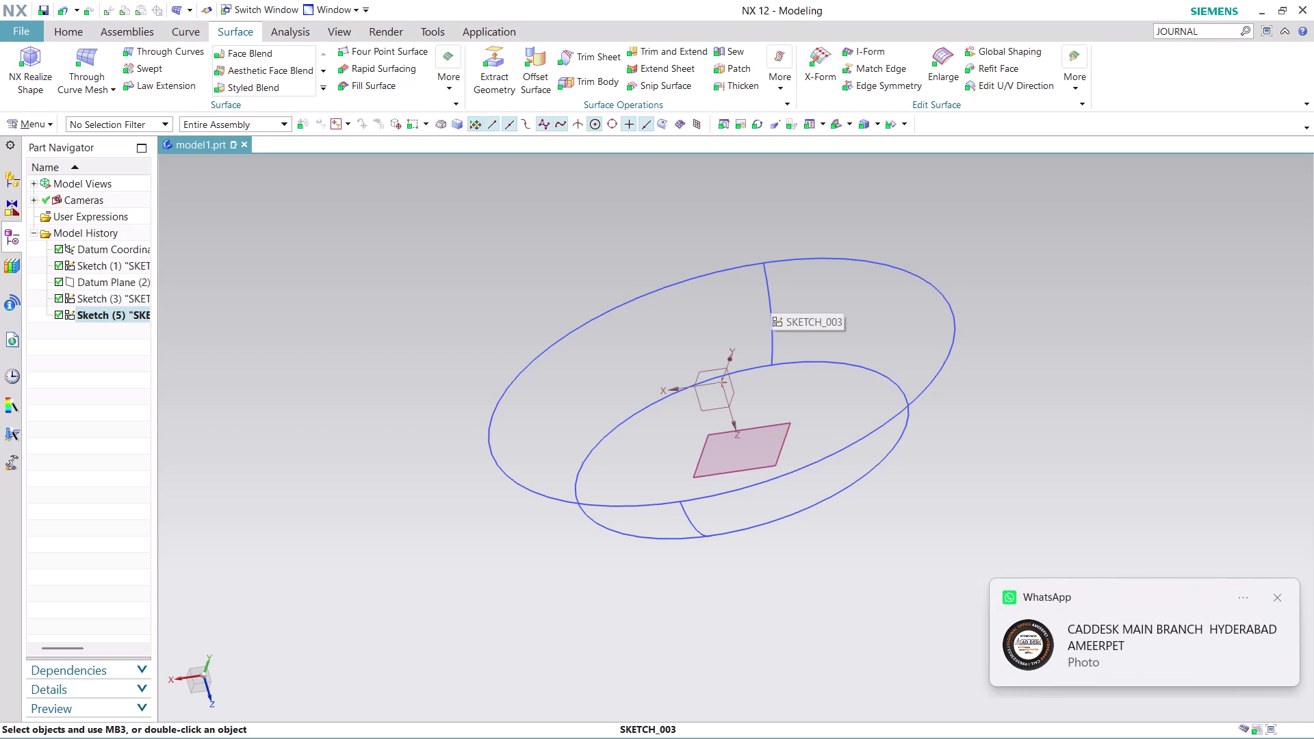
Undo model1's sketches and datum plane back to the datum coordinate system, then show the File menu.
click(990, 241)
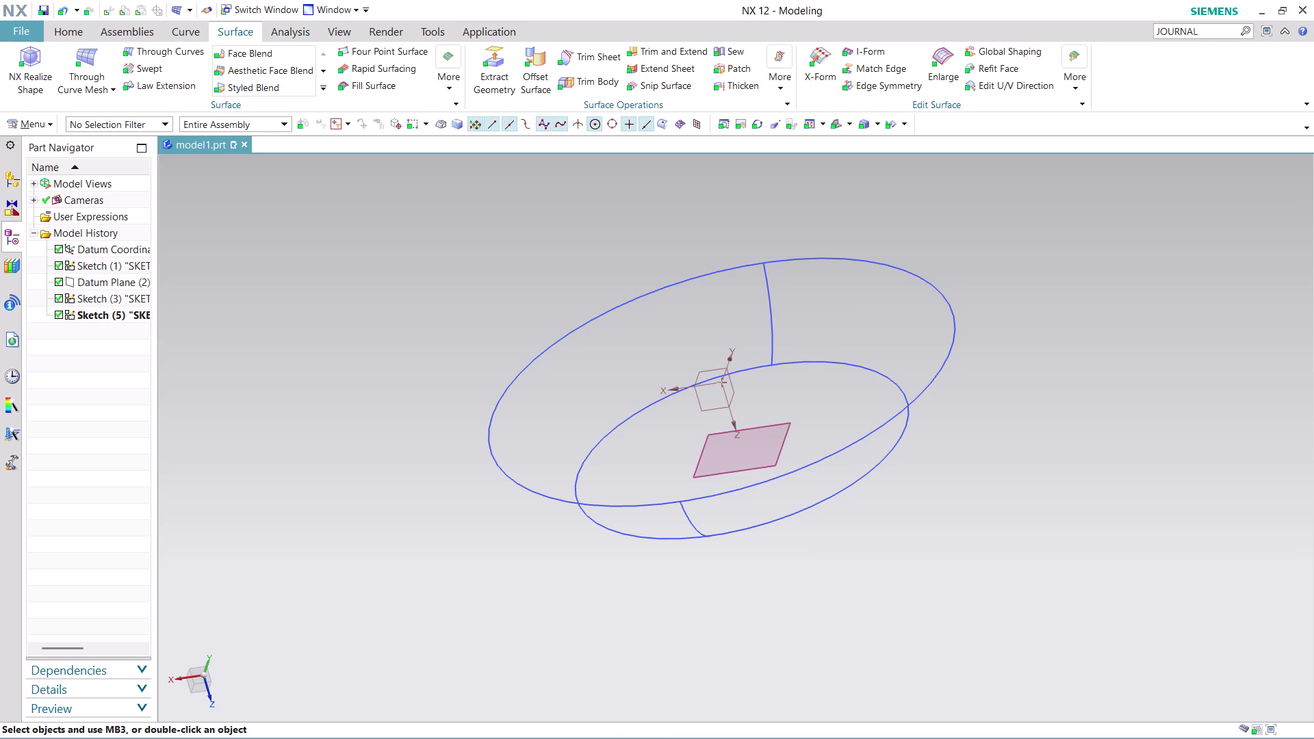
key(ctrl+z)
key(ctrl+z)
key(ctrl+z)
key(ctrl+z)
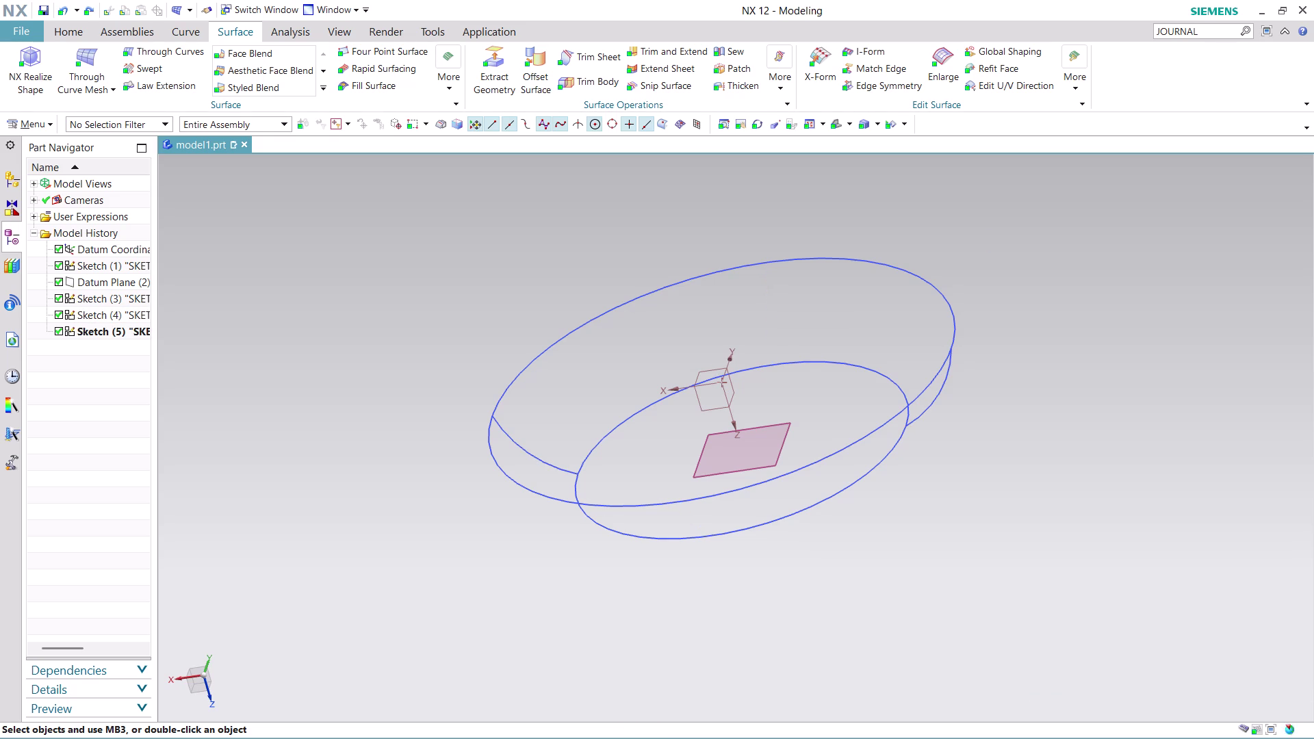
key(ctrl+z)
key(ctrl+z)
key(ctrl+z)
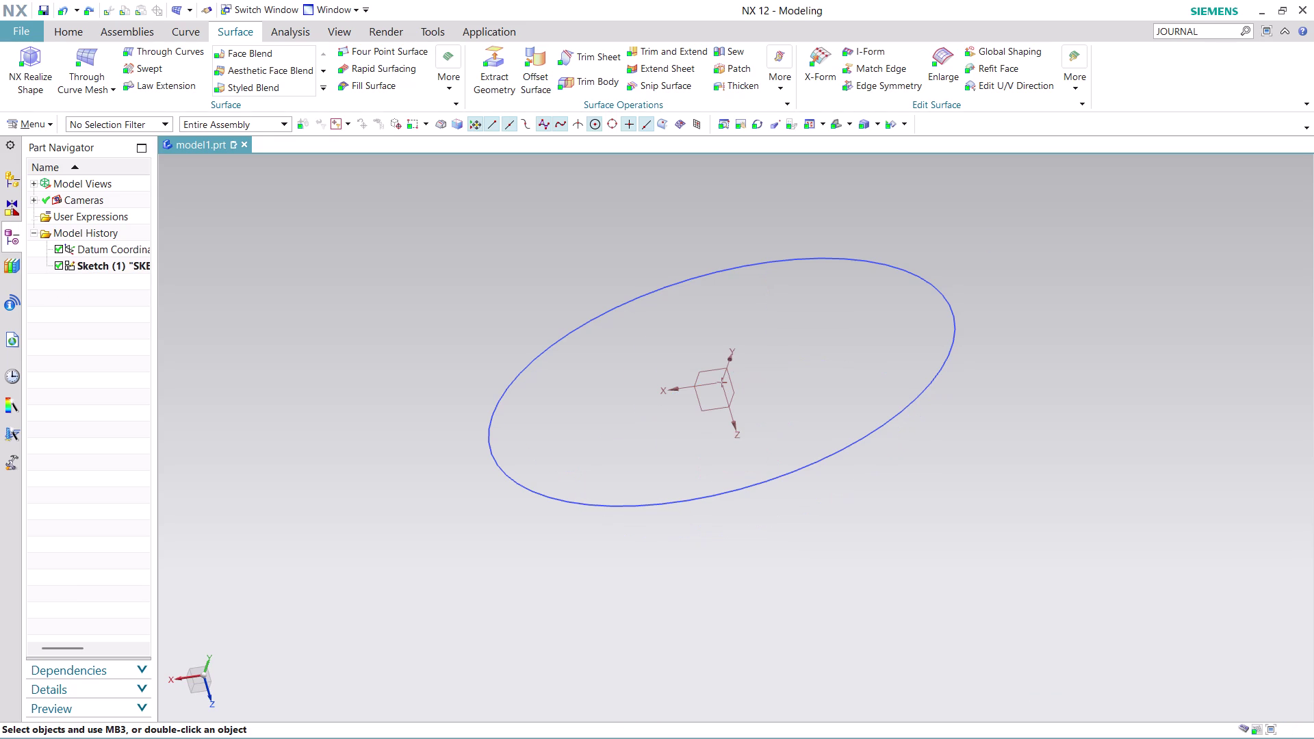
key(ctrl+z)
key(ctrl+z)
key(ctrl+z)
key(ctrl+z)
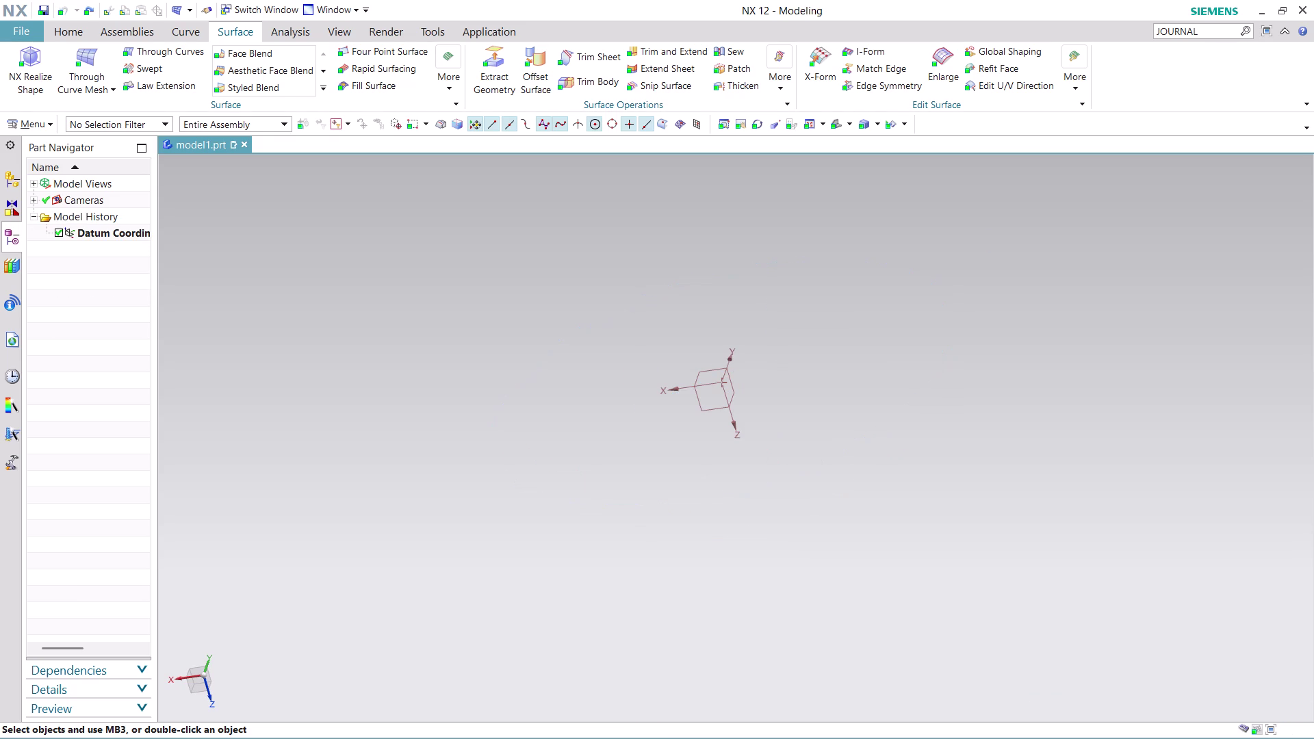
key(ctrl+z)
key(ctrl+z)
click(18, 29)
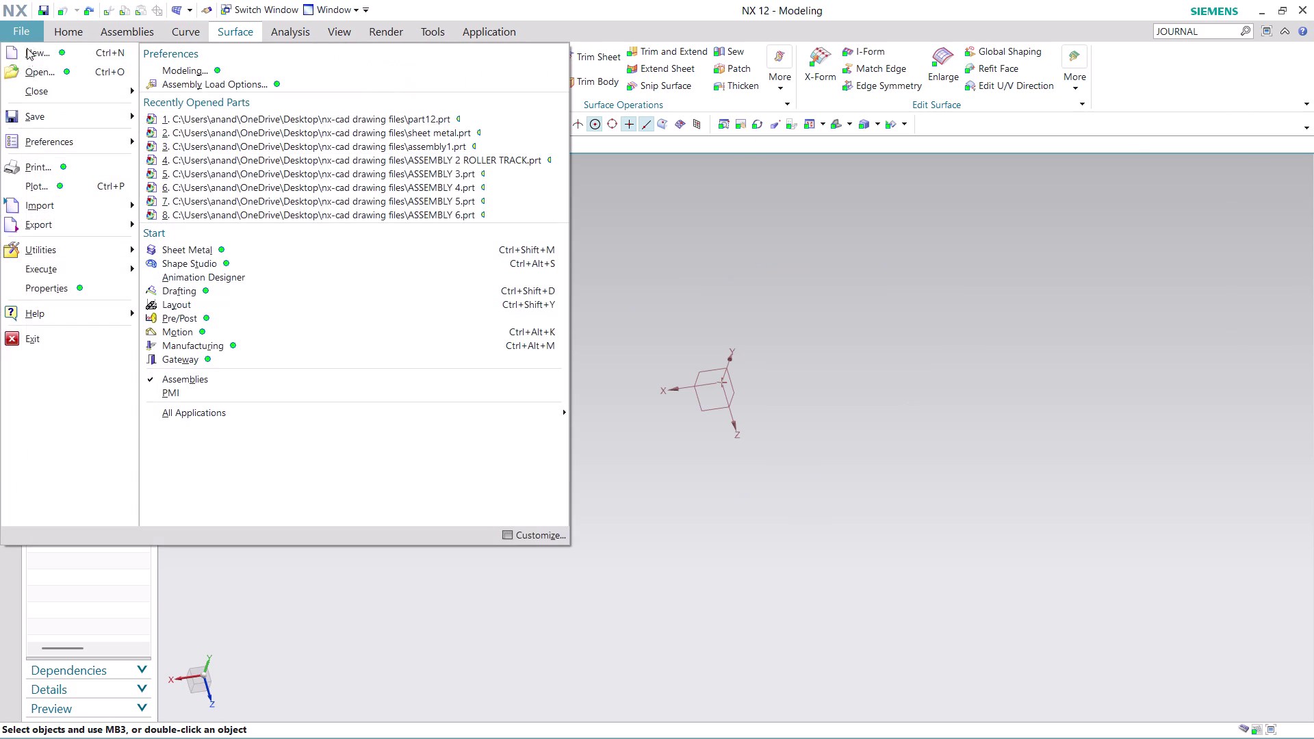
Create model2.prt from the Model template and start a sketch in task environment.
click(52, 50)
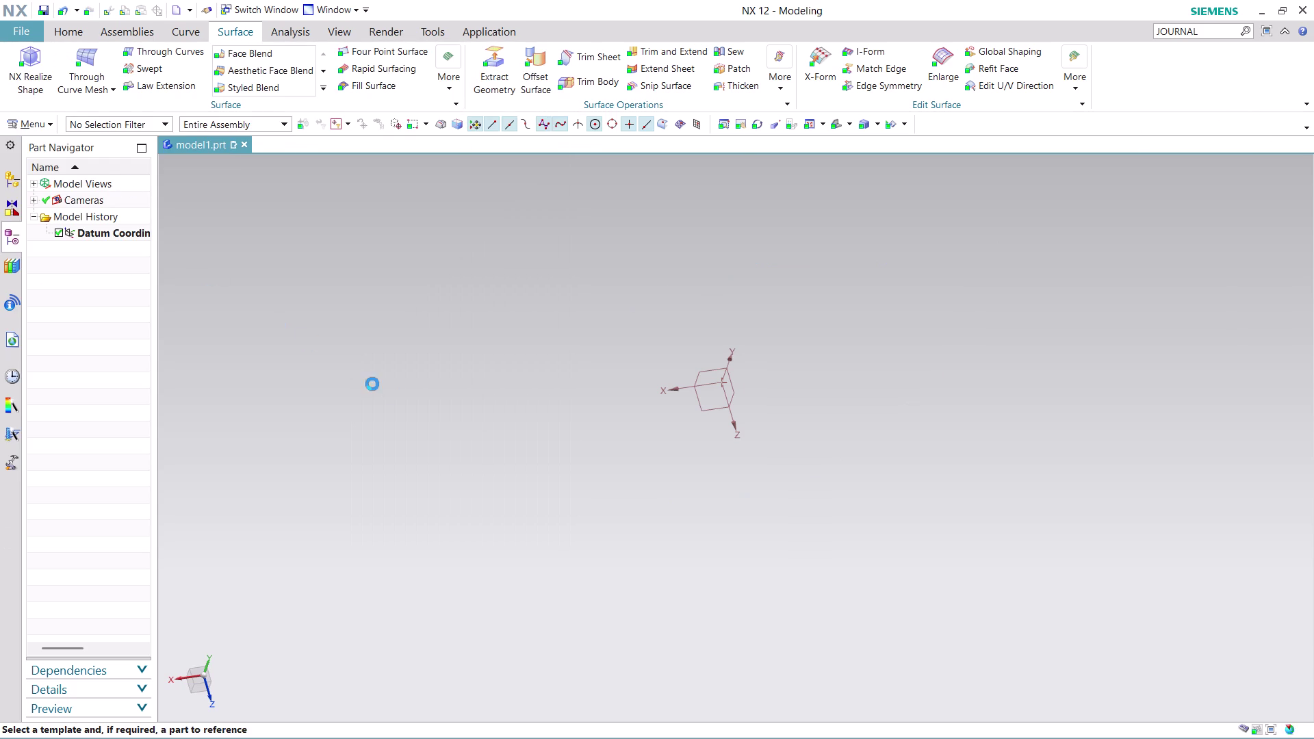
click(698, 717)
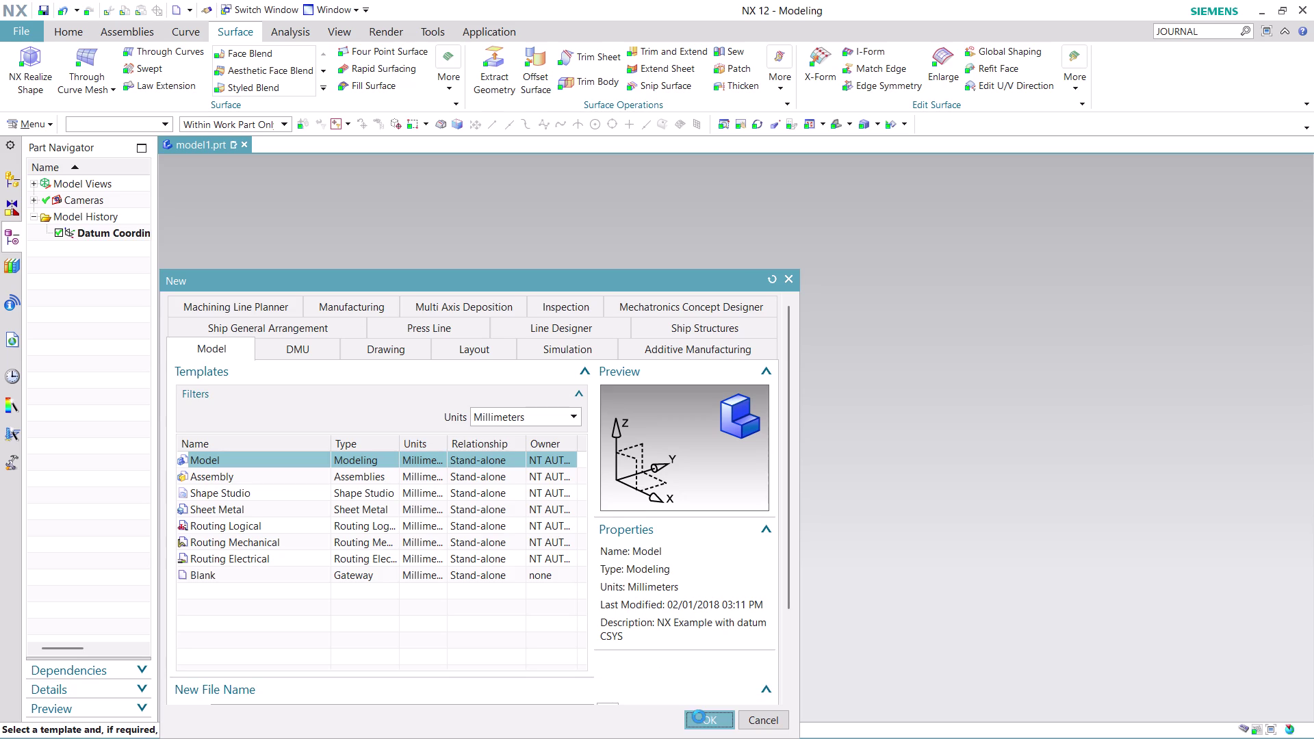
click(43, 121)
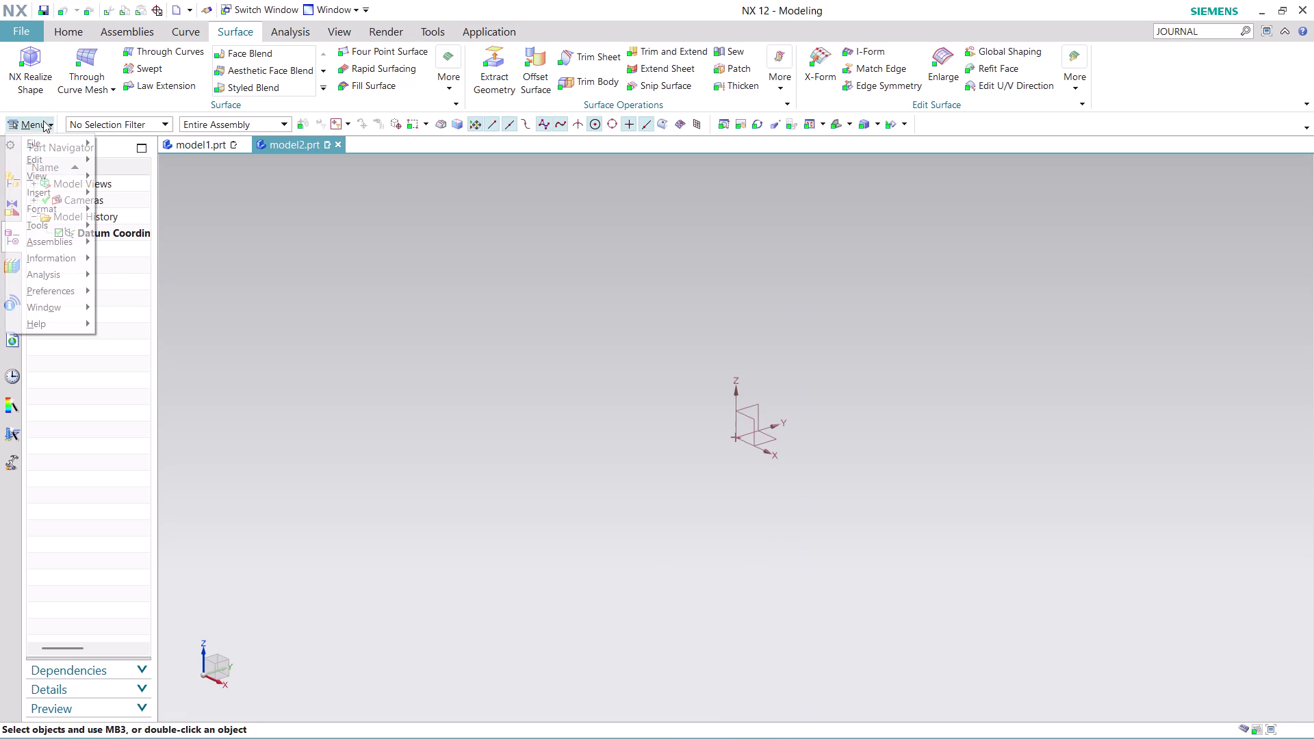
click(172, 209)
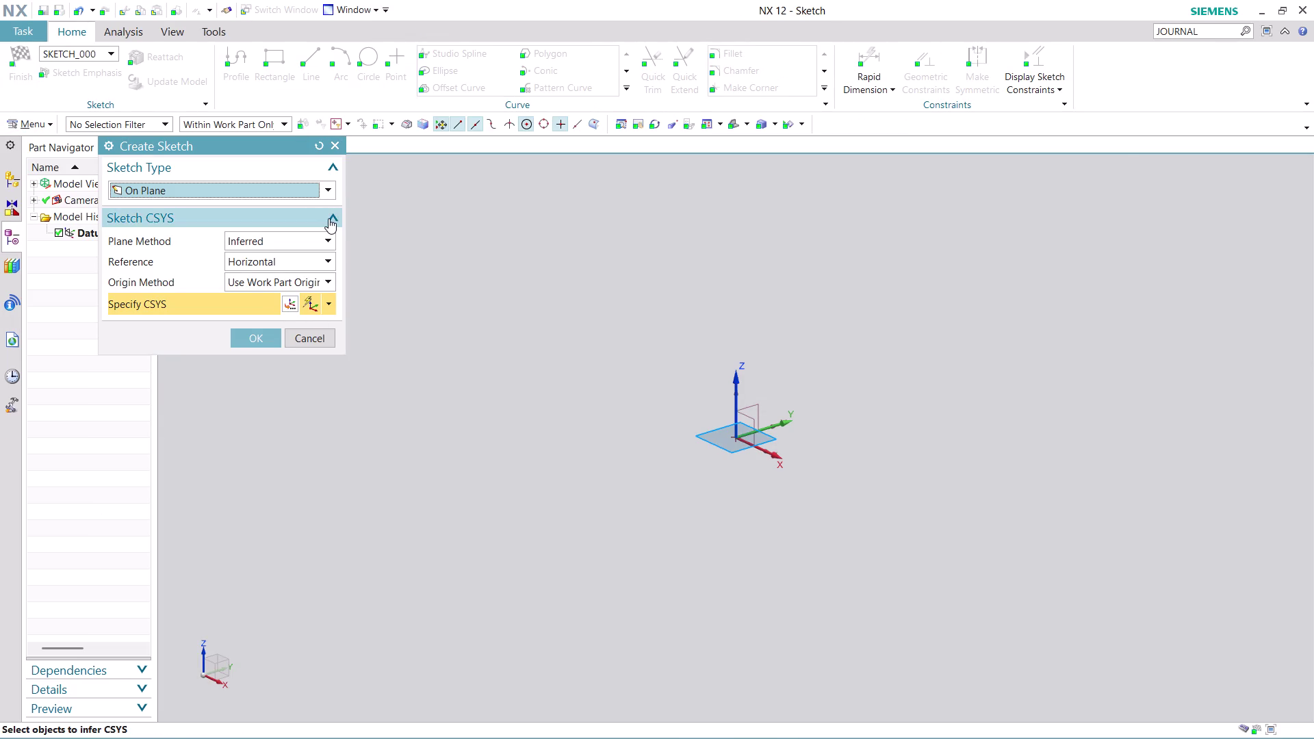
Create an On Plane sketch on a new plane from datum XY with orientation vector and origin.
click(327, 184)
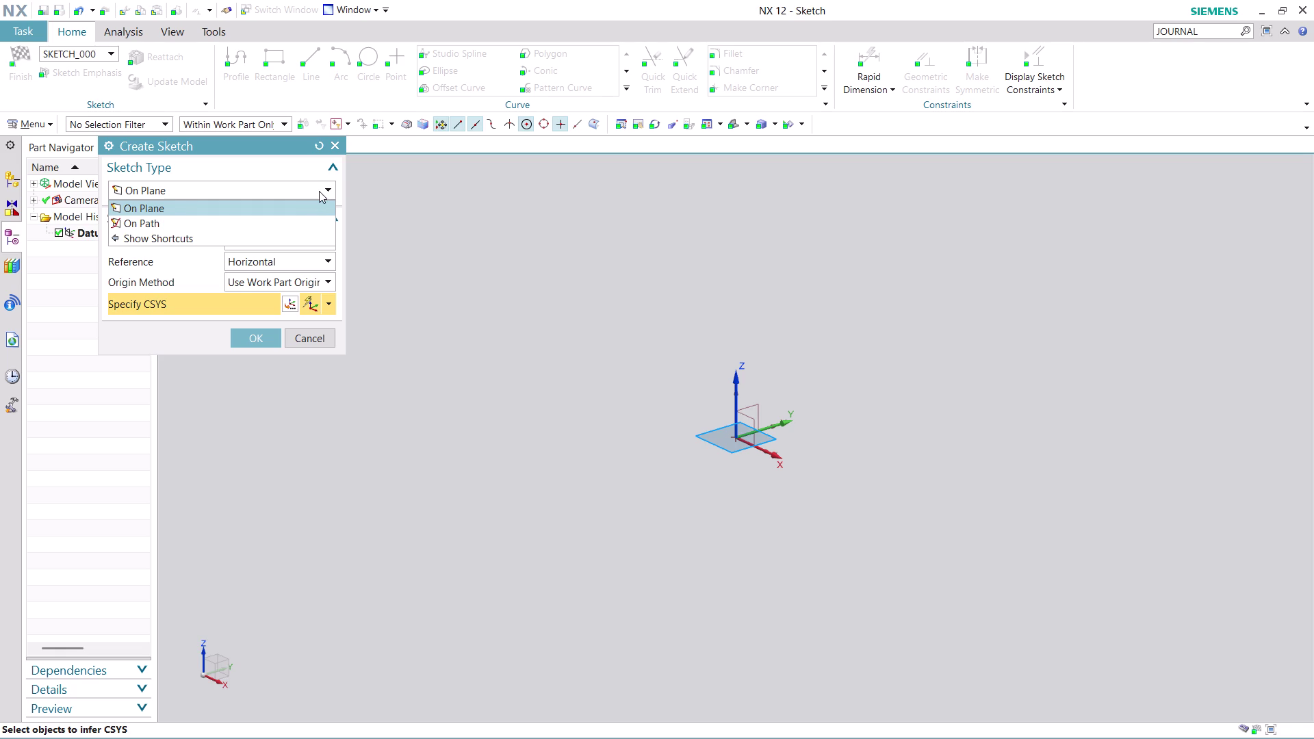
click(319, 191)
click(314, 239)
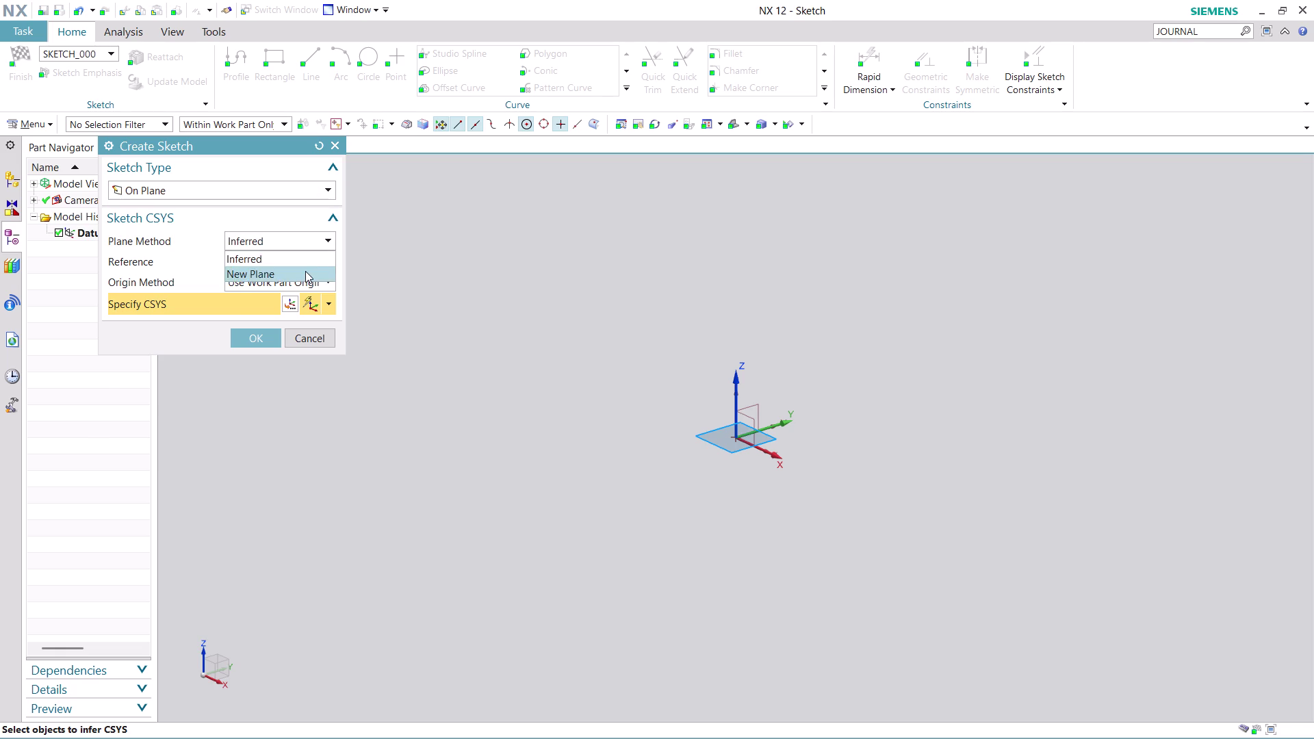
click(305, 271)
click(776, 438)
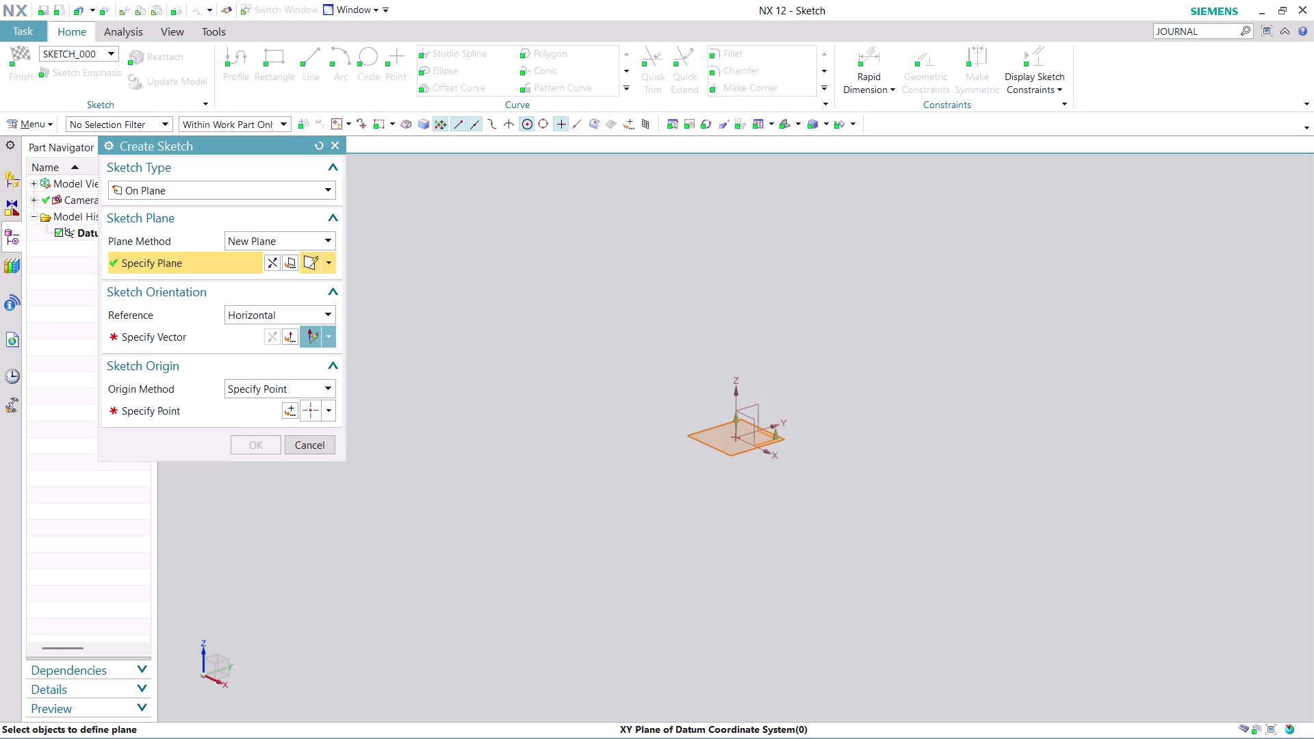
click(177, 344)
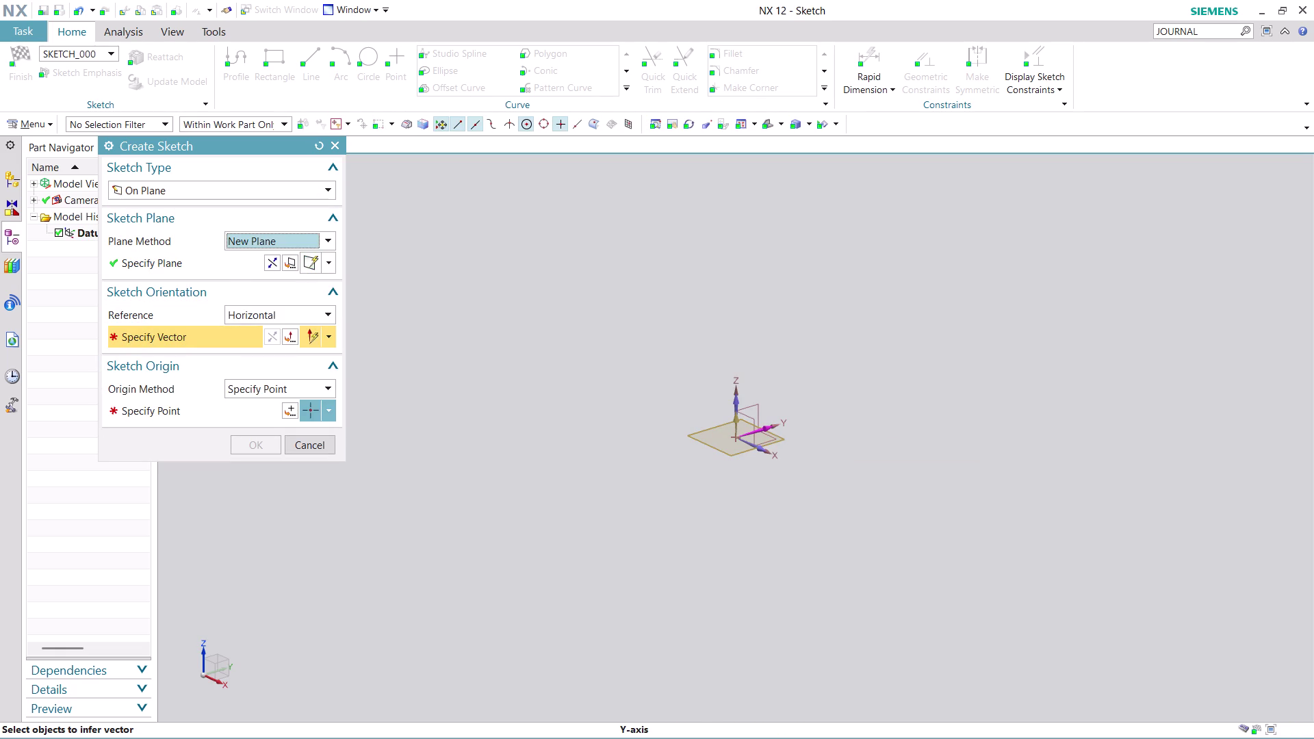
click(763, 433)
click(298, 404)
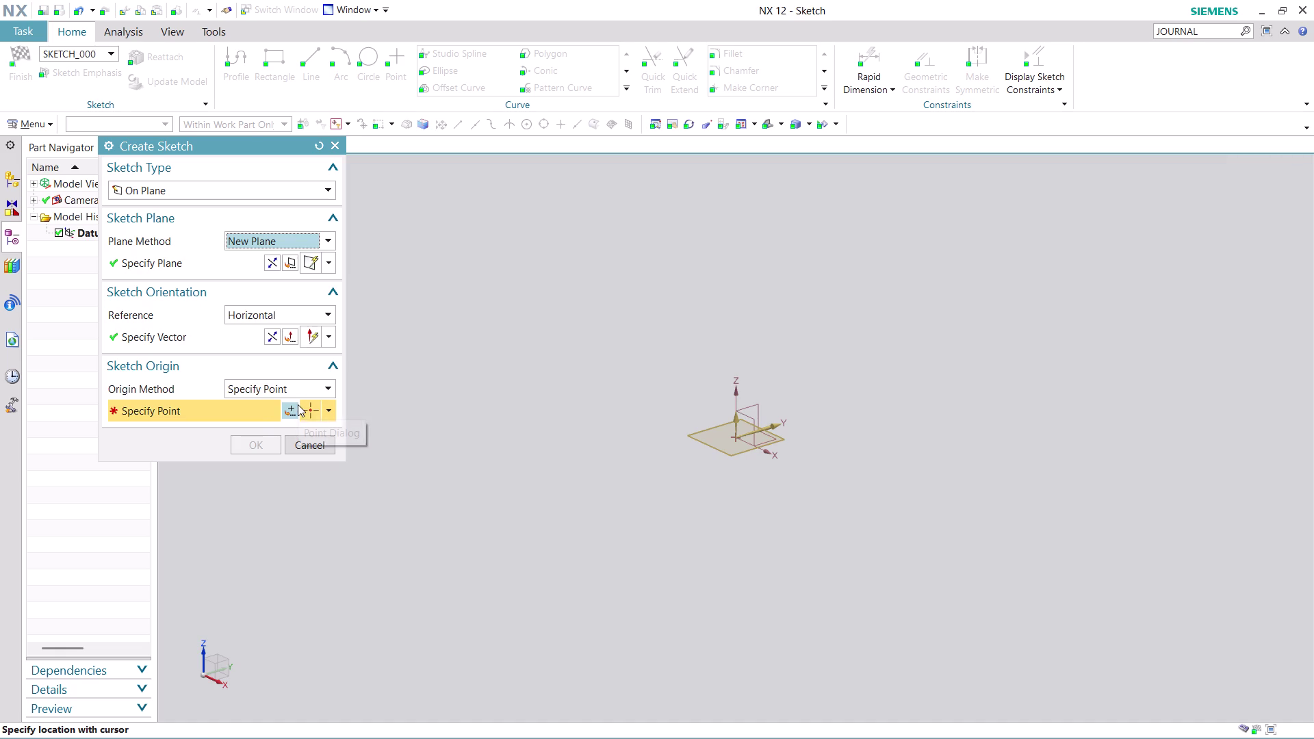
click(266, 429)
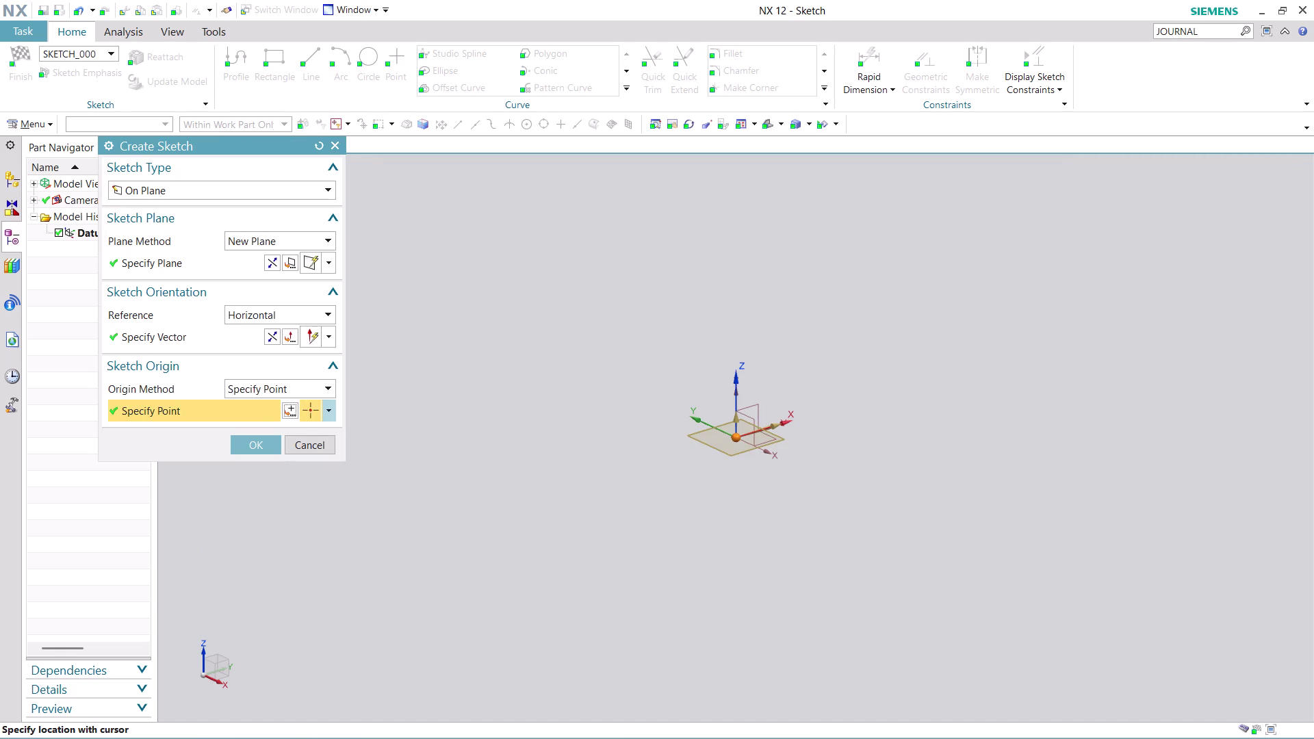
click(268, 445)
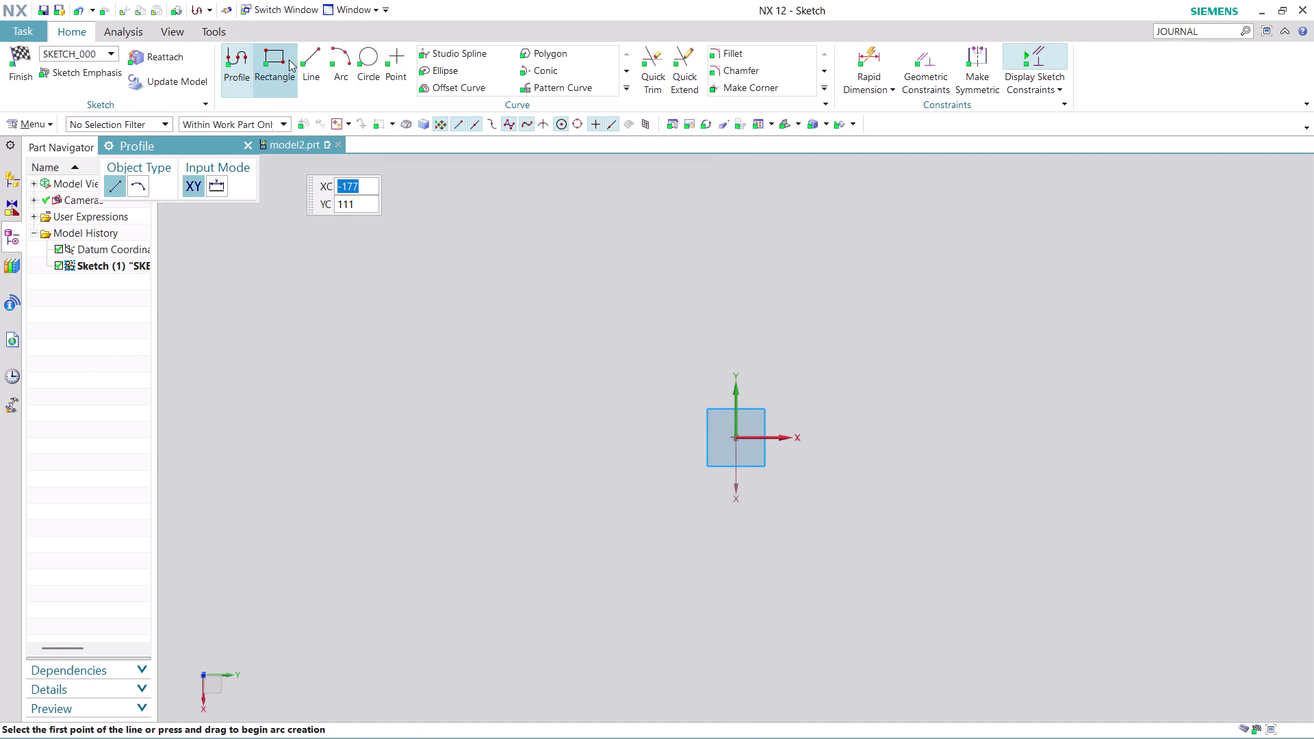
Draw a 146-by-87 rectangle centred on the sketch origin.
click(270, 60)
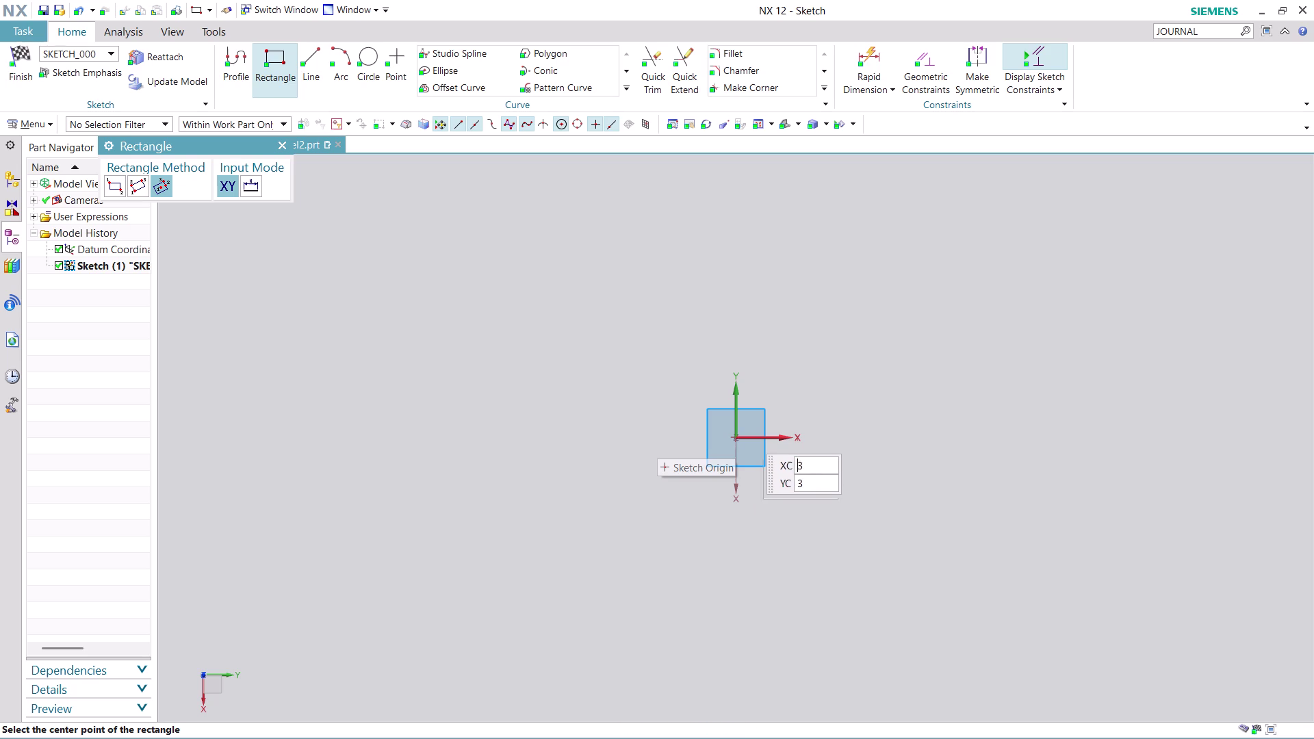
click(737, 437)
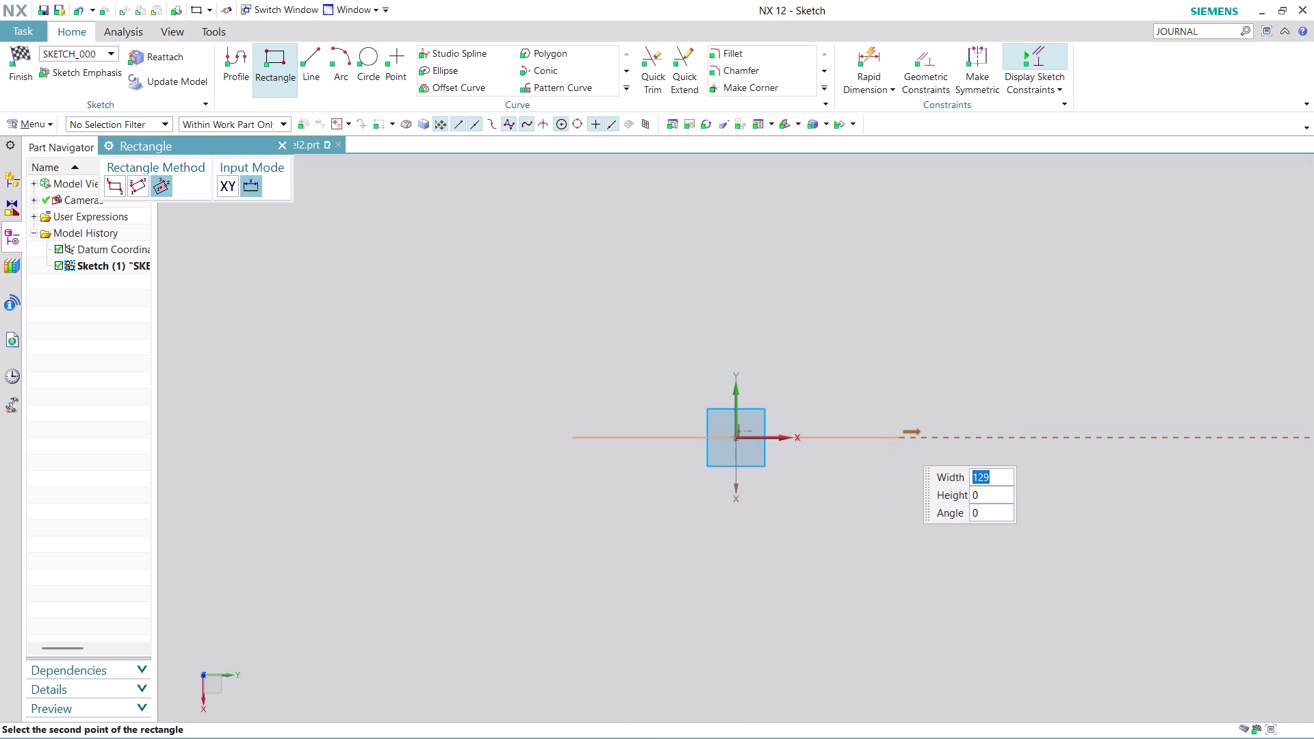
click(922, 438)
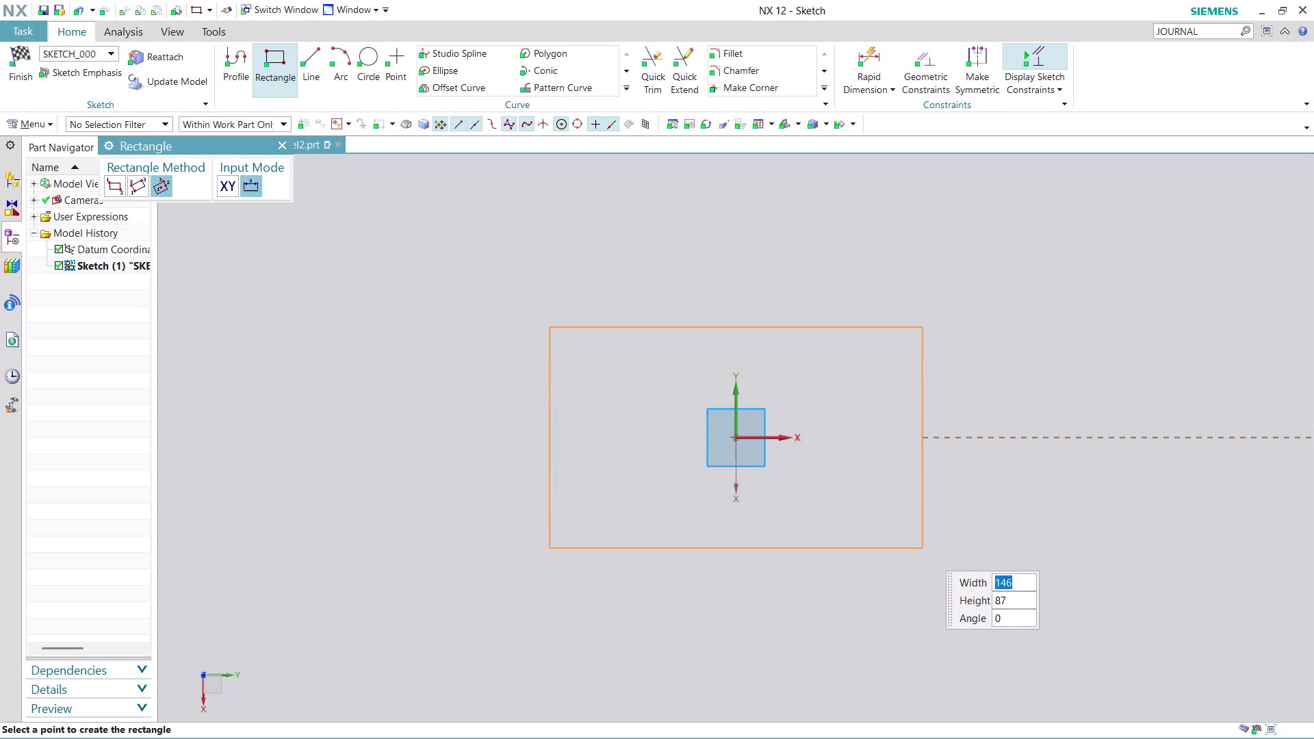
click(923, 548)
key(Escape)
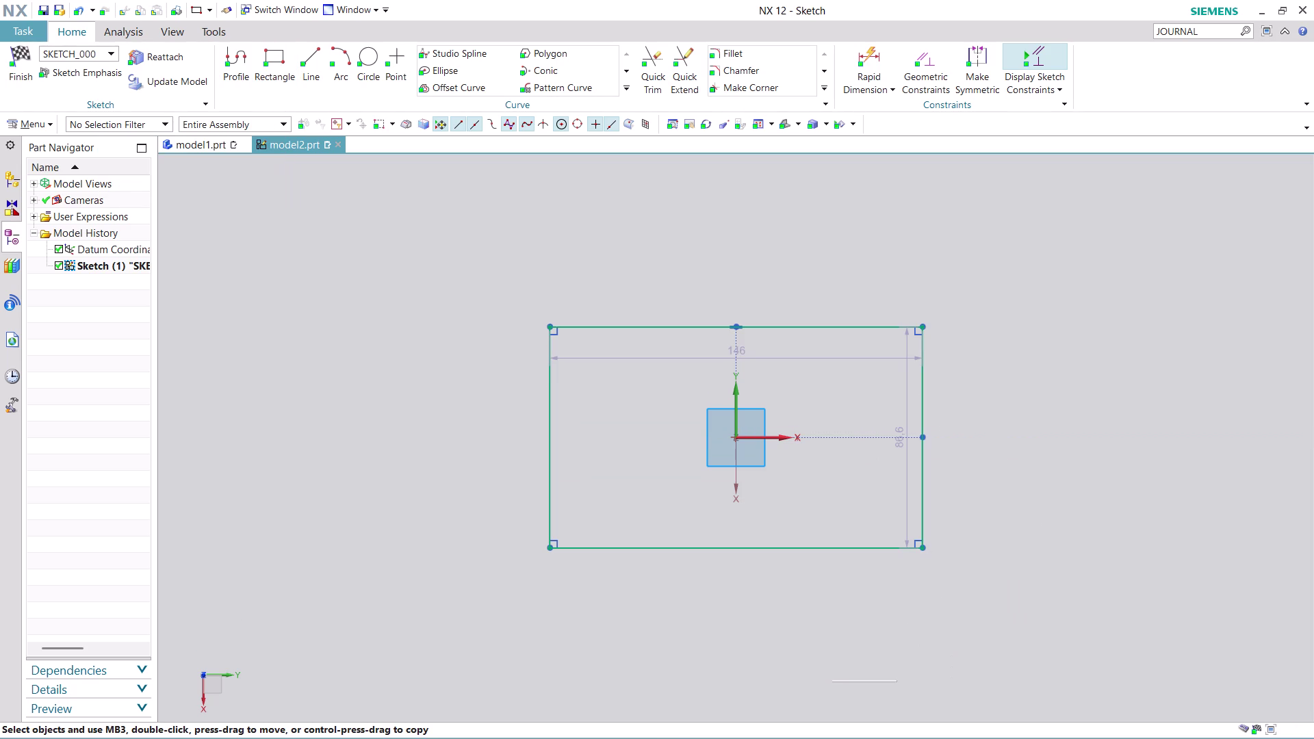
Remove the centred rectangle and reselect the Rectangle tool.
scroll(up, 3)
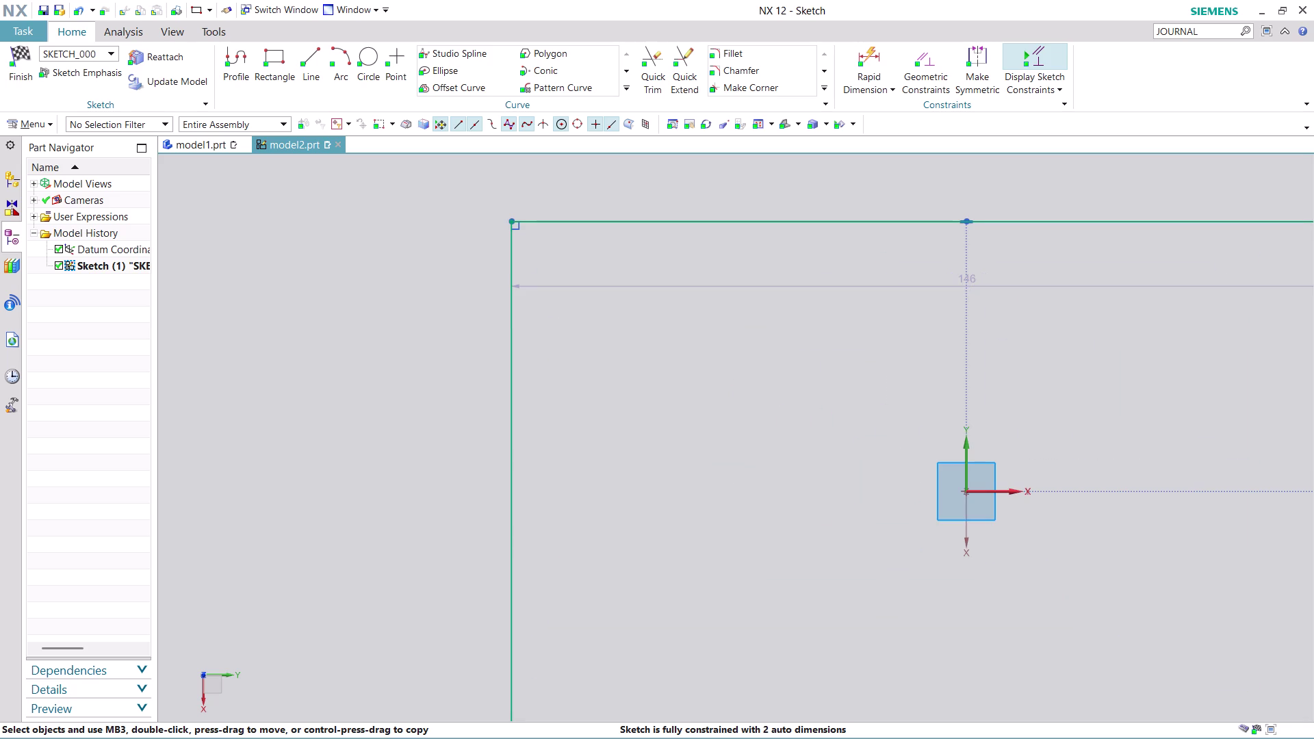
scroll(down, 3)
scroll(up, 3)
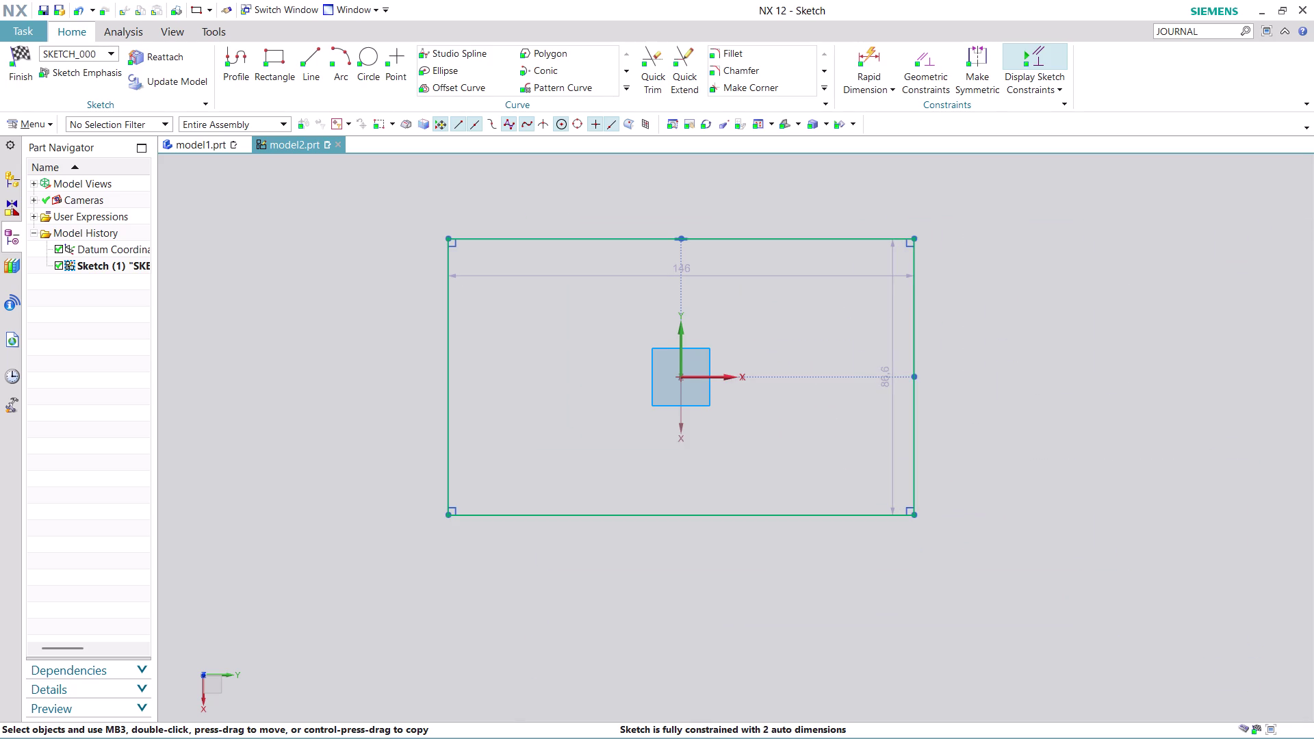
middle_drag(985, 296, 1008, 336)
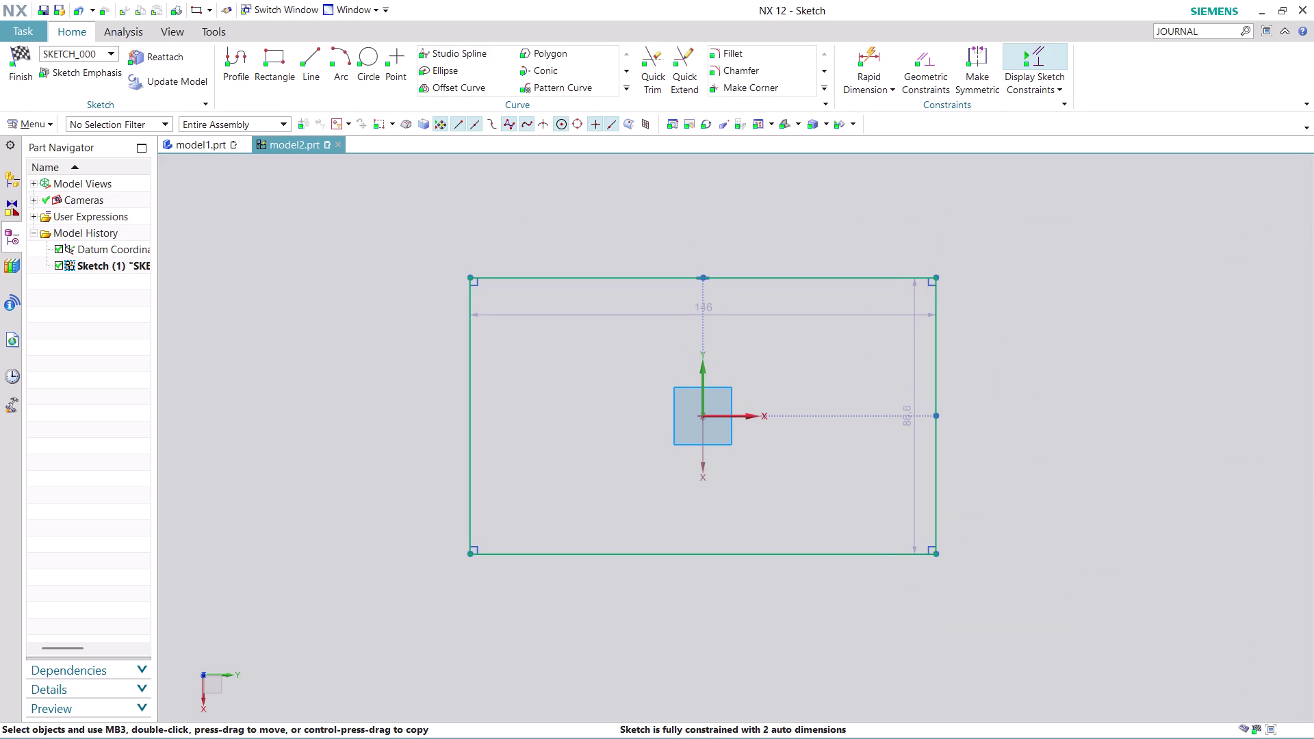
key(ctrl+z)
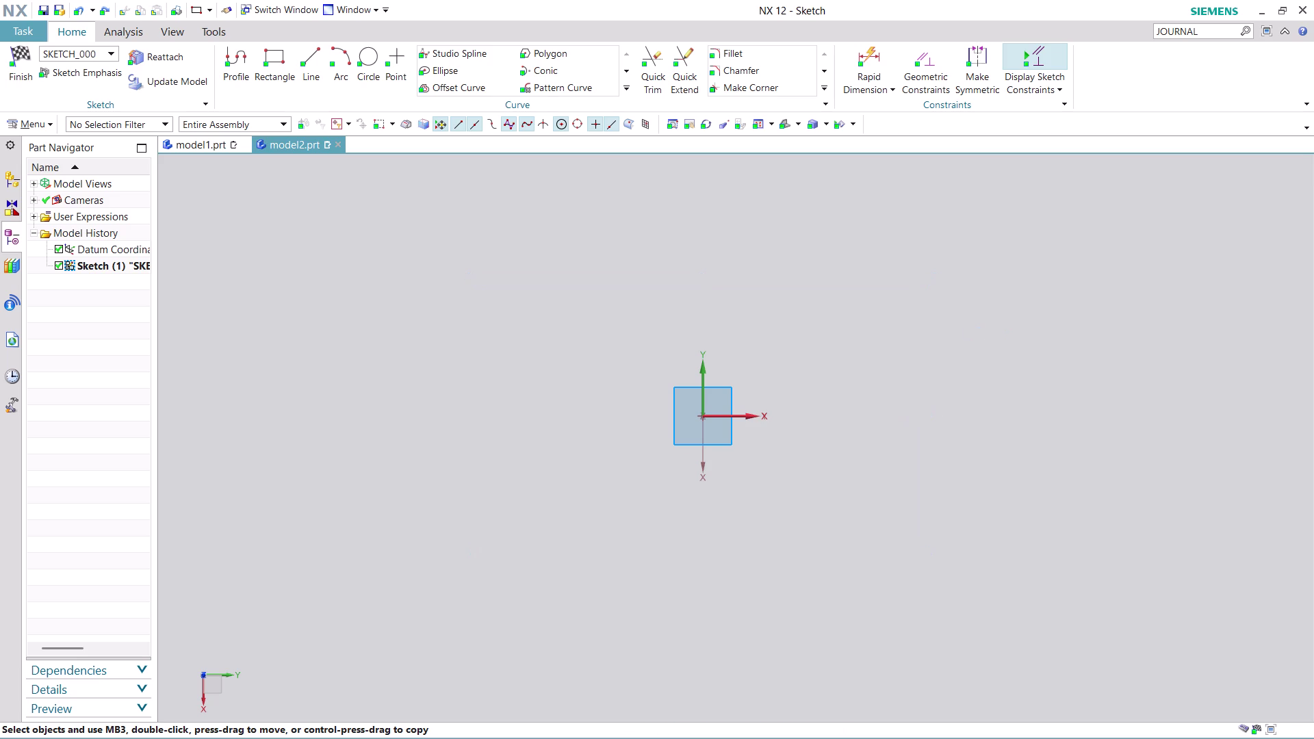
click(276, 54)
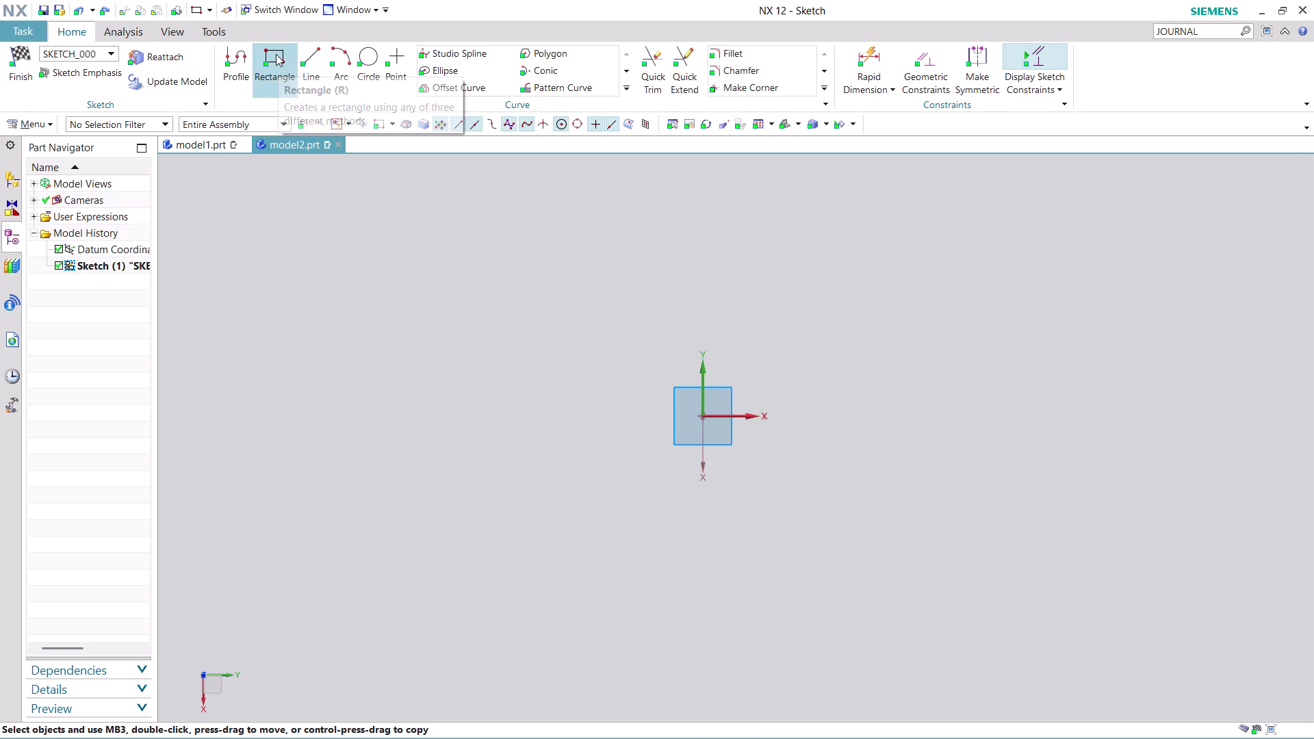
click(113, 182)
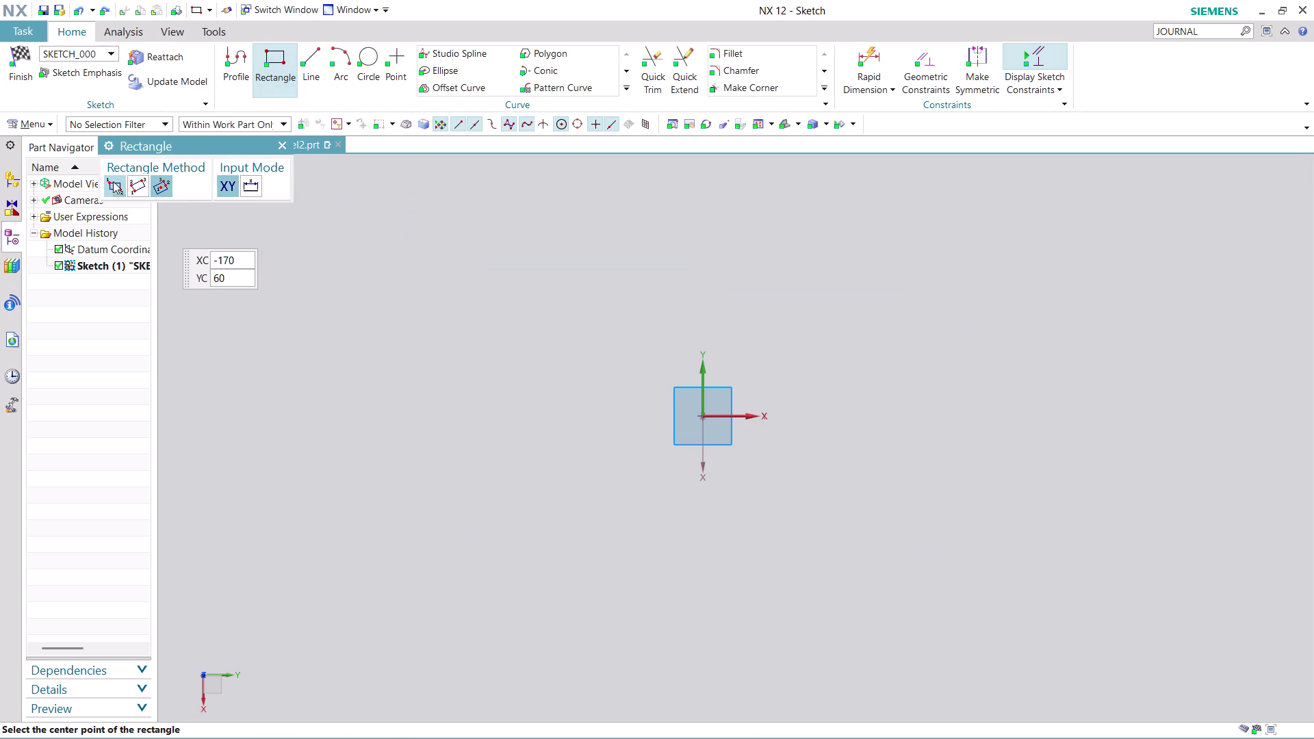
Draw a trial two-corner rectangle, then undo it.
click(496, 249)
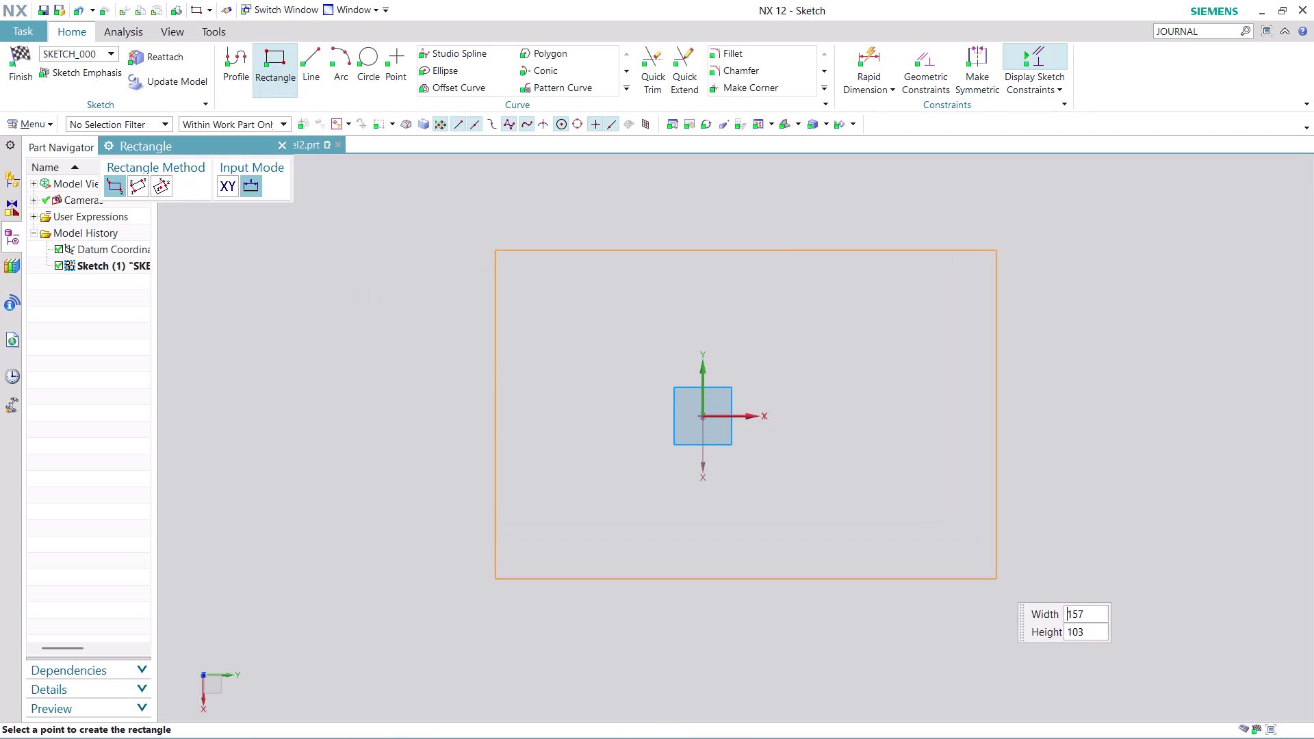
click(966, 571)
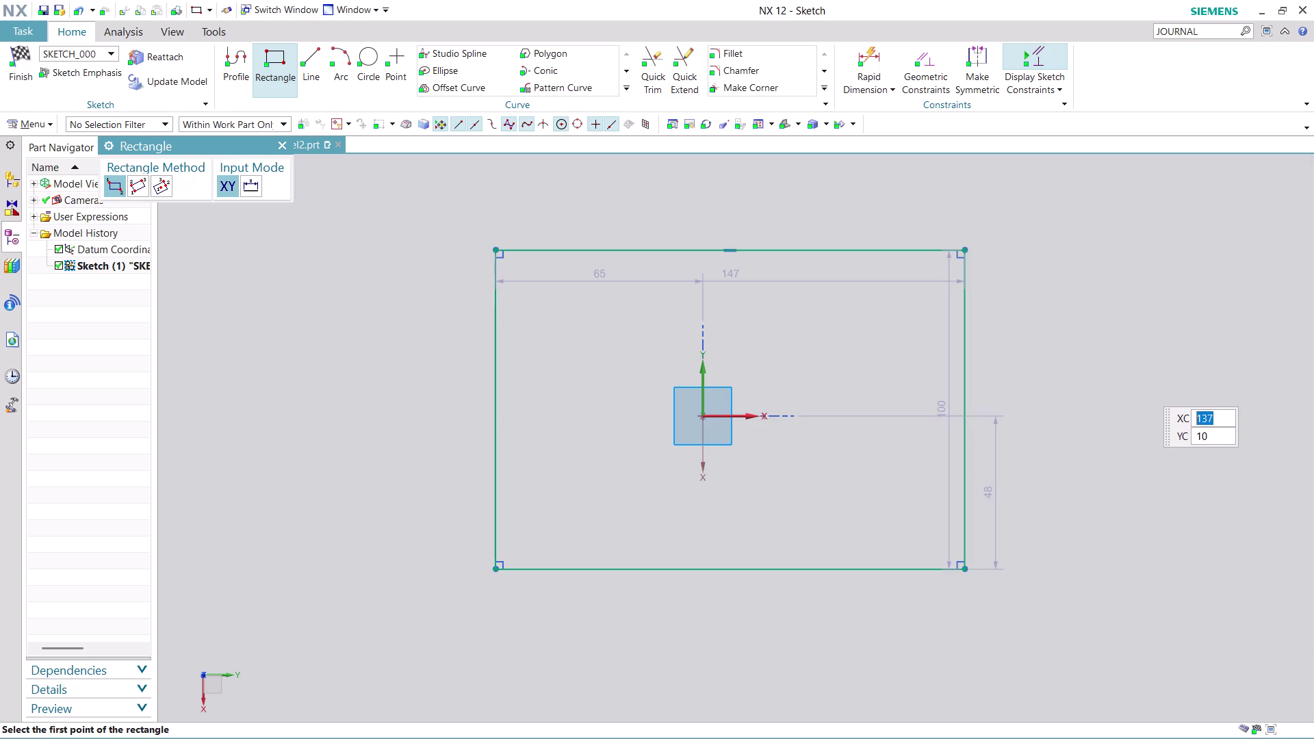
key(ctrl+z)
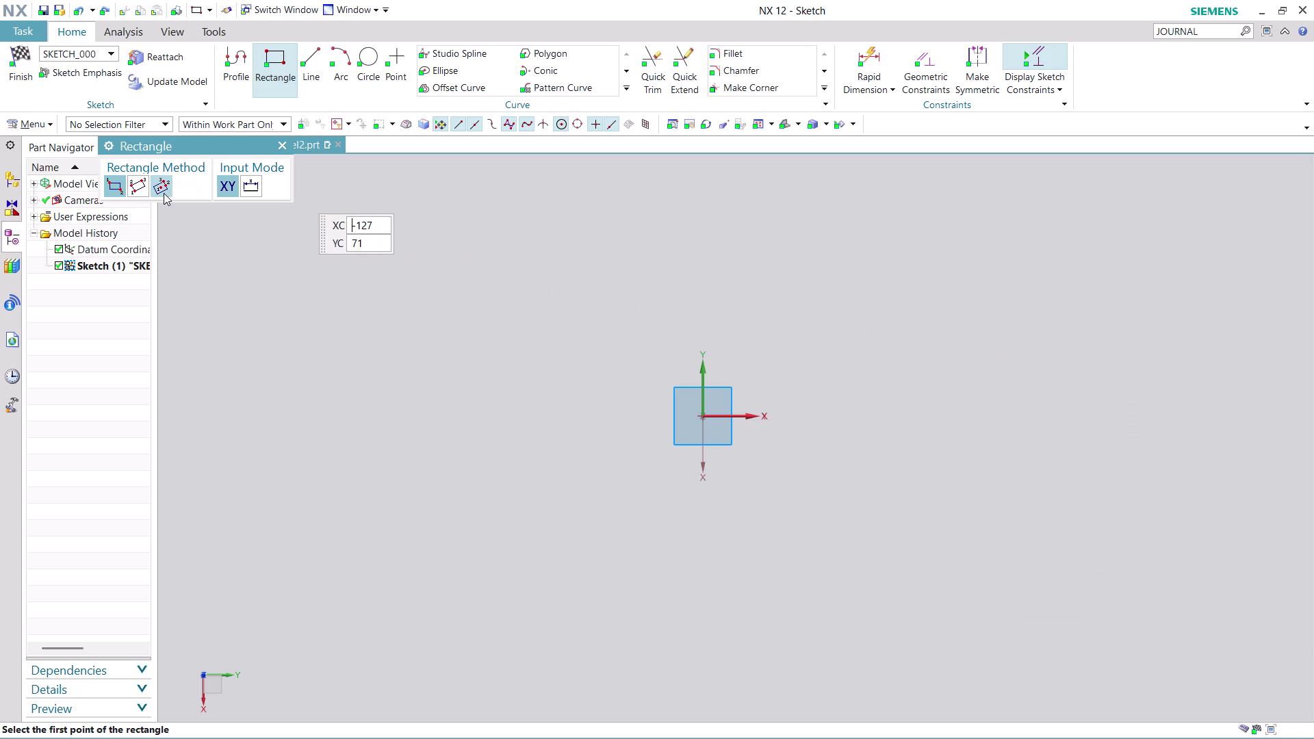
Draw a 182-by-113 rectangle around the origin and open its 182 width dimension.
click(163, 193)
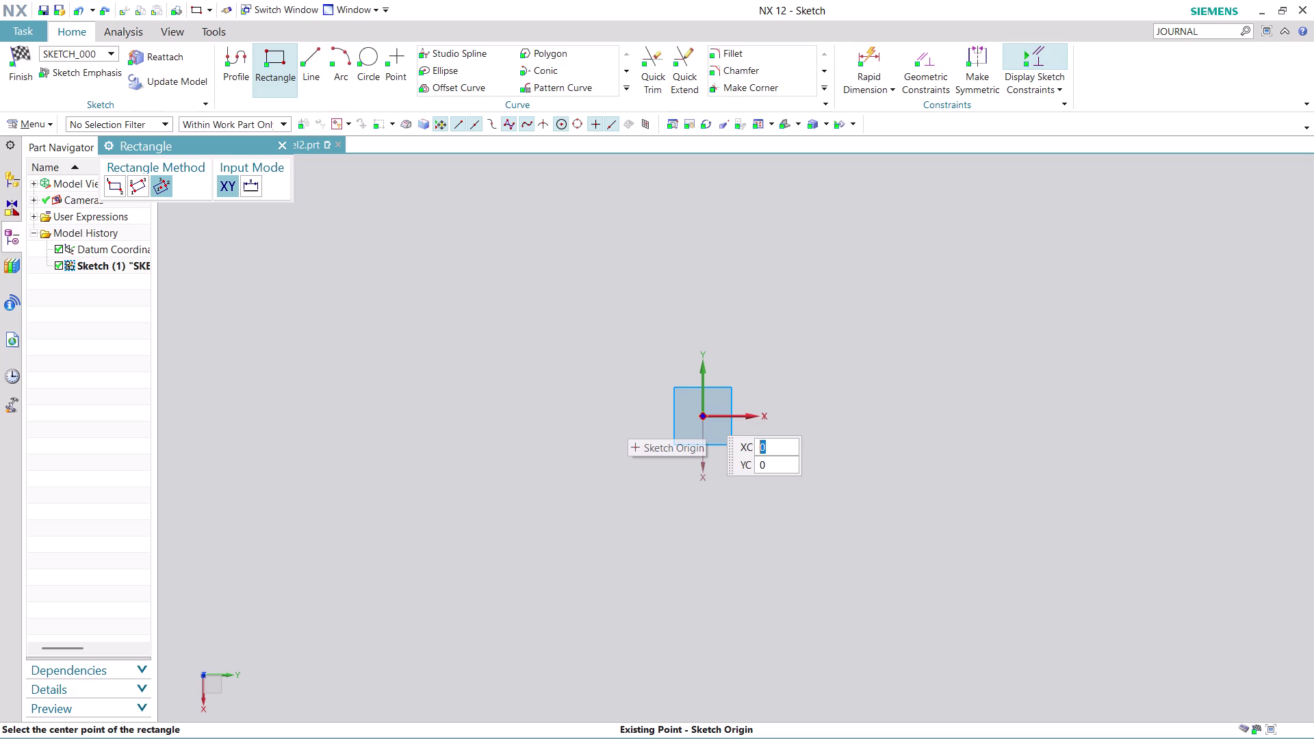
click(115, 189)
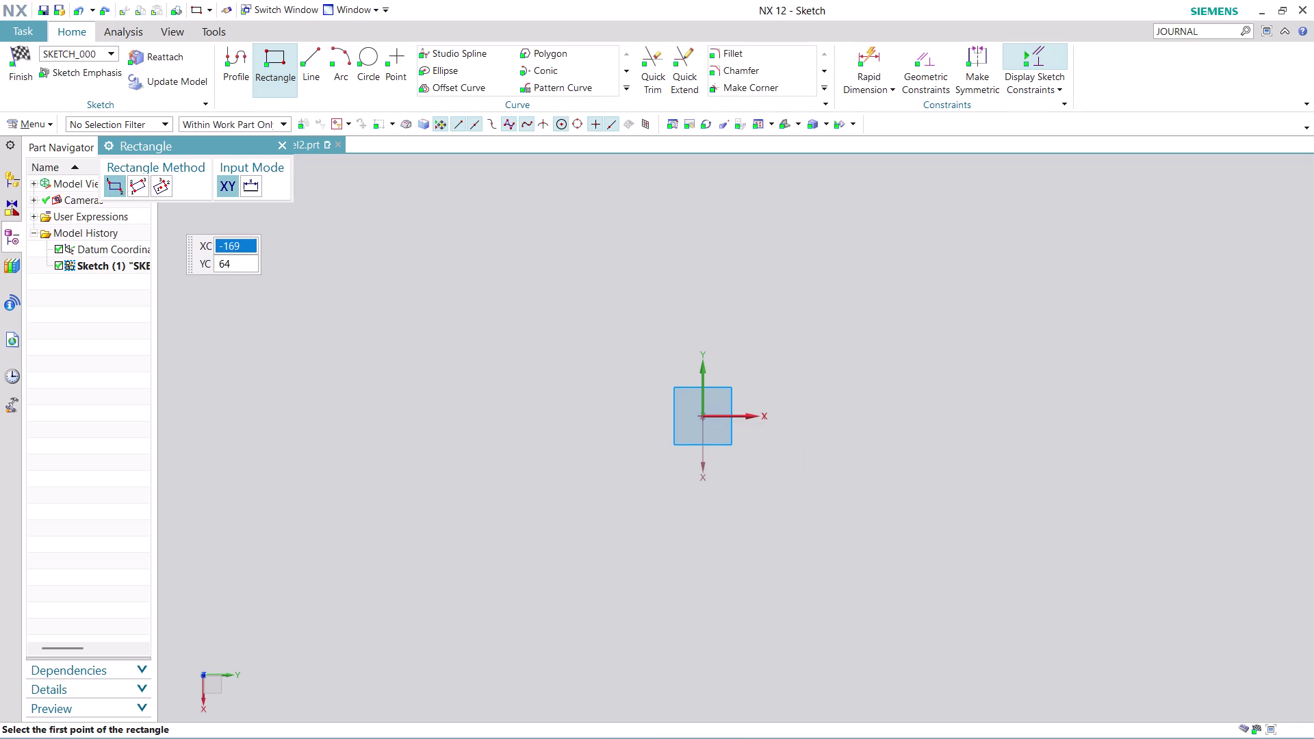
click(482, 240)
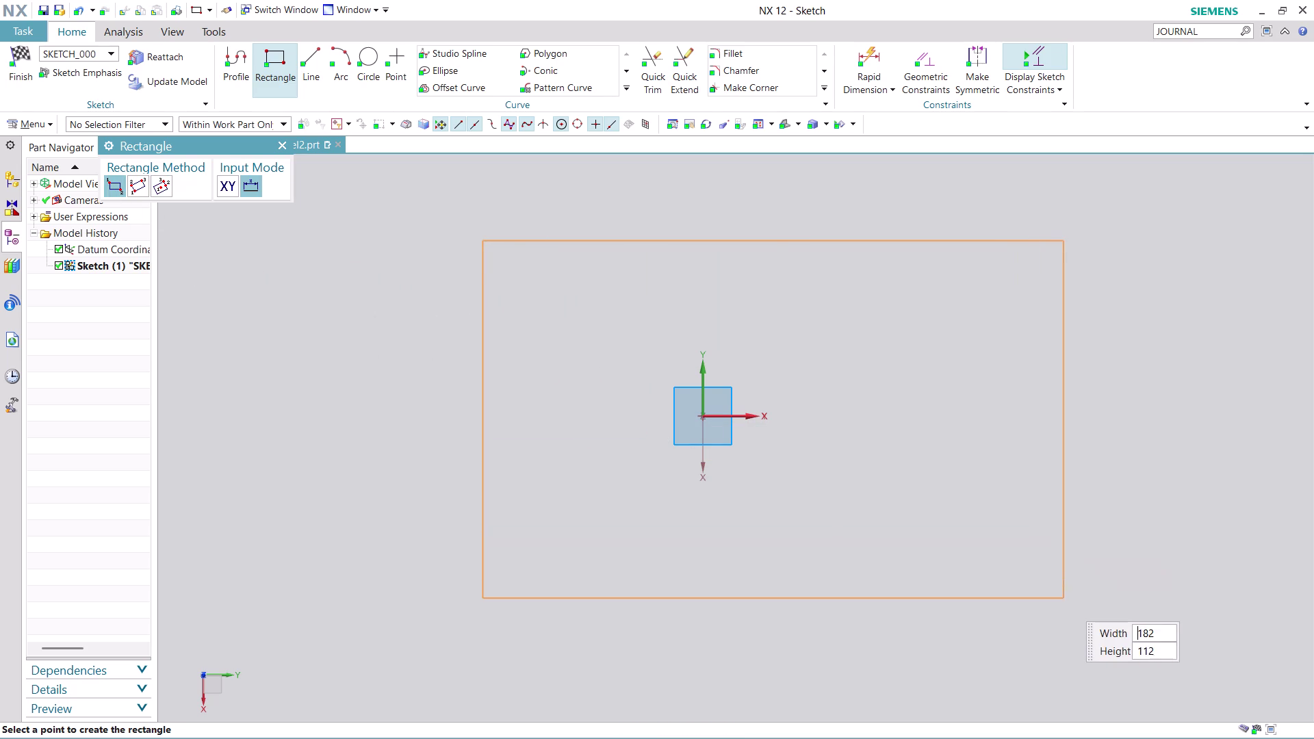
click(1064, 602)
key(Escape)
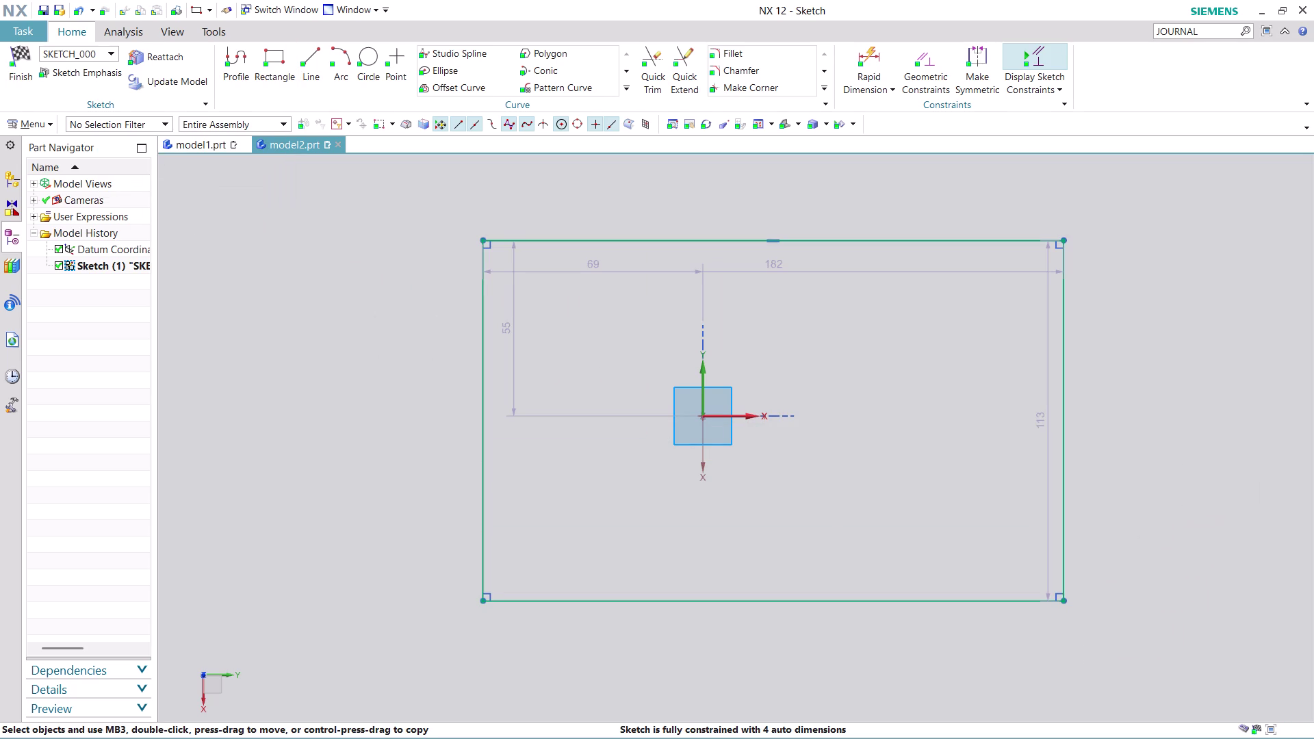
drag(779, 270, 762, 193)
double_click(776, 191)
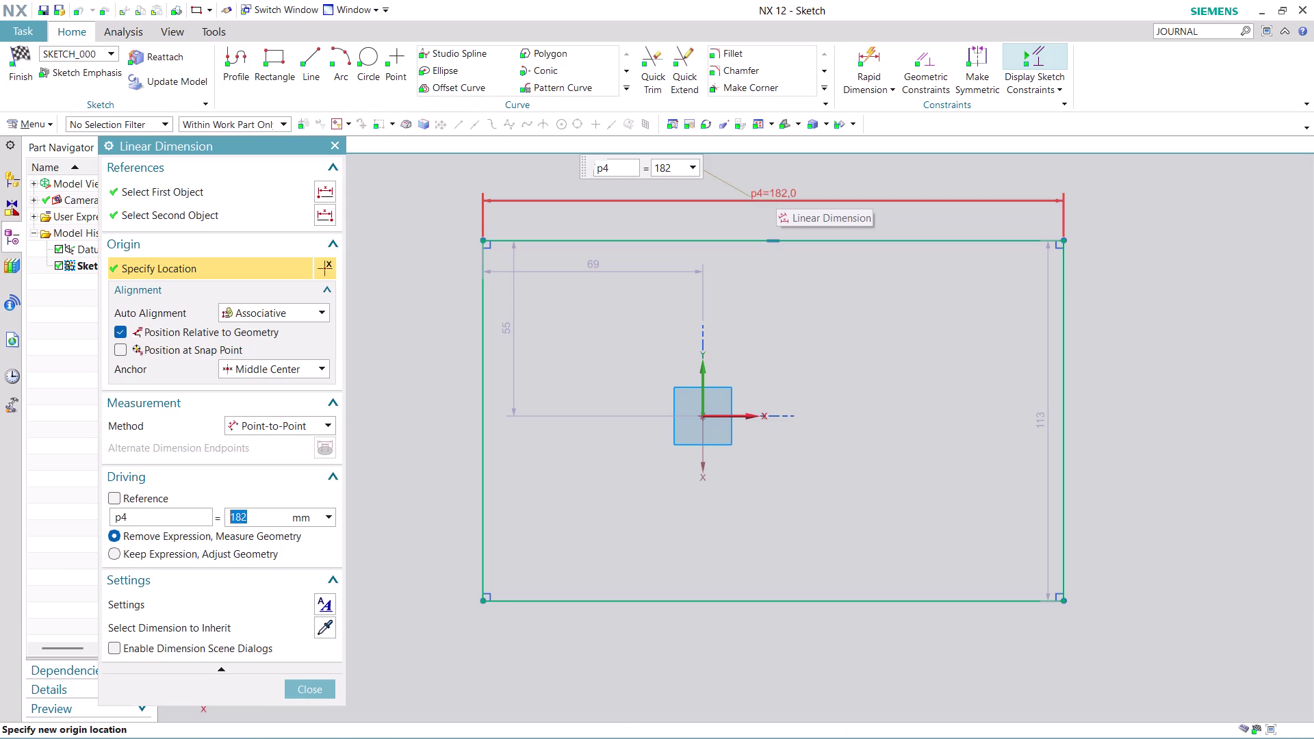
Set the rectangle's width dimension to 80.
text(80)
key(Return)
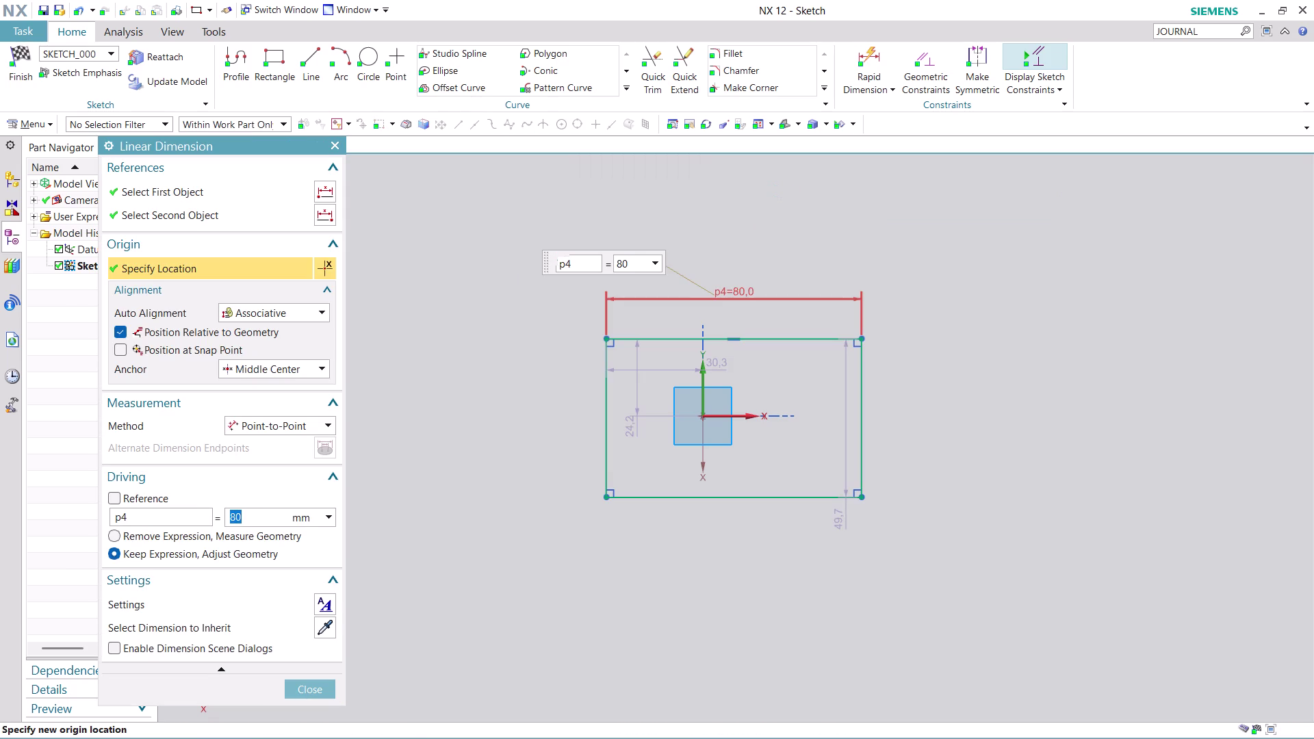
scroll(up, 3)
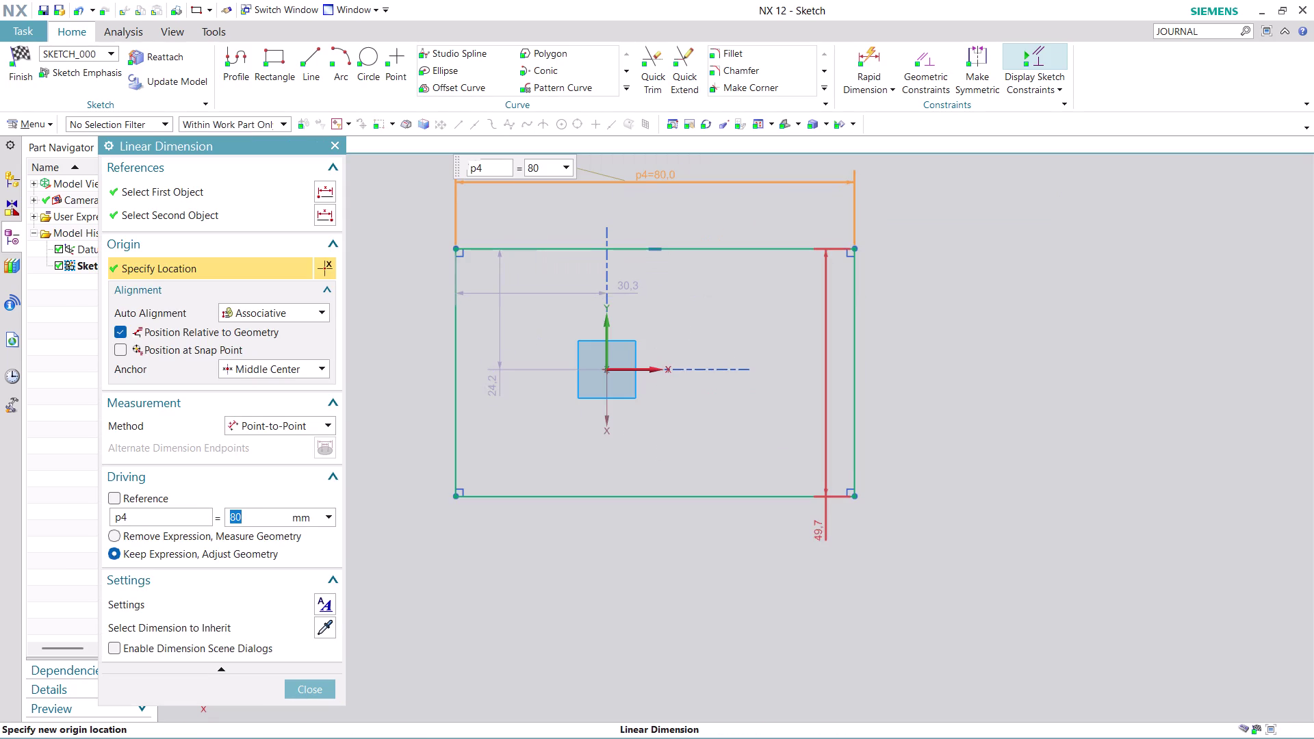
drag(823, 423, 967, 408)
drag(824, 532, 966, 509)
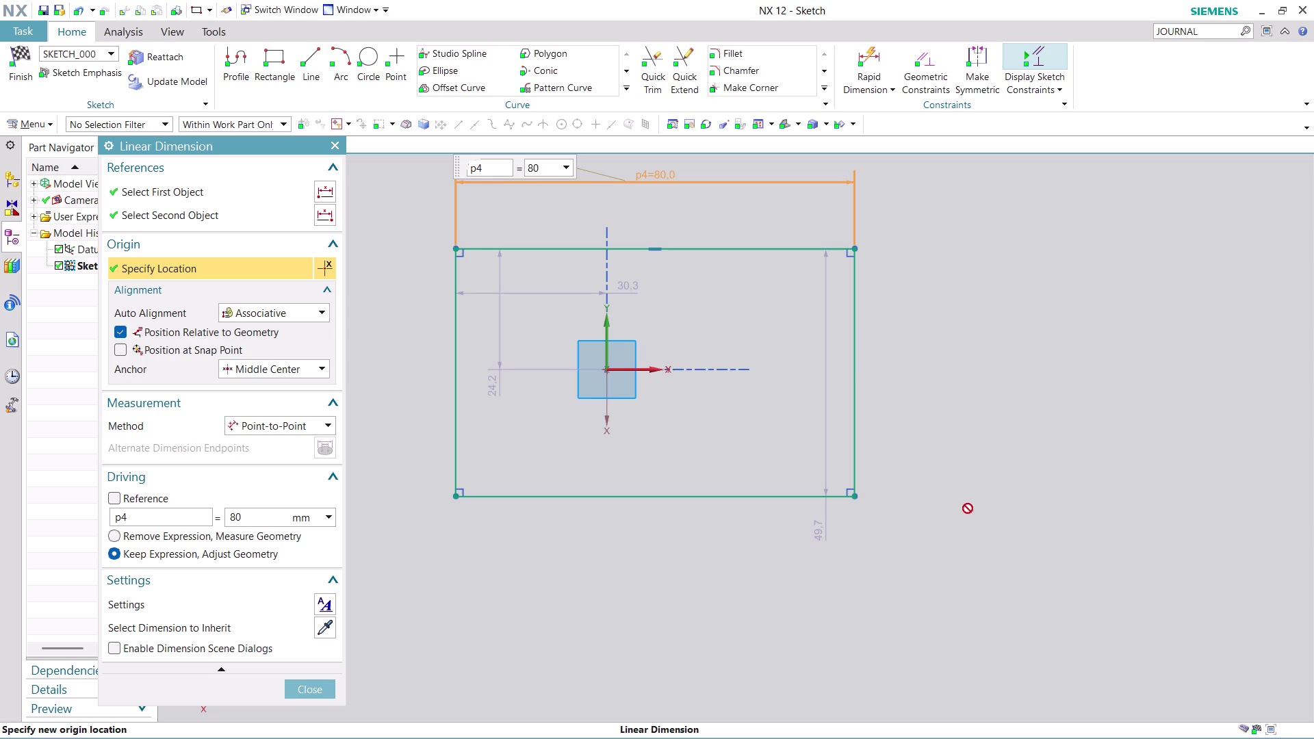
drag(965, 510, 1008, 508)
click(290, 696)
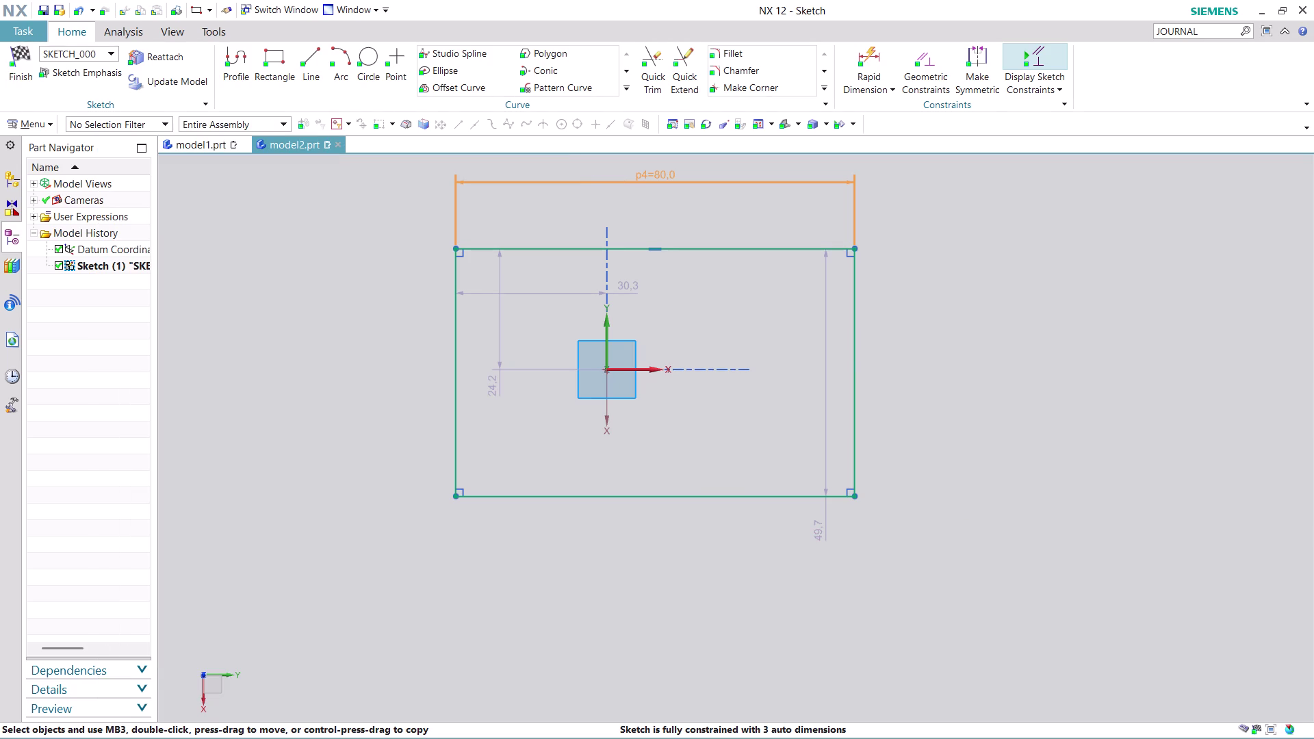
Set the rectangle's height dimension to 60.
drag(822, 521, 995, 474)
double_click(996, 474)
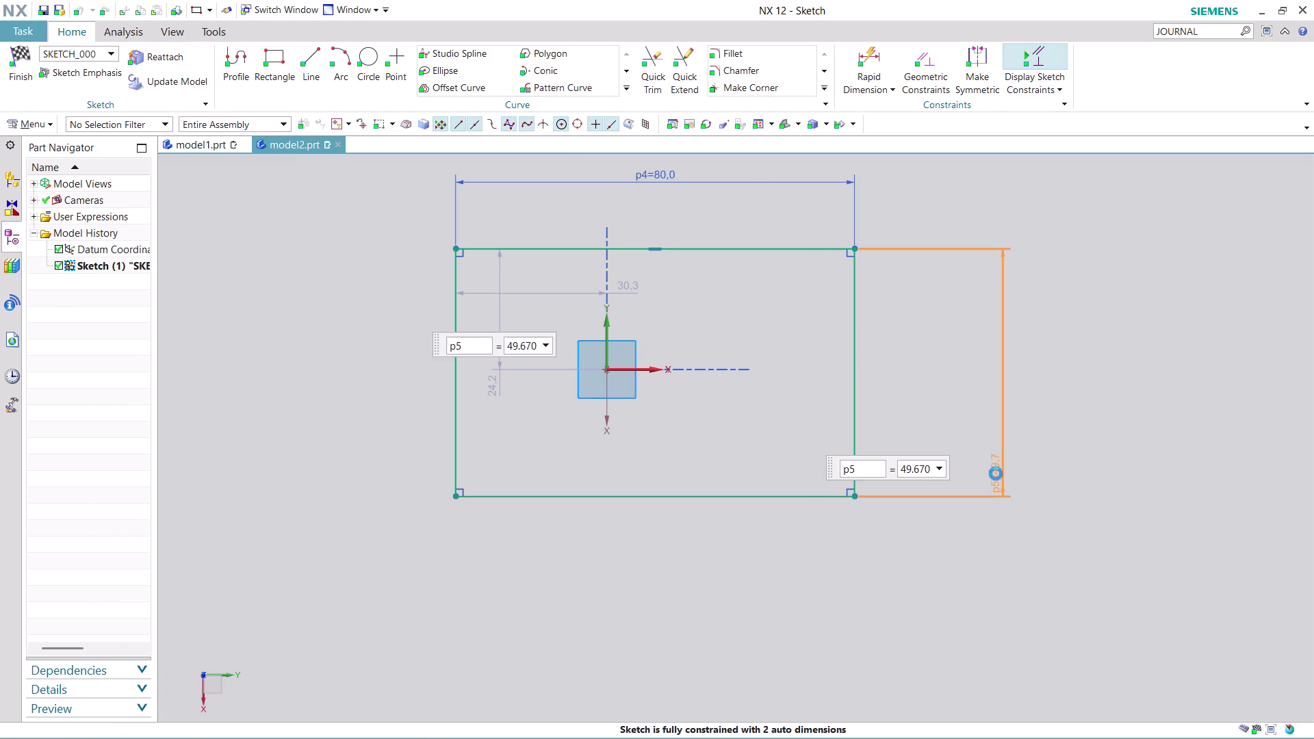
text(60)
key(Return)
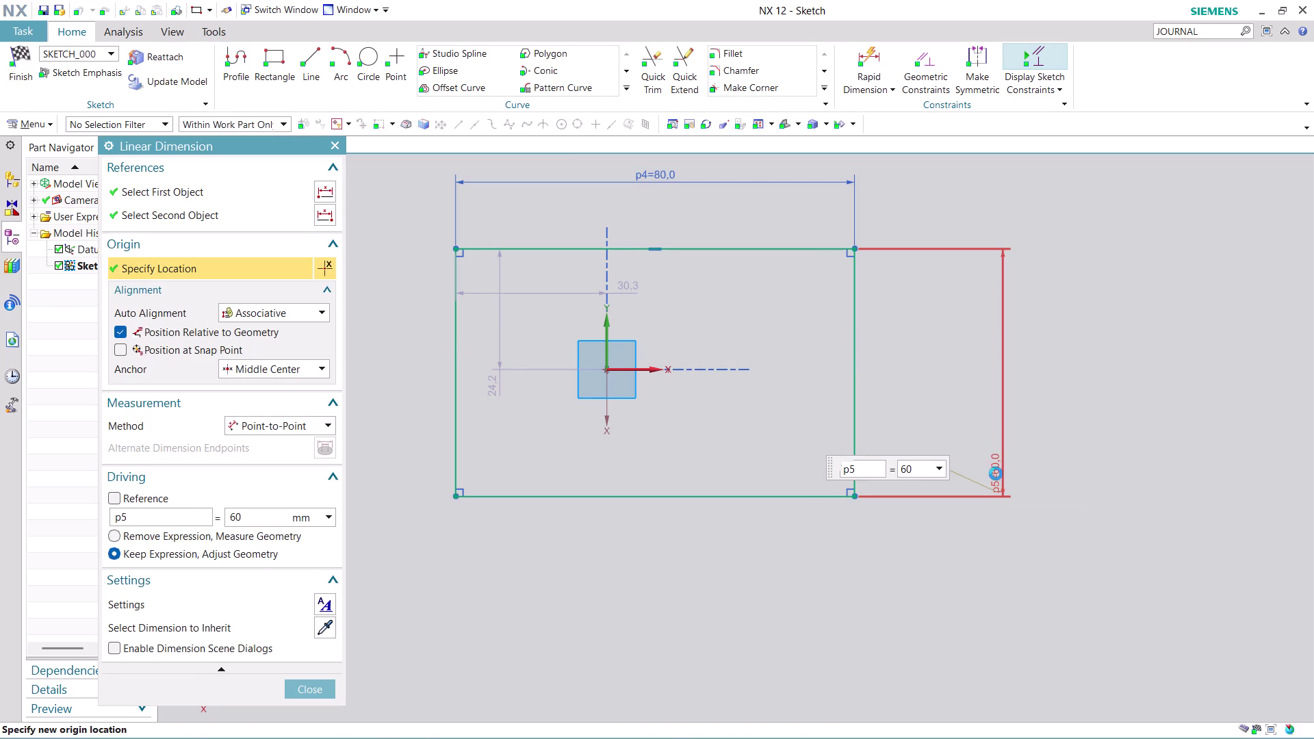
click(323, 690)
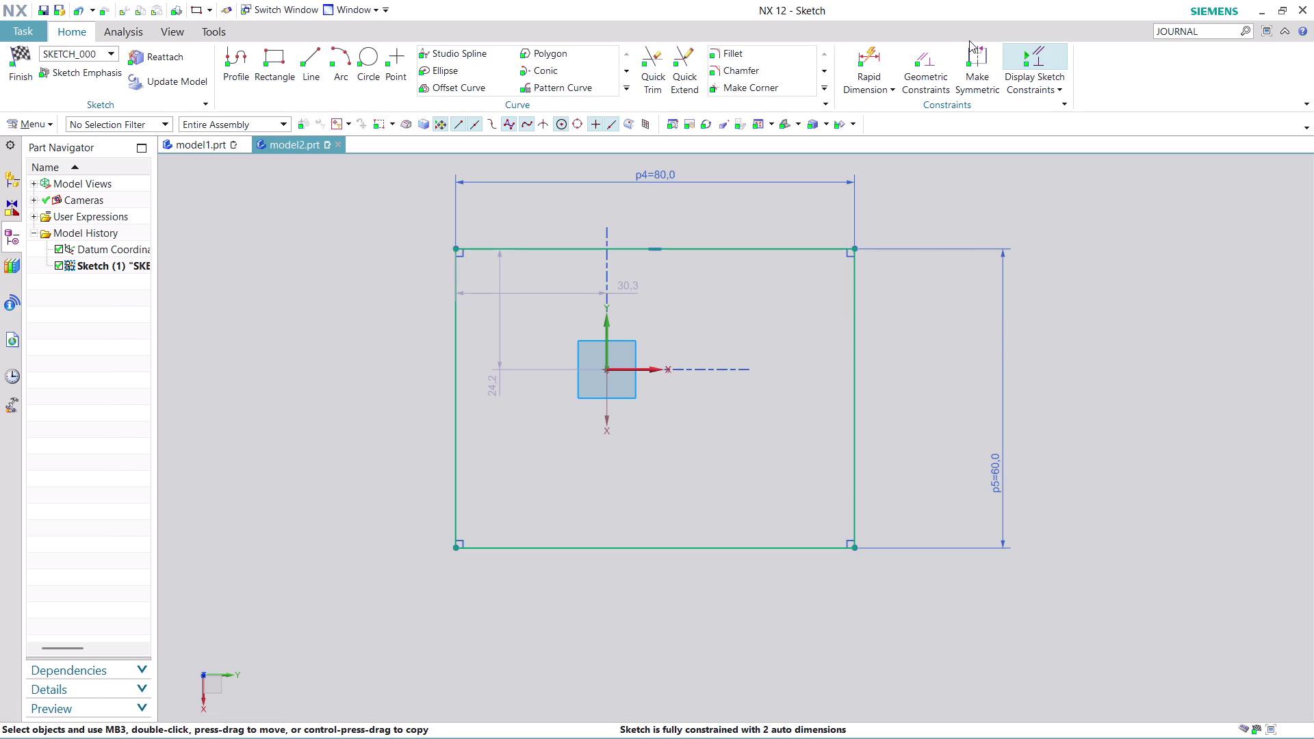
click(969, 40)
Make the top and bottom edges symmetric about the horizontal axis.
click(981, 61)
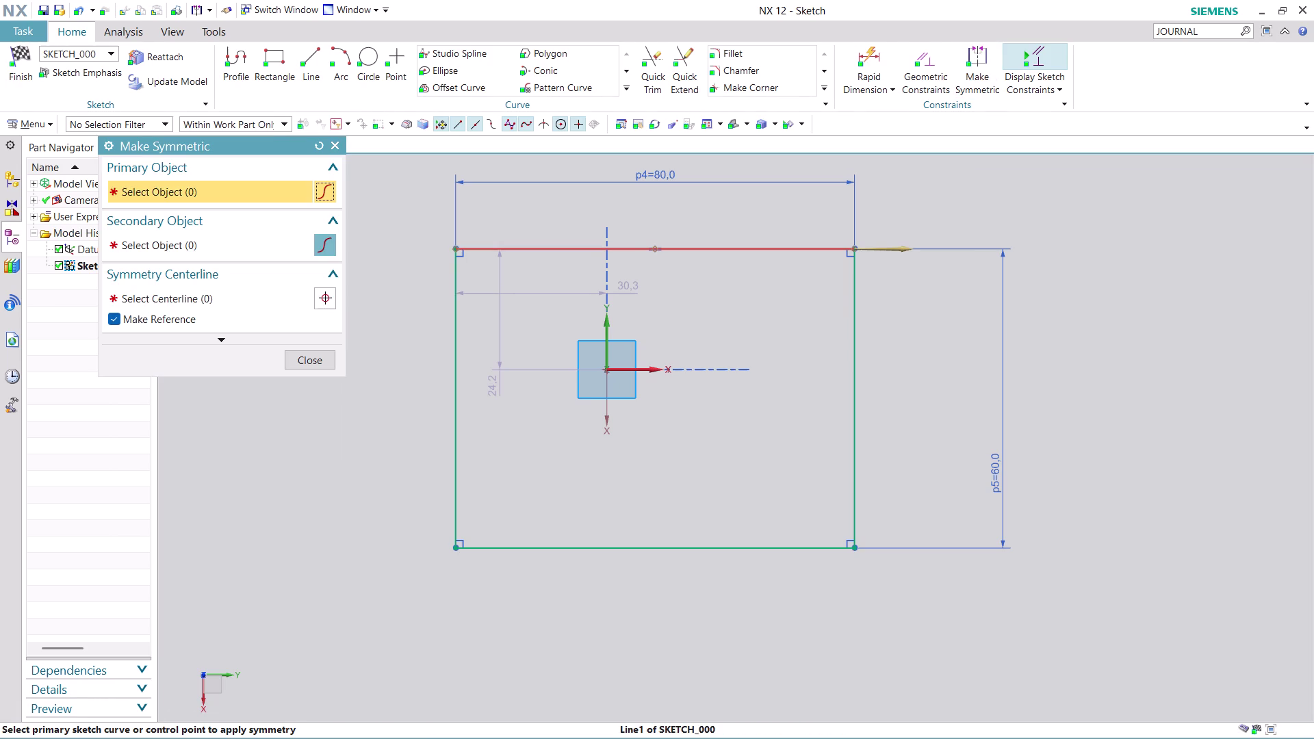
click(809, 254)
click(814, 546)
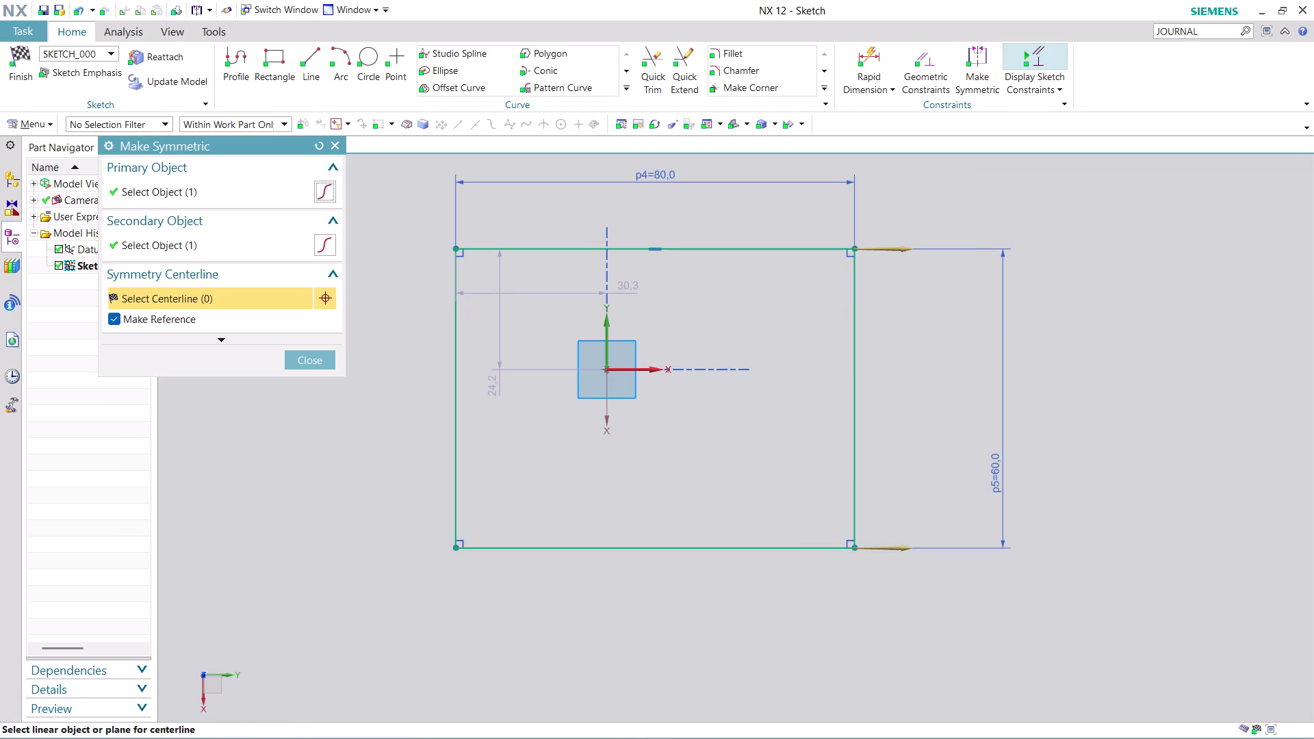
click(633, 363)
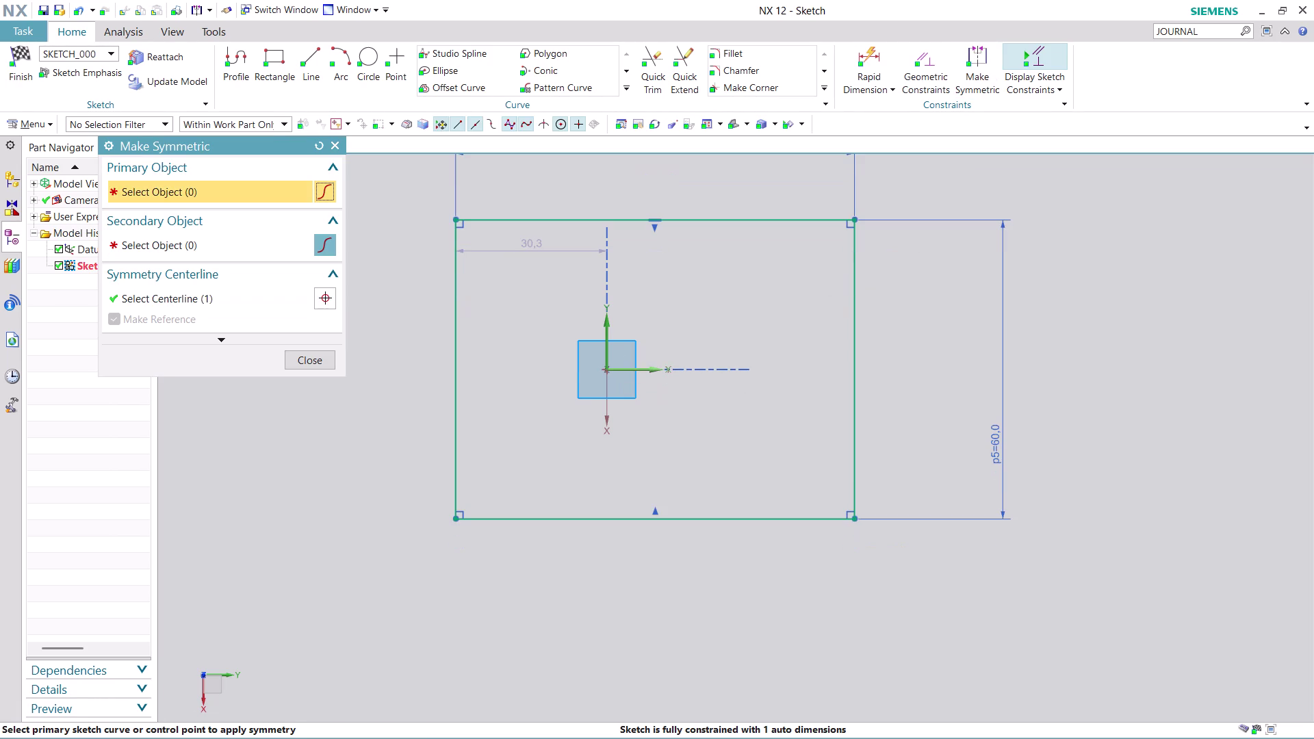
Make the left and right edges symmetric too, which creates conflicting constraints.
click(455, 355)
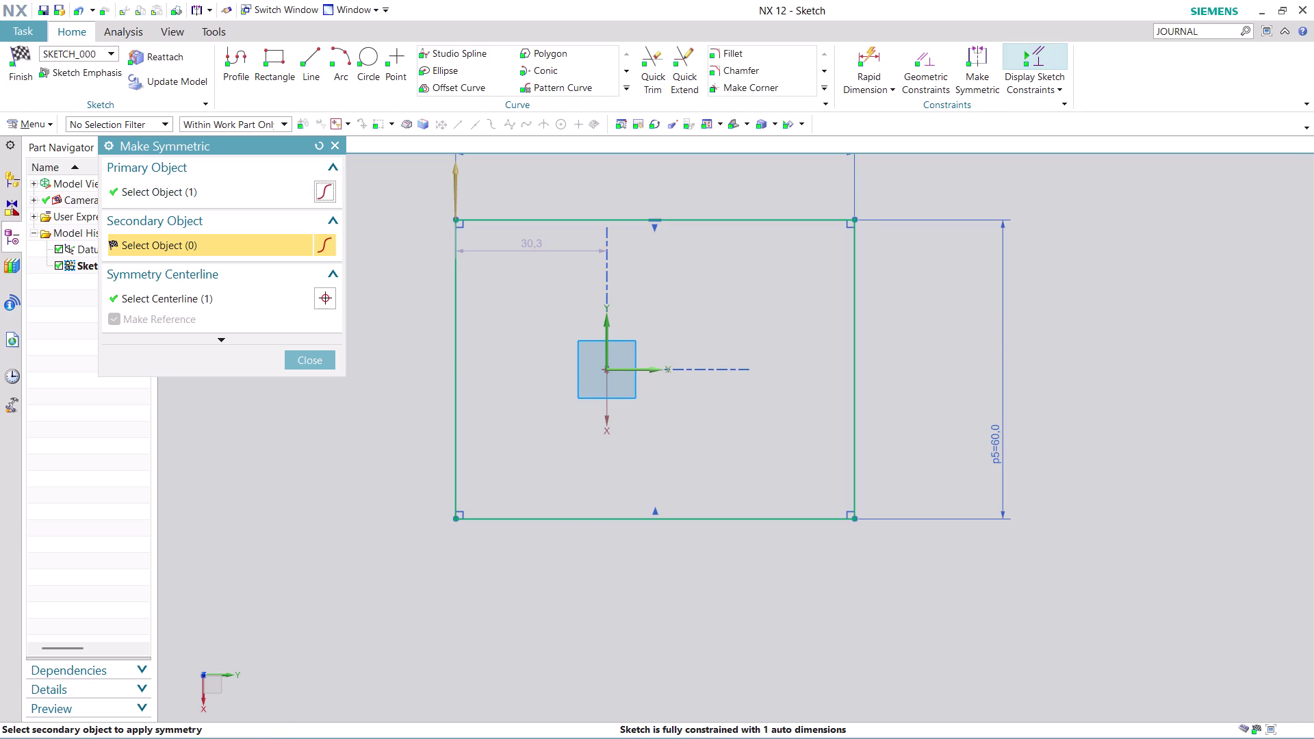
click(859, 366)
click(674, 411)
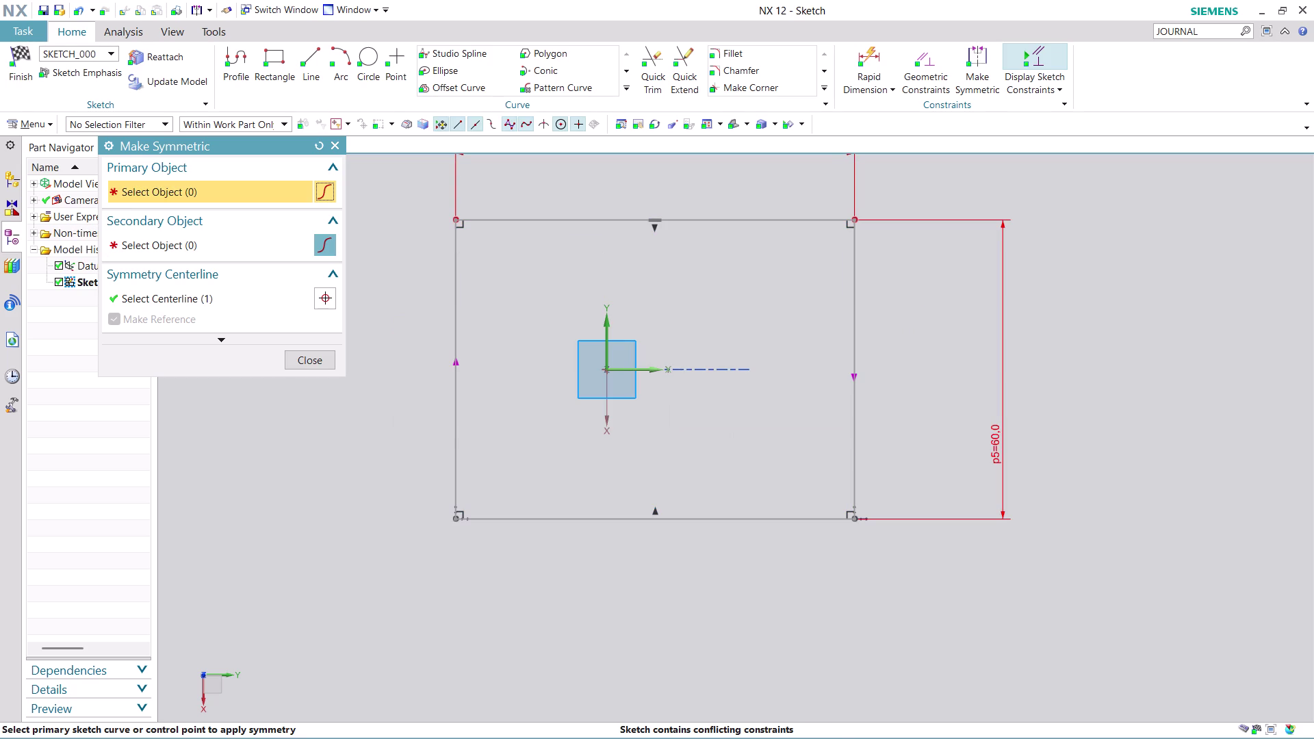
scroll(down, 3)
scroll(up, 3)
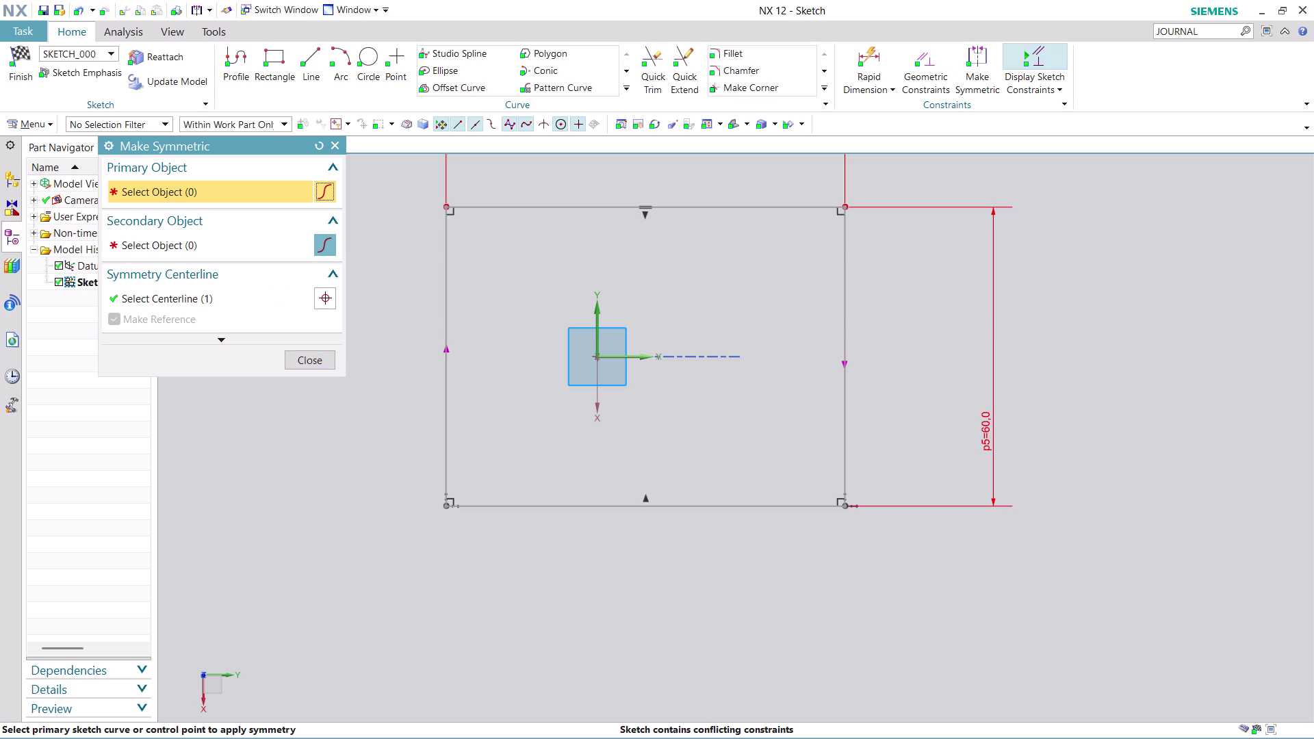
key(Escape)
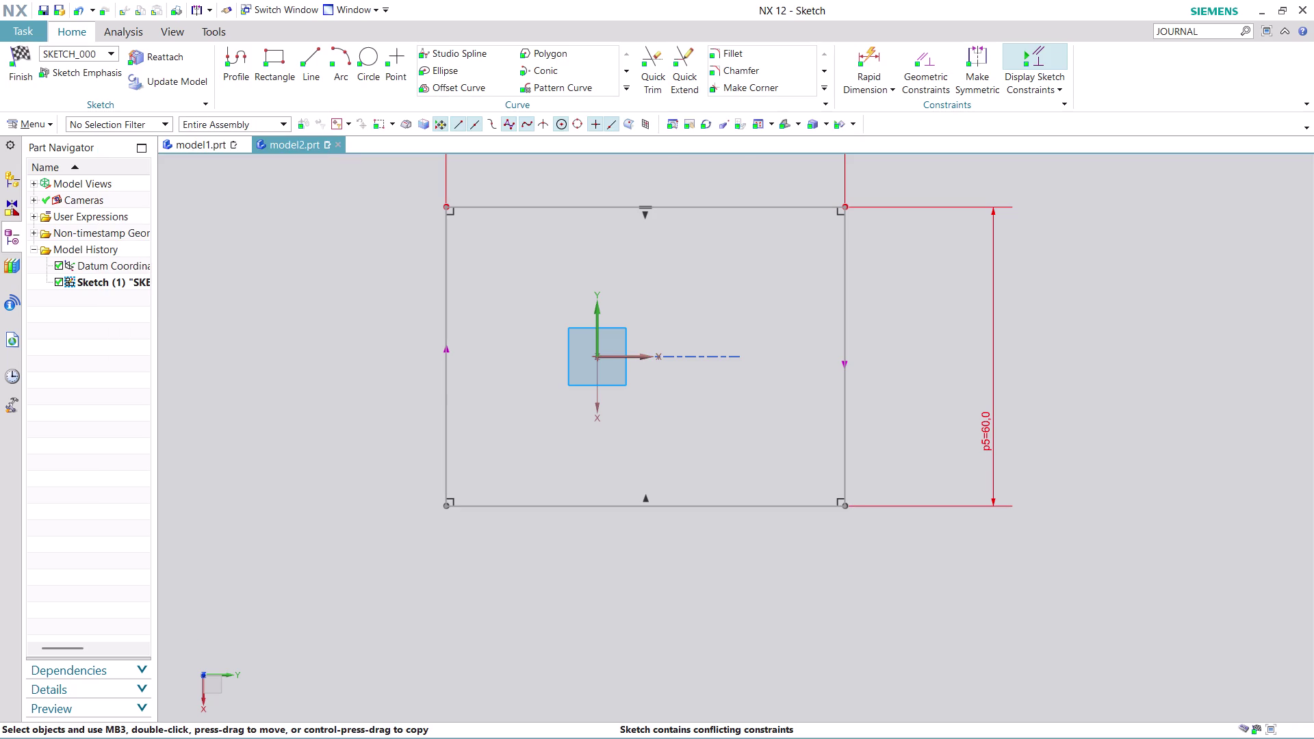
Undo the side symmetry and set the left edge's offset dimension to 30.
key(ctrl+z)
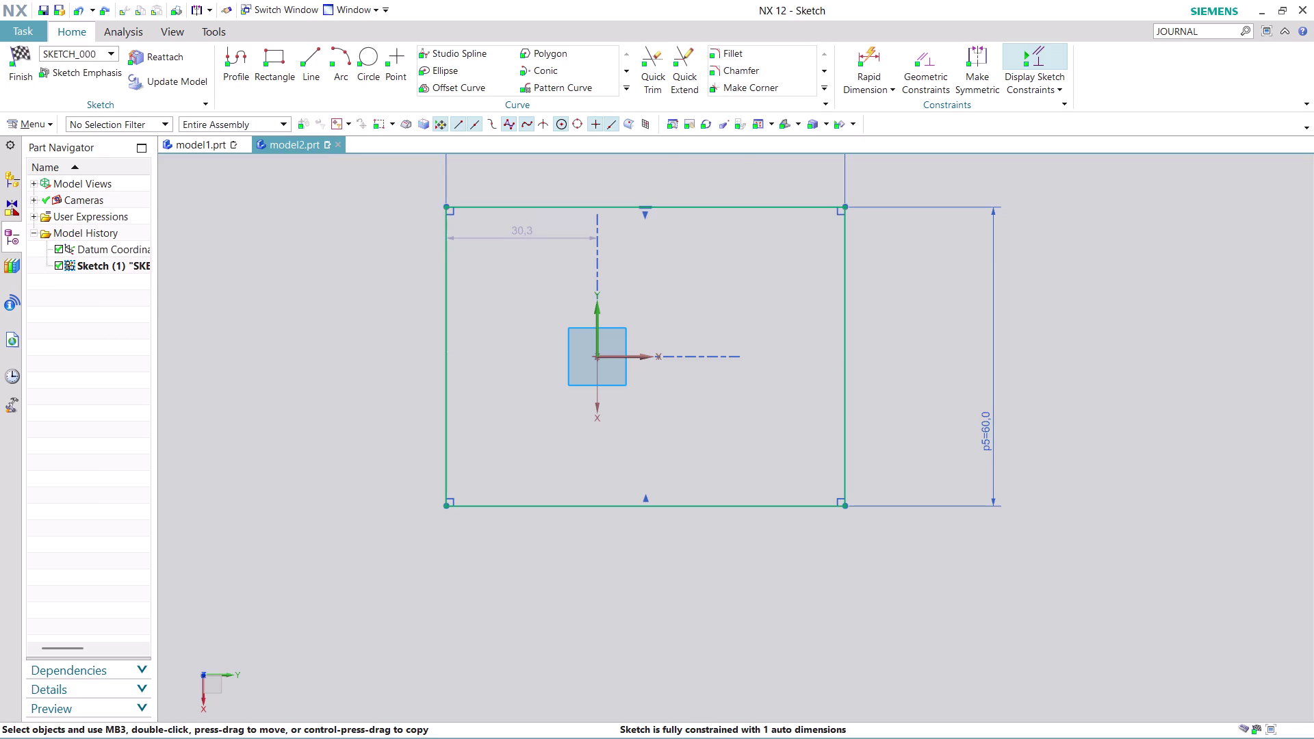
double_click(521, 234)
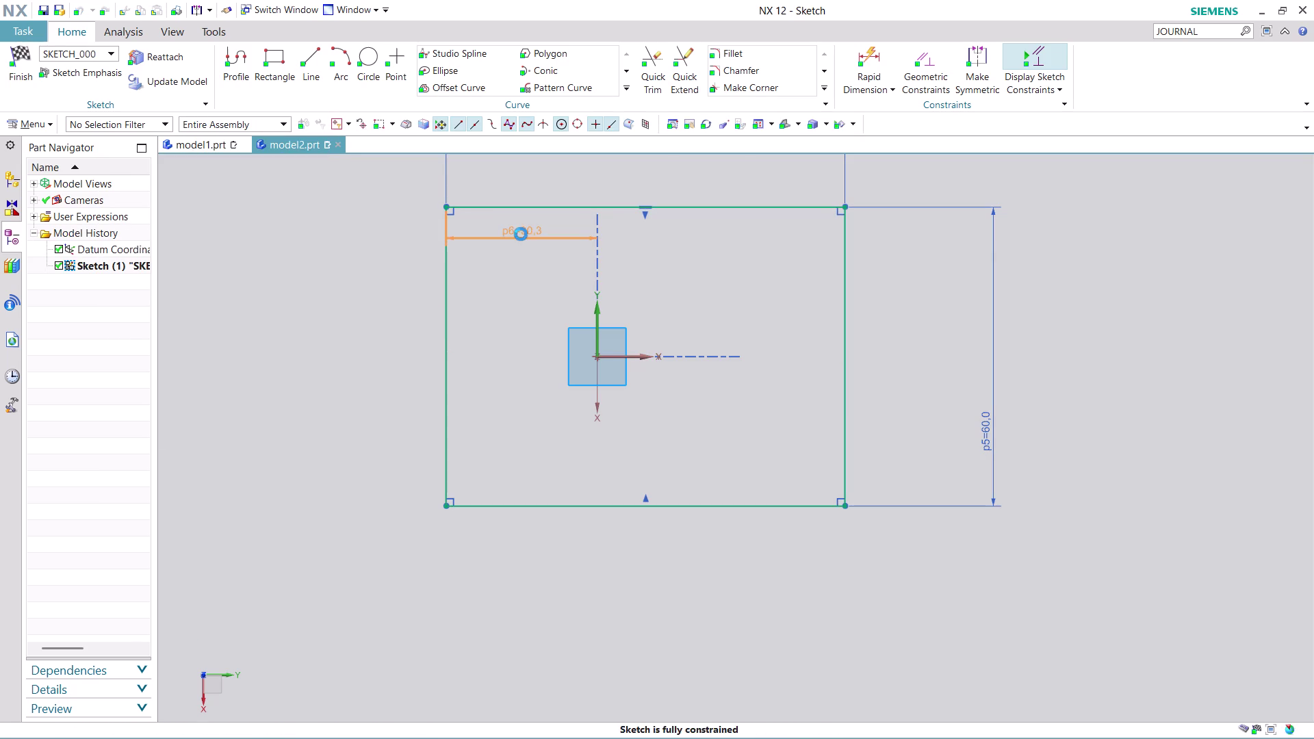
text(3)
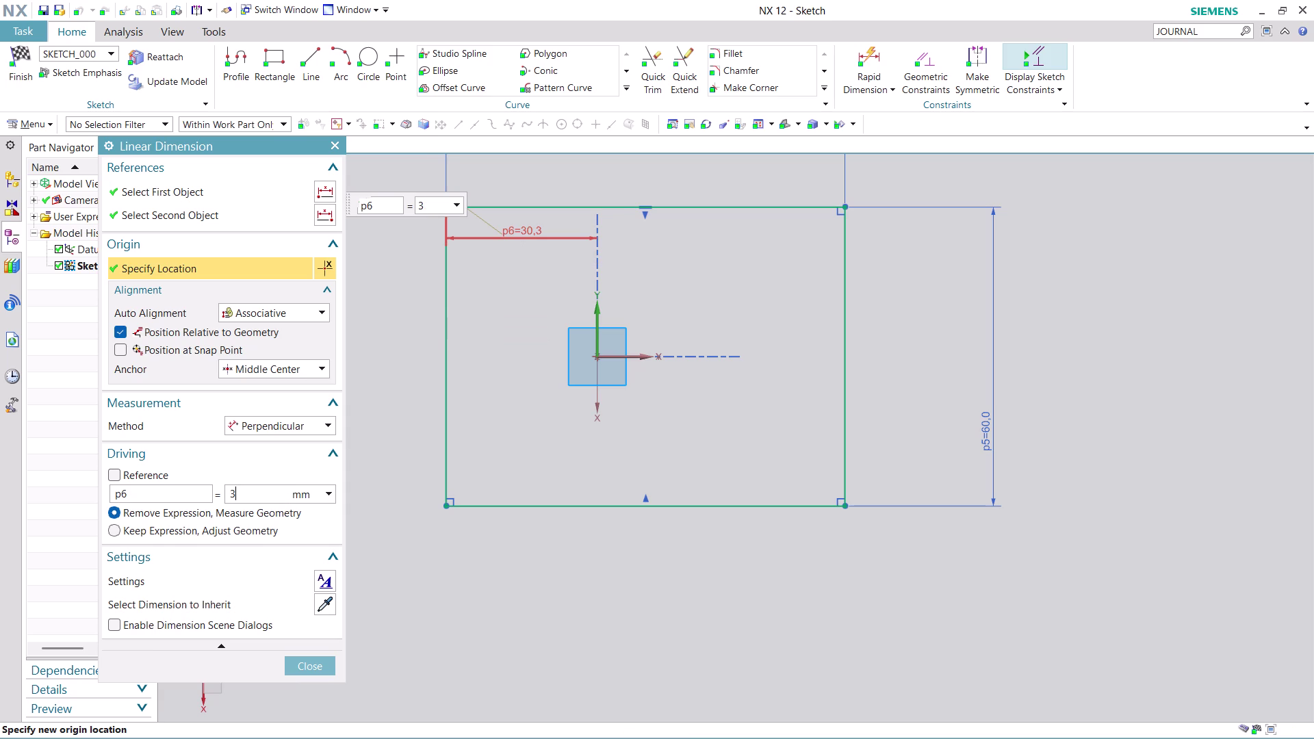
text(0)
key(Return)
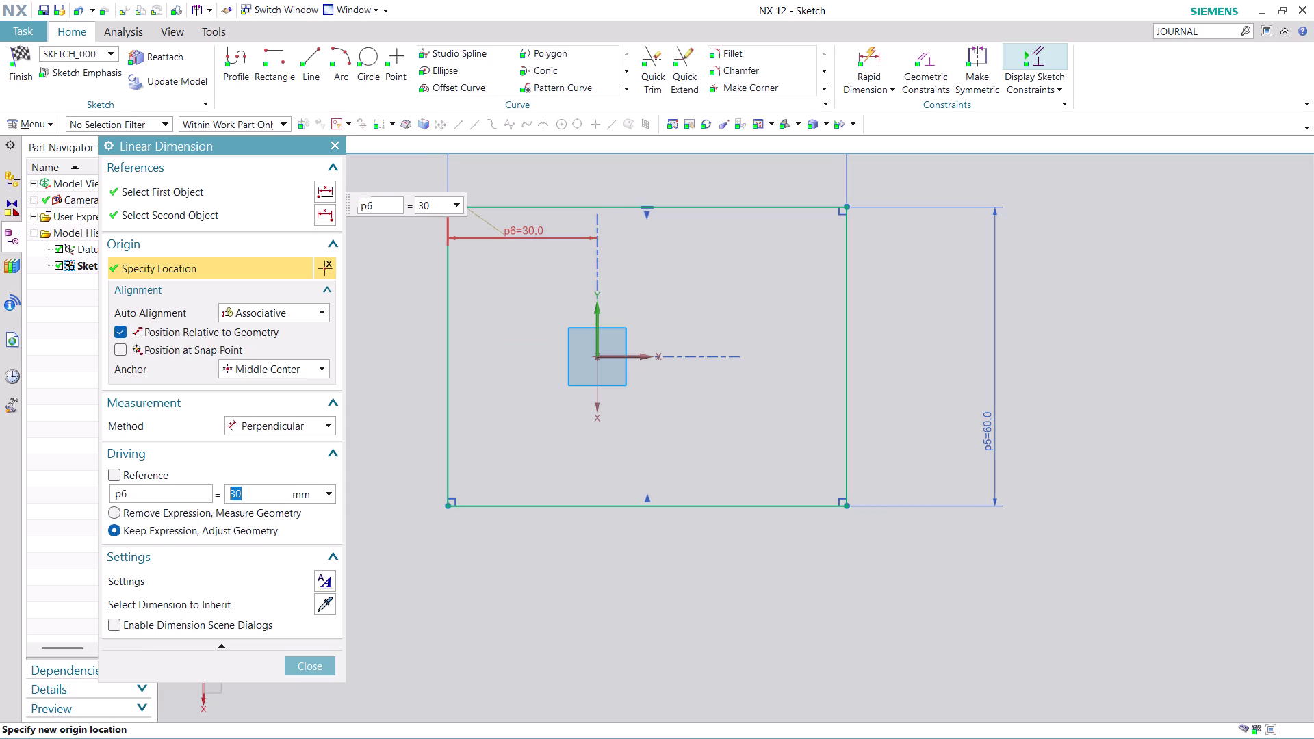
scroll(down, 3)
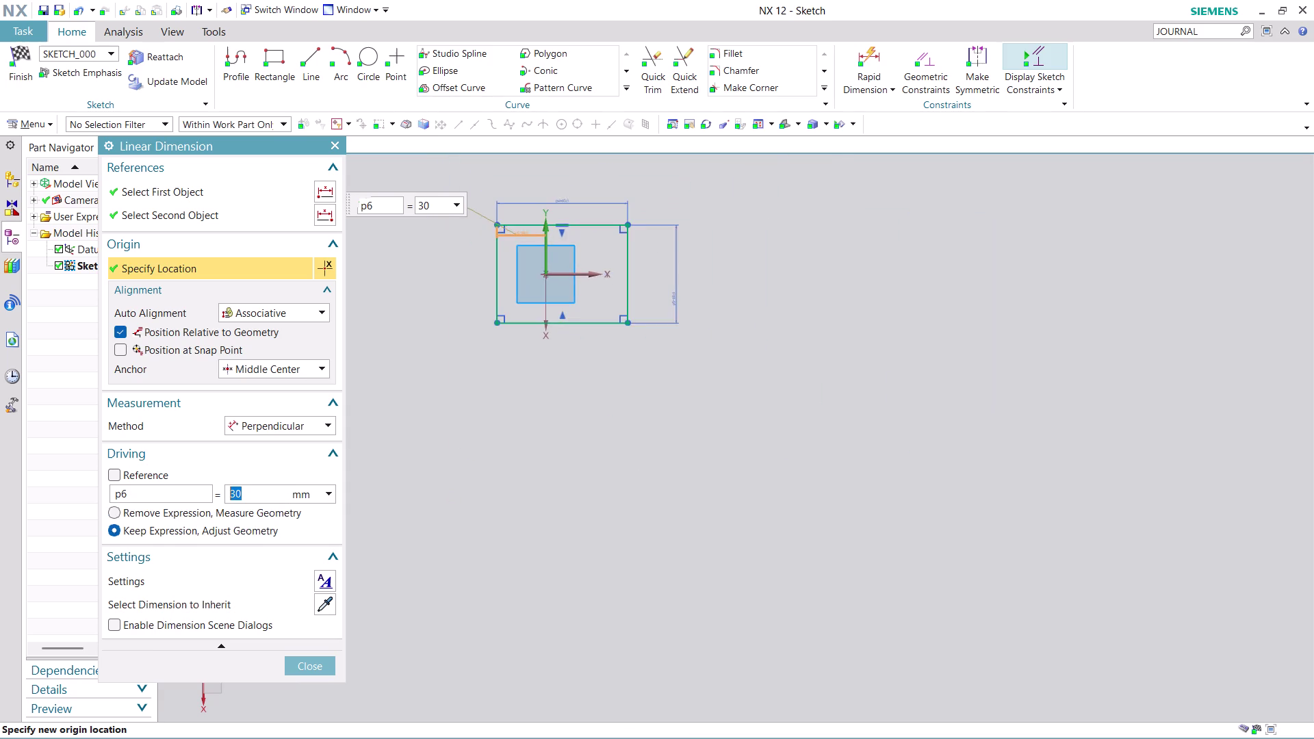
scroll(up, 3)
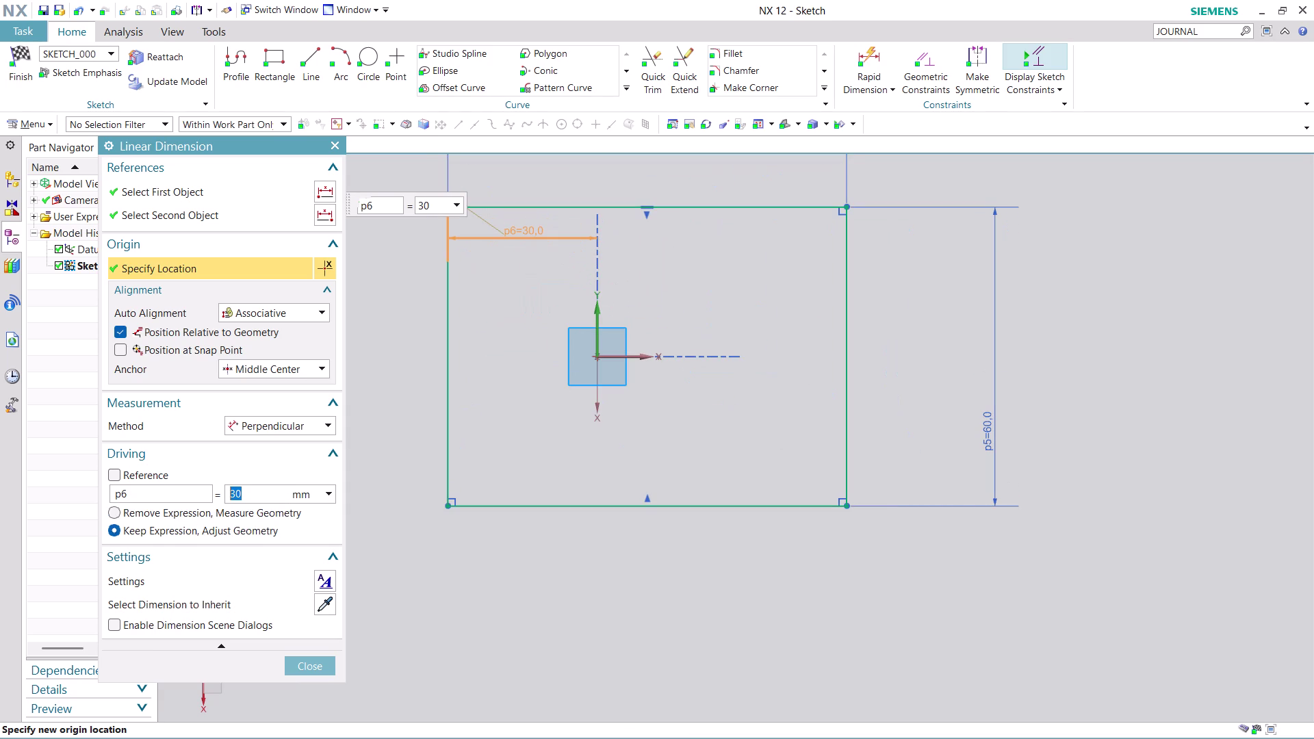
Change the left edge's offset from the vertical axis to 40, fully constraining the sketch.
double_click(523, 228)
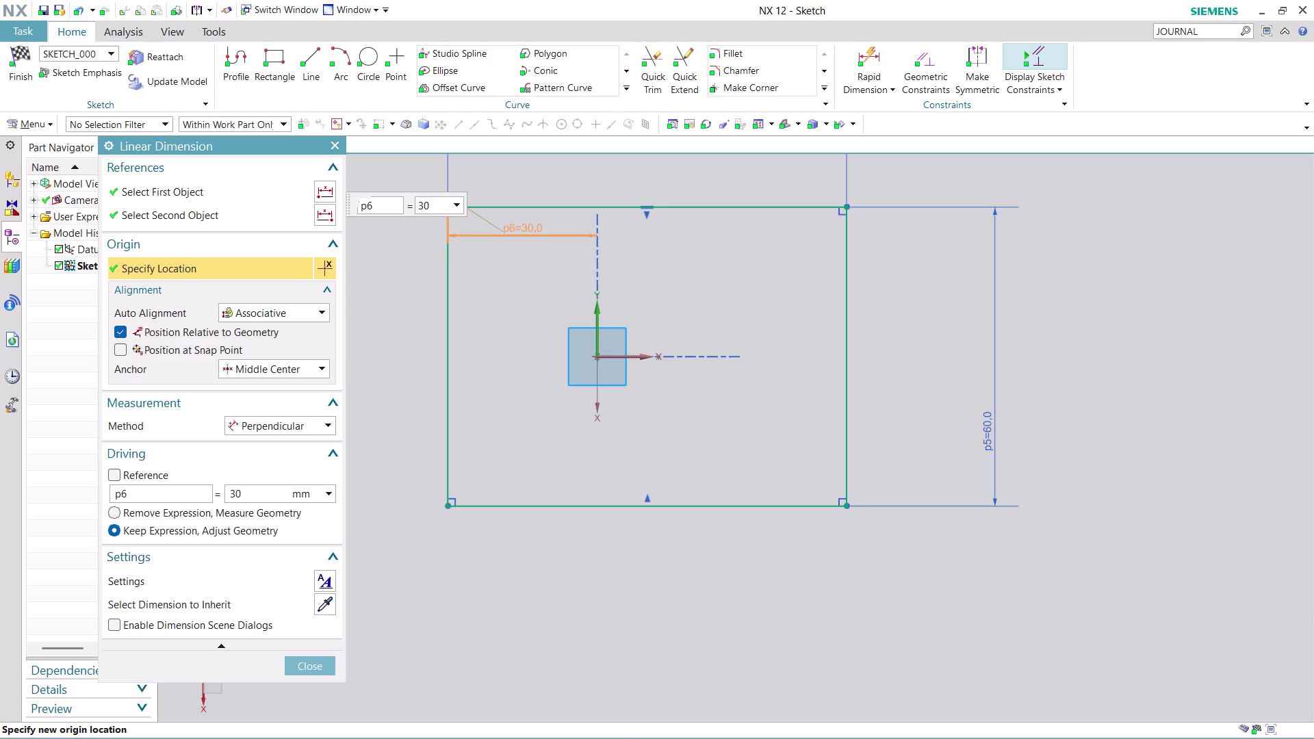
click(523, 228)
click(523, 228)
text(40)
key(Return)
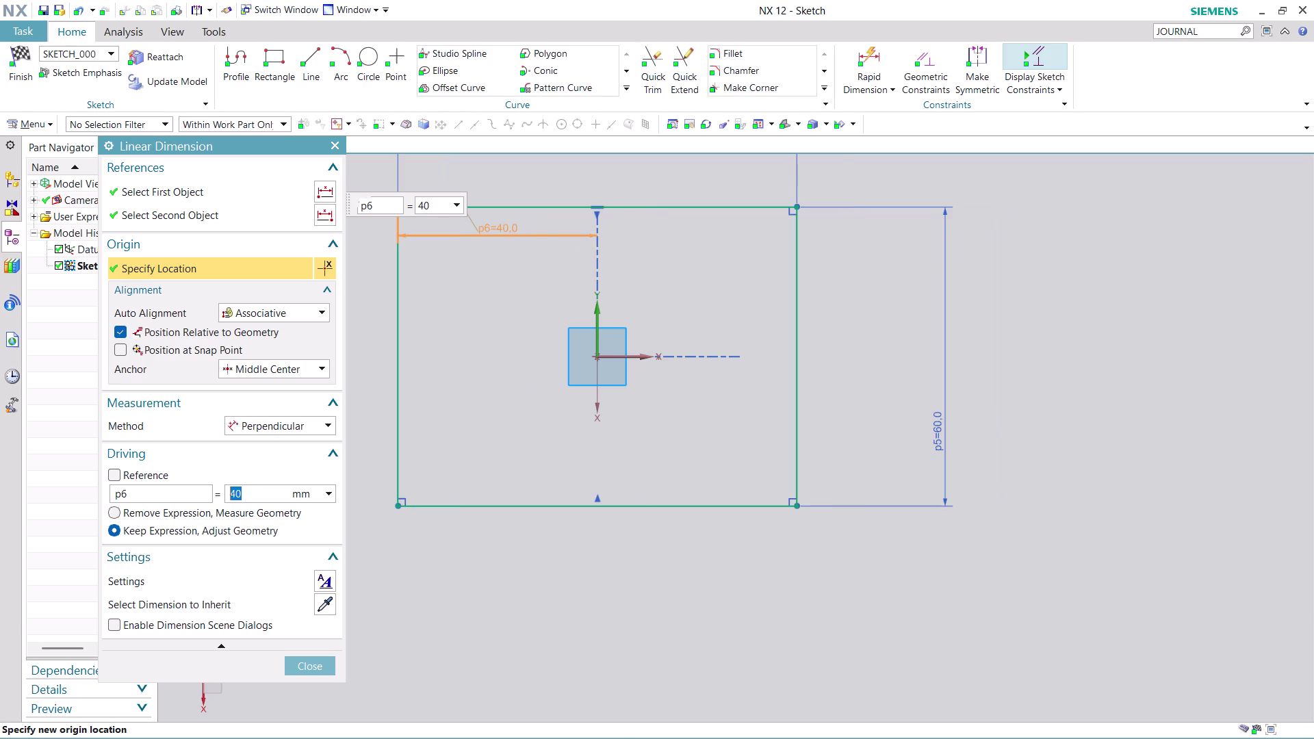
click(310, 661)
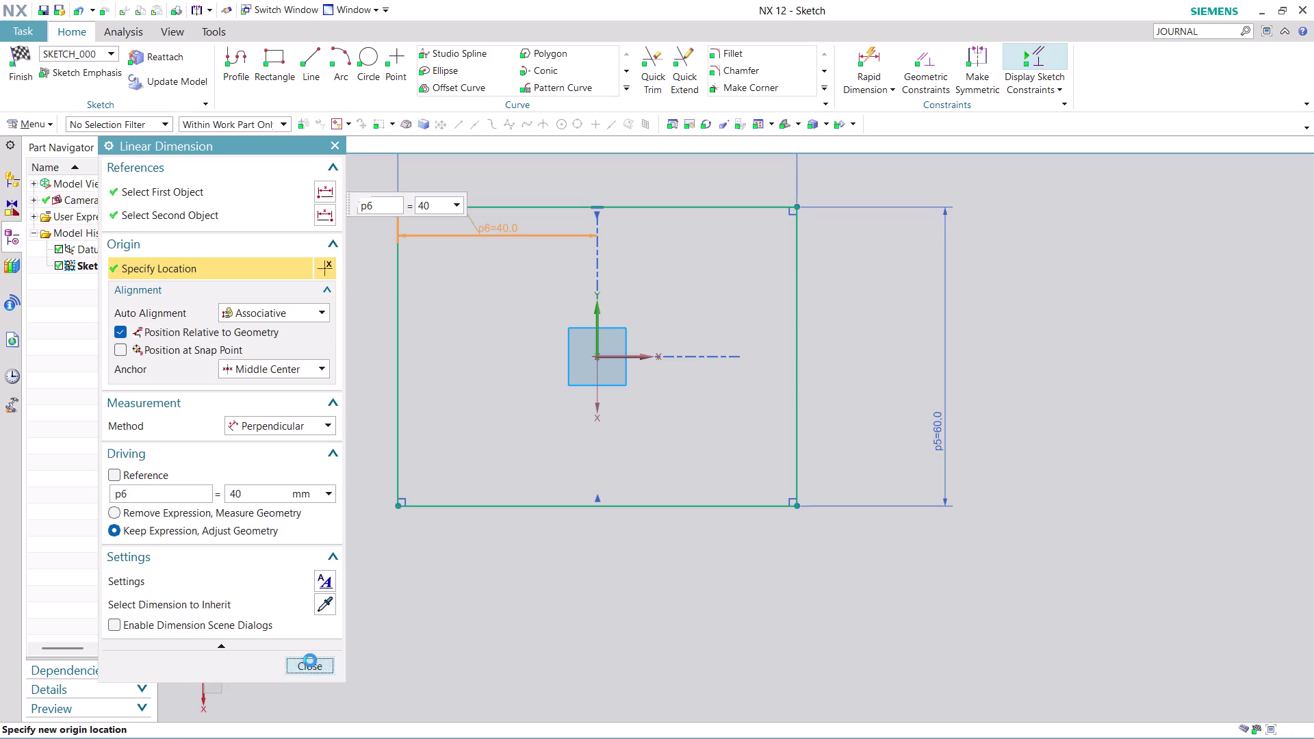
scroll(down, 3)
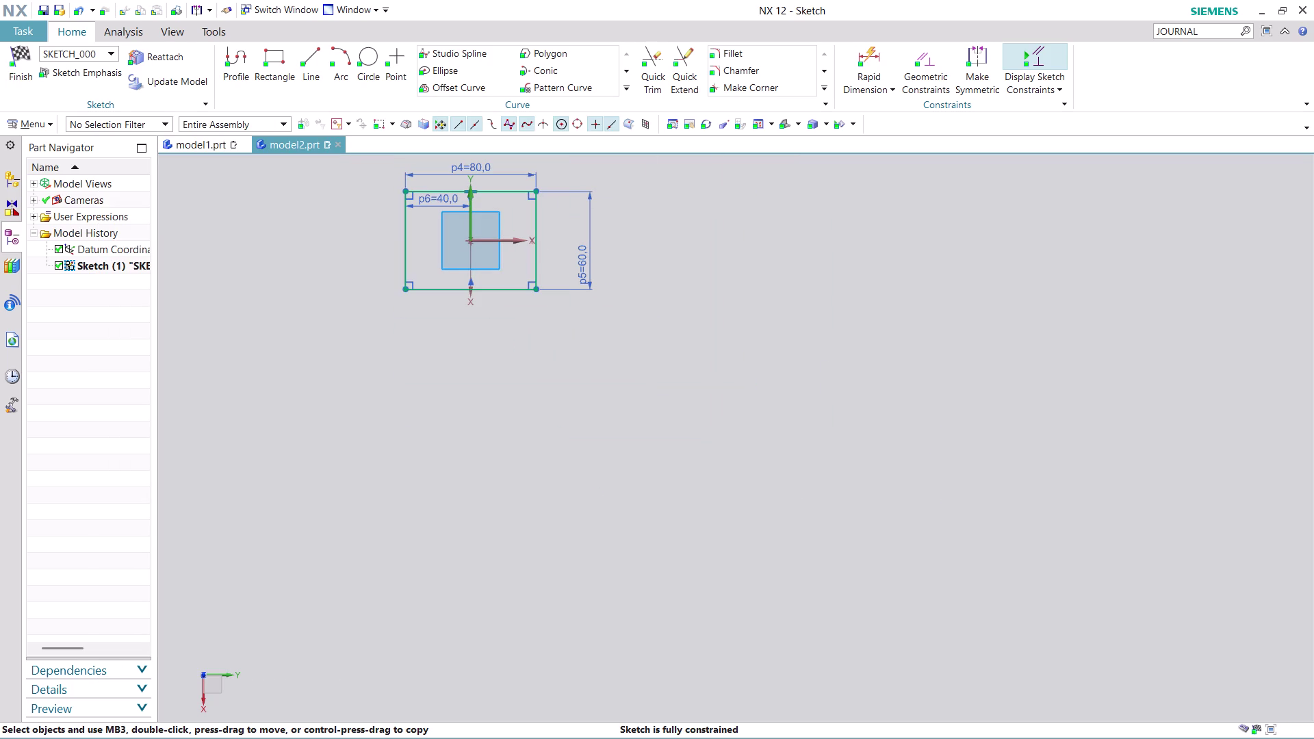
middle_drag(729, 271, 906, 483)
scroll(up, 3)
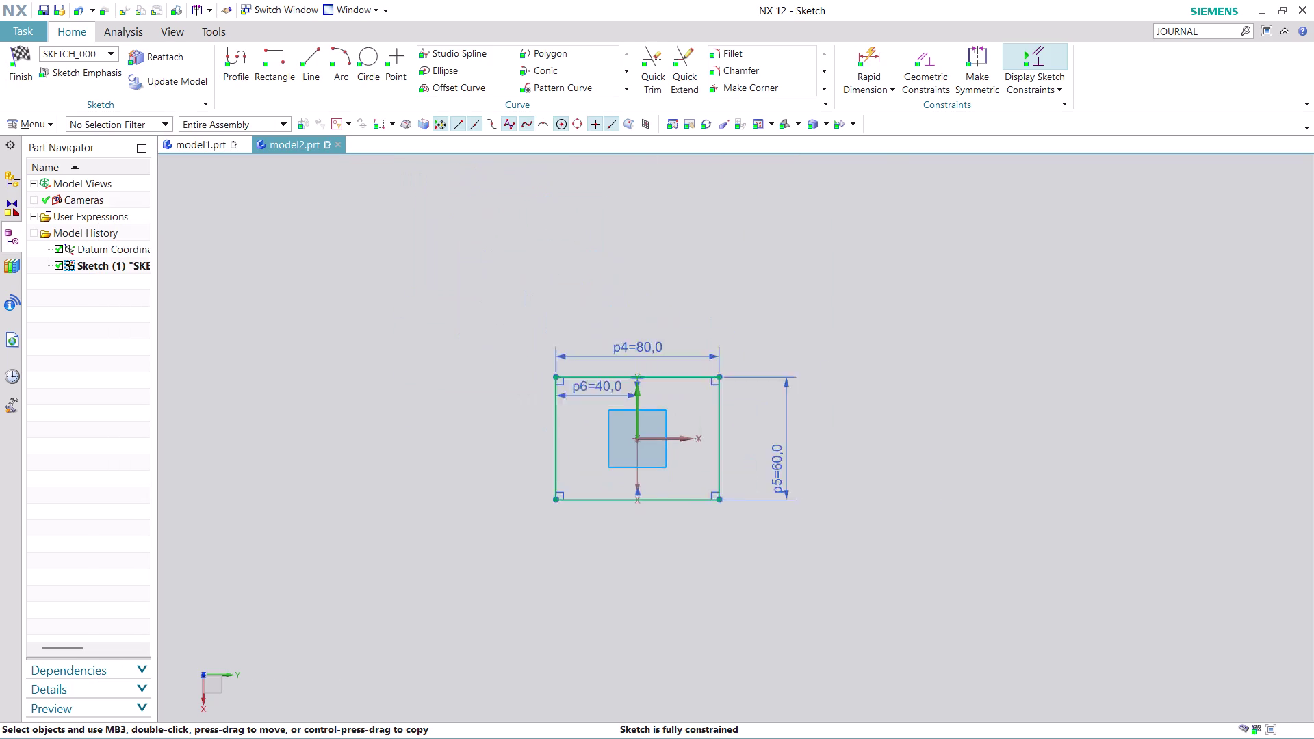
scroll(up, 3)
scroll(up, 3)
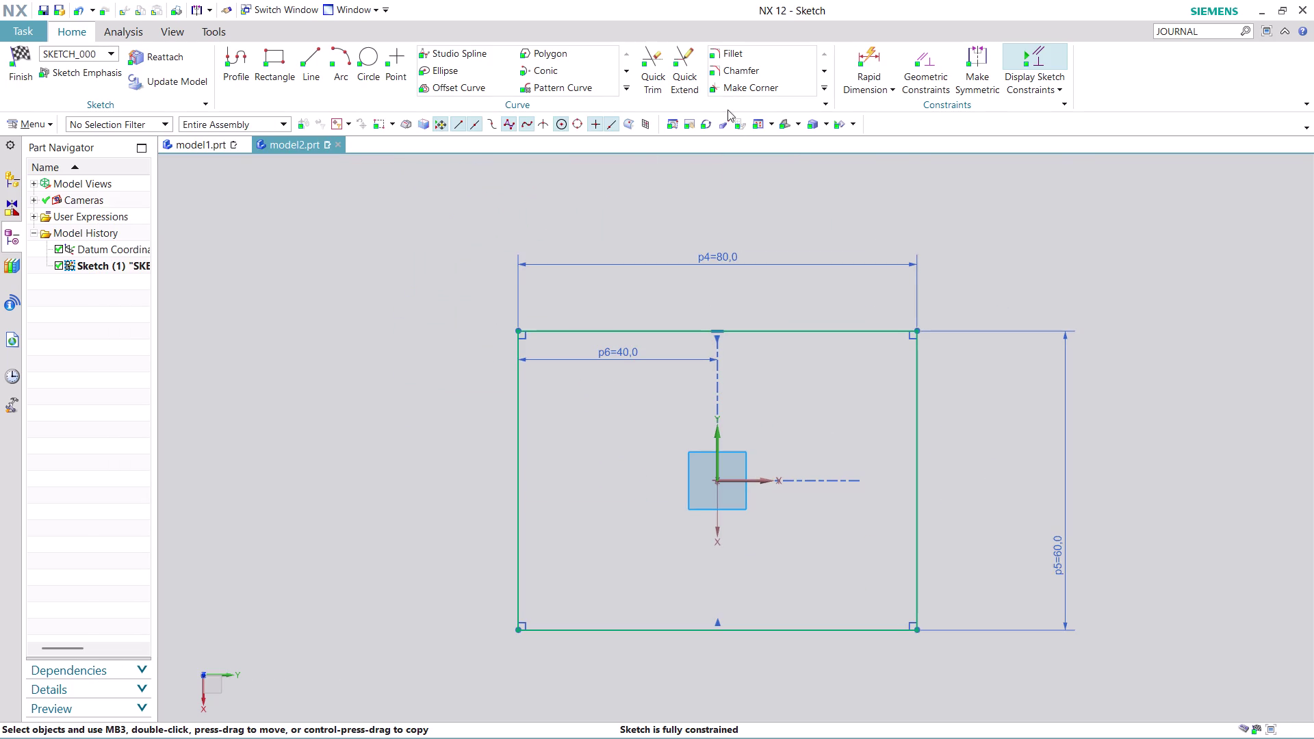
Start the Fillet tool to round the rectangle's corners.
click(761, 47)
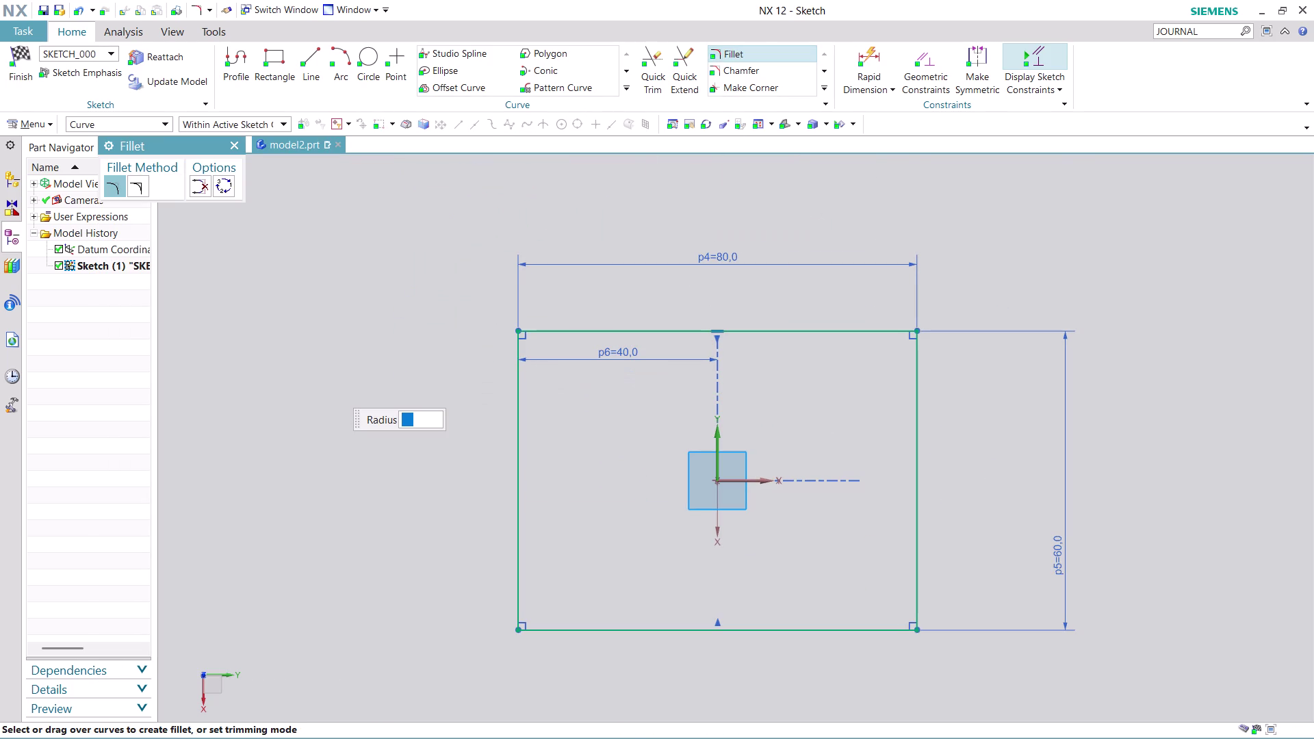
Fillet the top-left and bottom-left corners with radius 29.
text(29)
key(Return)
scroll(up, 3)
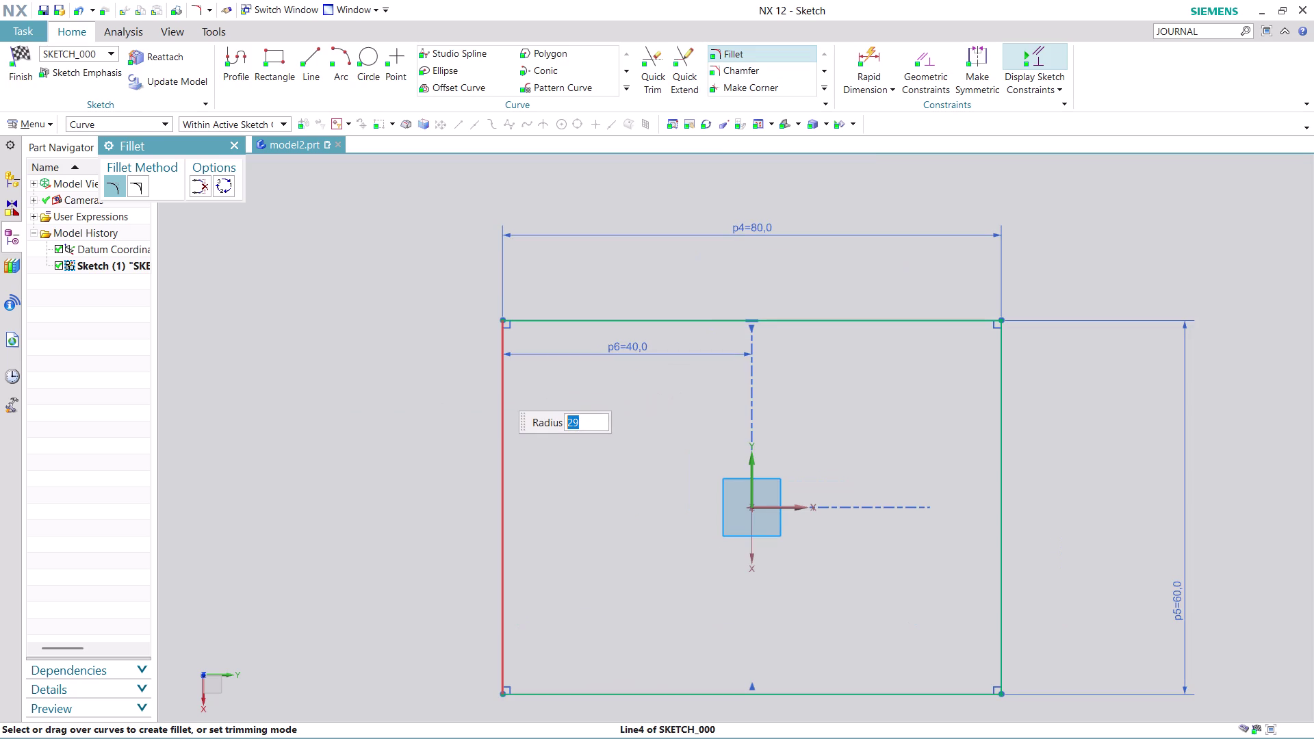
click(501, 382)
click(549, 323)
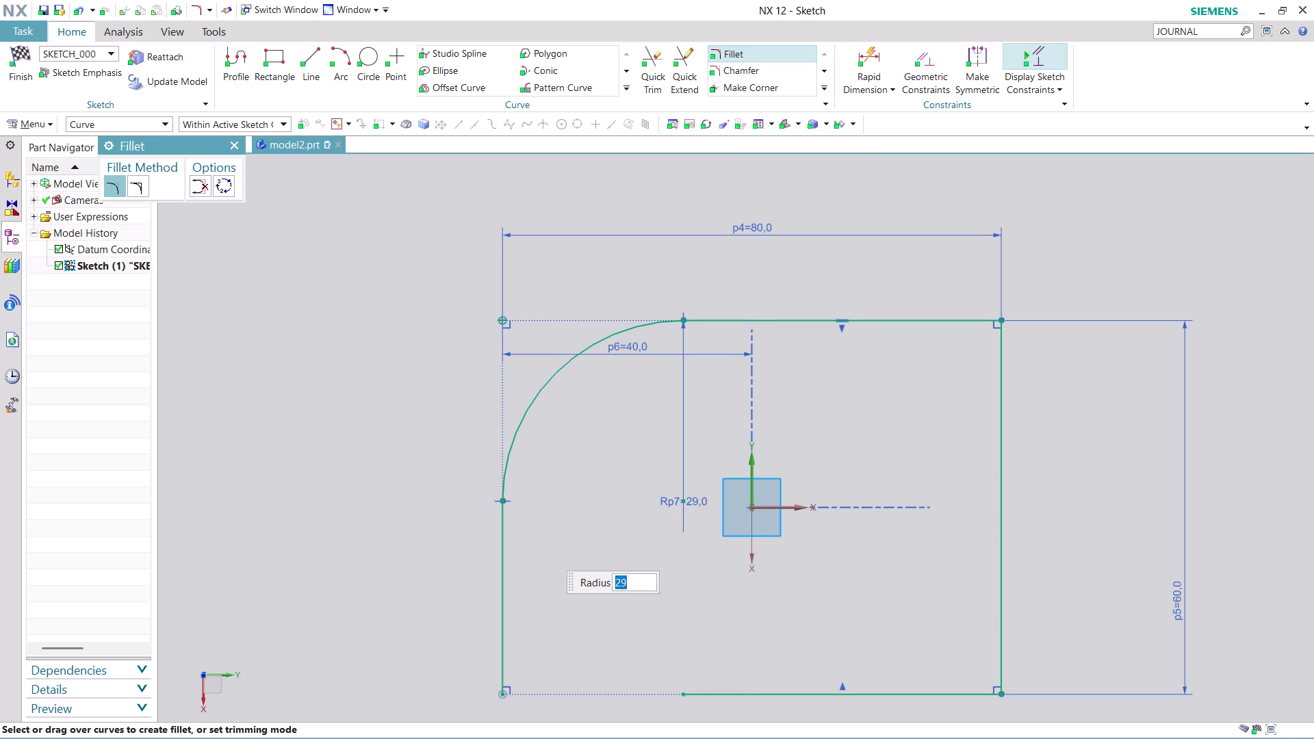
scroll(down, 3)
scroll(up, 3)
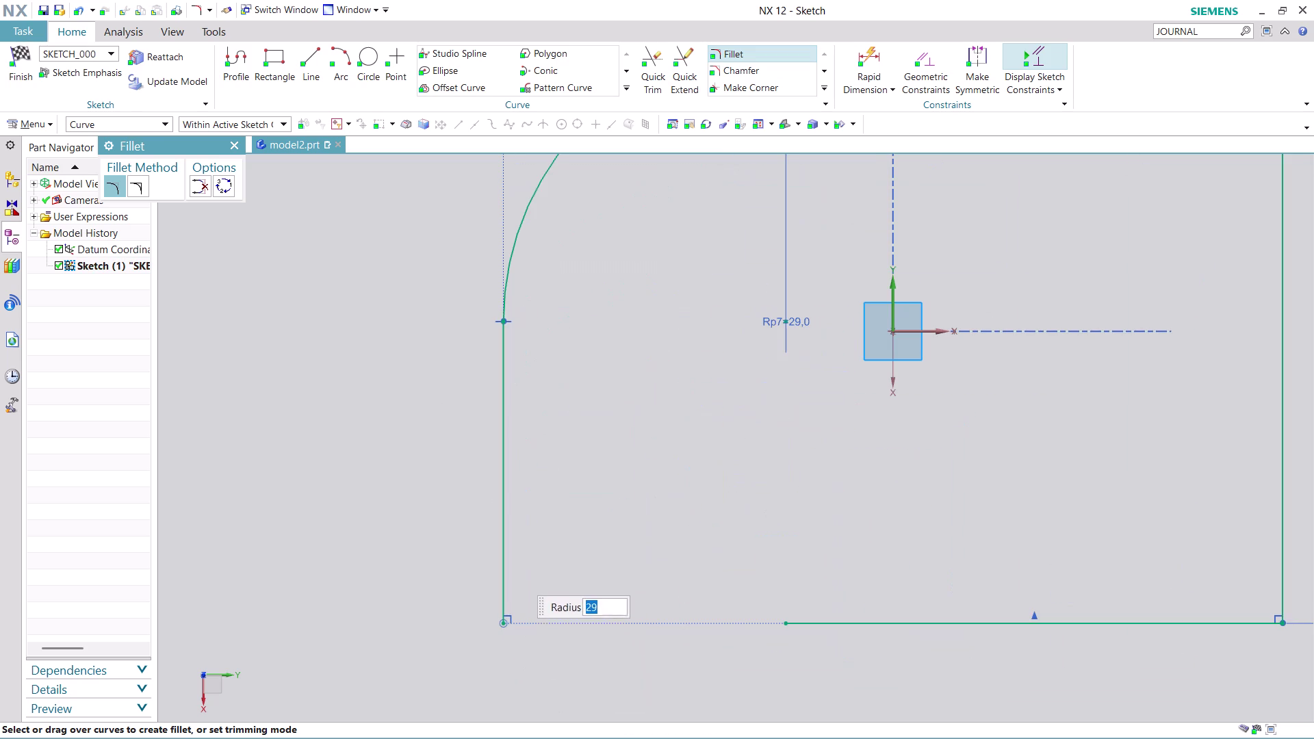
click(507, 561)
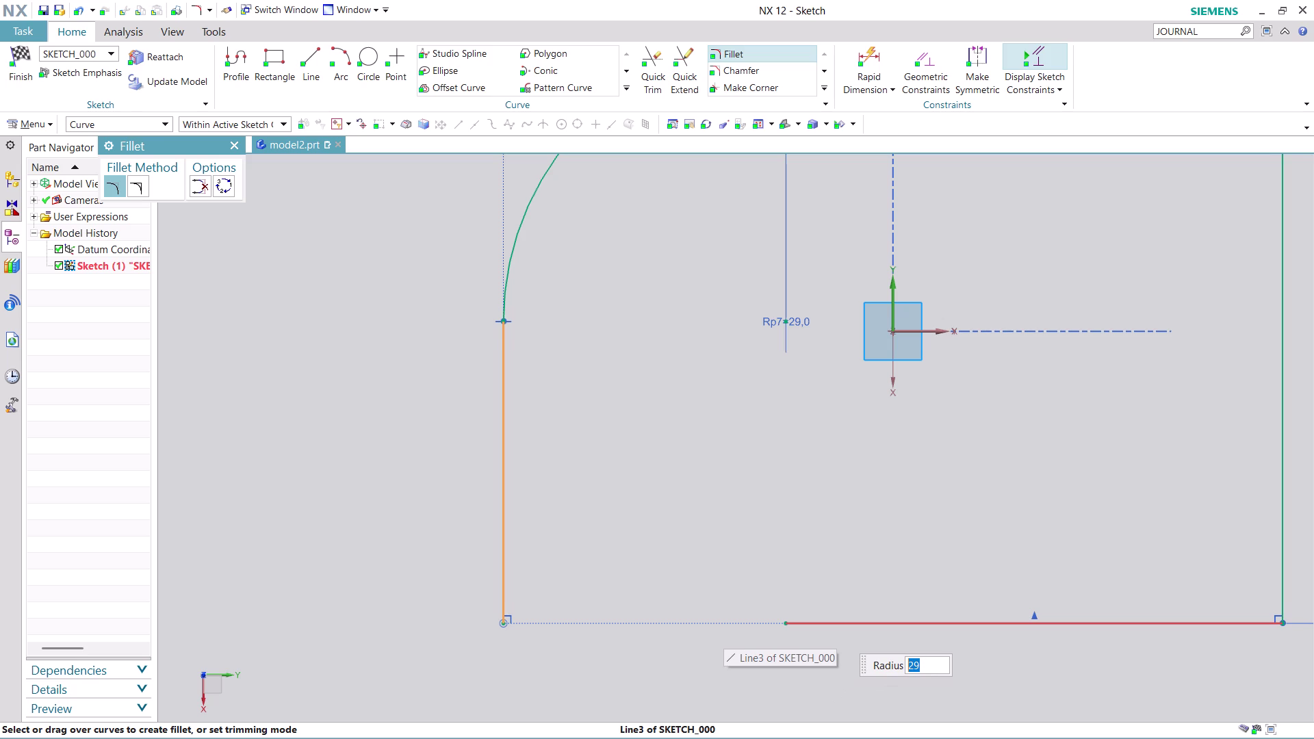
click(837, 631)
Fillet the bottom-right corner with radius 29.
scroll(down, 3)
scroll(up, 3)
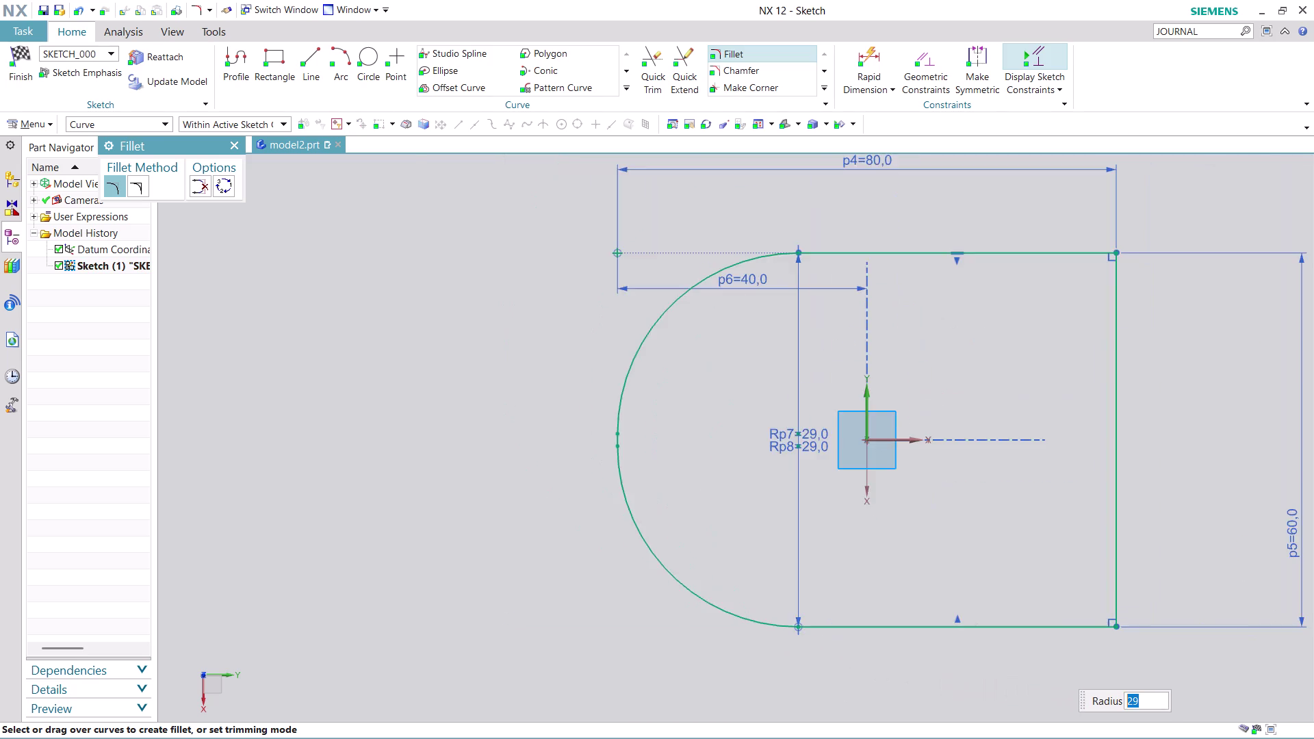
scroll(up, 3)
click(1018, 608)
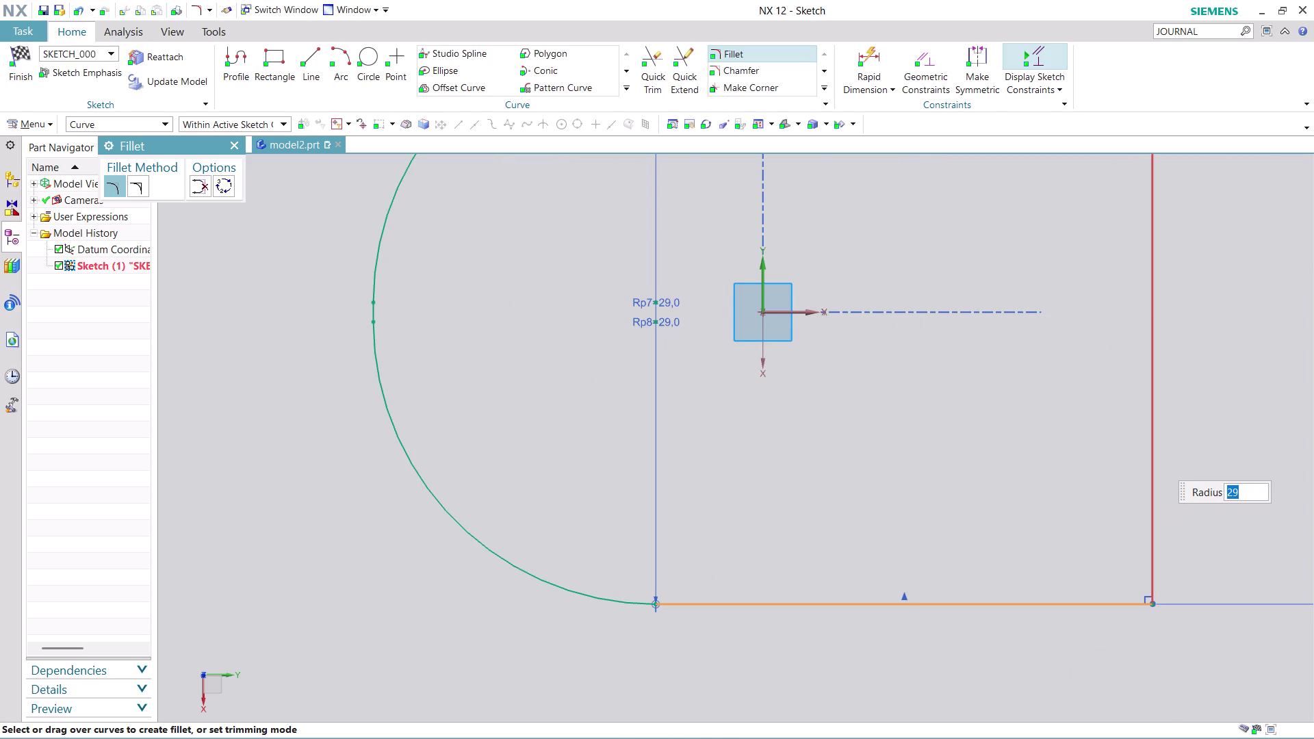
click(1156, 458)
scroll(down, 3)
scroll(down, 3)
scroll(up, 3)
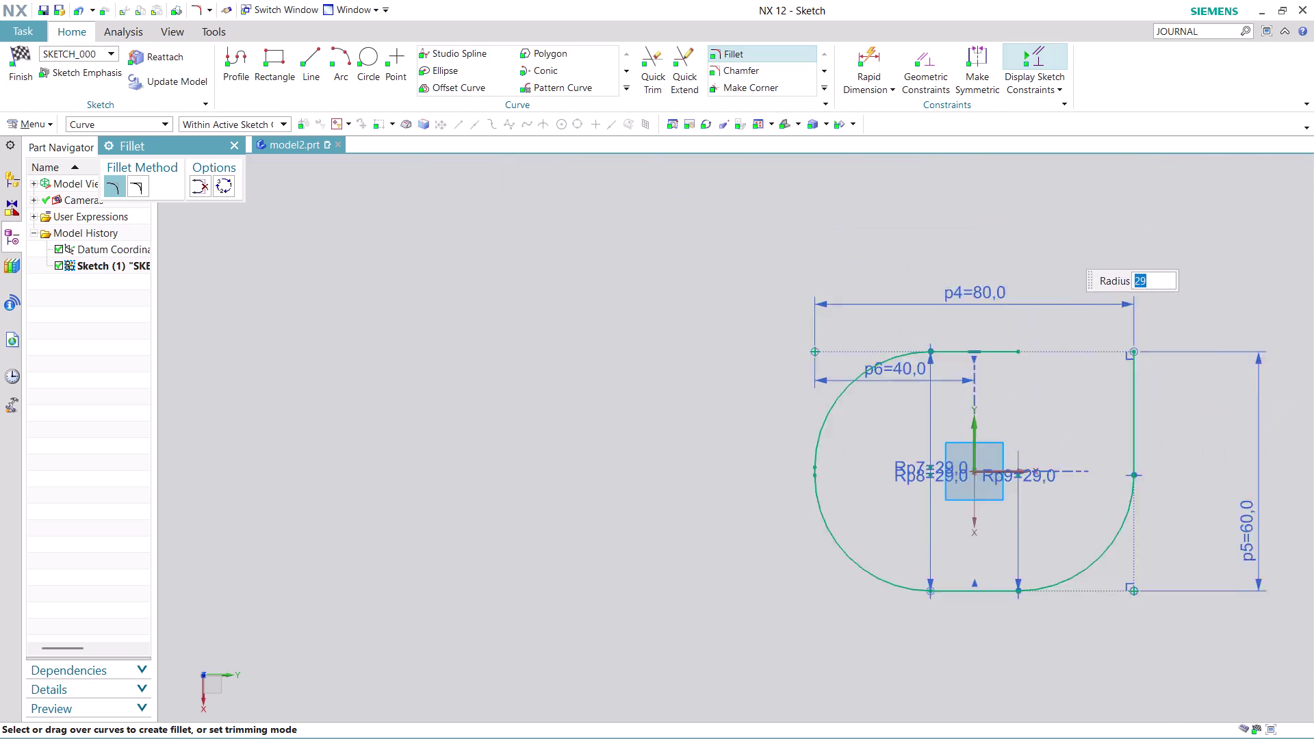
scroll(up, 3)
scroll(up, 3)
Fillet the top-right corner with radius 29 and finish the sketch.
click(881, 260)
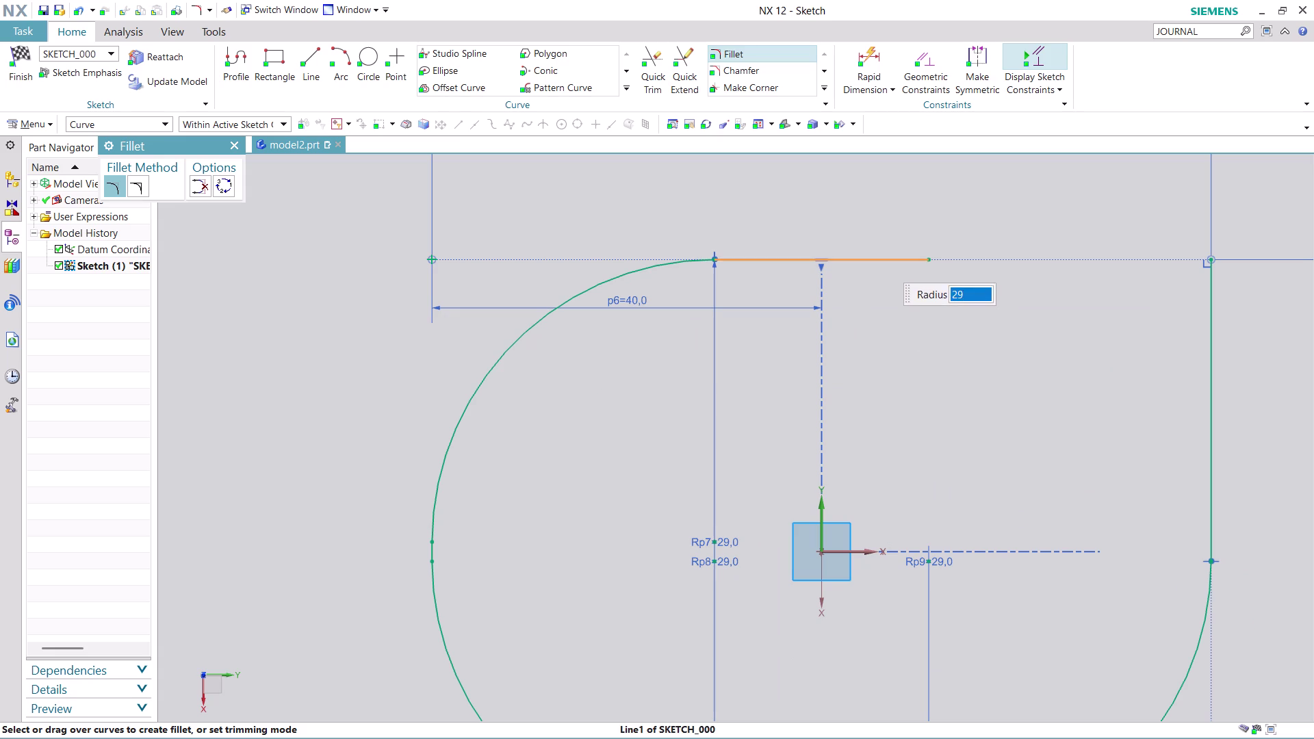
click(1215, 351)
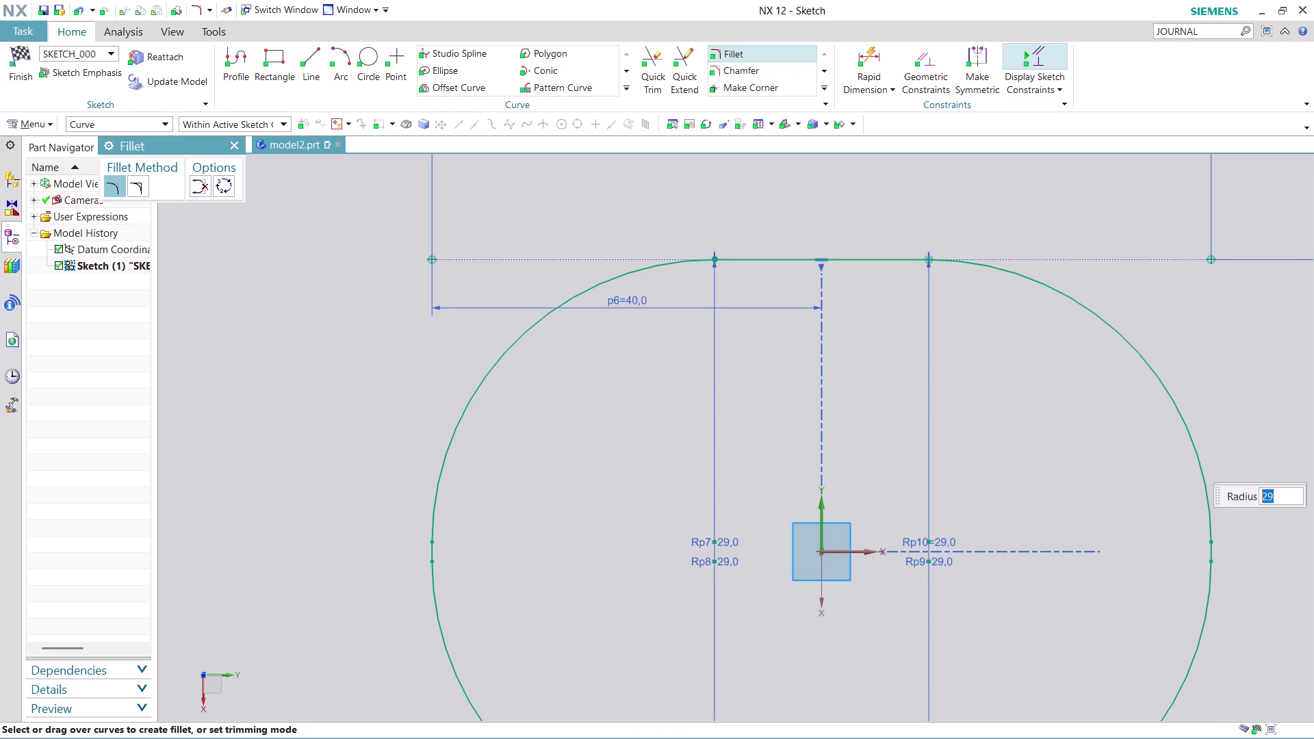
scroll(down, 3)
scroll(up, 3)
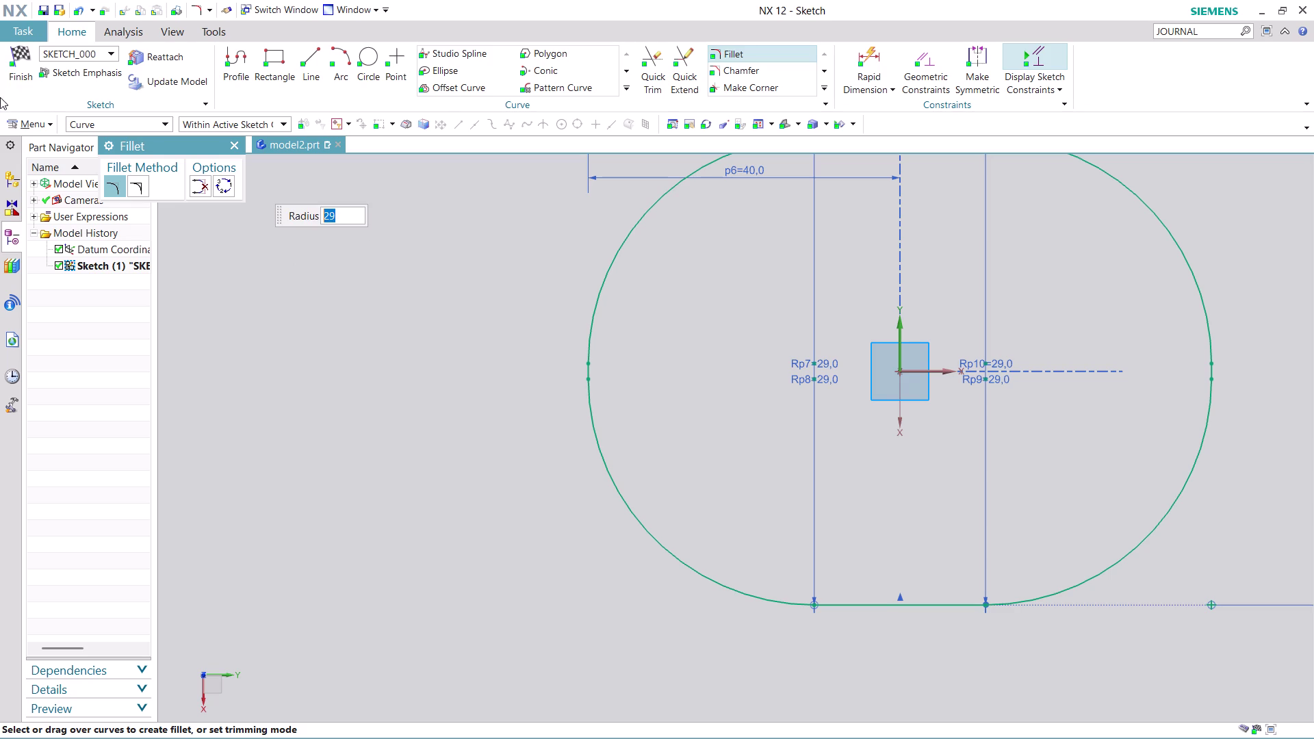
click(20, 70)
Open the Home tab's Datum Plane dropdown with its plane, axis, CSYS and point options.
scroll(up, 3)
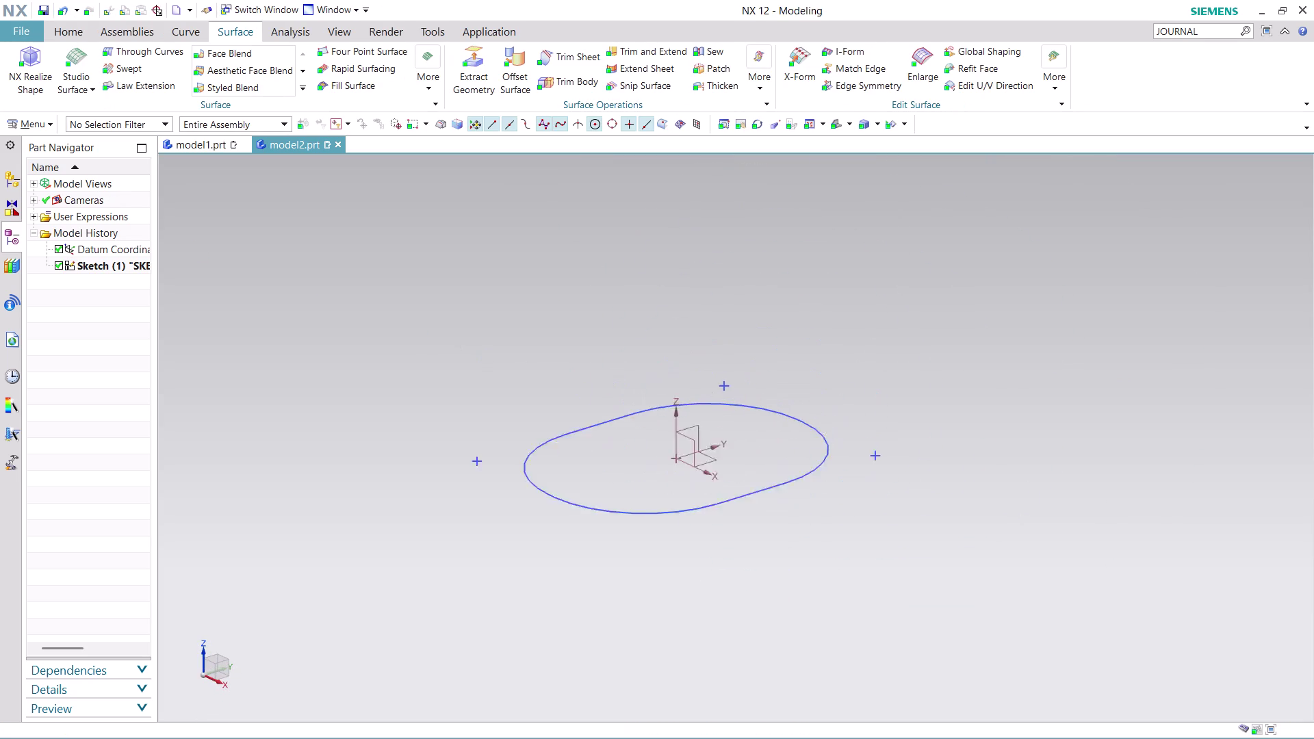
scroll(up, 3)
scroll(up, 3)
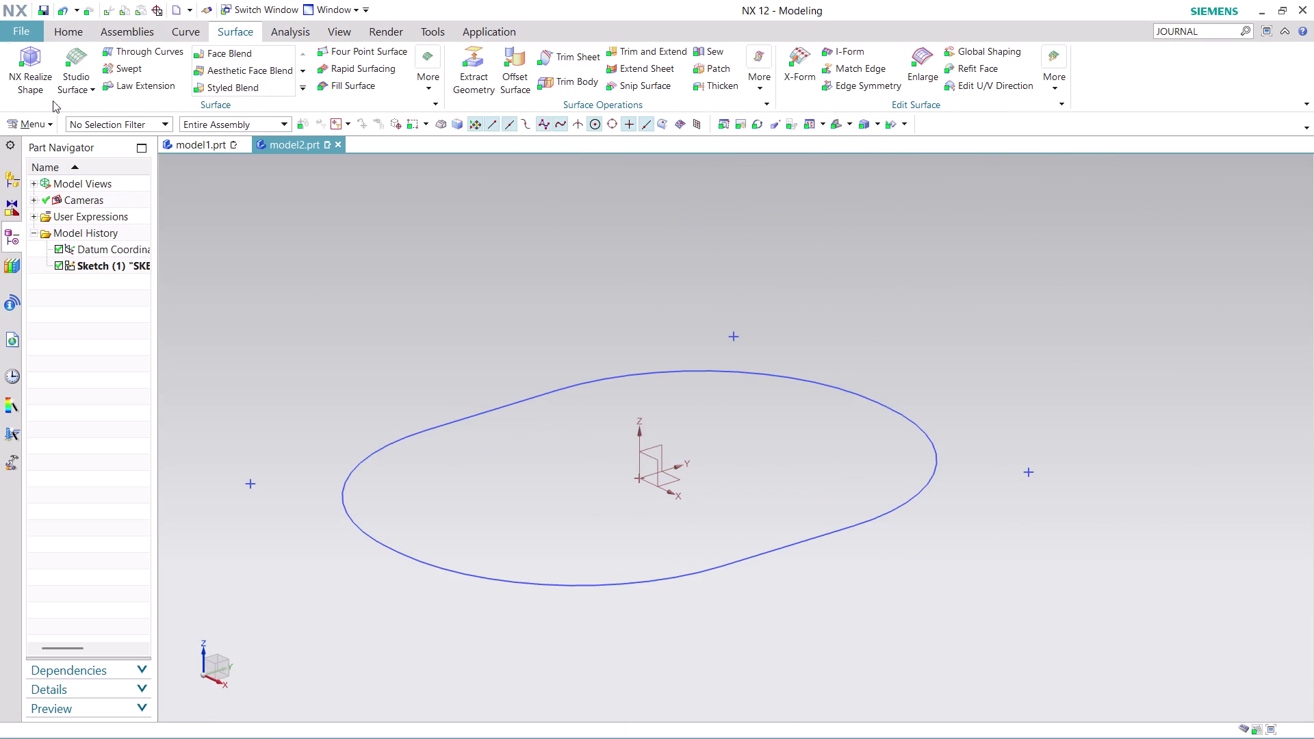
click(62, 28)
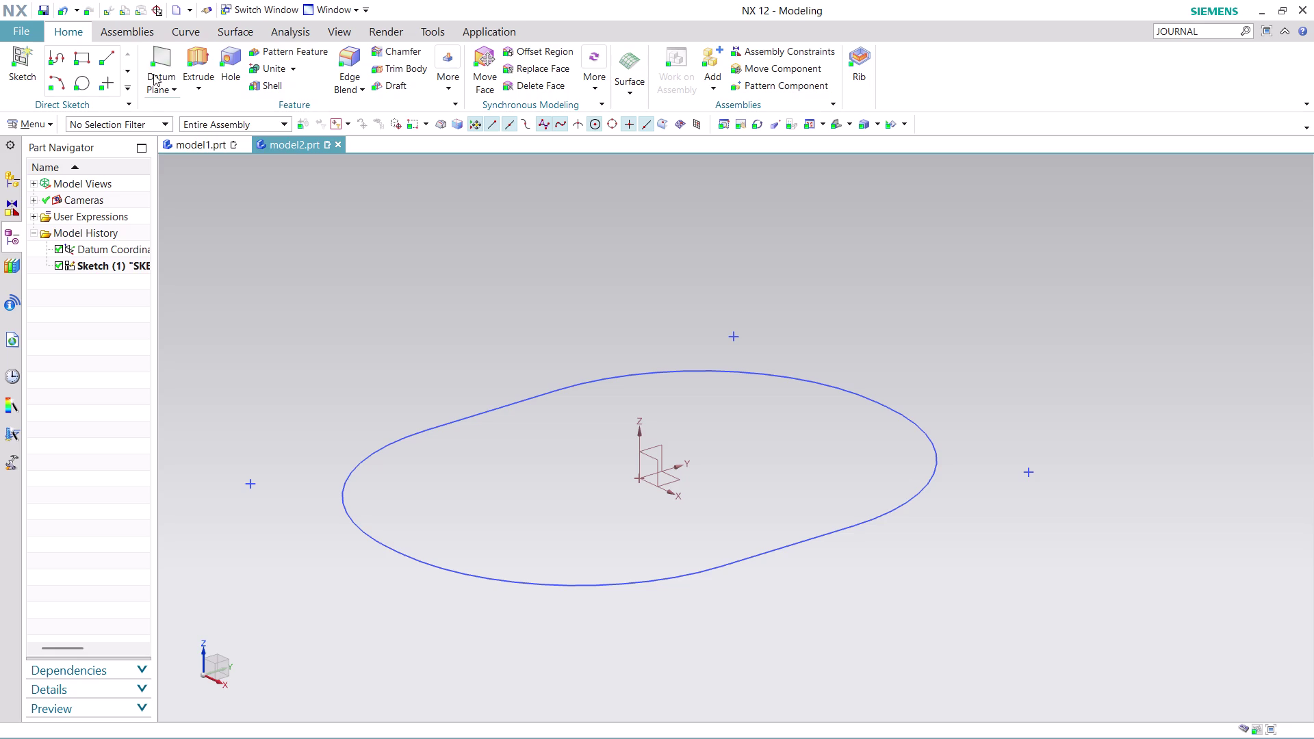
click(154, 74)
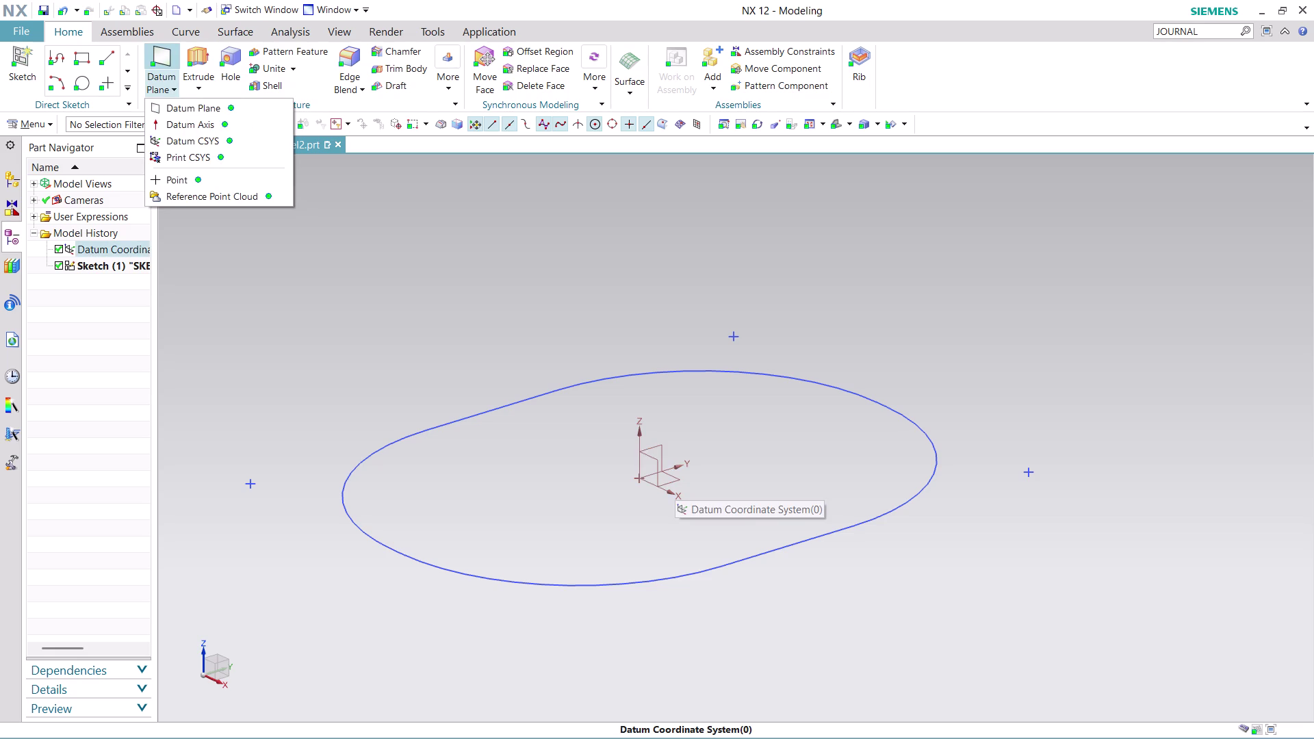
Create a datum plane offset 20 mm from the XY plane and orbit to inspect it.
click(192, 103)
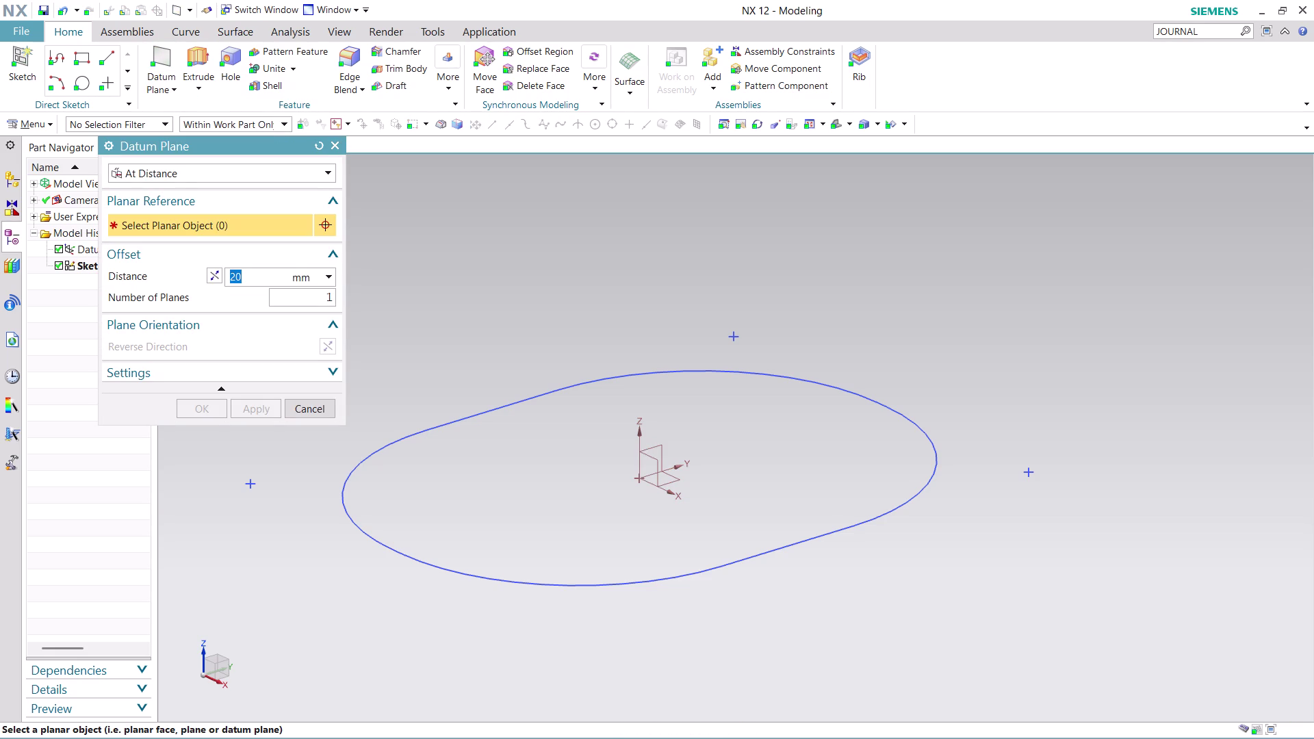
click(669, 479)
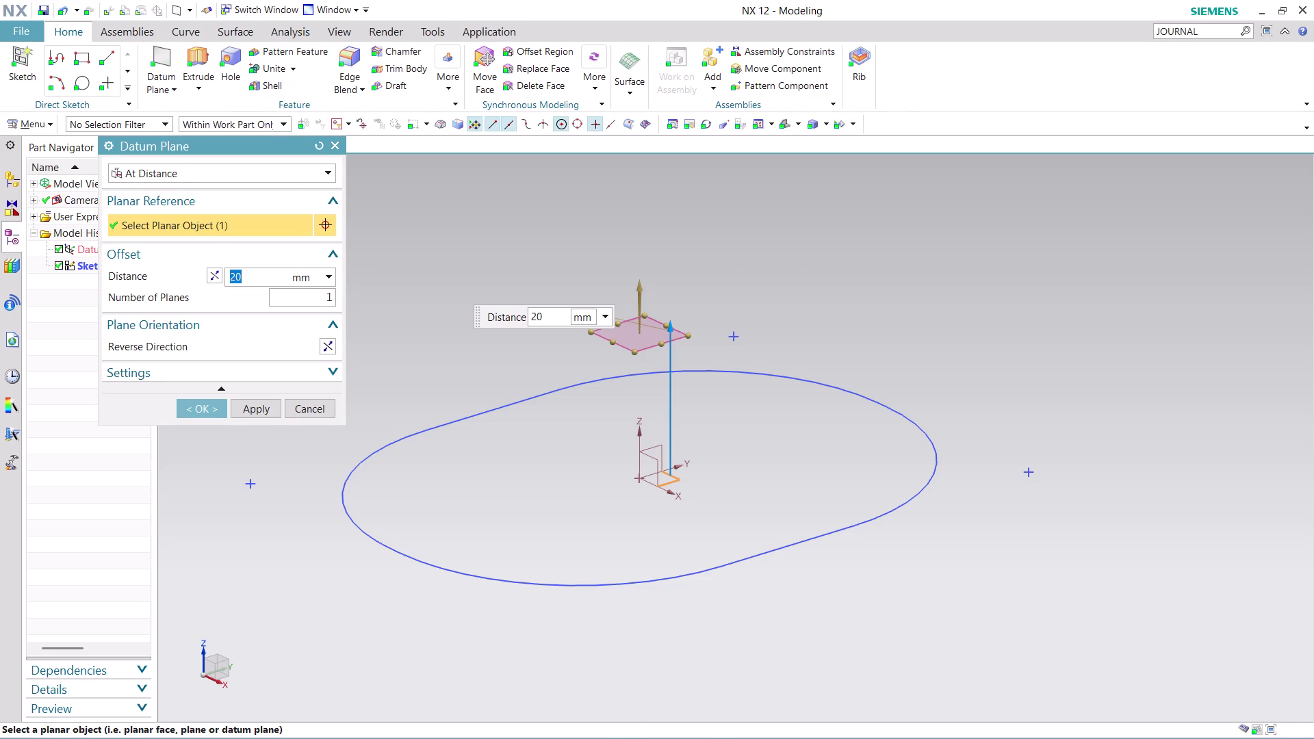
click(208, 406)
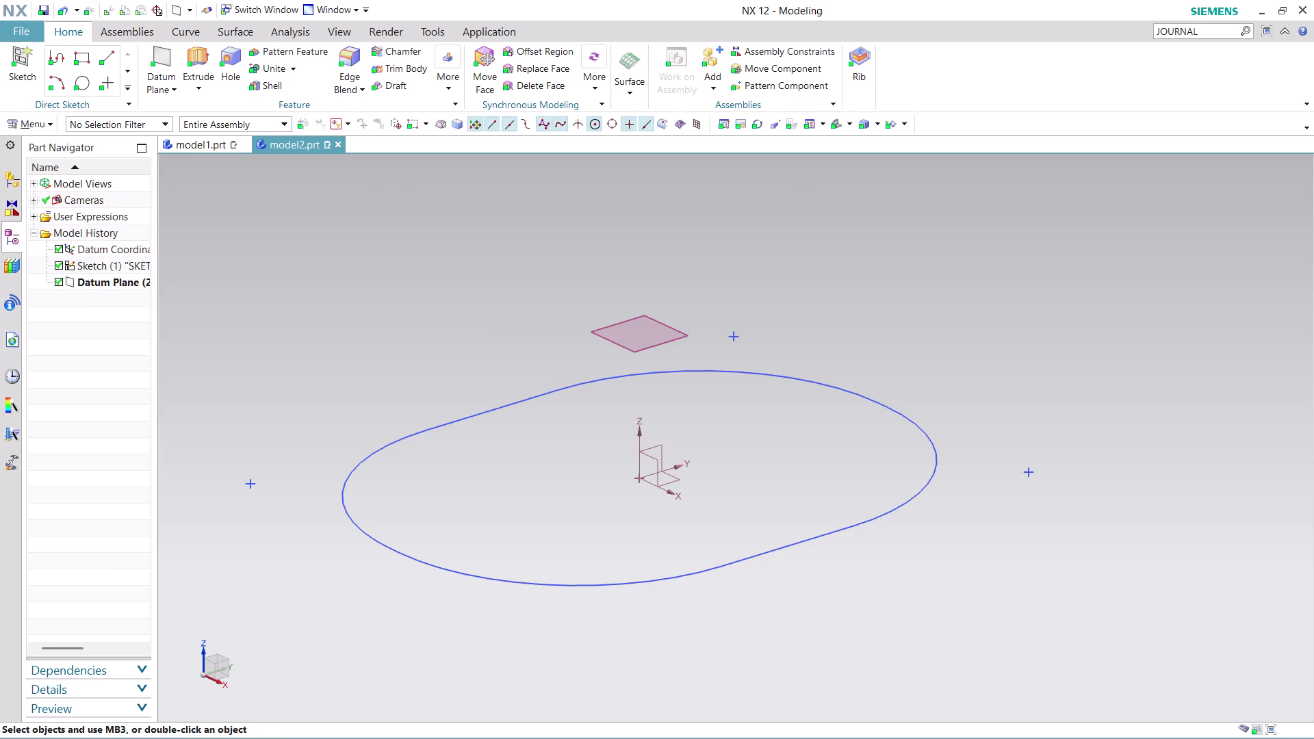
middle_drag(821, 301, 883, 347)
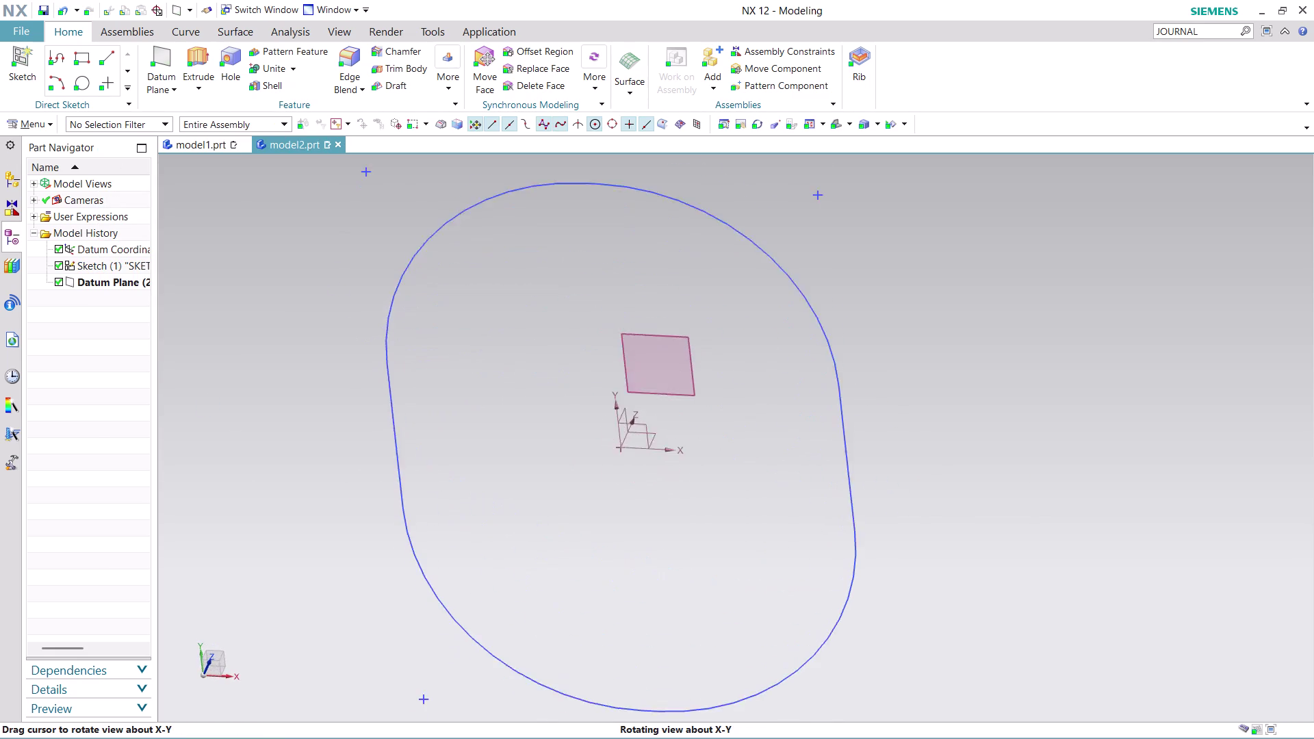
middle_drag(883, 347, 876, 373)
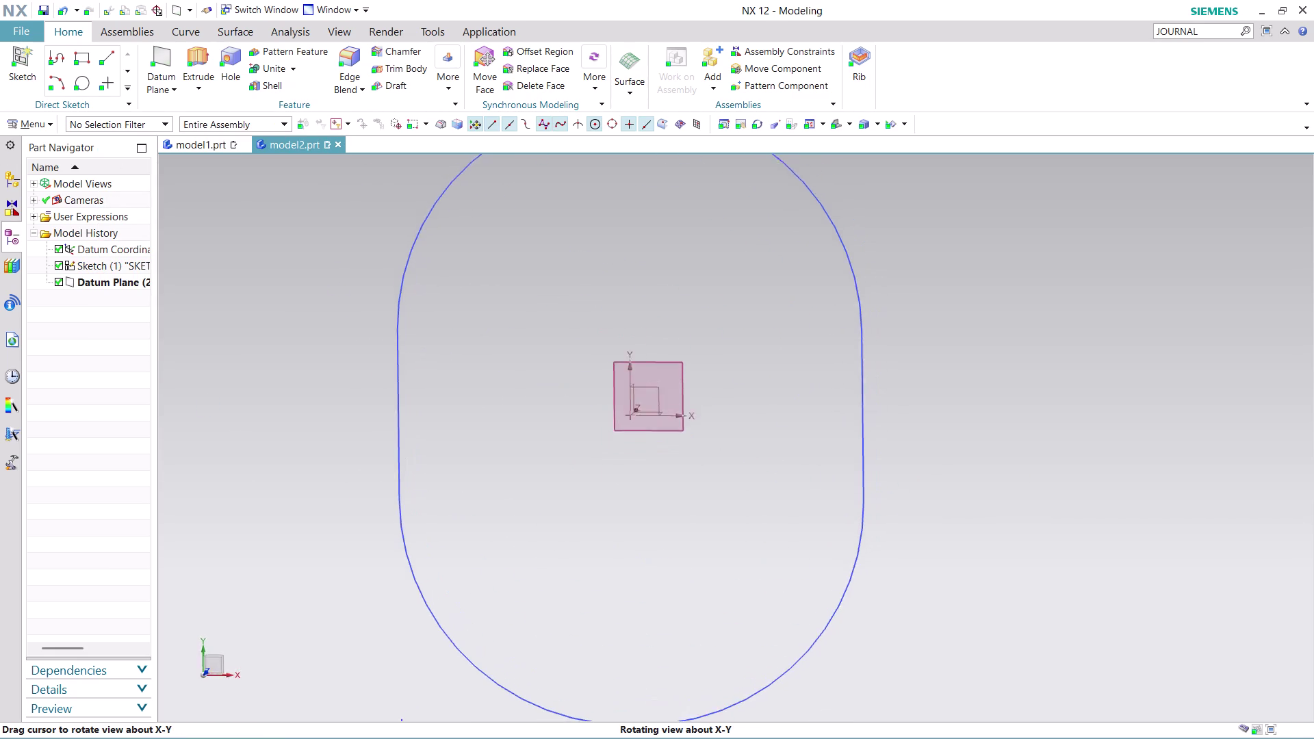
middle_drag(876, 373, 771, 338)
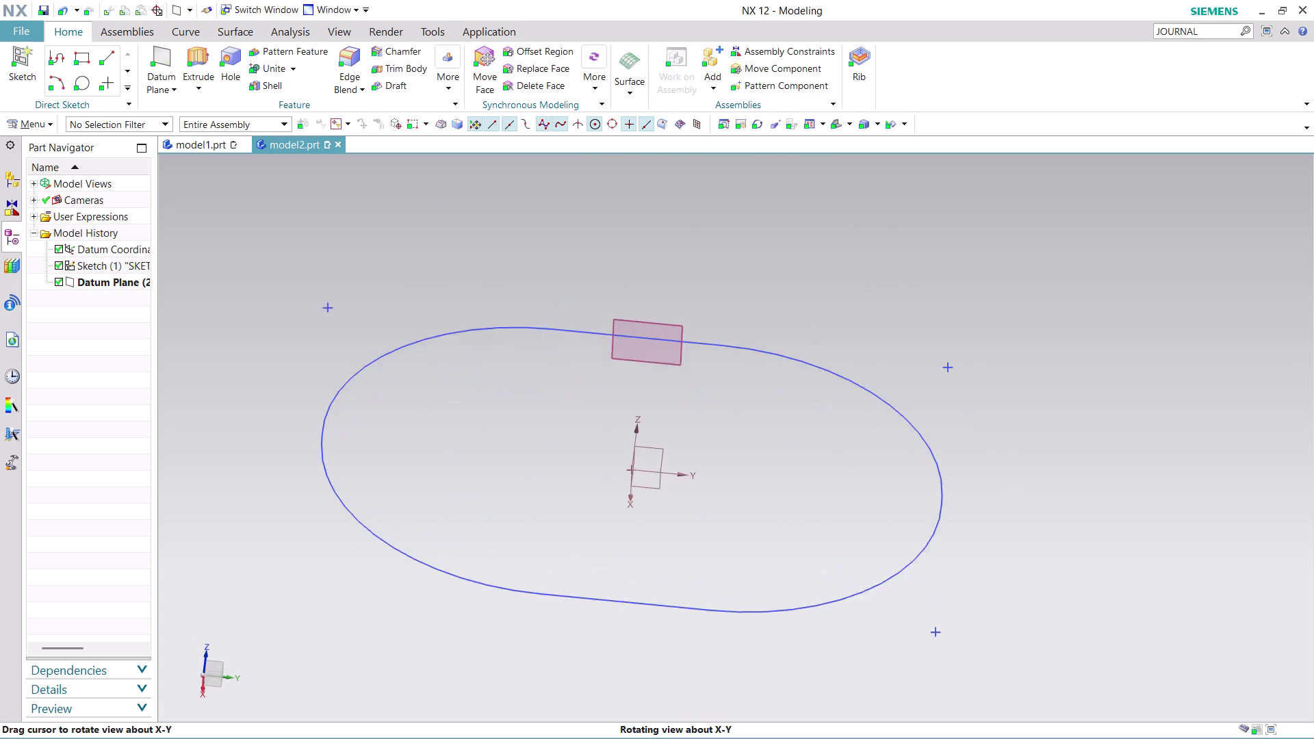
middle_drag(772, 339, 768, 371)
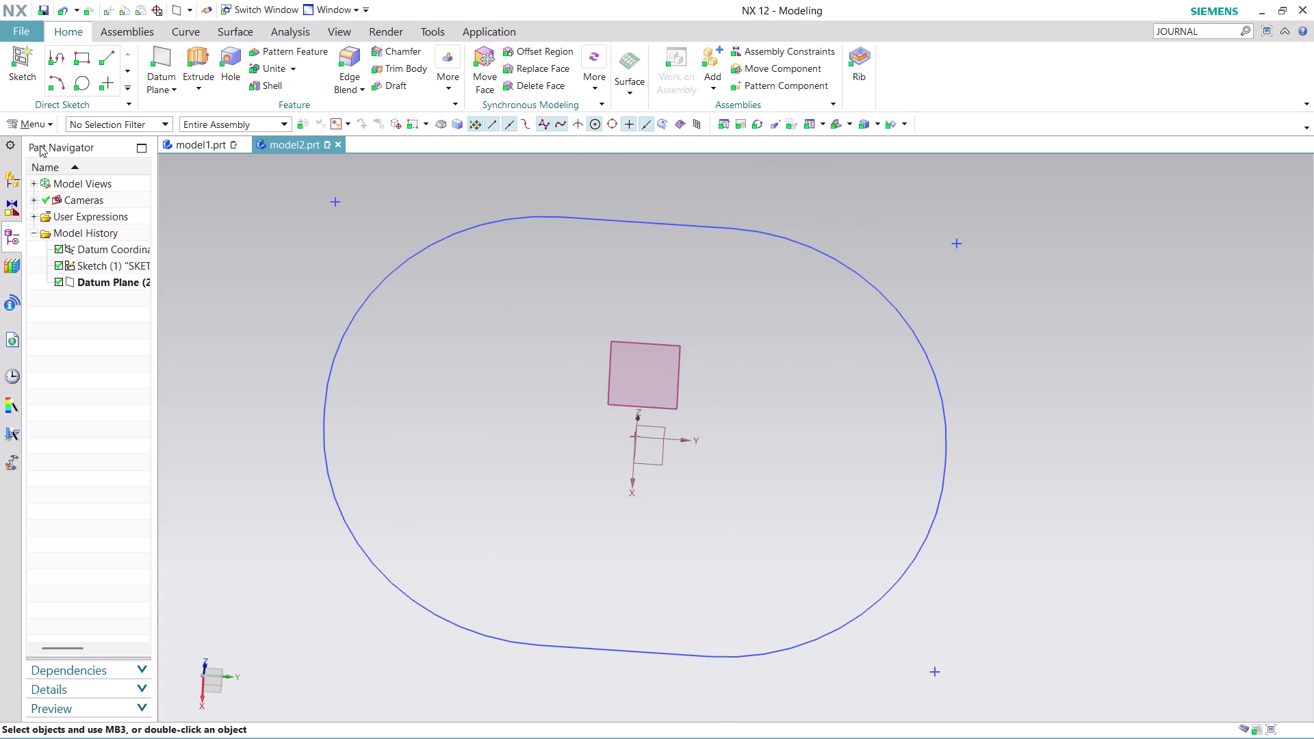
click(44, 127)
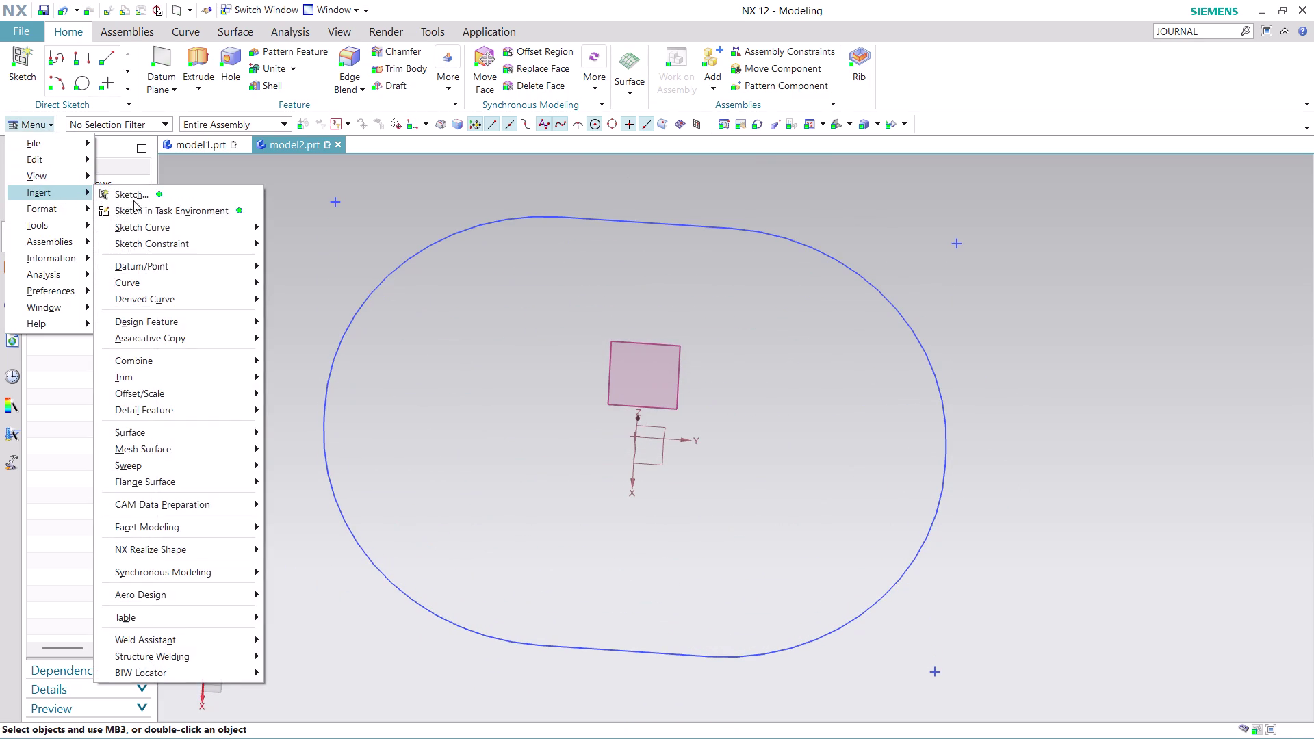
Create a sketch on the 20 mm offset datum plane using the Inferred plane method.
click(152, 209)
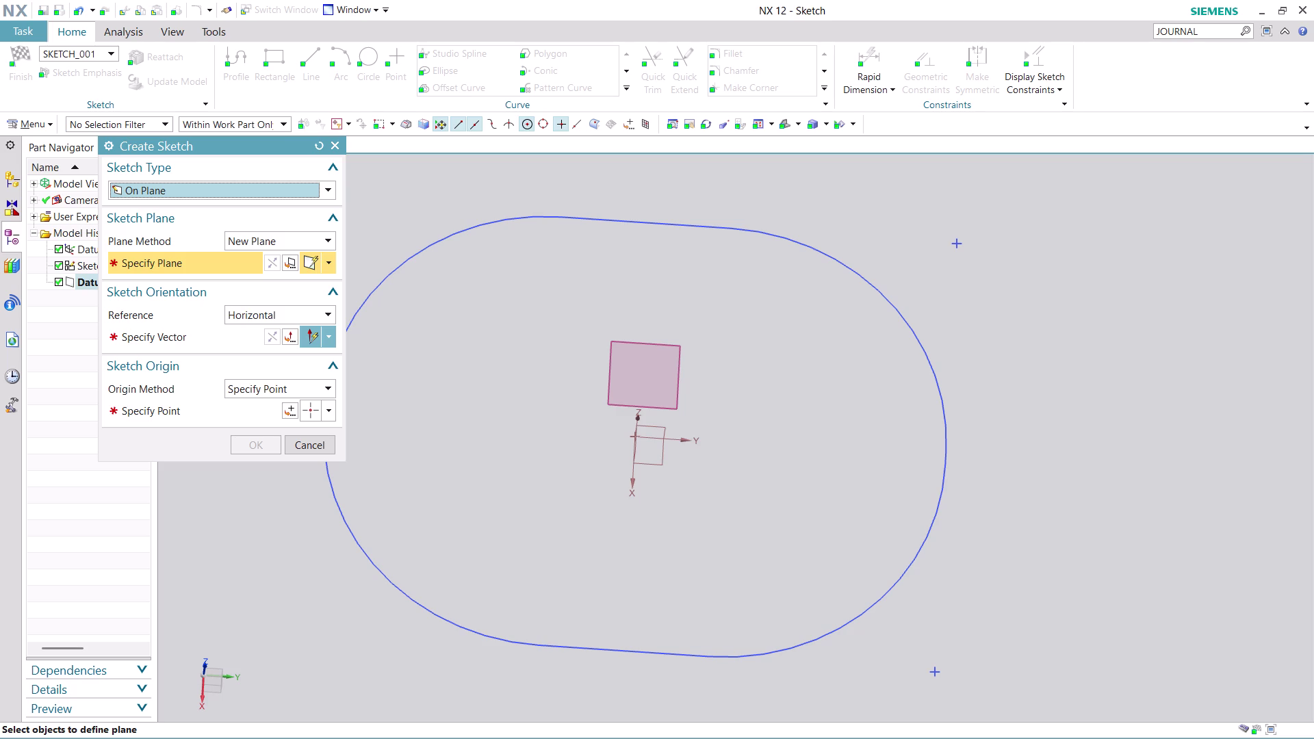
click(315, 237)
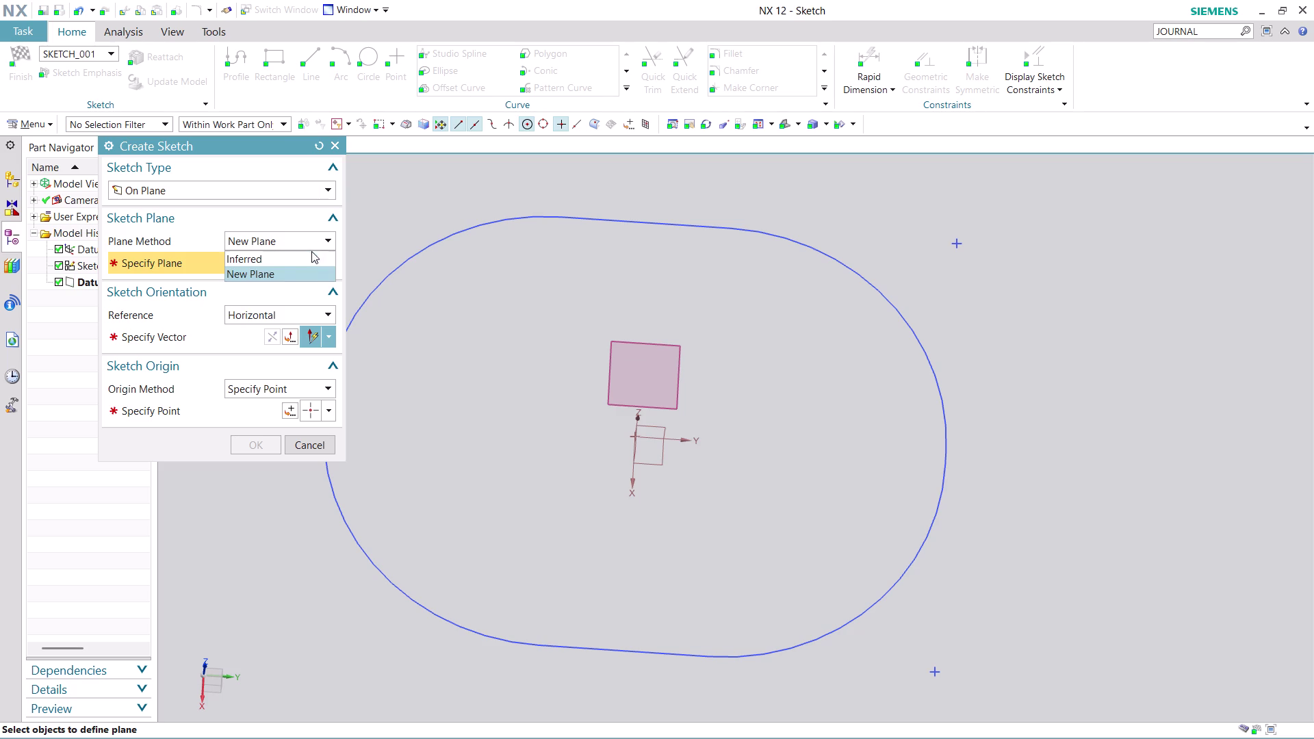
click(312, 251)
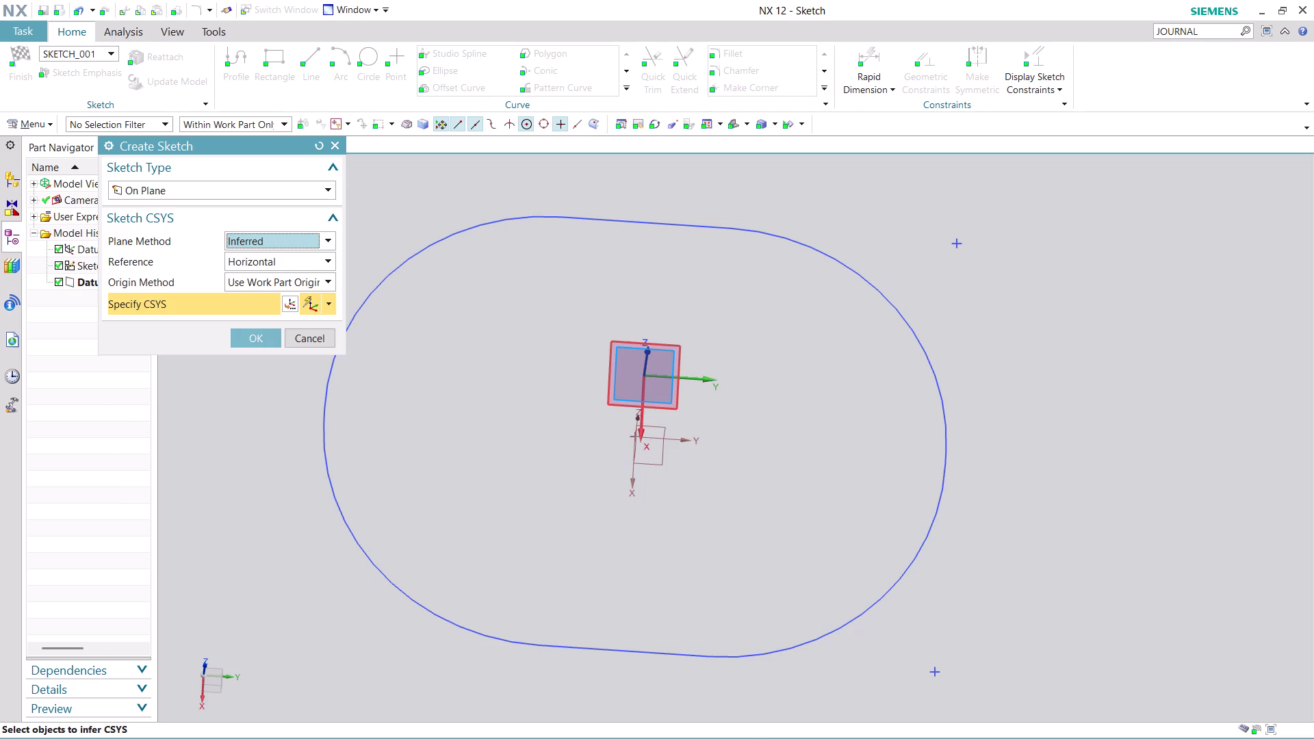
middle_drag(757, 412, 757, 403)
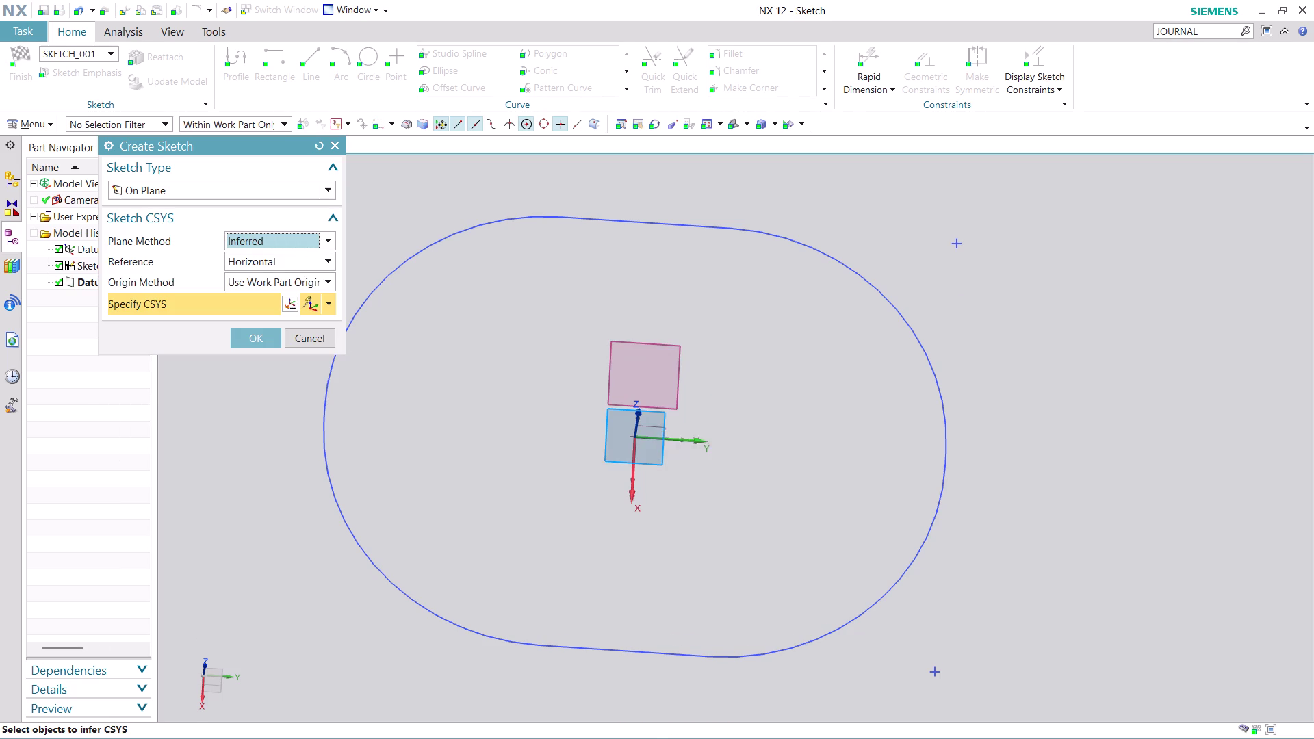
middle_drag(757, 403, 753, 366)
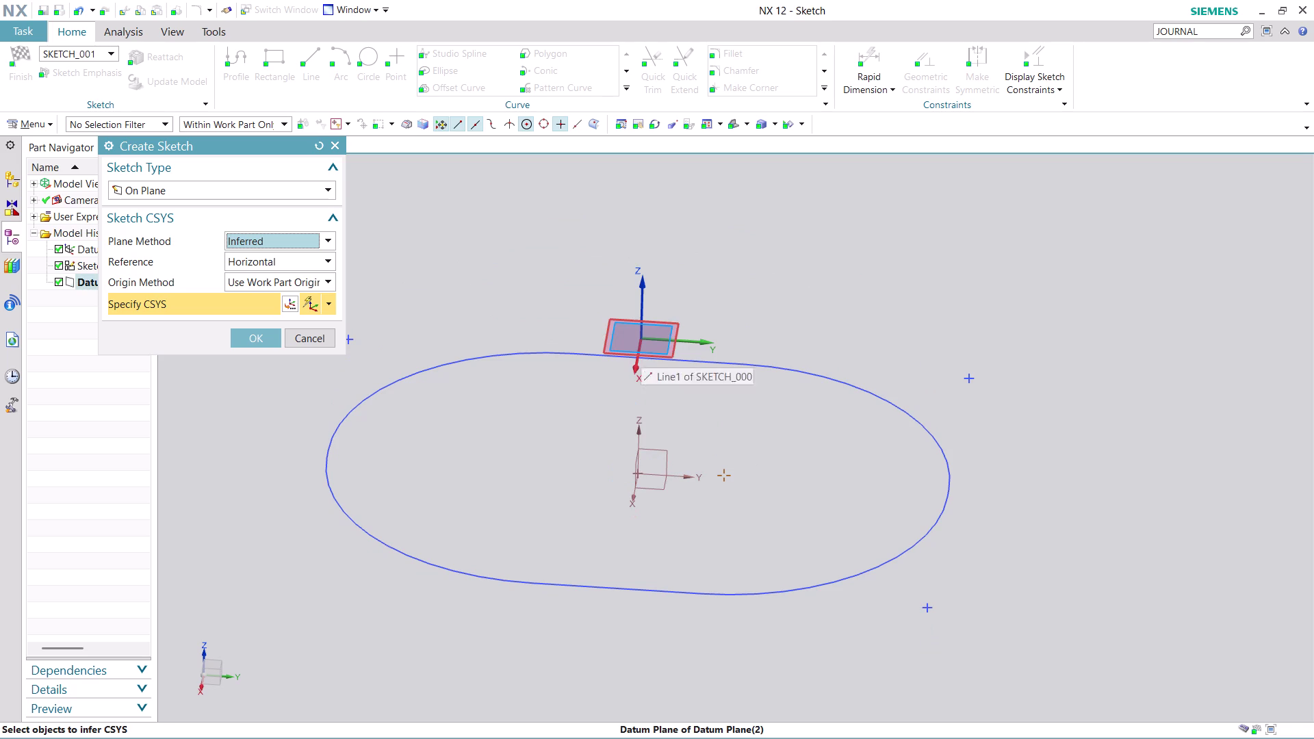
click(640, 350)
click(247, 340)
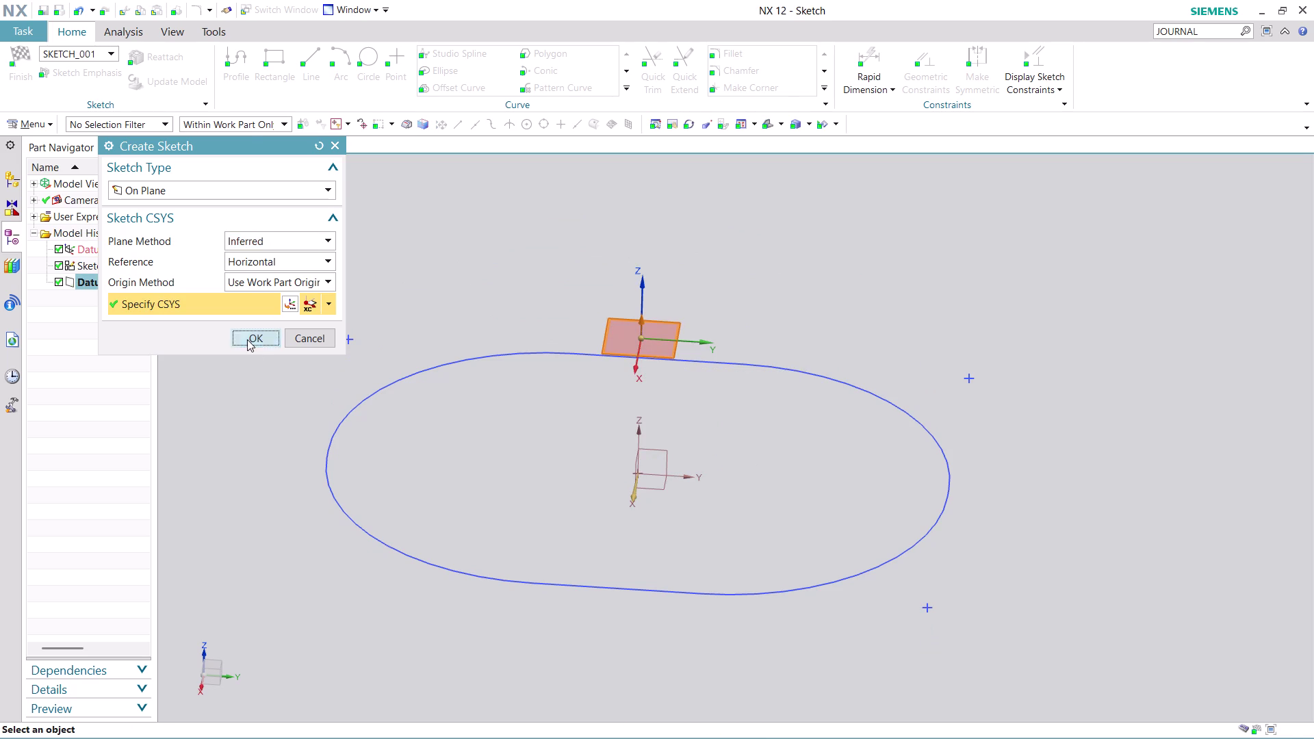
scroll(down, 3)
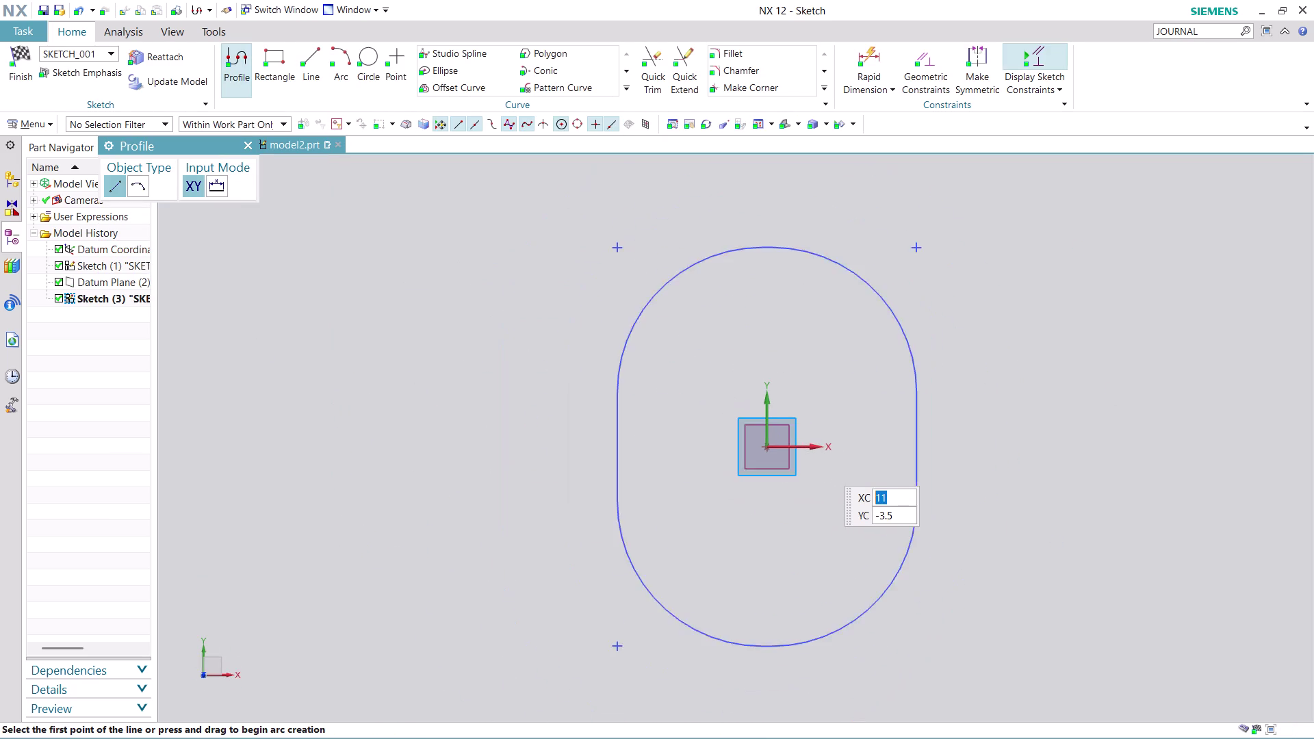
Zoom the sketch view and activate the Rectangle tool.
scroll(down, 3)
scroll(up, 3)
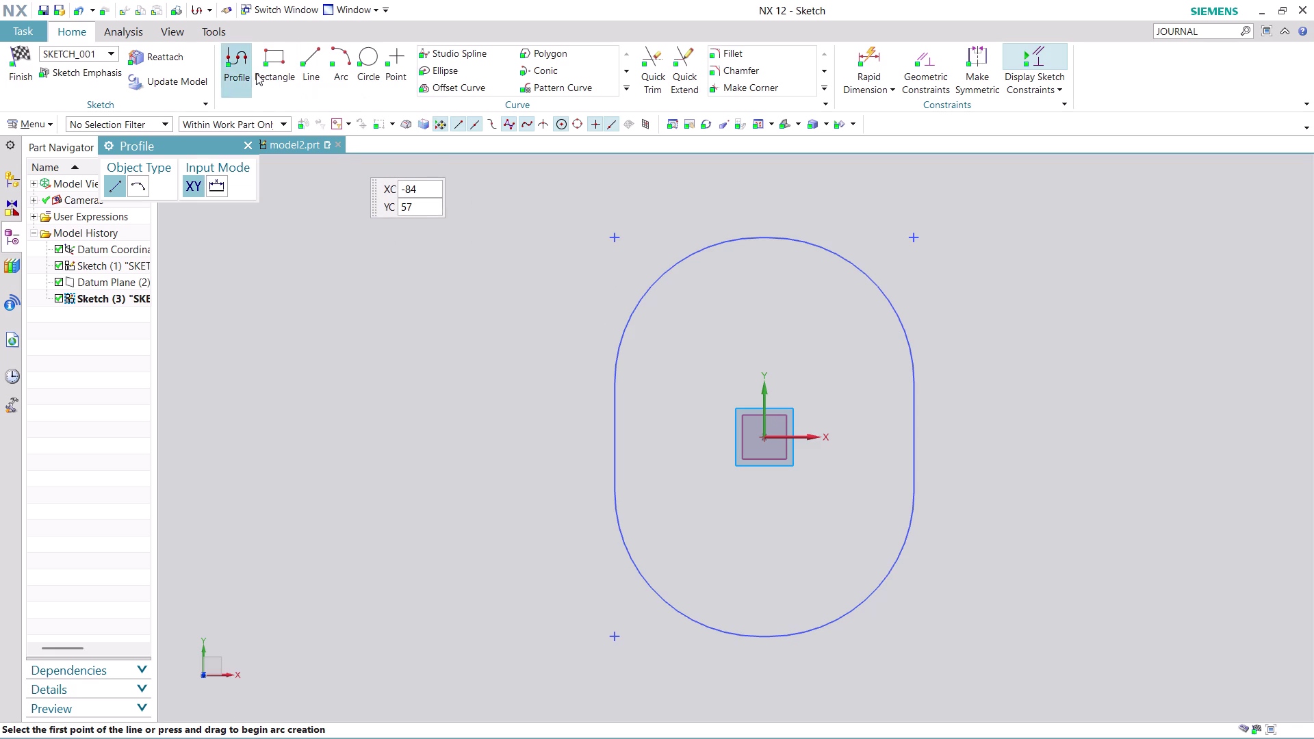
click(270, 57)
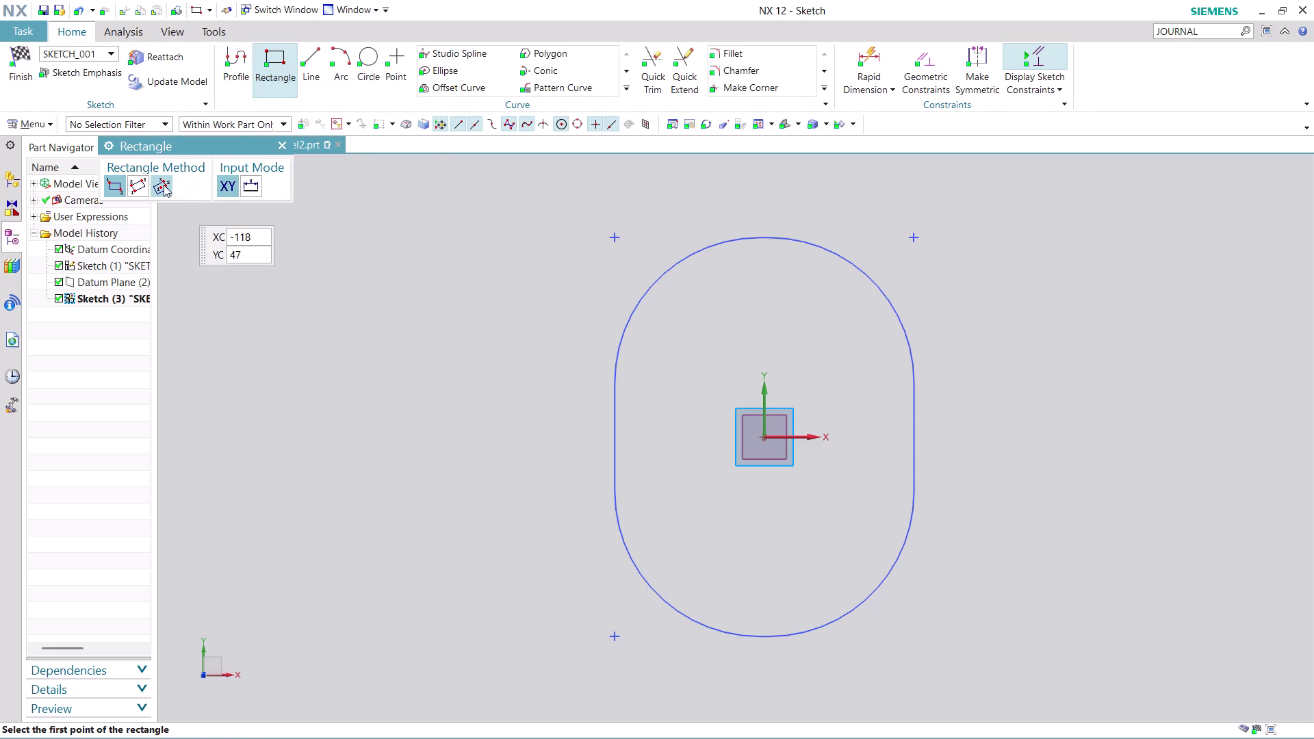
Draw a rectangle enclosing the slot outline and edit its 86 height dimension.
click(937, 238)
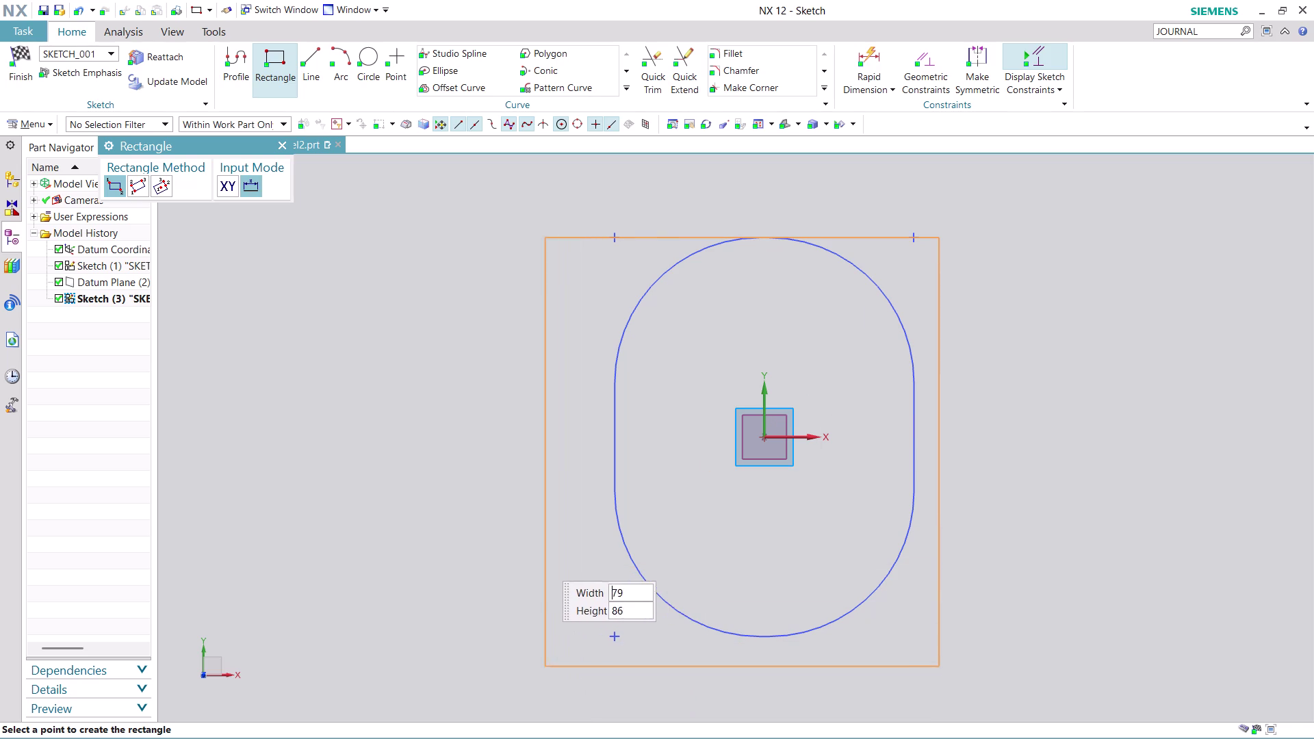
click(574, 666)
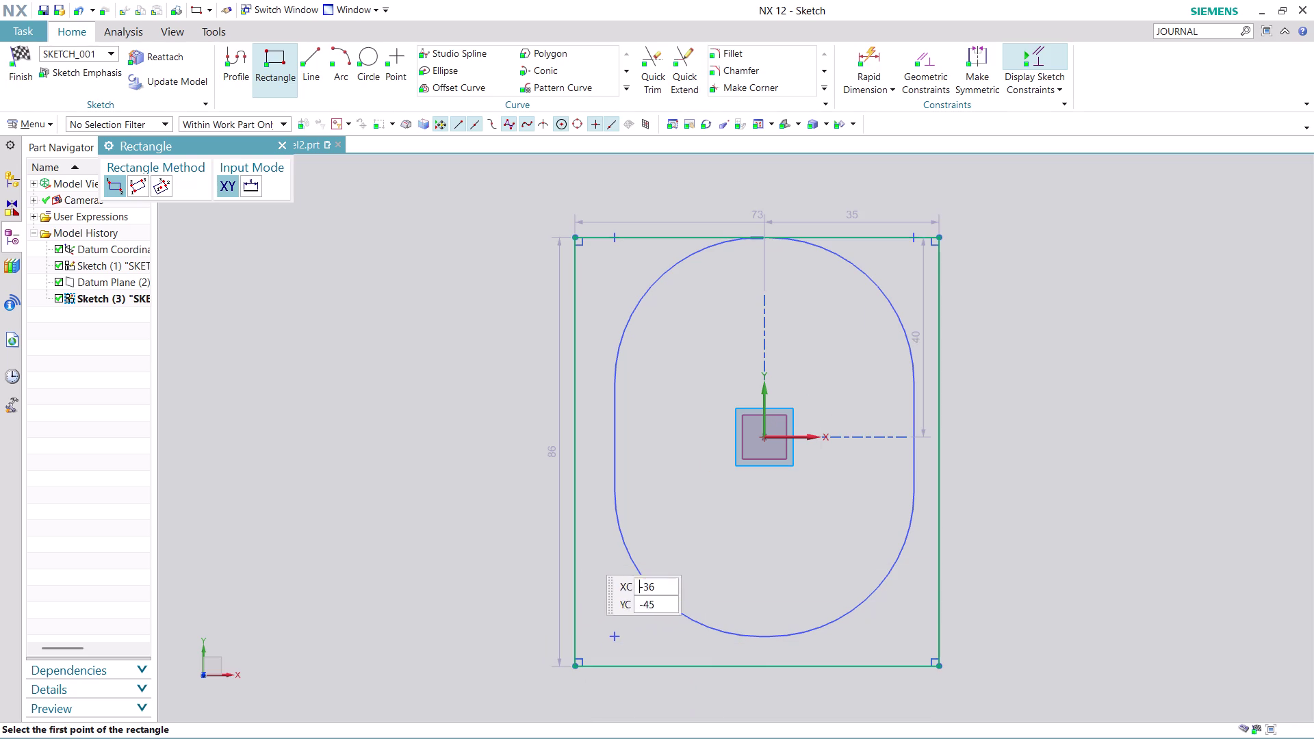
key(Escape)
key(Escape)
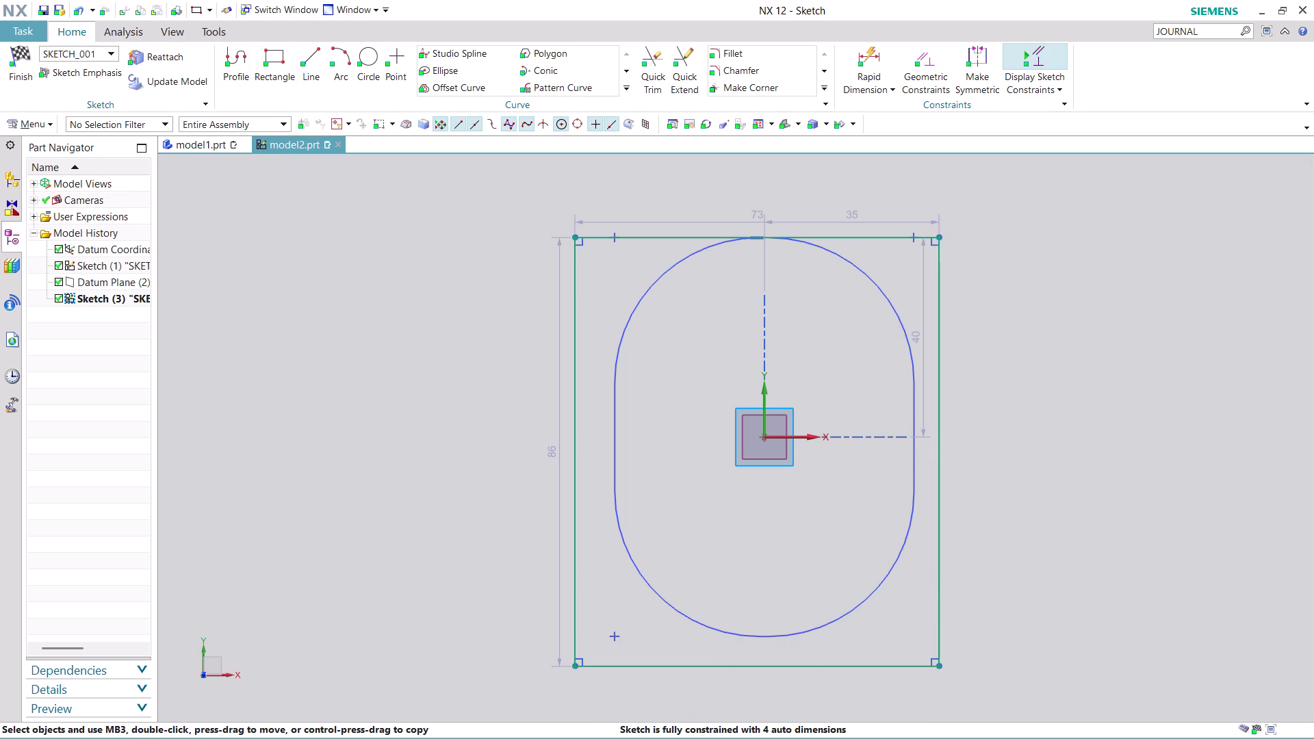
drag(550, 463, 435, 470)
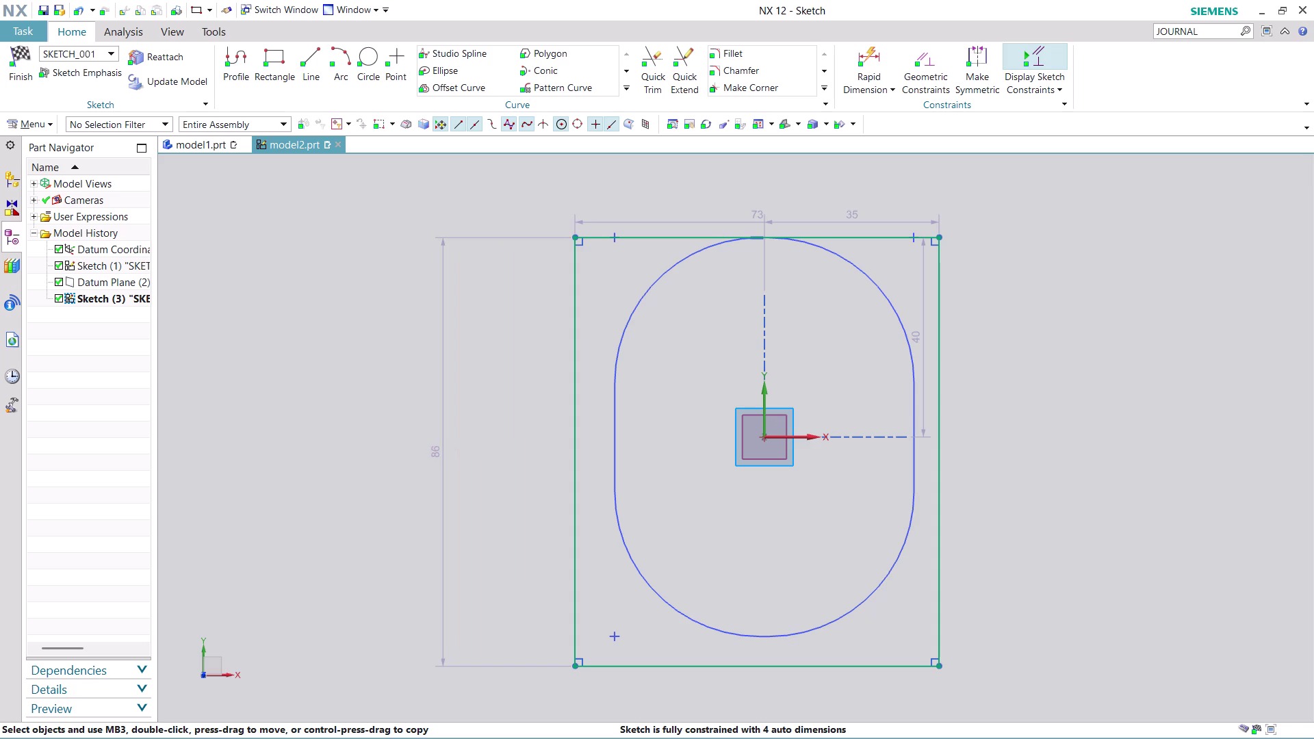
double_click(435, 459)
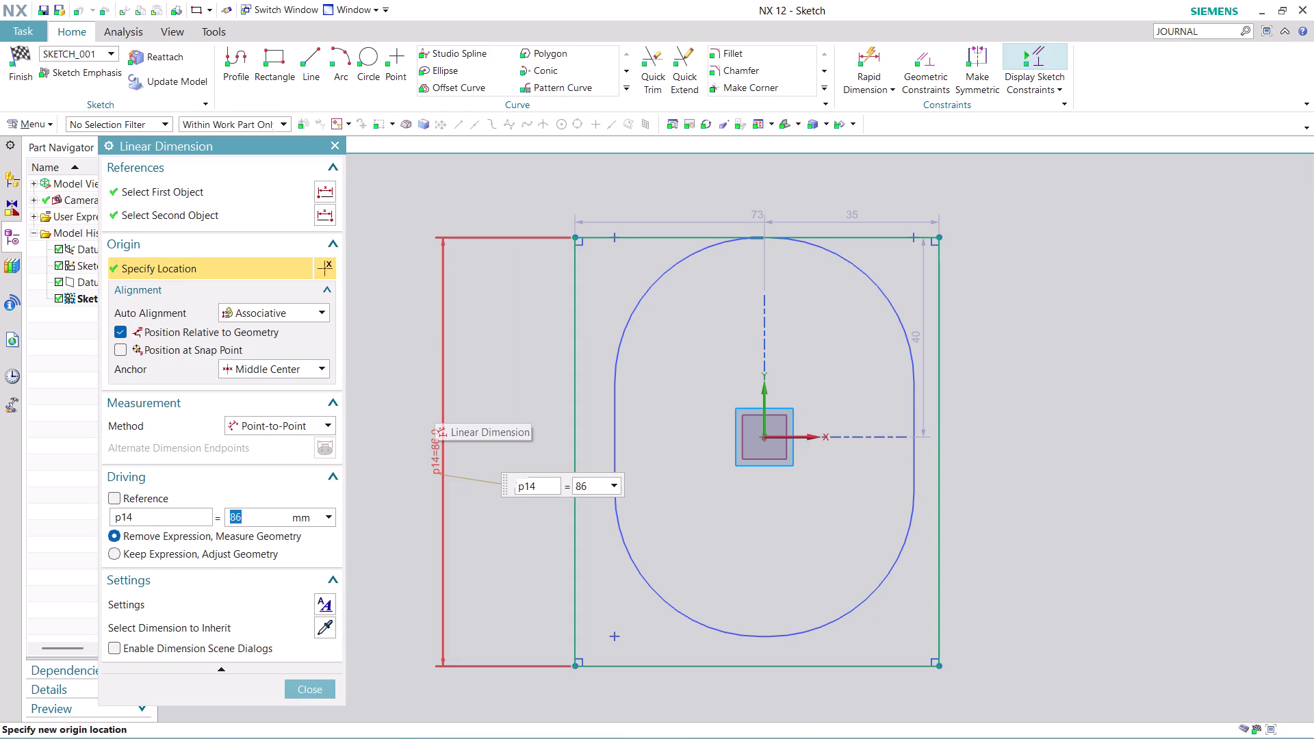
Change the rectangle's height dimension from 86 to 140.
text(140)
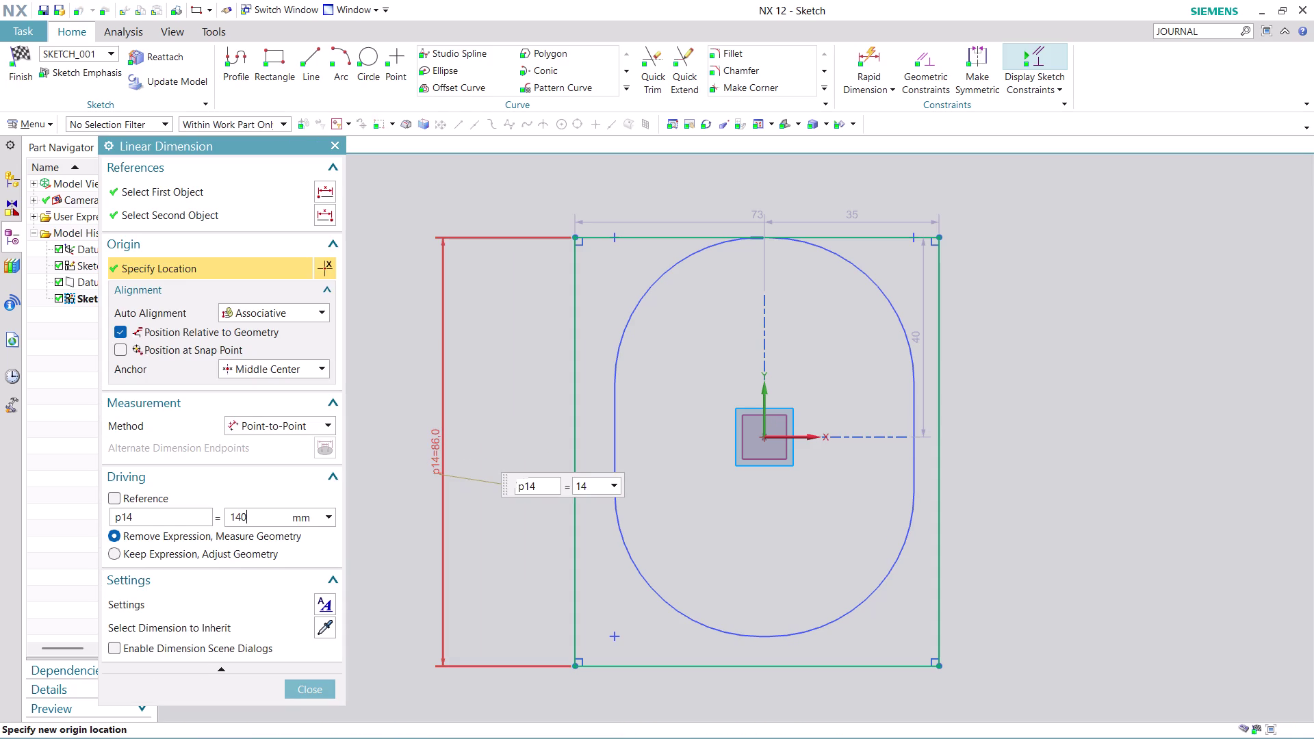
key(Return)
scroll(down, 3)
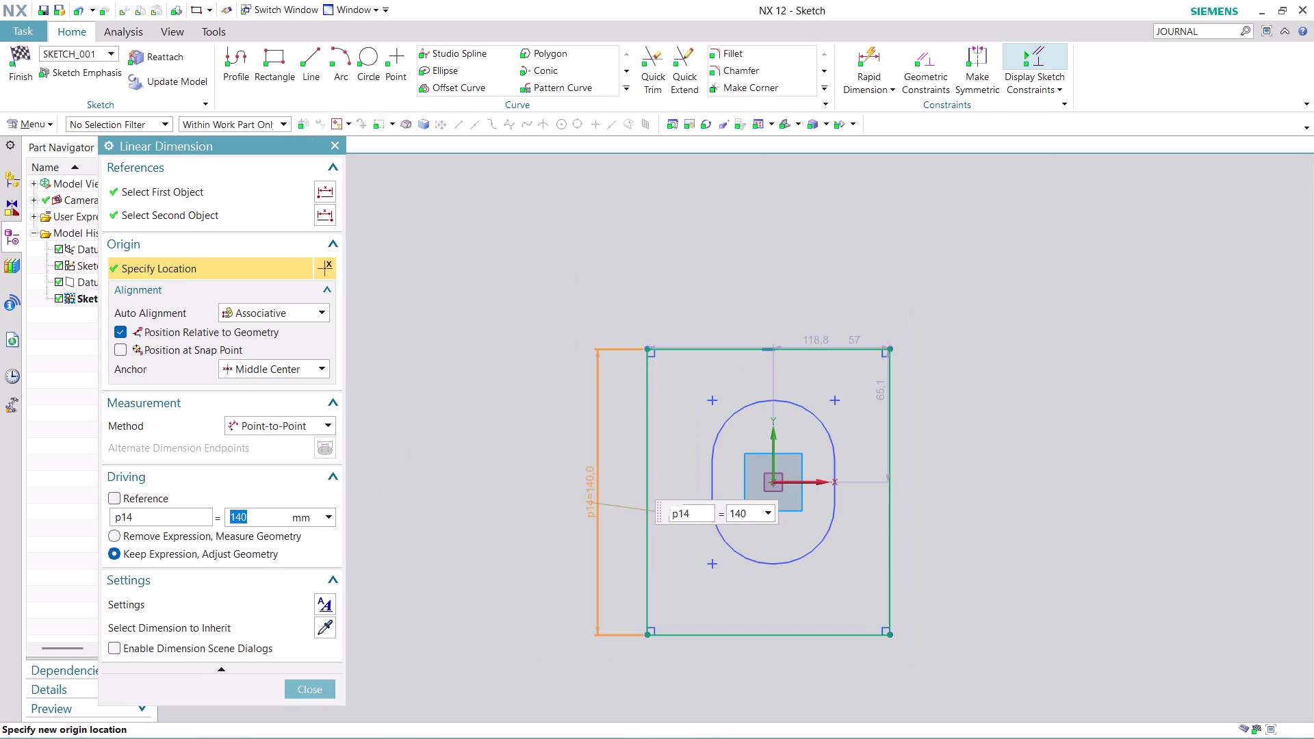
scroll(up, 3)
scroll(up, 3)
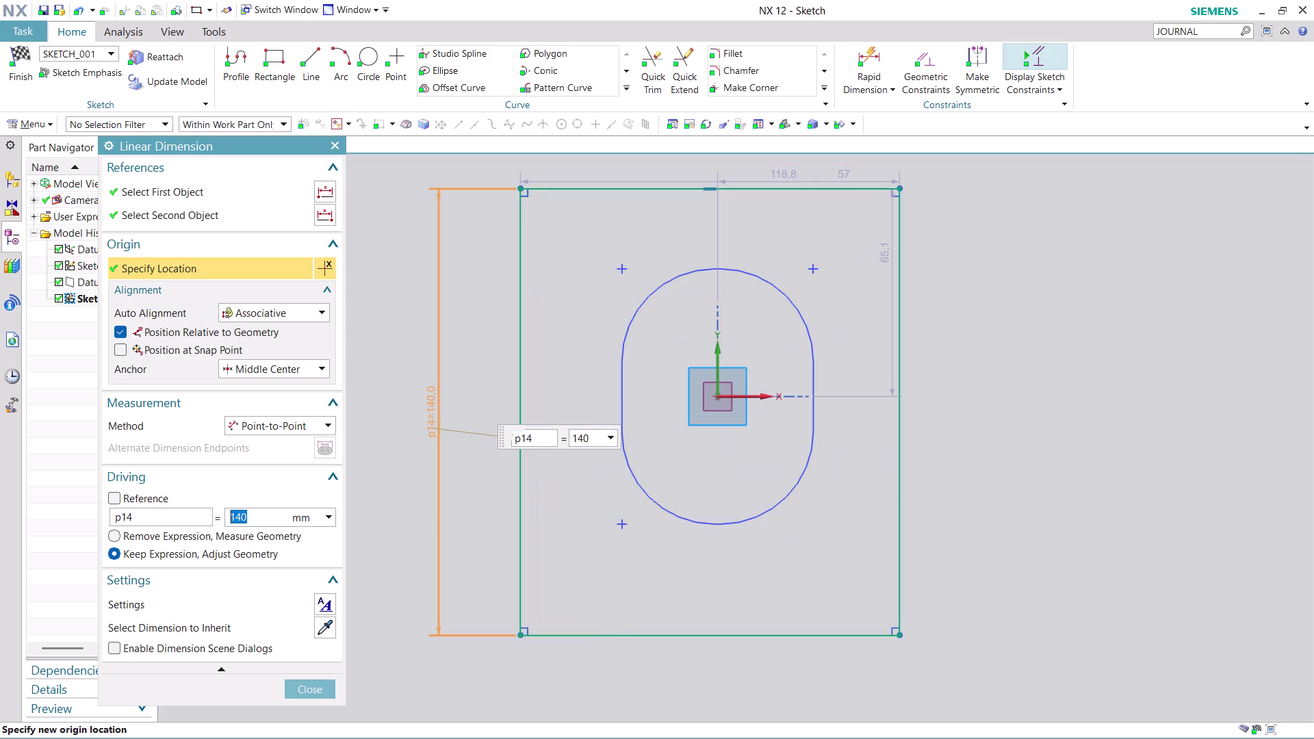
scroll(down, 3)
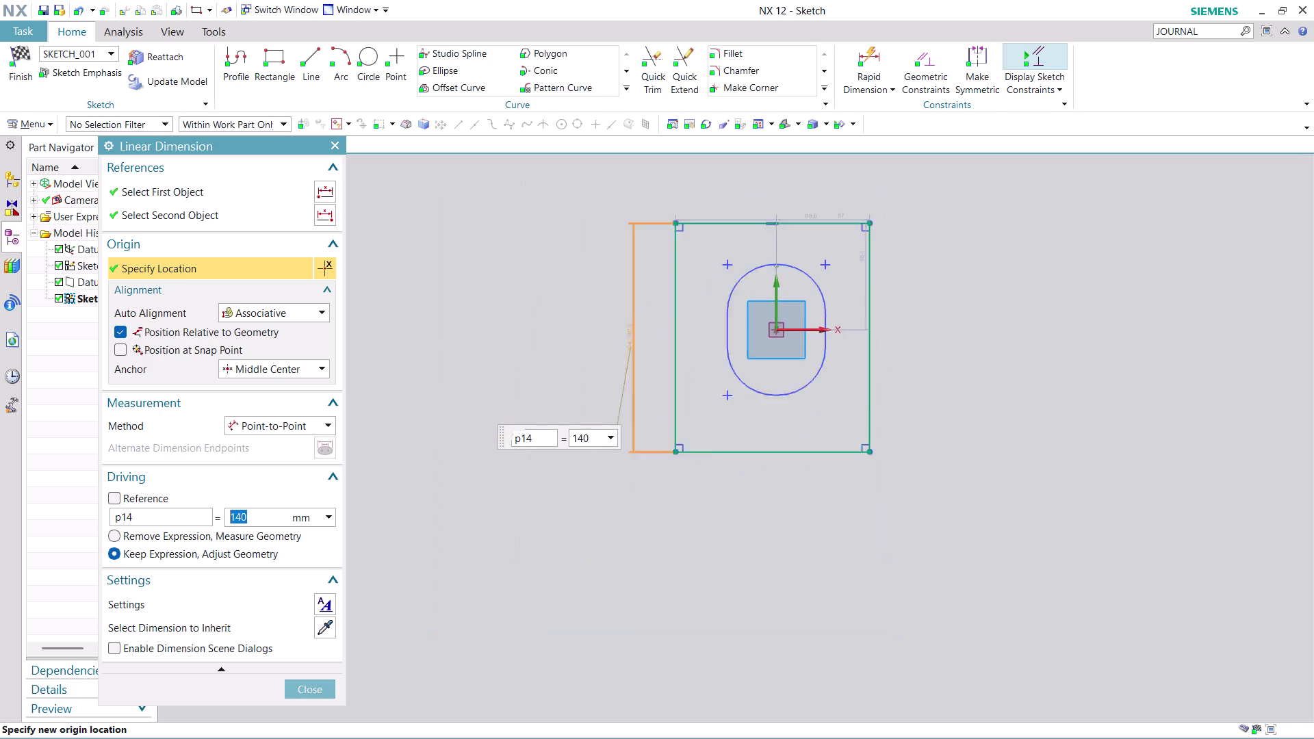
scroll(down, 3)
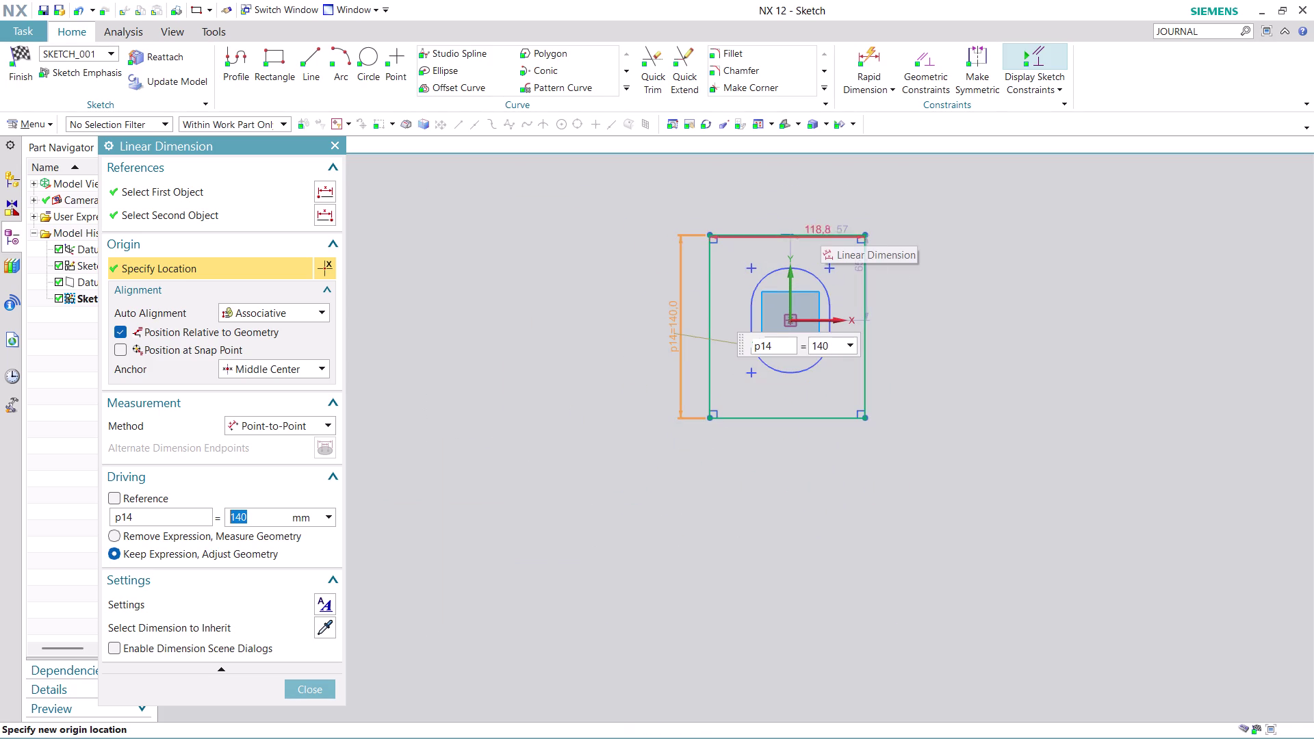
scroll(up, 3)
click(311, 689)
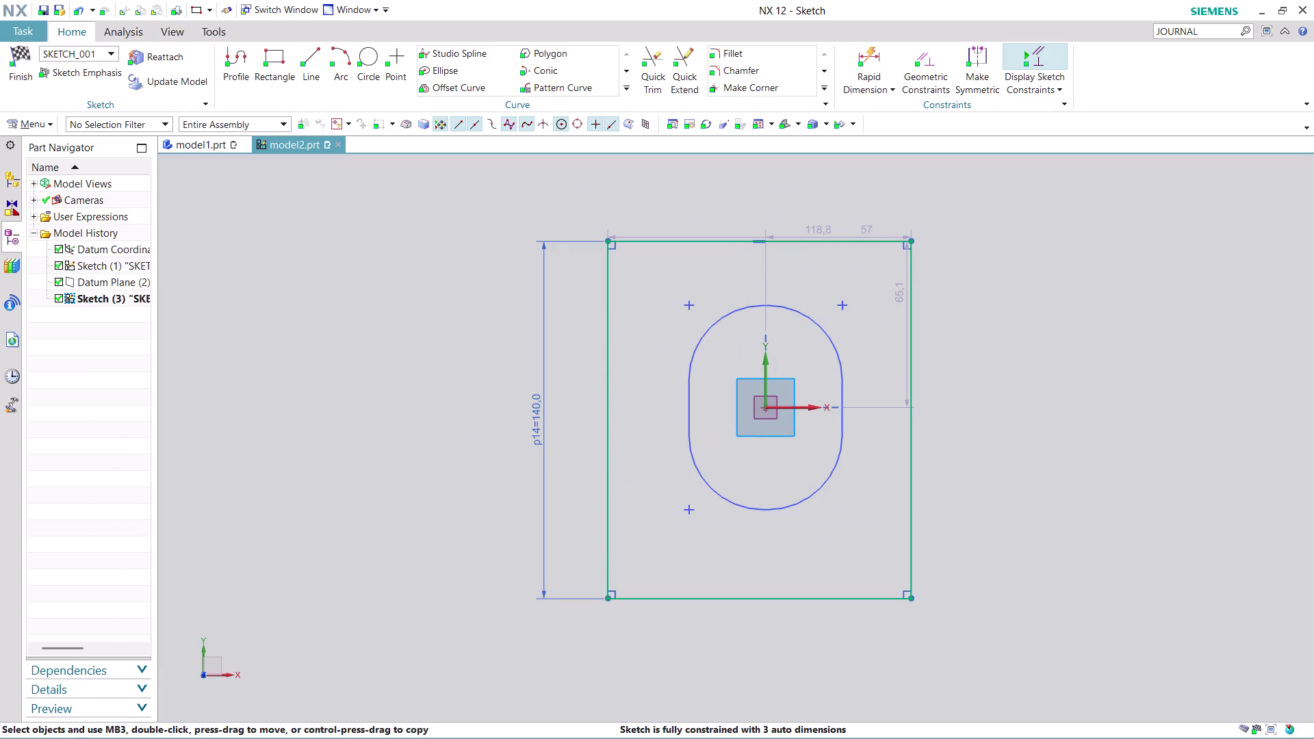
Change the rectangle's width dimension from 118.8 to 80.
scroll(up, 3)
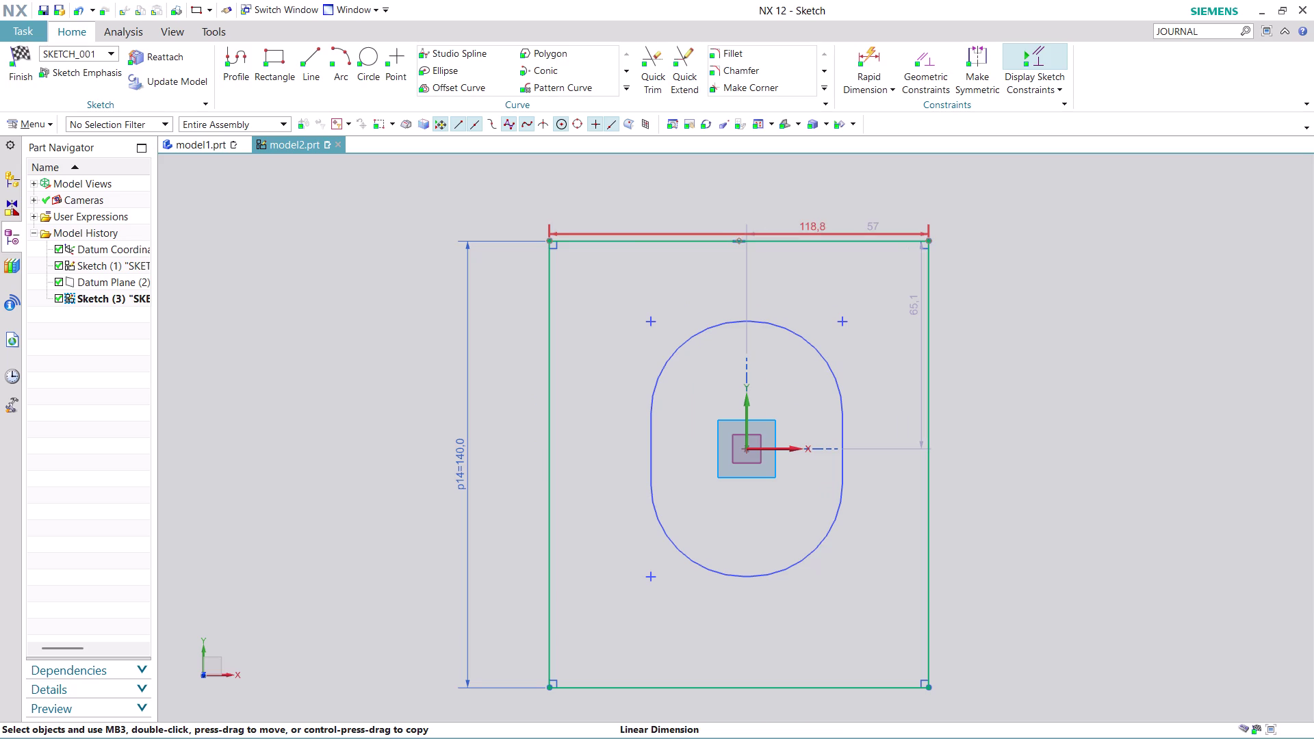
drag(712, 234, 723, 172)
double_click(723, 171)
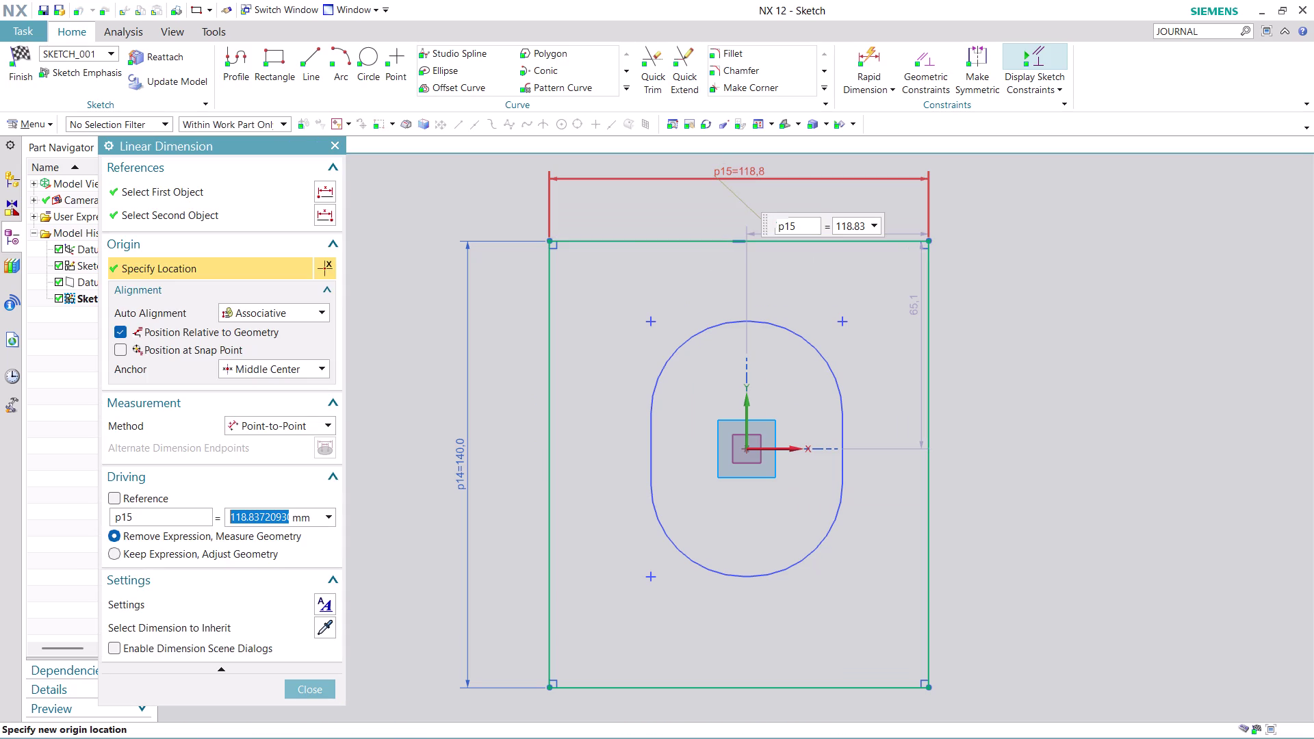
text(80)
key(Return)
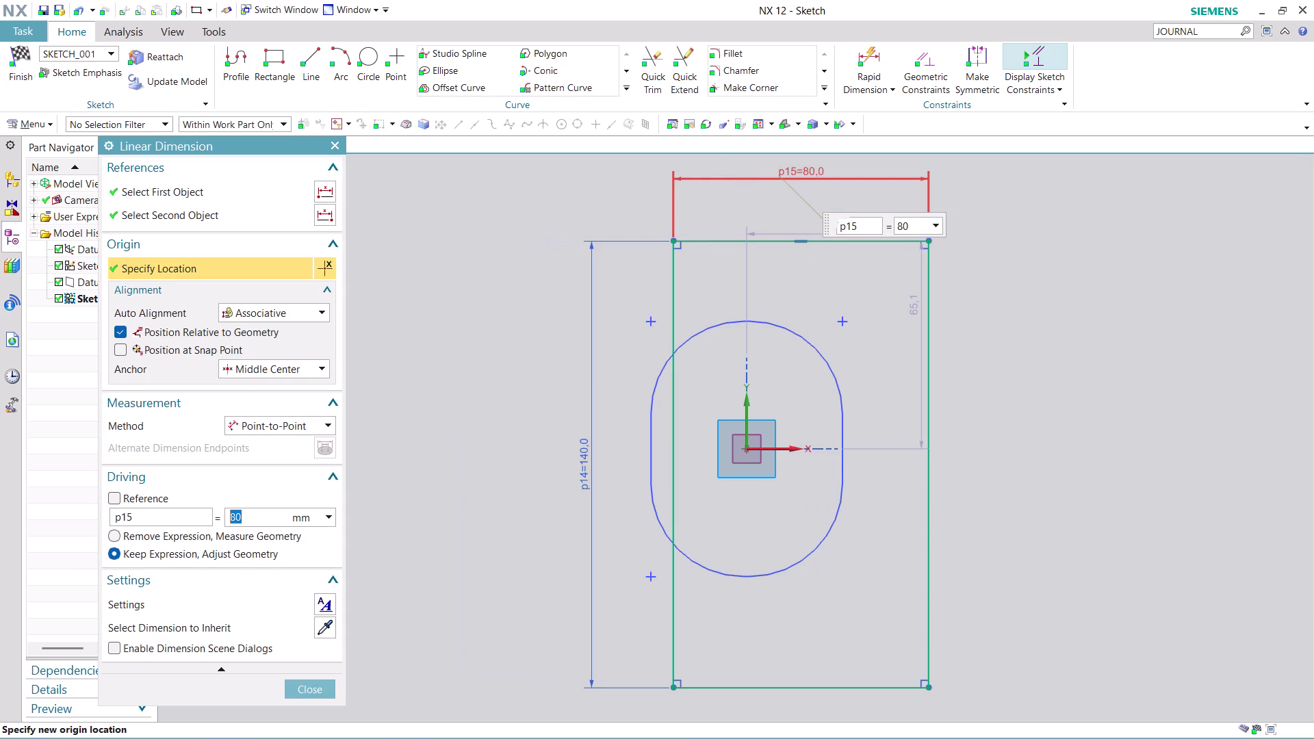
scroll(down, 3)
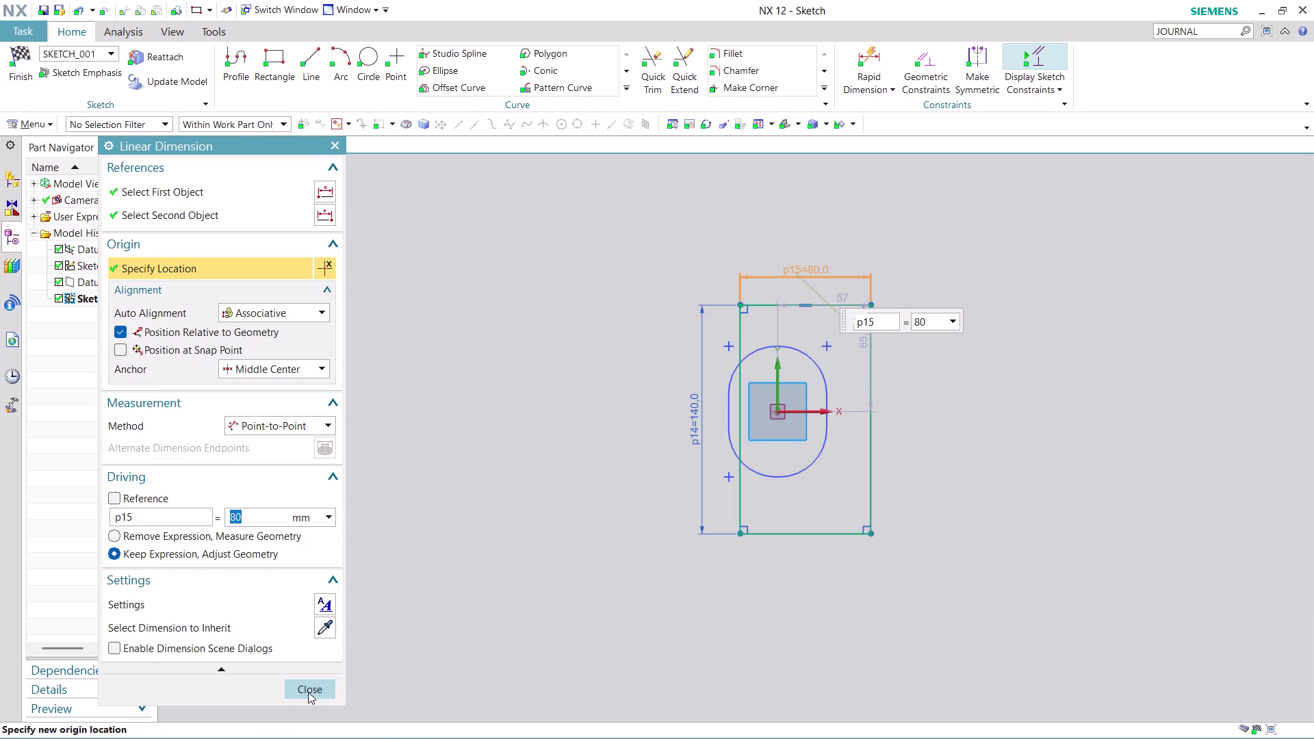
click(308, 692)
scroll(up, 3)
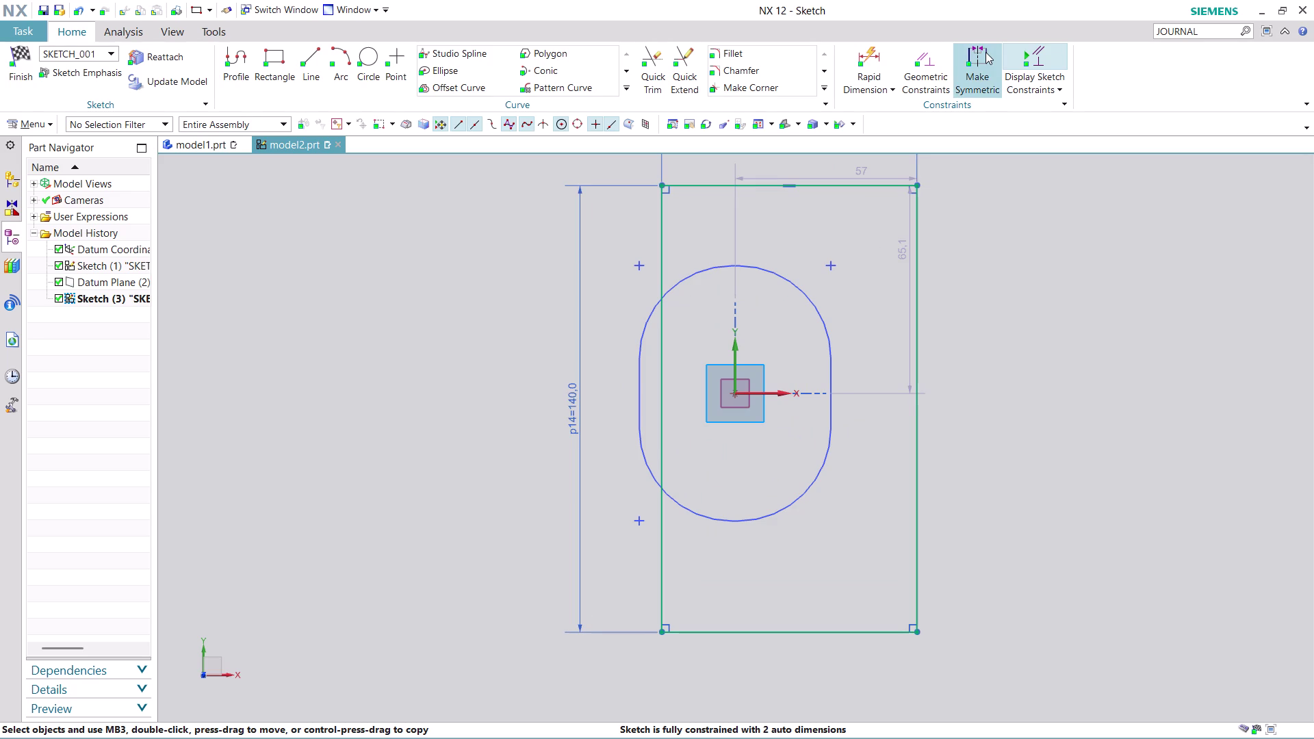
Make the left and right edges symmetric about the vertical axis, then undo the over-constraint.
click(986, 52)
scroll(up, 3)
click(921, 383)
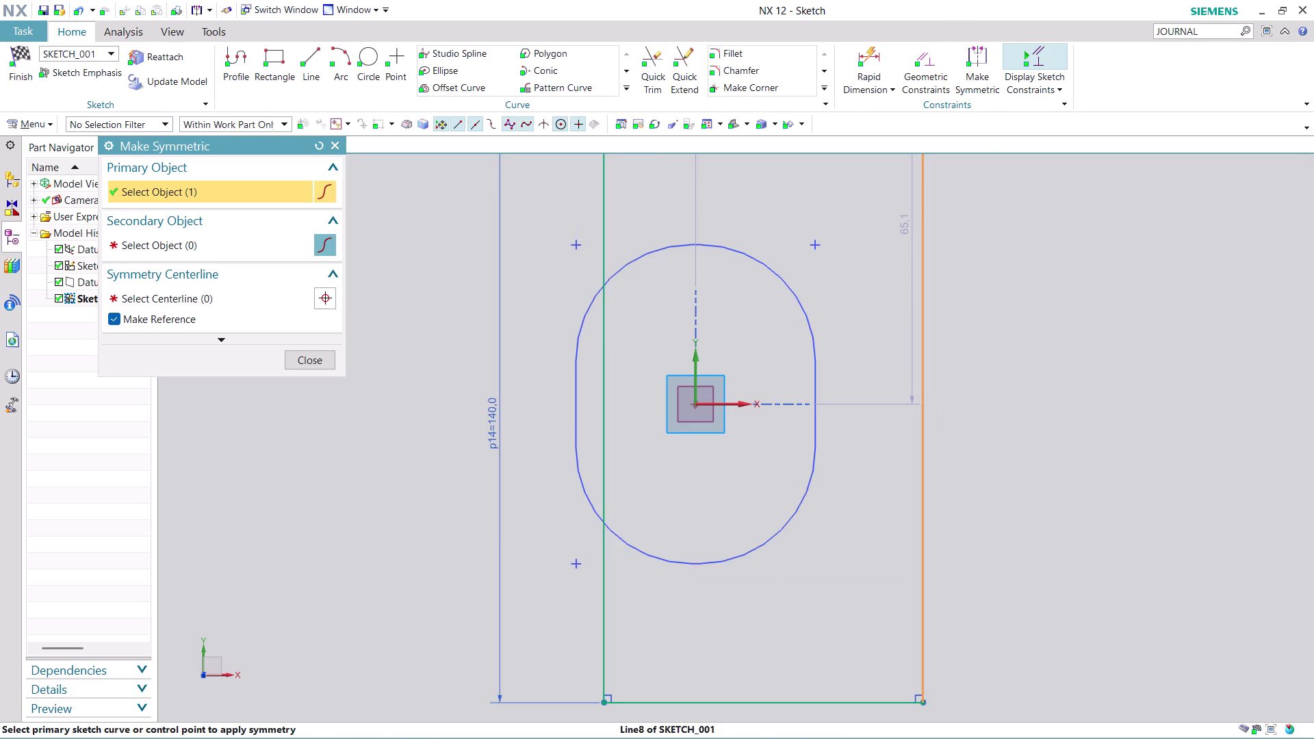
click(605, 450)
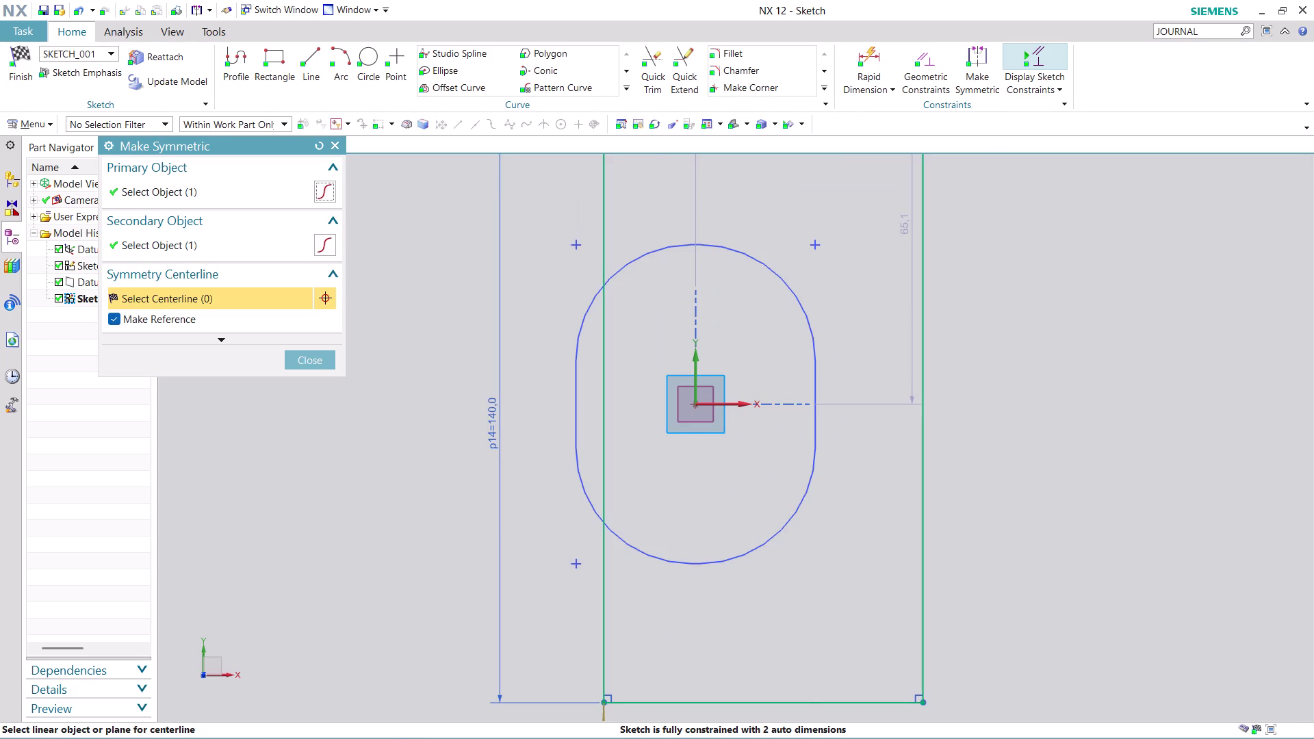
click(697, 361)
click(673, 418)
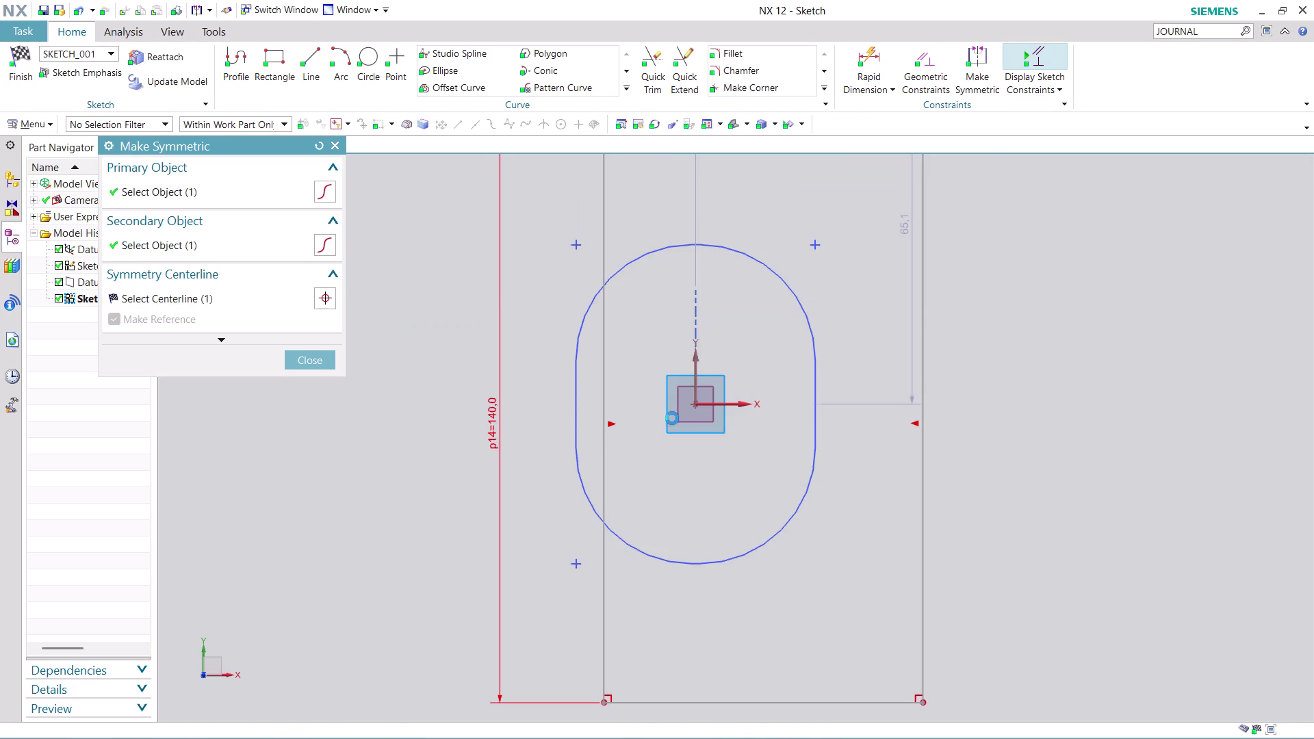
scroll(down, 3)
scroll(up, 3)
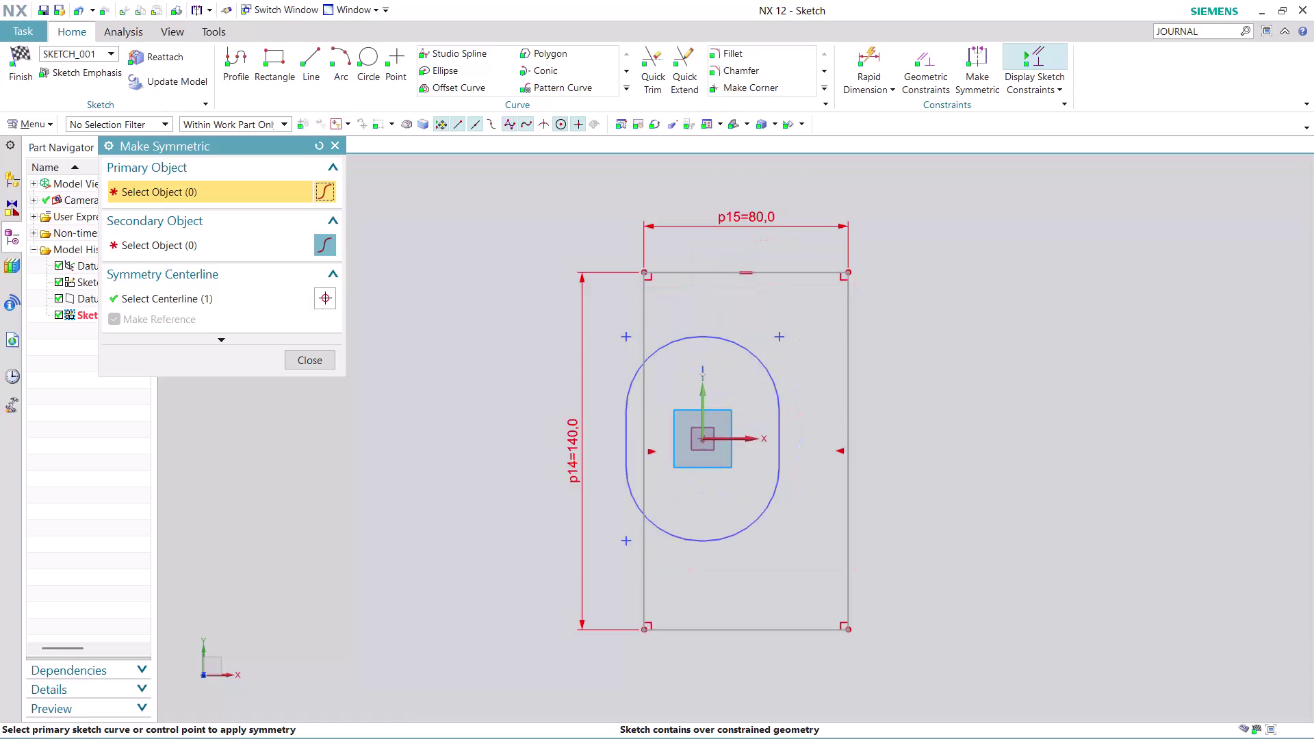
scroll(up, 3)
click(320, 366)
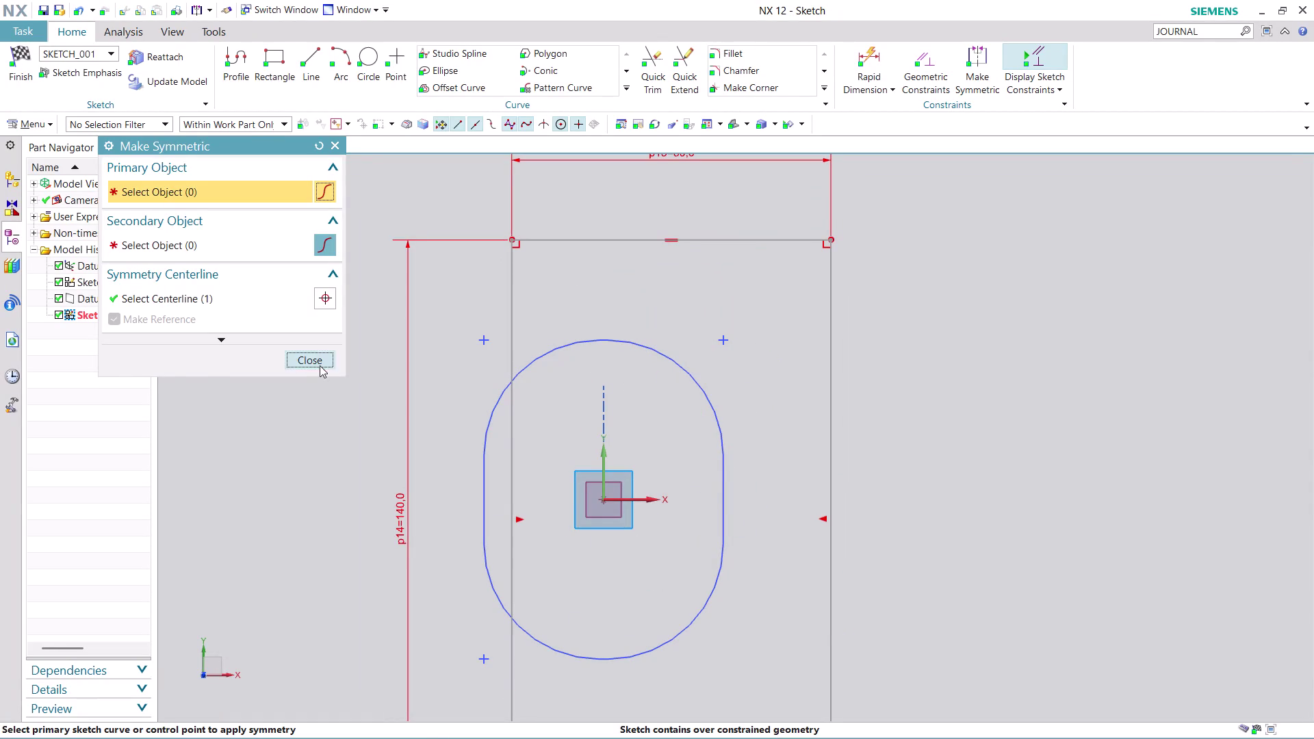
key(ctrl+z)
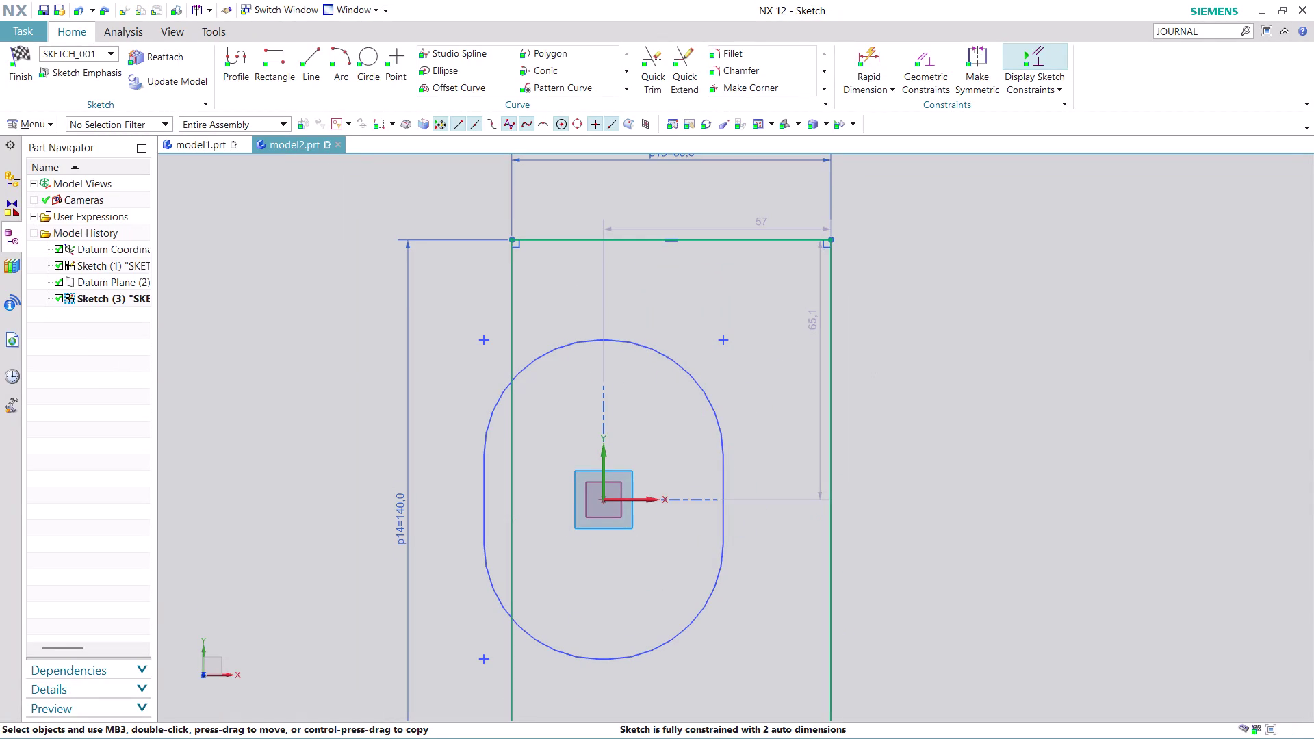
Delete the 57 auto dimension and reapply left-right symmetry about the vertical axis.
right_click(750, 226)
click(824, 415)
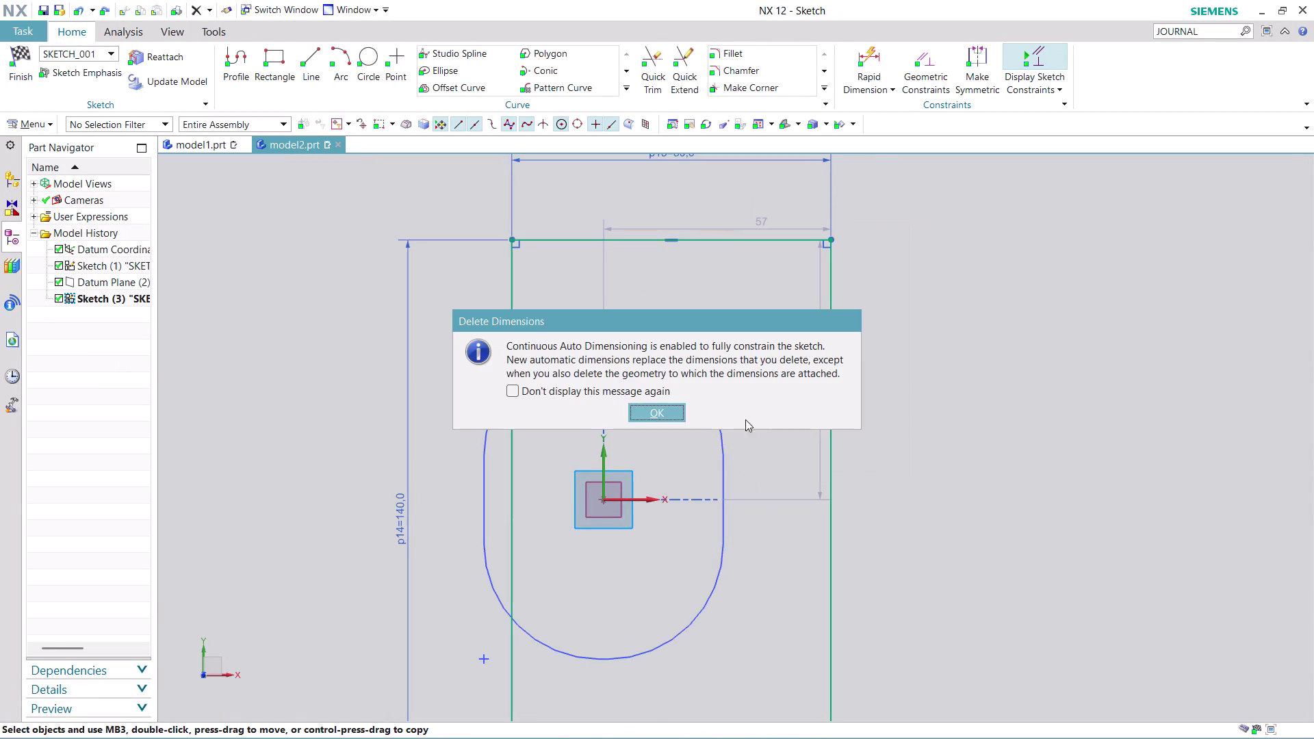
click(643, 414)
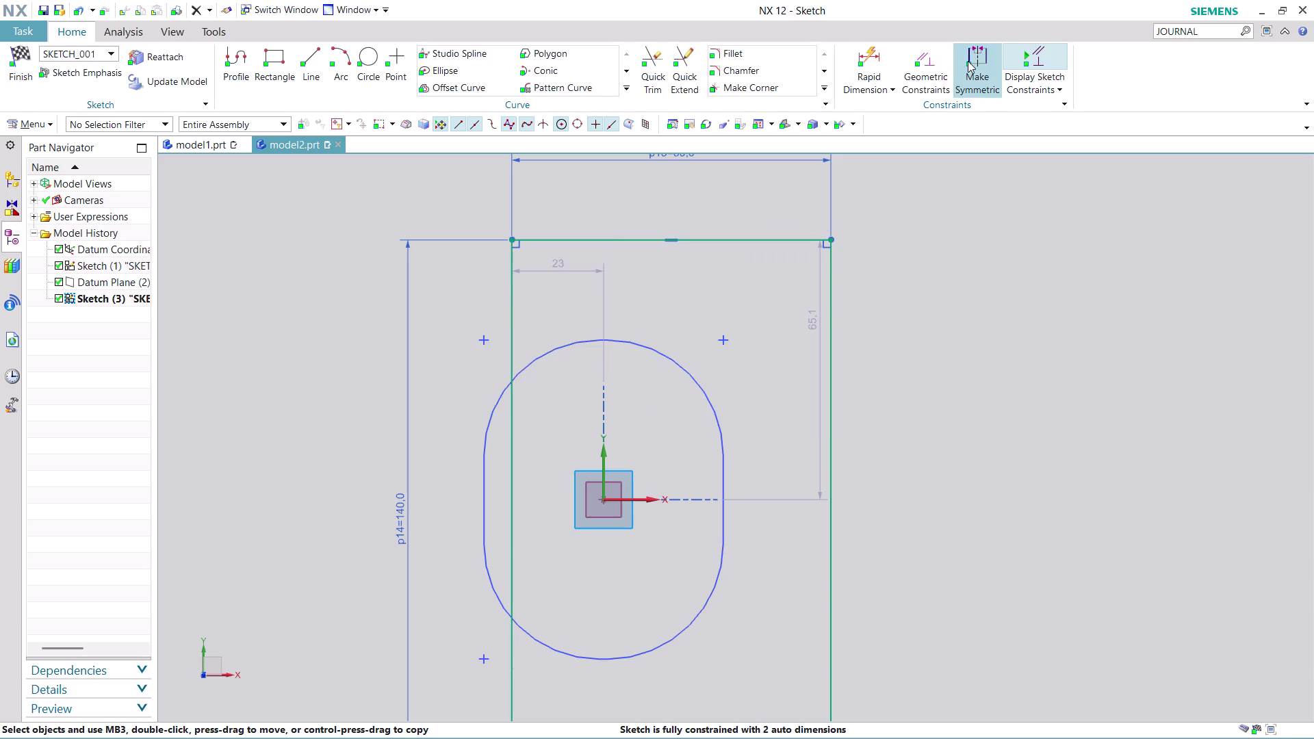
click(970, 59)
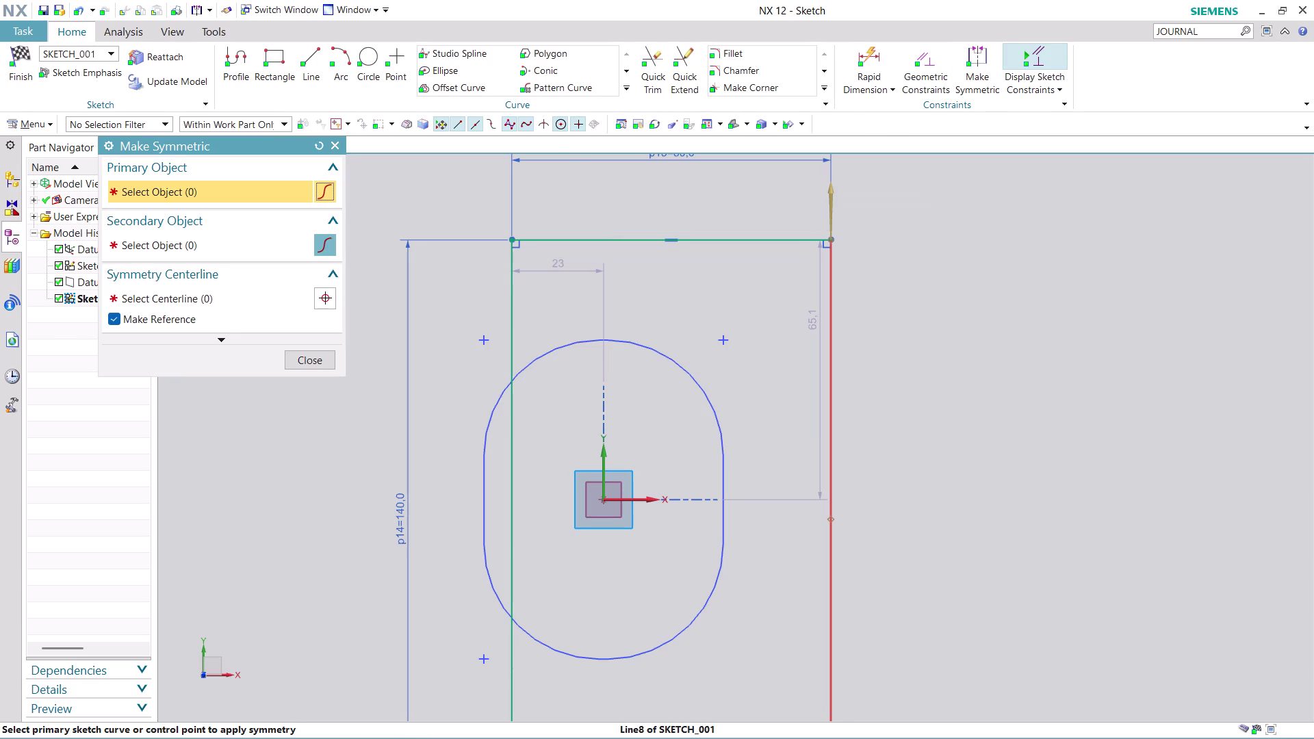
click(836, 338)
click(510, 418)
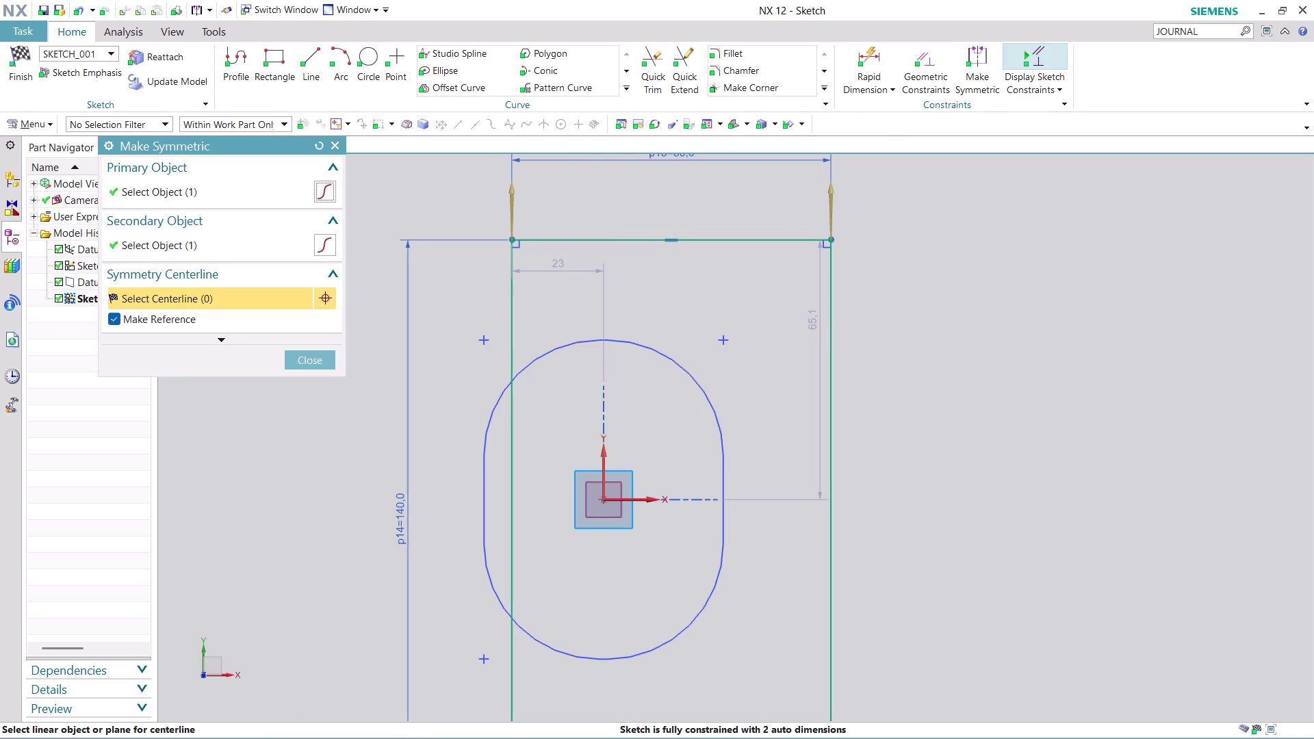
click(605, 459)
scroll(down, 3)
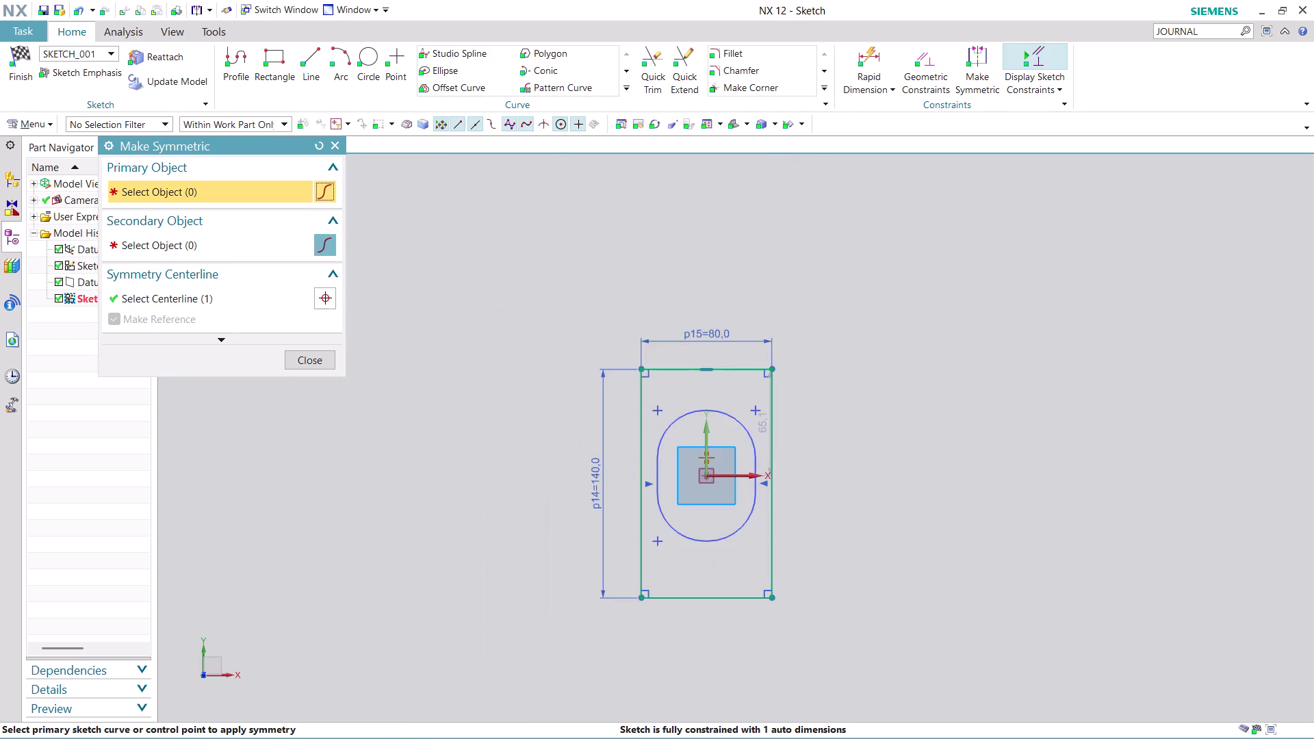
scroll(up, 3)
click(736, 208)
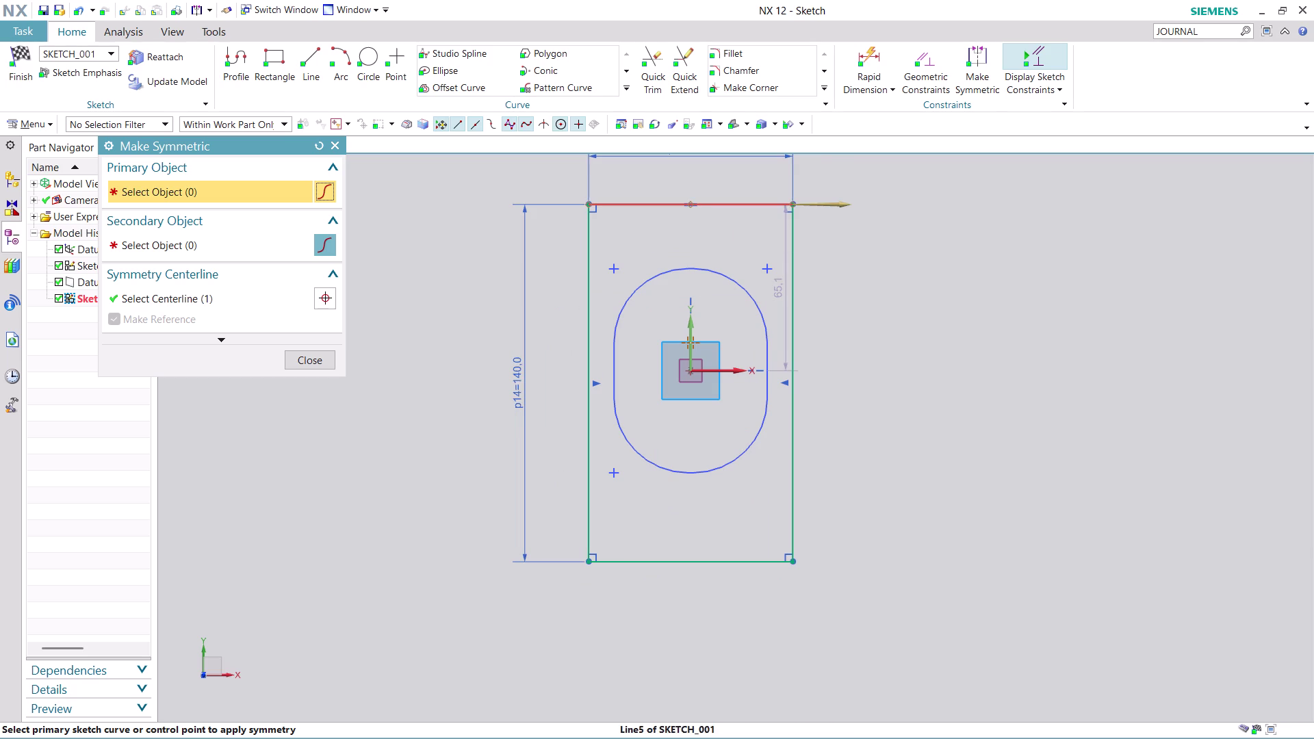
Try top-bottom edge symmetry, undo the conflict, and delete the remaining auto dimension.
click(760, 560)
click(675, 419)
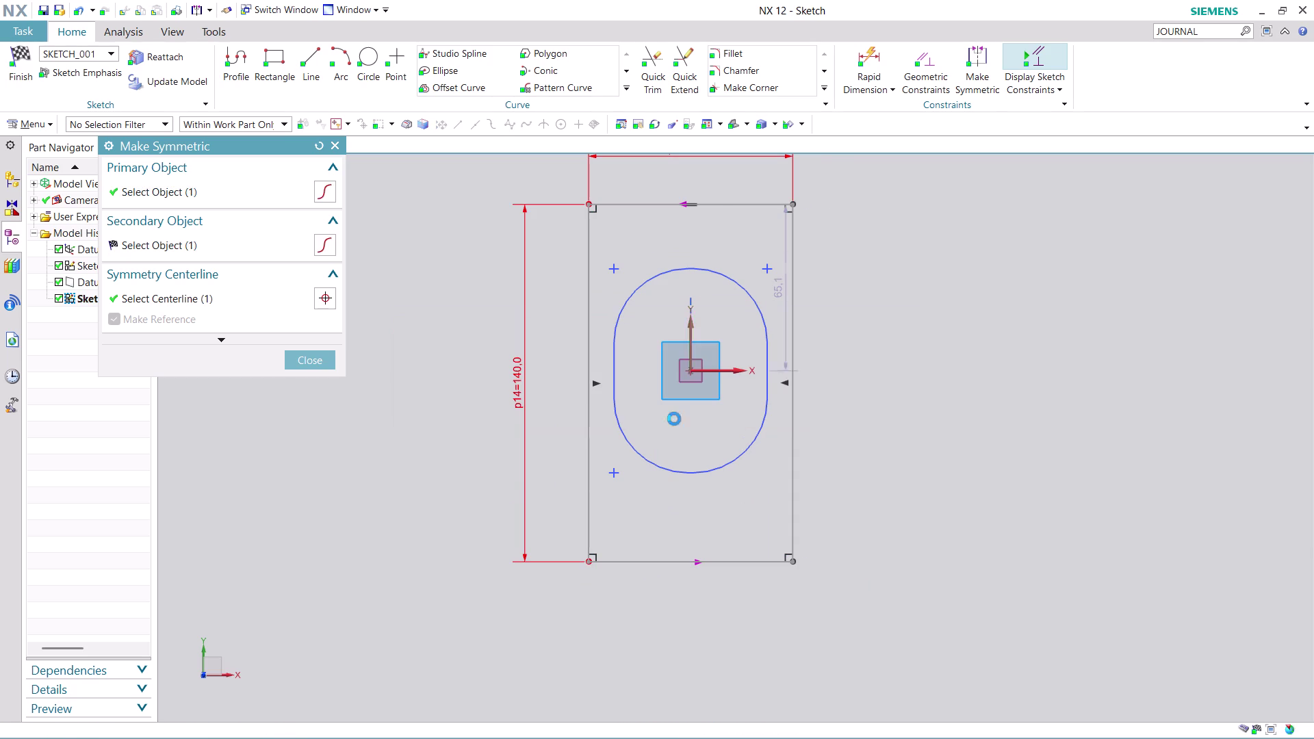
click(321, 364)
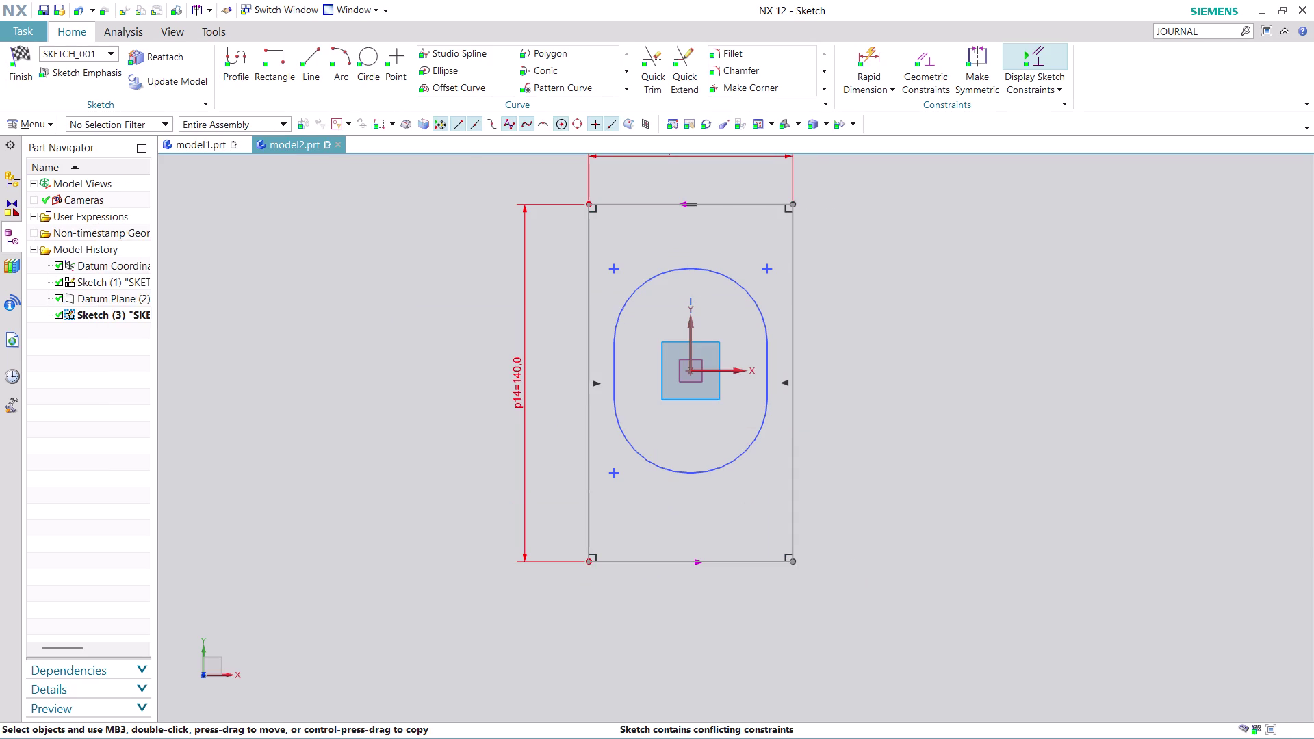
key(ctrl+z)
scroll(up, 3)
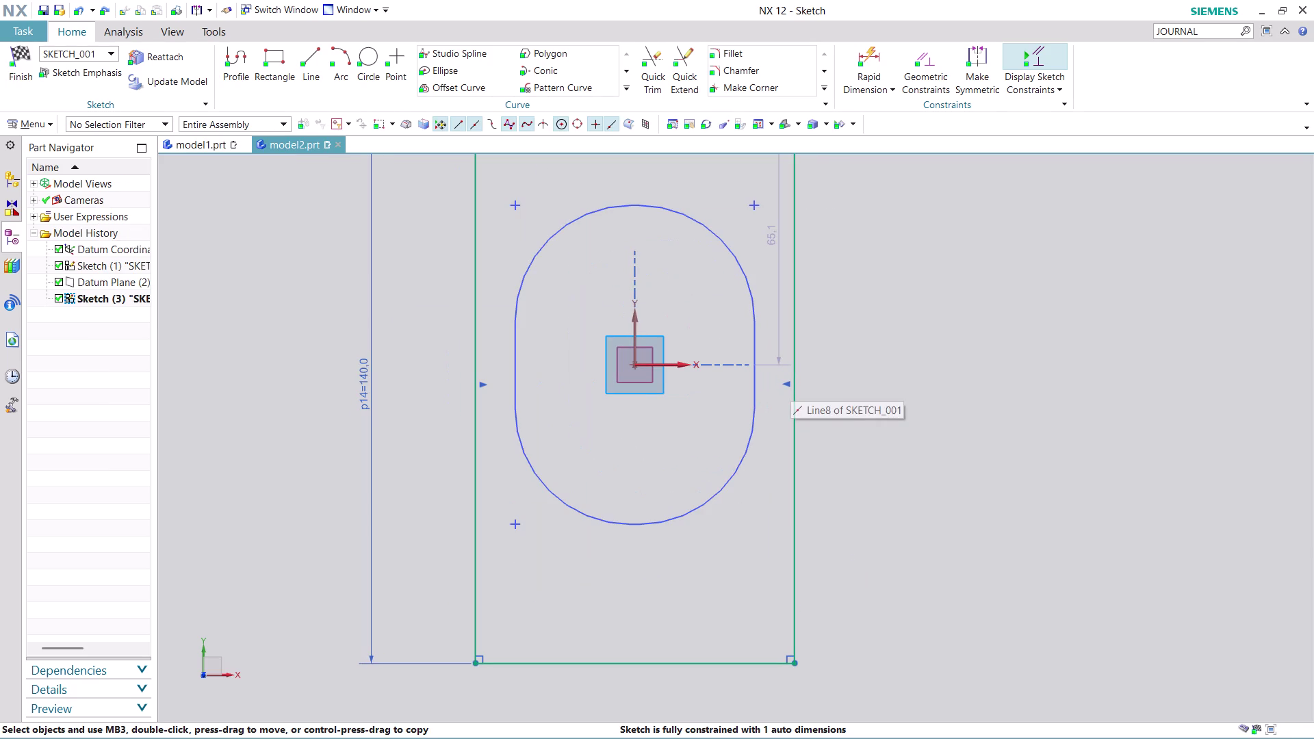
right_click(773, 250)
click(851, 435)
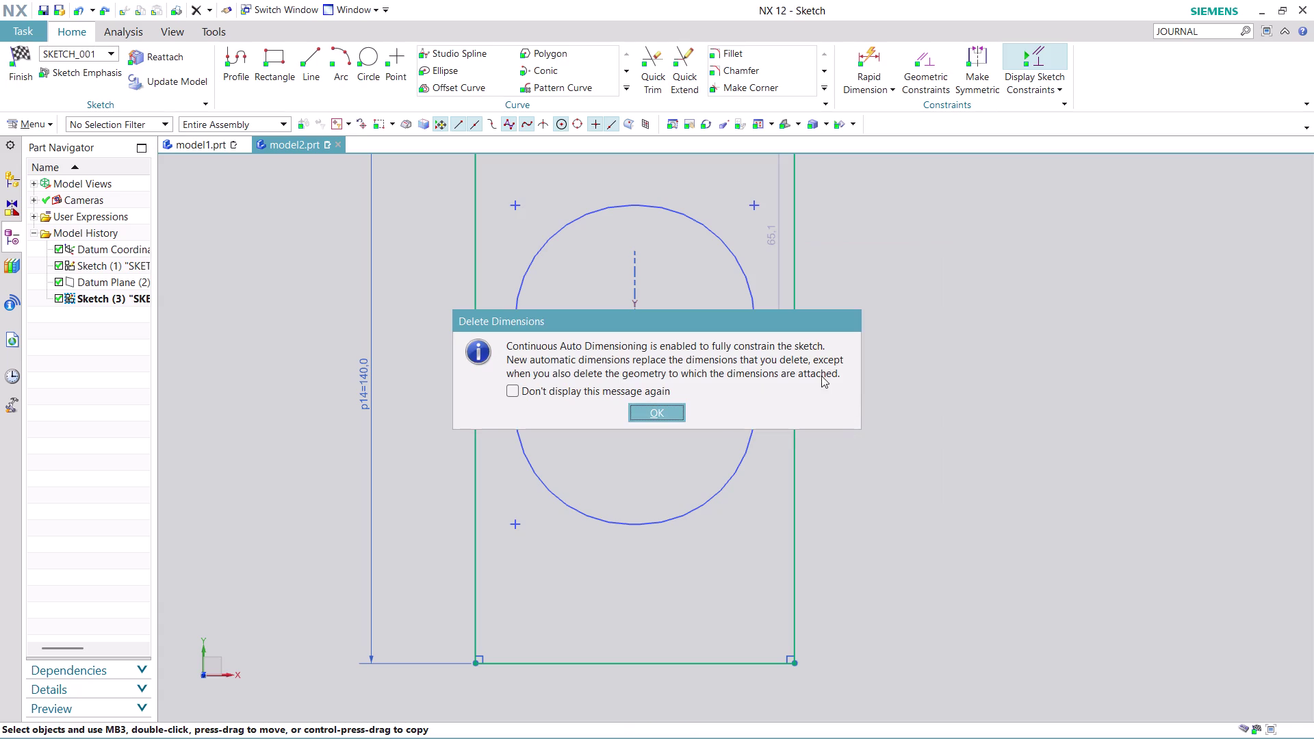
click(659, 417)
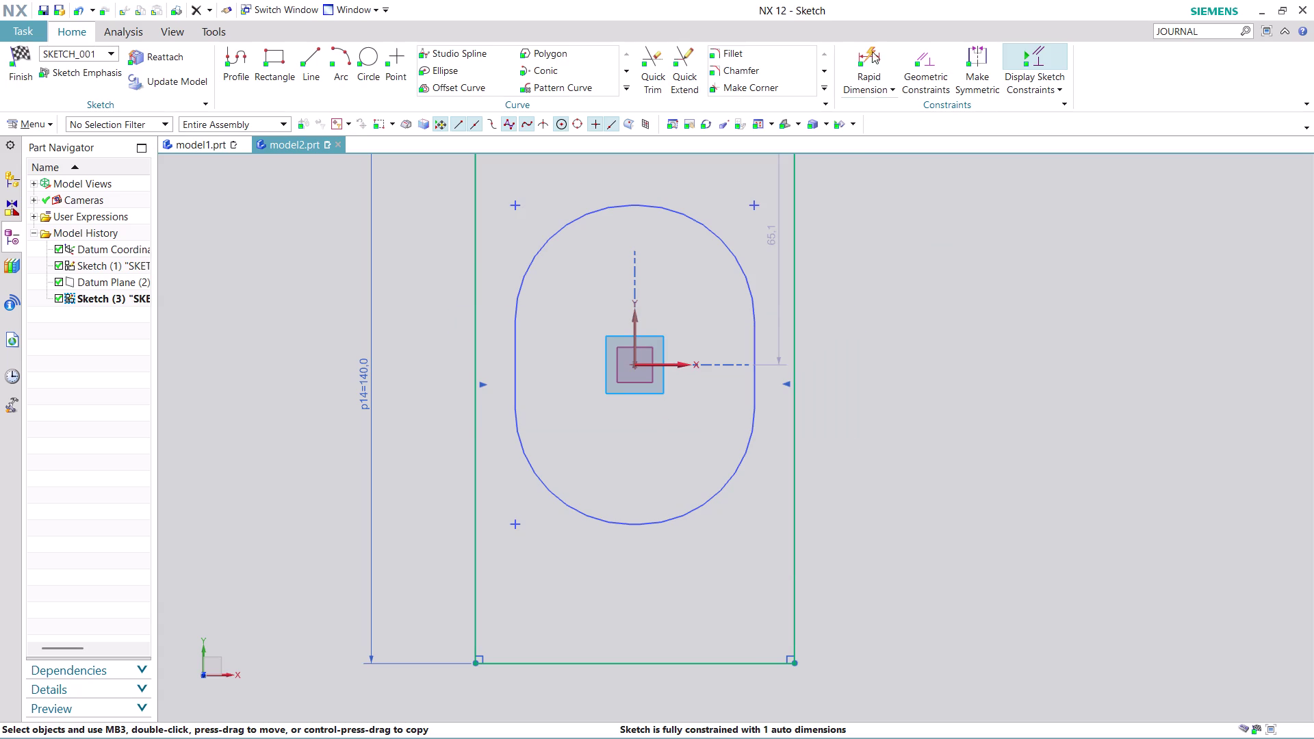
Make the top and bottom edges symmetric and fit the fully constrained sketch in view.
click(973, 49)
scroll(down, 3)
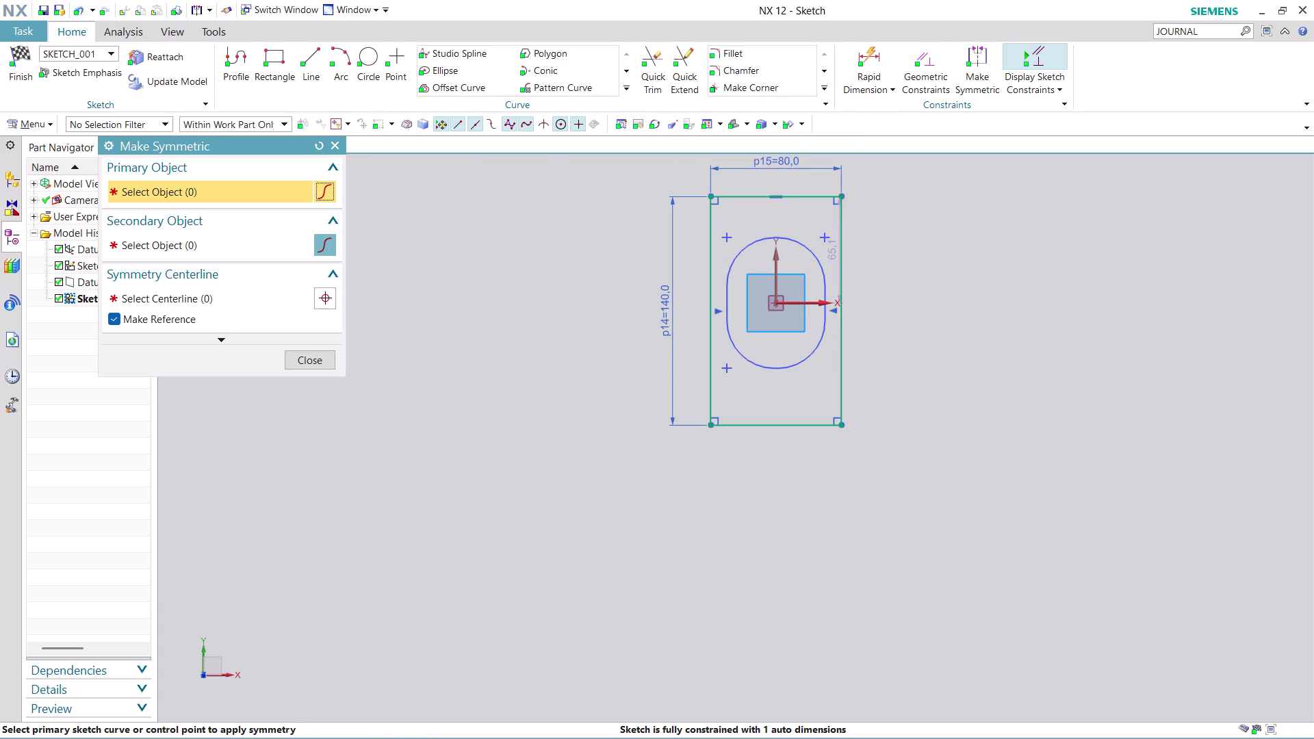
click(807, 196)
click(814, 426)
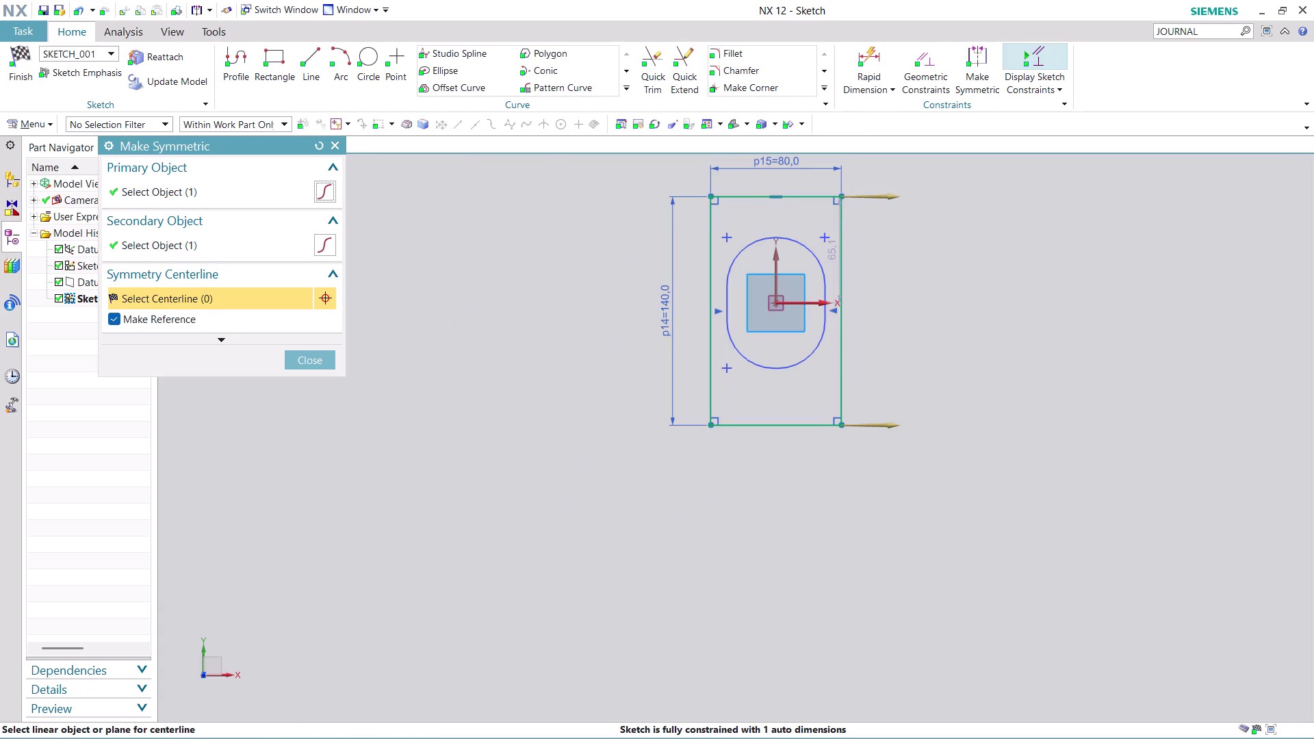
click(816, 304)
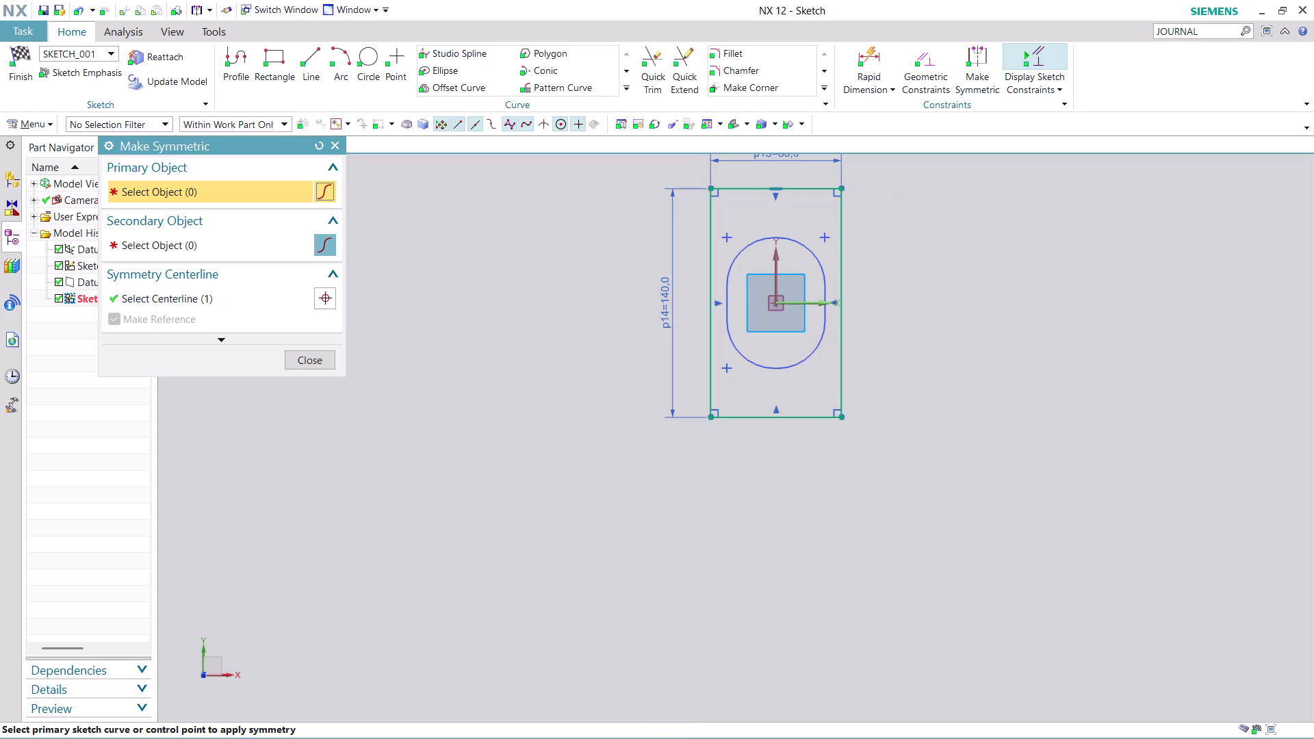
click(317, 365)
scroll(up, 3)
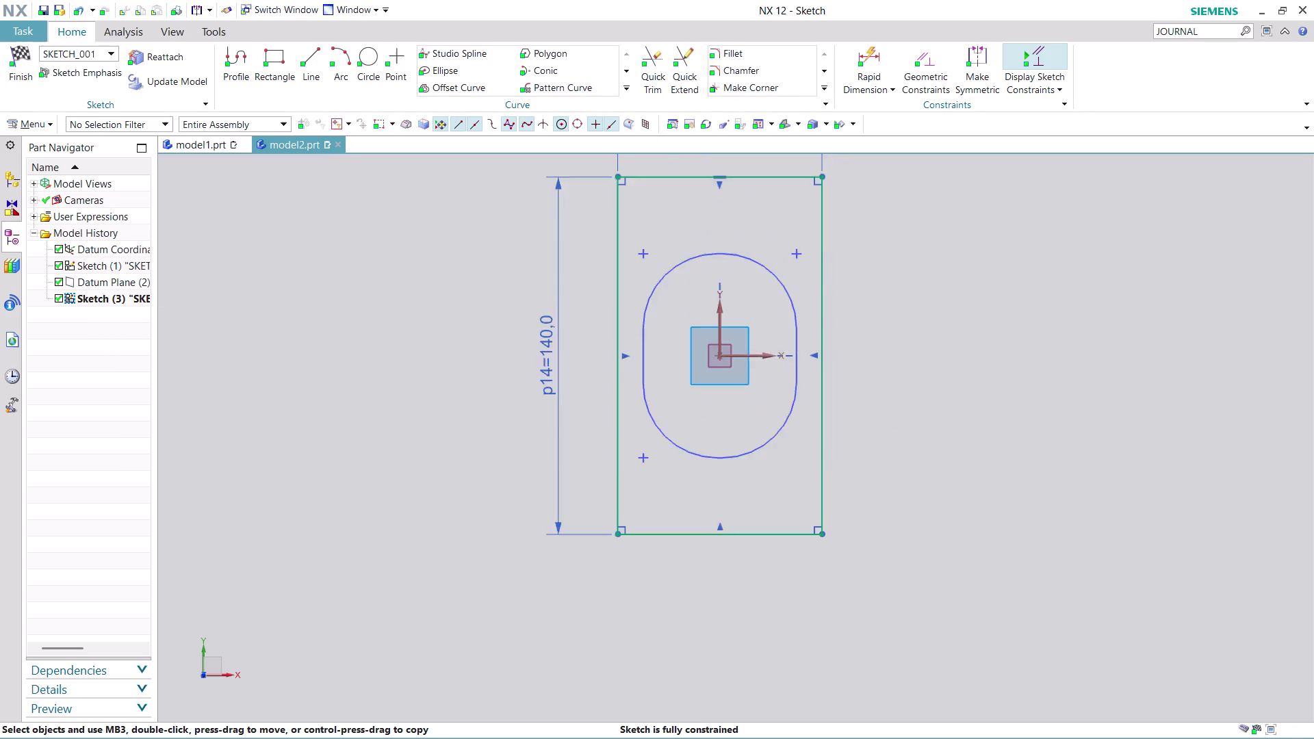
scroll(down, 3)
scroll(up, 3)
middle_drag(995, 235, 918, 368)
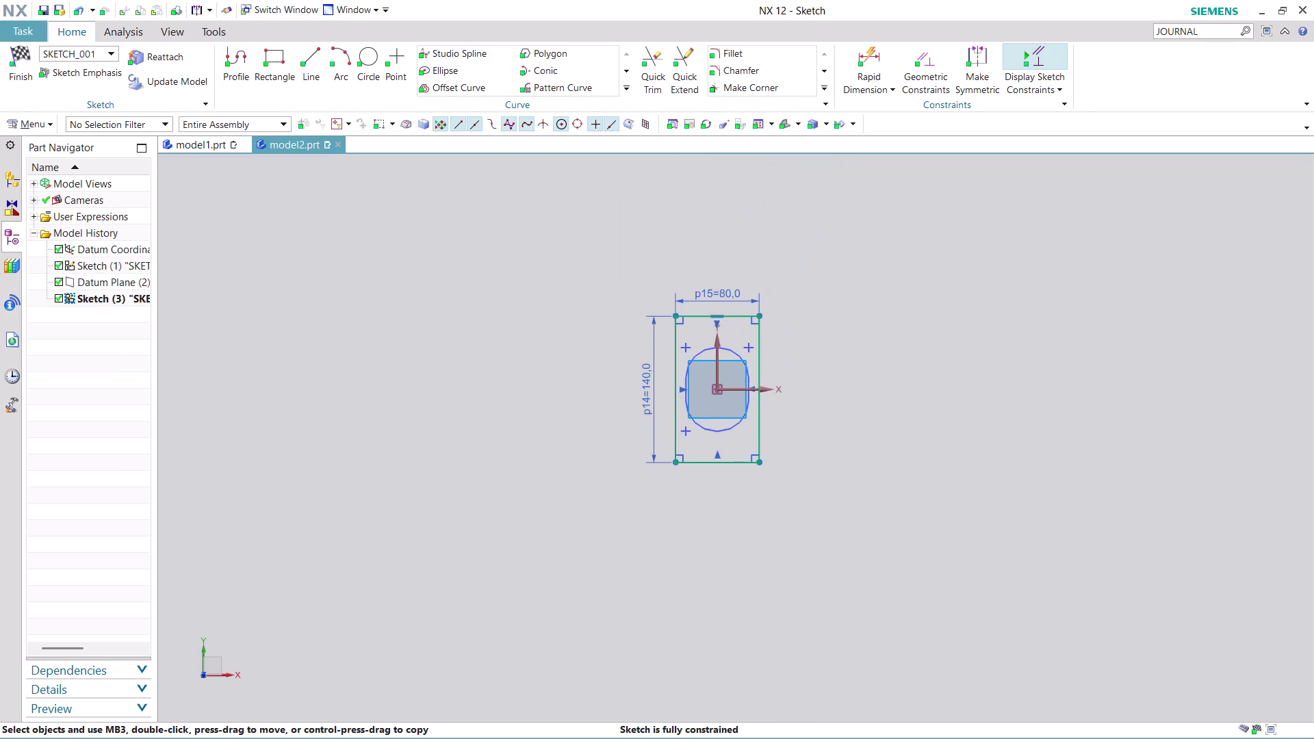
scroll(up, 3)
click(759, 44)
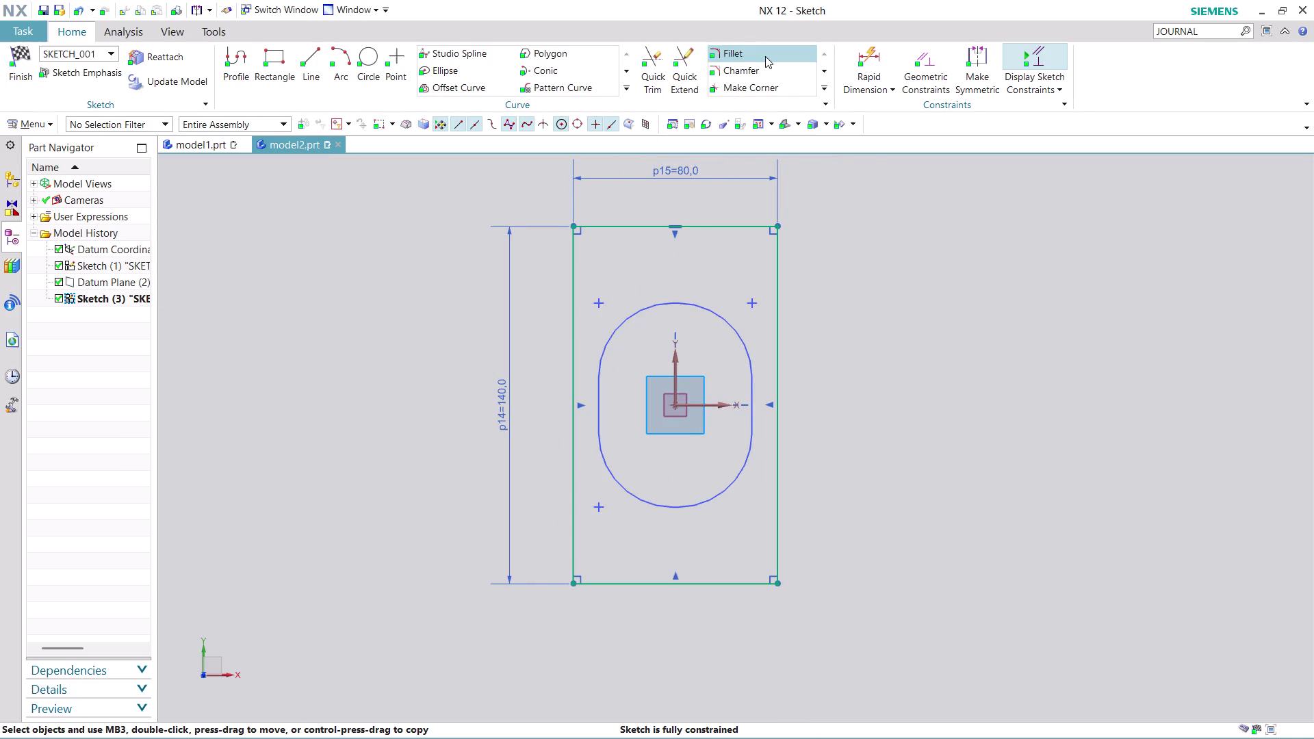
Fillet the top-left and top-right rectangle corners with radius 30.
click(766, 56)
text(30)
key(Return)
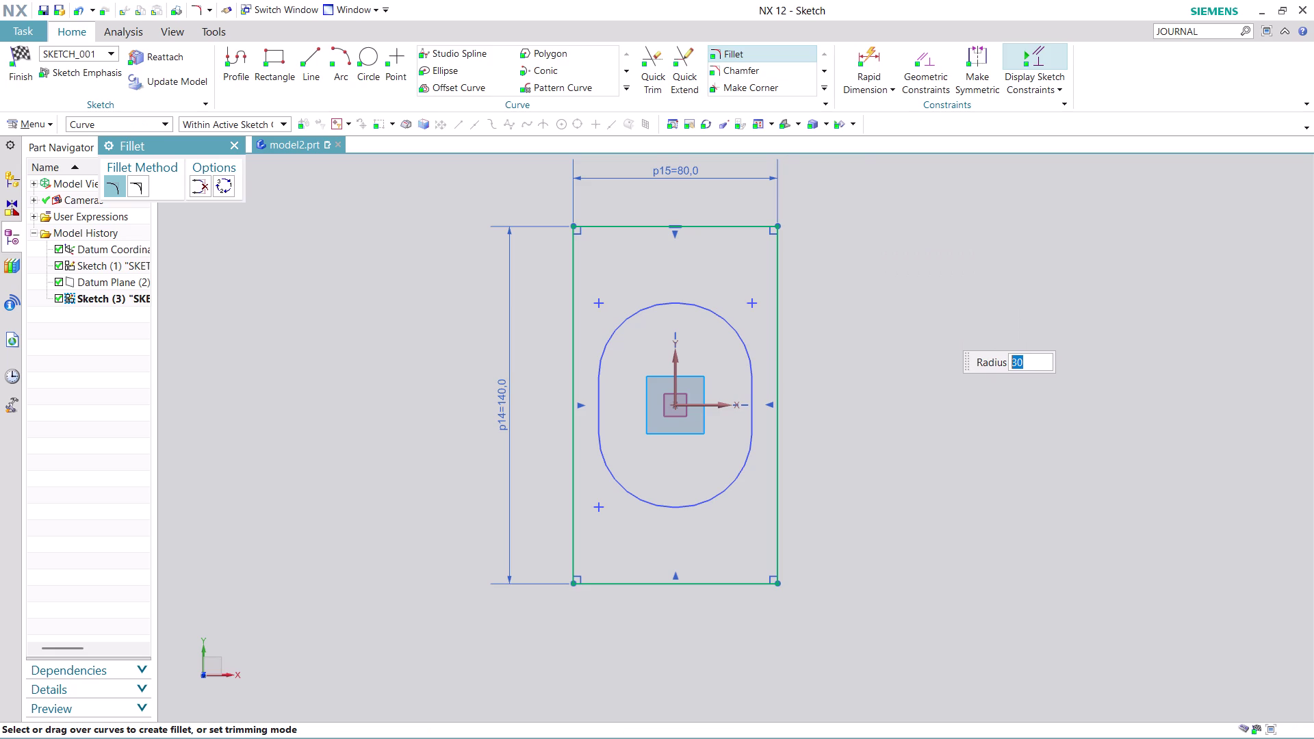
scroll(up, 3)
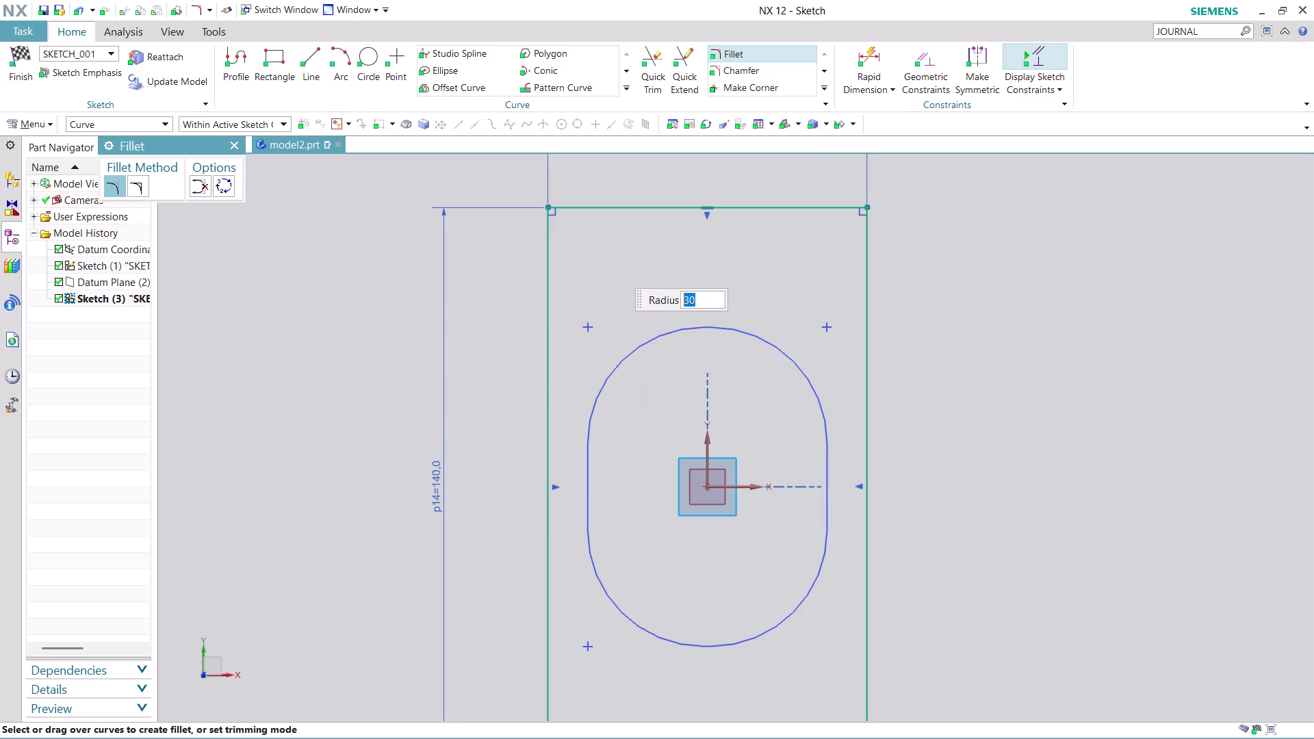
click(547, 267)
click(605, 210)
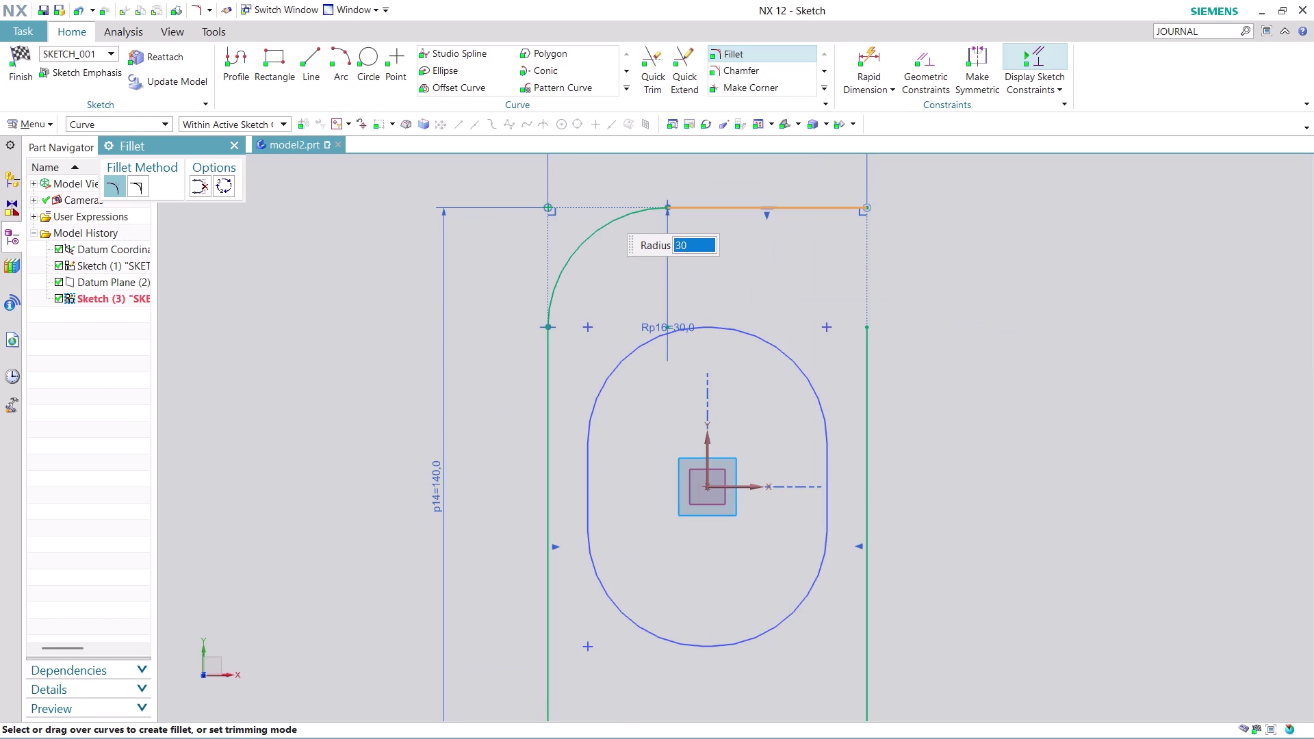
click(816, 204)
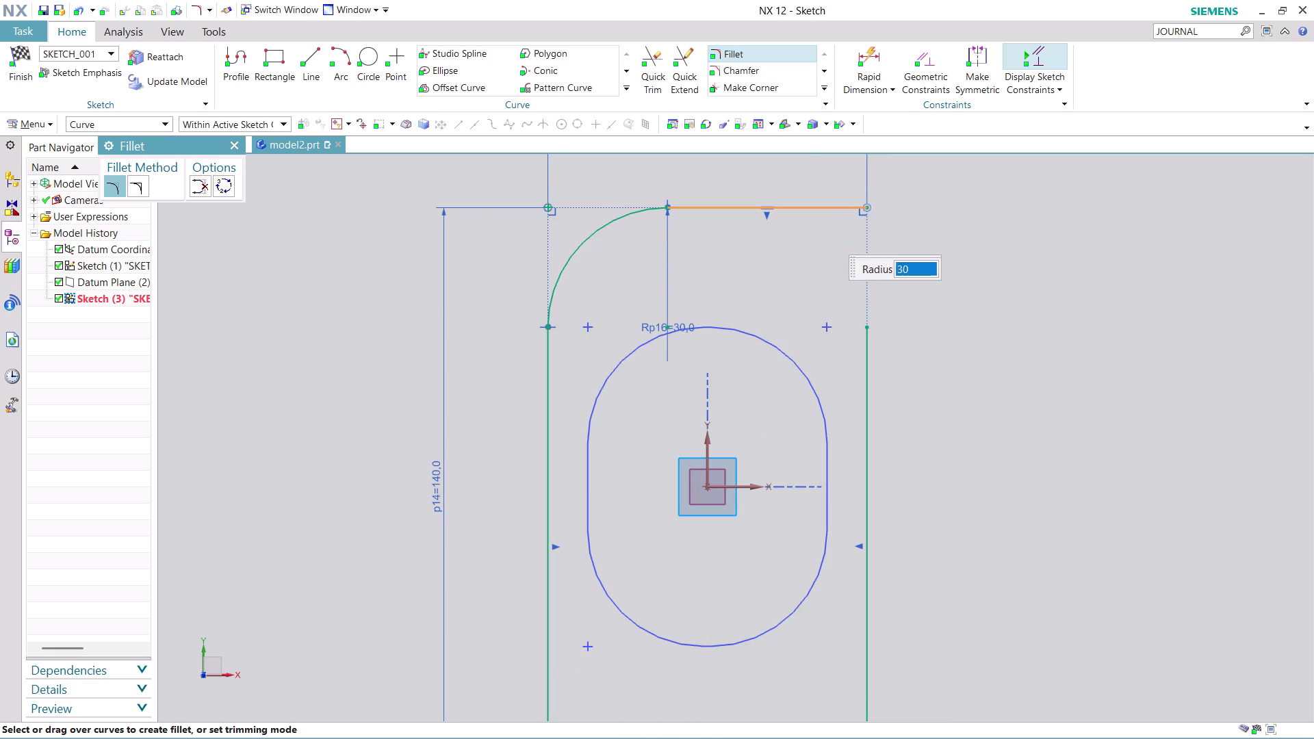
click(863, 369)
Fillet the bottom-left and bottom-right corners with radius 30 and finish the sketch.
scroll(down, 3)
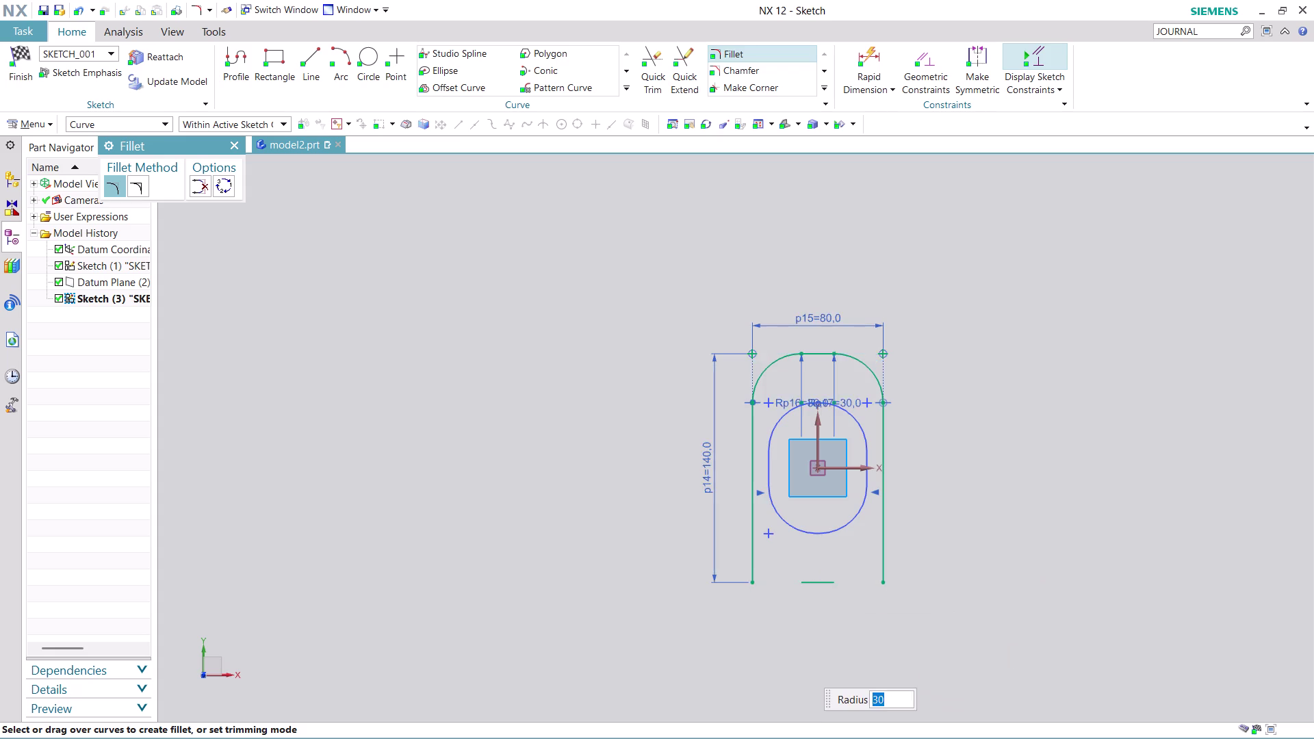
scroll(up, 3)
click(725, 495)
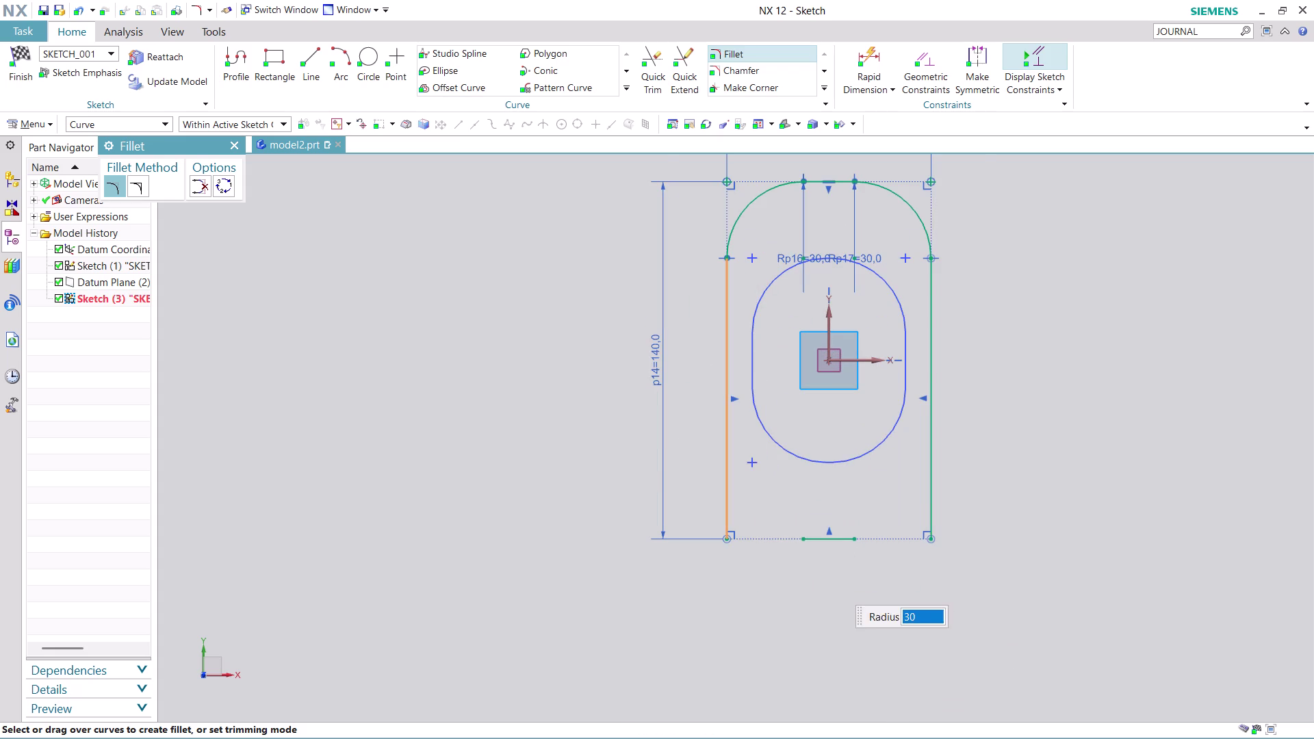
scroll(up, 3)
click(810, 516)
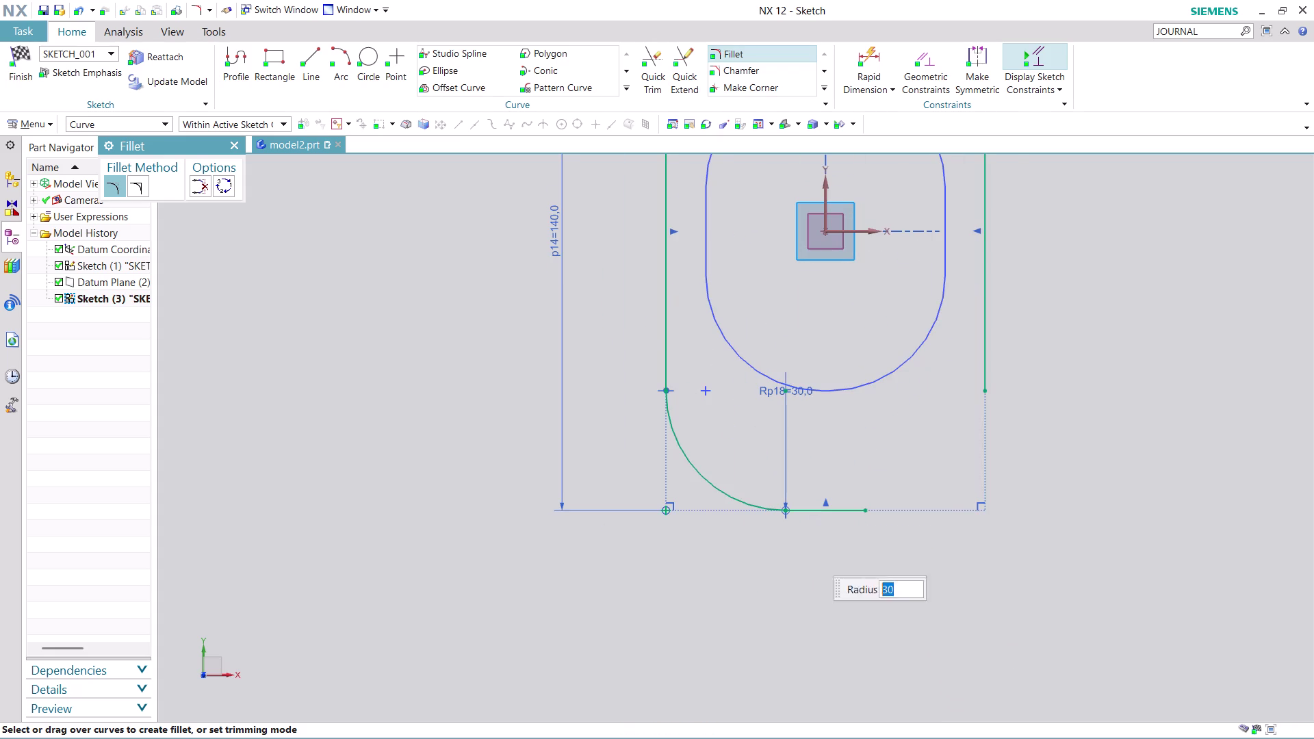
scroll(up, 3)
click(836, 503)
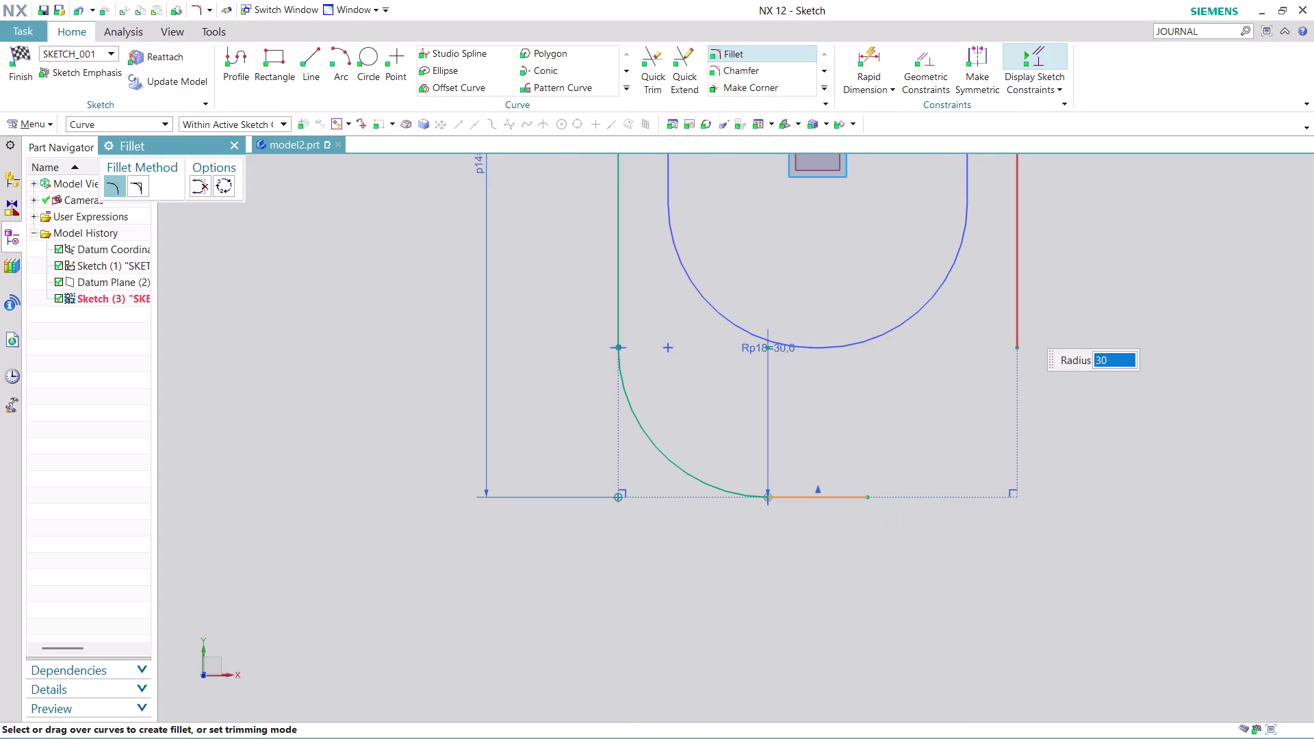
click(1016, 315)
scroll(down, 3)
scroll(down, 3)
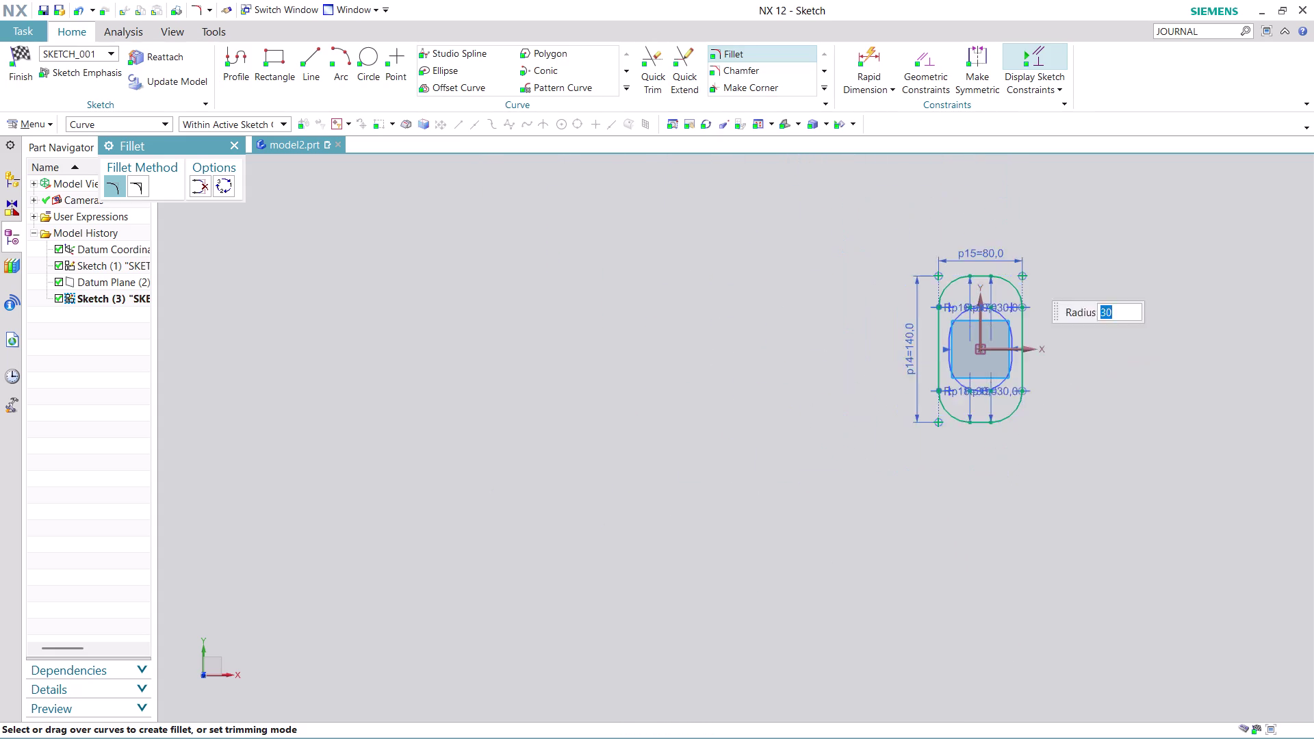
scroll(up, 3)
scroll(up, 3)
scroll(down, 3)
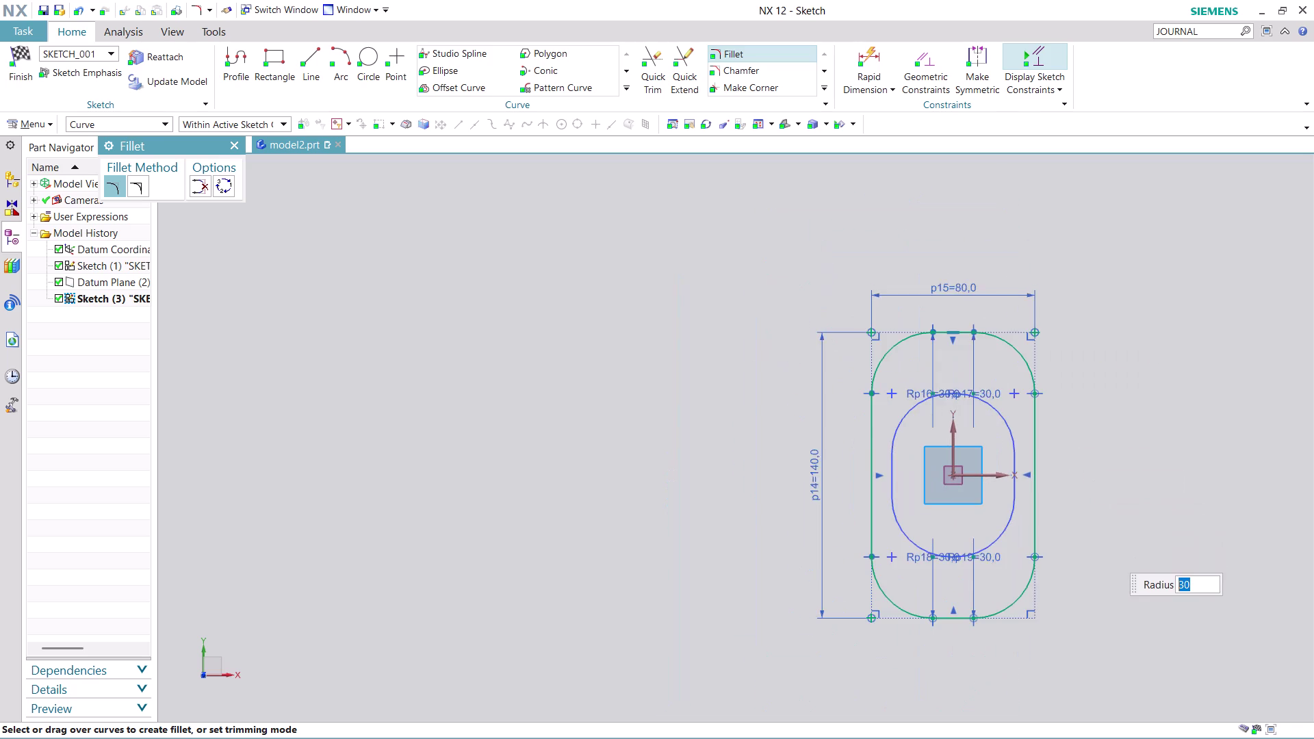
scroll(up, 3)
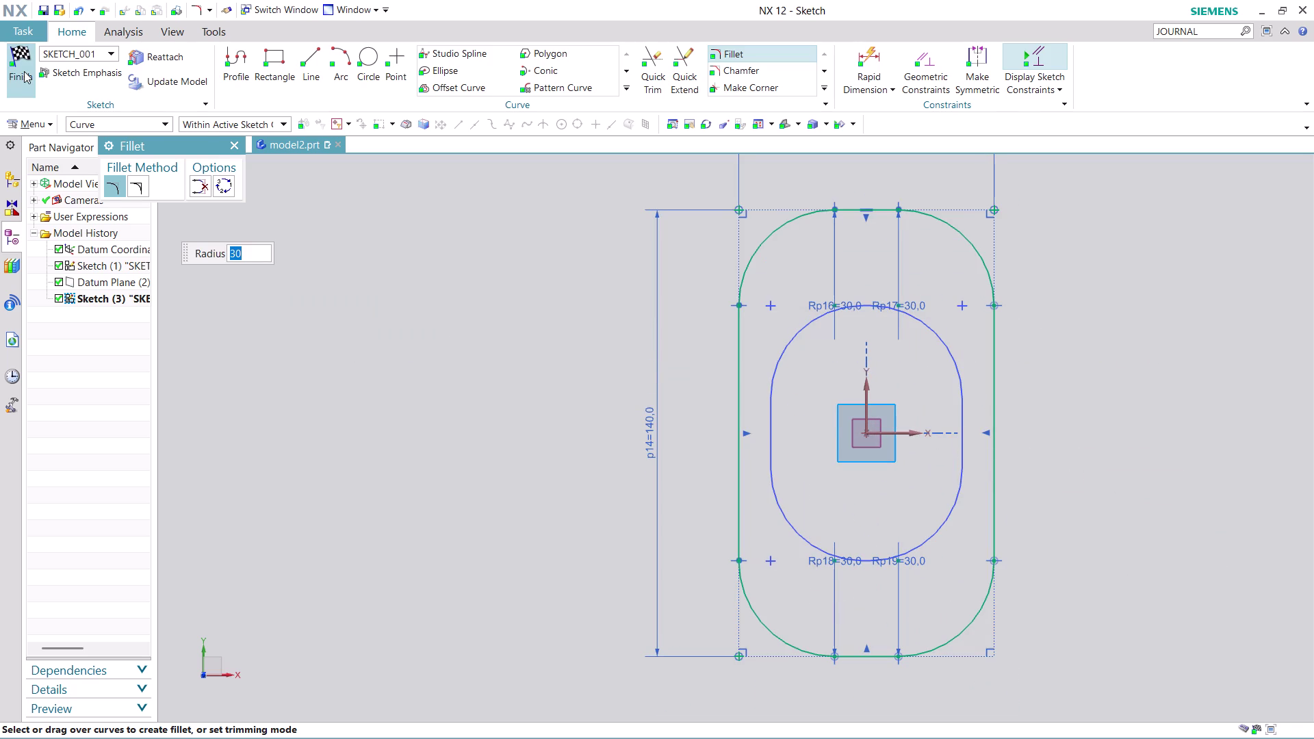
click(23, 71)
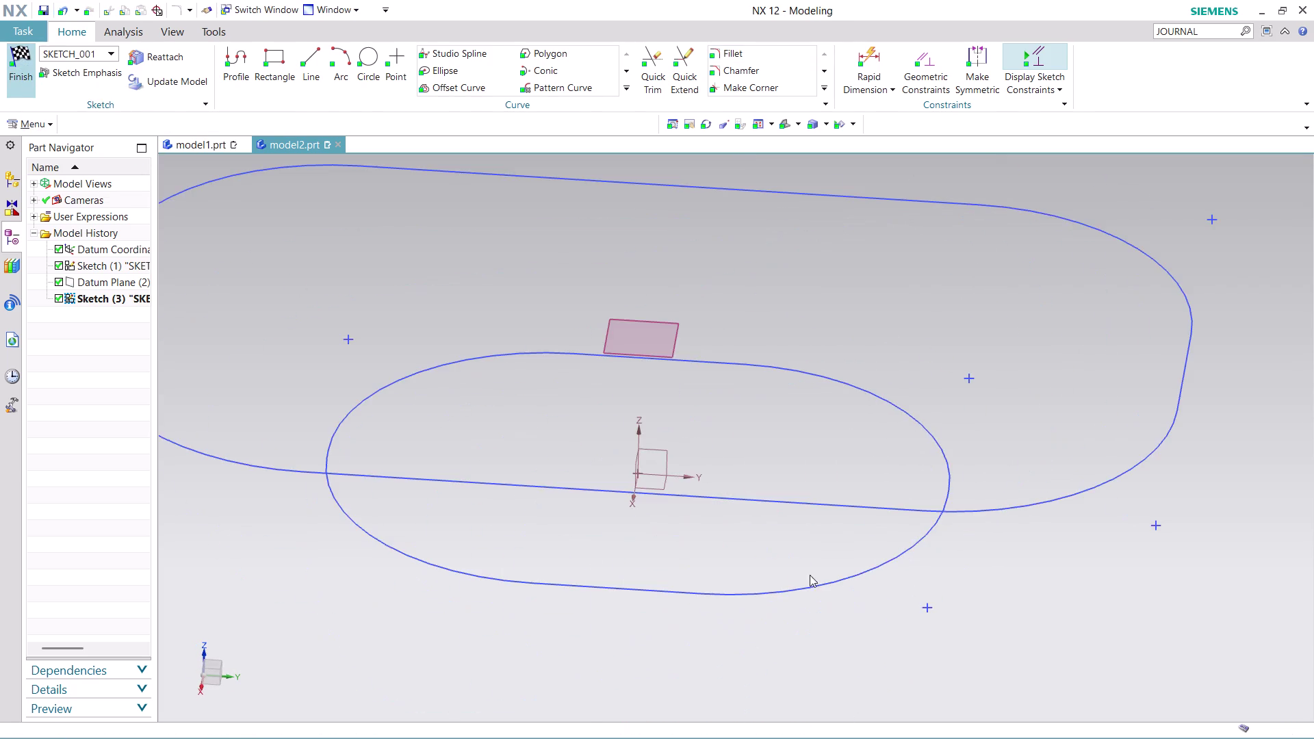
Orbit to view the two stacked rounded profiles edge-on, then begin a new sketch.
scroll(down, 3)
scroll(up, 3)
scroll(down, 3)
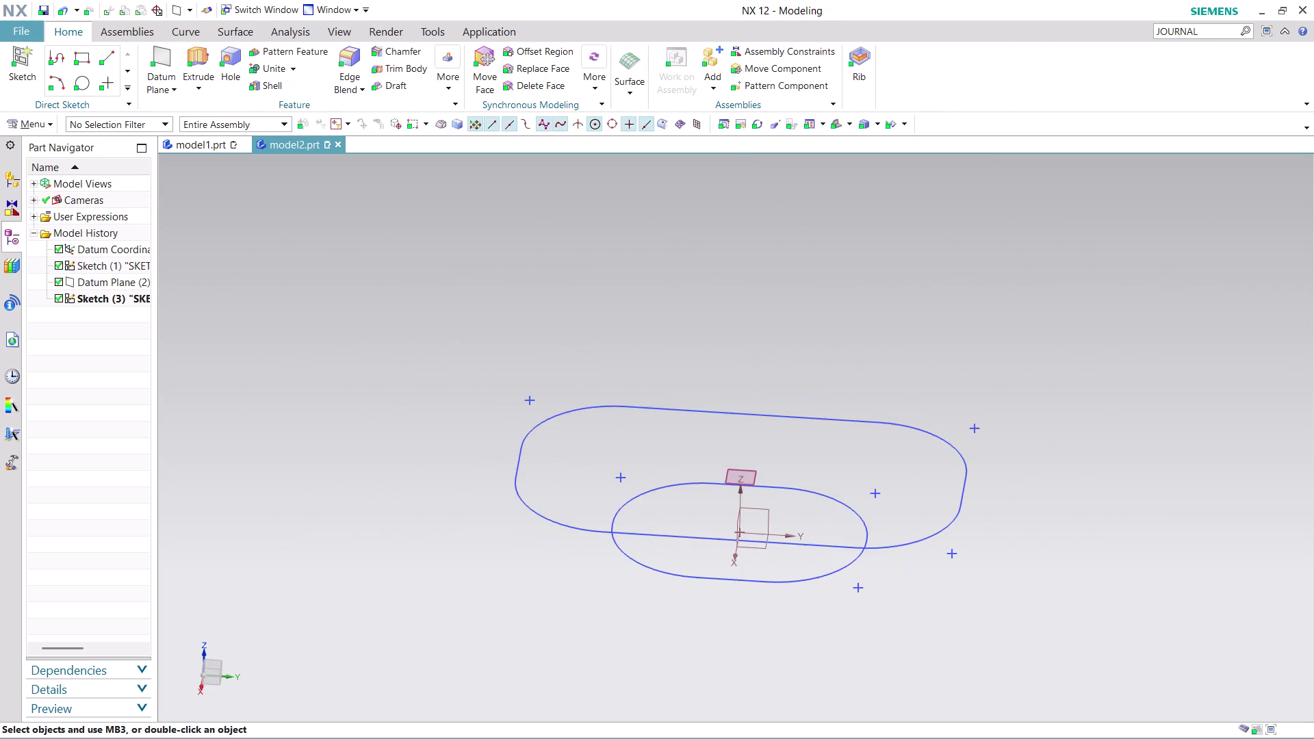
middle_drag(1027, 529, 1042, 499)
middle_click(1043, 498)
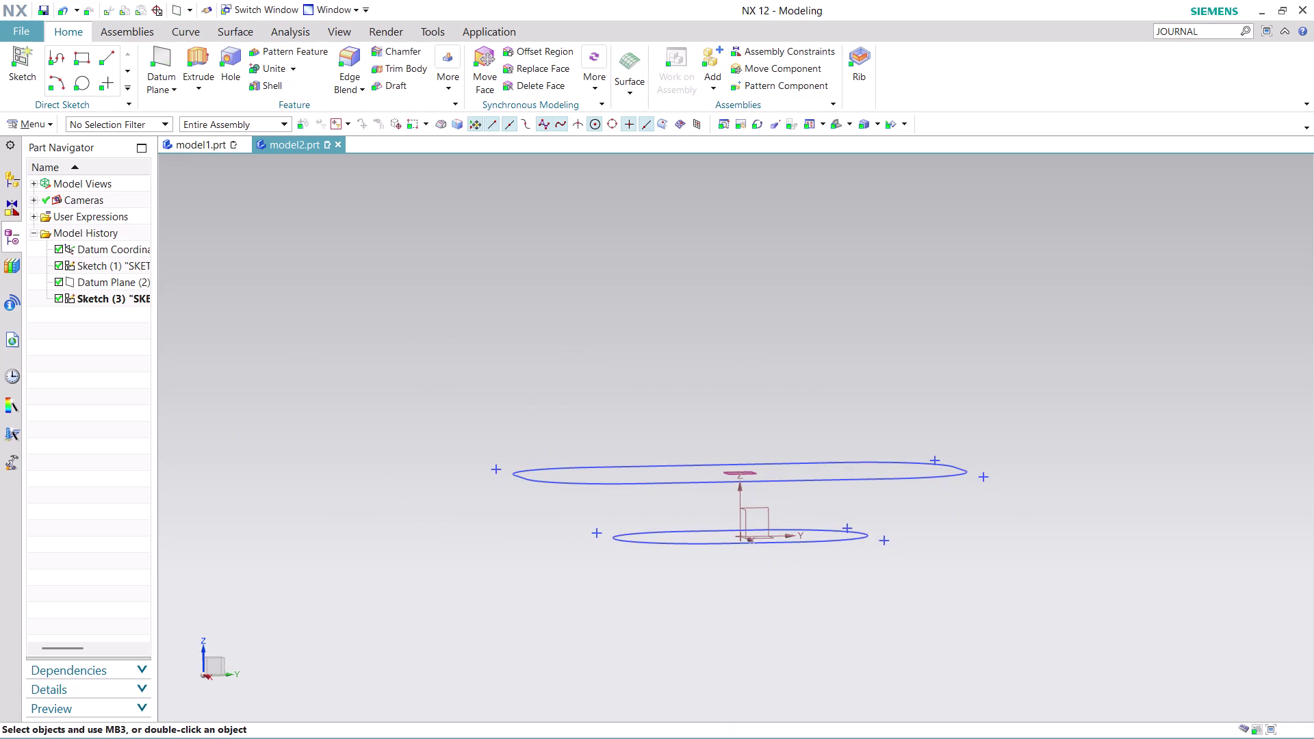
middle_click(1043, 498)
click(31, 126)
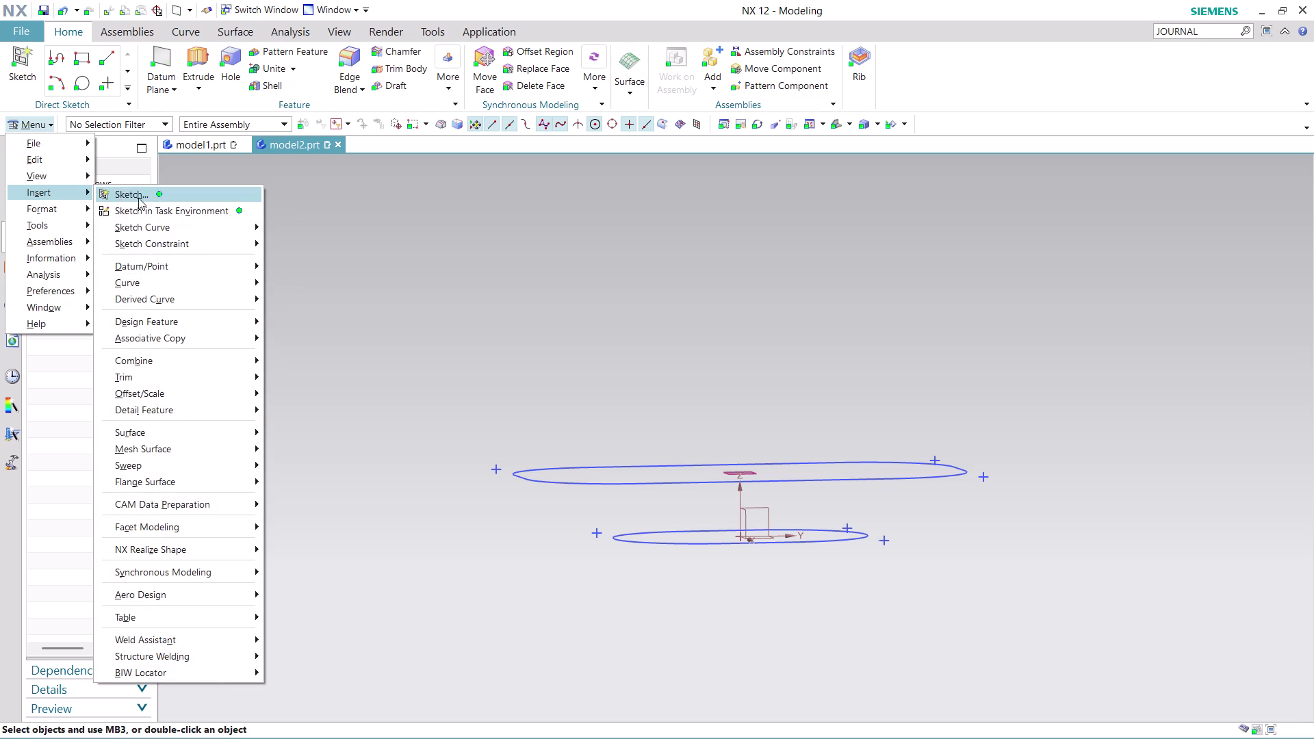
click(153, 206)
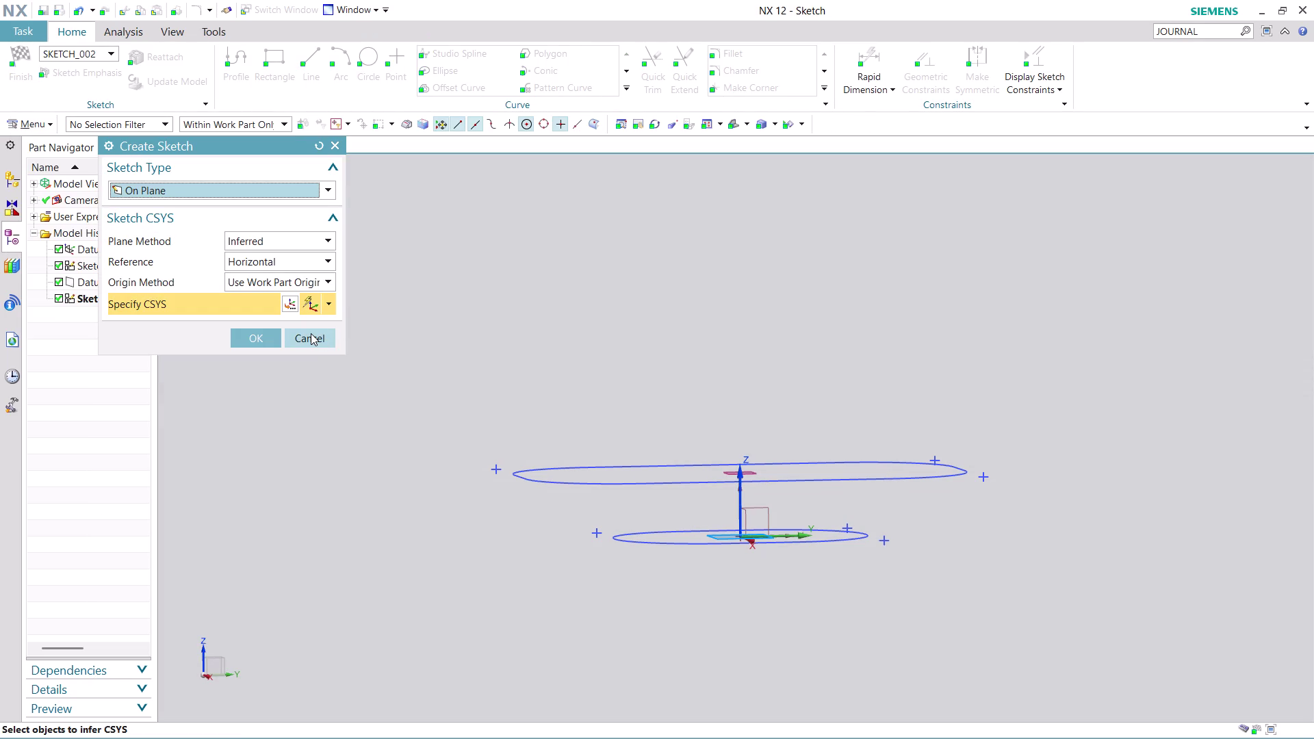
Place the new sketch on the vertical datum plane using the Inferred plane method.
click(329, 237)
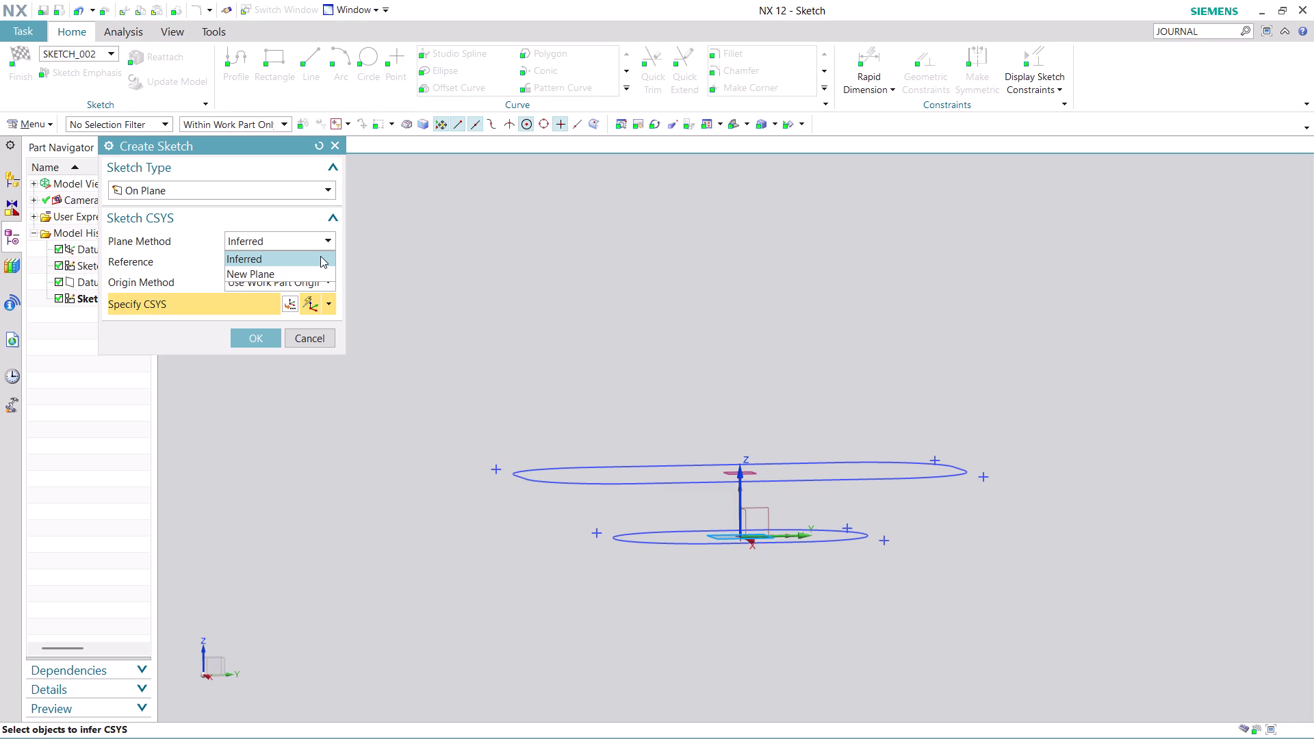
click(311, 239)
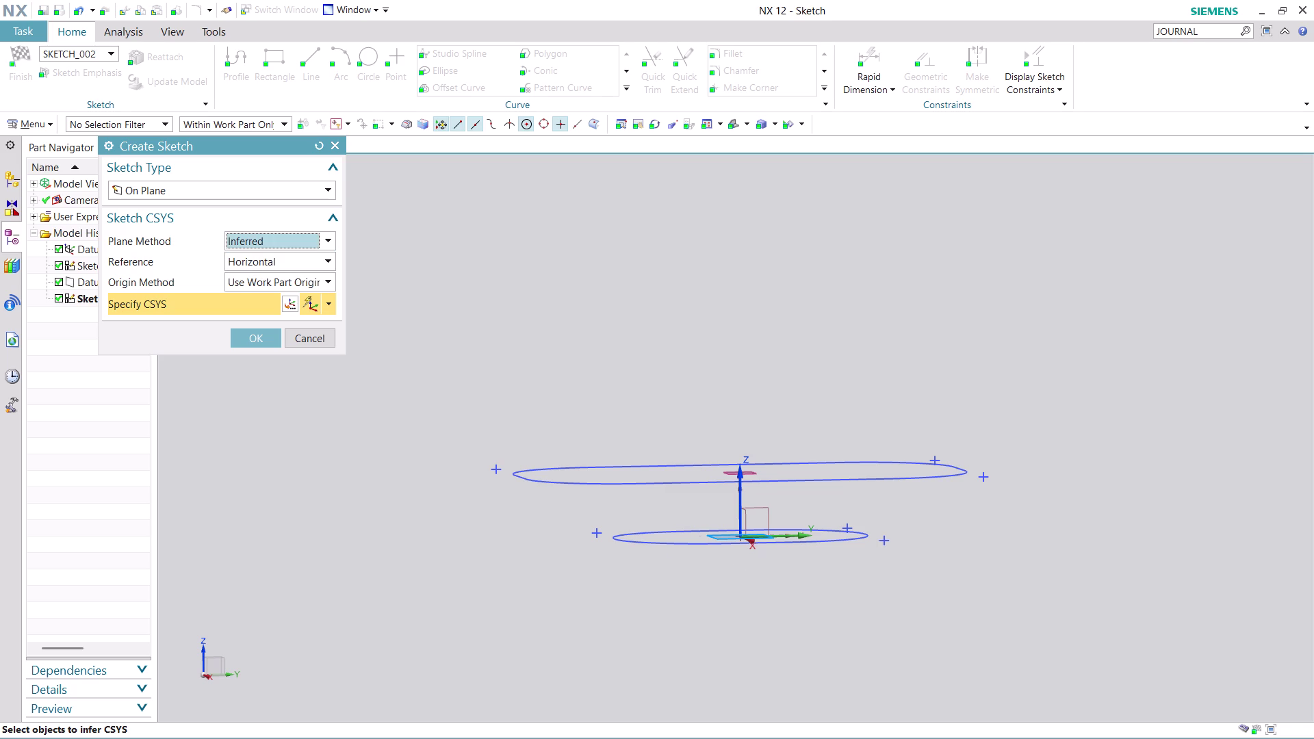
click(760, 510)
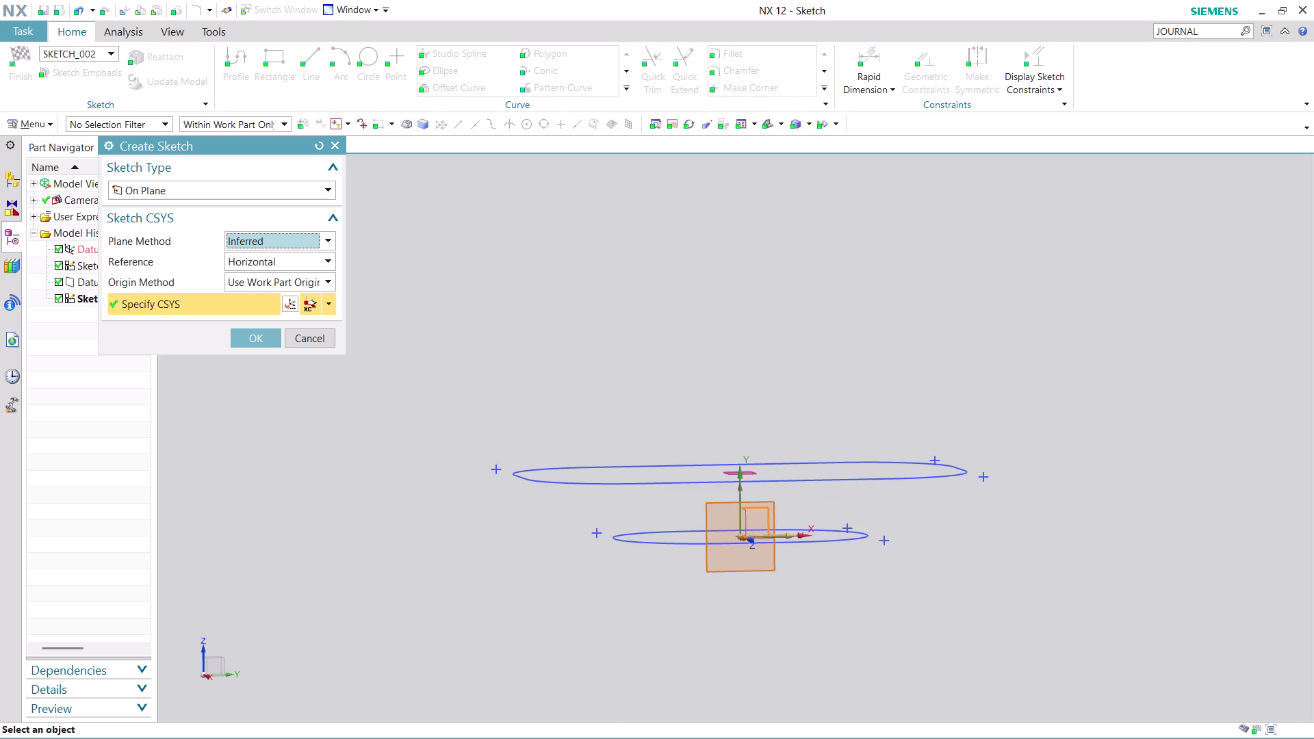
click(258, 336)
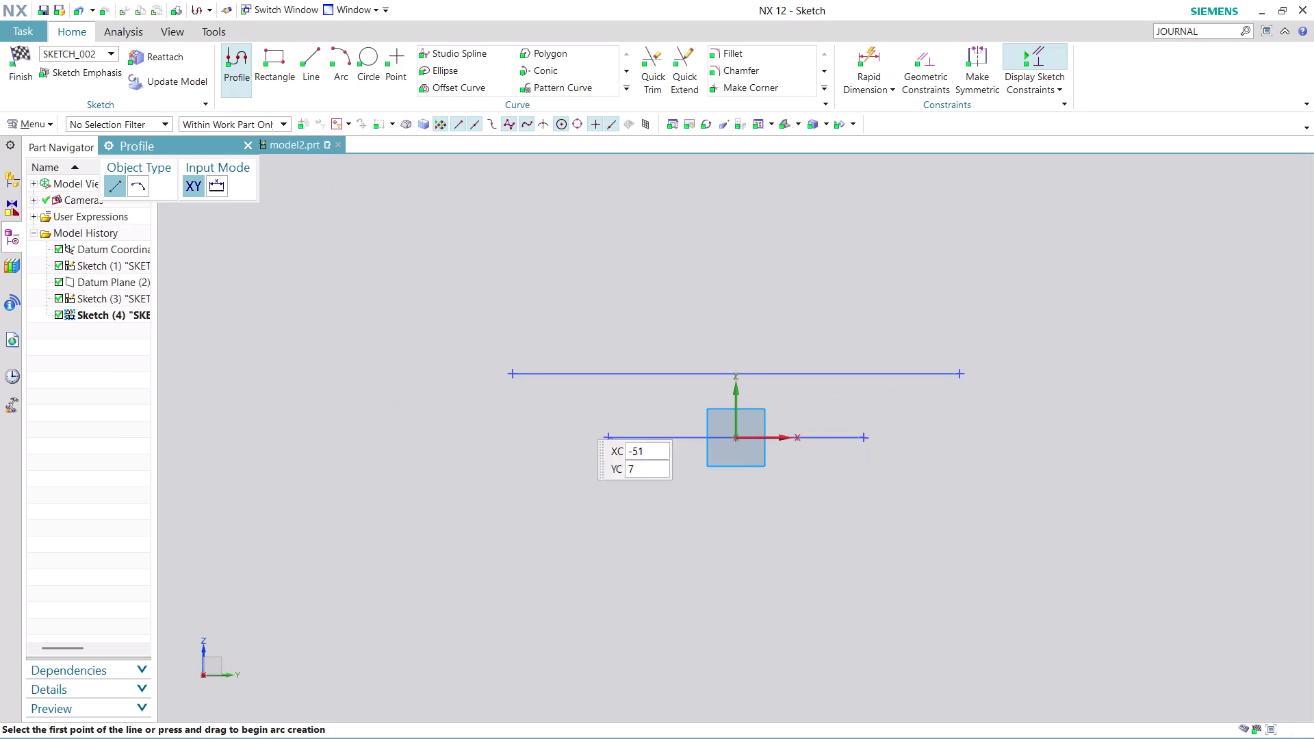
Start an arc at the upper line's endpoint and end it at the lower line's endpoint.
click(343, 53)
scroll(up, 3)
scroll(up, 3)
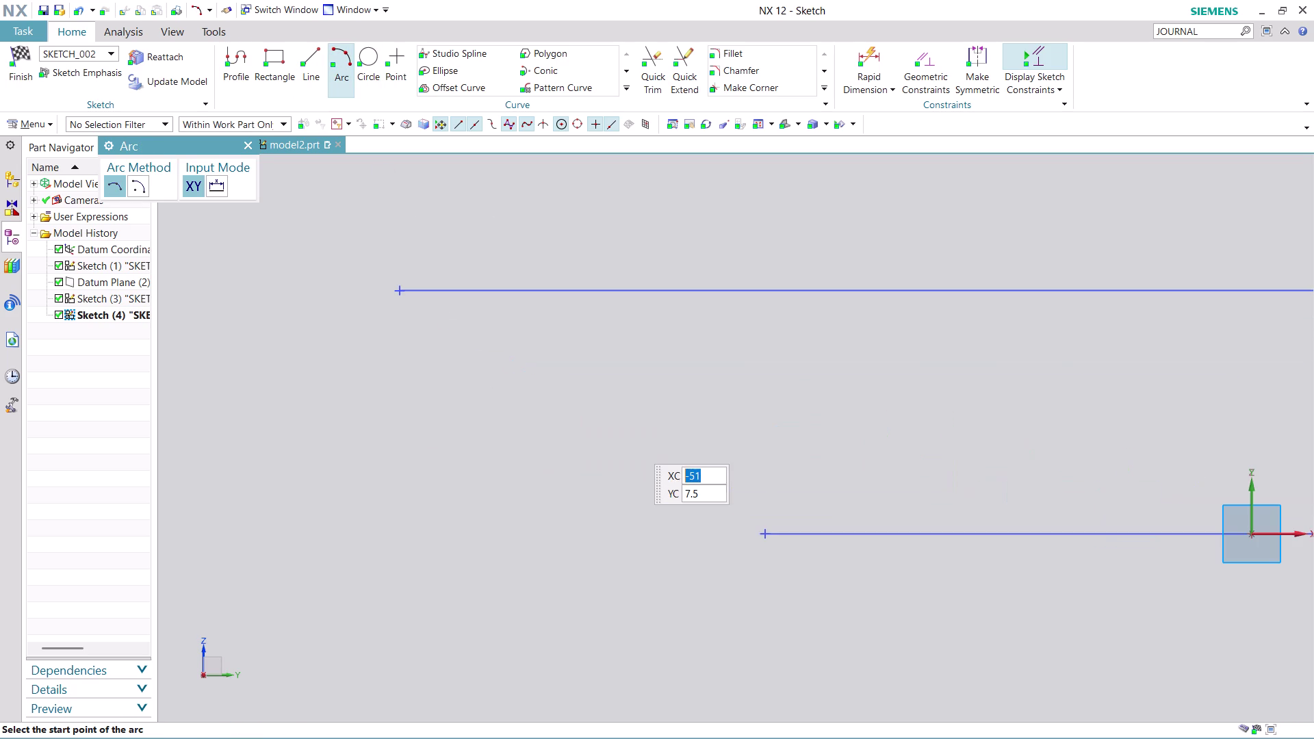
scroll(up, 3)
scroll(up, 3)
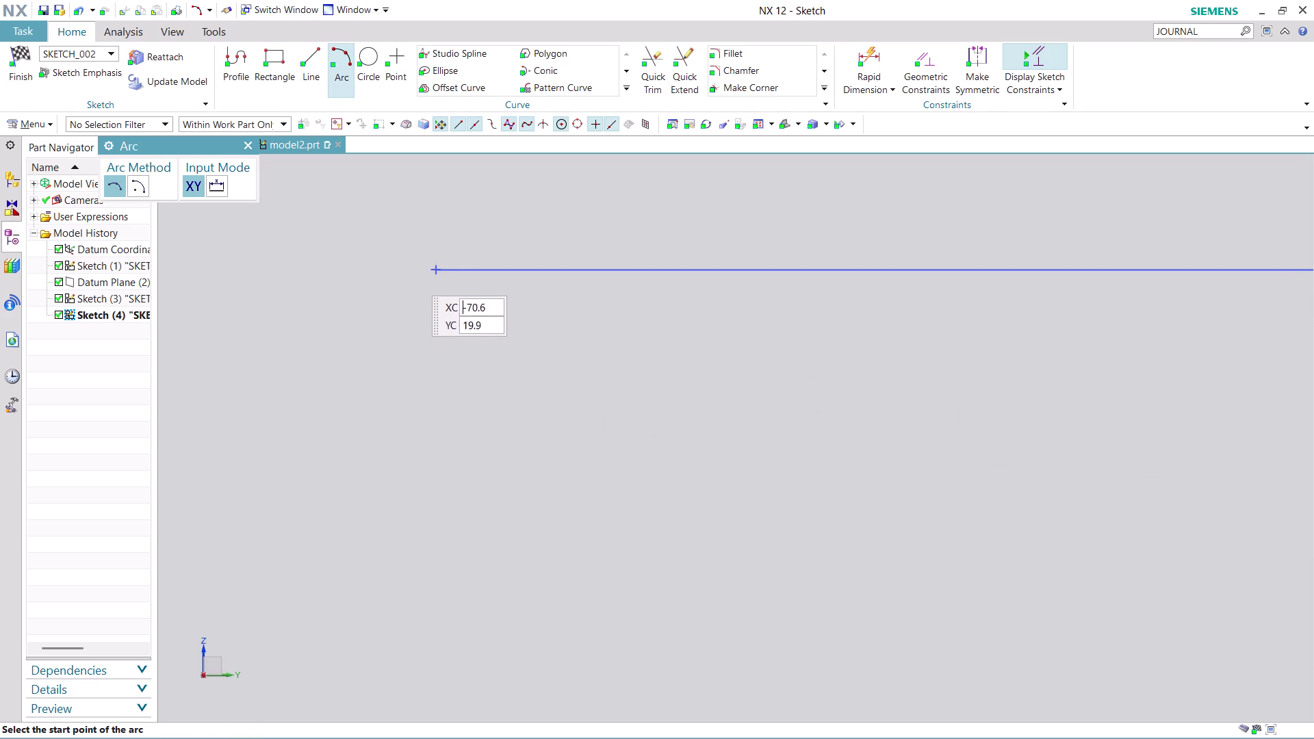
scroll(up, 3)
scroll(up, 3)
scroll(up, 3)
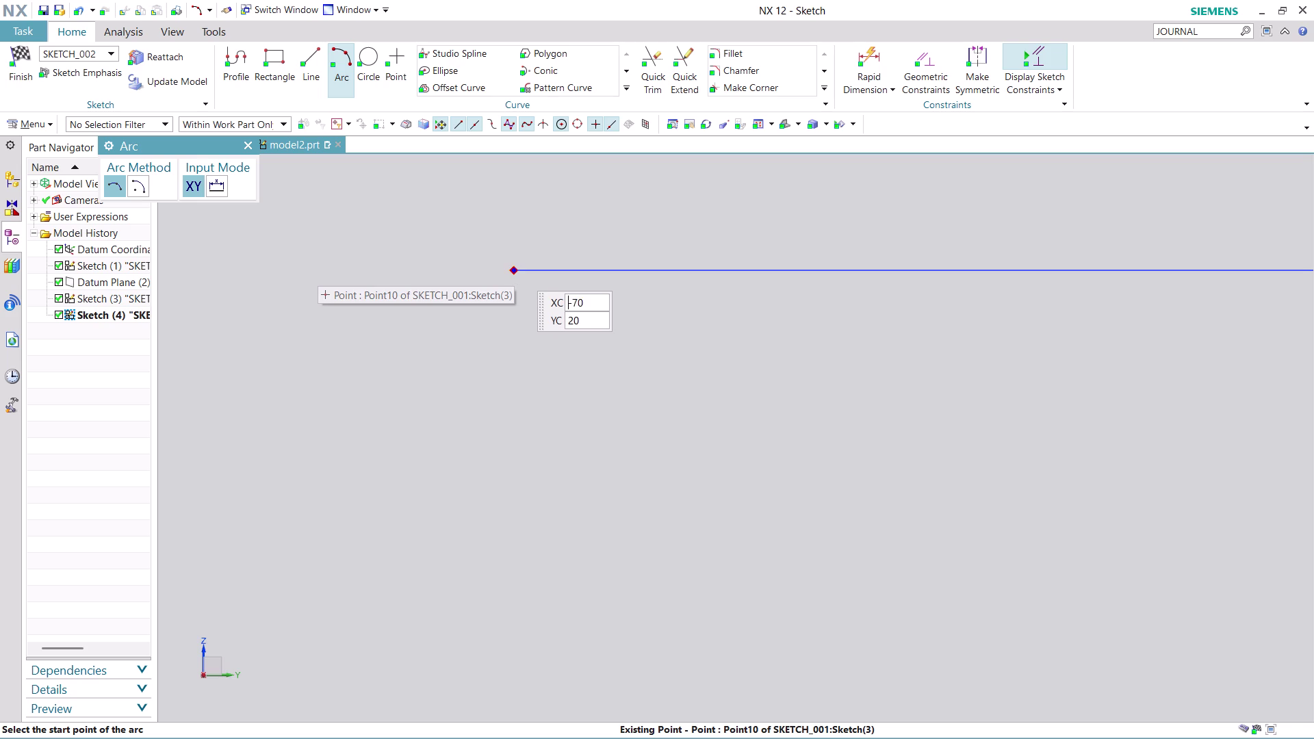
click(514, 269)
scroll(down, 3)
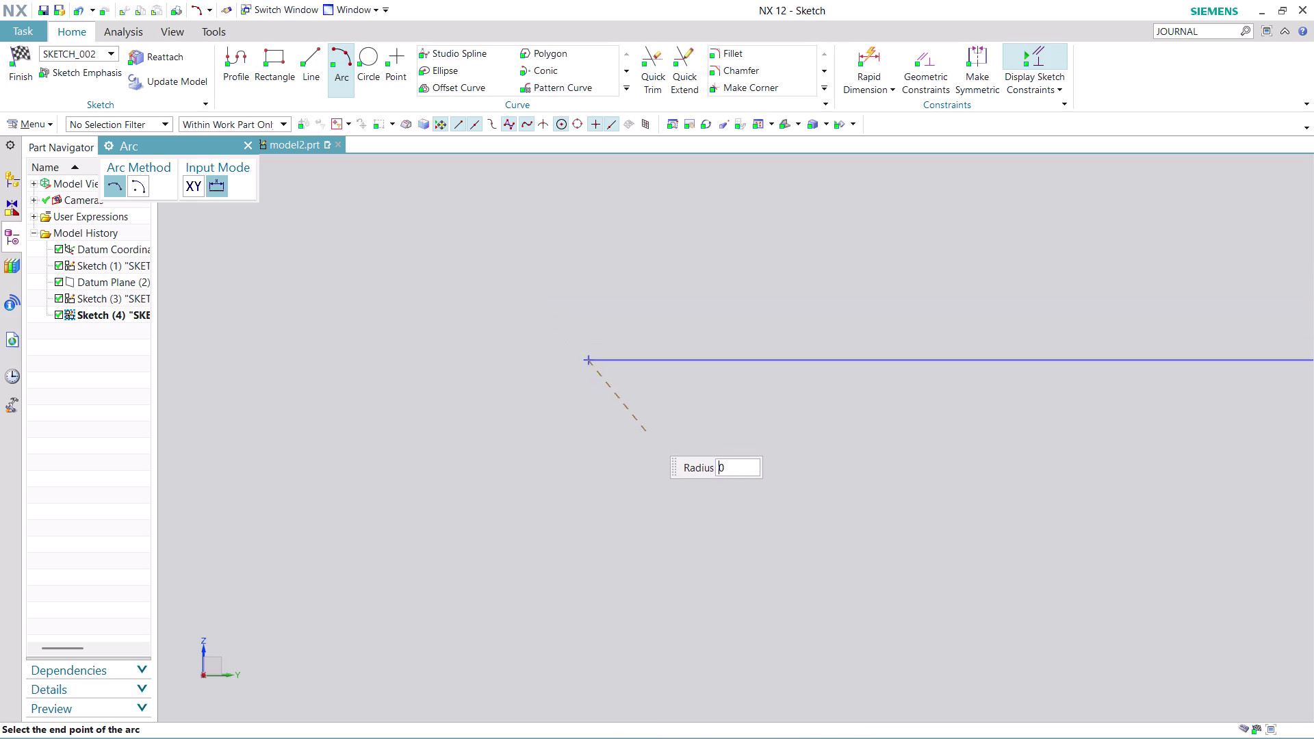
scroll(down, 3)
scroll(down, 3)
scroll(up, 3)
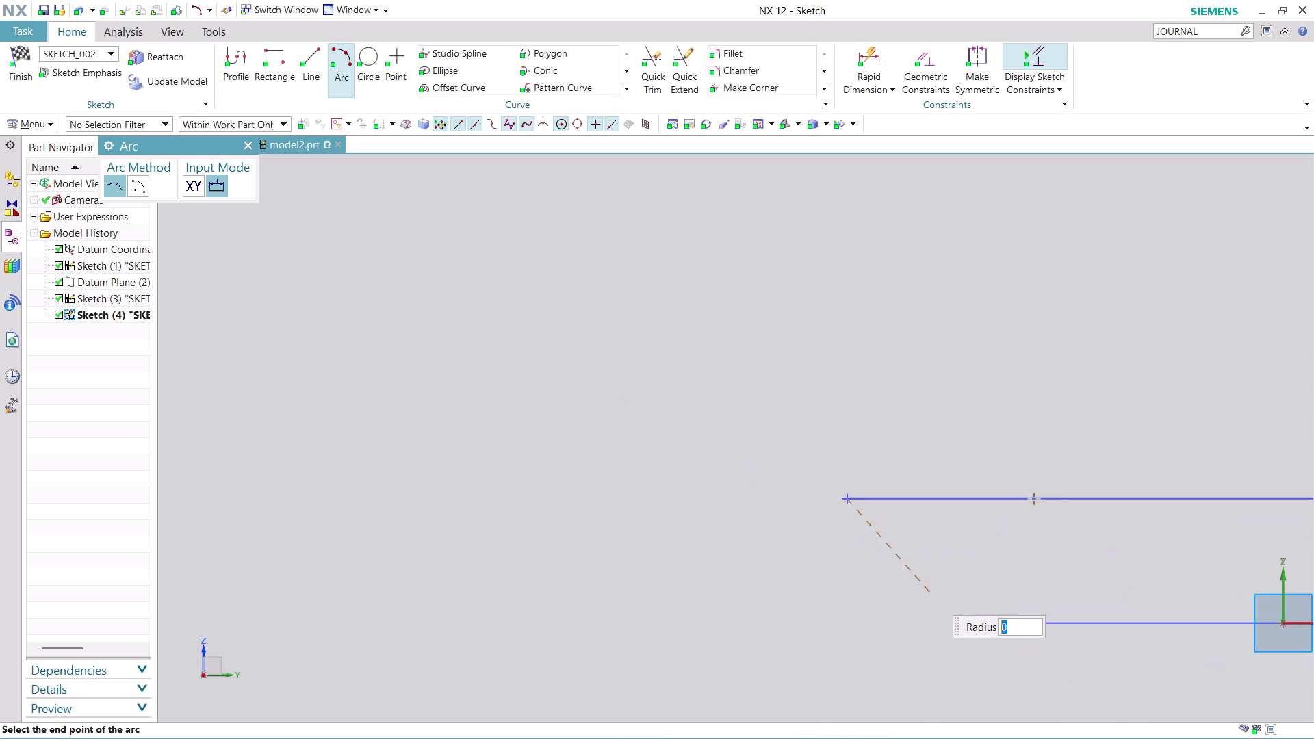
scroll(up, 3)
scroll(up, 3)
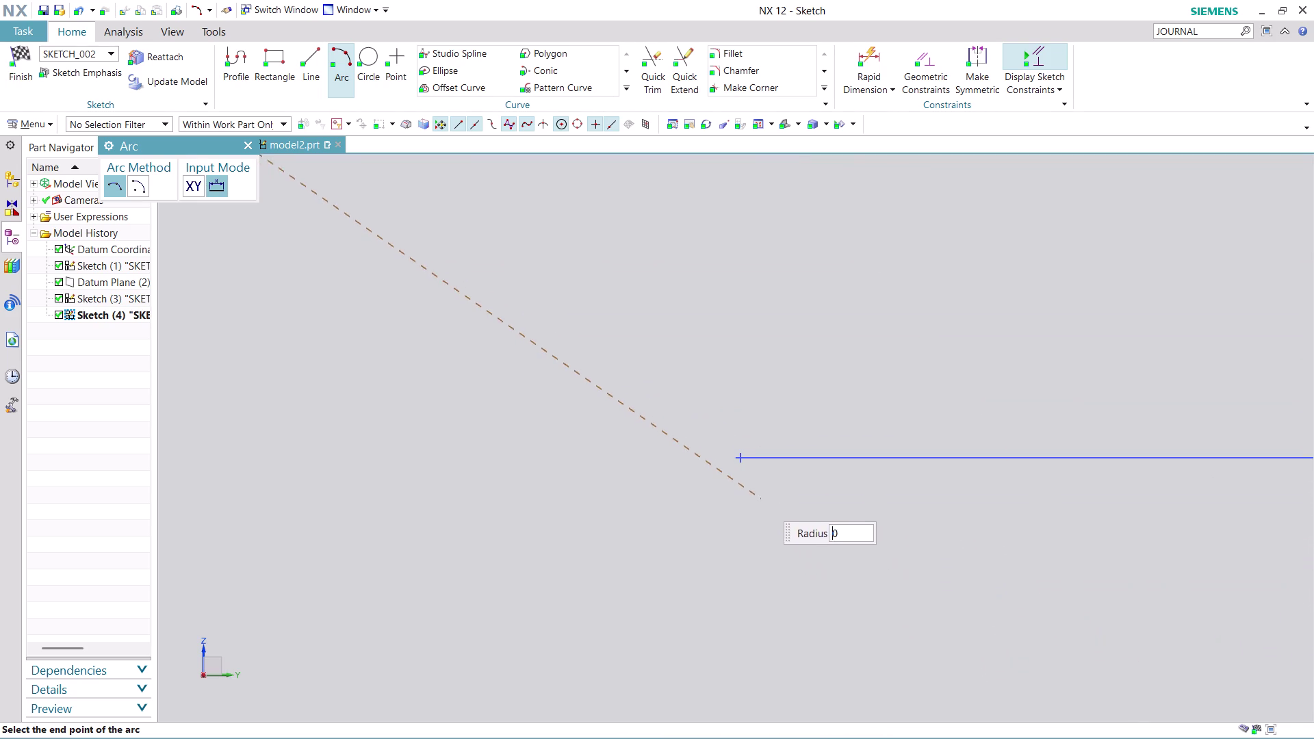
scroll(up, 3)
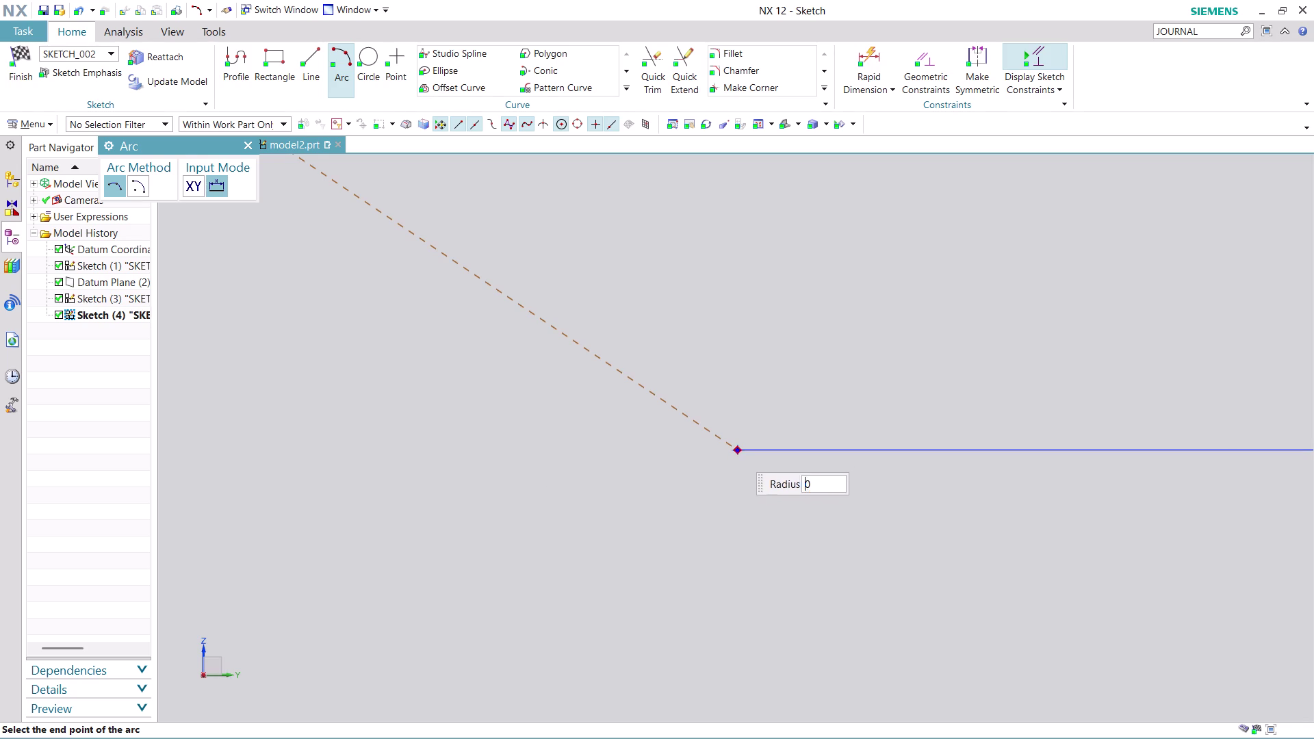
click(737, 450)
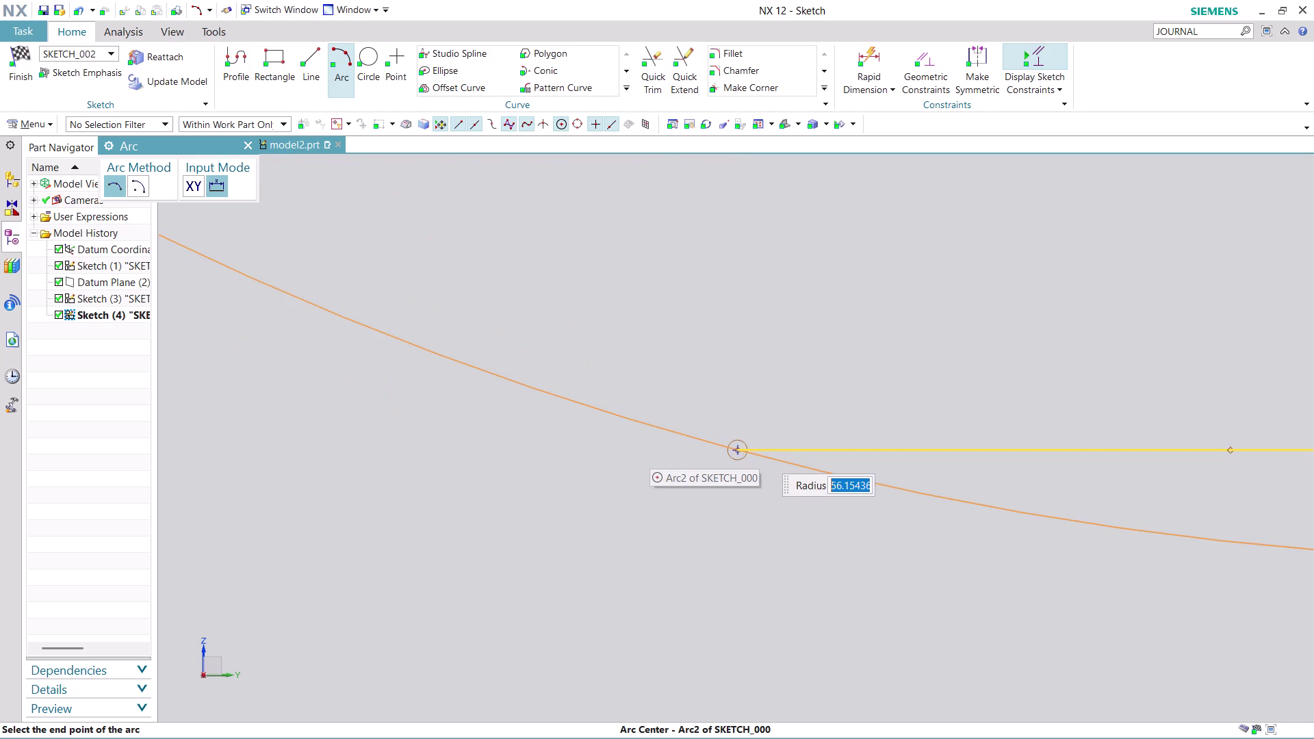
Set the arc radius to 30 and place it to complete the joining arc.
scroll(down, 3)
scroll(up, 3)
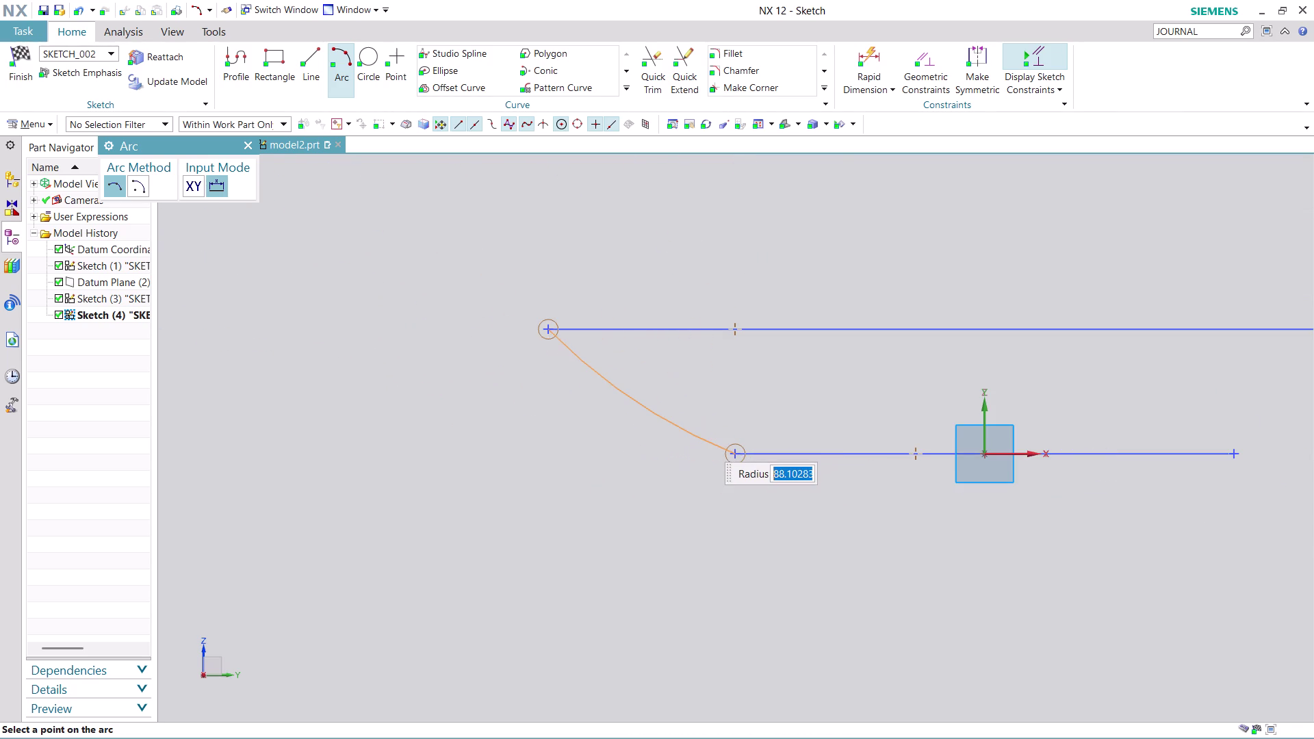
text(30)
key(Return)
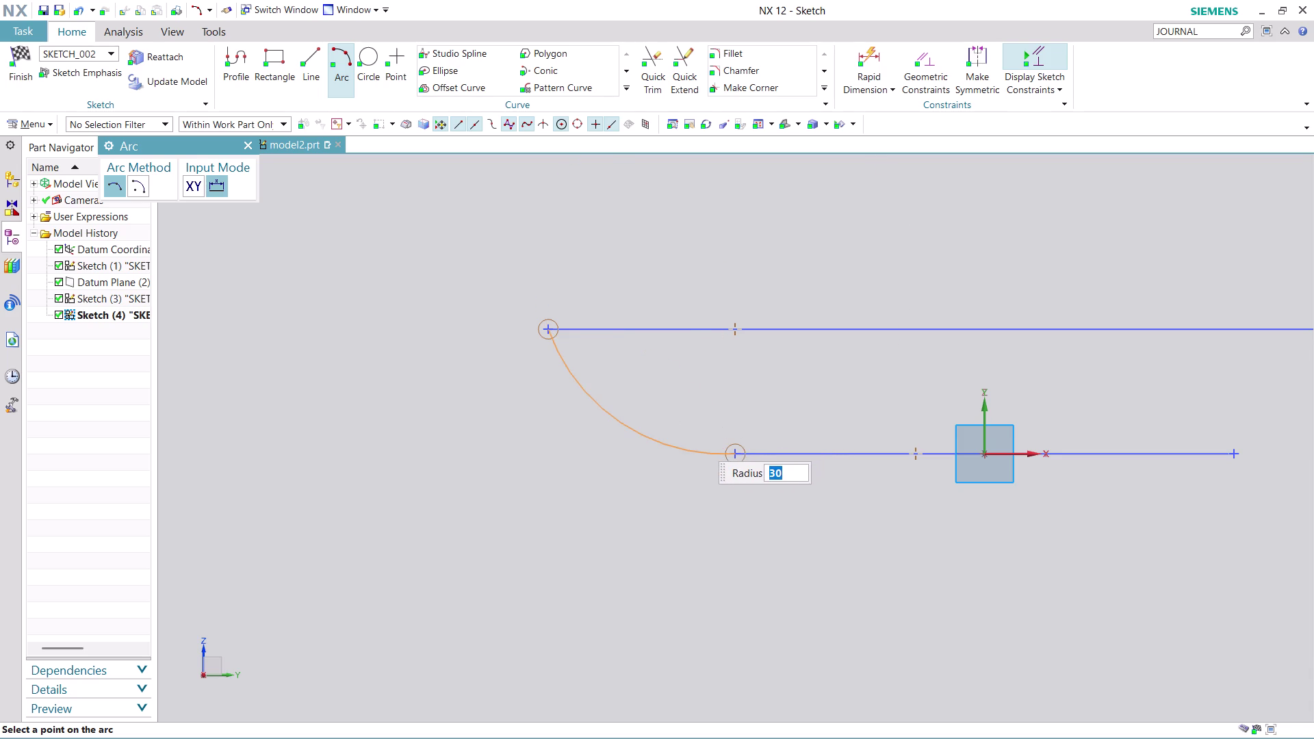
click(696, 438)
Zoom in to confirm the arc meets the upper line's end near (-70, 20), then exit Arc.
scroll(down, 3)
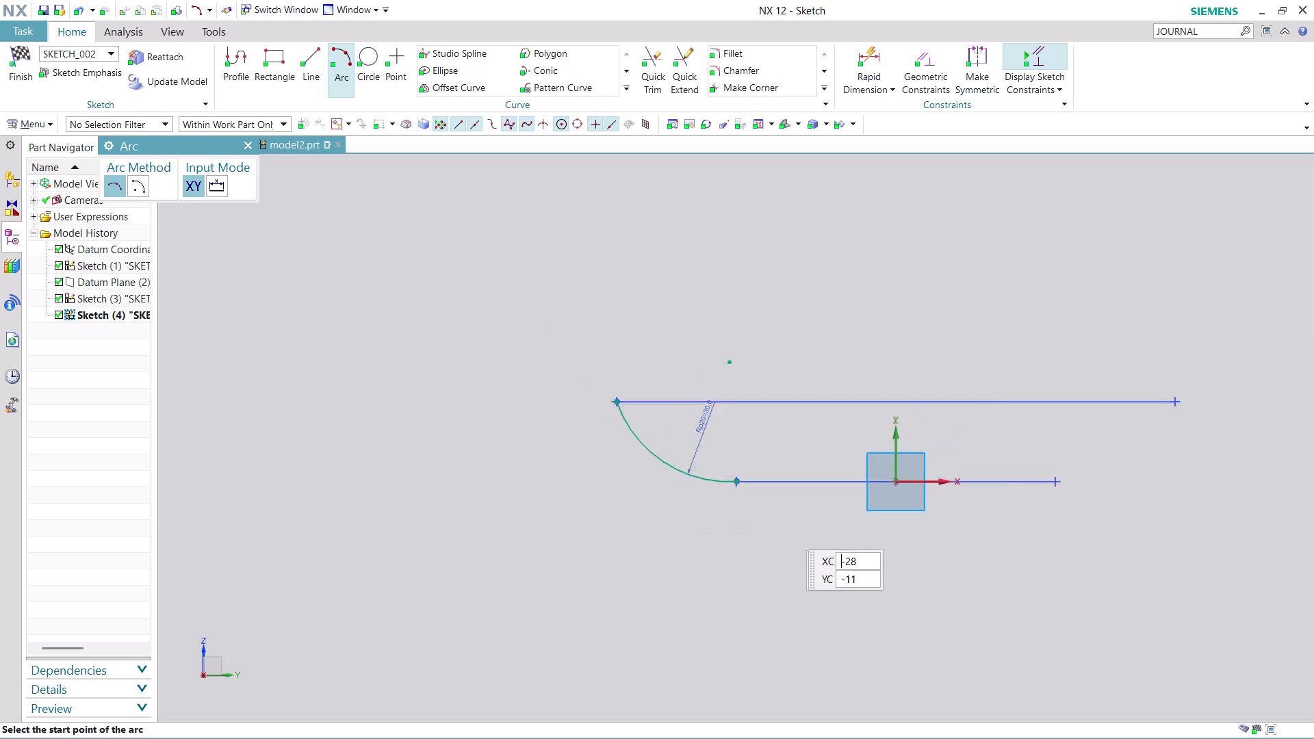
scroll(down, 3)
scroll(up, 3)
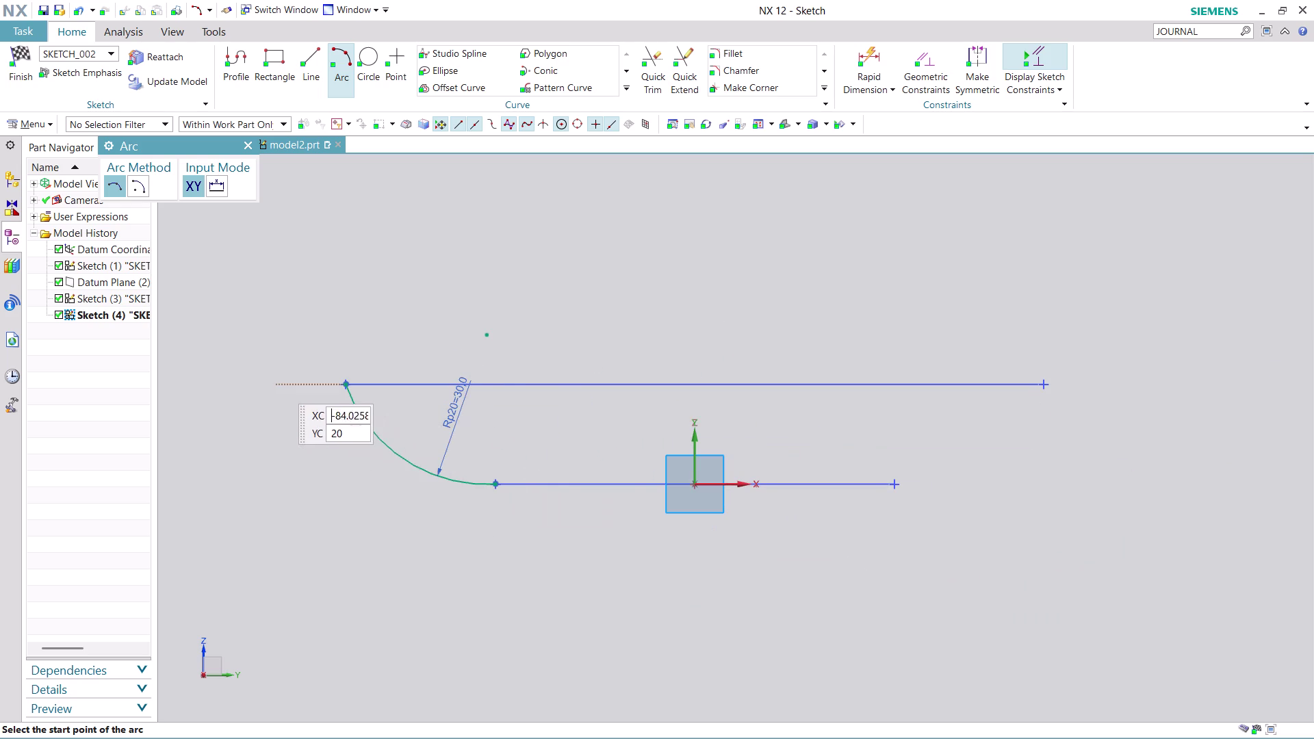
scroll(up, 3)
scroll(up, 3)
scroll(down, 3)
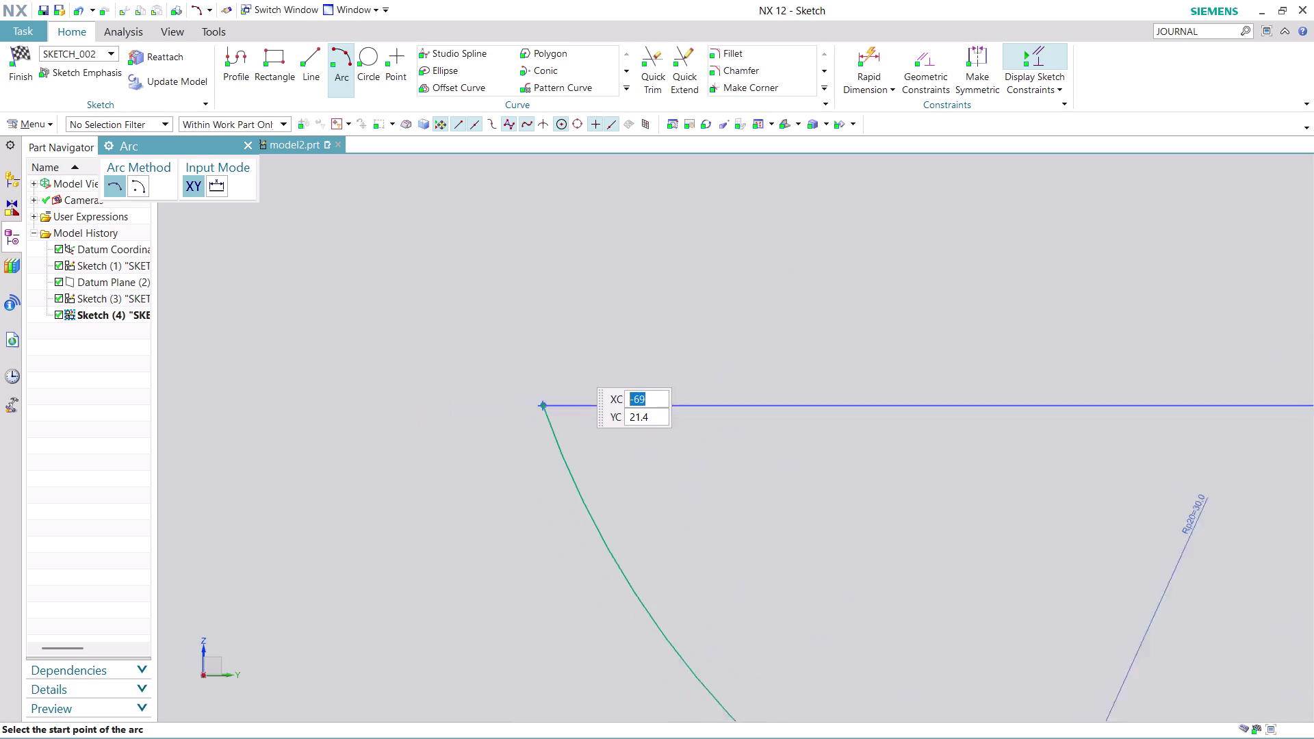
scroll(down, 3)
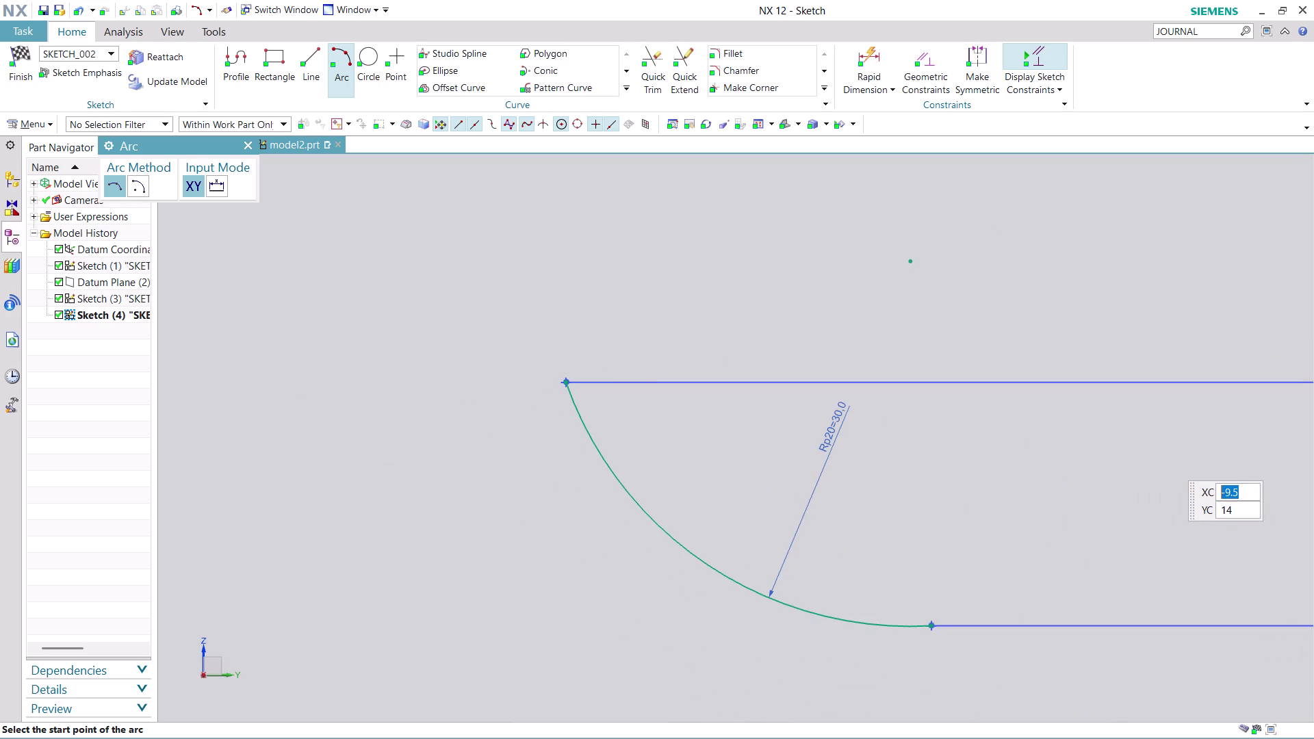
scroll(down, 3)
scroll(up, 3)
scroll(up, 3)
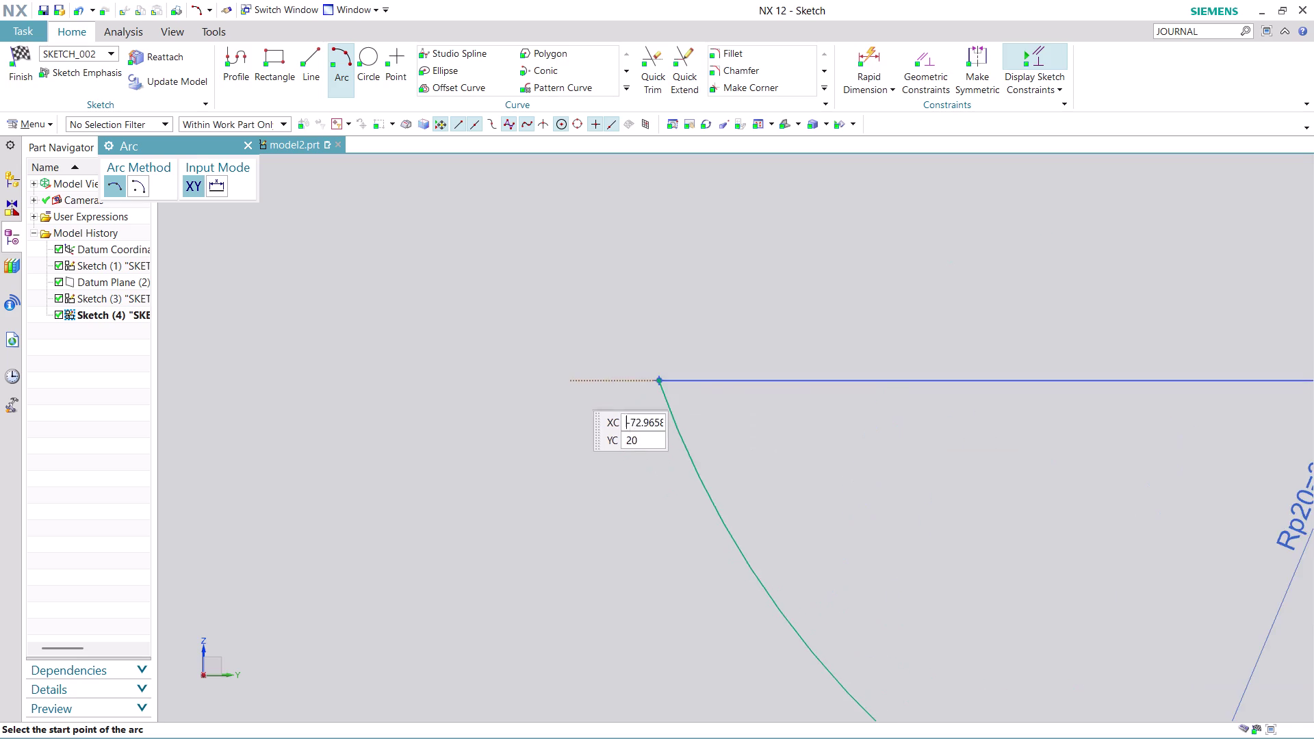
scroll(up, 3)
scroll(up, 3)
scroll(up, 3)
scroll(up, 3)
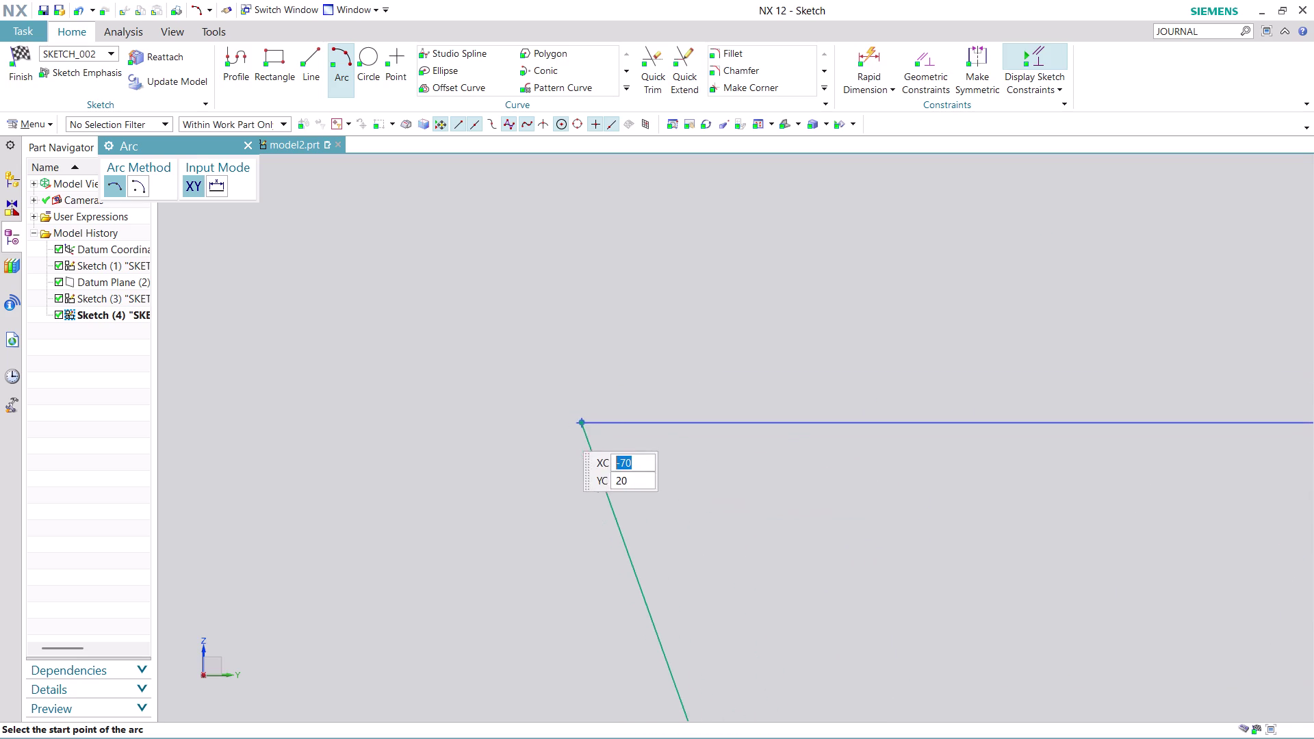
scroll(up, 3)
scroll(up, 3)
scroll(up, 3)
scroll(up, 3)
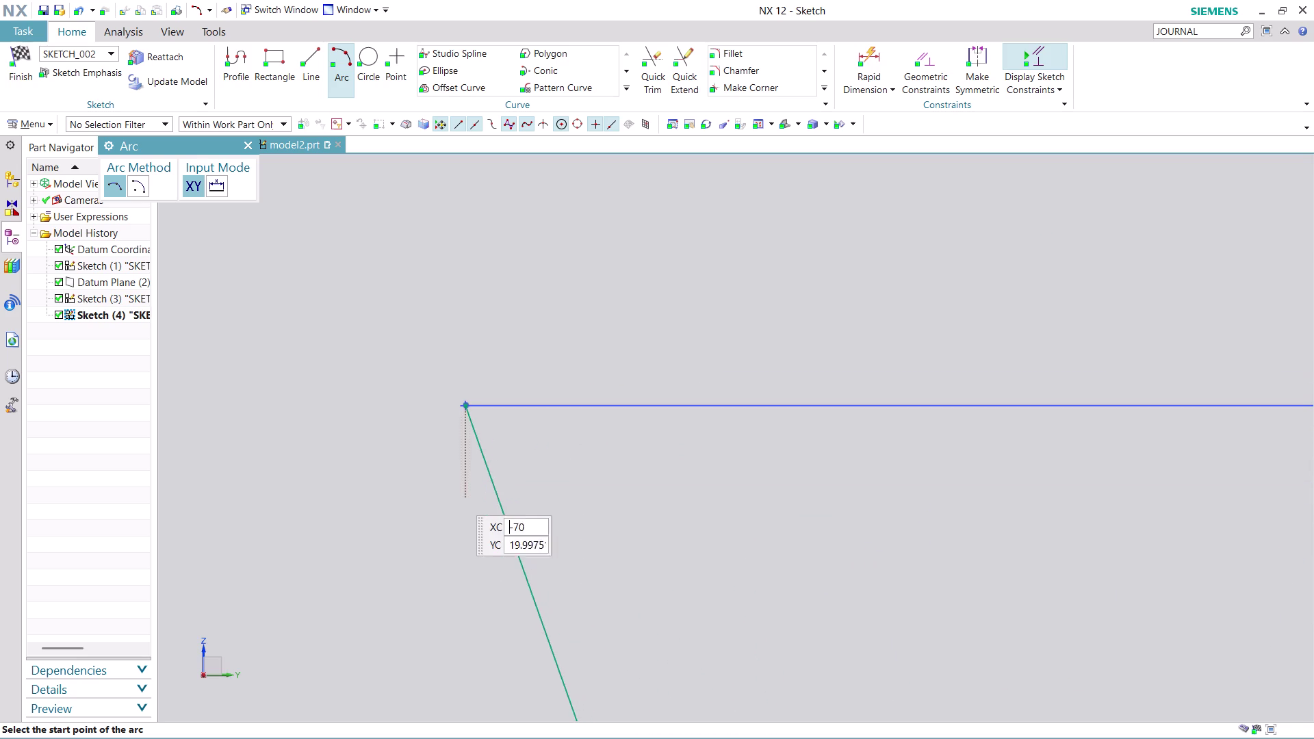
scroll(up, 3)
scroll(up, 3)
scroll(up, 3)
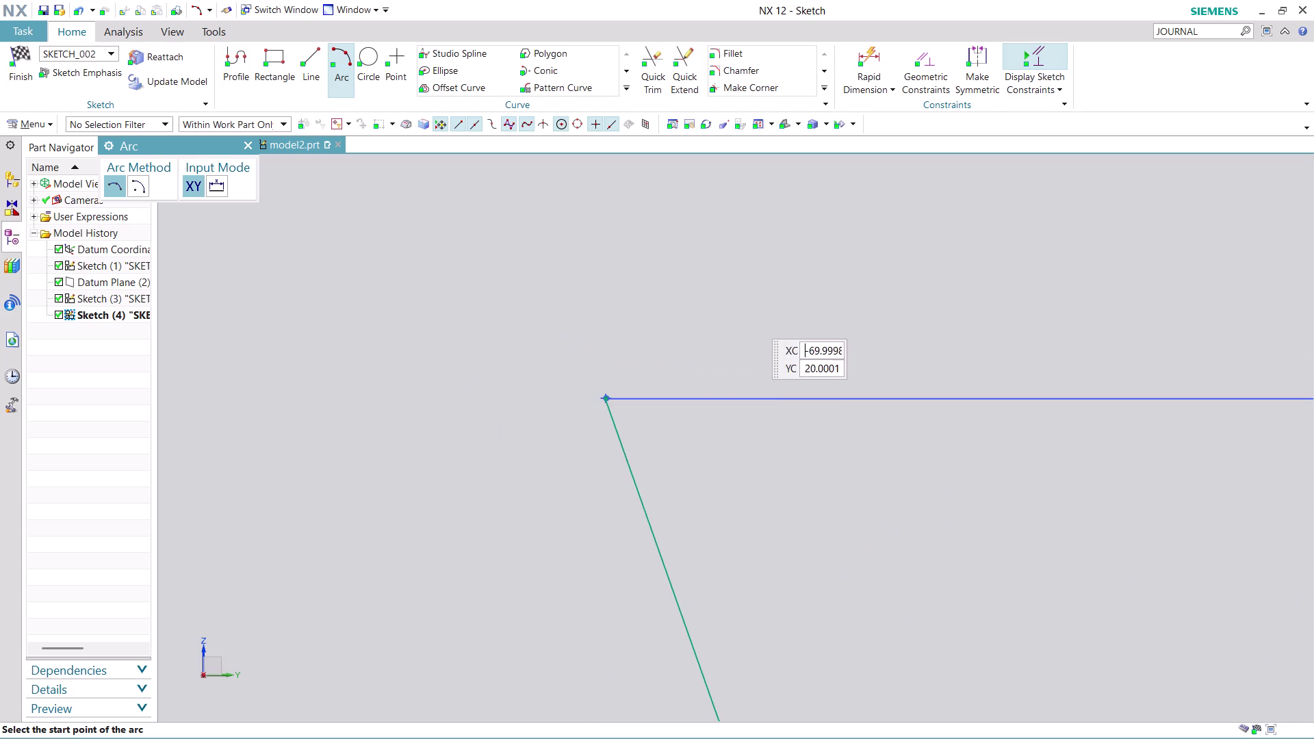
scroll(up, 3)
scroll(up, 3)
scroll(up, 3)
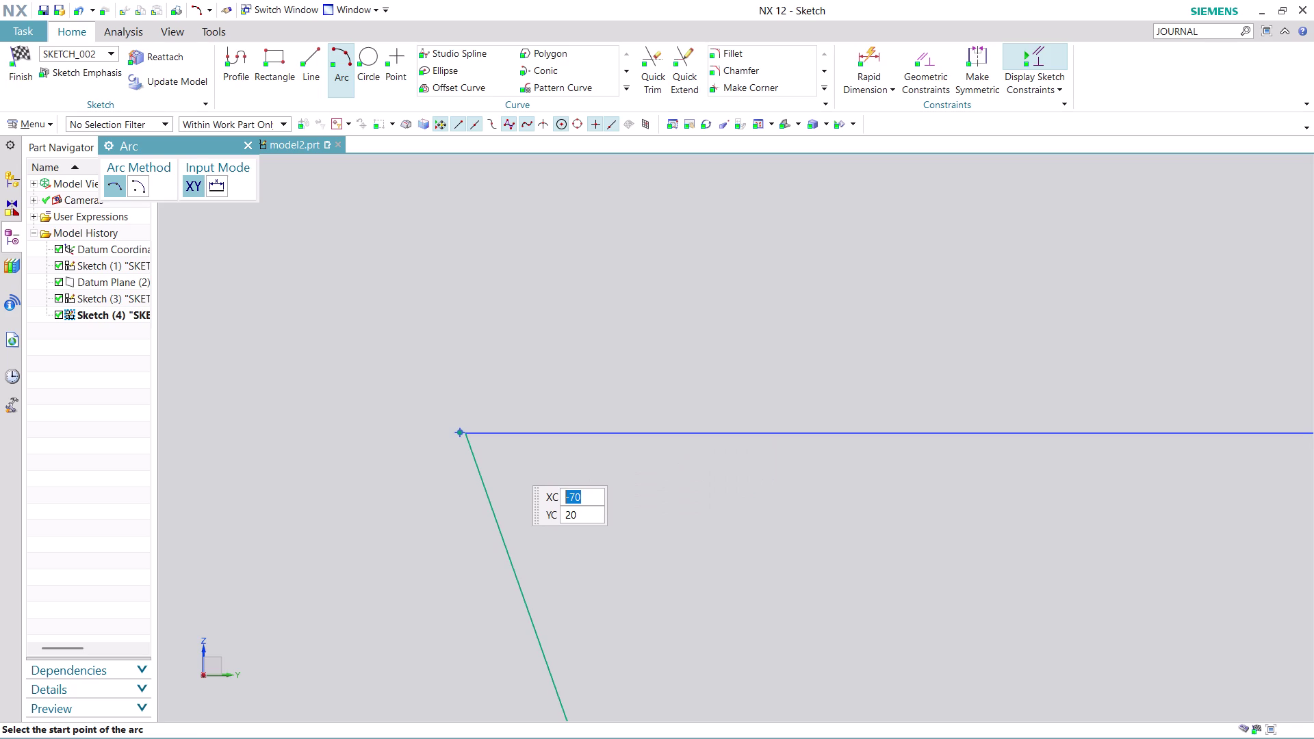
key(Escape)
key(Escape)
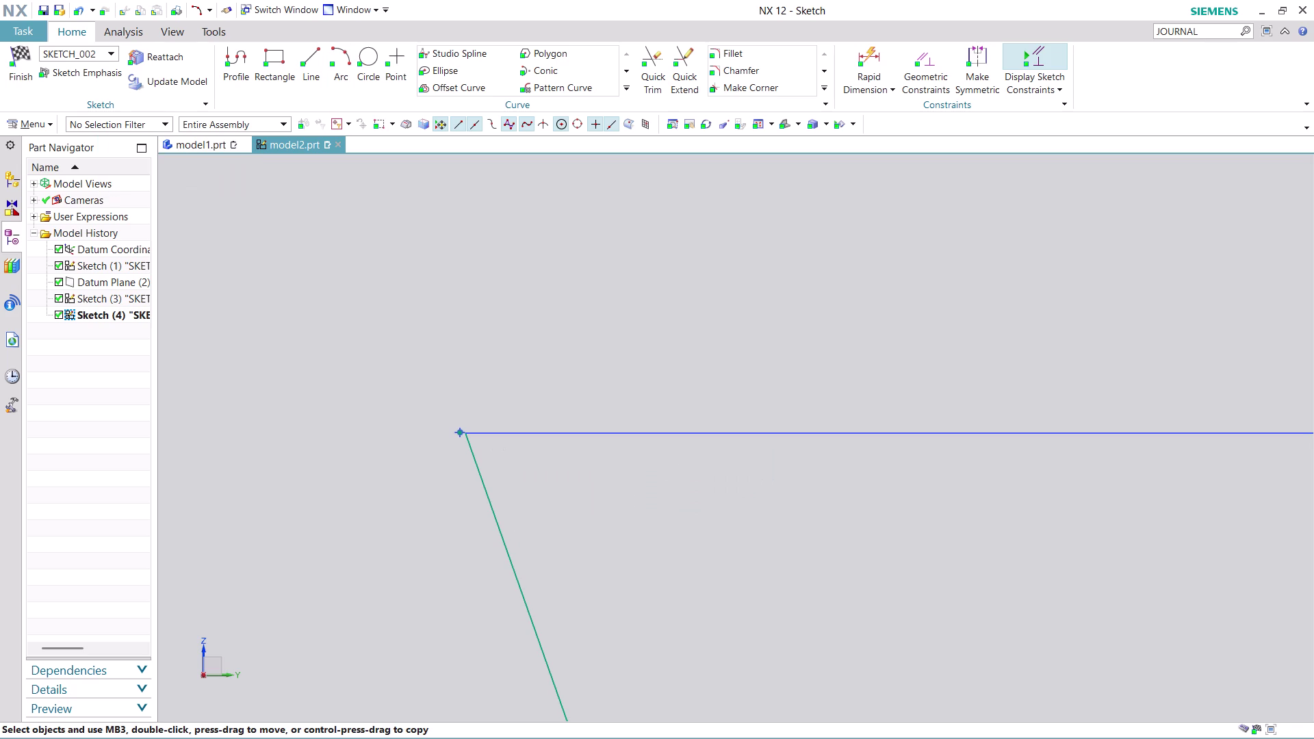
scroll(up, 3)
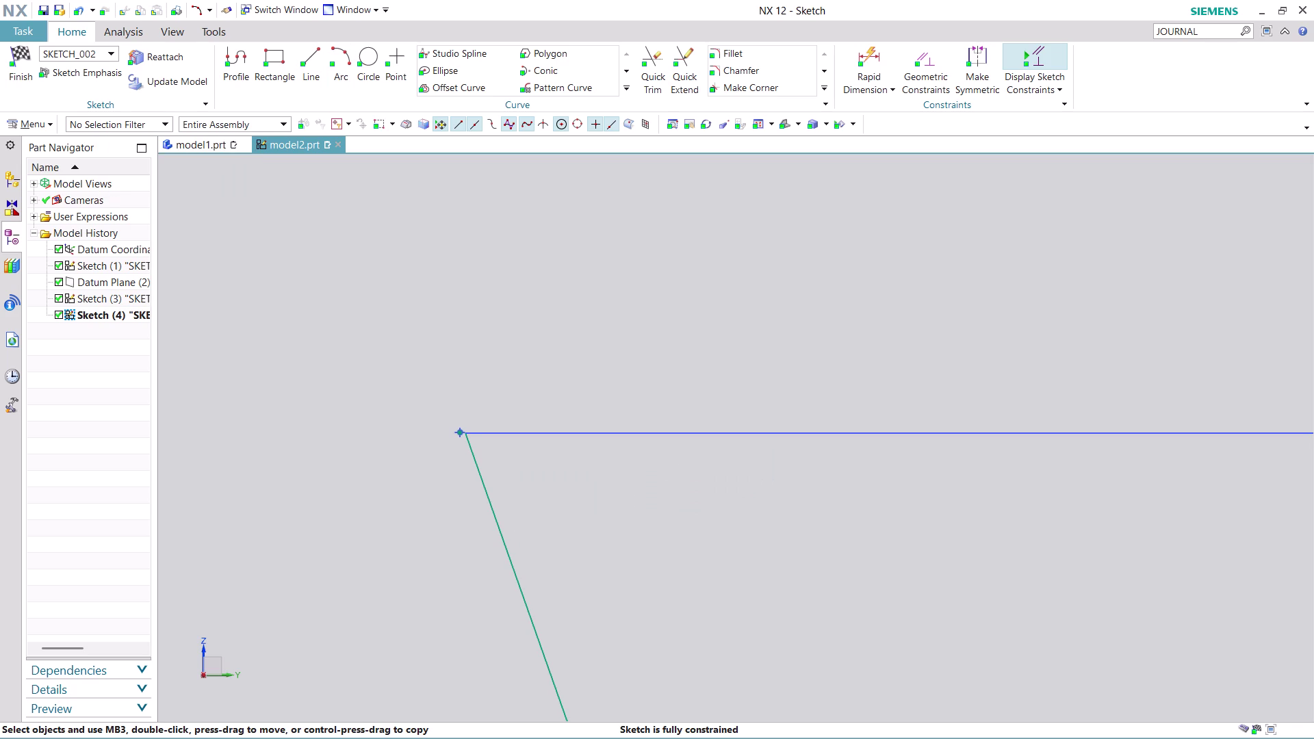
scroll(down, 3)
scroll(up, 3)
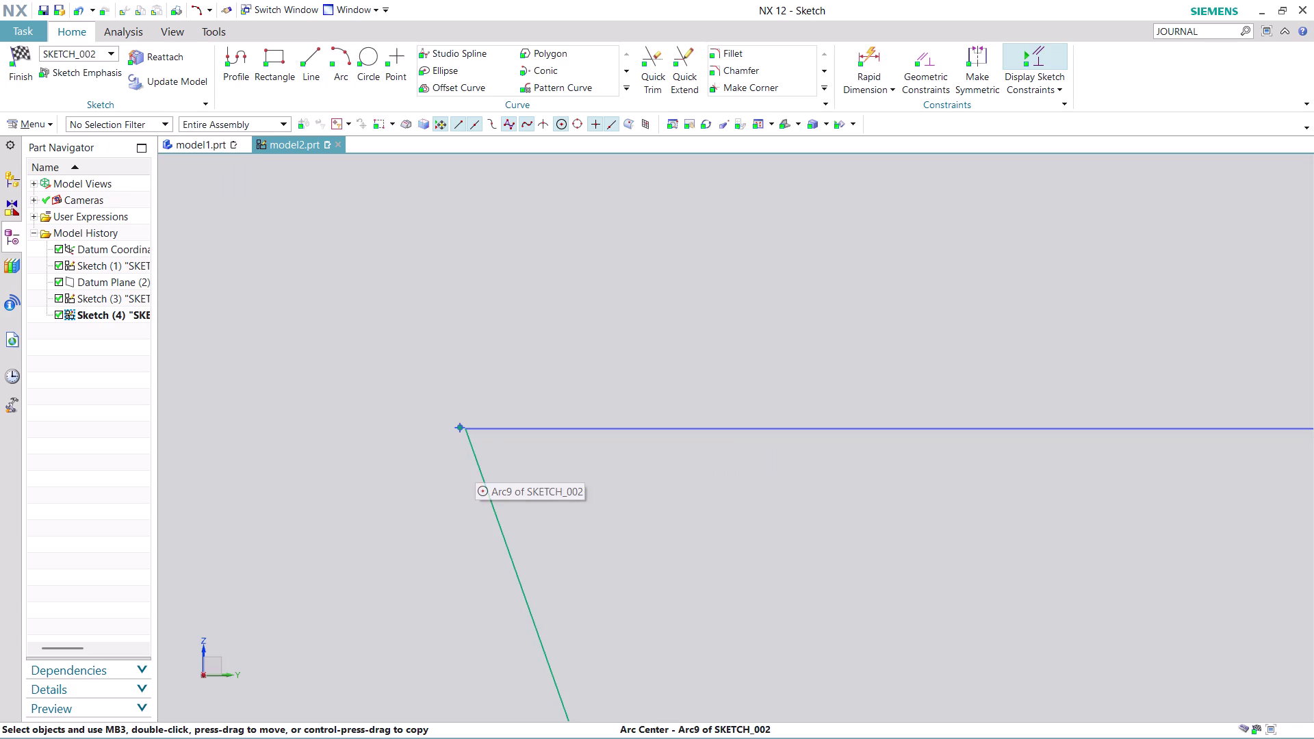
scroll(up, 3)
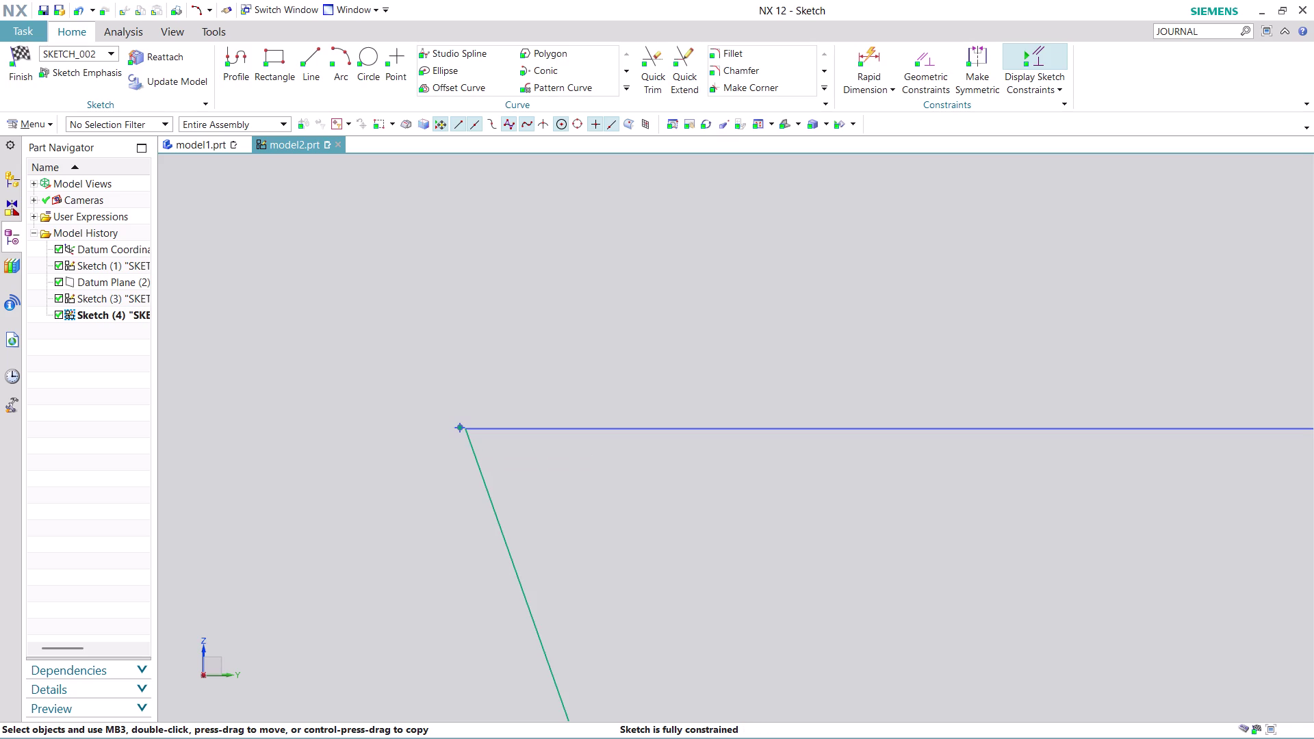
scroll(down, 3)
scroll(down, 3)
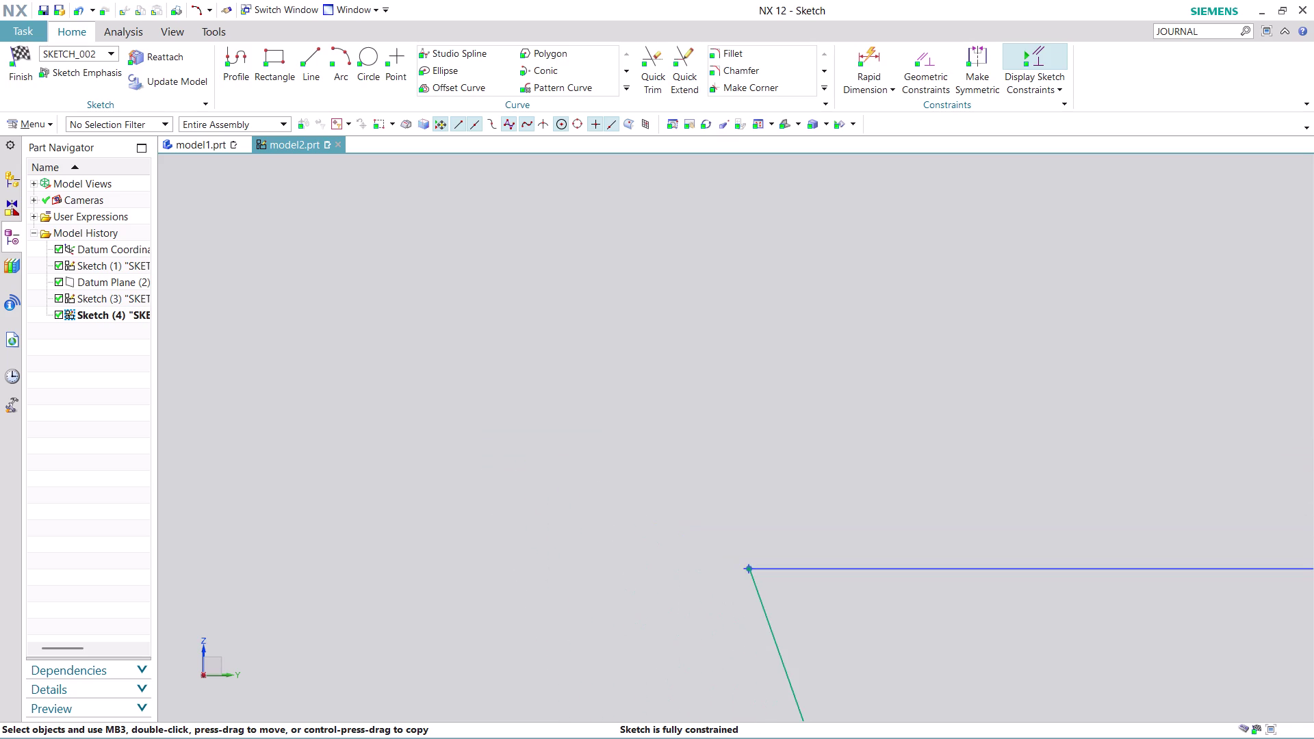
scroll(down, 3)
middle_drag(1088, 670, 562, 334)
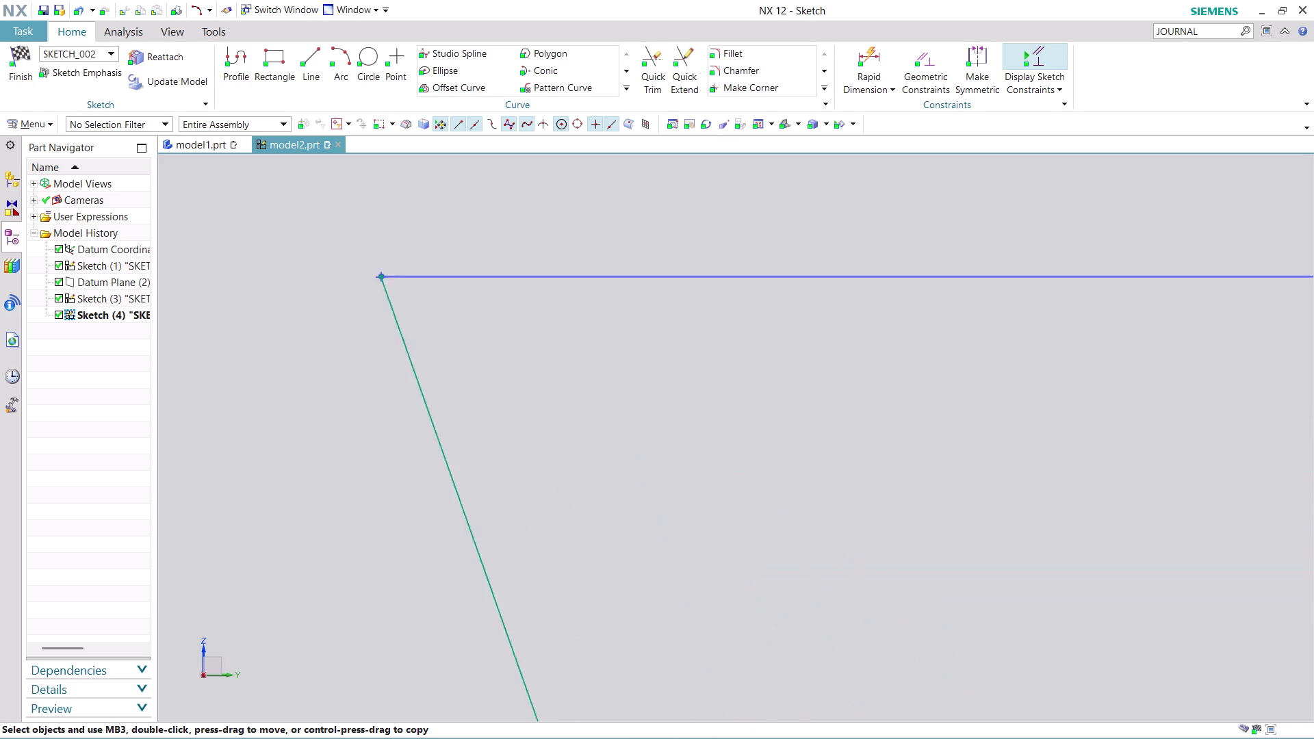
middle_drag(562, 334, 467, 258)
scroll(down, 3)
scroll(down, 3)
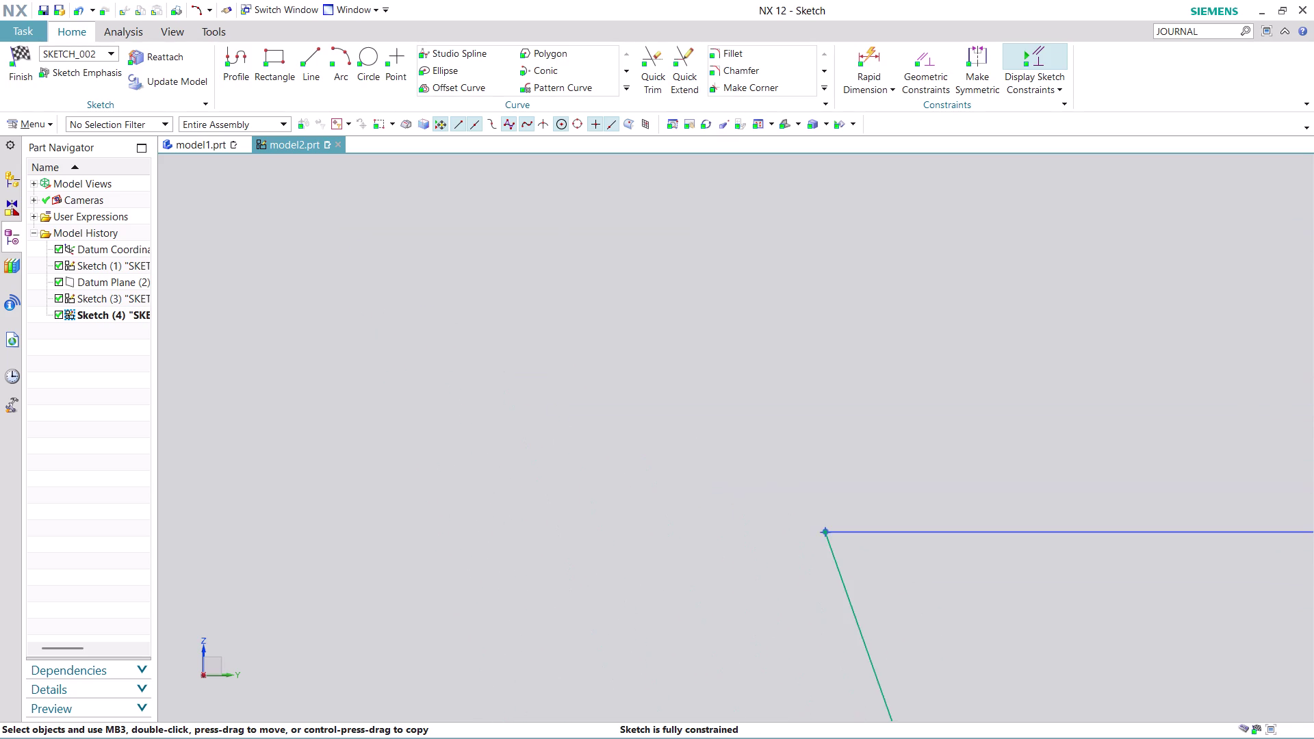
middle_drag(1038, 586, 553, 169)
scroll(down, 3)
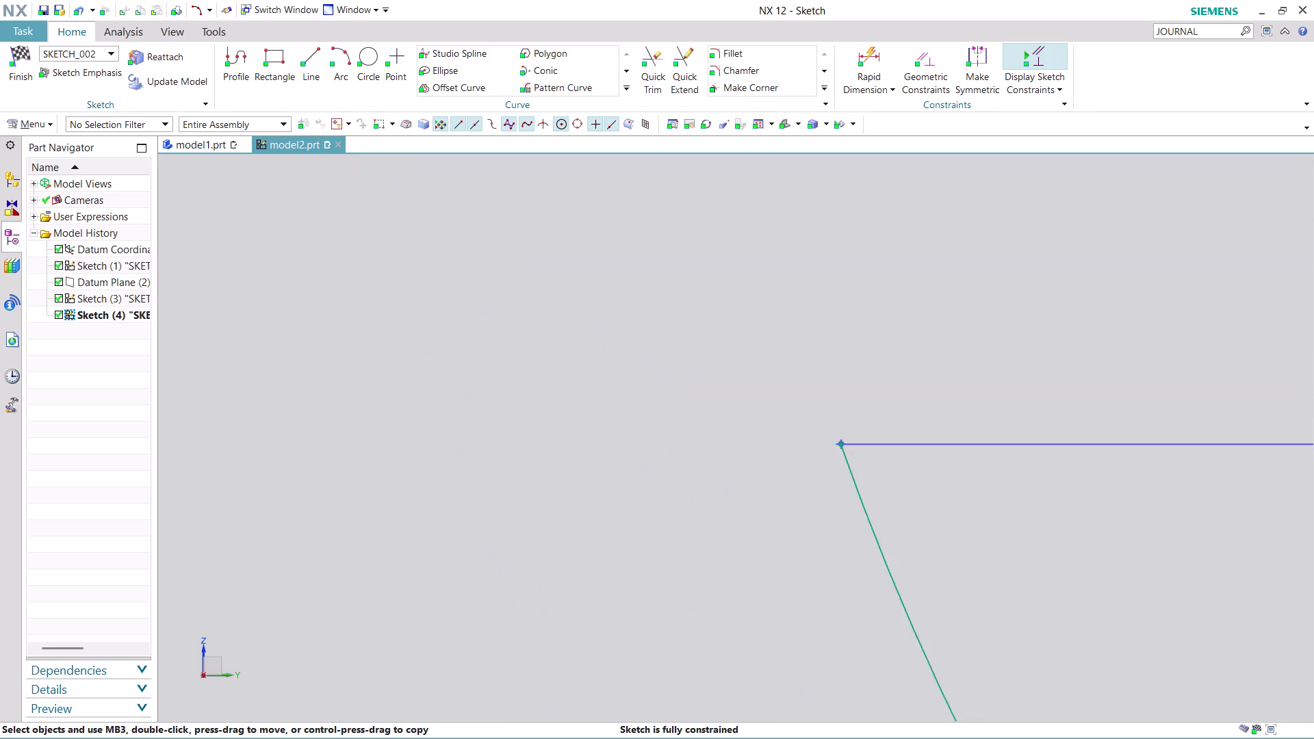
scroll(down, 3)
middle_drag(1175, 573, 528, 324)
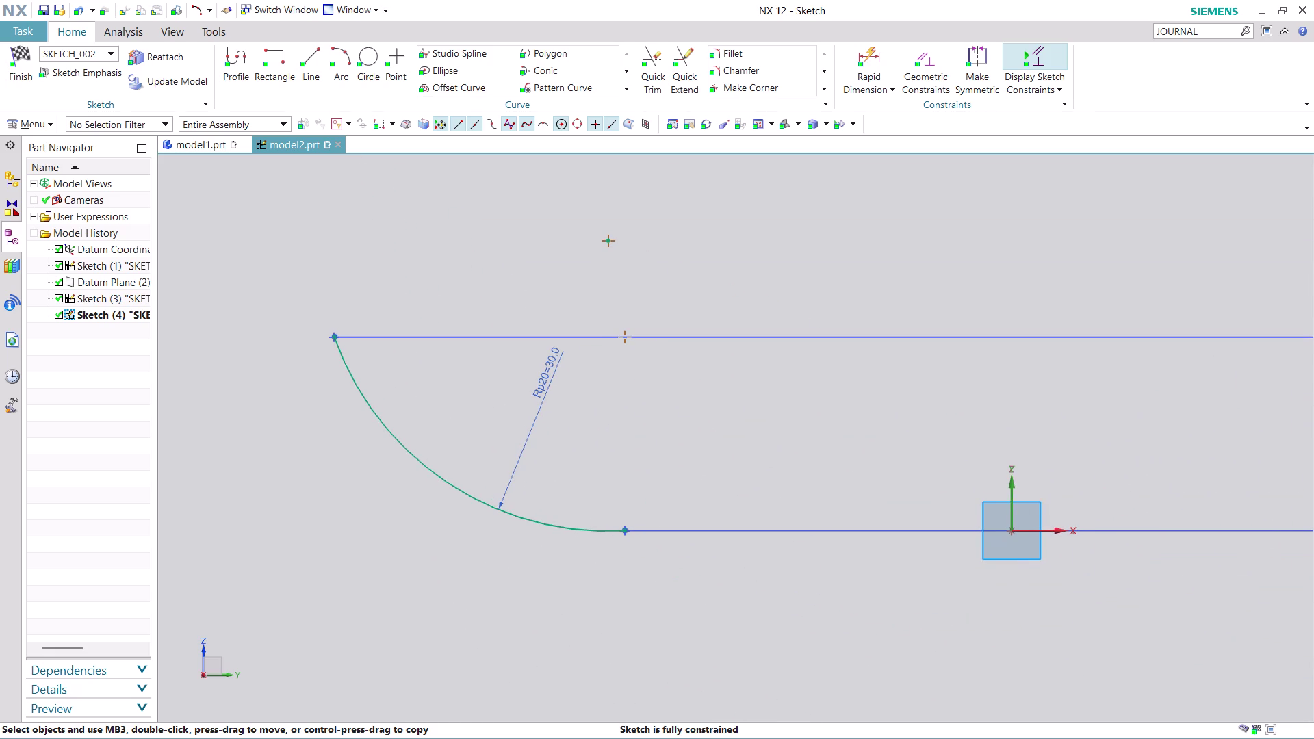
scroll(up, 3)
scroll(up, 3)
scroll(up, 3)
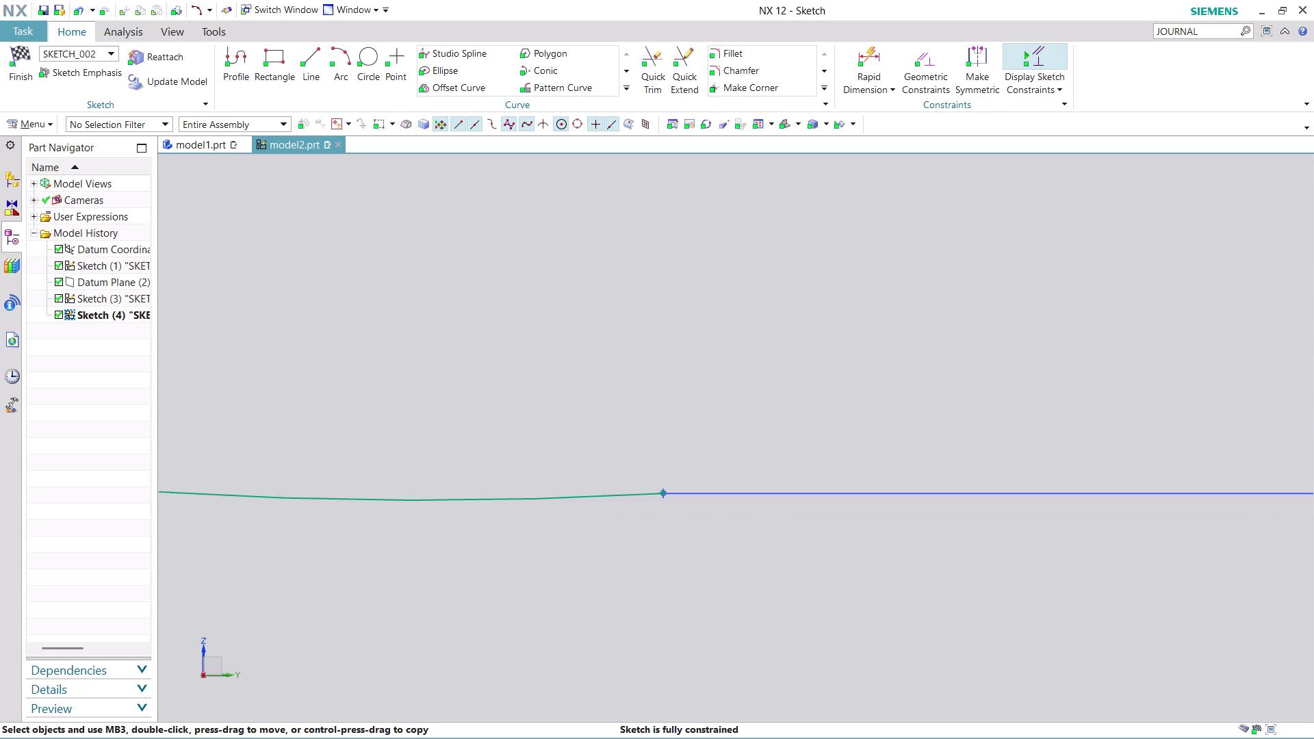
scroll(up, 3)
scroll(up, 3)
scroll(up, 3)
scroll(up, 3)
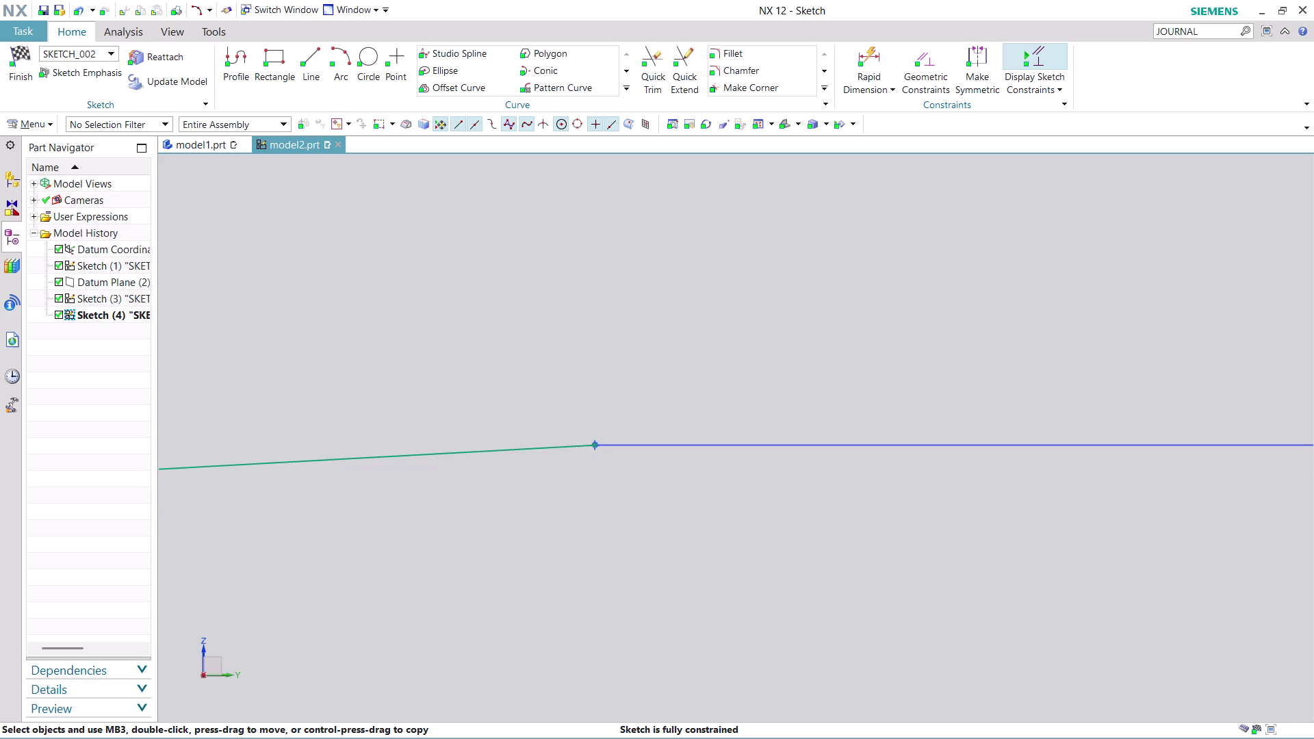
scroll(up, 3)
scroll(up, 3)
scroll(up, 3)
scroll(up, 3)
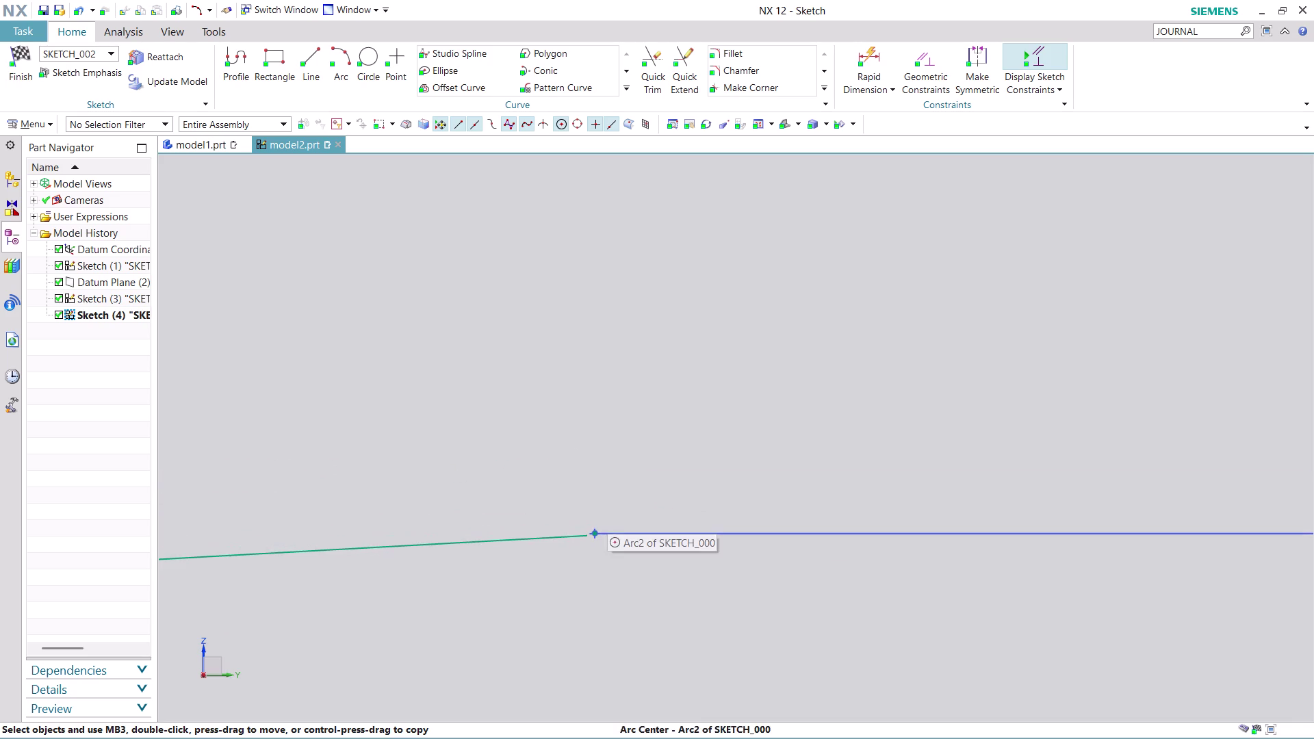
scroll(up, 3)
scroll(up, 3)
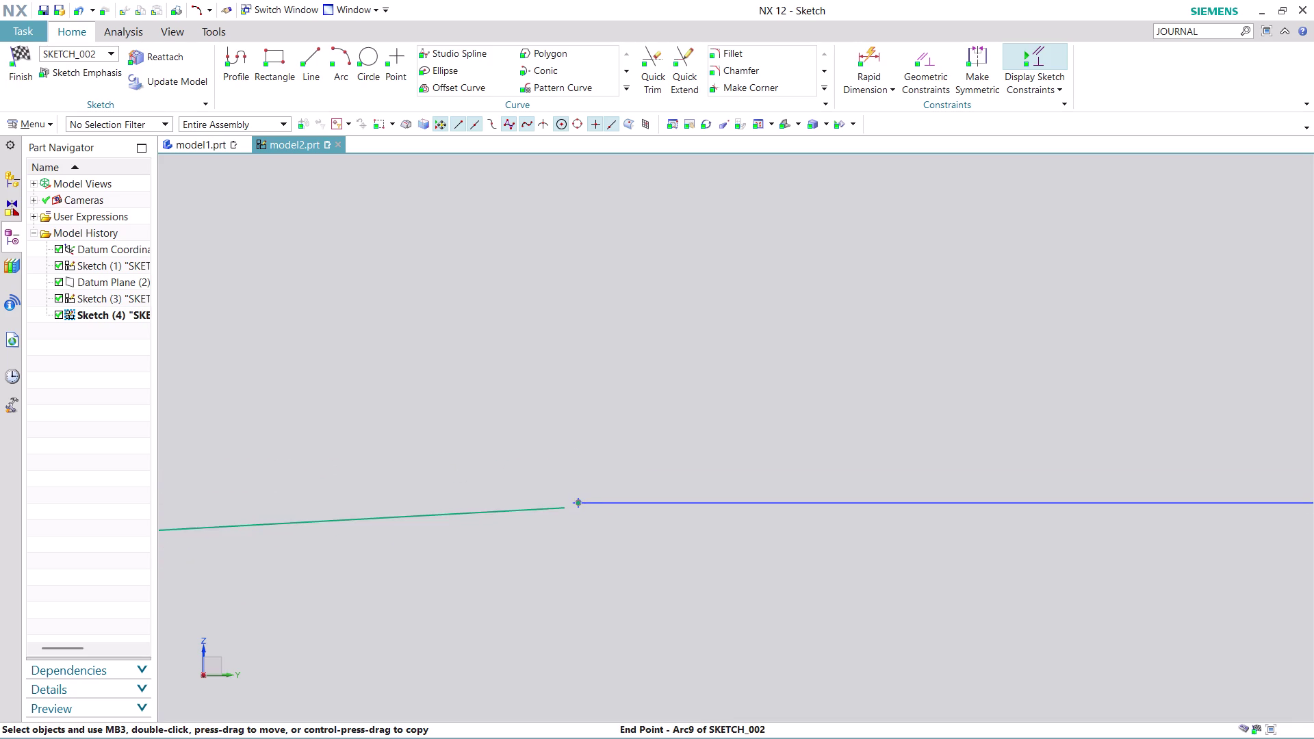
drag(563, 508, 576, 499)
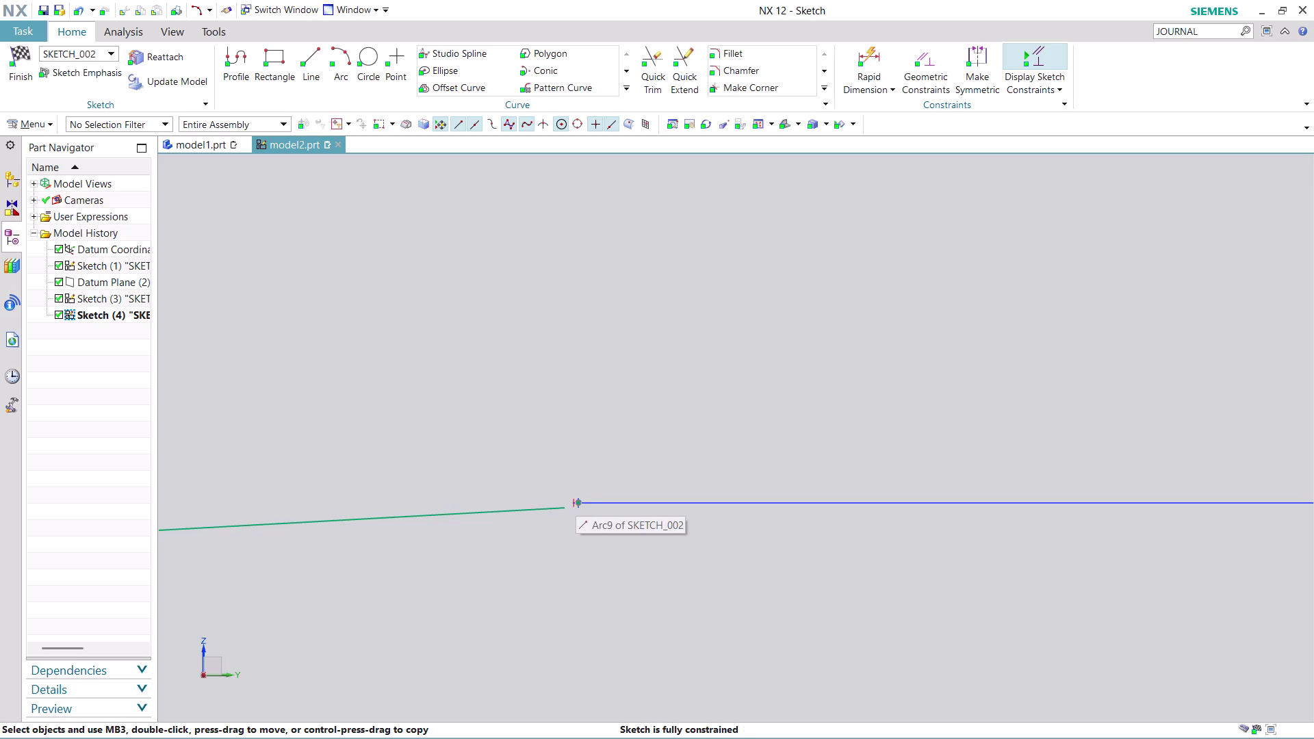
drag(552, 509, 581, 496)
scroll(down, 3)
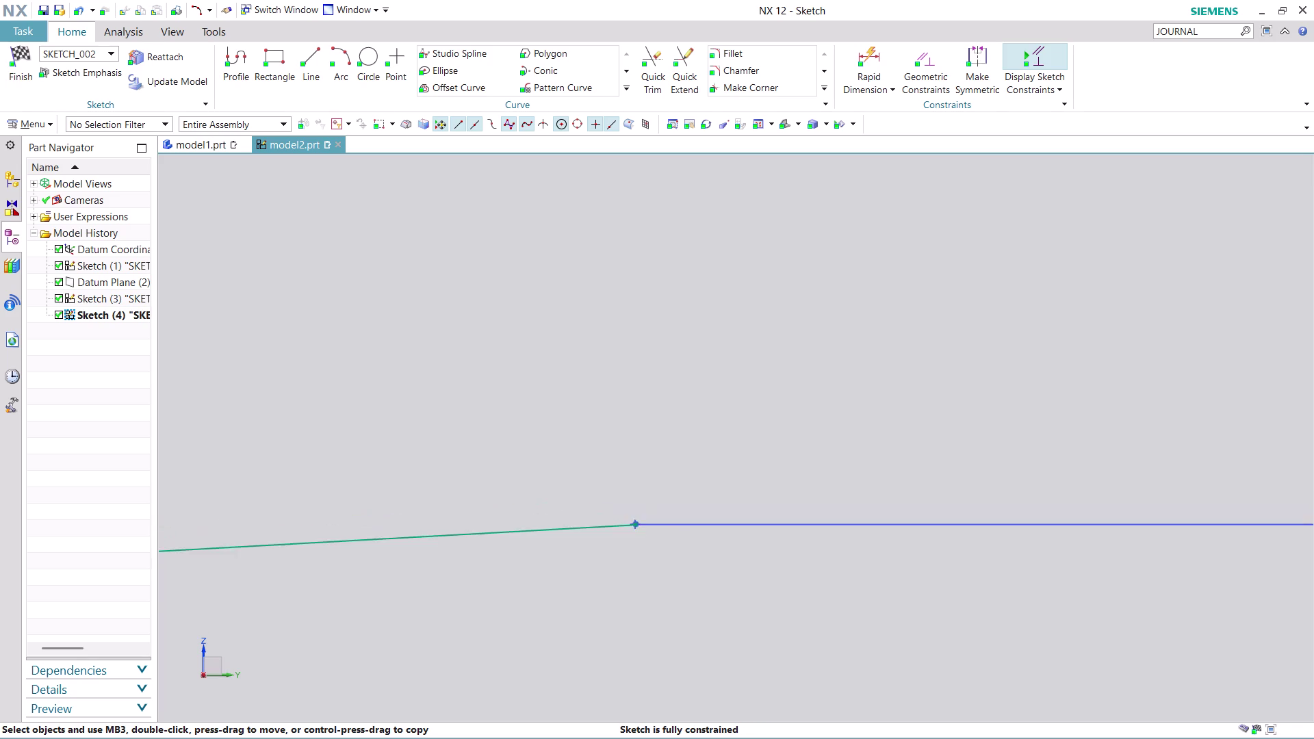
scroll(down, 3)
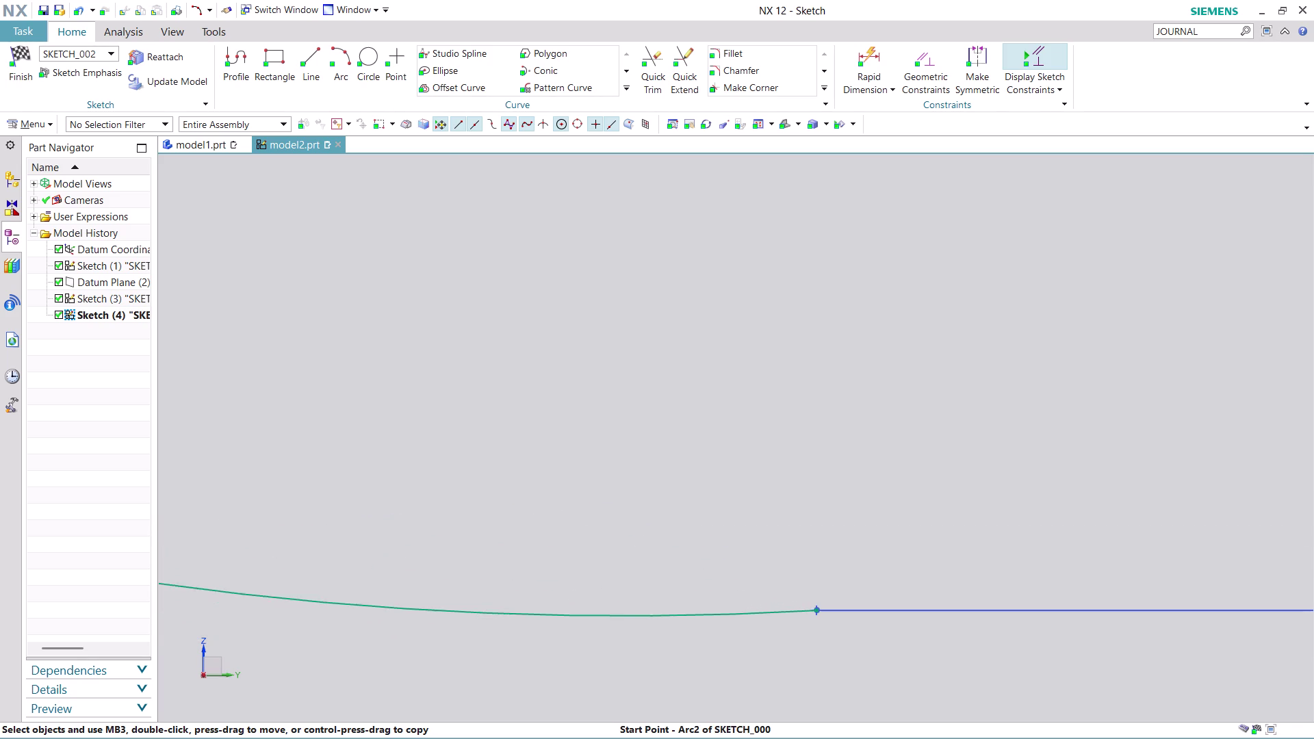
scroll(down, 3)
scroll(down, 3)
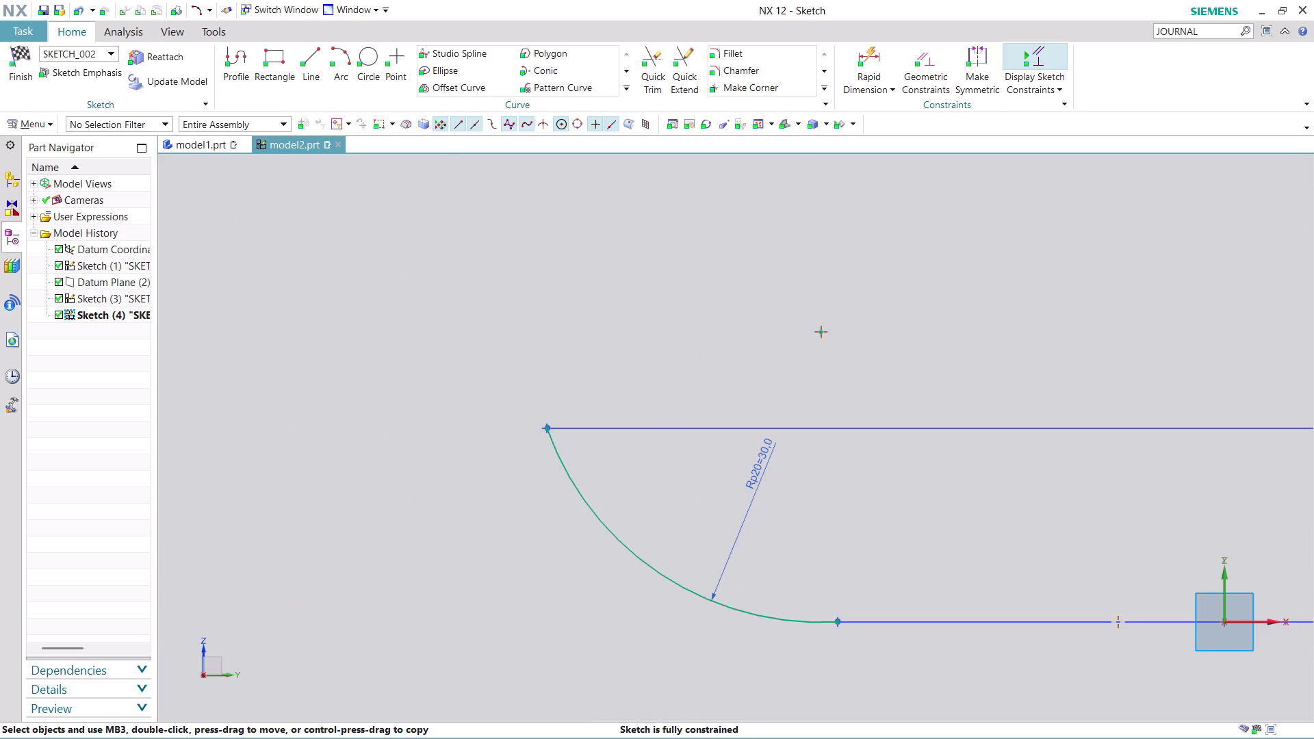
scroll(up, 3)
scroll(up, 3)
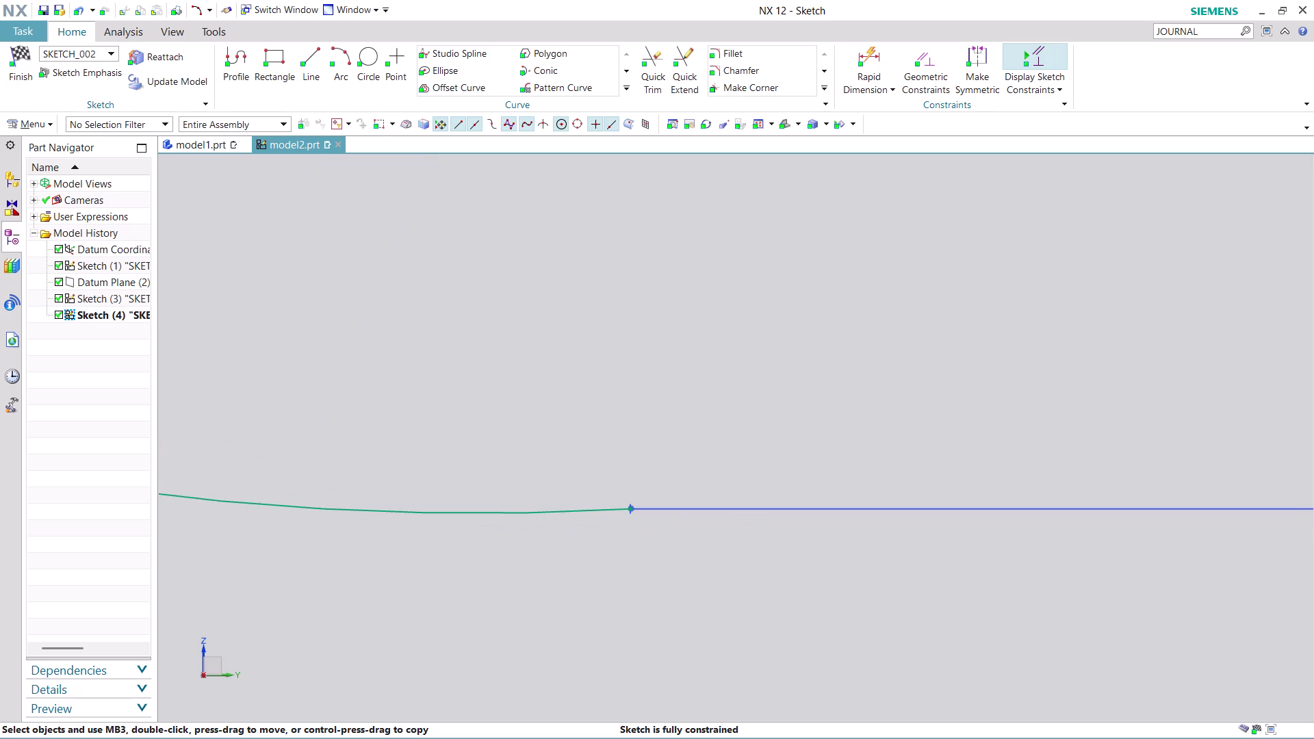
scroll(up, 3)
scroll(up, 3)
scroll(up, 3)
scroll(up, 3)
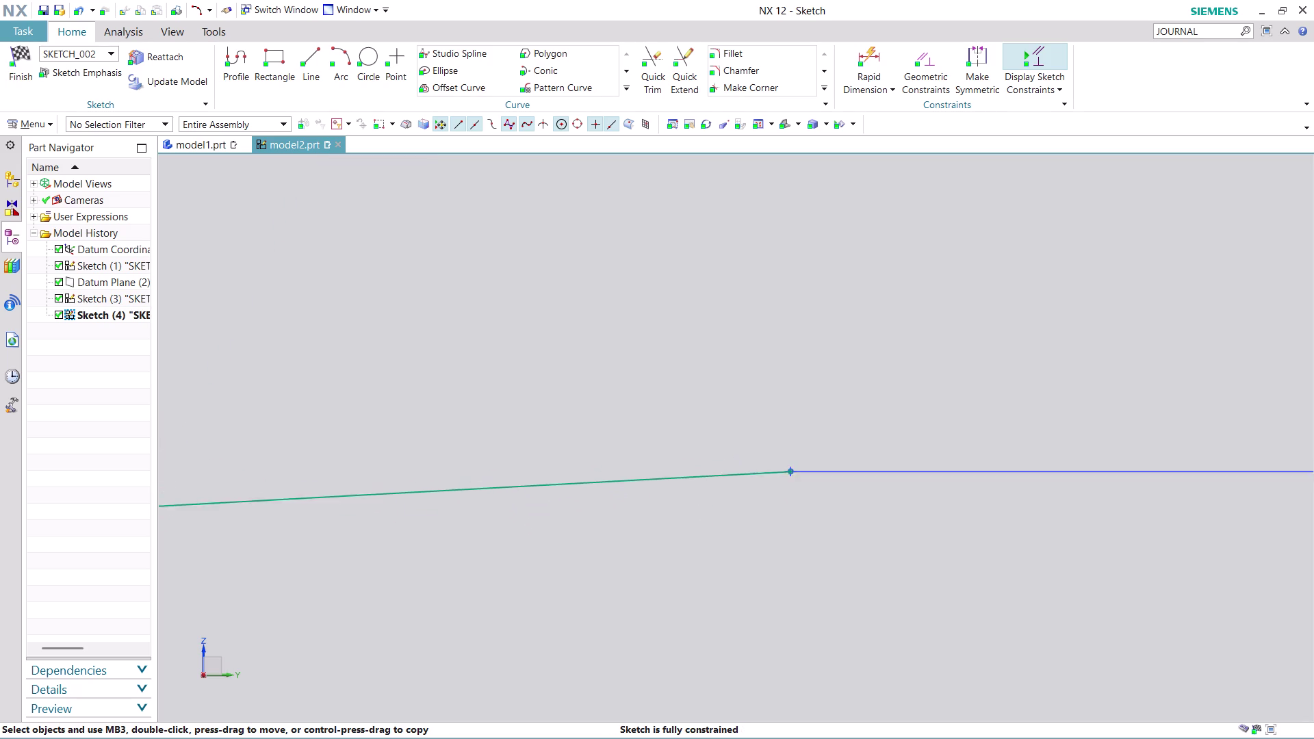
scroll(up, 3)
scroll(down, 3)
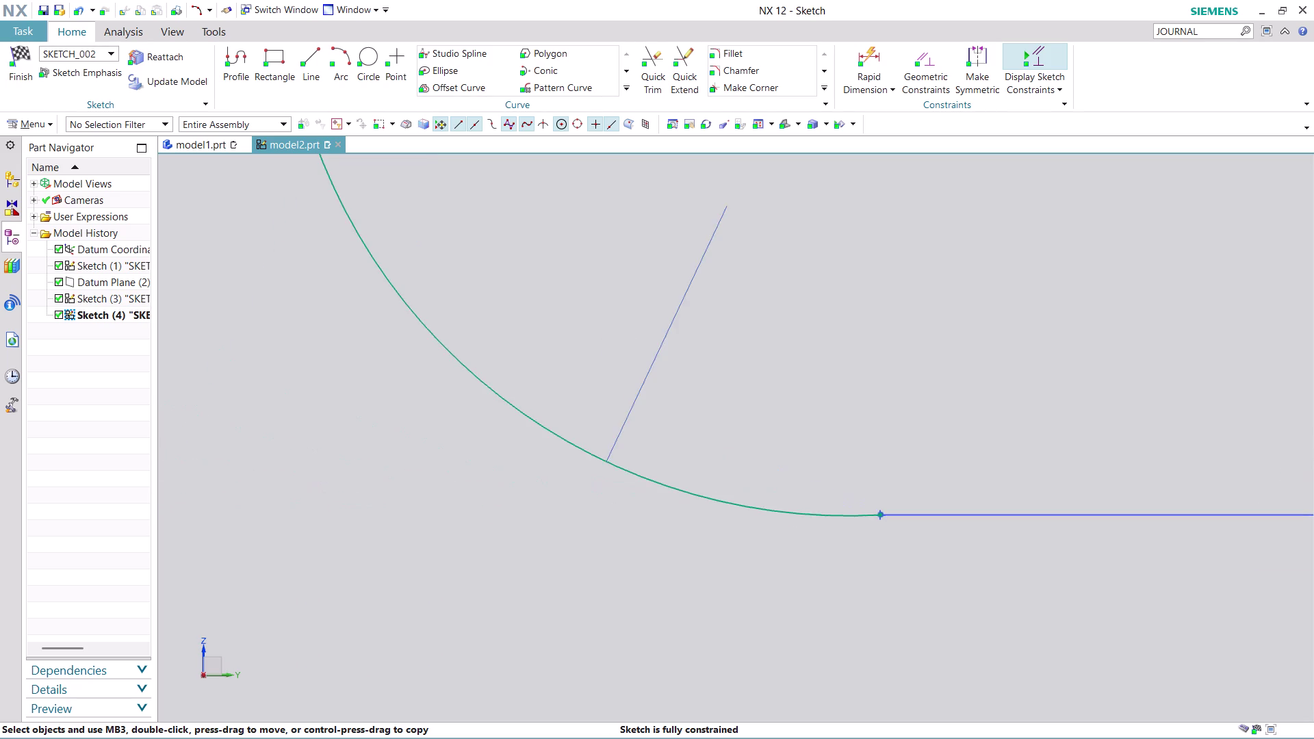
scroll(down, 3)
scroll(up, 3)
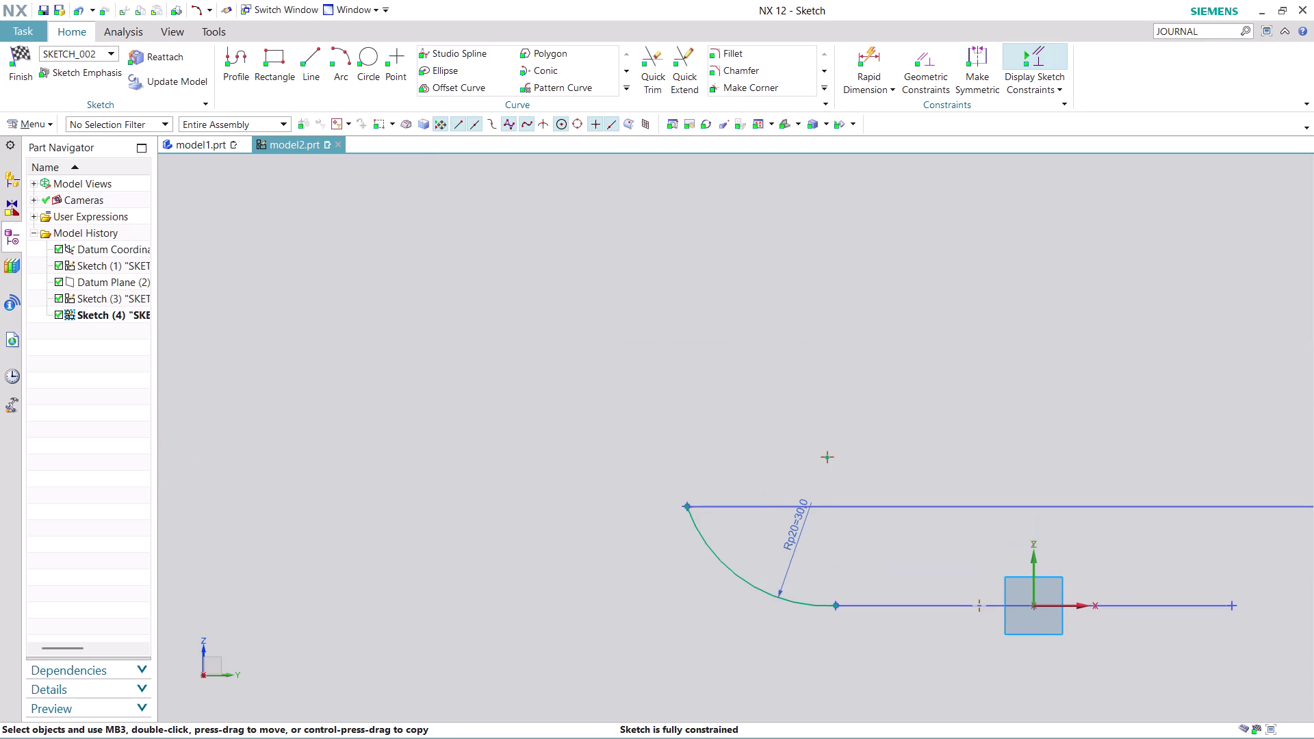
key(ctrl+z)
key(ctrl+z)
key(ctrl+z)
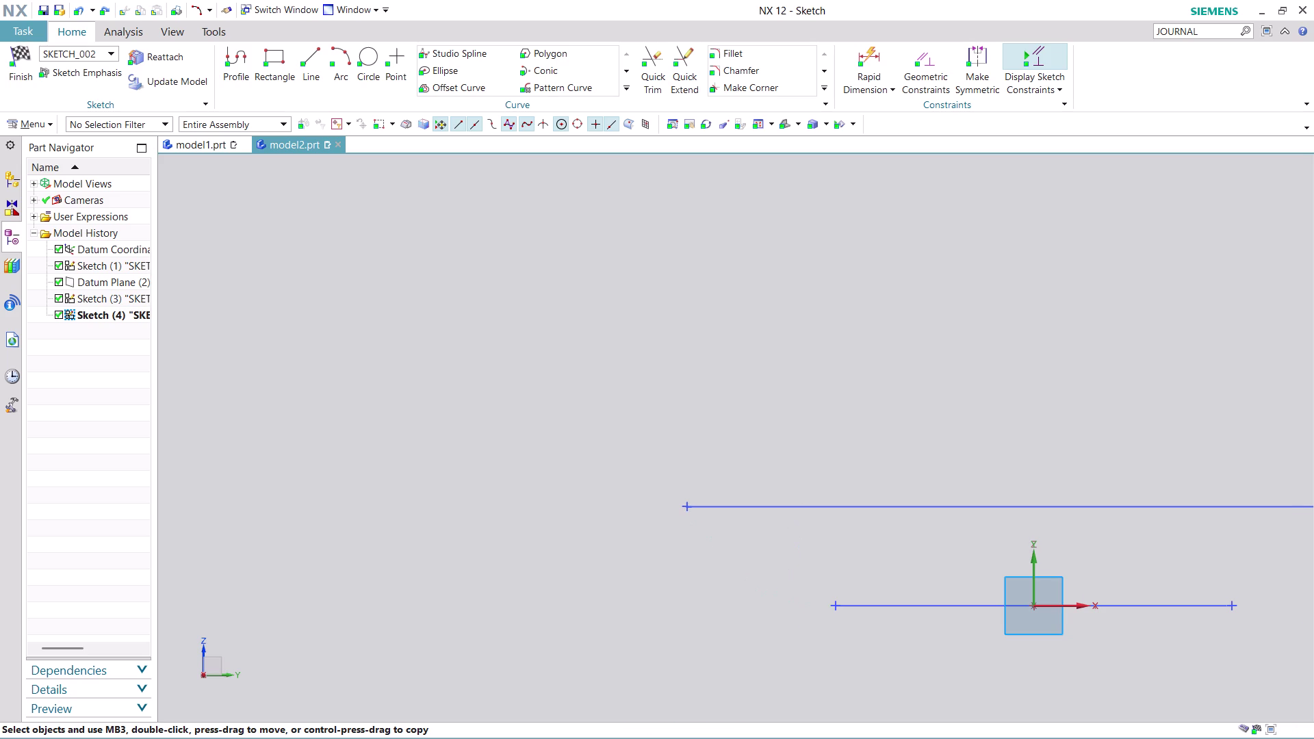
scroll(up, 3)
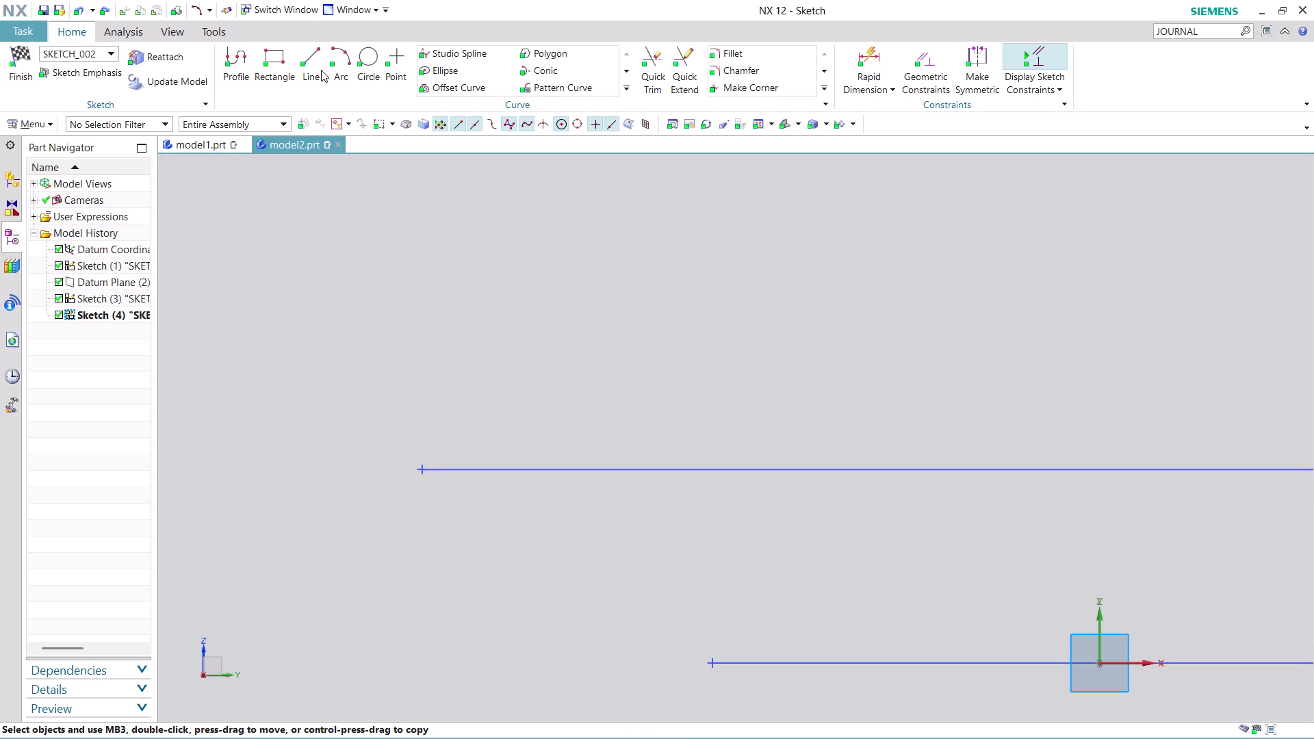
Start a radius-mode arc at the upper line's left end, ending at the lower line's left end.
click(337, 57)
scroll(up, 3)
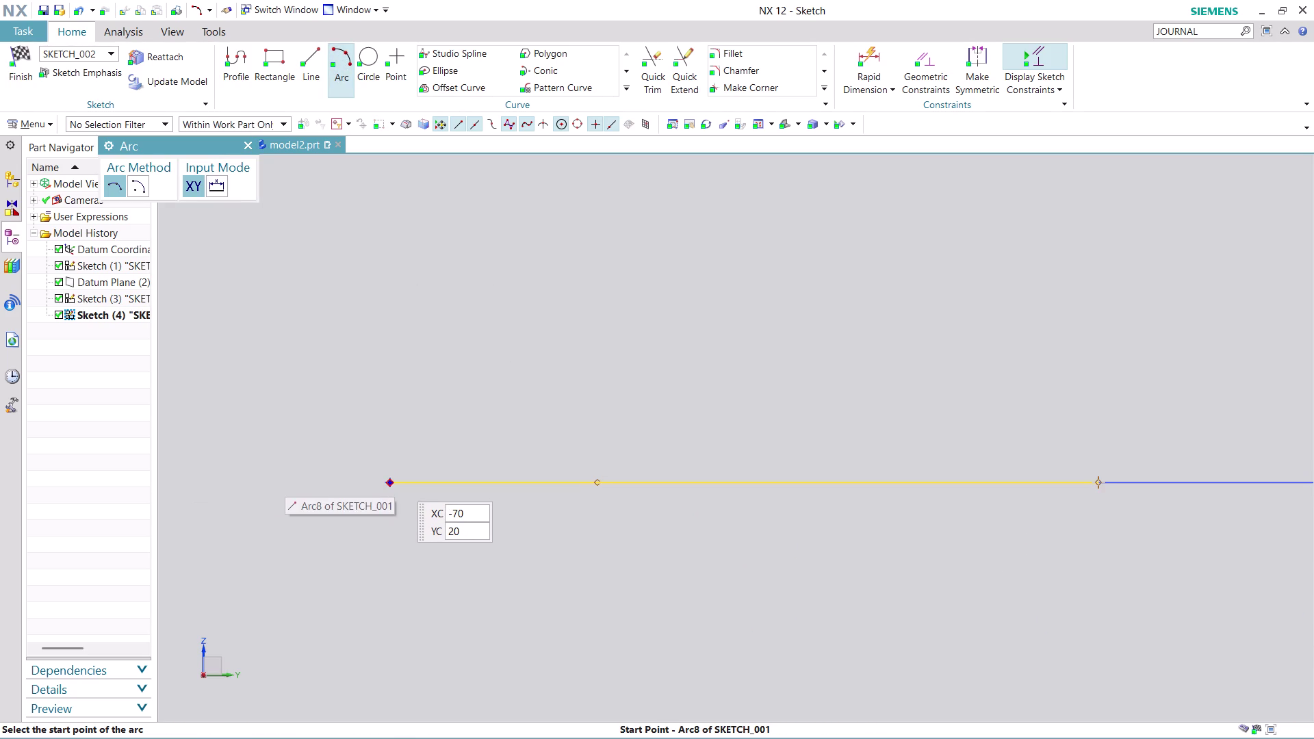
click(394, 481)
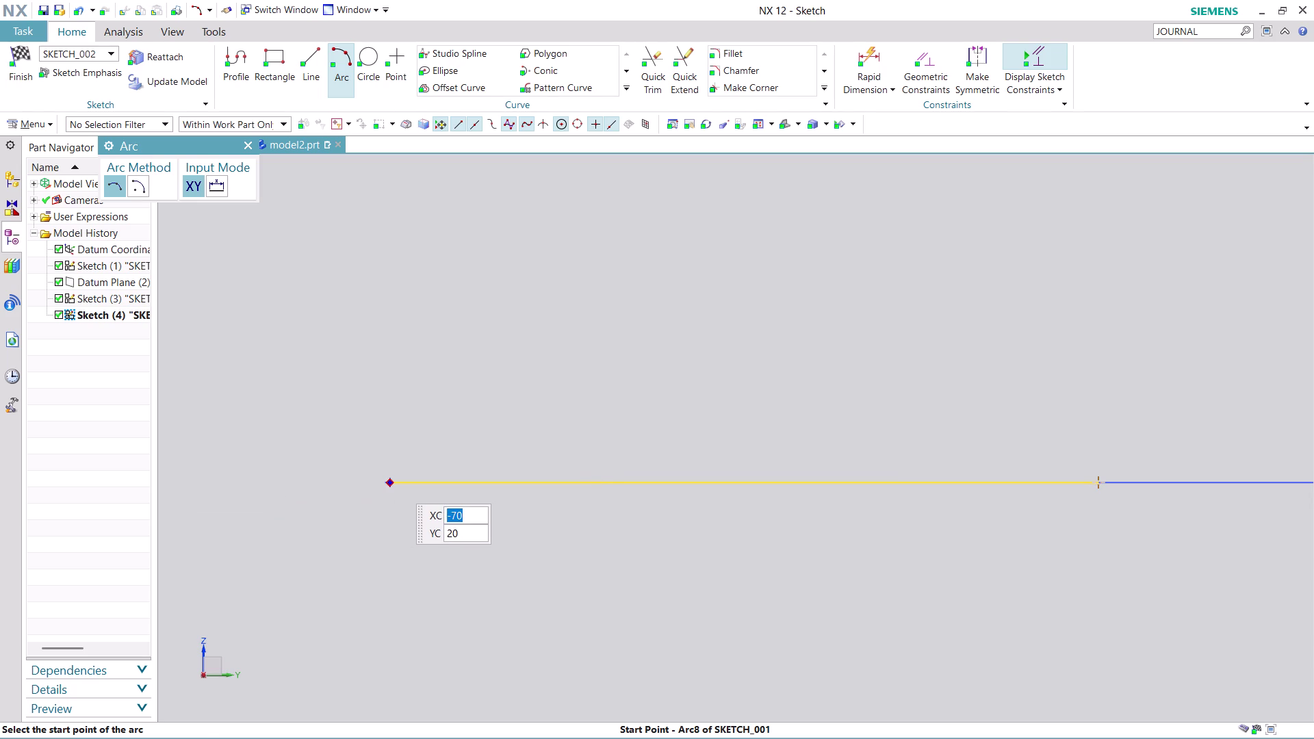
click(482, 497)
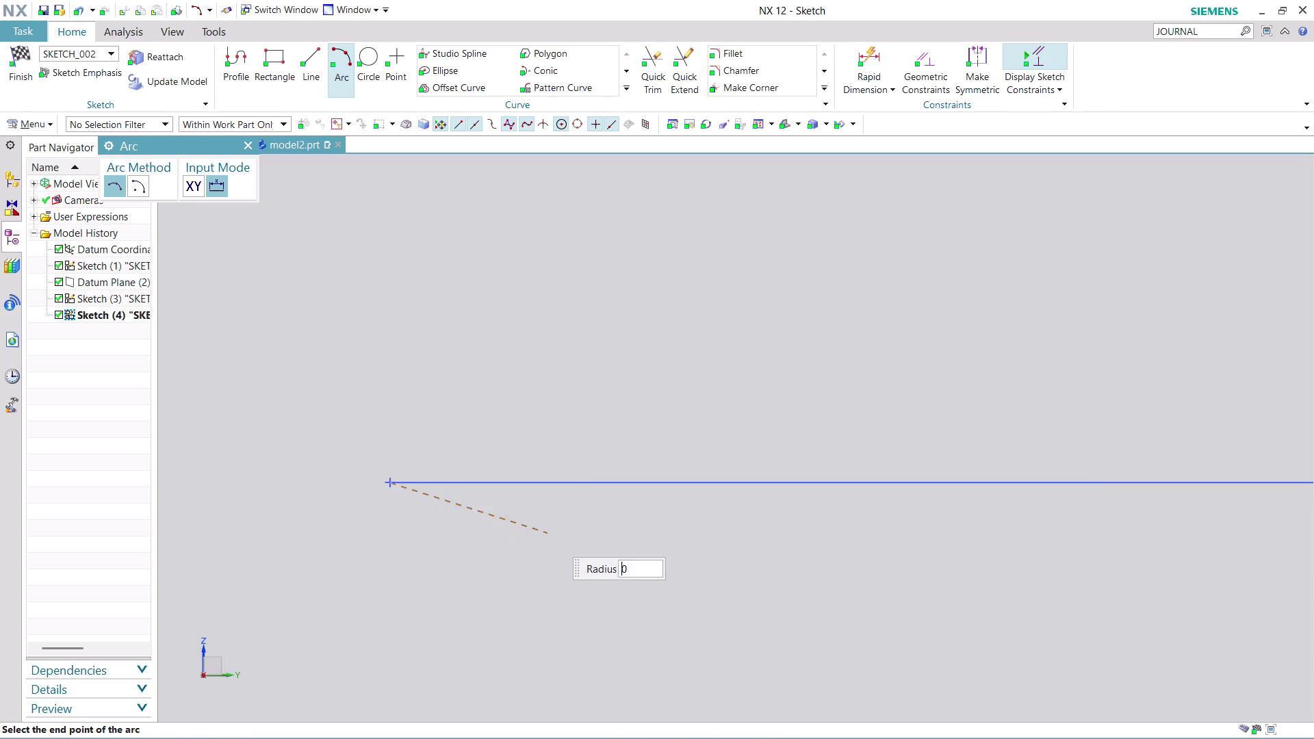
scroll(down, 3)
scroll(up, 3)
scroll(up, 3)
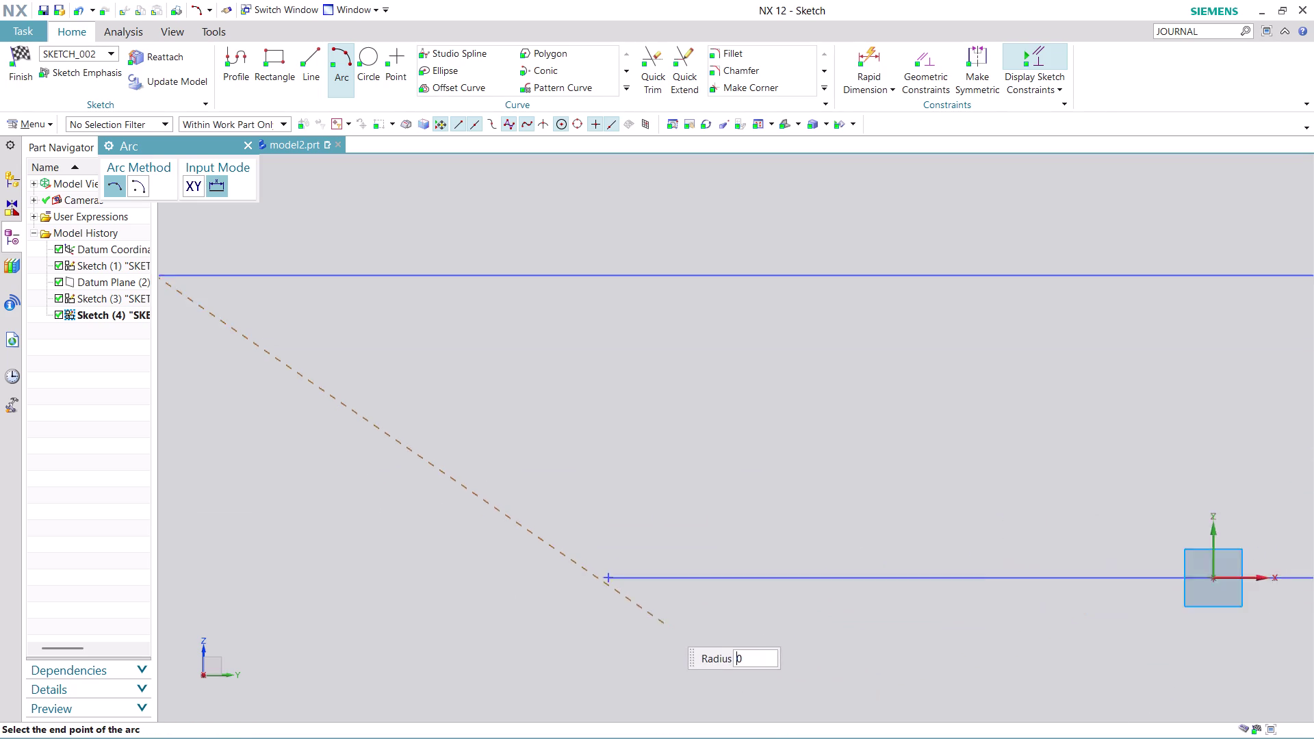
scroll(up, 3)
click(581, 556)
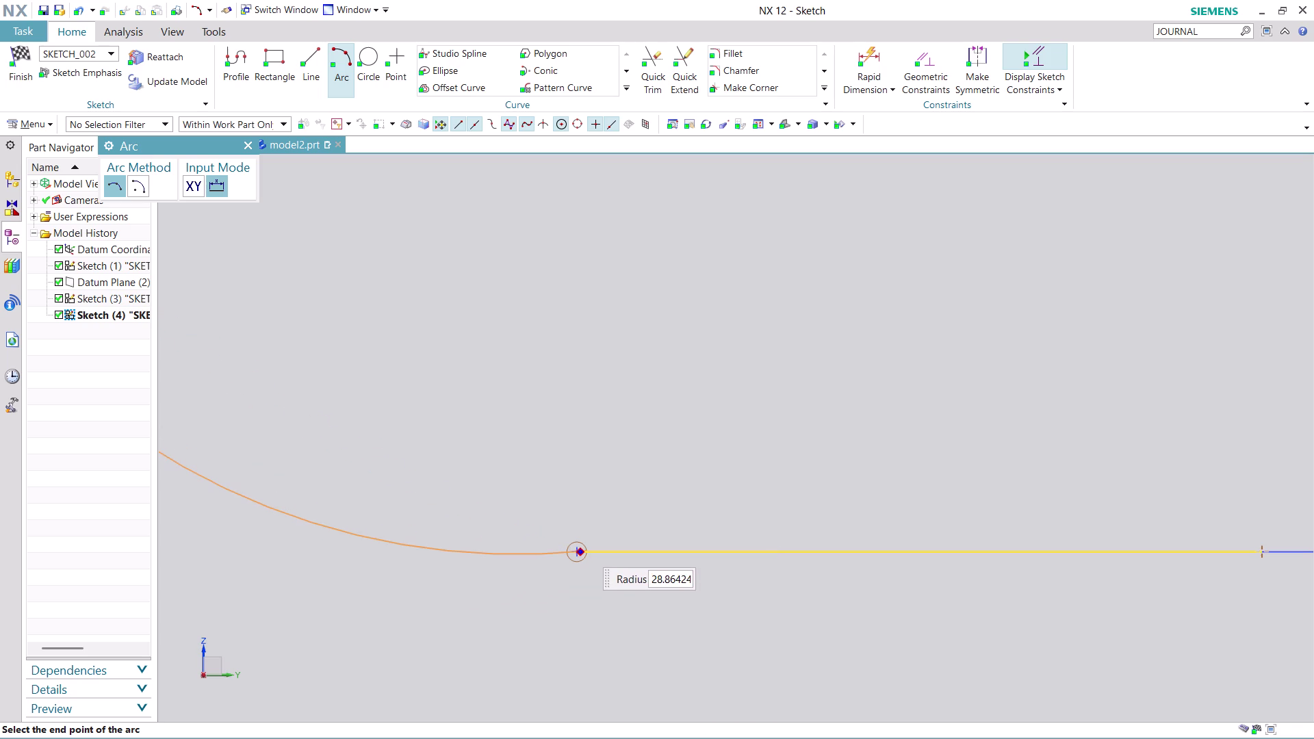
Give the arc radius 30, choose its bulge side, and finish arc drawing.
scroll(down, 3)
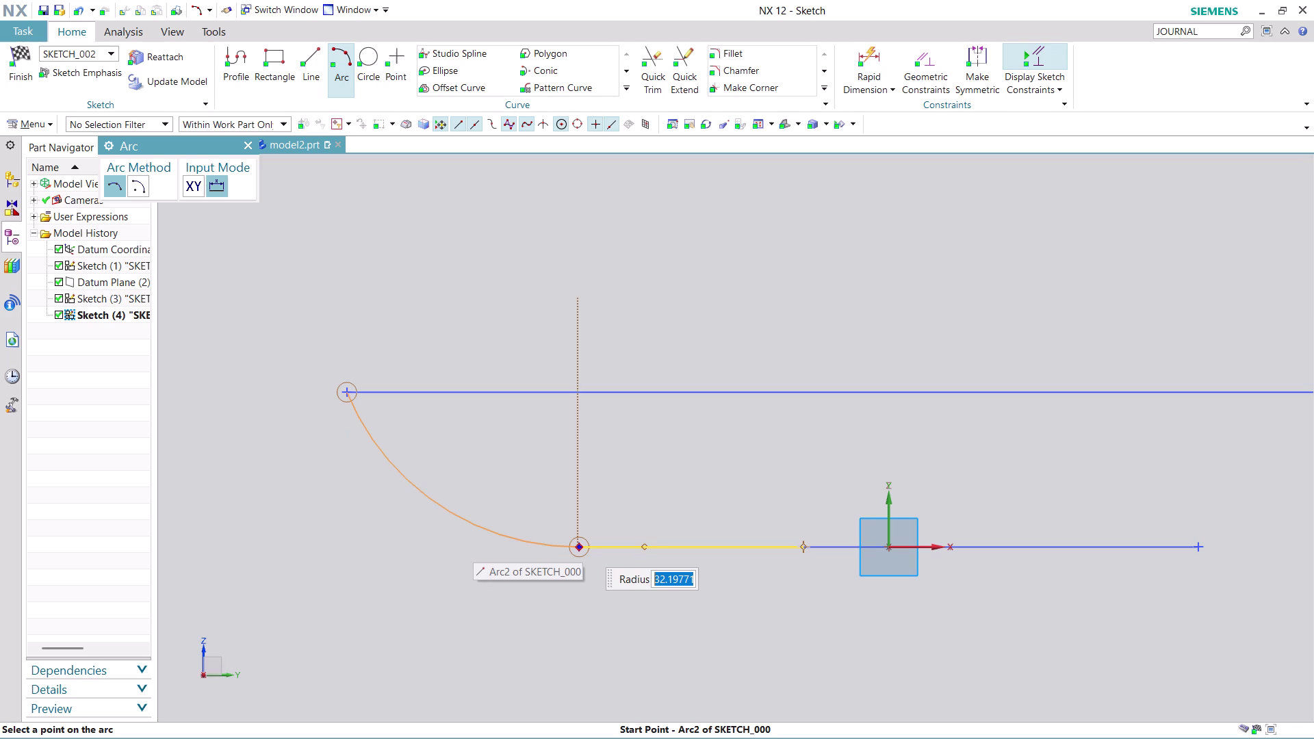
text(30)
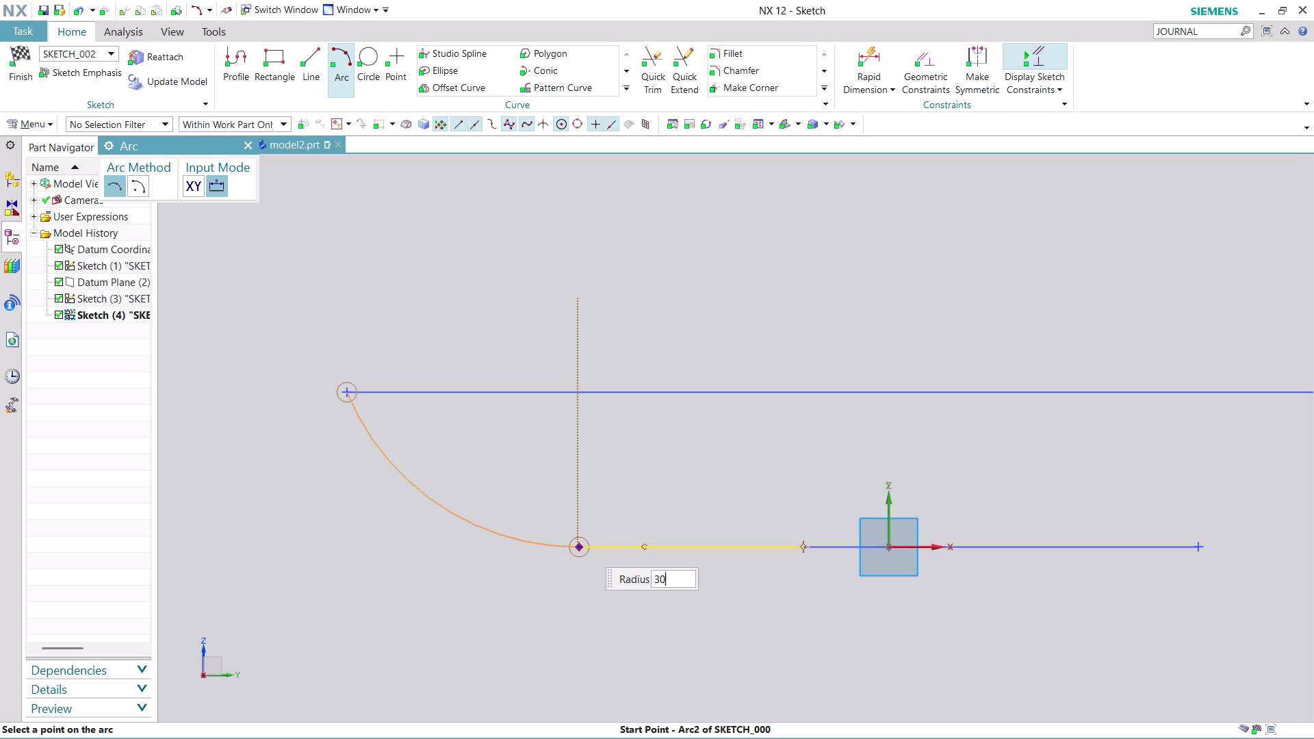
key(Return)
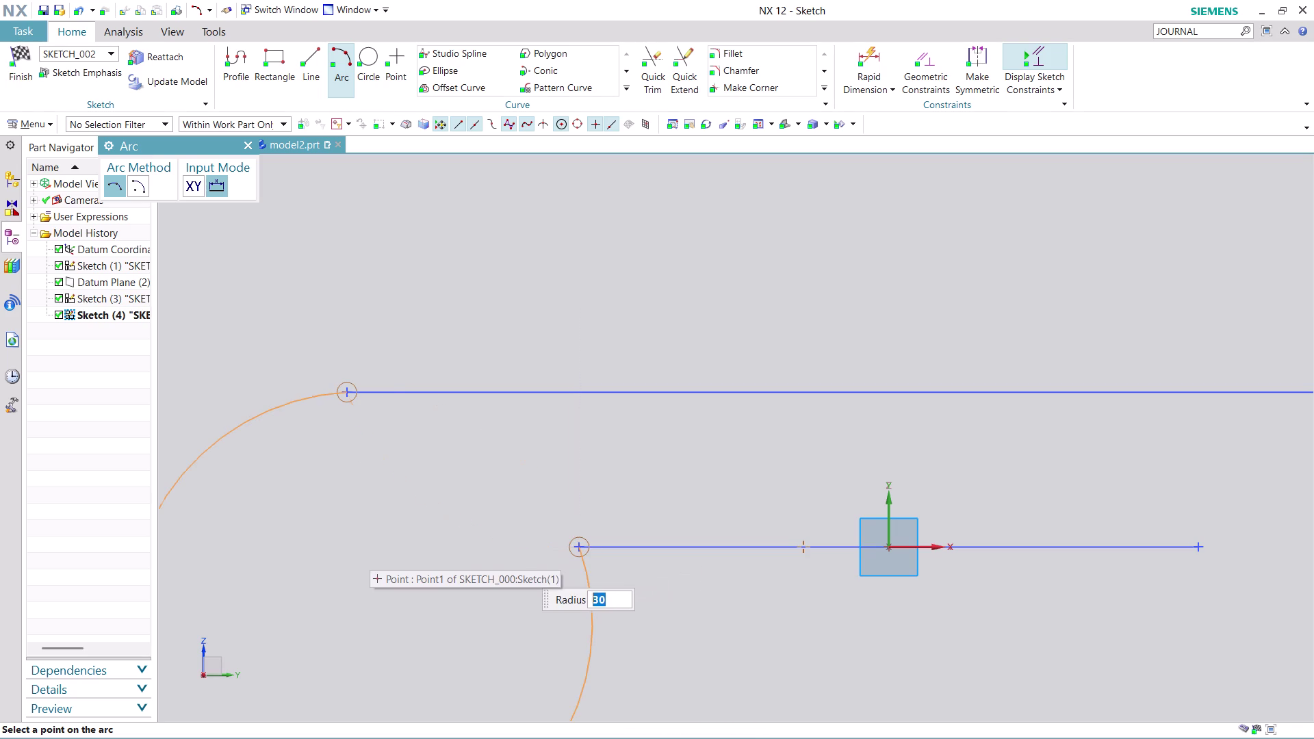
click(529, 530)
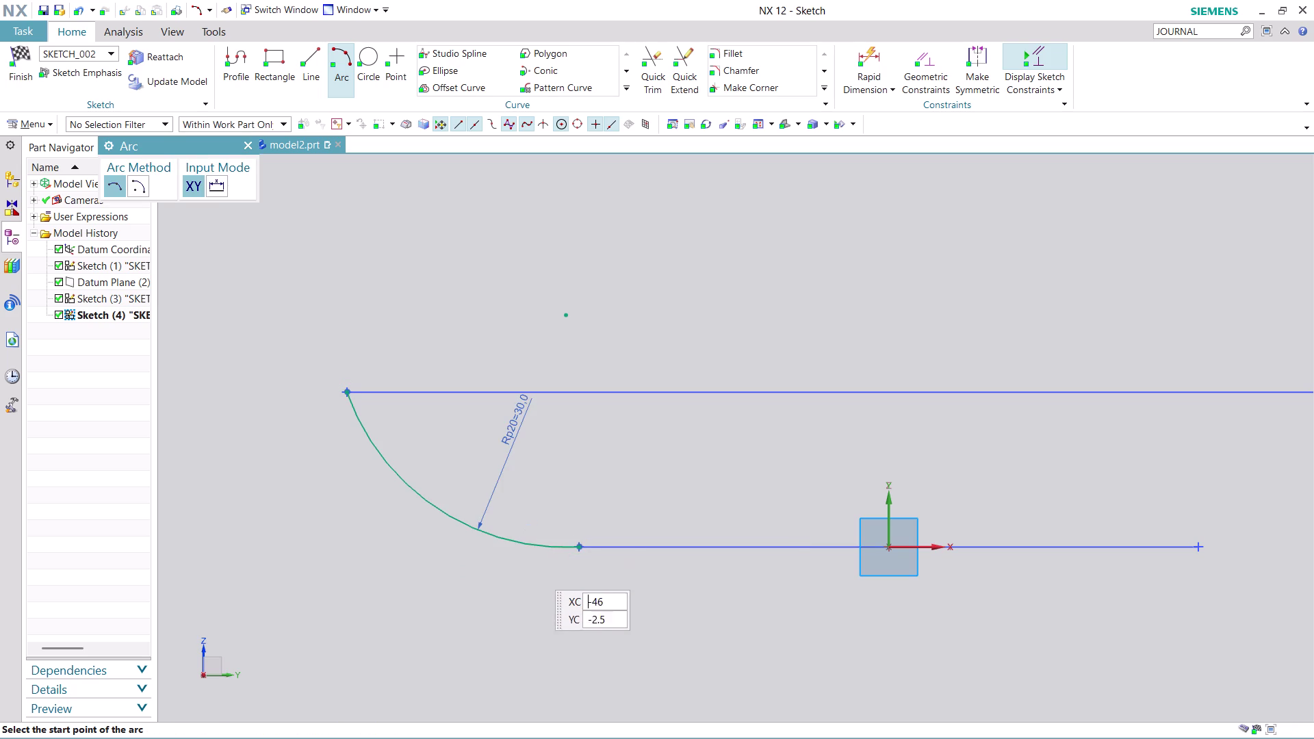
key(Escape)
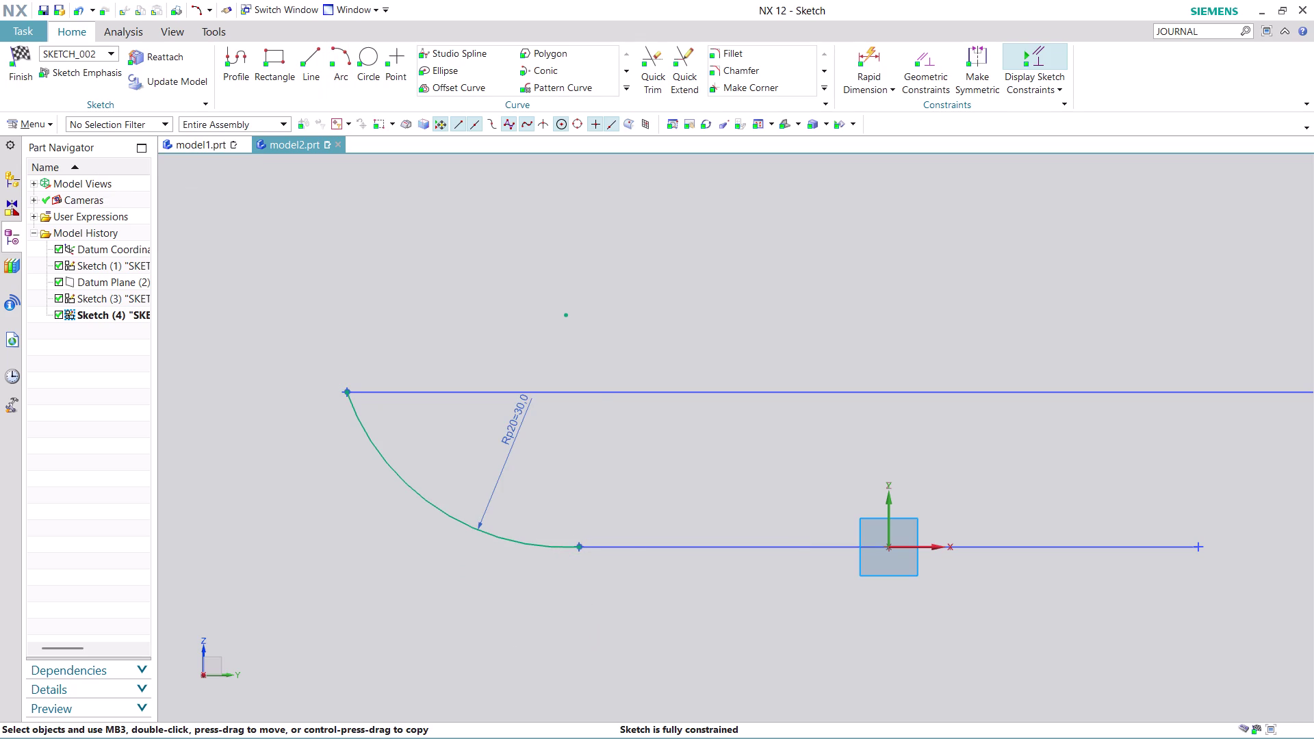
Zoom and pan until the radius-30 arc's junction with the horizontal line fills the view.
scroll(up, 3)
scroll(up, 3)
scroll(up, 3)
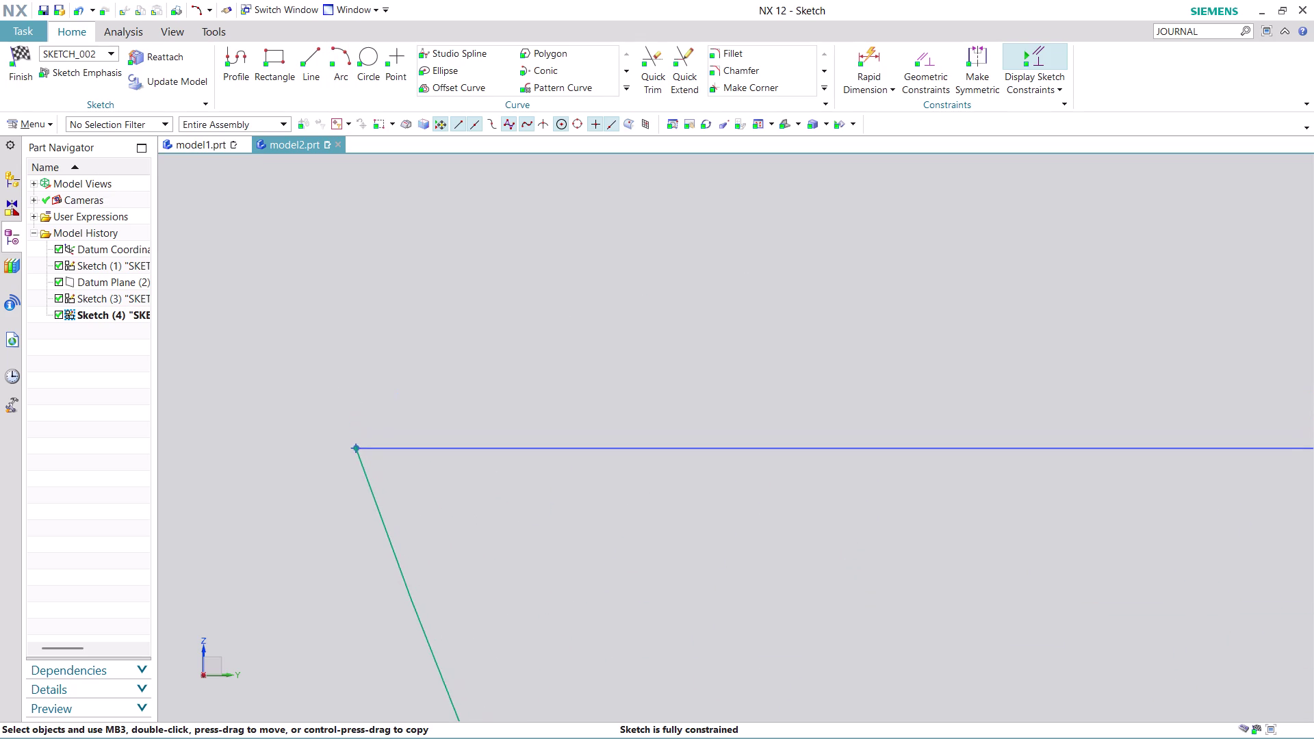
scroll(up, 3)
scroll(up, 3)
scroll(up, 3)
scroll(up, 3)
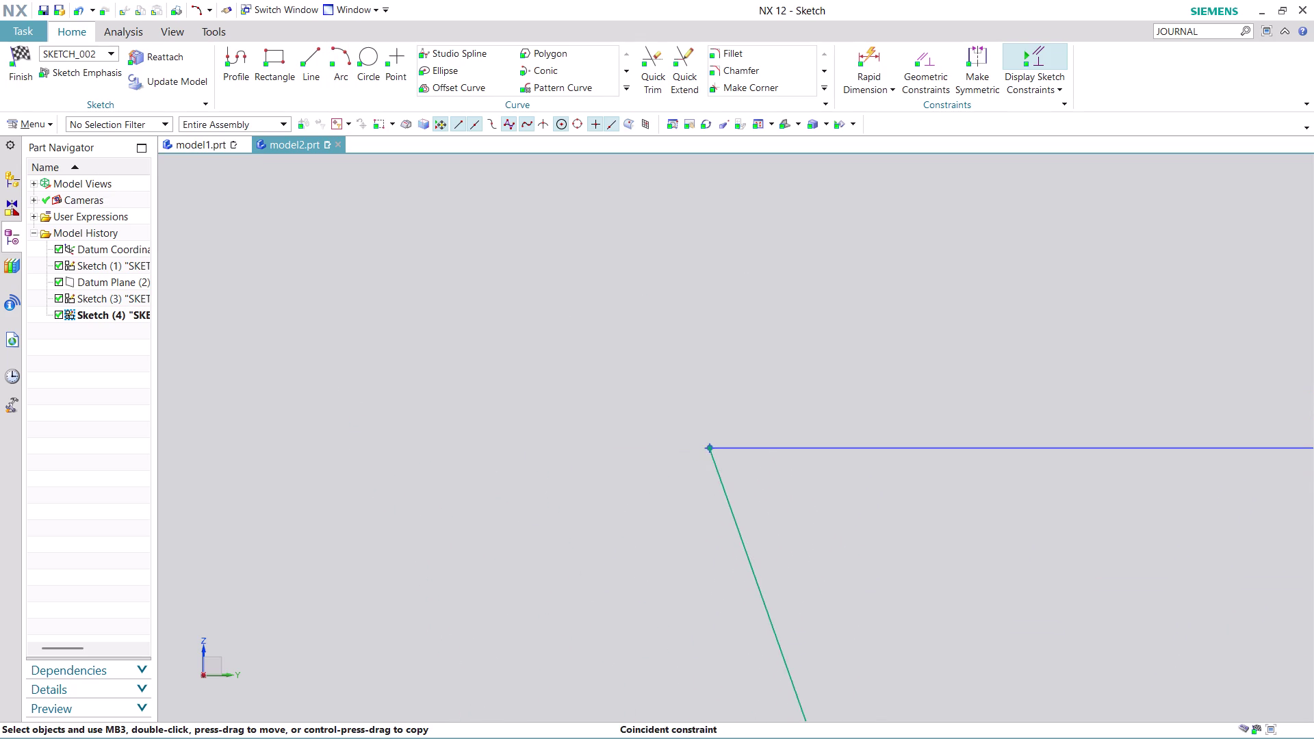
scroll(up, 3)
scroll(up, 3)
scroll(up, 3)
scroll(up, 3)
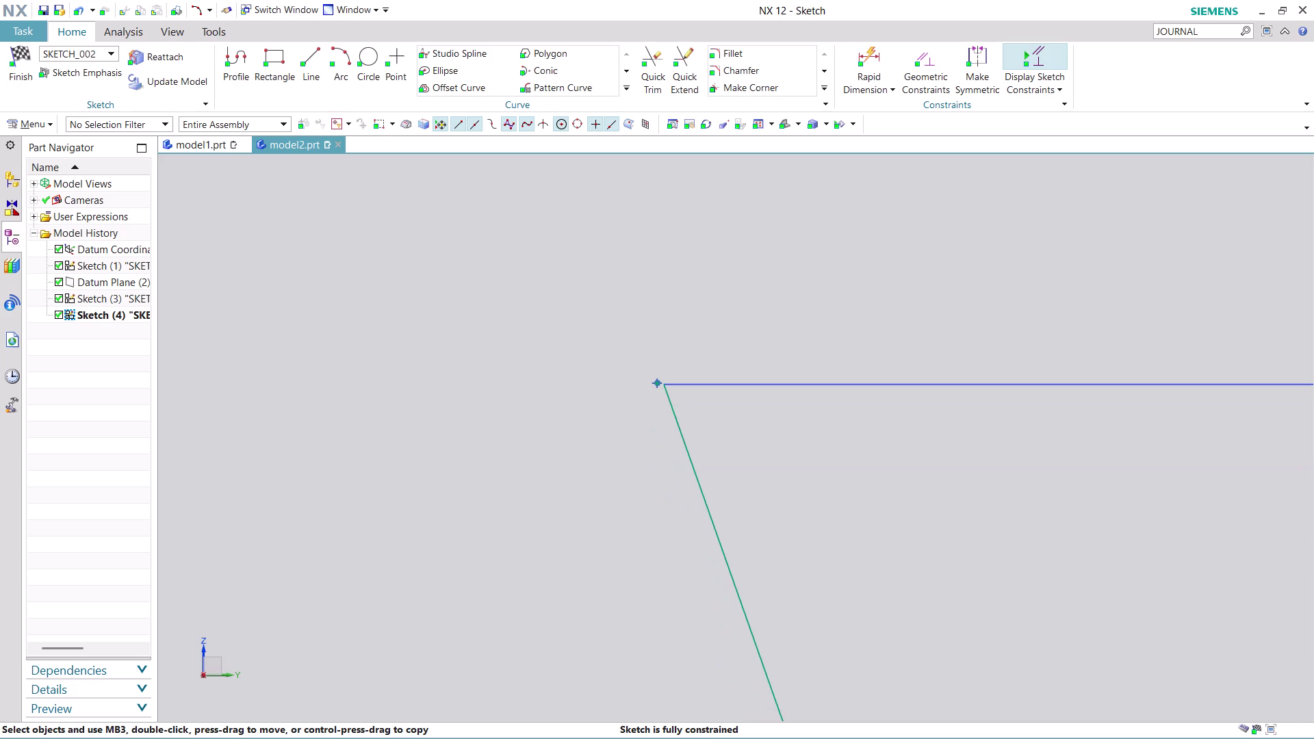
scroll(up, 3)
scroll(down, 3)
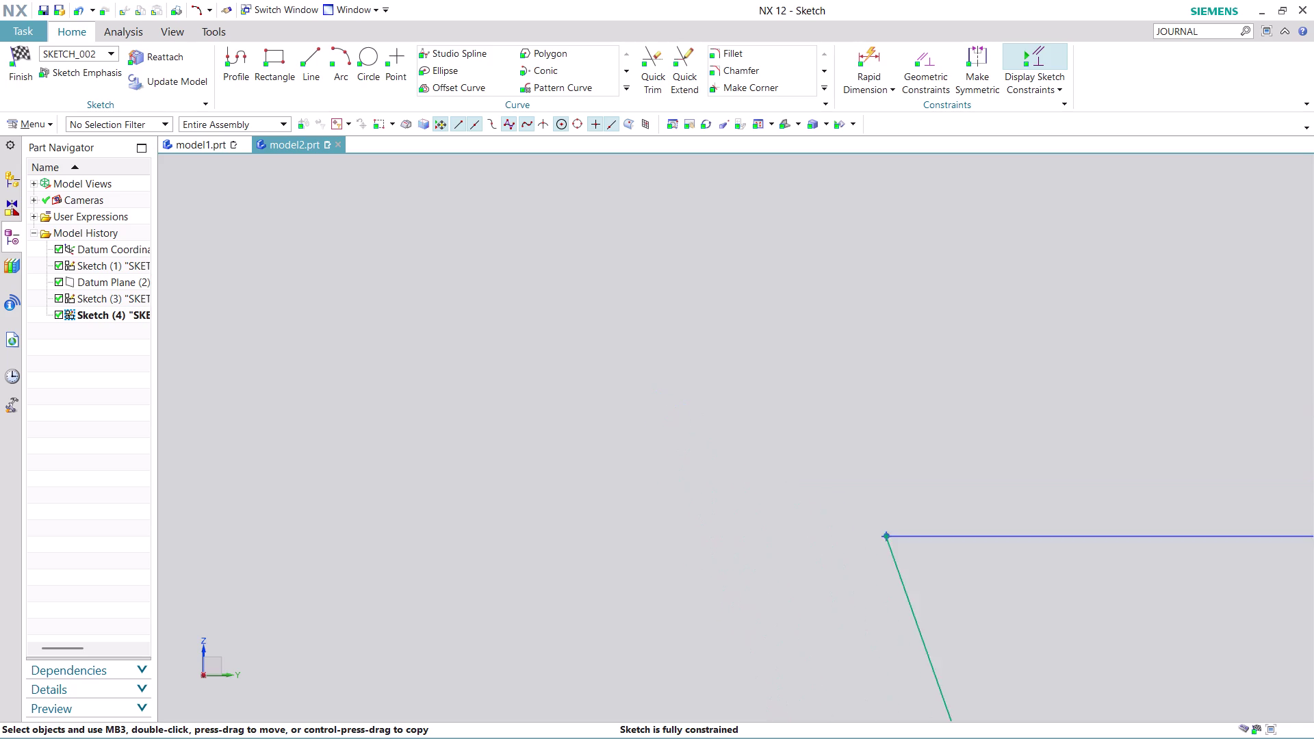
scroll(down, 3)
middle_drag(1112, 648, 466, 234)
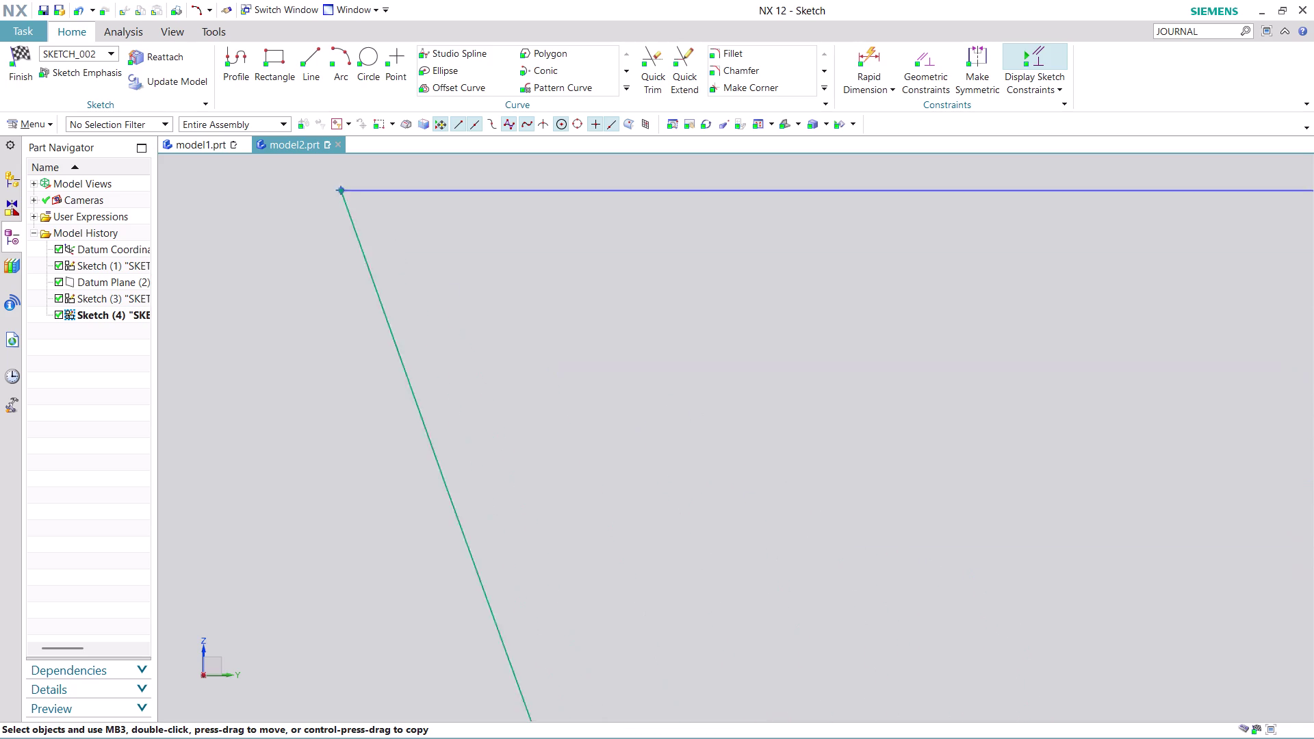
middle_drag(466, 234, 398, 169)
scroll(down, 3)
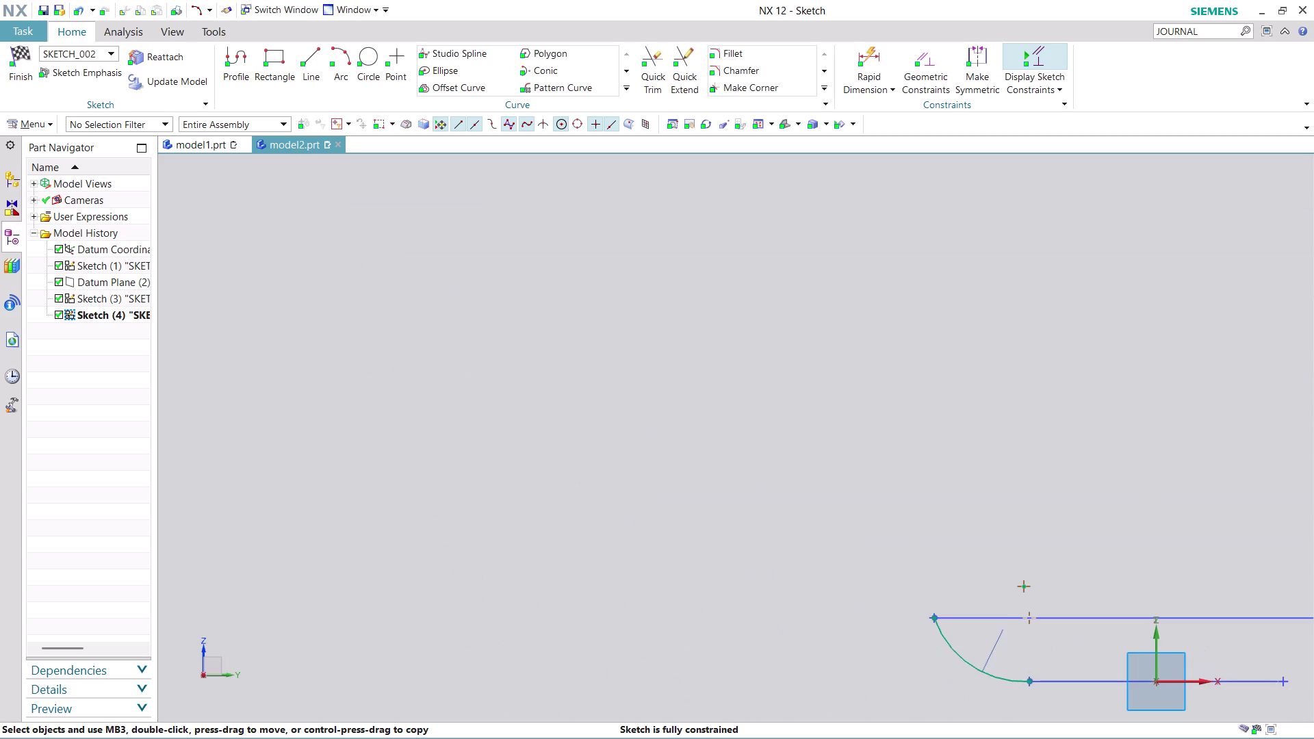
scroll(up, 3)
scroll(up, 3)
scroll(up, 3)
scroll(up, 3)
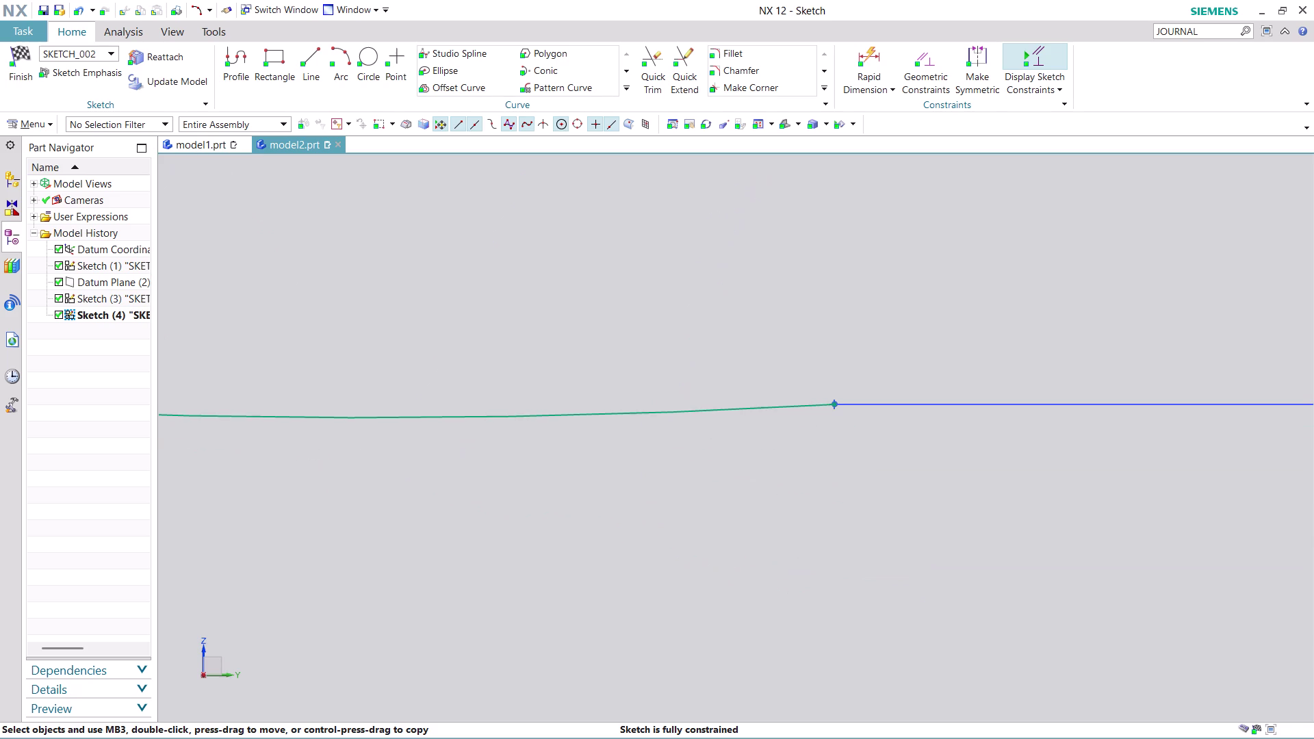
scroll(up, 3)
scroll(up, 3)
scroll(up, 3)
scroll(up, 3)
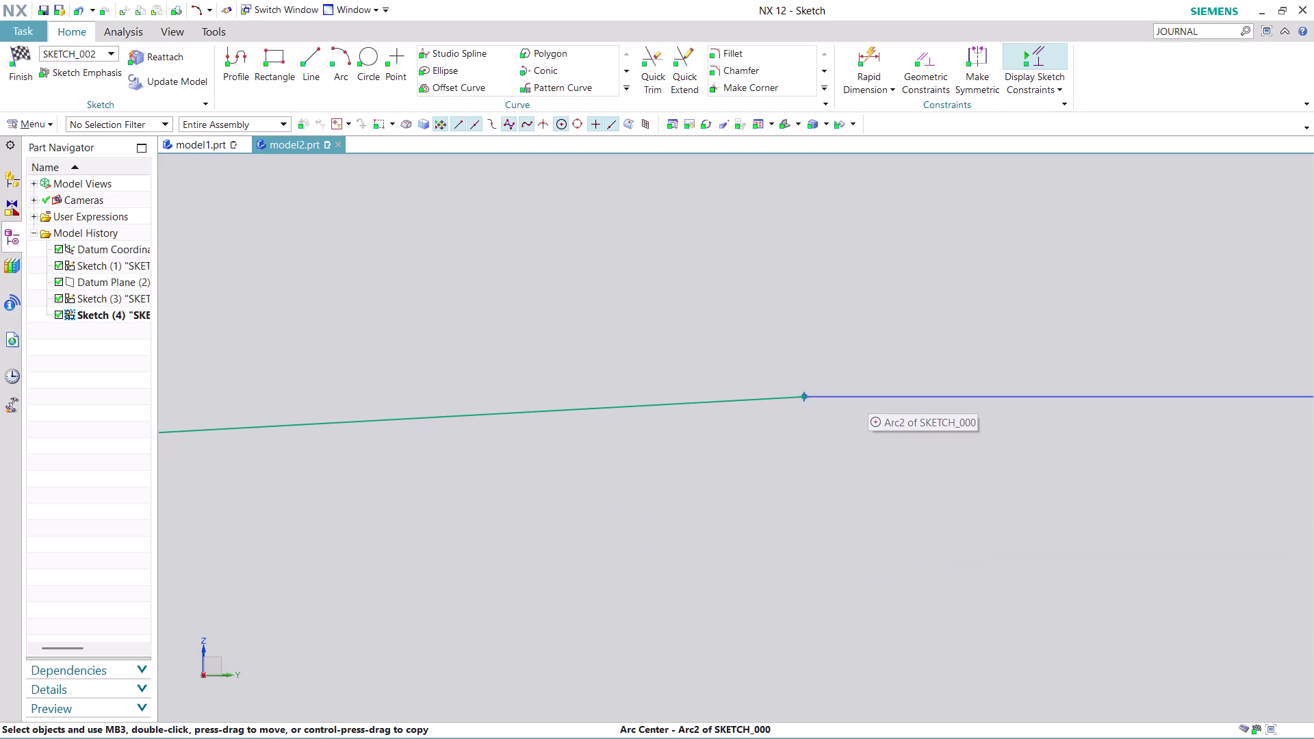
scroll(up, 3)
scroll(up, 3)
scroll(up, 3)
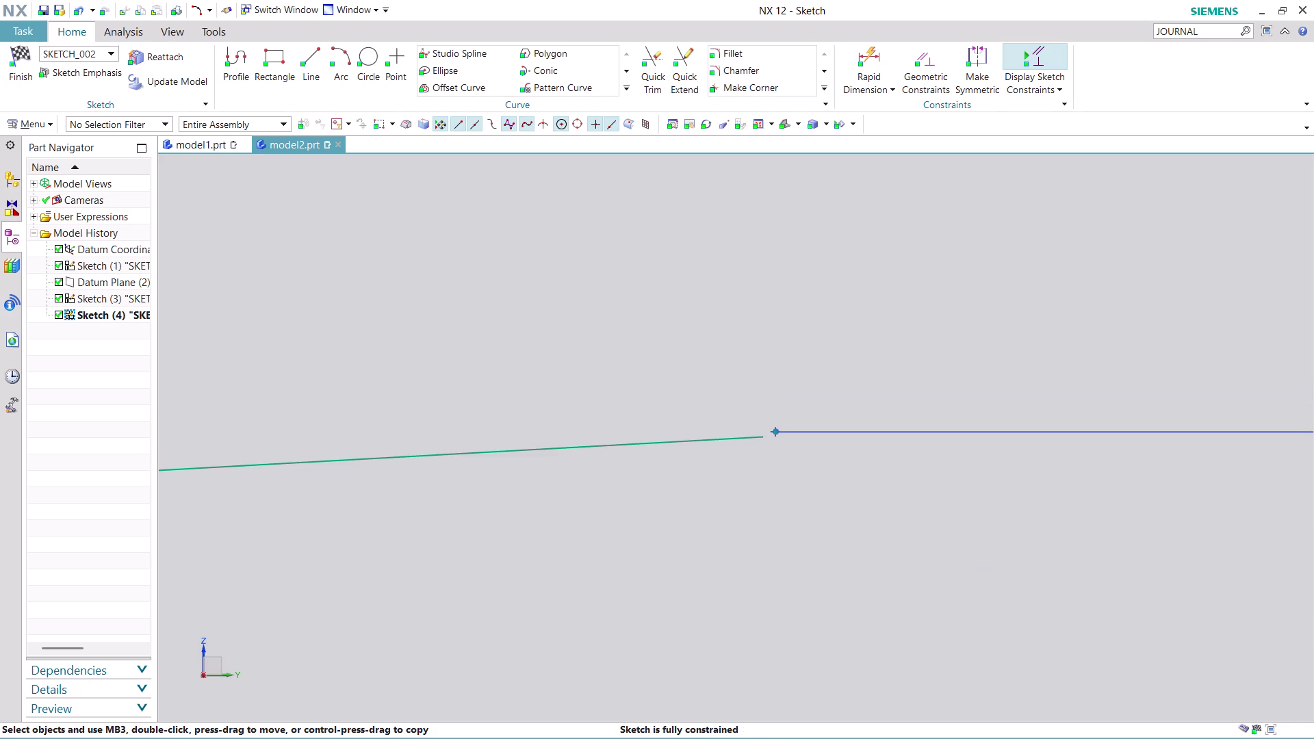
scroll(up, 3)
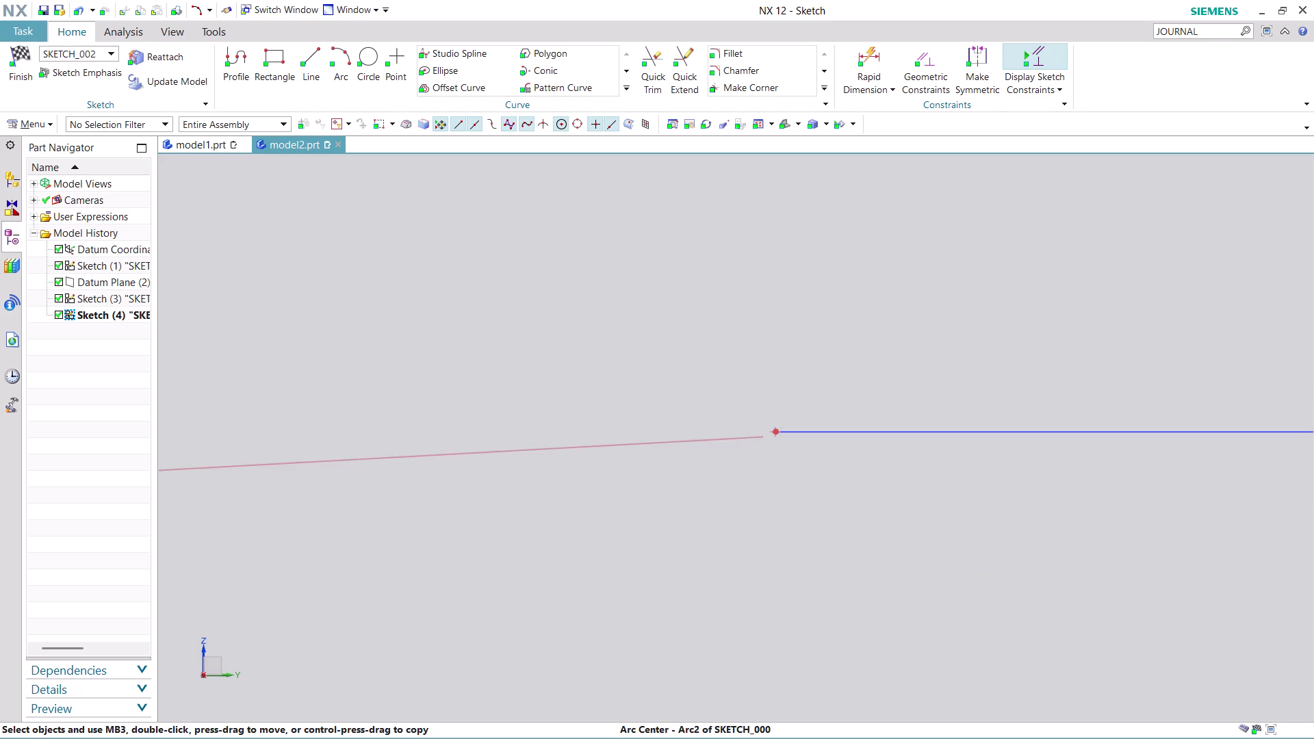
drag(756, 436, 799, 421)
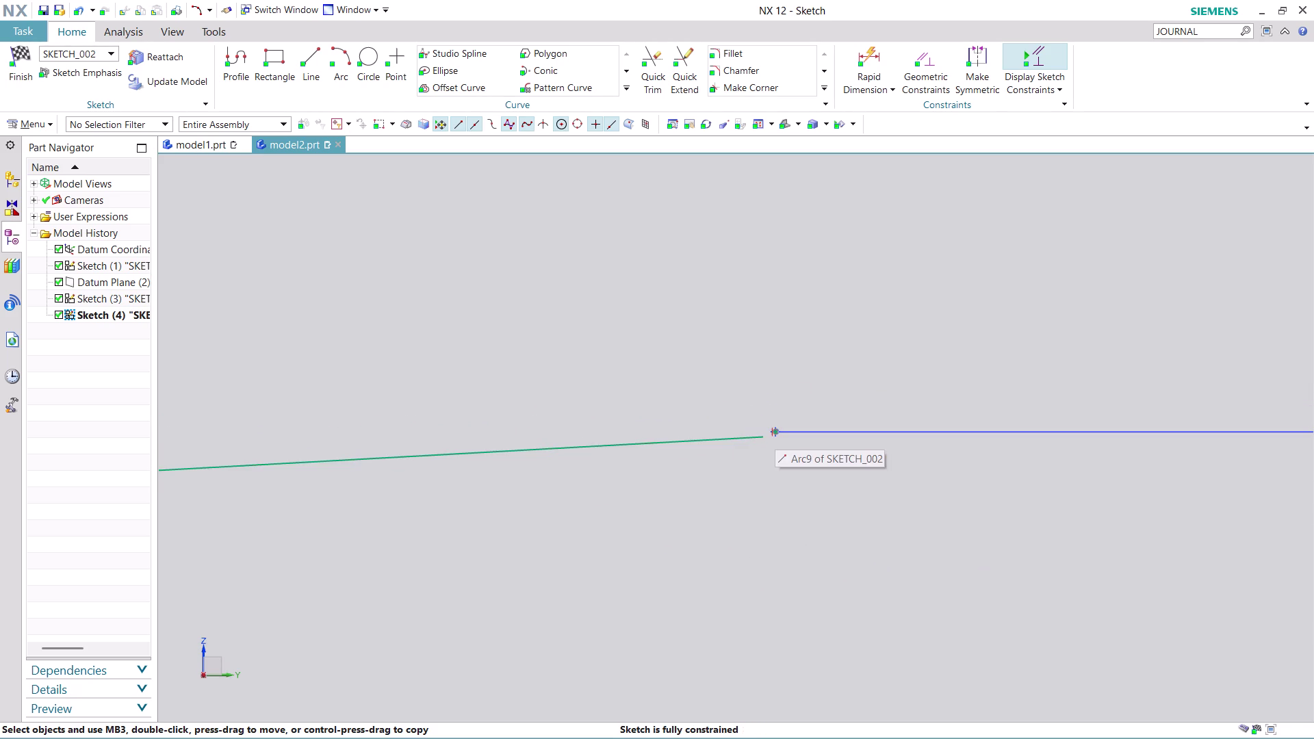
click(762, 438)
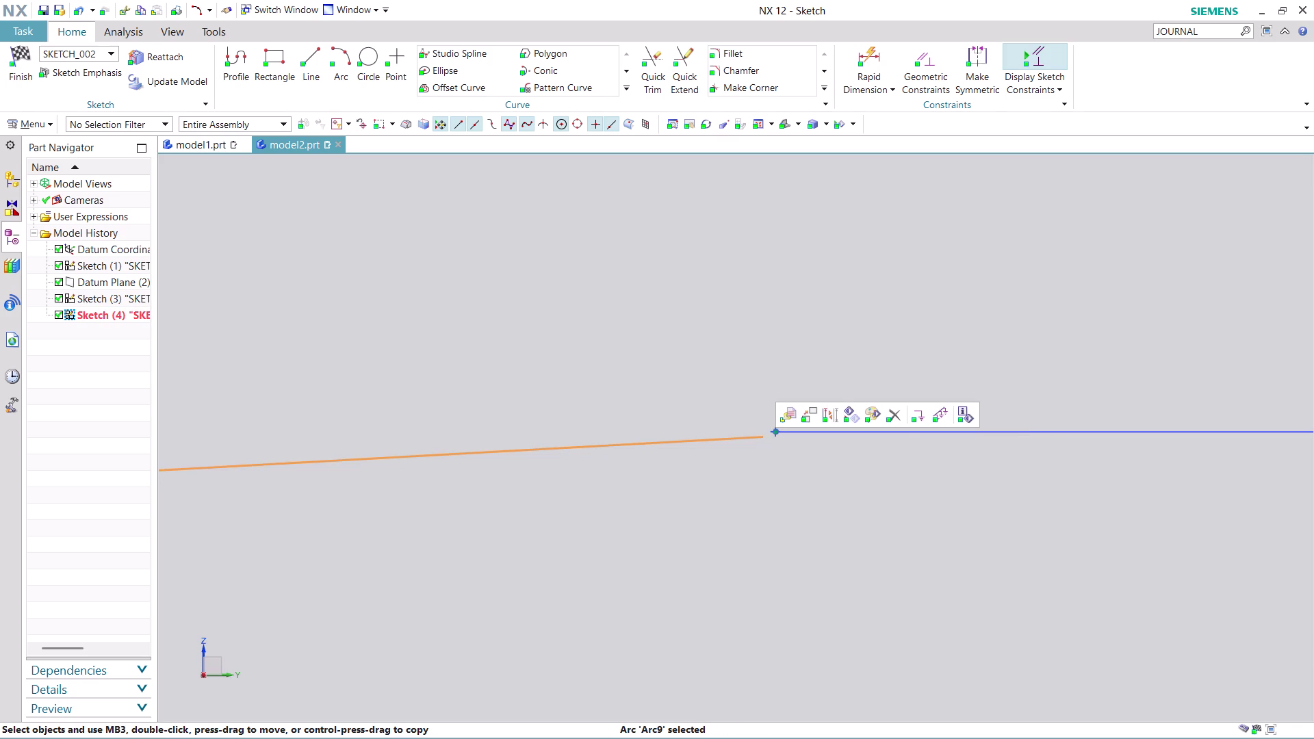
key(Escape)
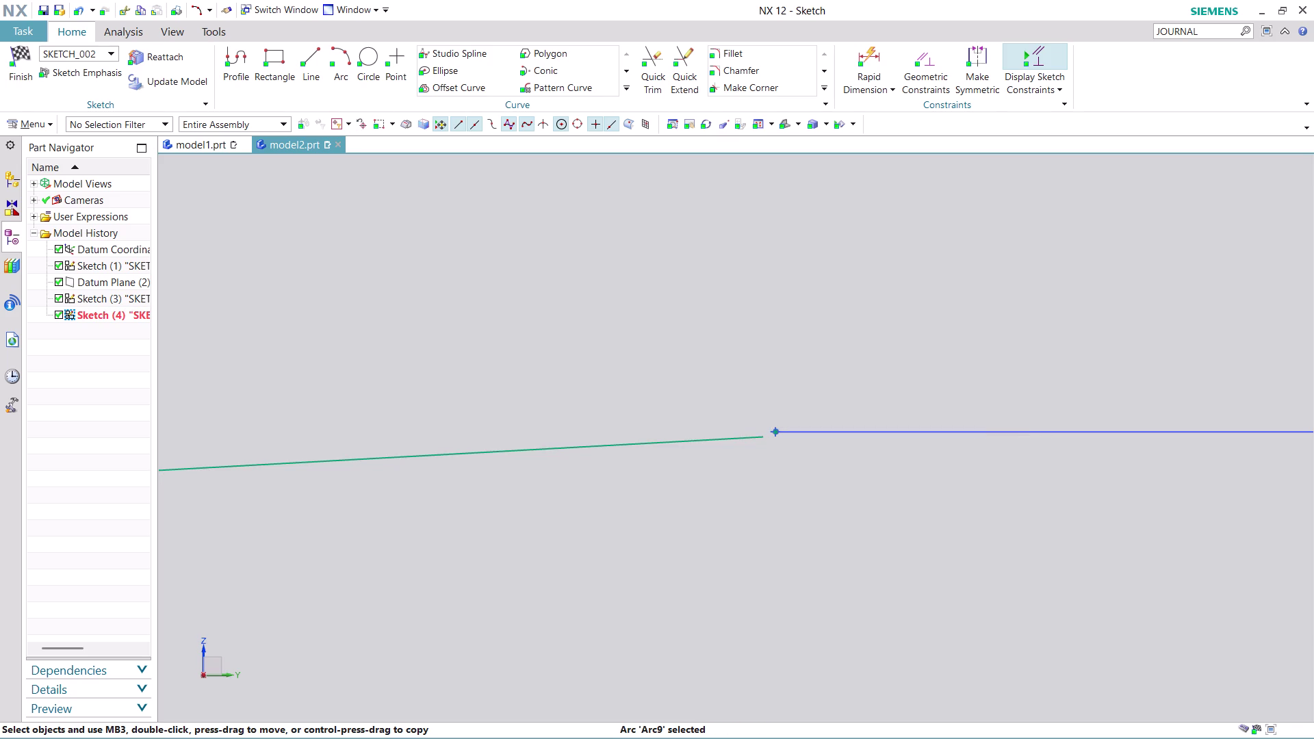
click(756, 438)
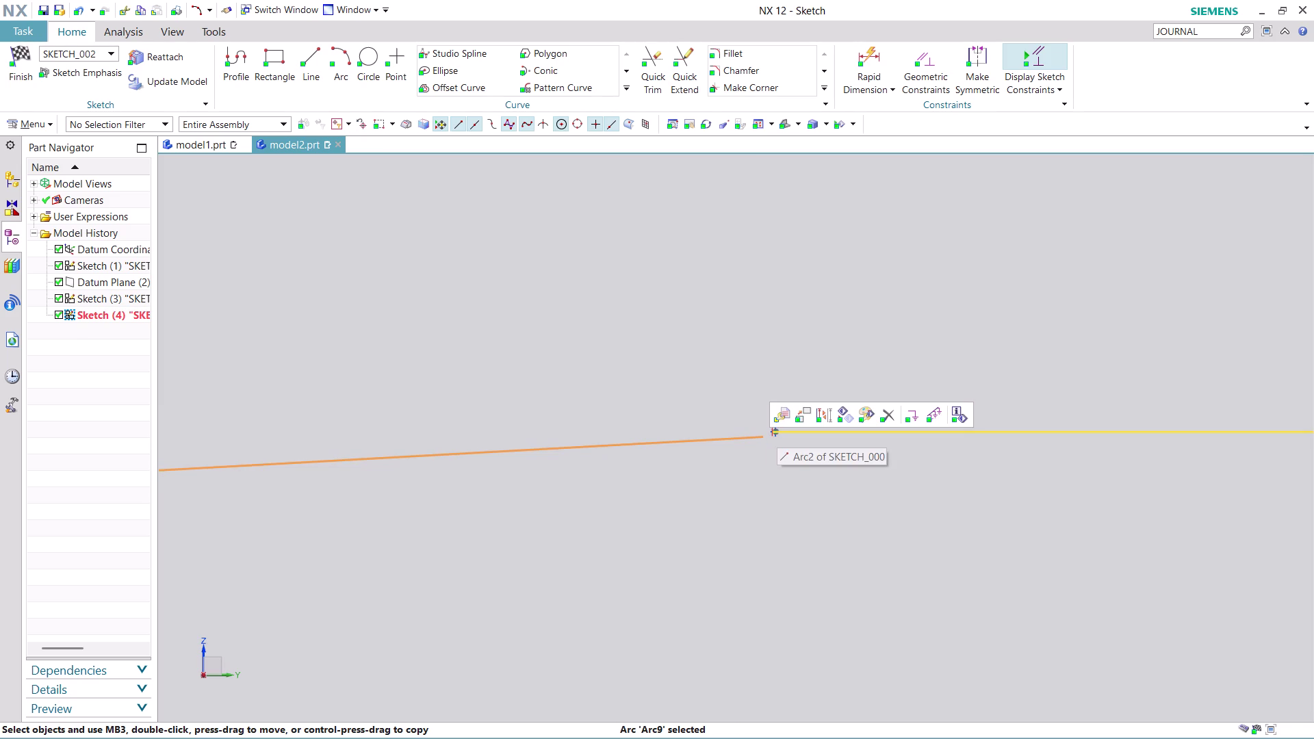
scroll(up, 3)
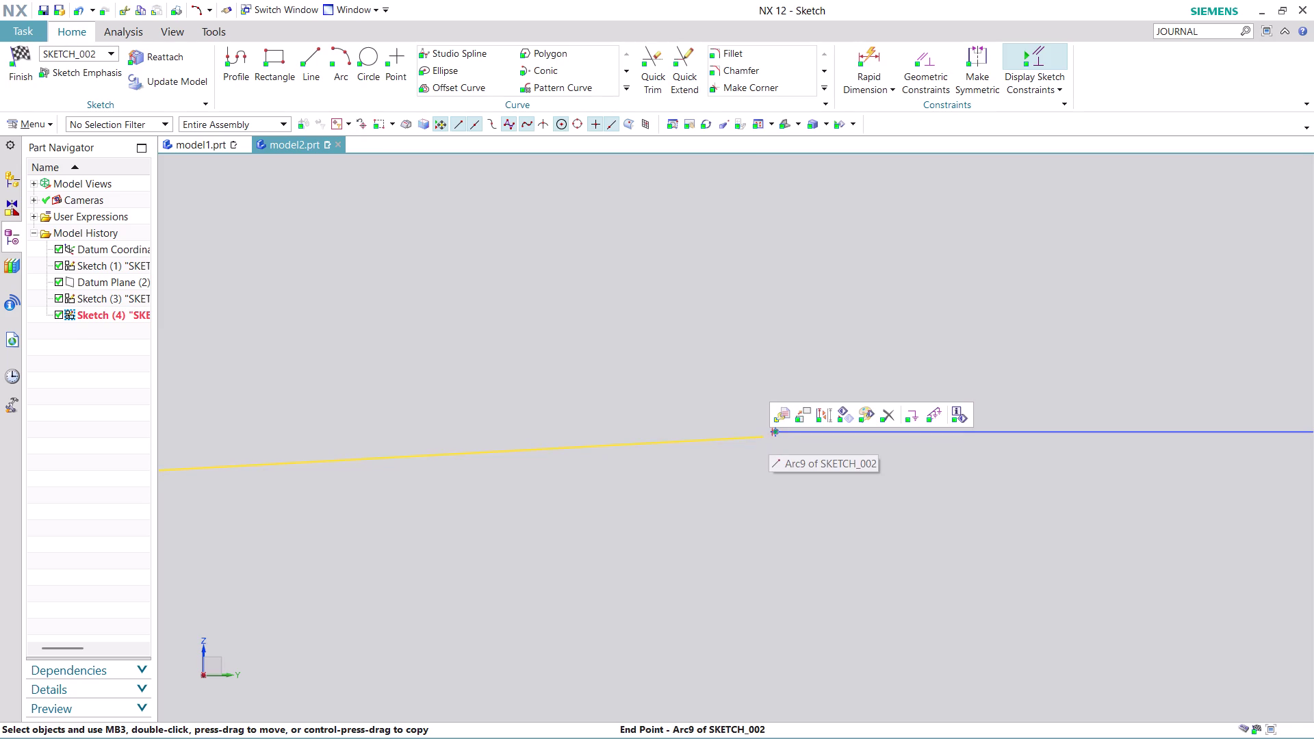
click(776, 431)
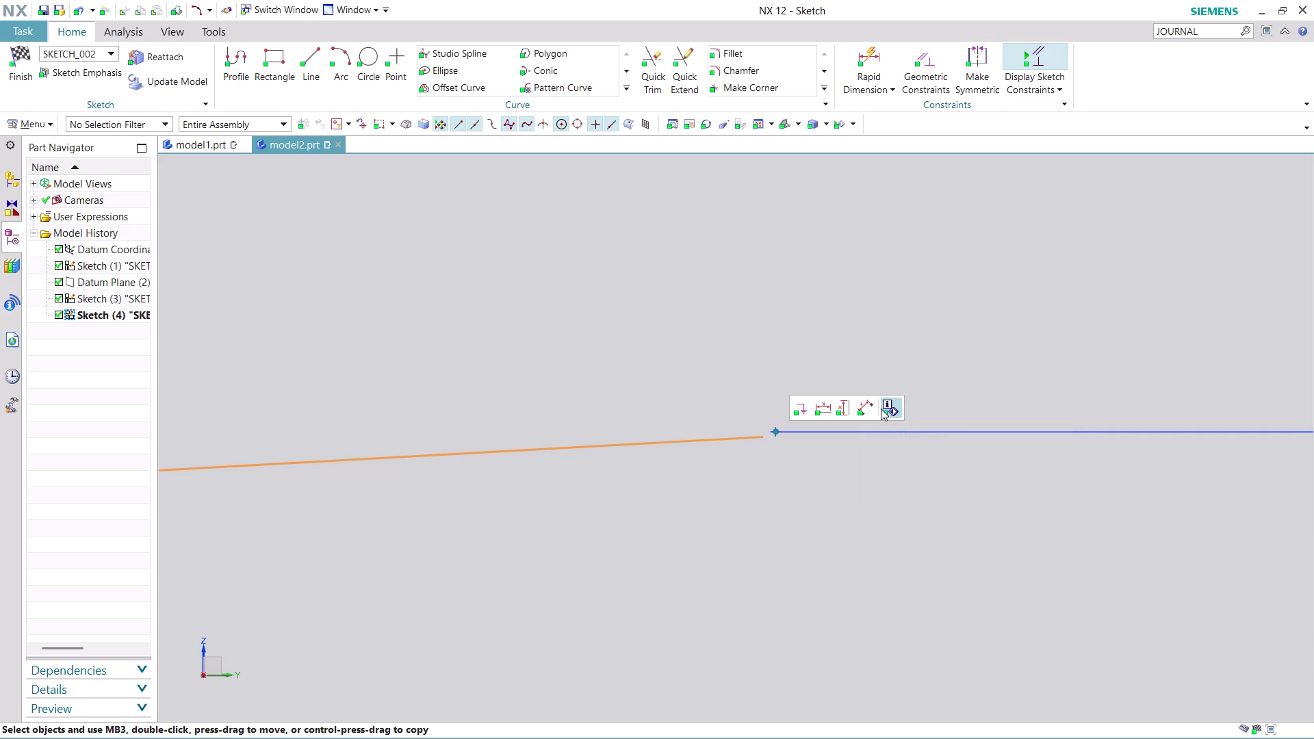
key(Escape)
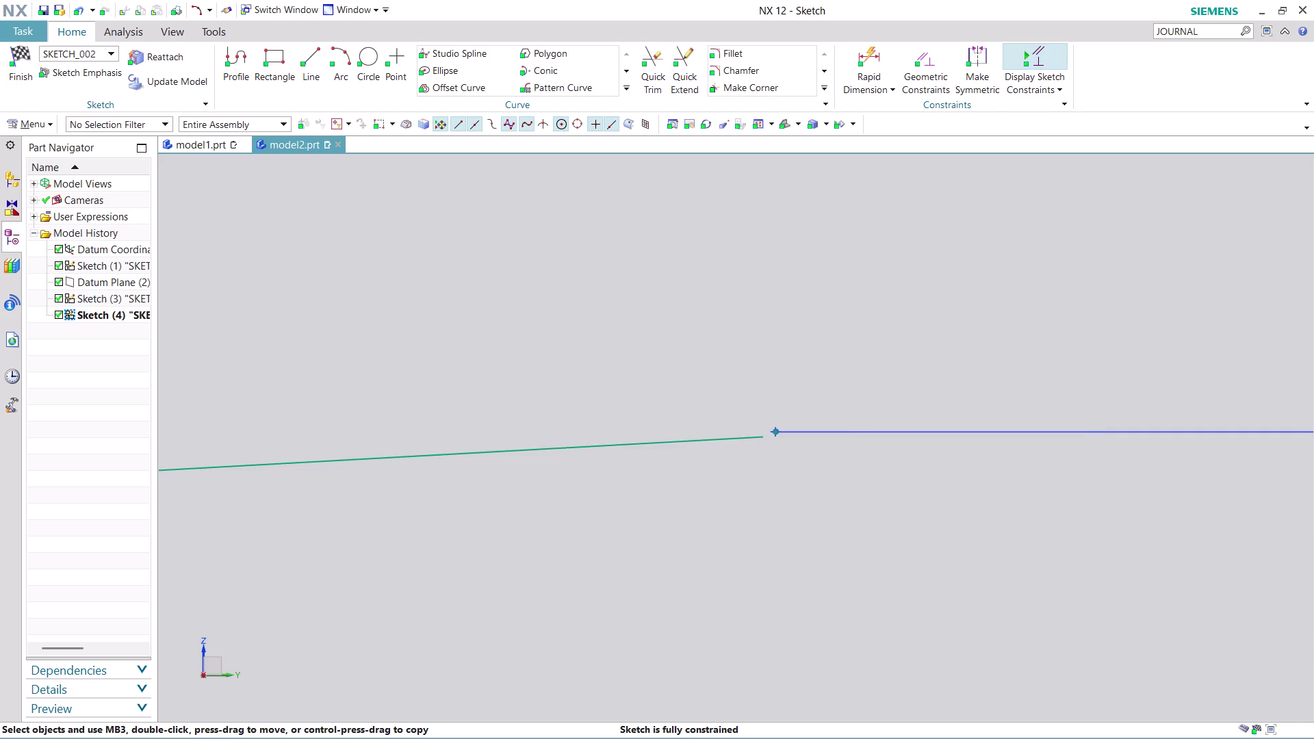
click(780, 431)
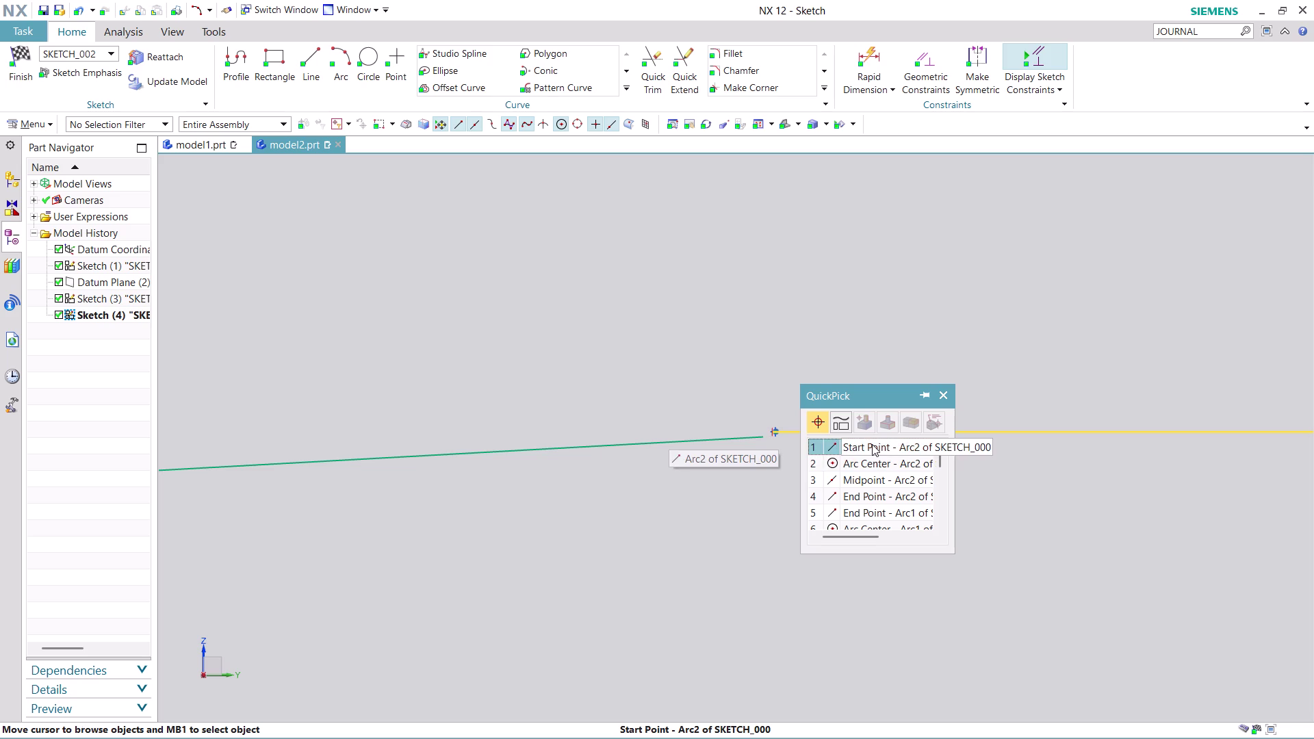
click(872, 444)
click(744, 438)
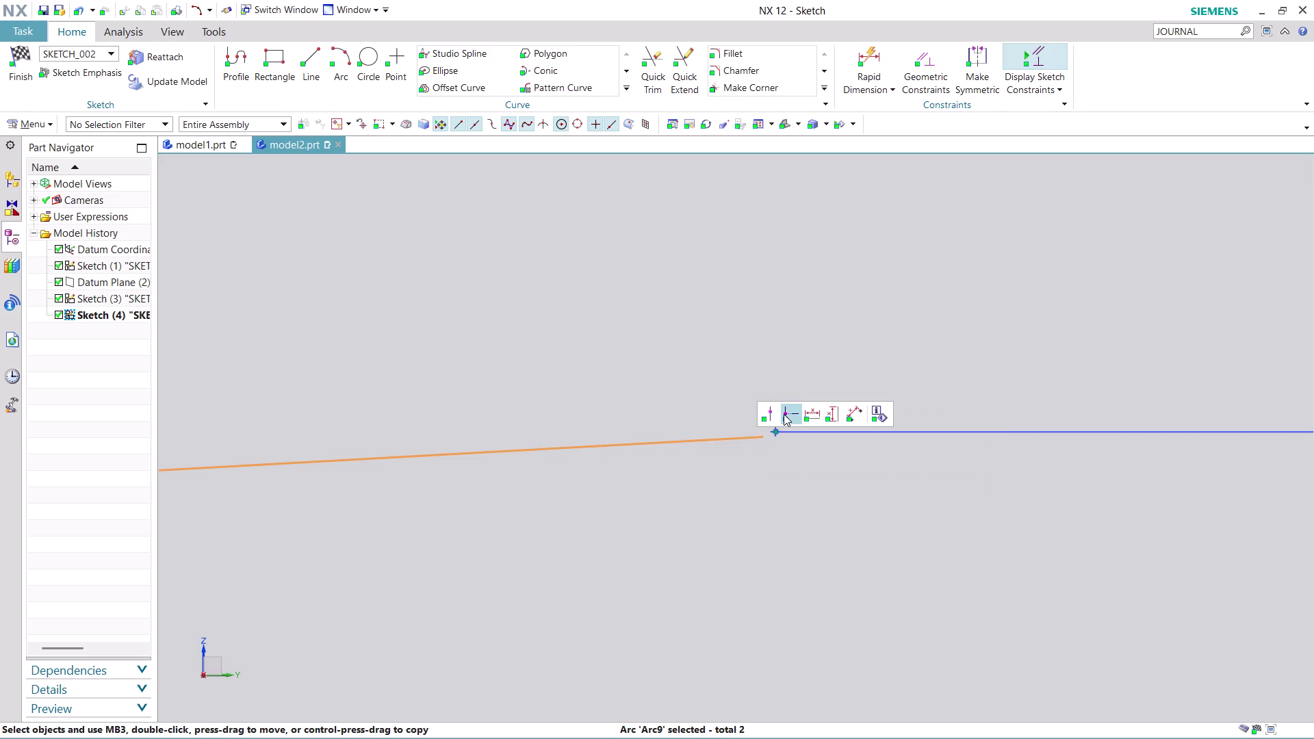
click(770, 419)
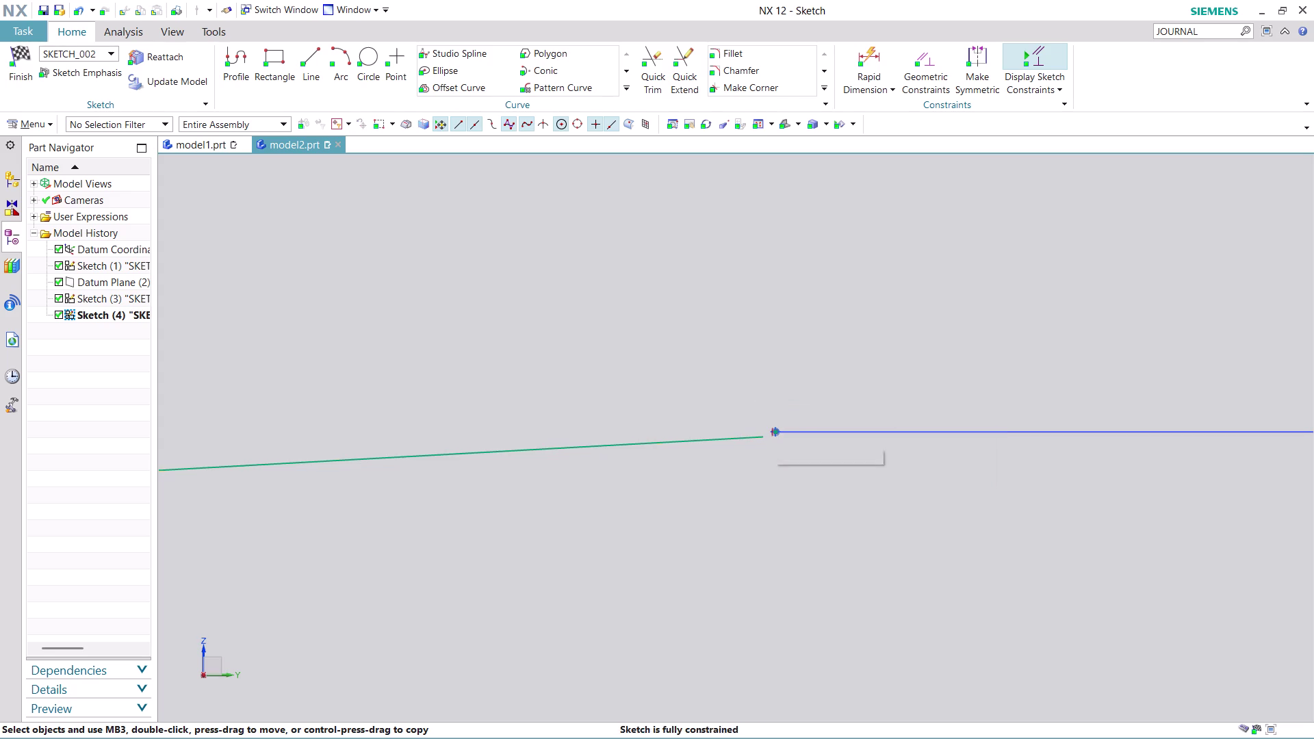
click(779, 433)
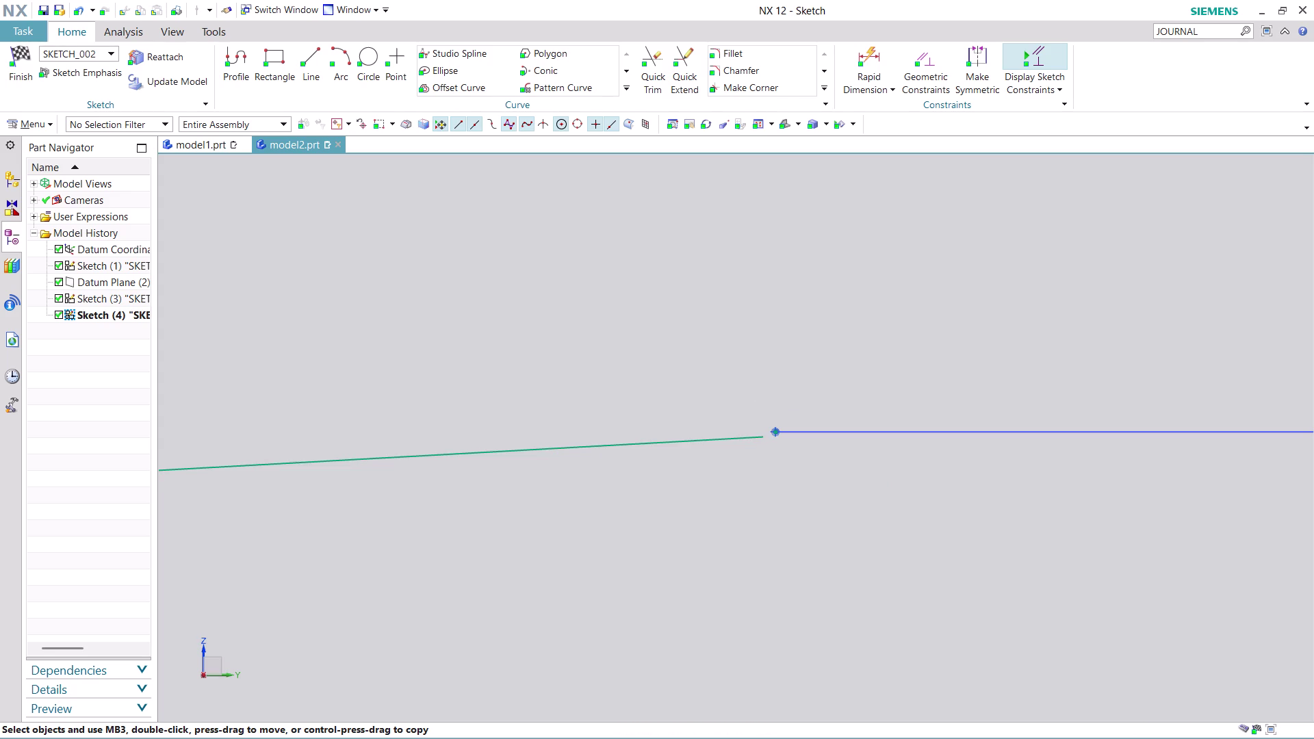
click(743, 440)
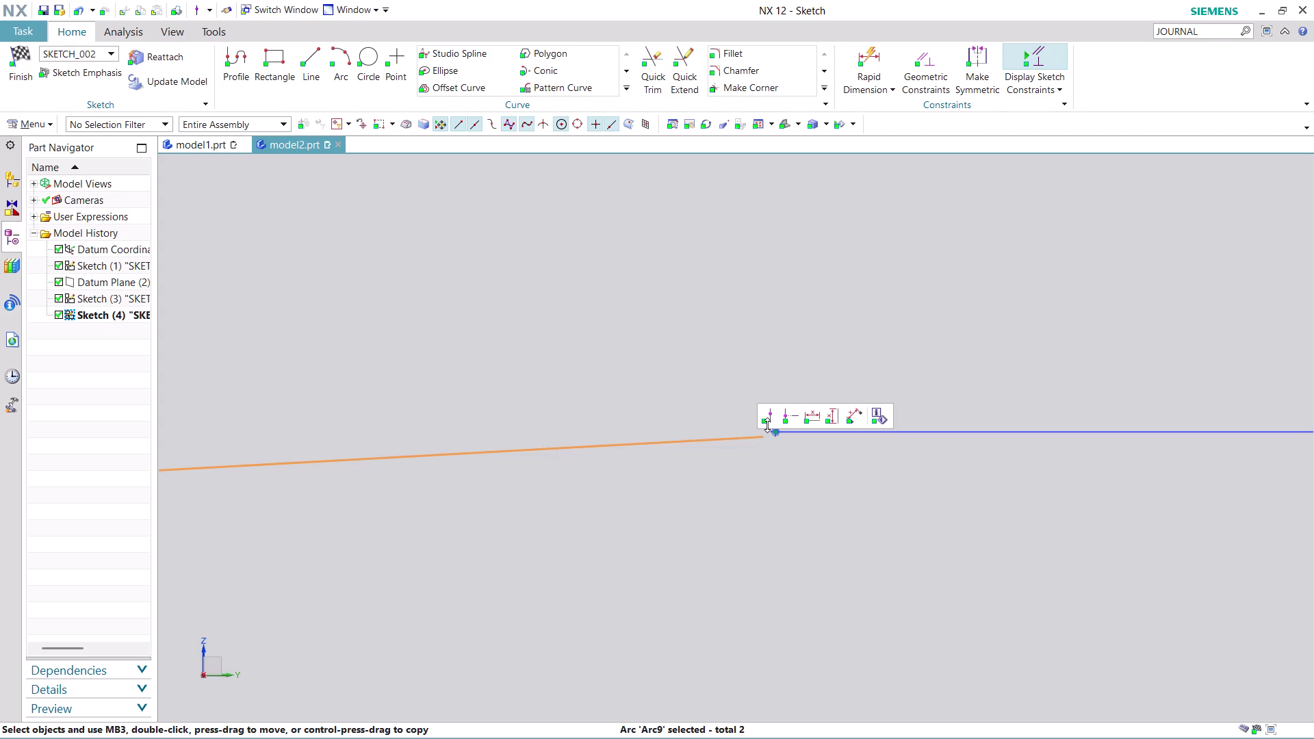
scroll(down, 3)
scroll(up, 3)
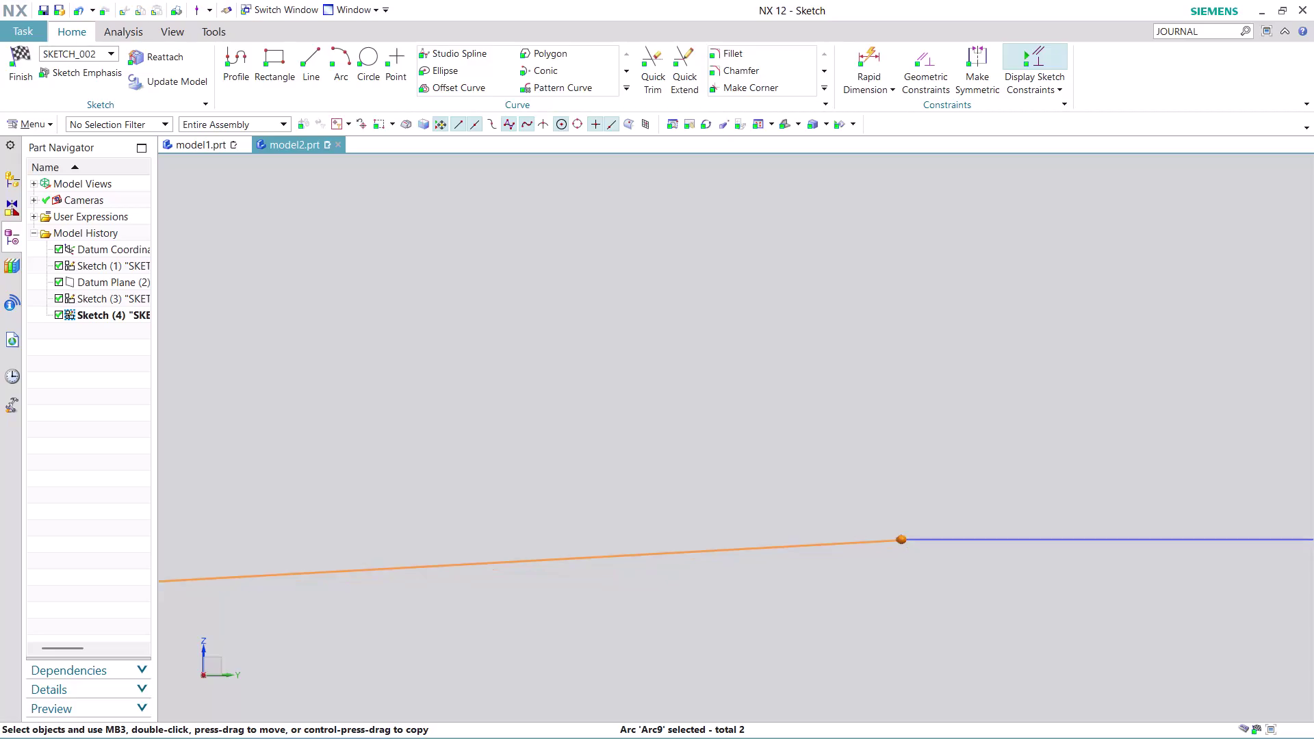
scroll(up, 3)
scroll(up, 3)
scroll(up, 3)
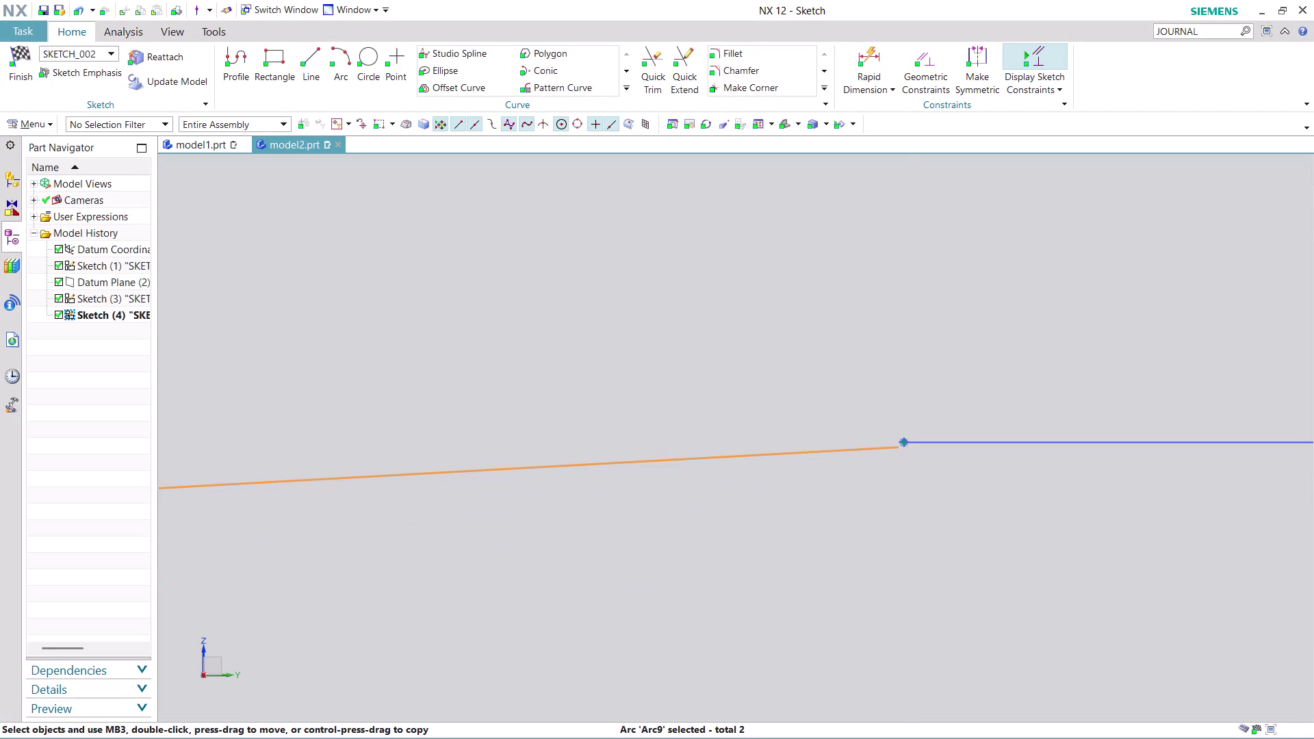
middle_drag(949, 362, 957, 390)
scroll(up, 3)
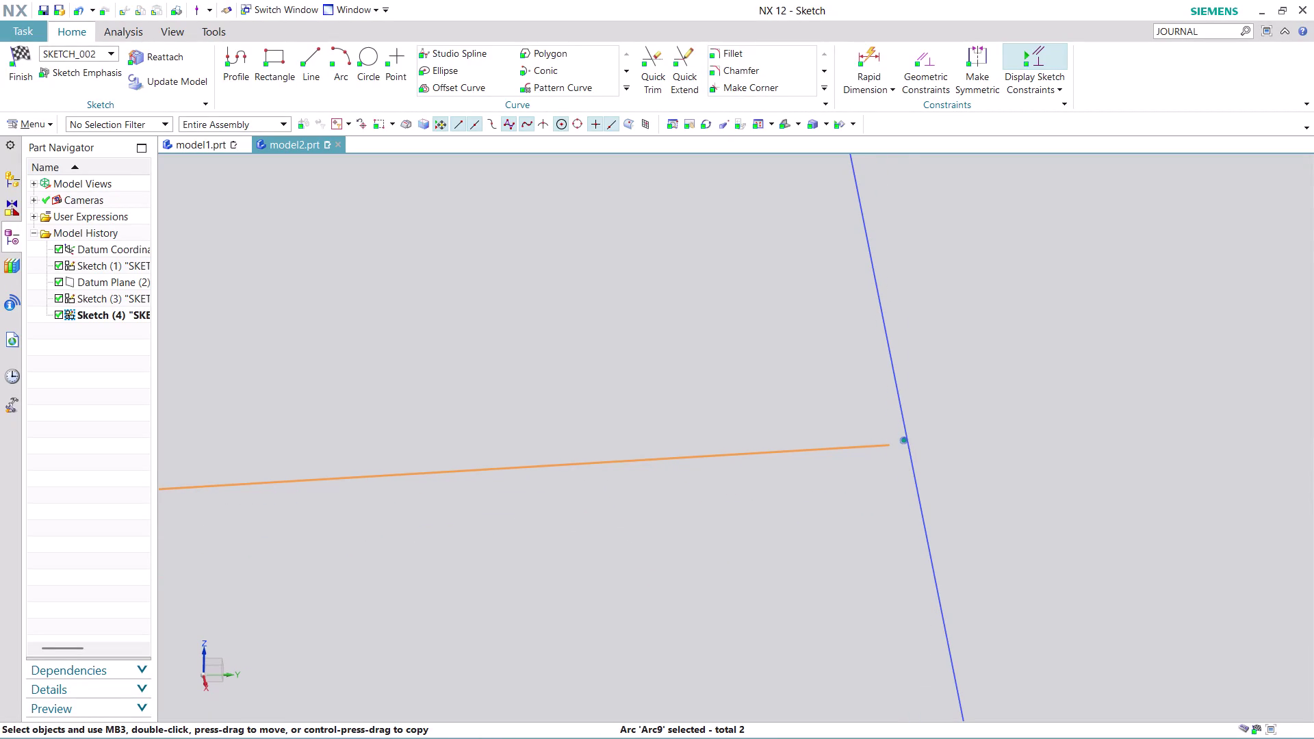
scroll(up, 3)
drag(906, 440, 932, 433)
drag(885, 447, 944, 440)
scroll(down, 3)
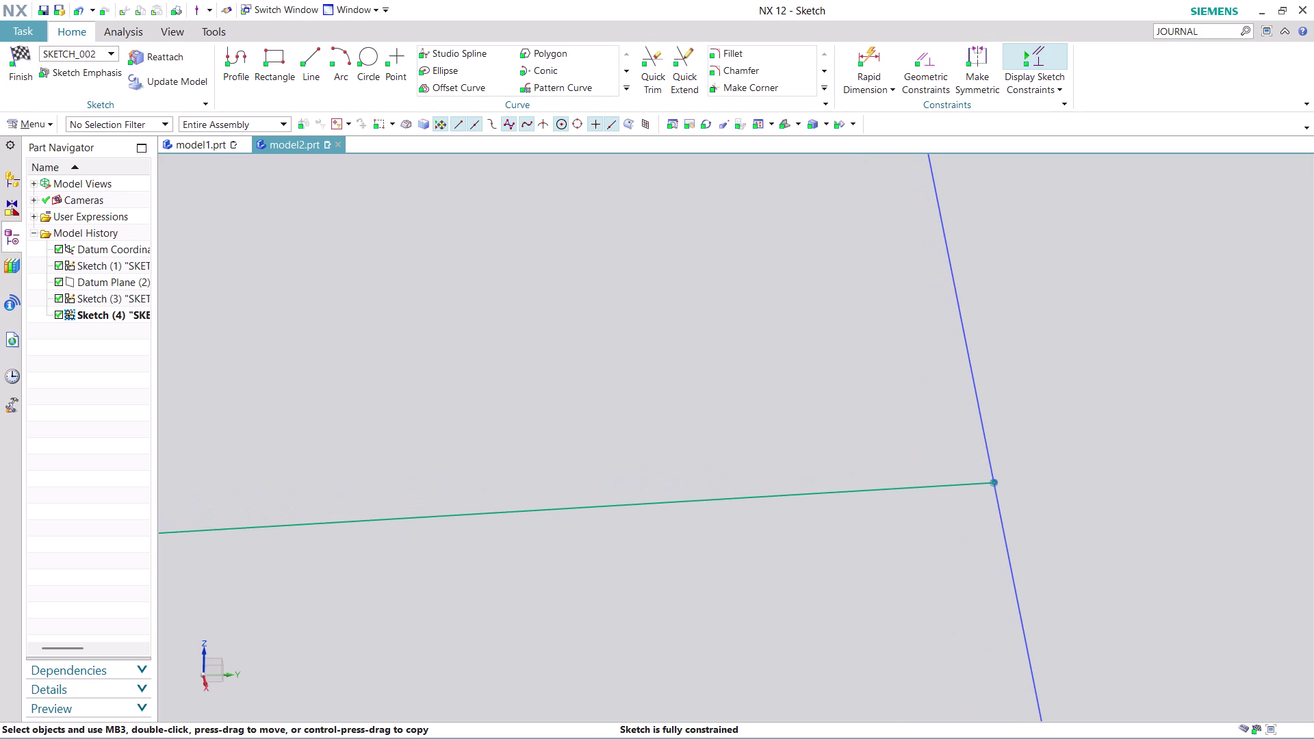
scroll(down, 3)
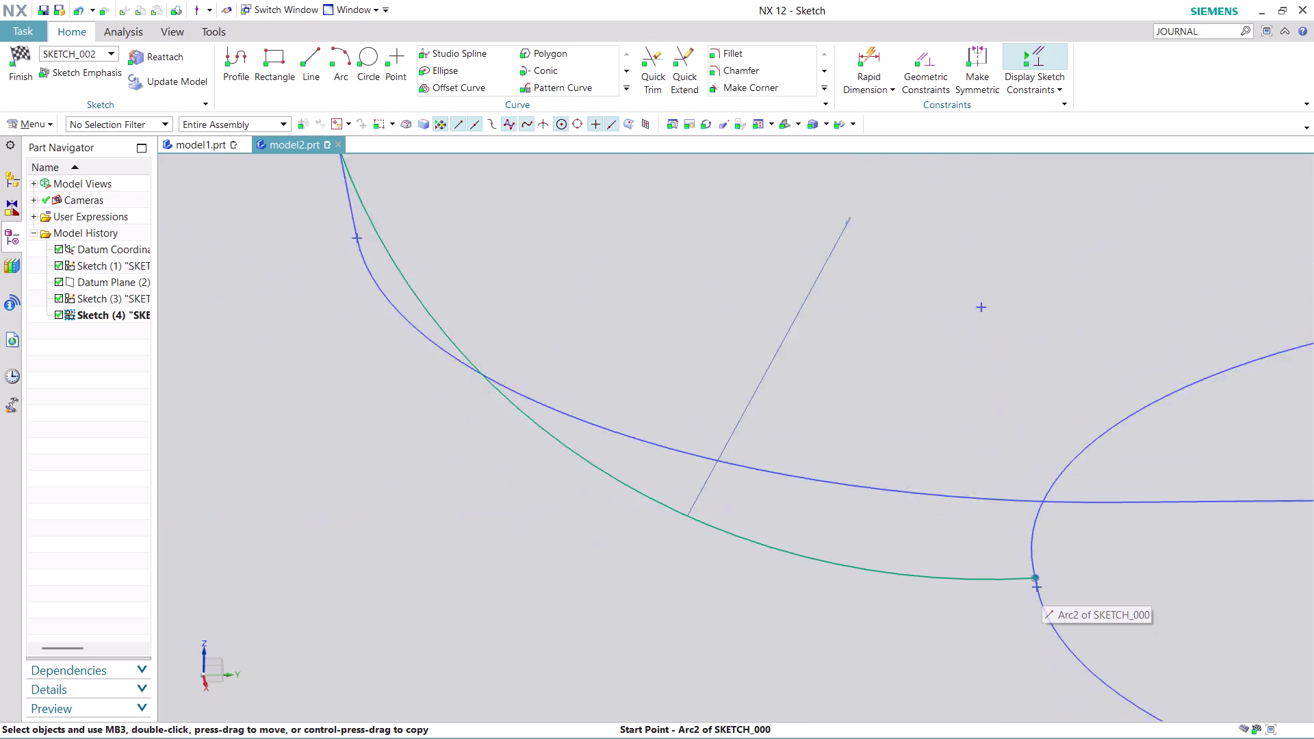
Zoom in on both ends of the connecting arc, then start the Geometric Constraints tool.
scroll(down, 3)
scroll(up, 3)
scroll(up, 3)
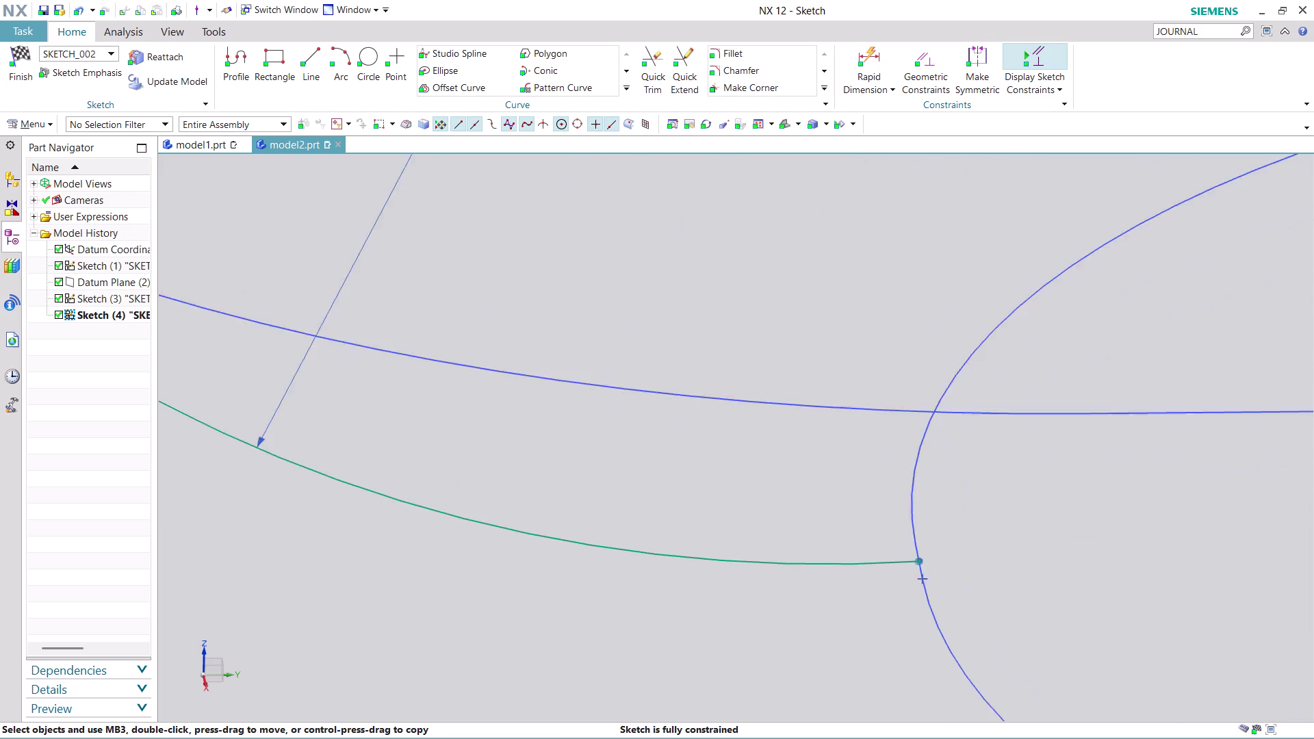
scroll(up, 3)
scroll(up, 3)
scroll(up, 3)
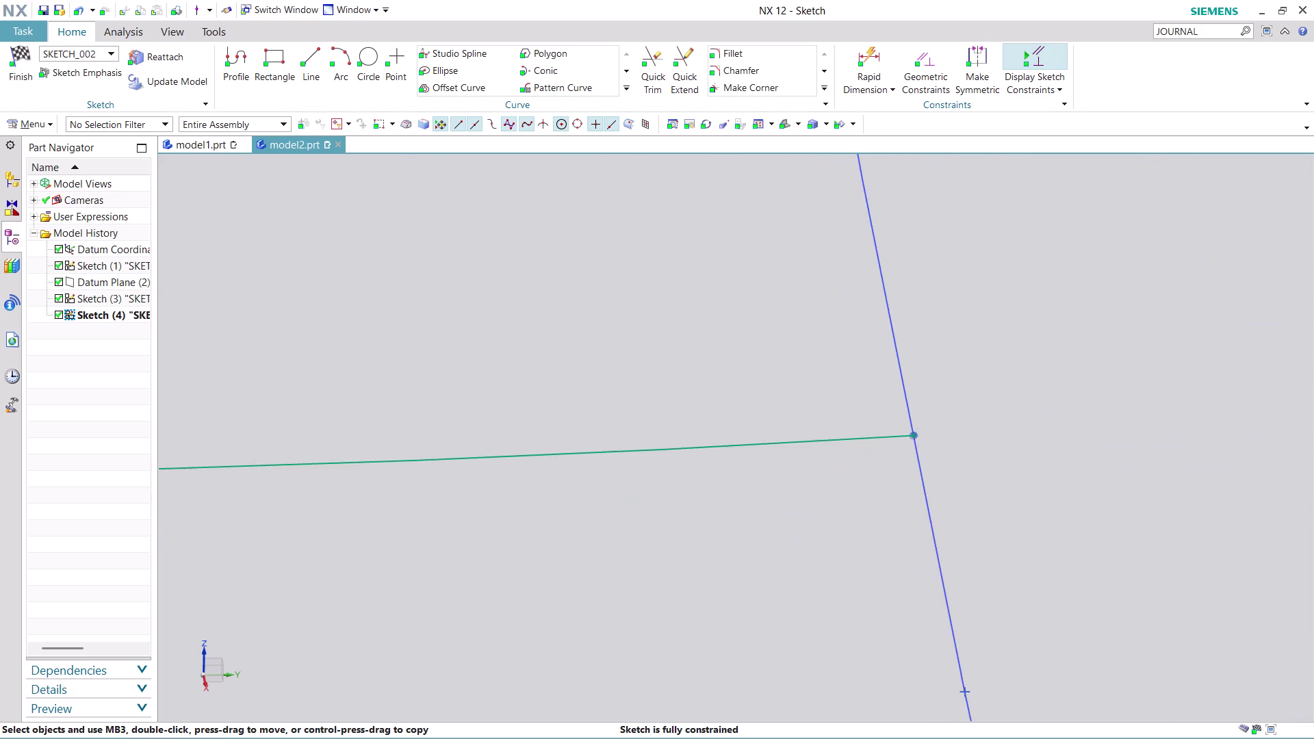
scroll(up, 3)
scroll(up, 3)
scroll(up, 3)
scroll(up, 3)
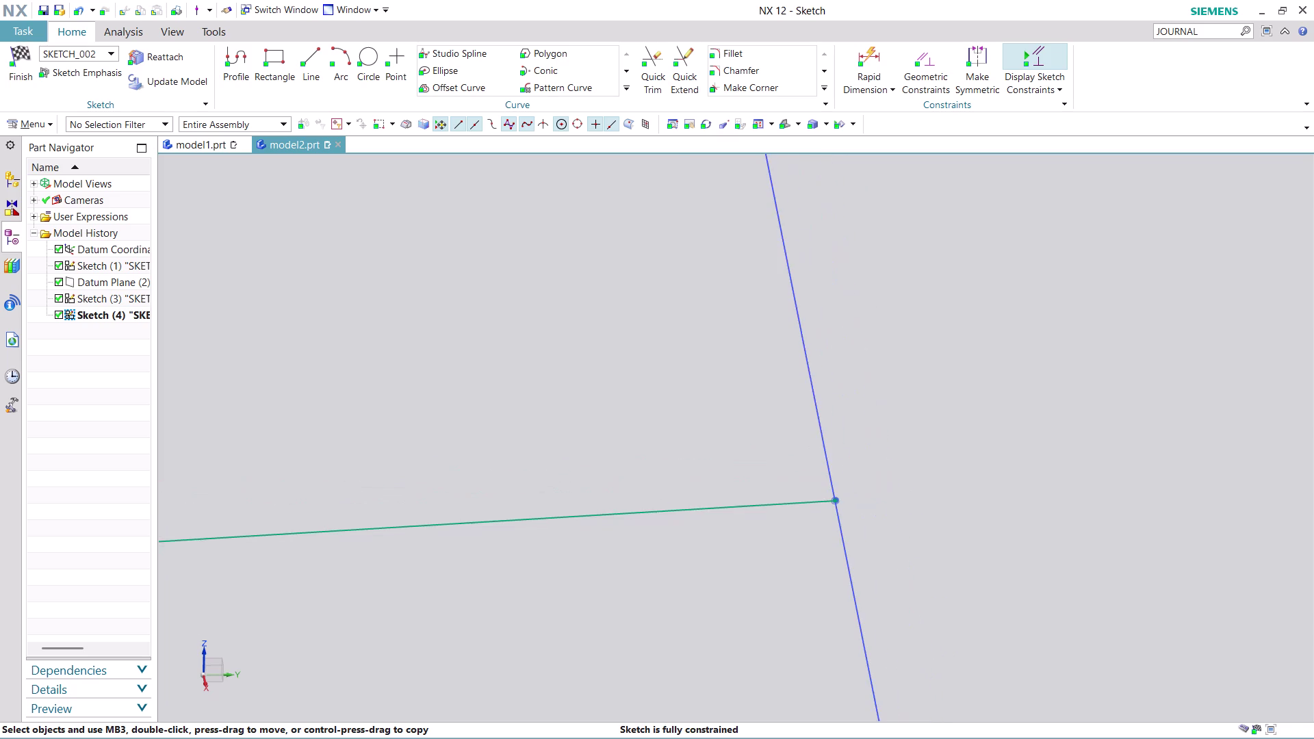
scroll(up, 3)
scroll(up, 3)
scroll(up, 3)
scroll(up, 3)
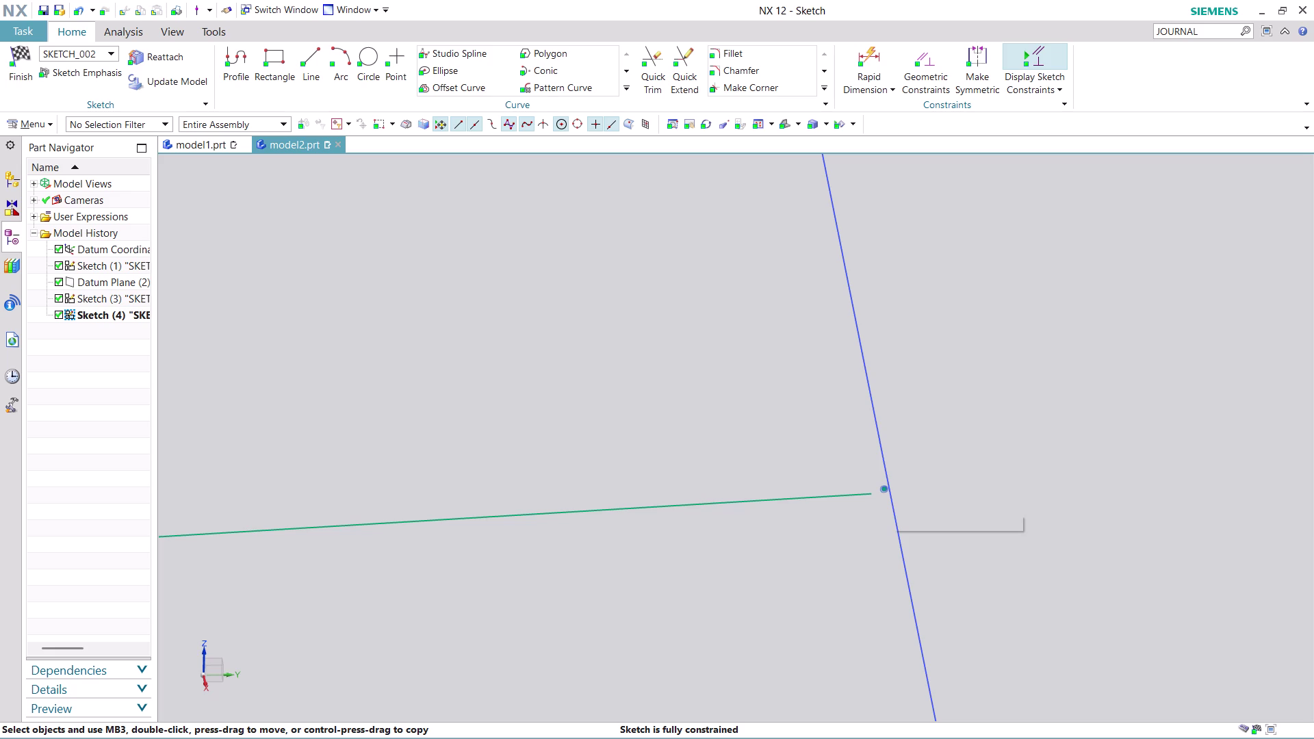
click(912, 71)
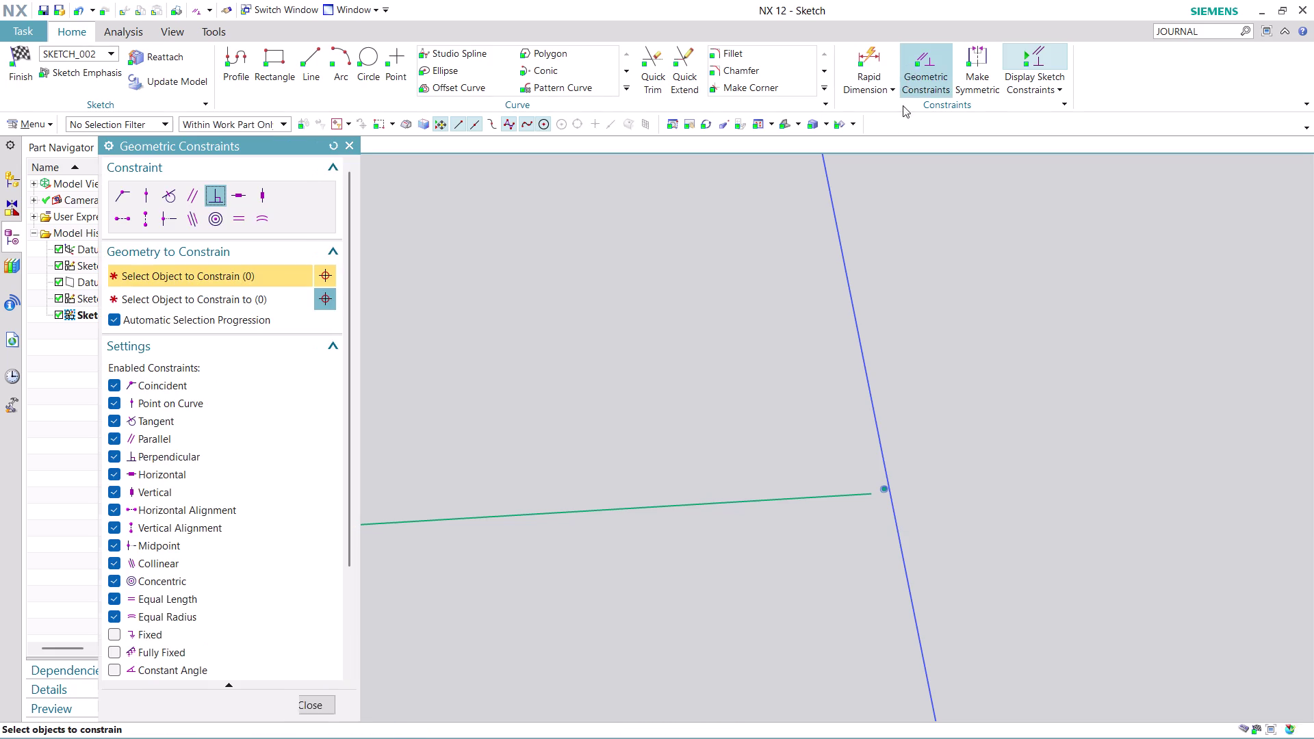
click(126, 194)
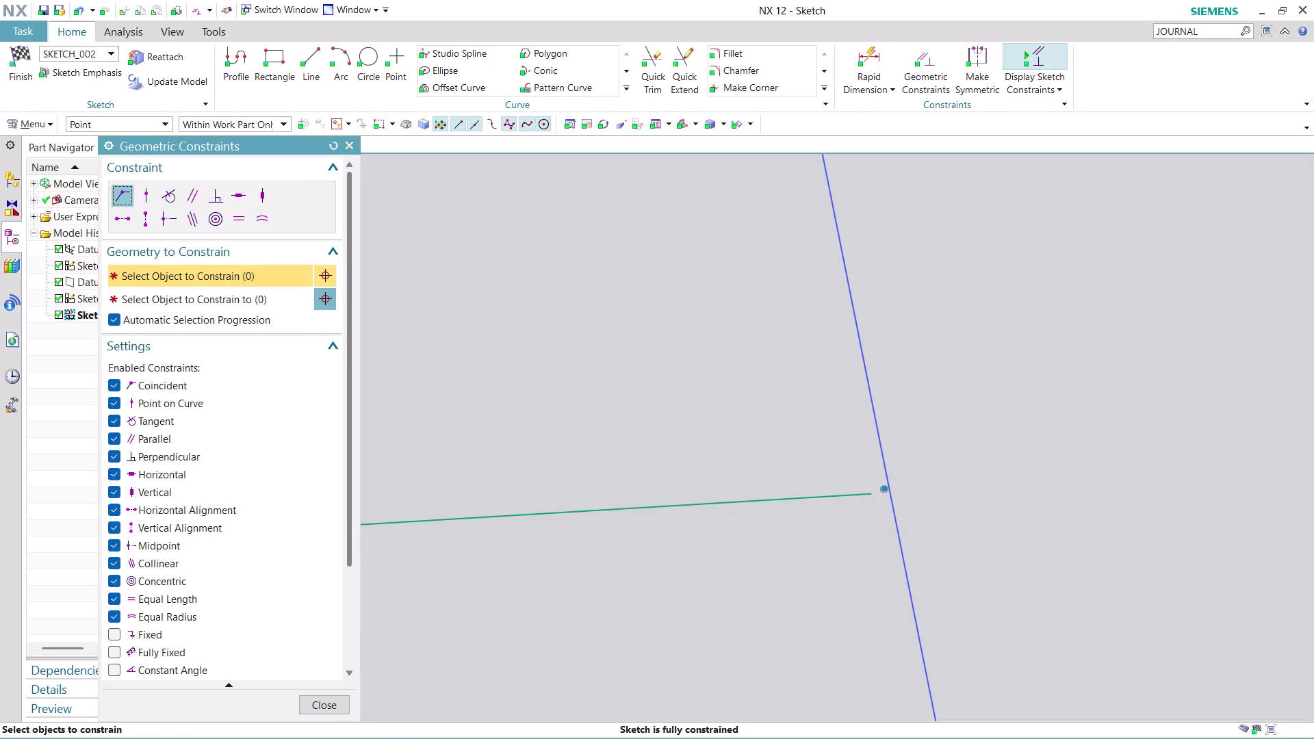
click(892, 490)
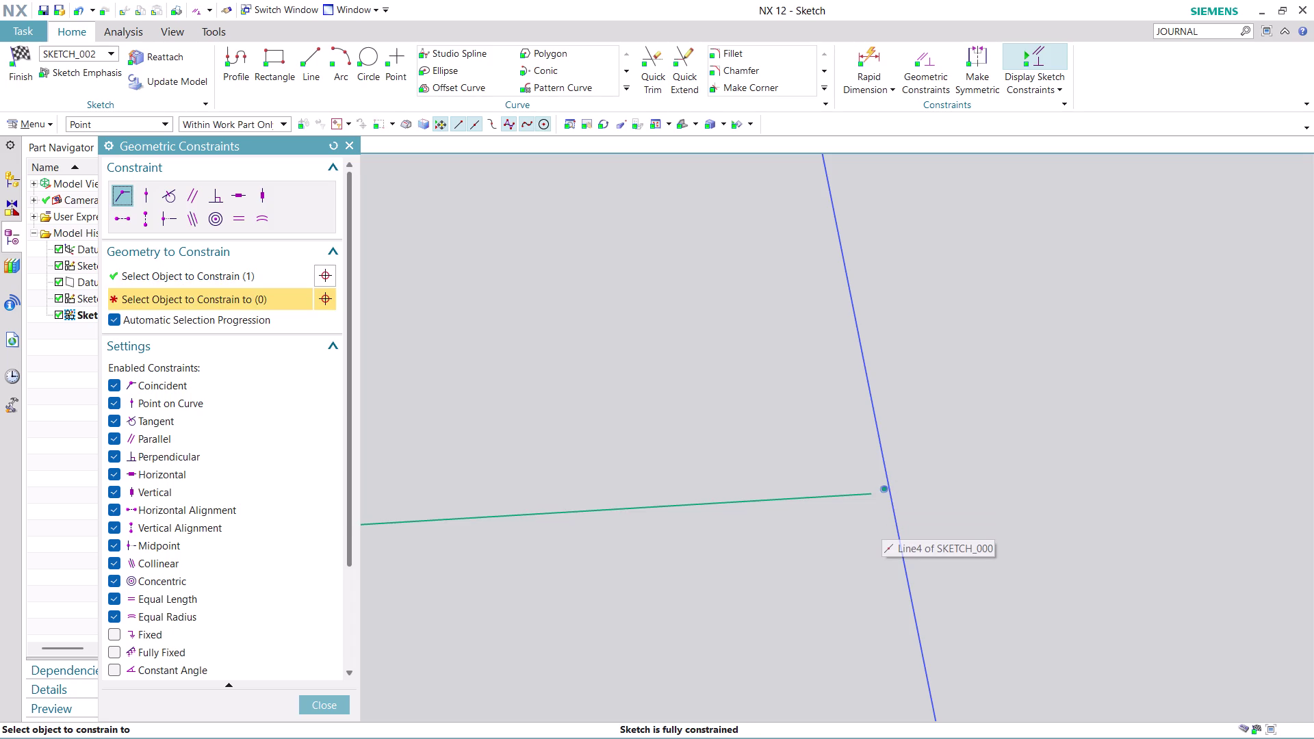
click(859, 496)
click(855, 491)
click(852, 493)
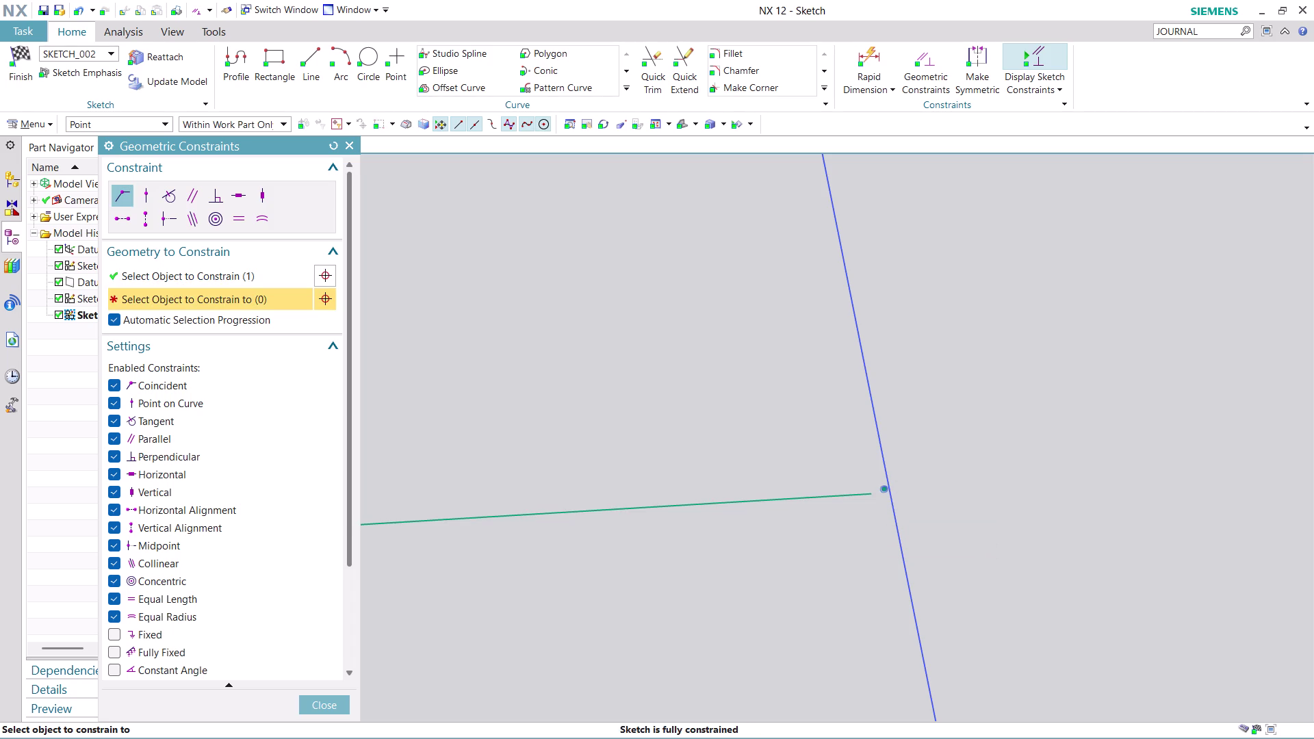
click(330, 696)
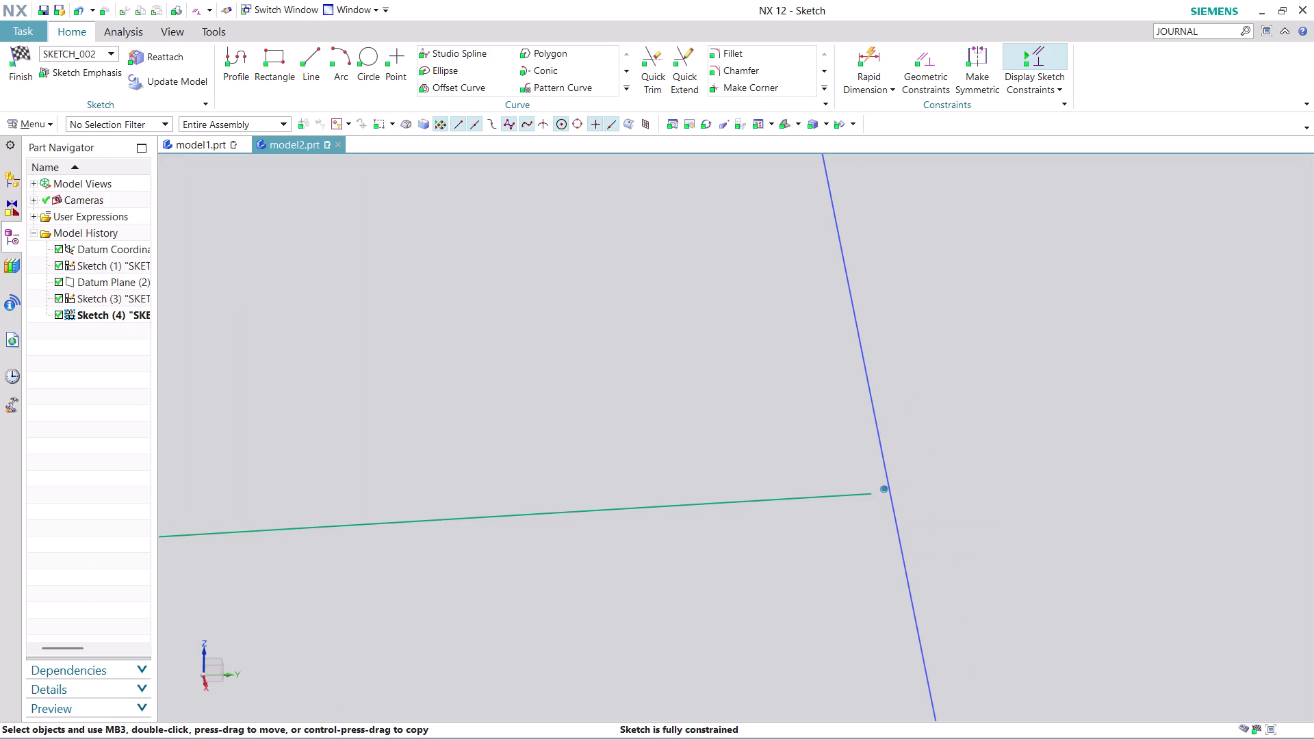
scroll(down, 3)
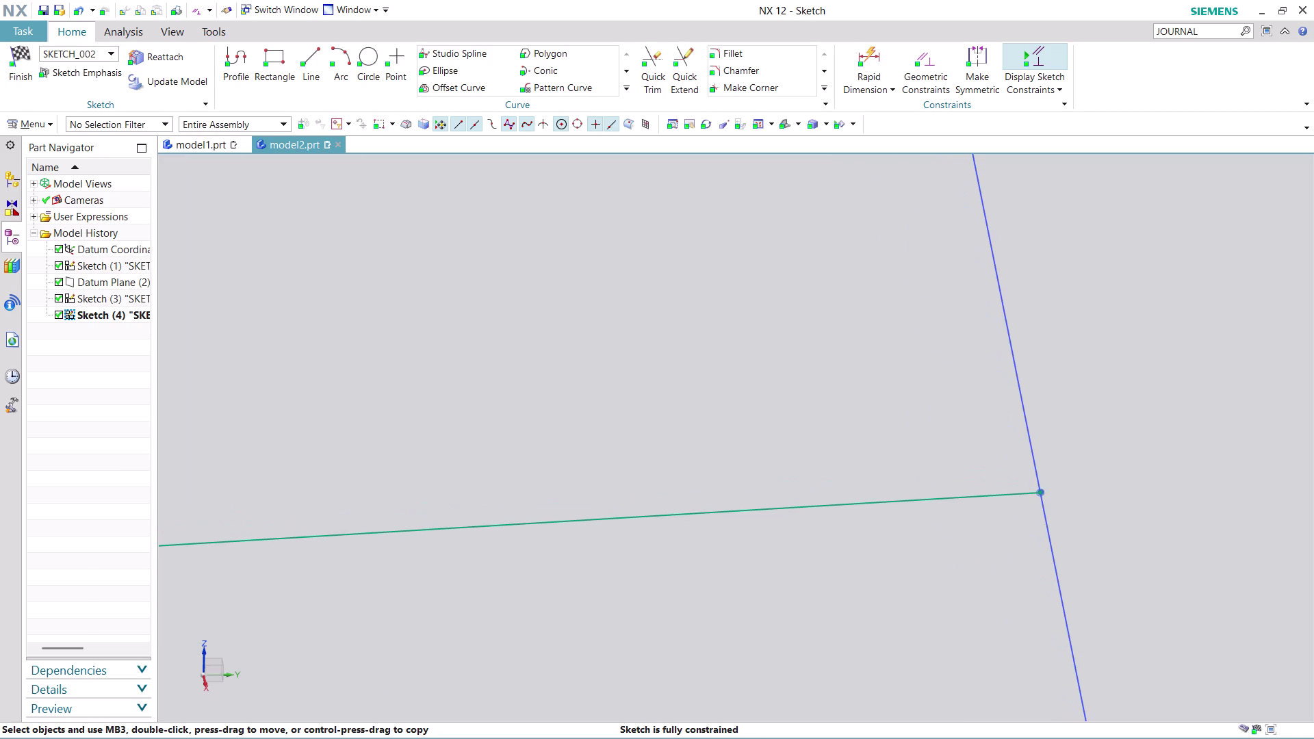
key(ctrl+f)
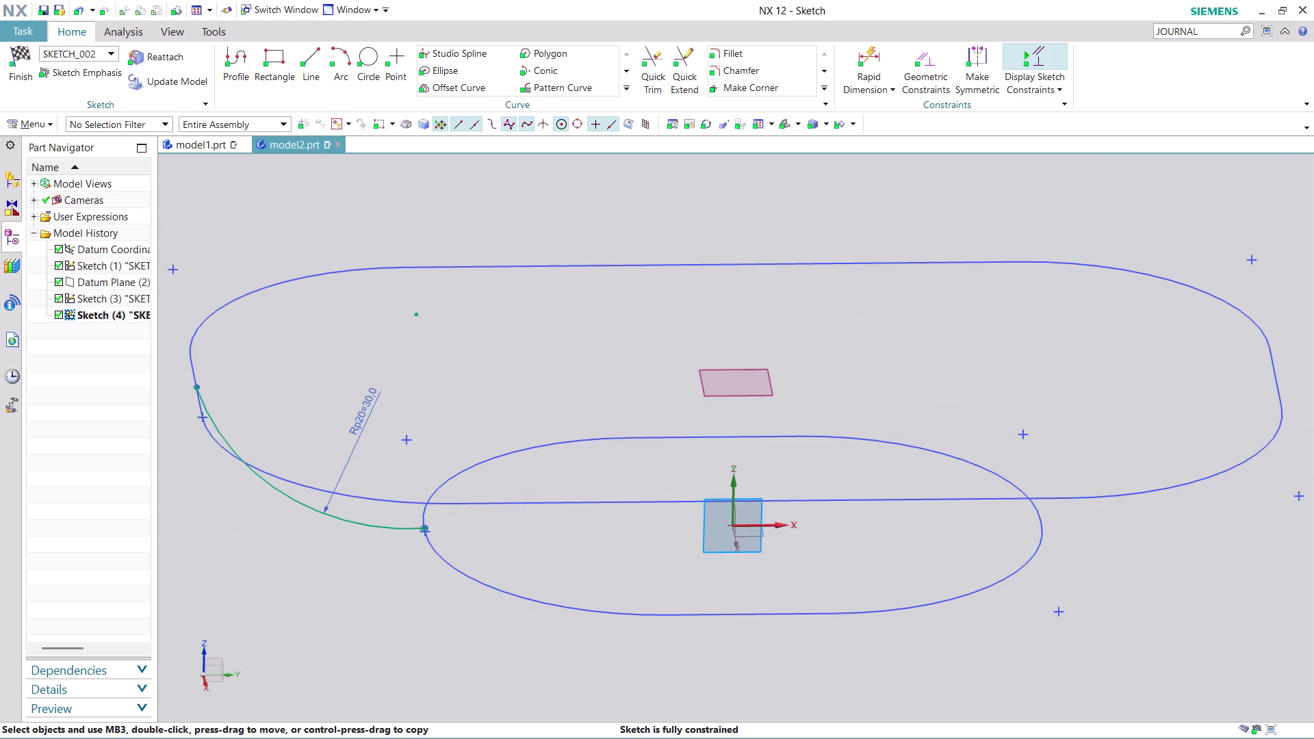
Undo the connecting arc and its radius dimension, then orient the view to the sketch.
scroll(up, 3)
scroll(down, 3)
middle_drag(527, 569, 542, 534)
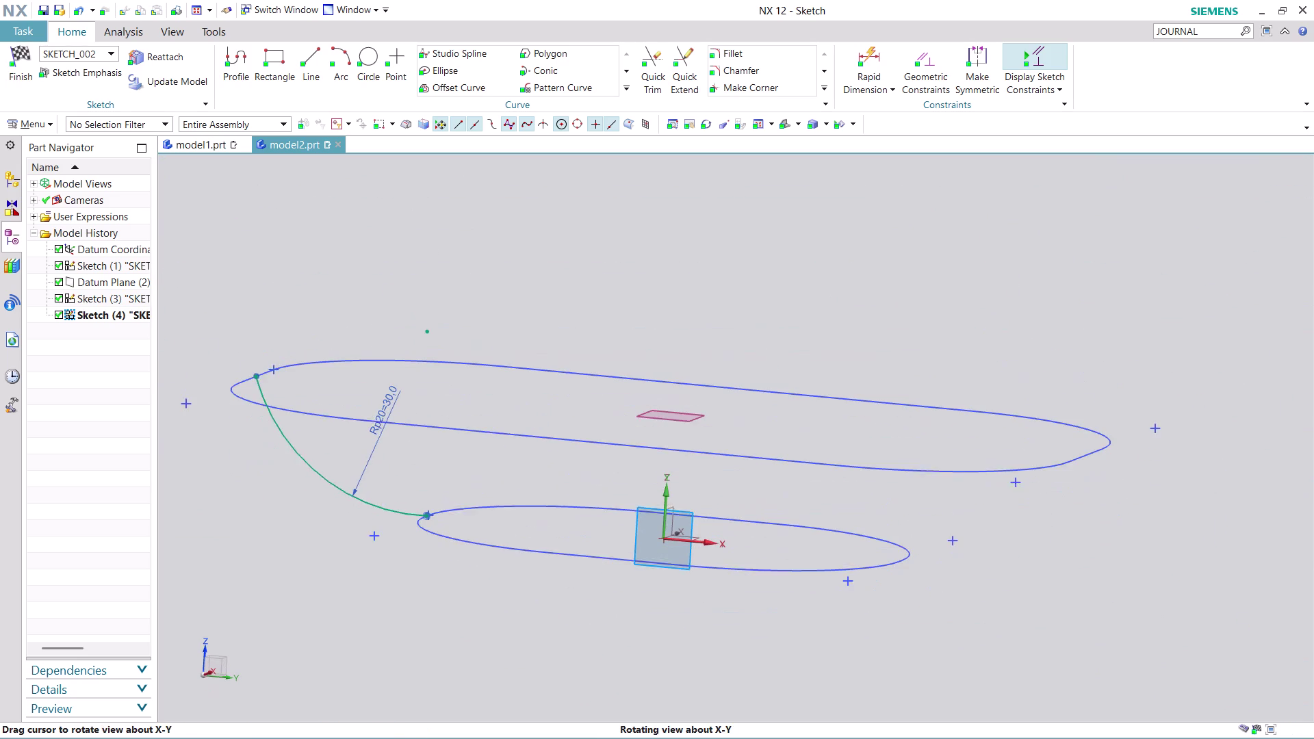
middle_drag(542, 534, 543, 534)
scroll(up, 3)
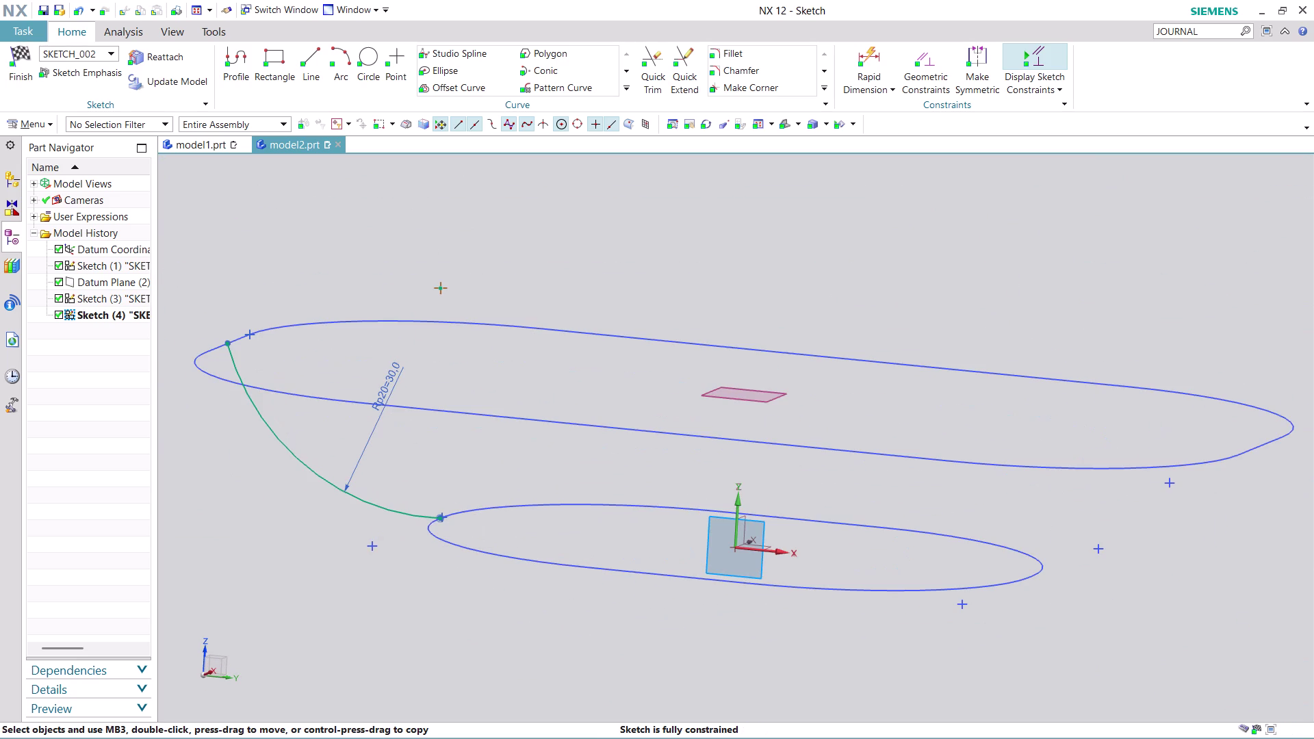
key(ctrl+z)
key(ctrl+z)
key(ctrl+z)
key(ctrl+z)
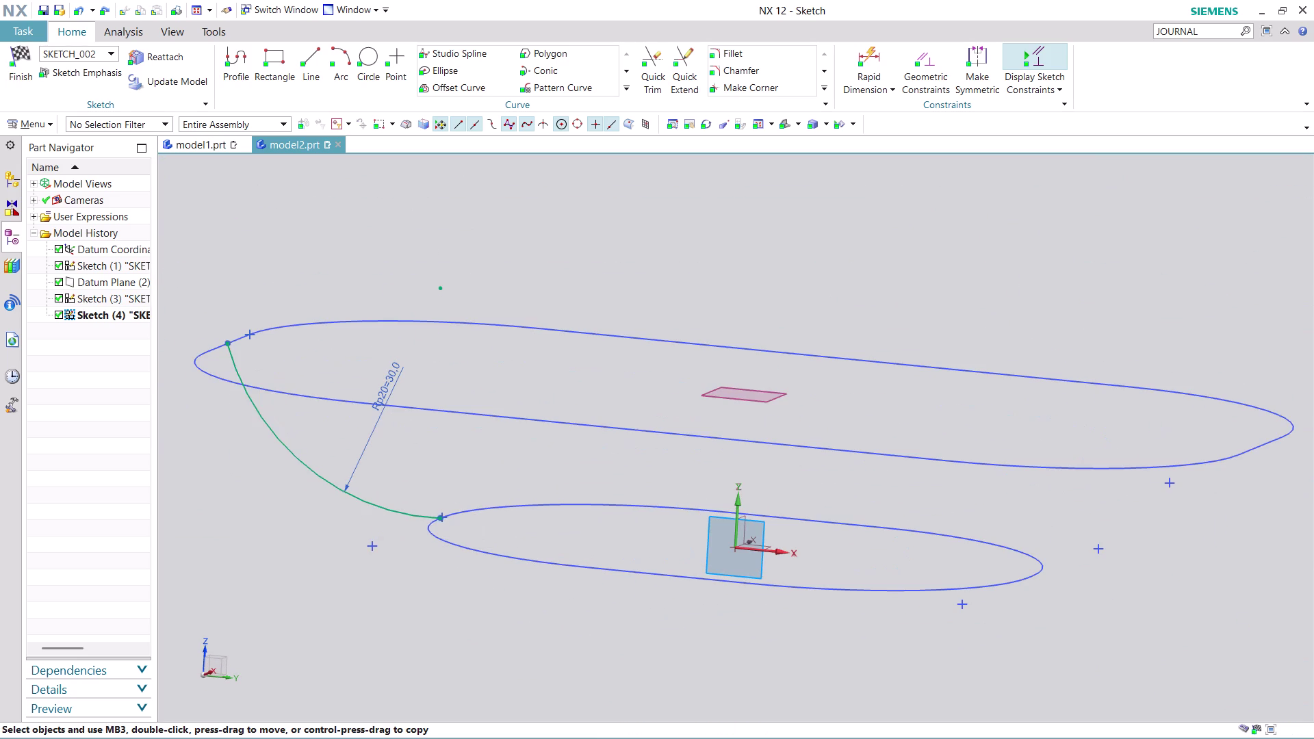
key(ctrl+z)
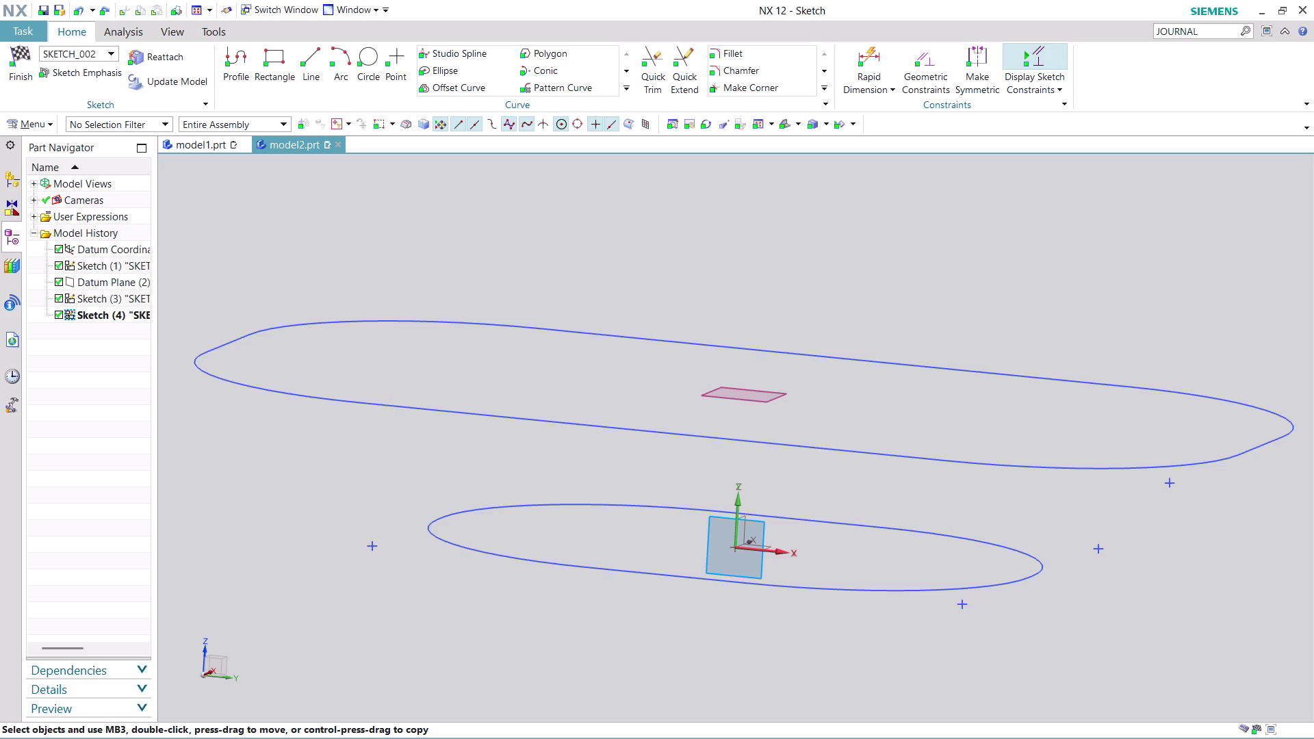
right_click(207, 653)
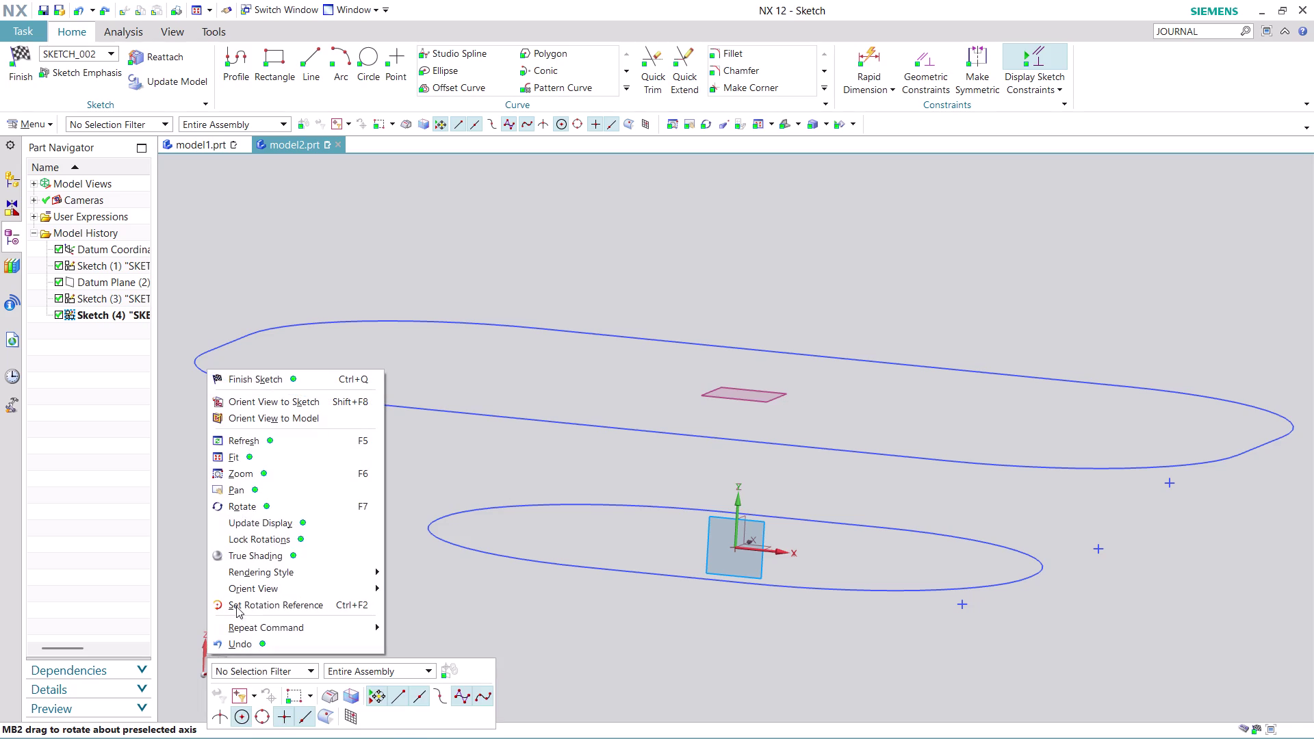
click(351, 403)
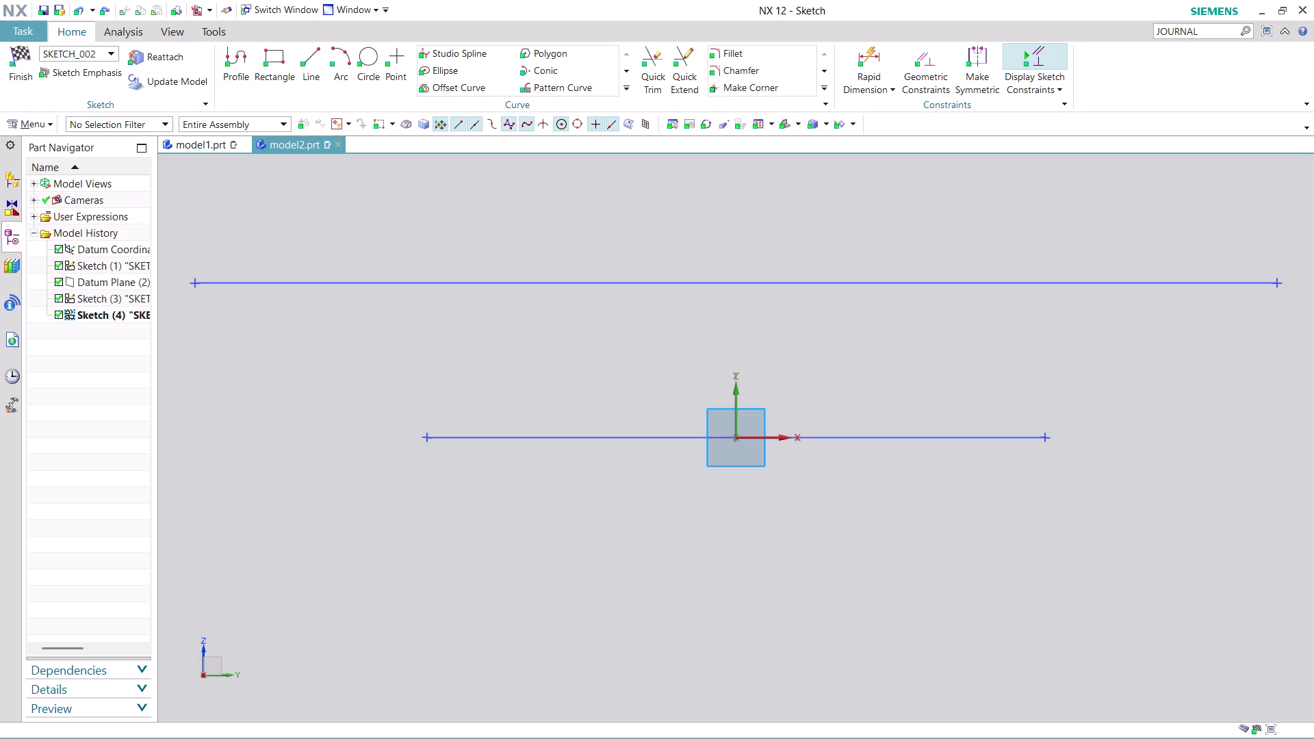
Zoom to the profile ends and start an arc at the upper profile's endpoint.
scroll(down, 3)
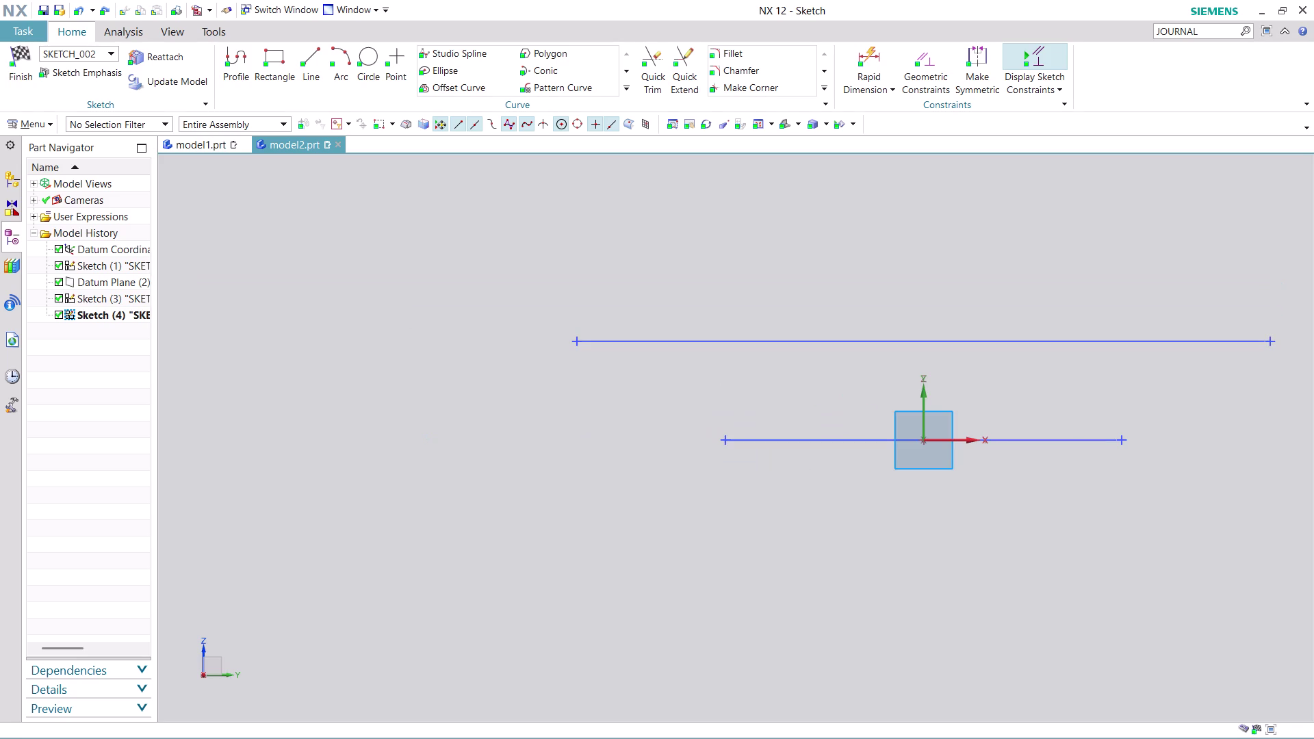
scroll(up, 3)
scroll(up, 3)
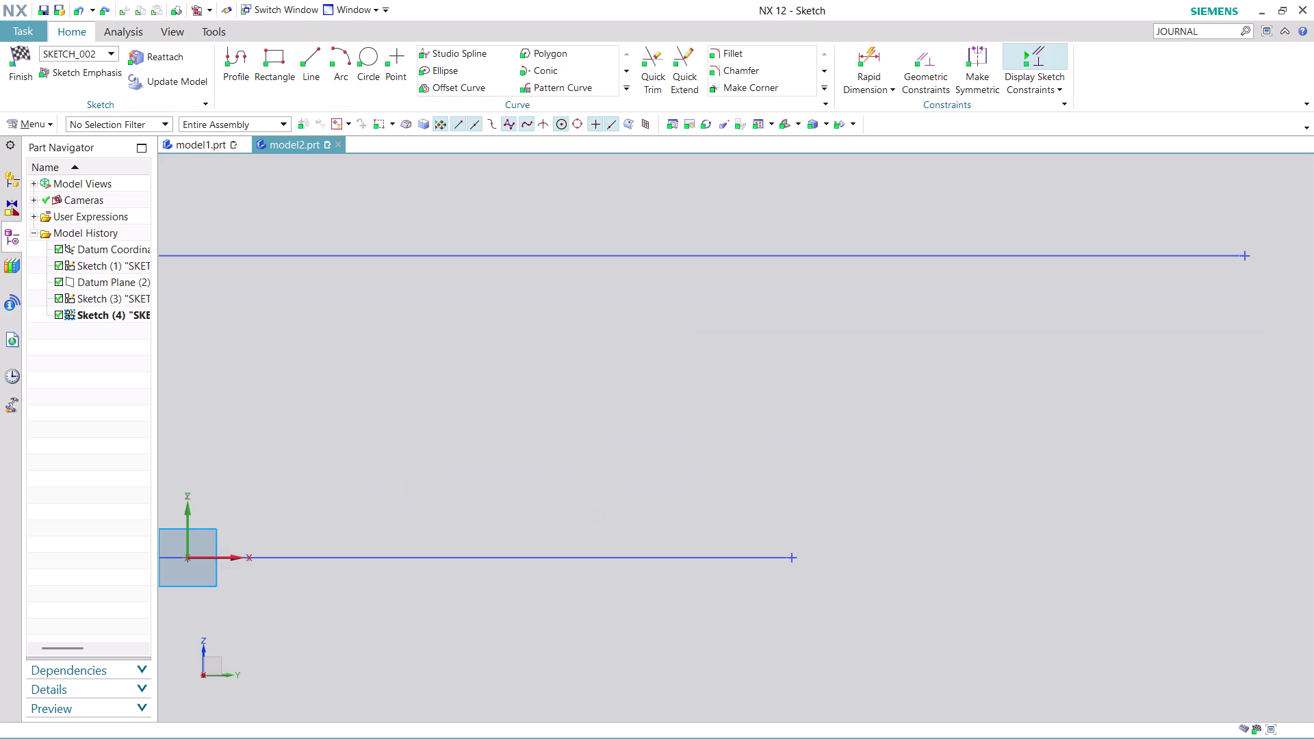
click(342, 54)
scroll(down, 3)
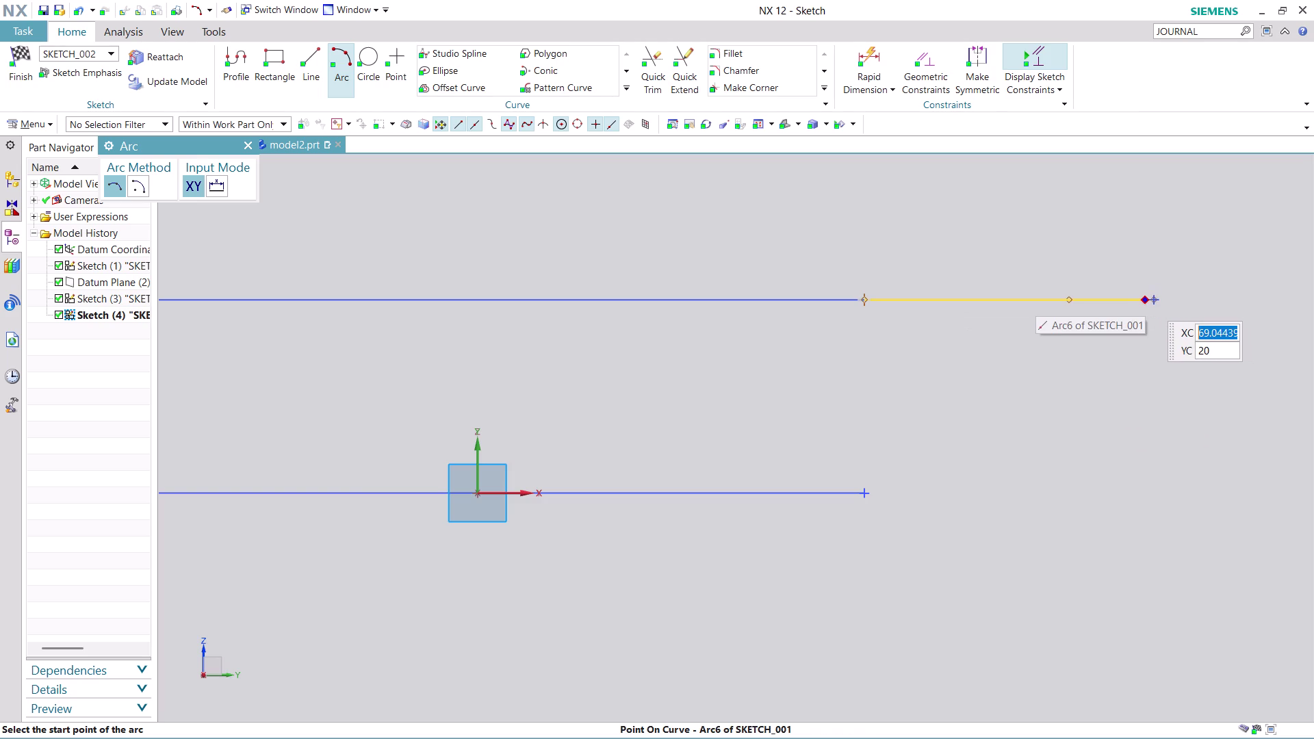
Draw a radius-30 arc from the upper profile's end to the lower profile, then open Geometric Constraints.
click(1149, 297)
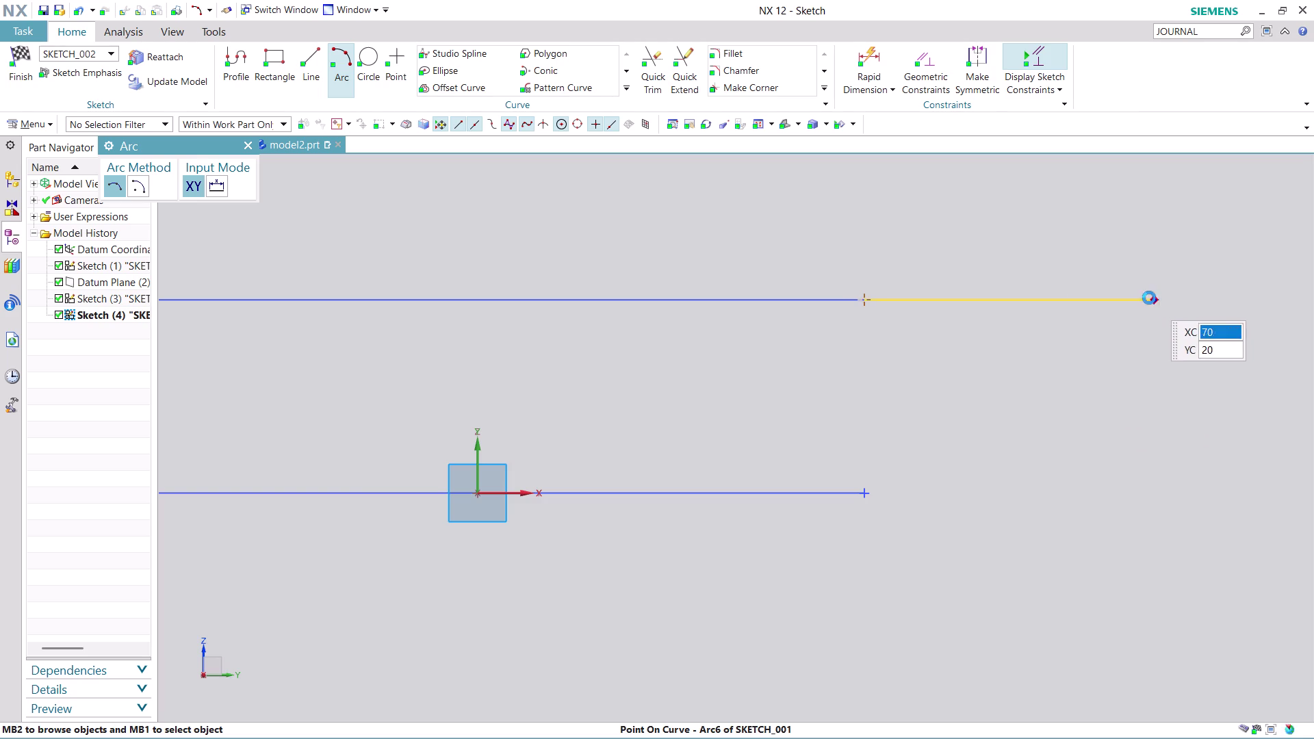
click(1220, 307)
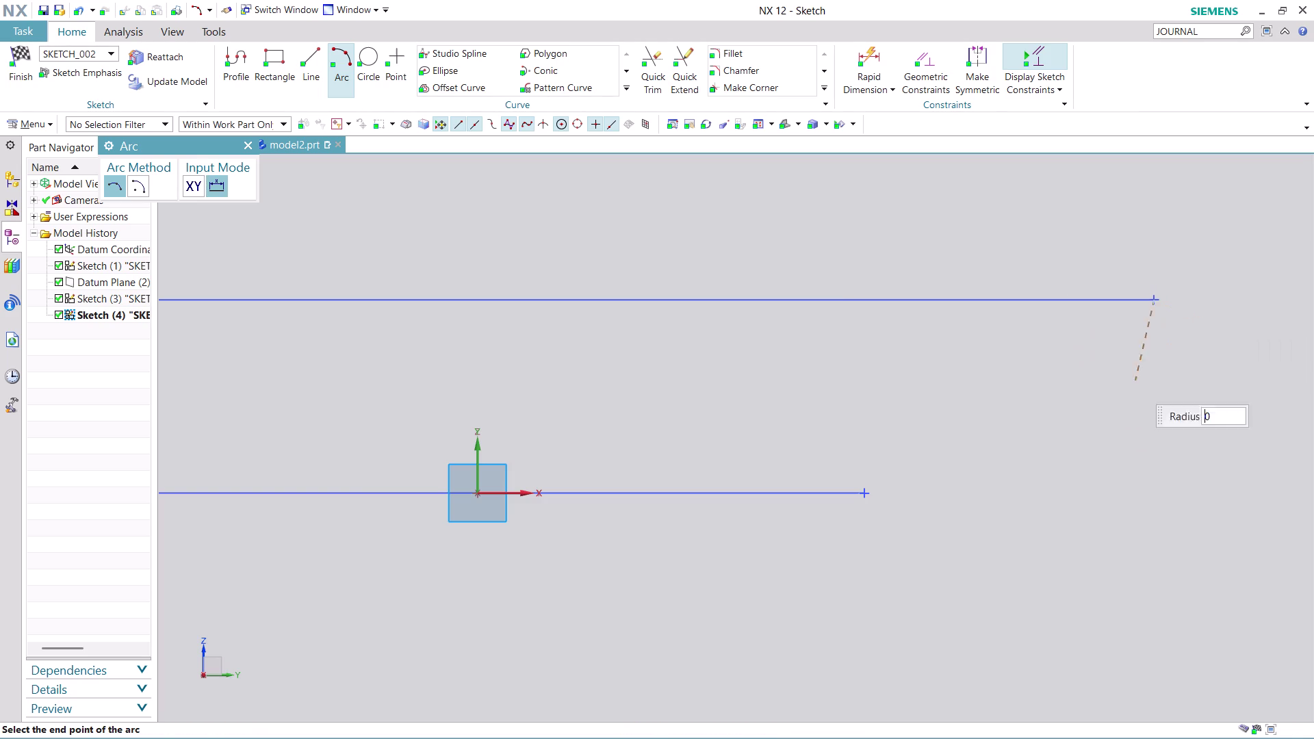
click(832, 491)
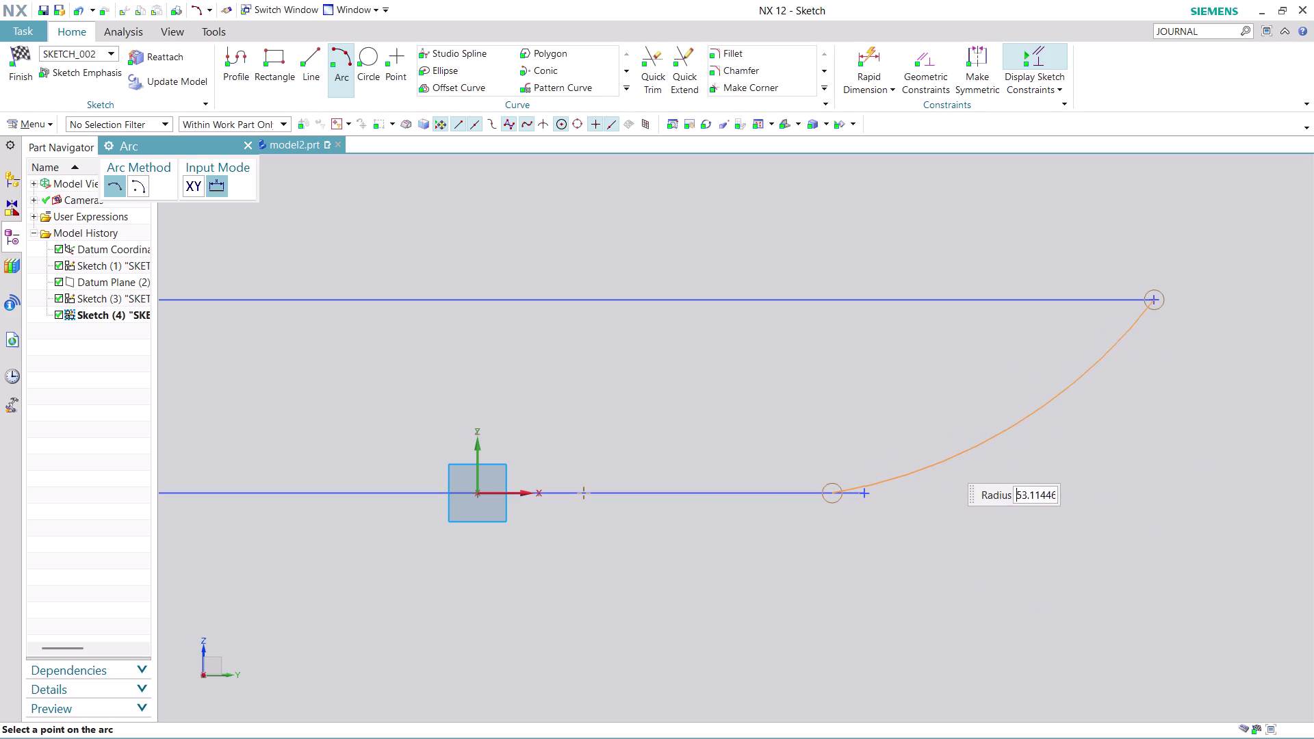
text(30)
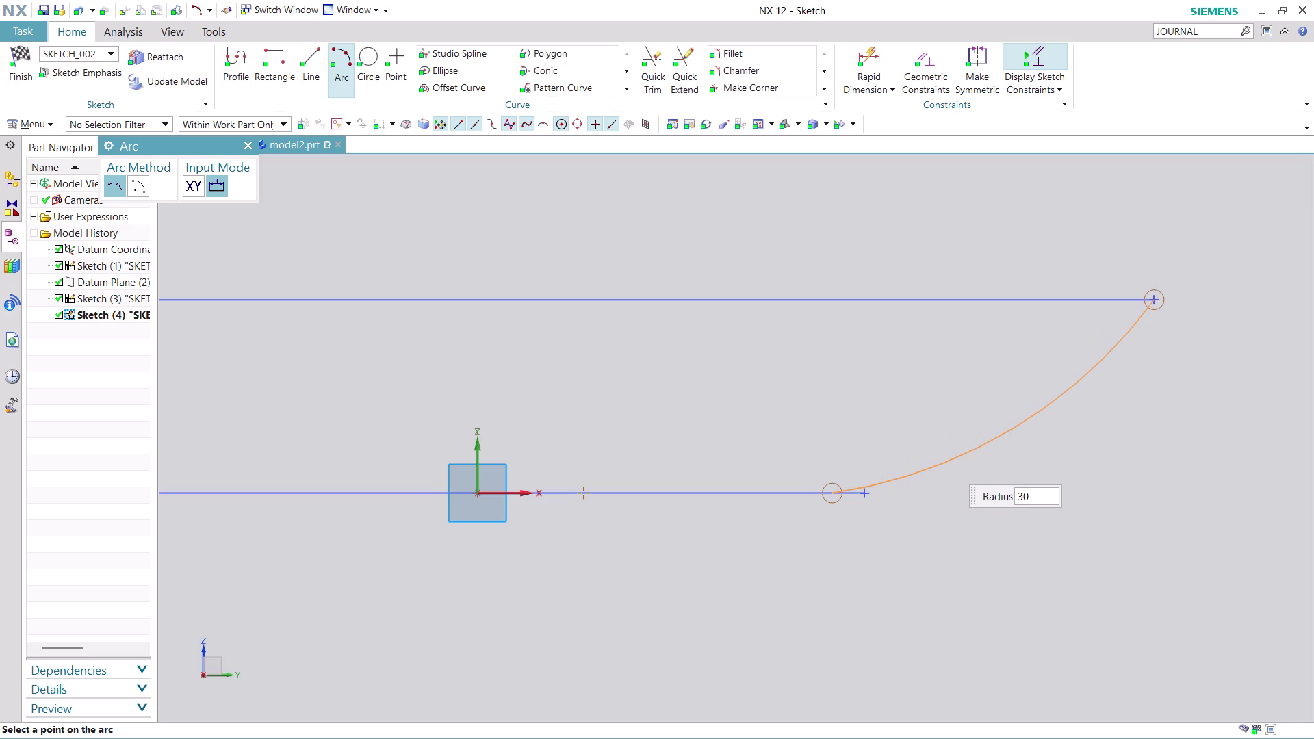
key(Return)
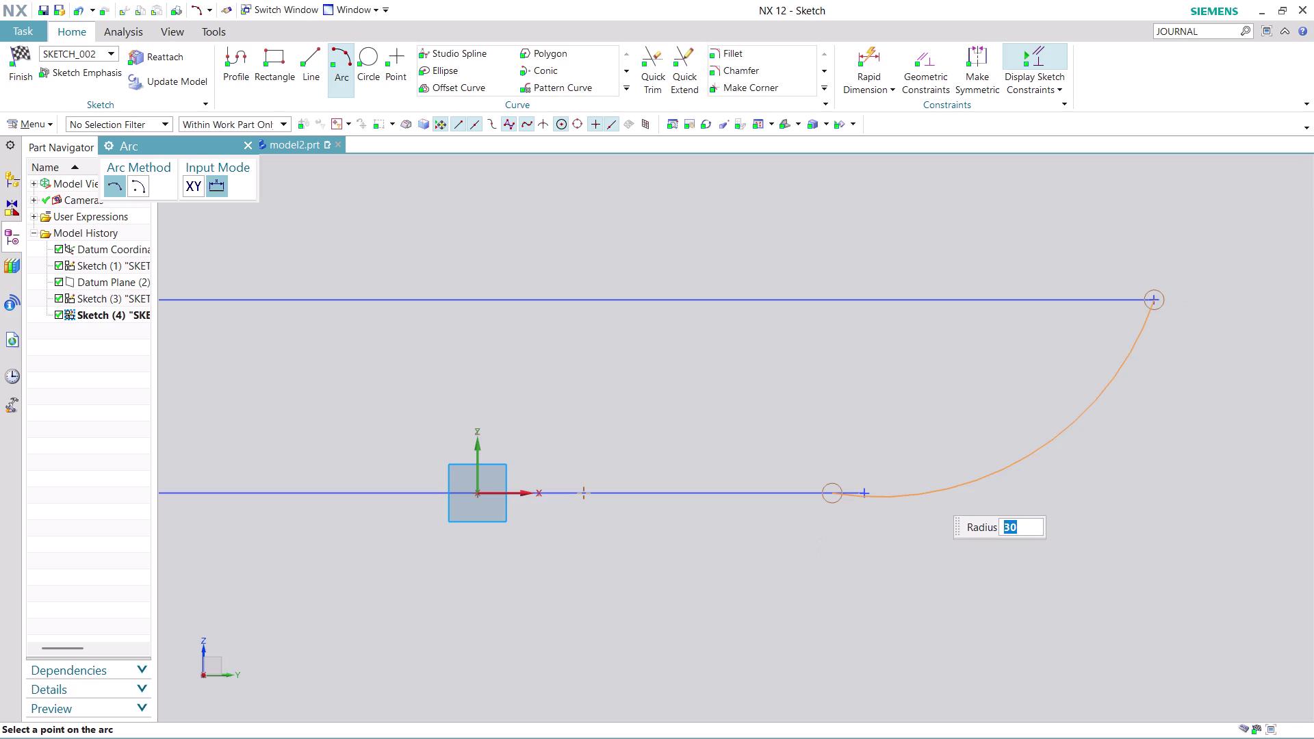
click(924, 471)
key(Escape)
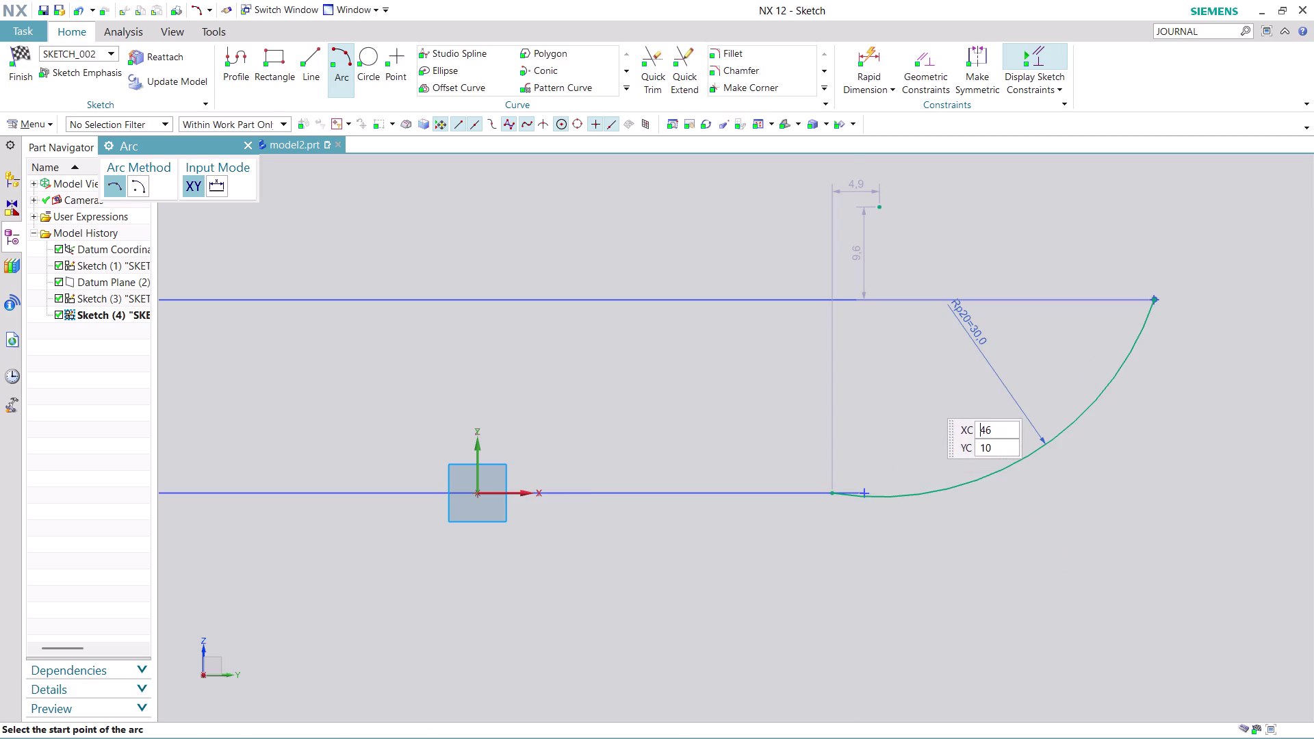
click(937, 54)
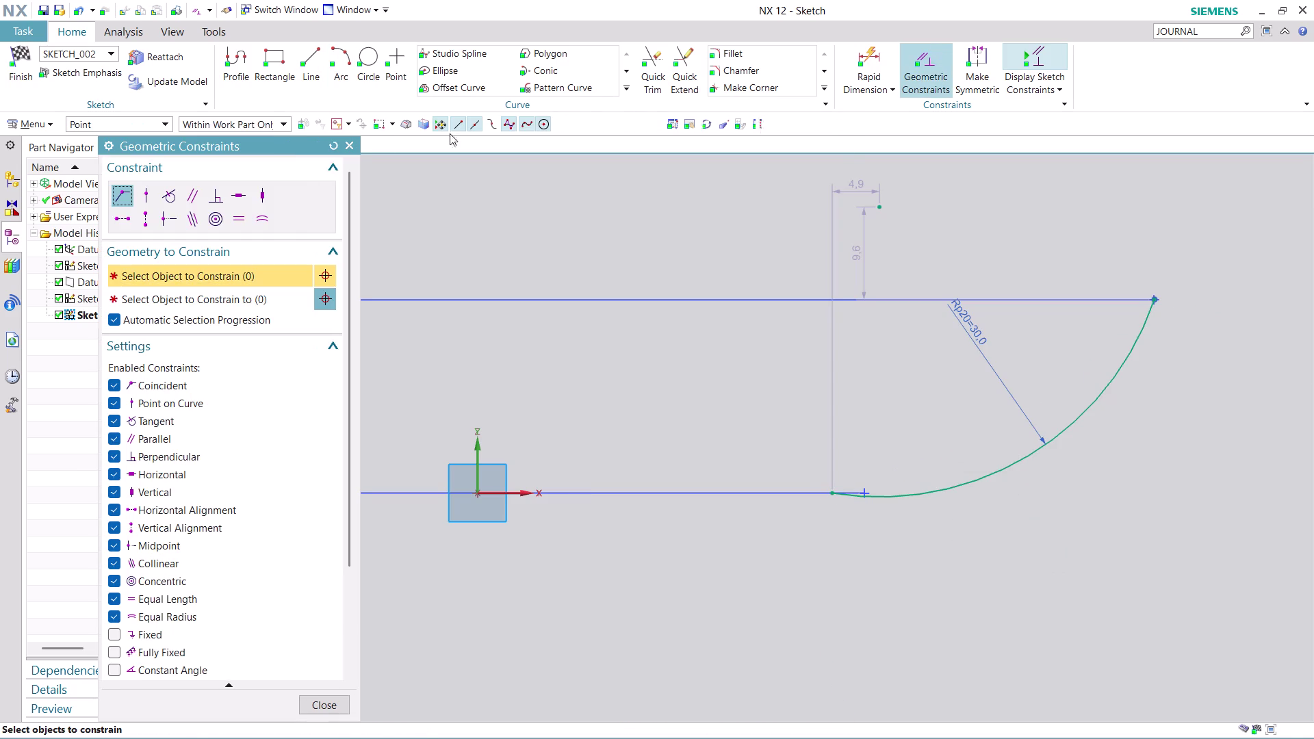
Make the radius-30 arc tangent to the lower curve, then close Geometric Constraints.
click(174, 195)
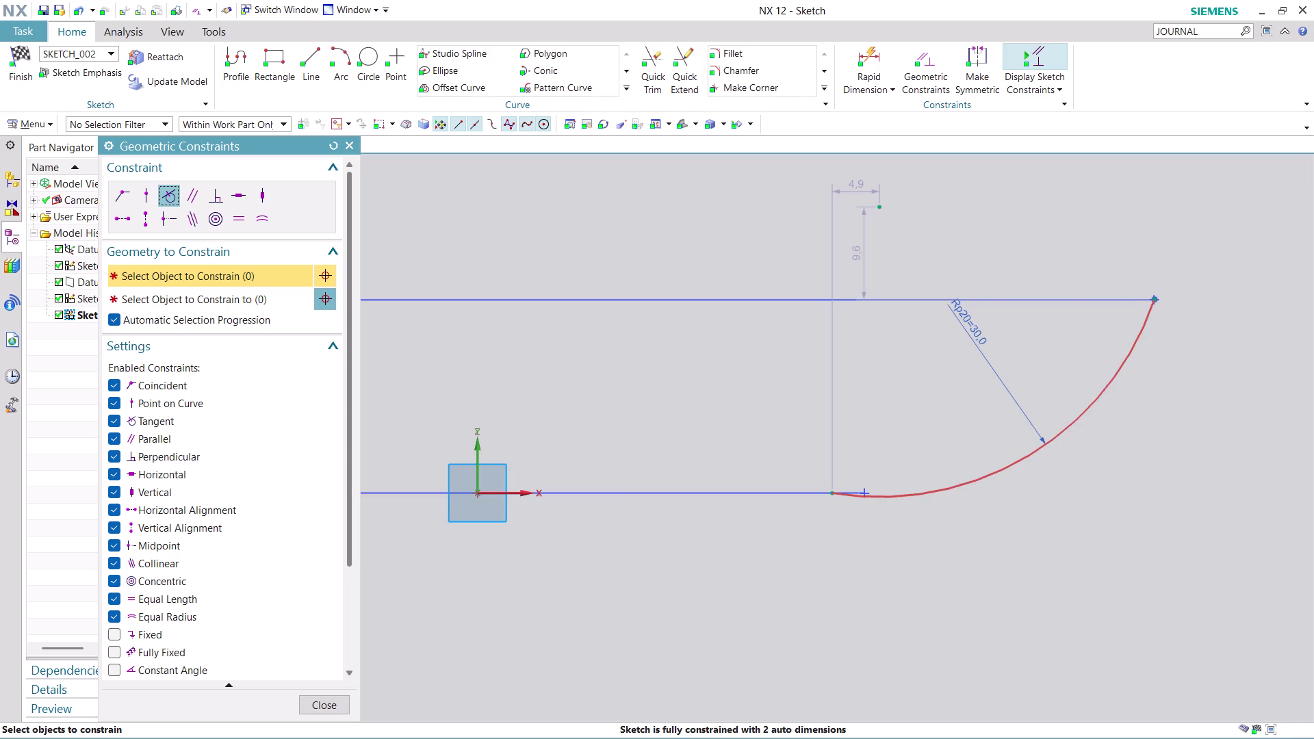
click(938, 484)
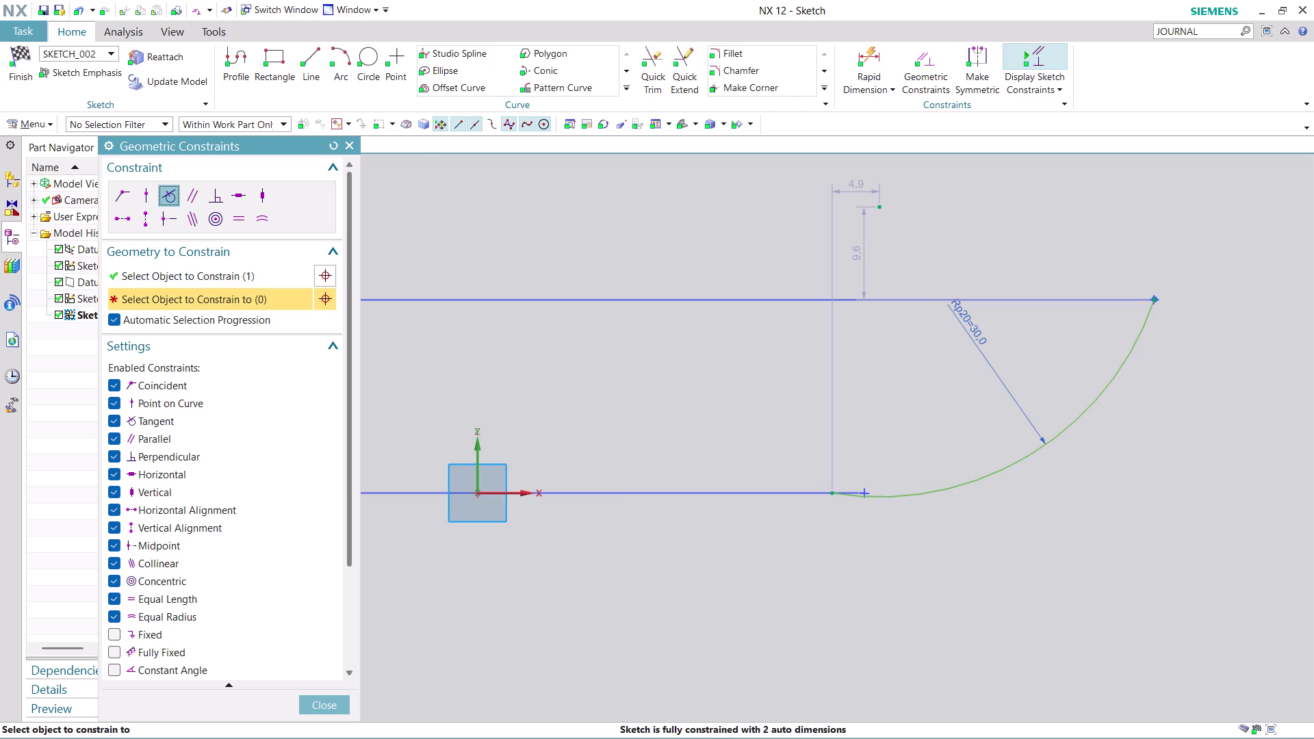
click(763, 493)
click(802, 492)
click(807, 492)
click(853, 491)
click(319, 702)
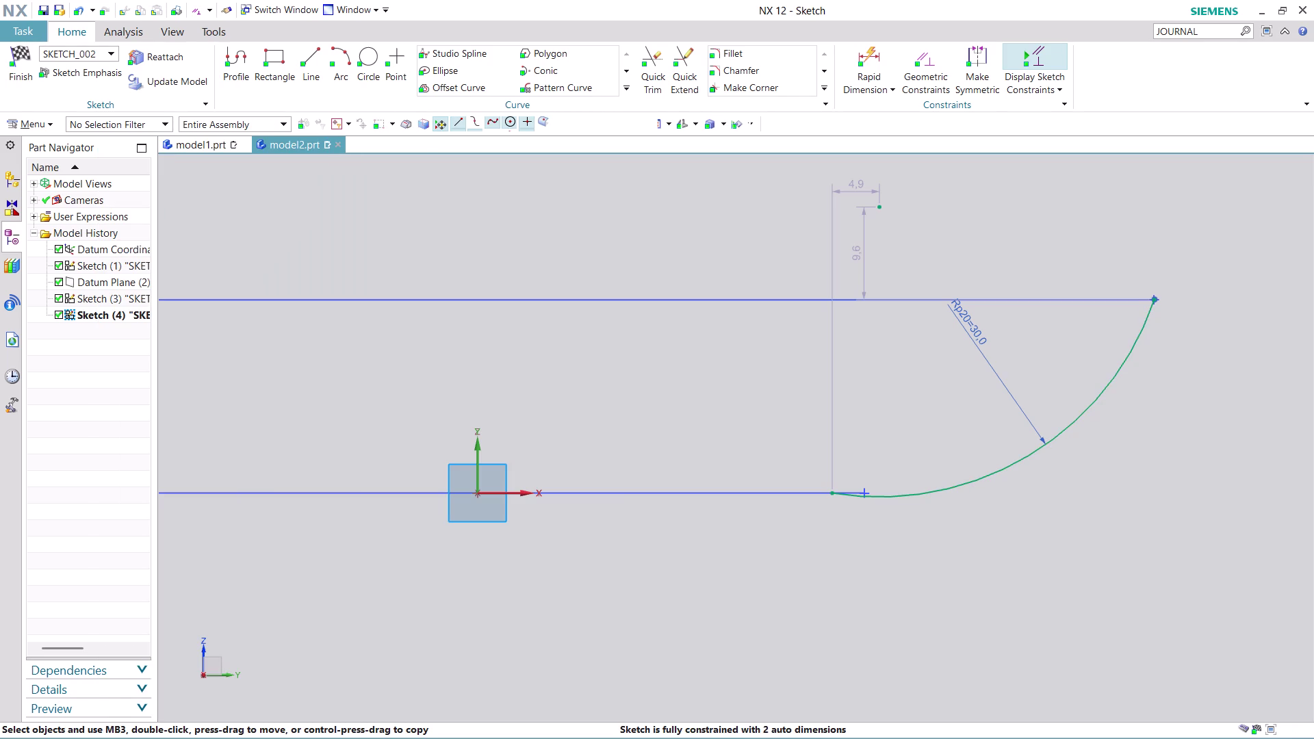
Zoom in and out around the junction of the arc and the horizontal line.
scroll(up, 3)
scroll(up, 3)
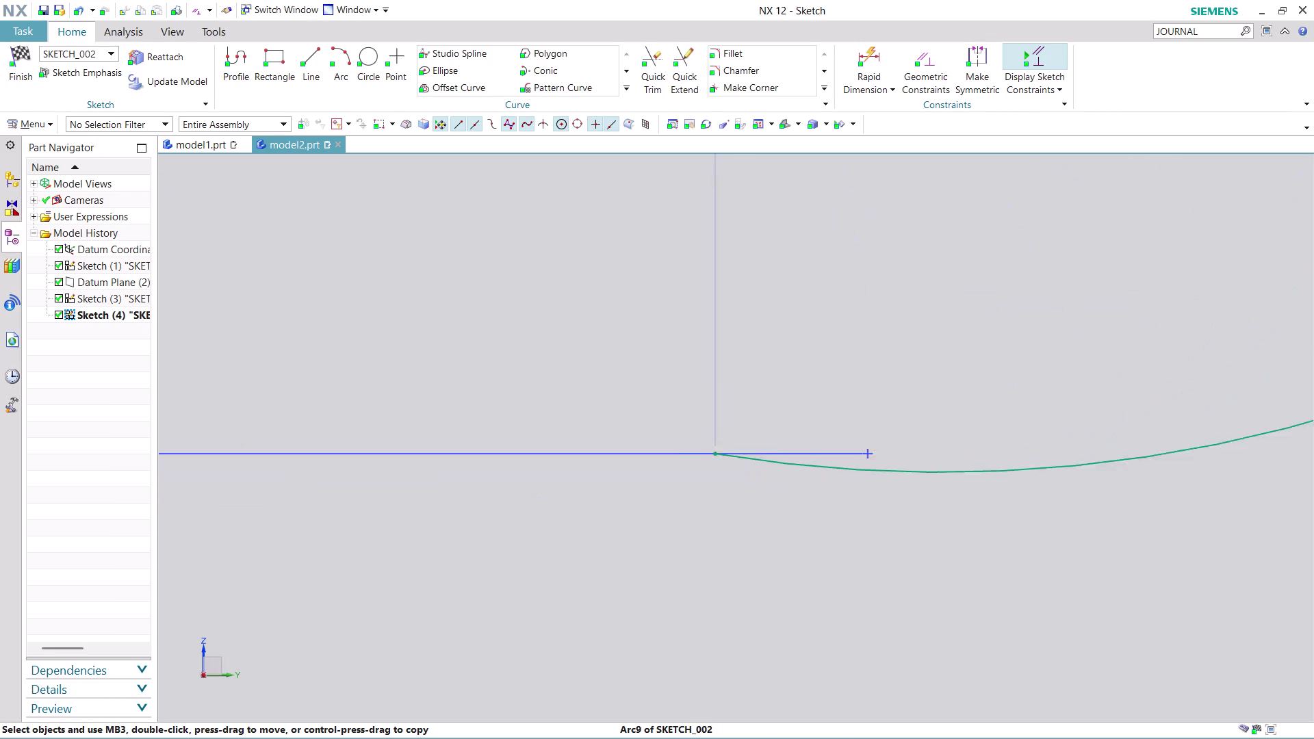
scroll(up, 3)
scroll(up, 3)
scroll(down, 3)
scroll(down, 3)
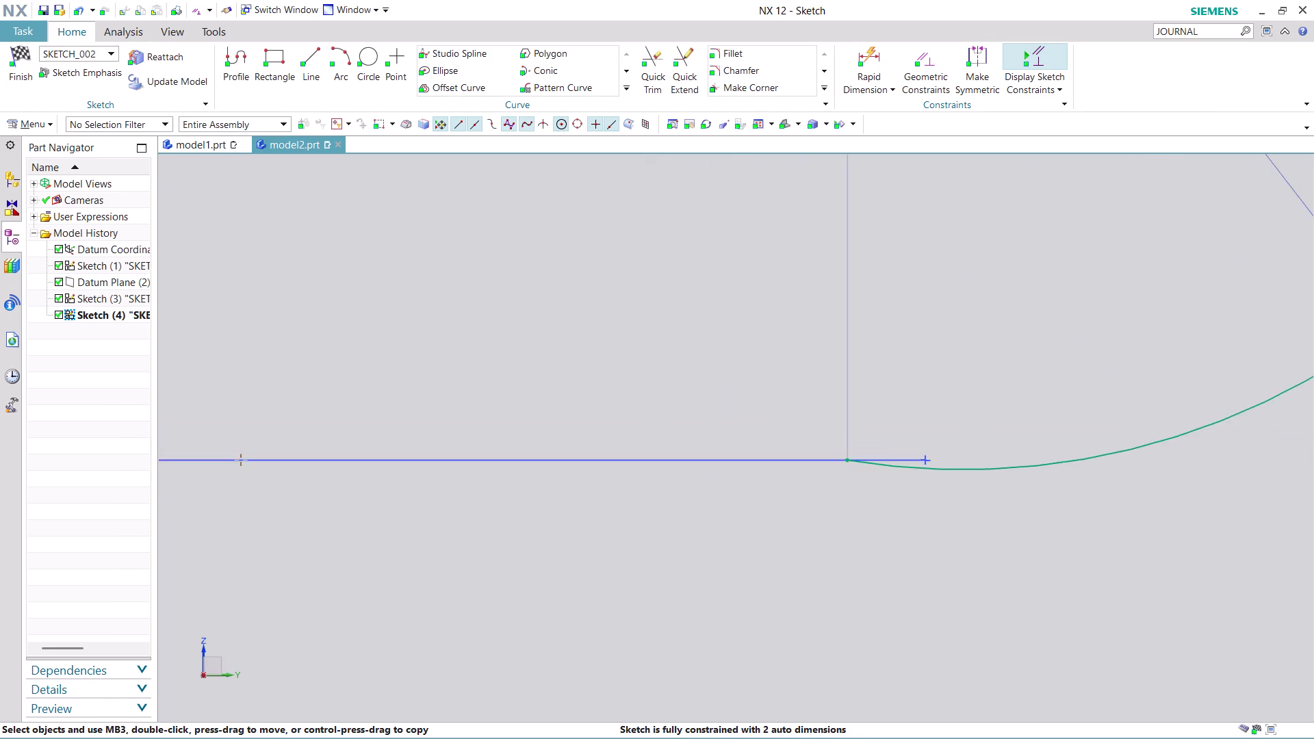
scroll(down, 3)
scroll(down, 3)
scroll(up, 3)
scroll(up, 3)
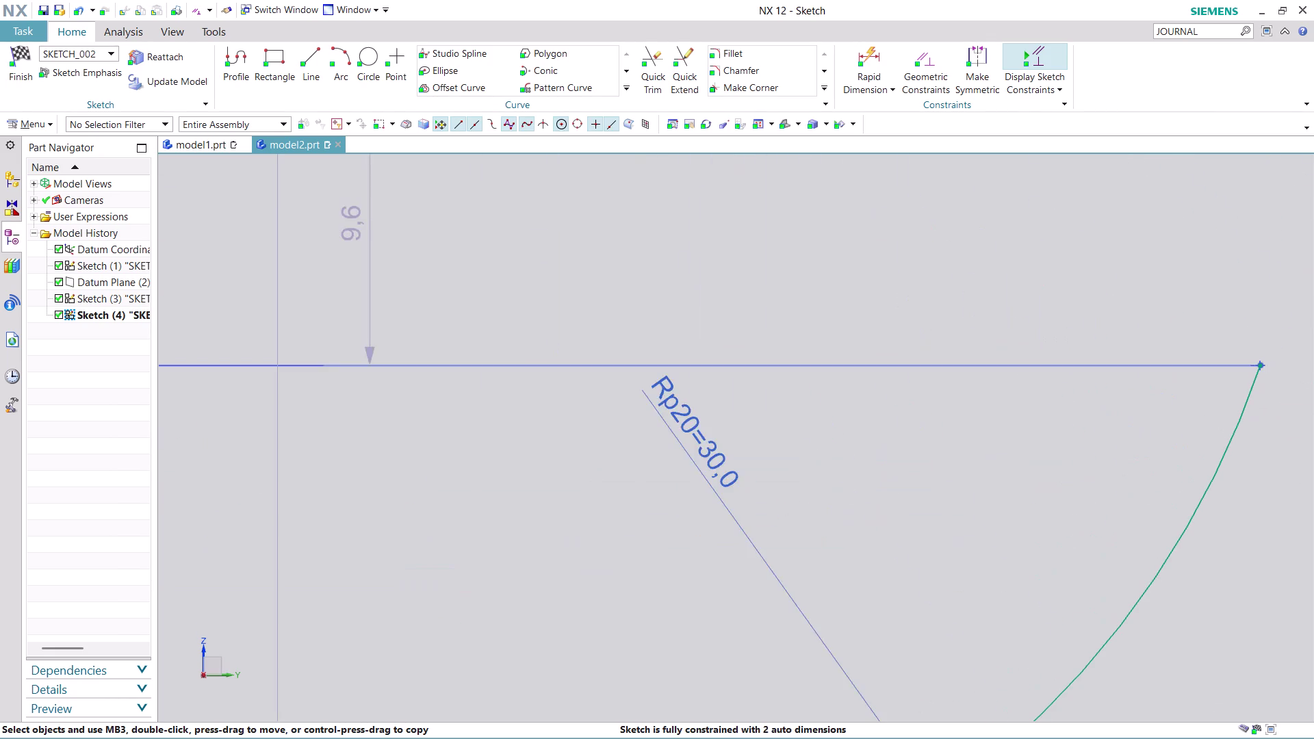
Undo the radius-30 arc and zoom out to view the whole sketch.
key(ctrl+z)
scroll(down, 3)
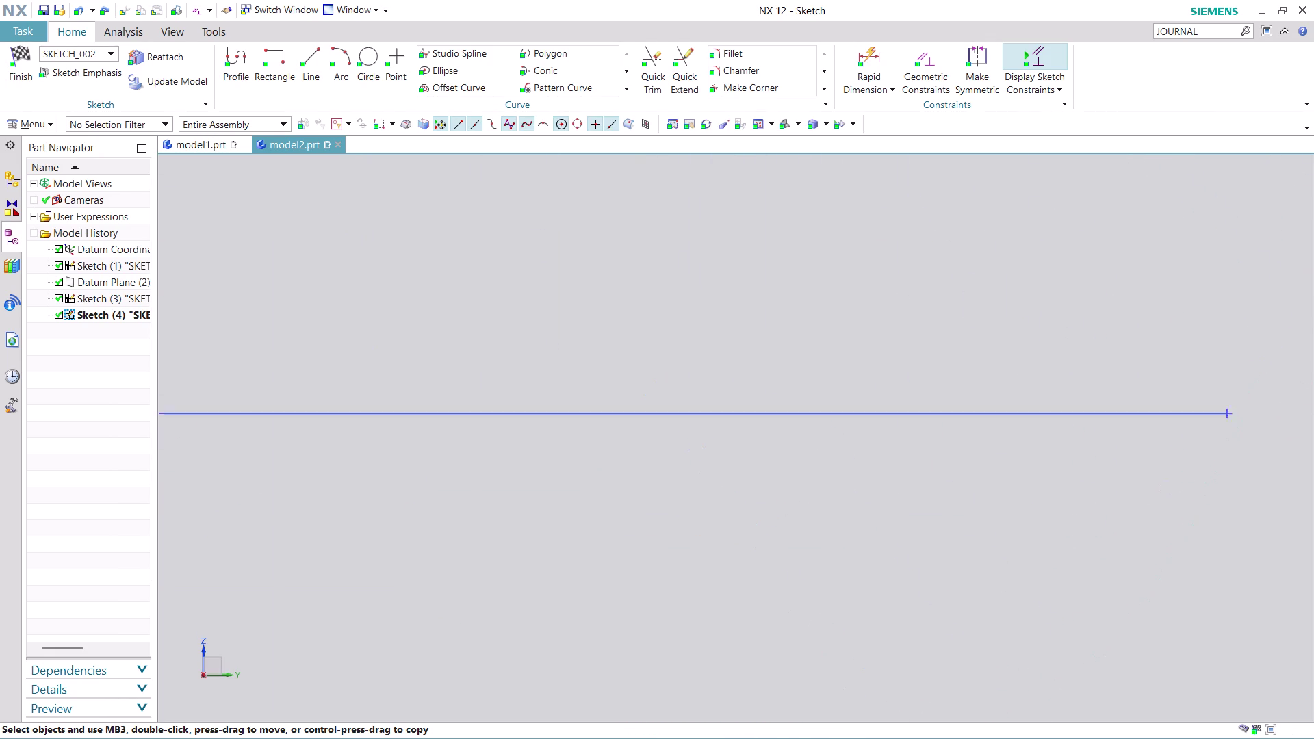
scroll(down, 3)
scroll(down, 3)
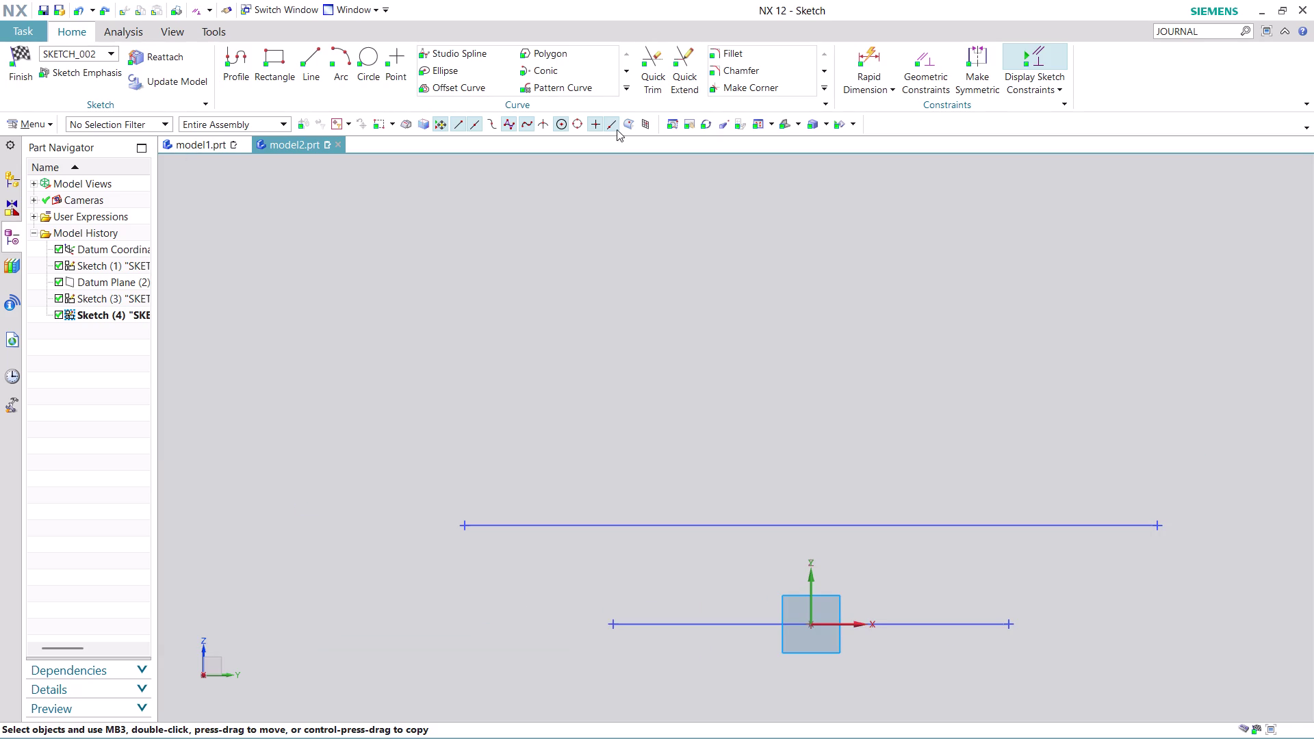
click(822, 87)
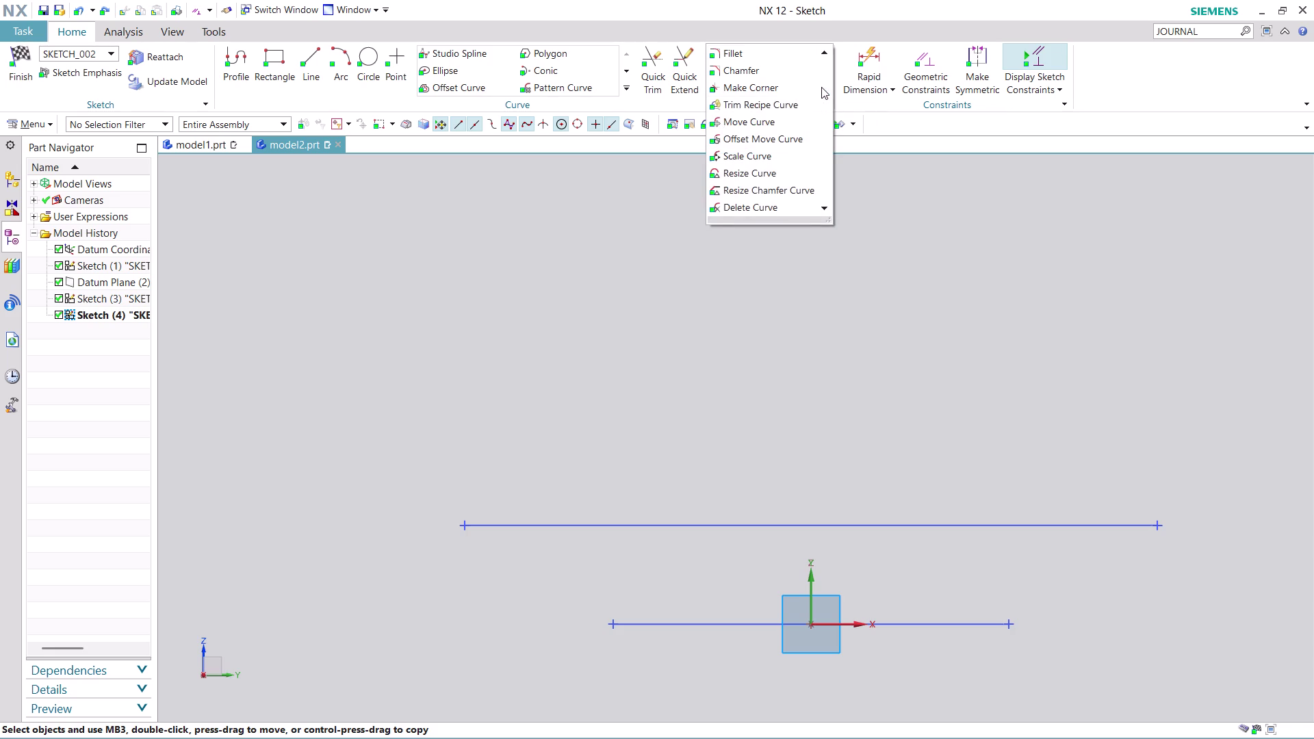
click(871, 216)
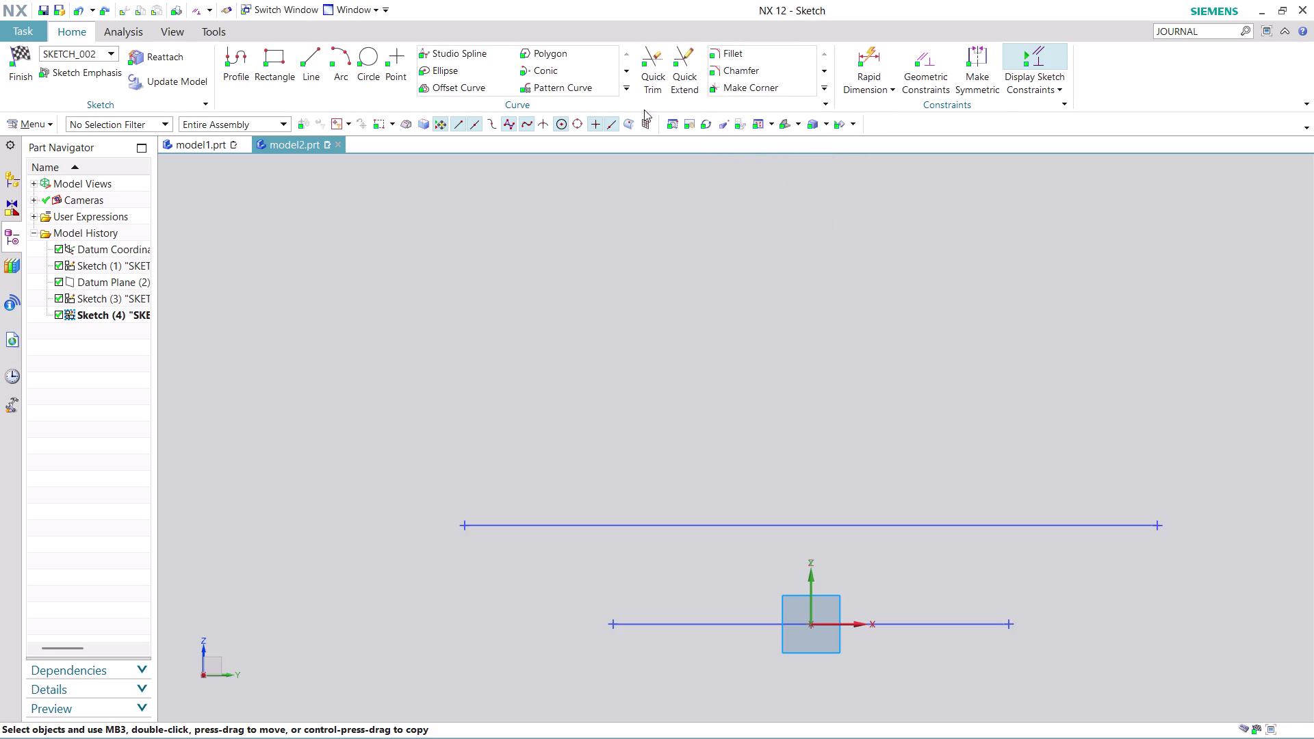
click(622, 88)
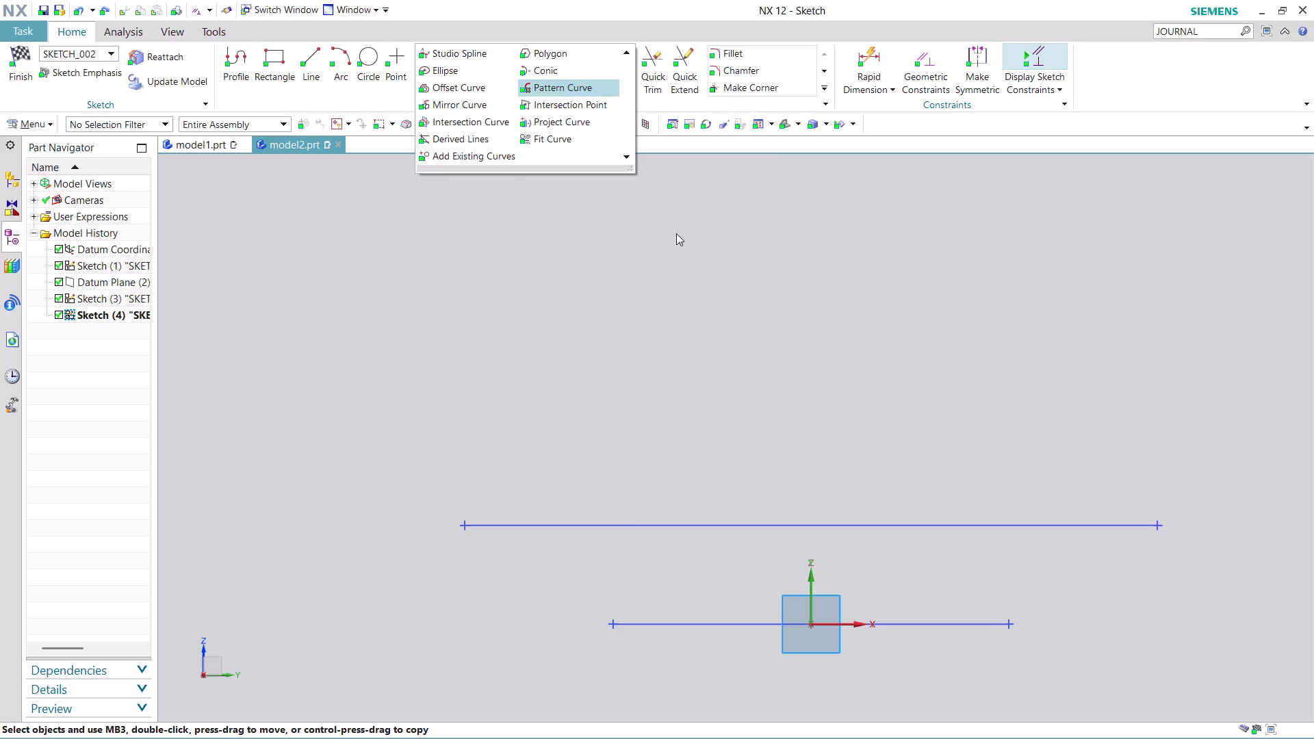
click(526, 242)
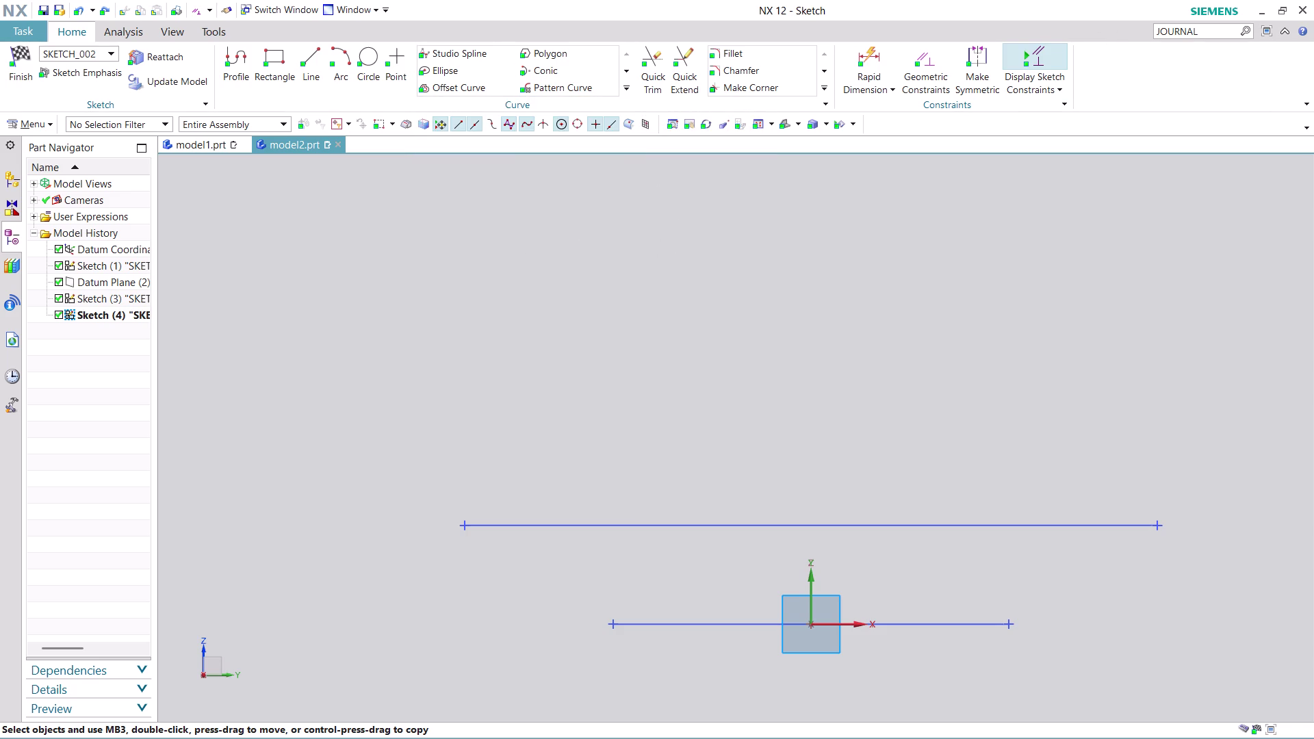
scroll(up, 3)
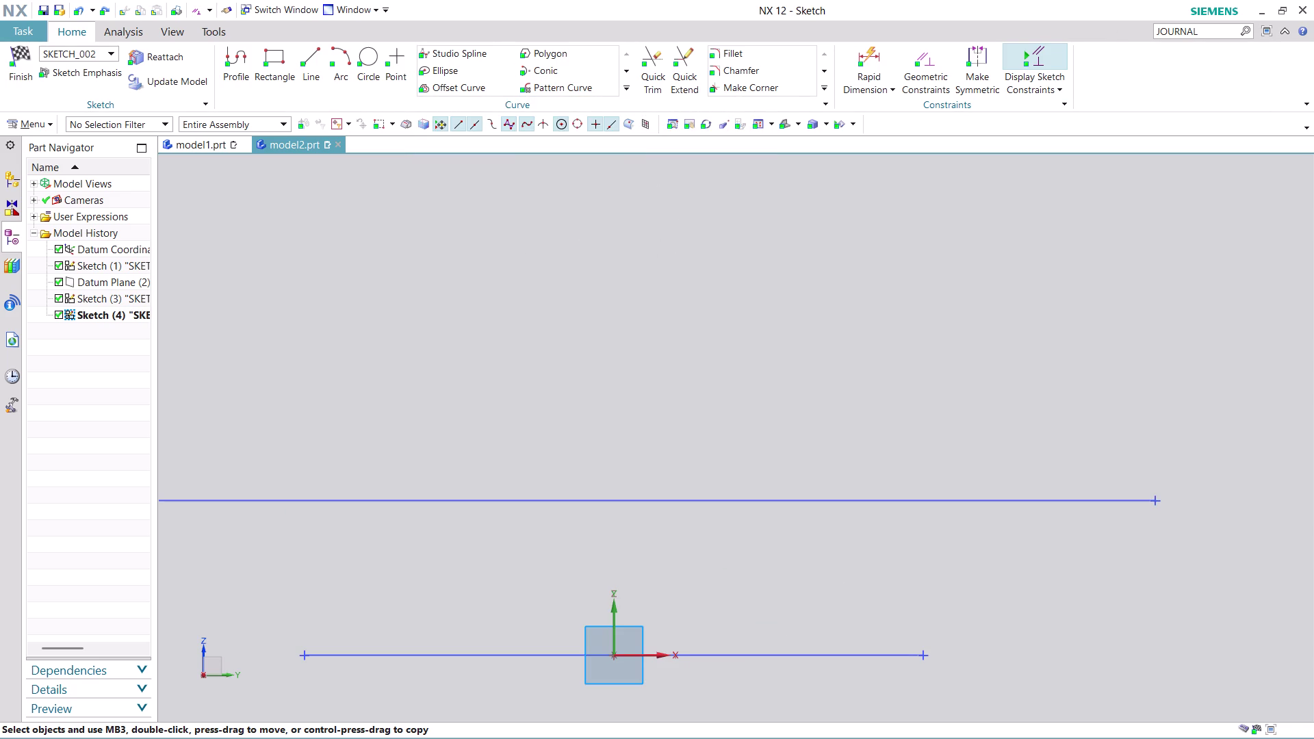
Search the Command Finder for 'PEA'.
click(1214, 30)
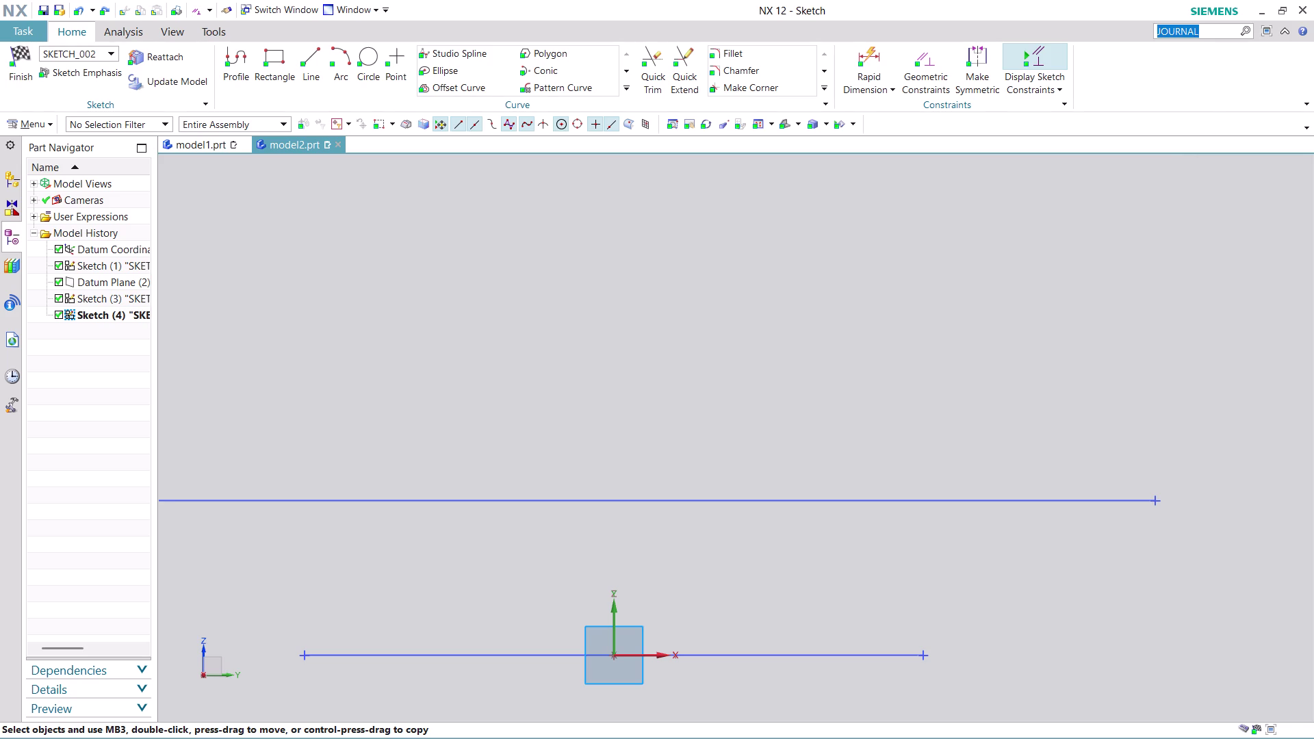
text(PE)
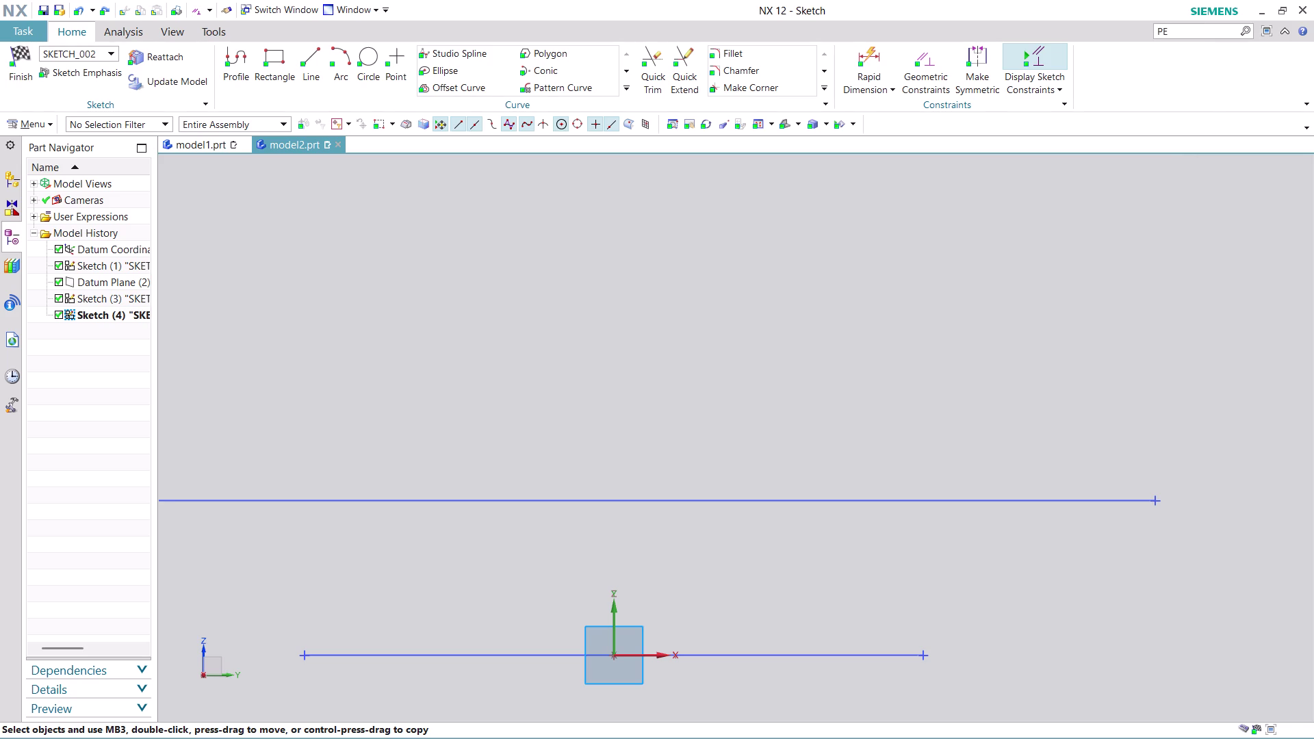
key(a)
key(Return)
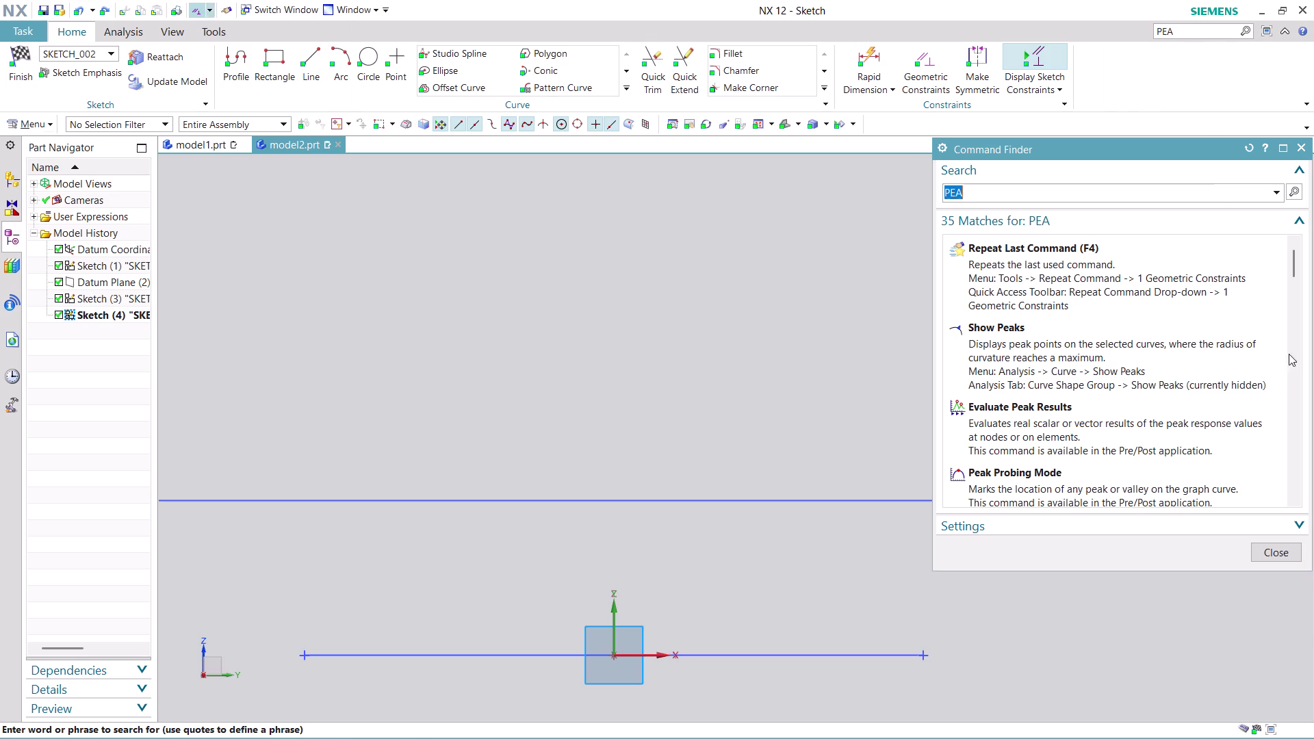
Scroll through the 'PEA' search results, then dismiss them.
scroll(down, 3)
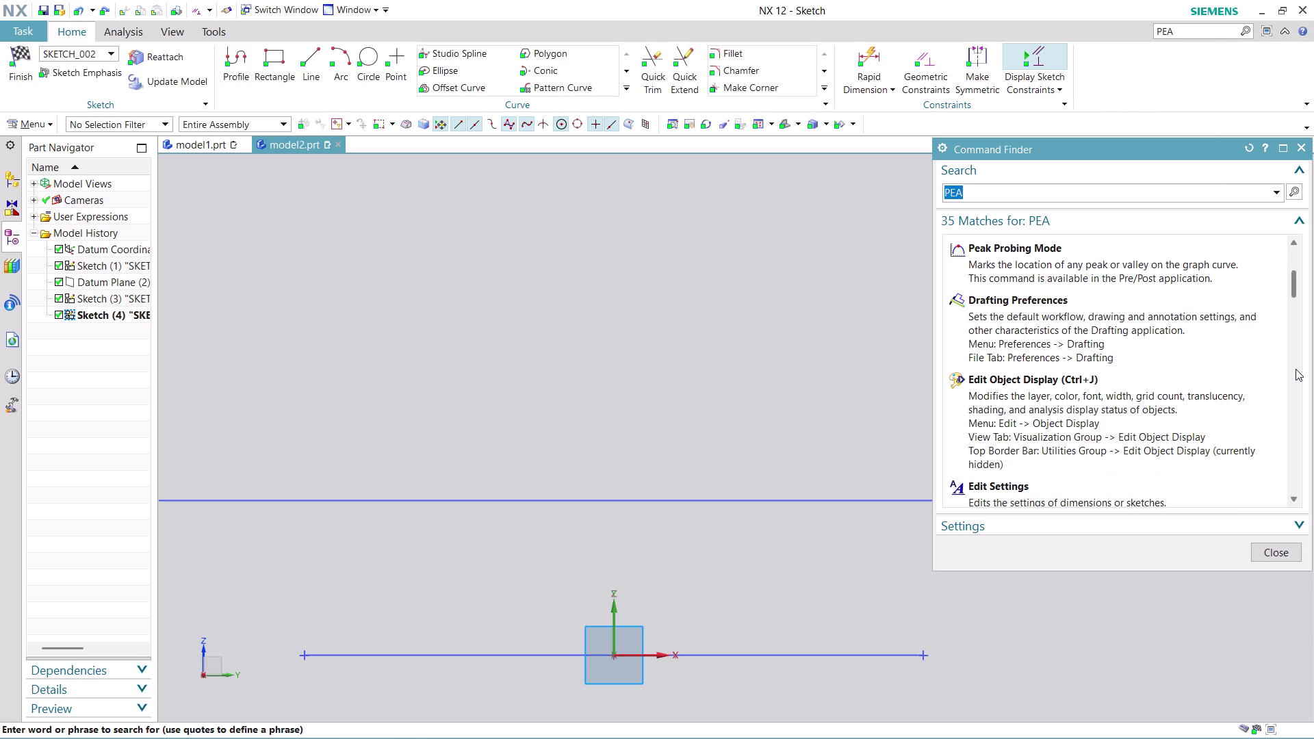
scroll(down, 3)
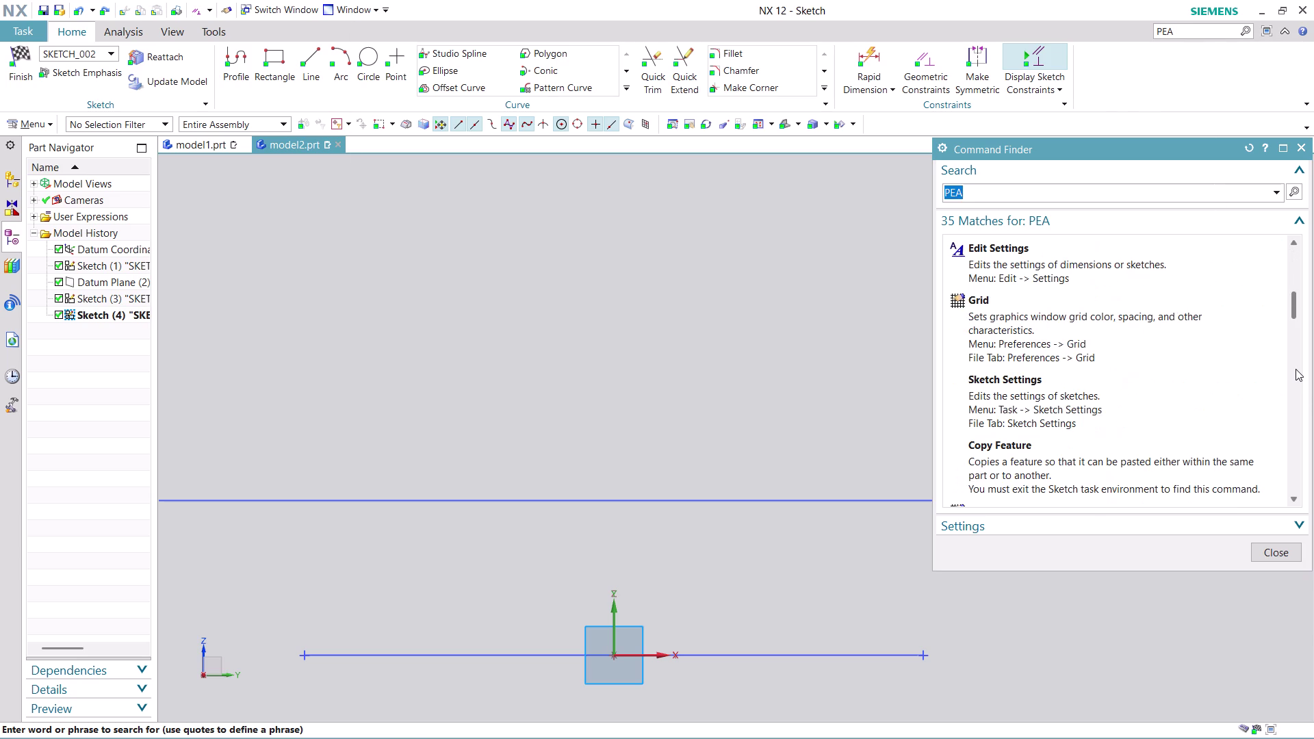
scroll(down, 3)
scroll(down, 3)
scroll(down, 3)
scroll(down, 3)
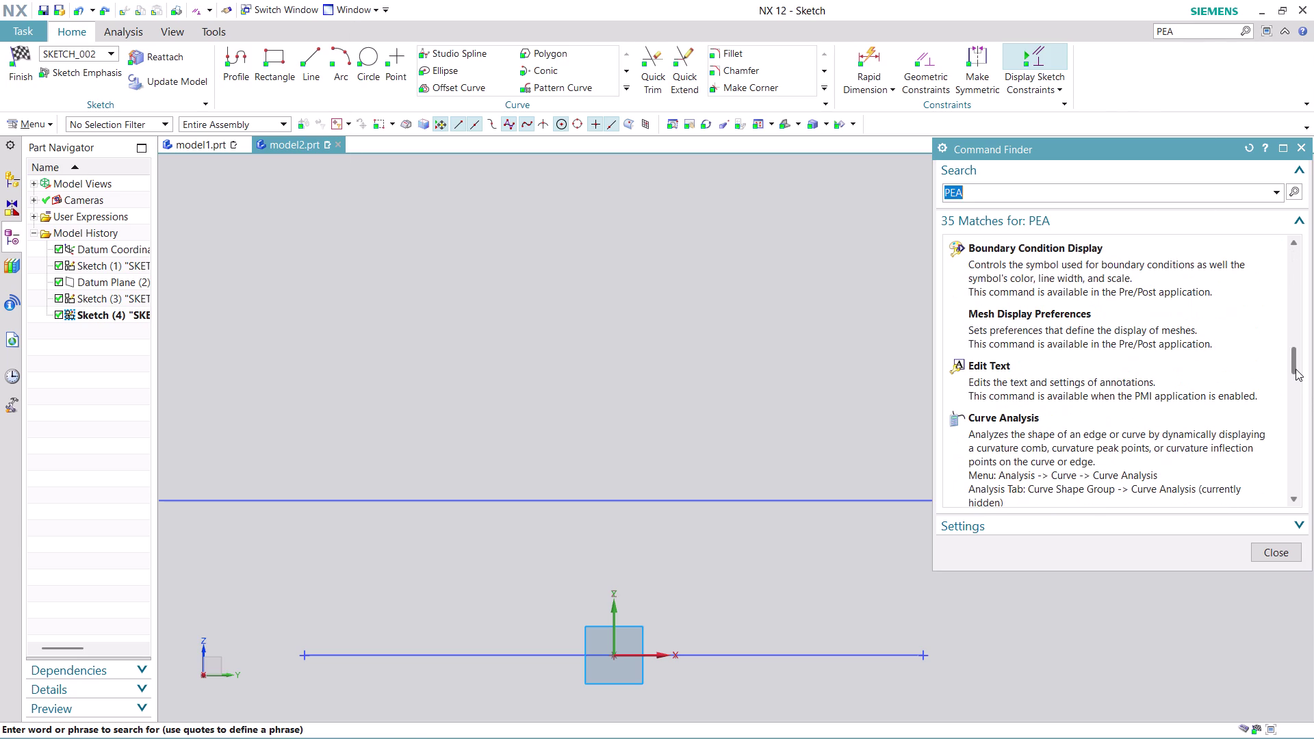
scroll(down, 3)
scroll(down, 3)
scroll(down, 3)
scroll(down, 3)
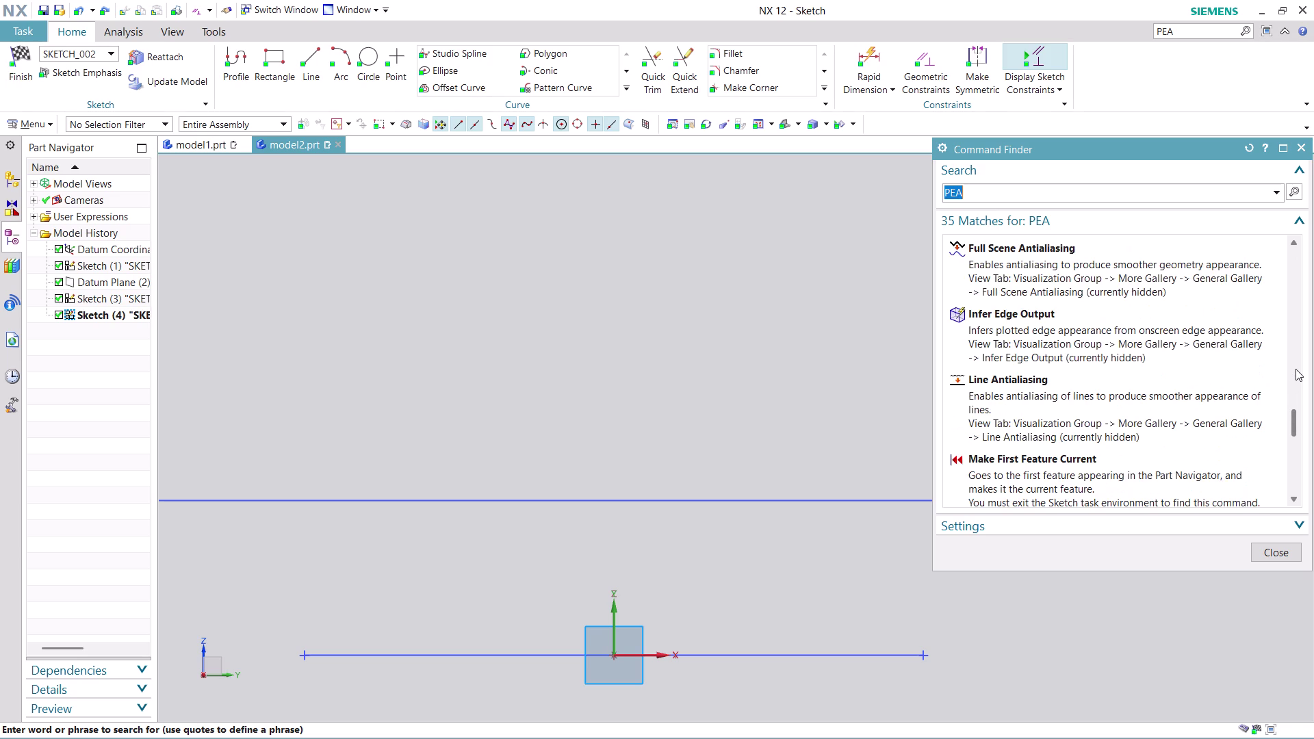
scroll(down, 3)
scroll(down, 3)
scroll(down, 3)
scroll(down, 3)
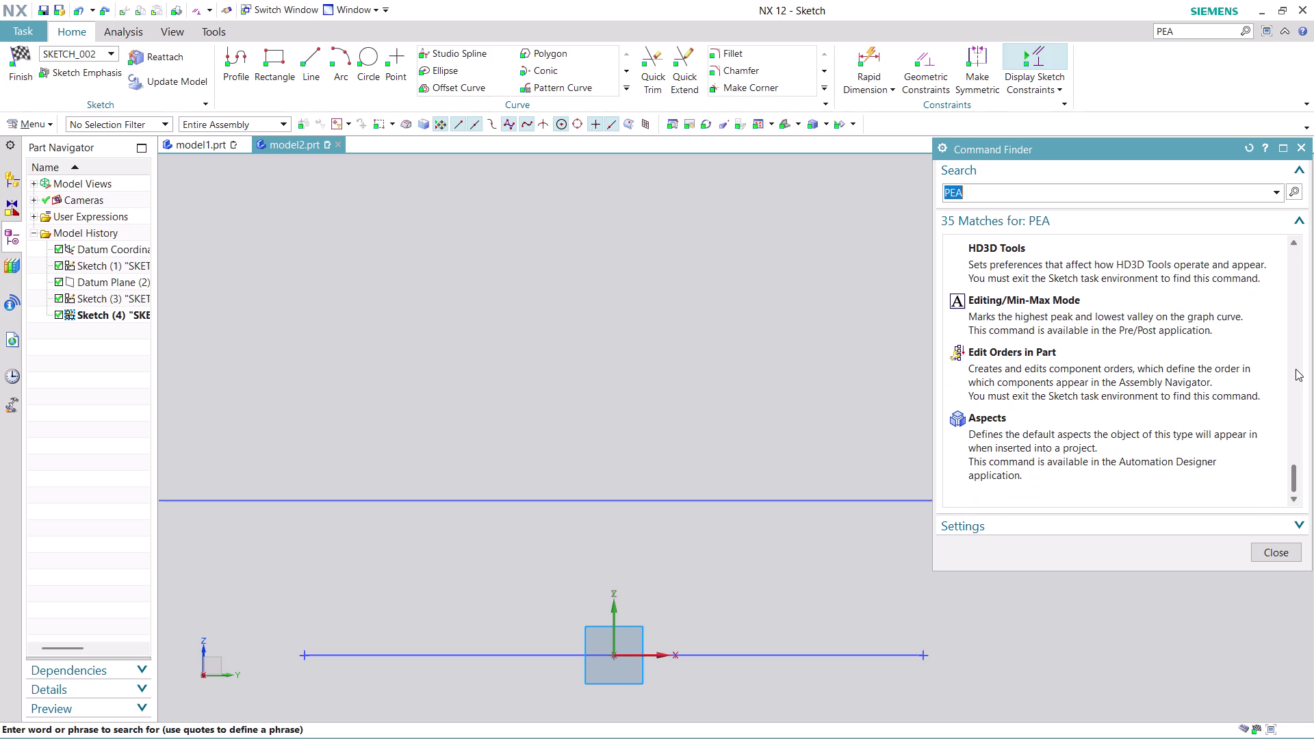
scroll(down, 3)
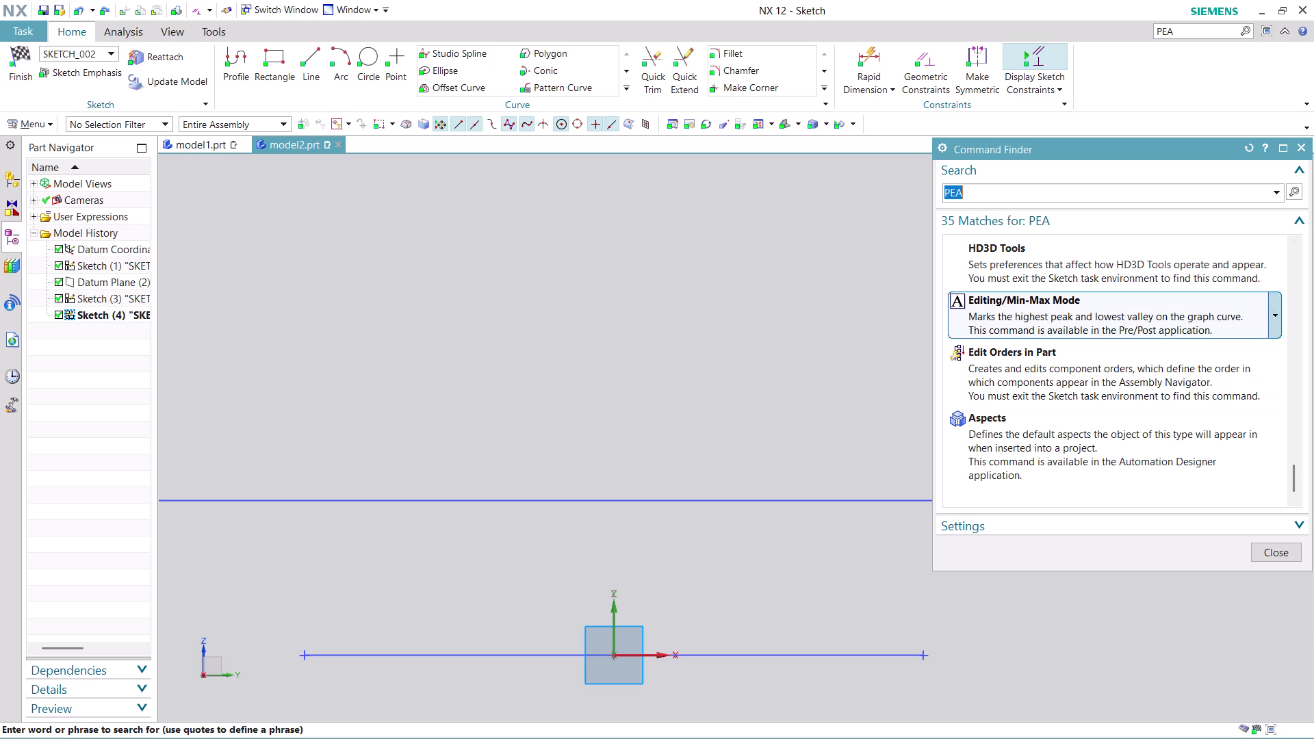
click(1283, 550)
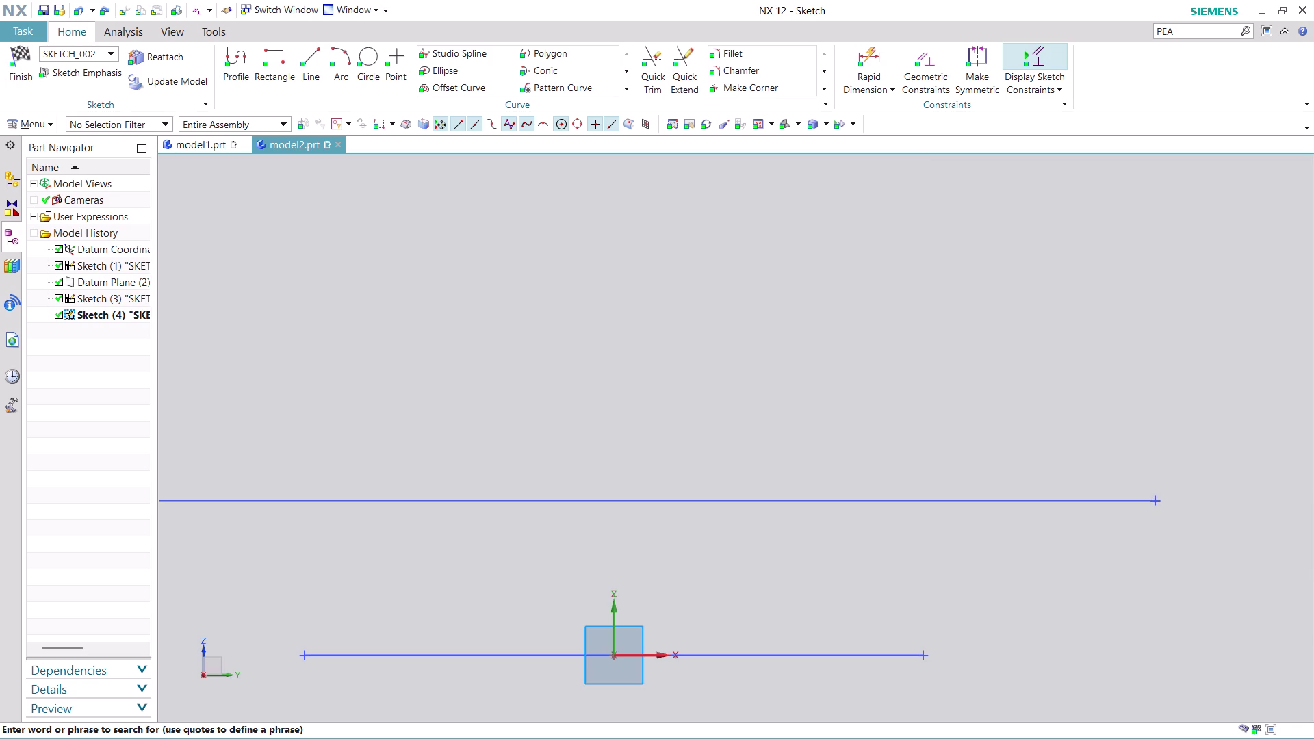
Zoom the sketch view and start the Arc command for another arc.
scroll(up, 3)
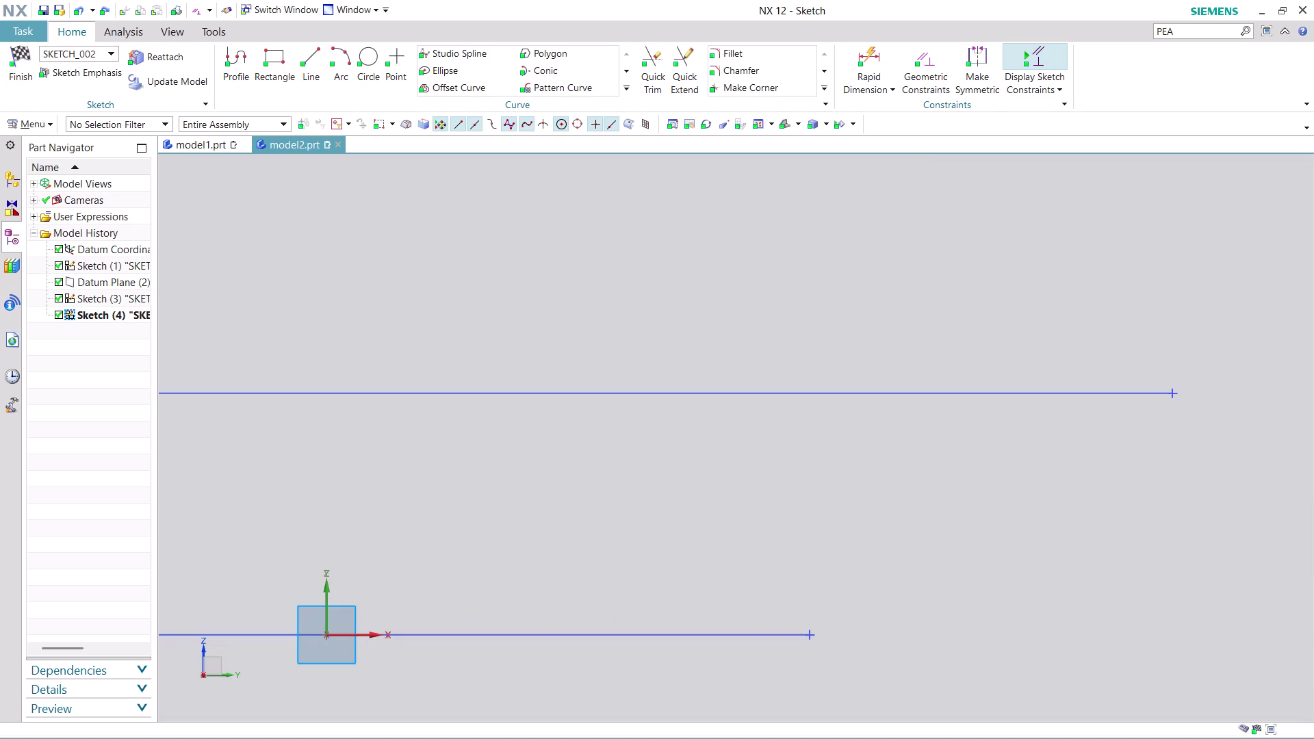
click(333, 50)
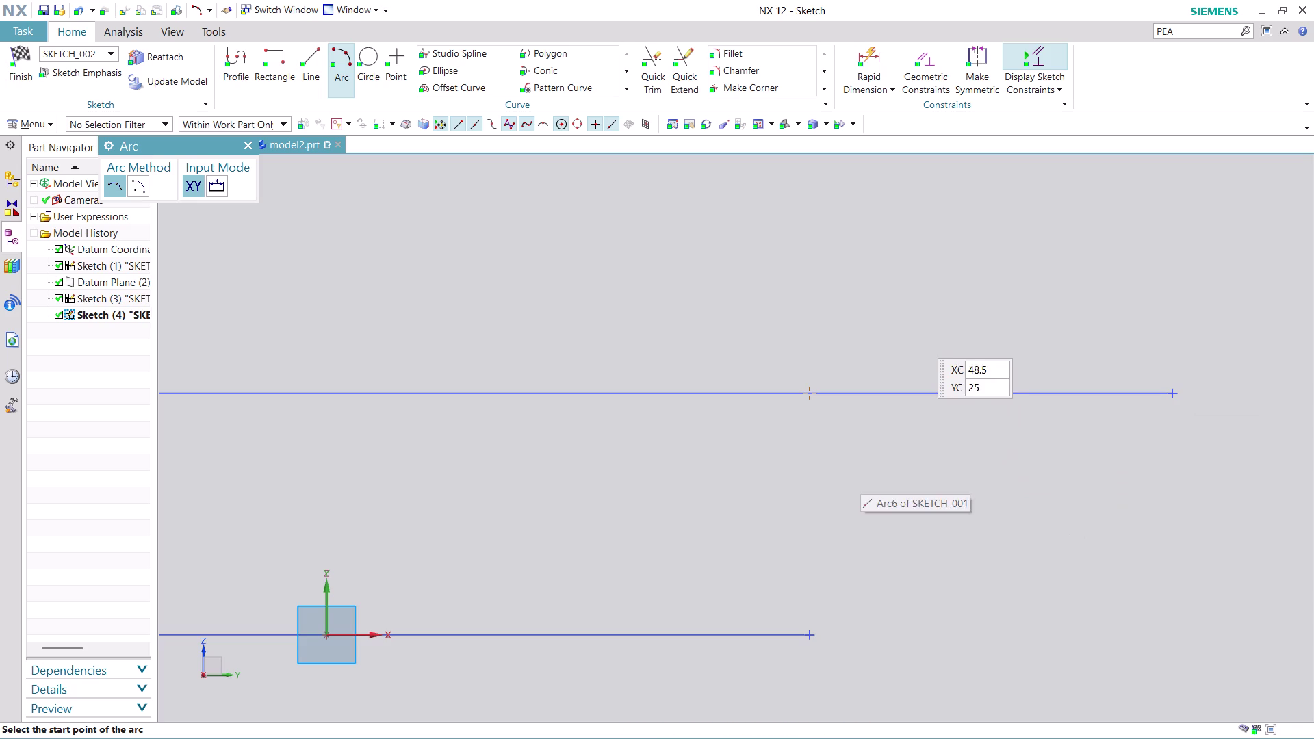
Start the arc at the midpoint of the slot's end line.
middle_drag(913, 325, 917, 342)
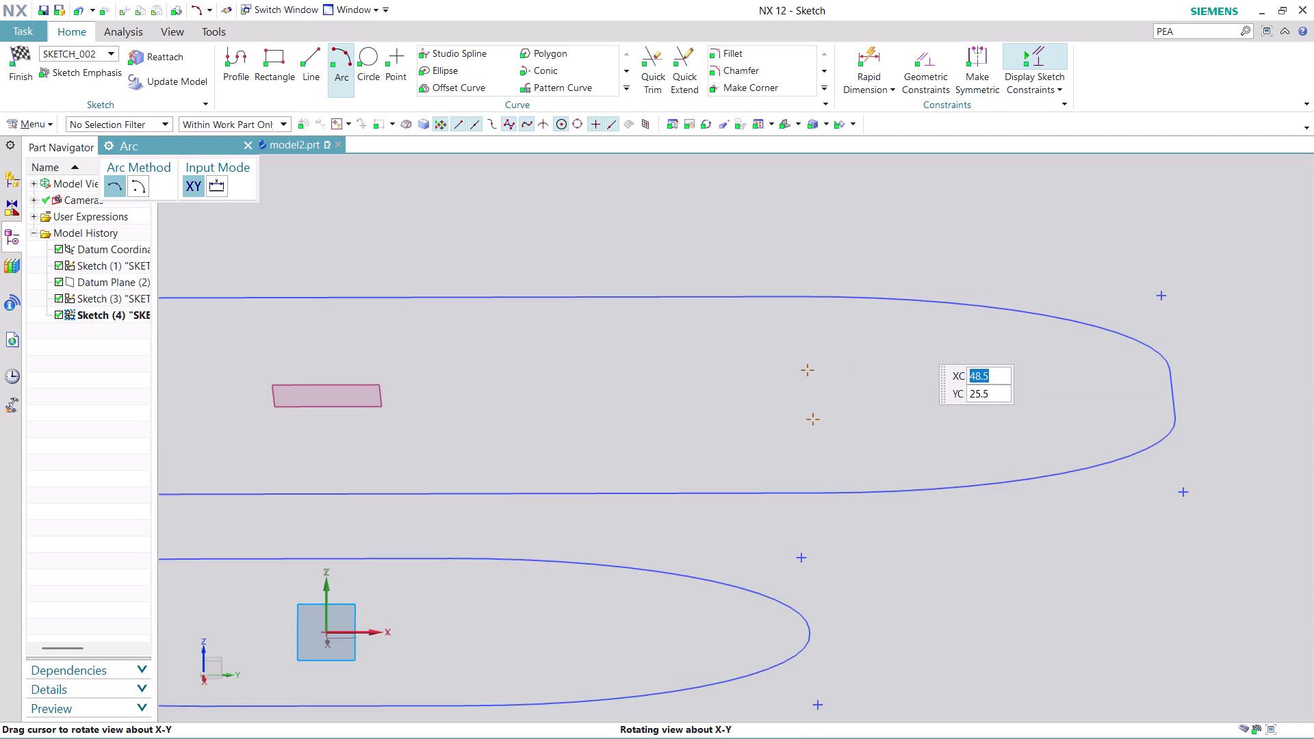
middle_drag(916, 341, 909, 335)
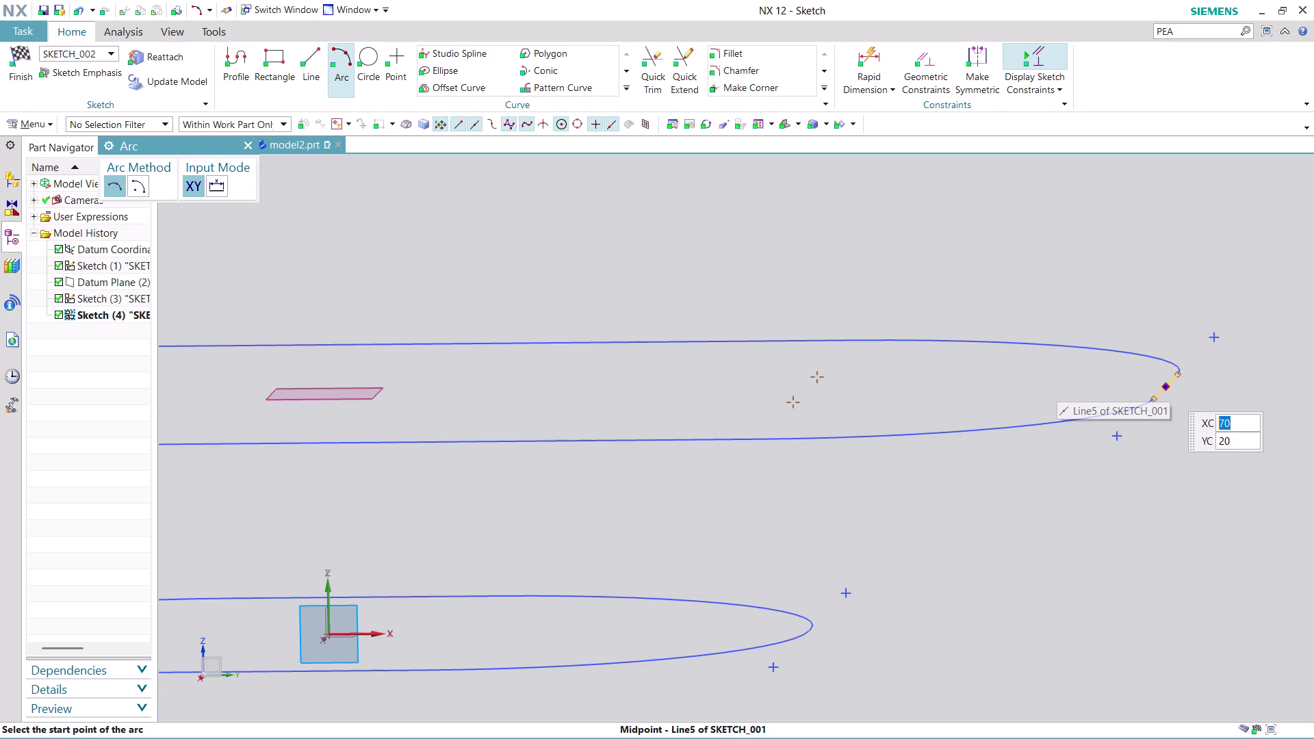
click(1166, 389)
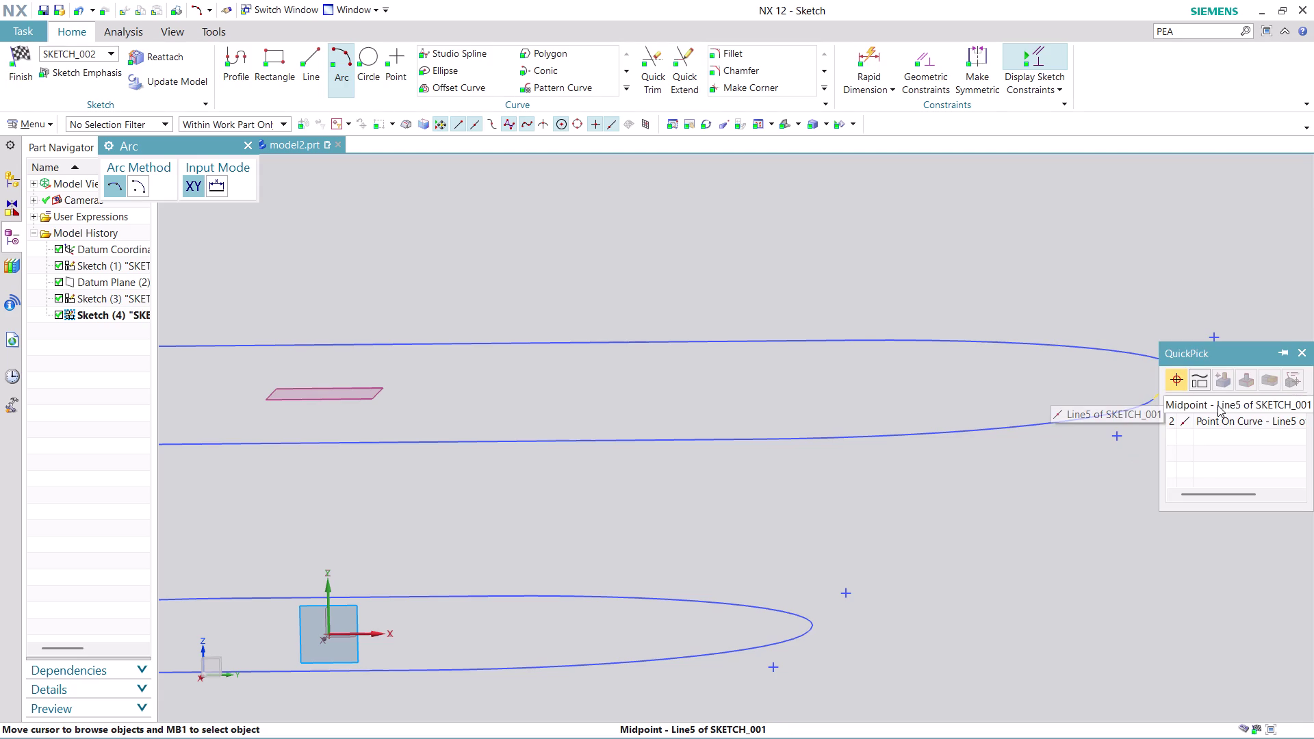
click(1218, 405)
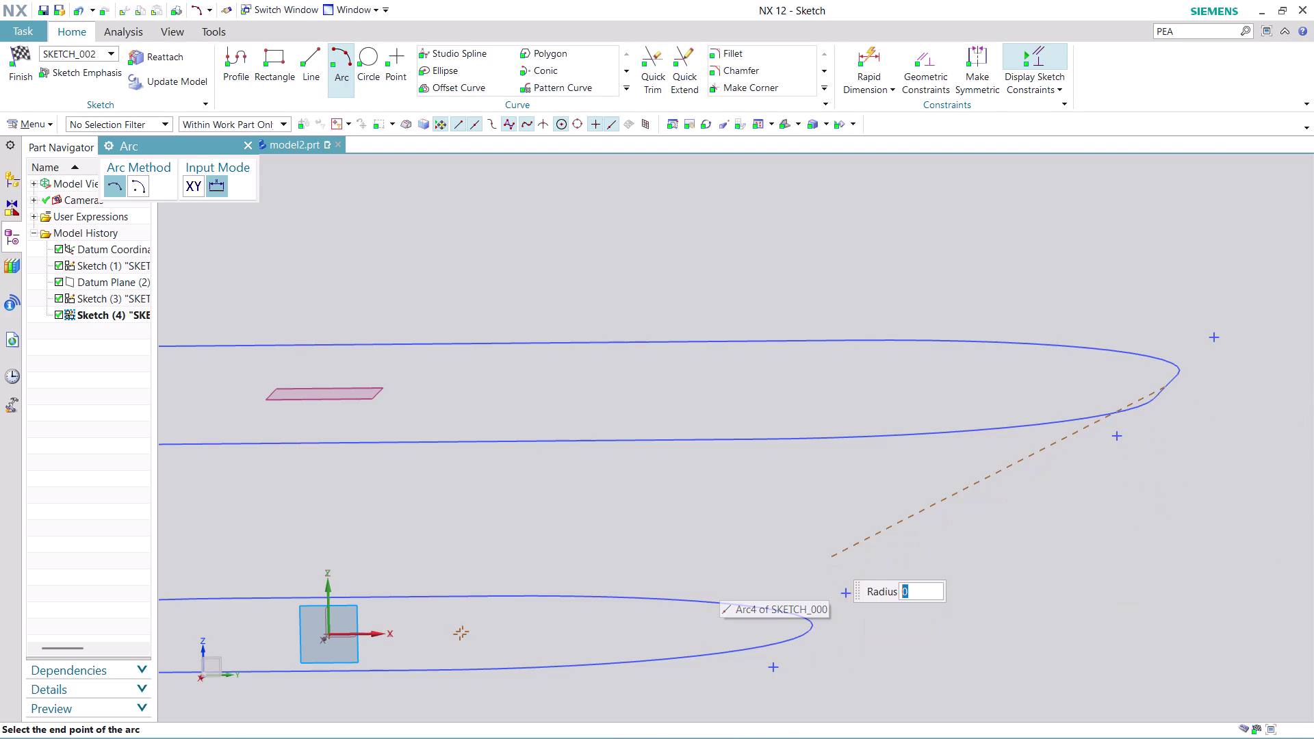
End the arc on the rounded rectangle with radius 30, creating Arc9.
middle_drag(831, 557, 825, 592)
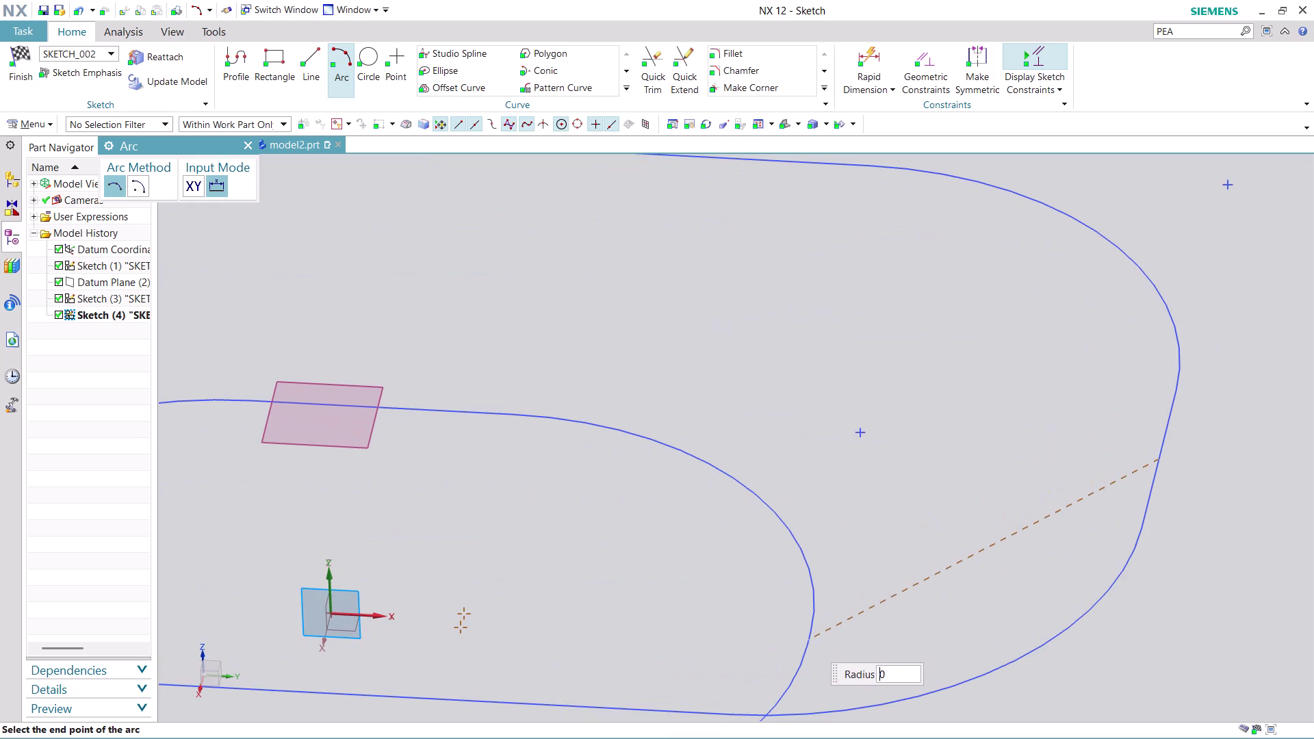
scroll(down, 3)
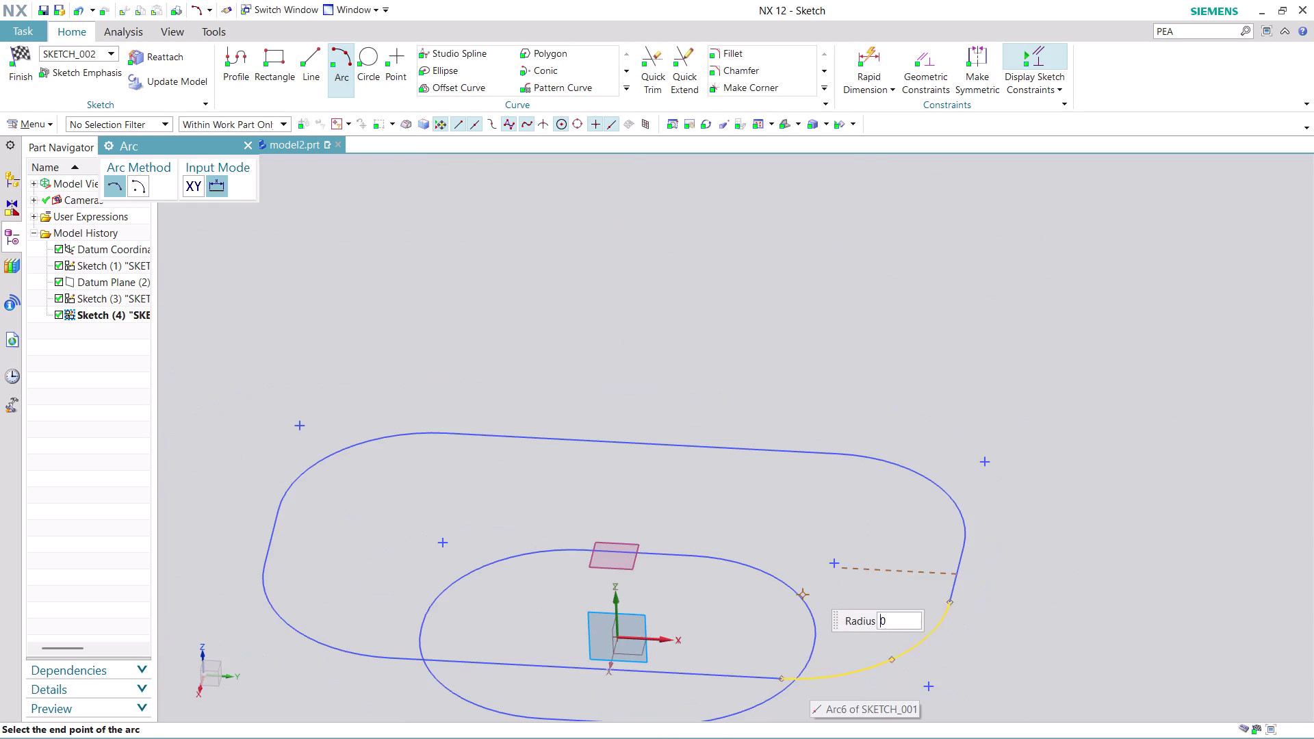
scroll(up, 3)
scroll(up, 3)
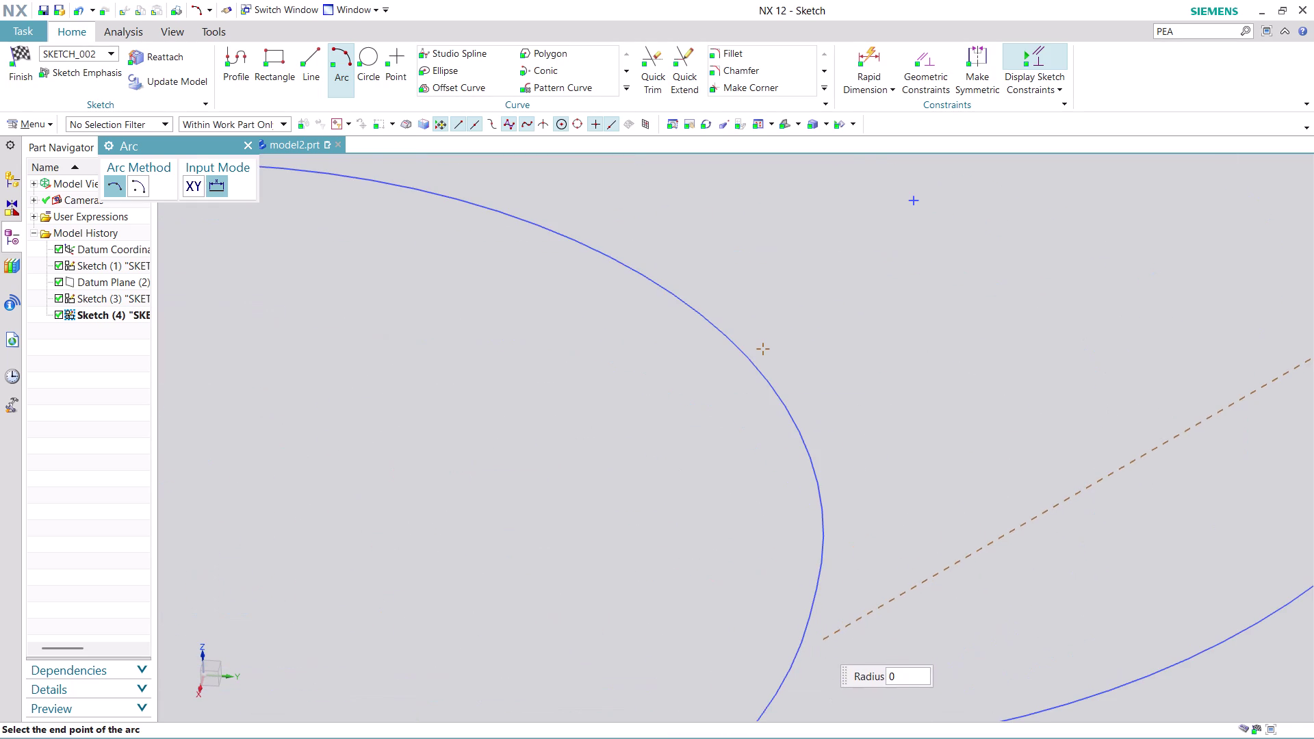
click(811, 601)
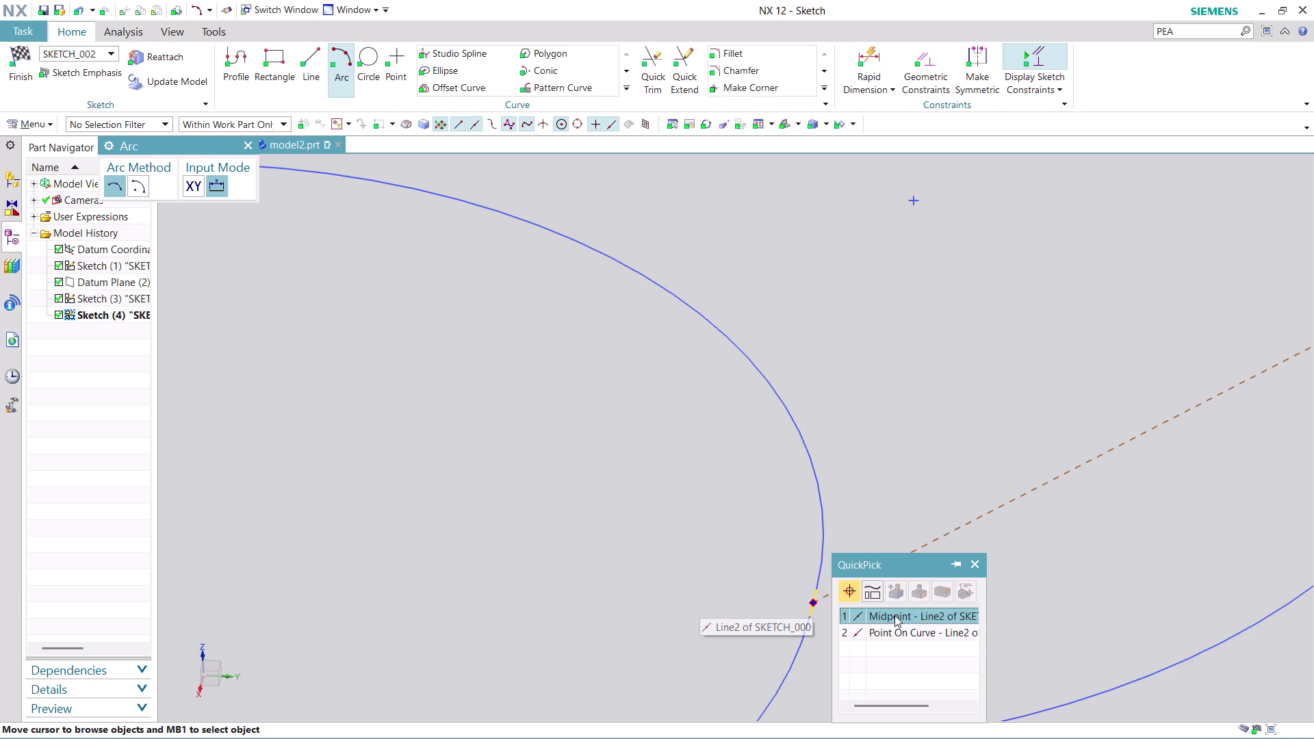
click(895, 615)
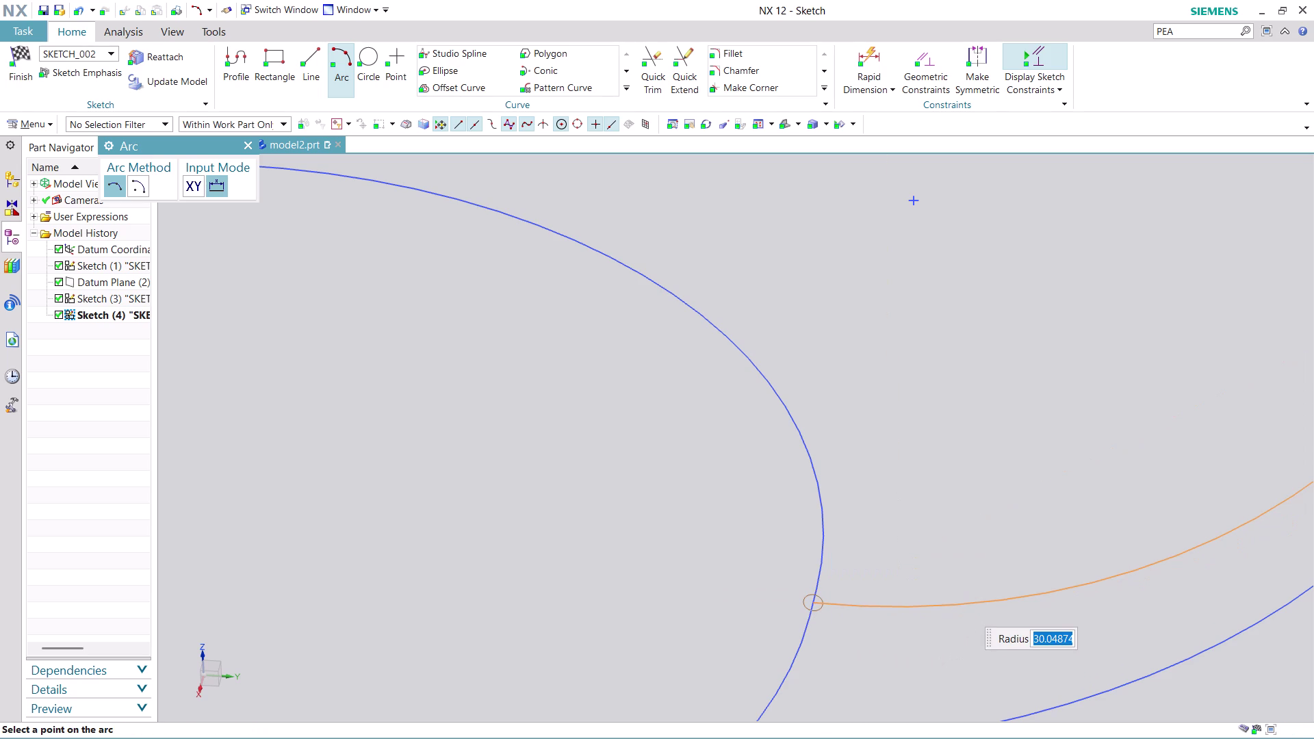
text(30)
key(Return)
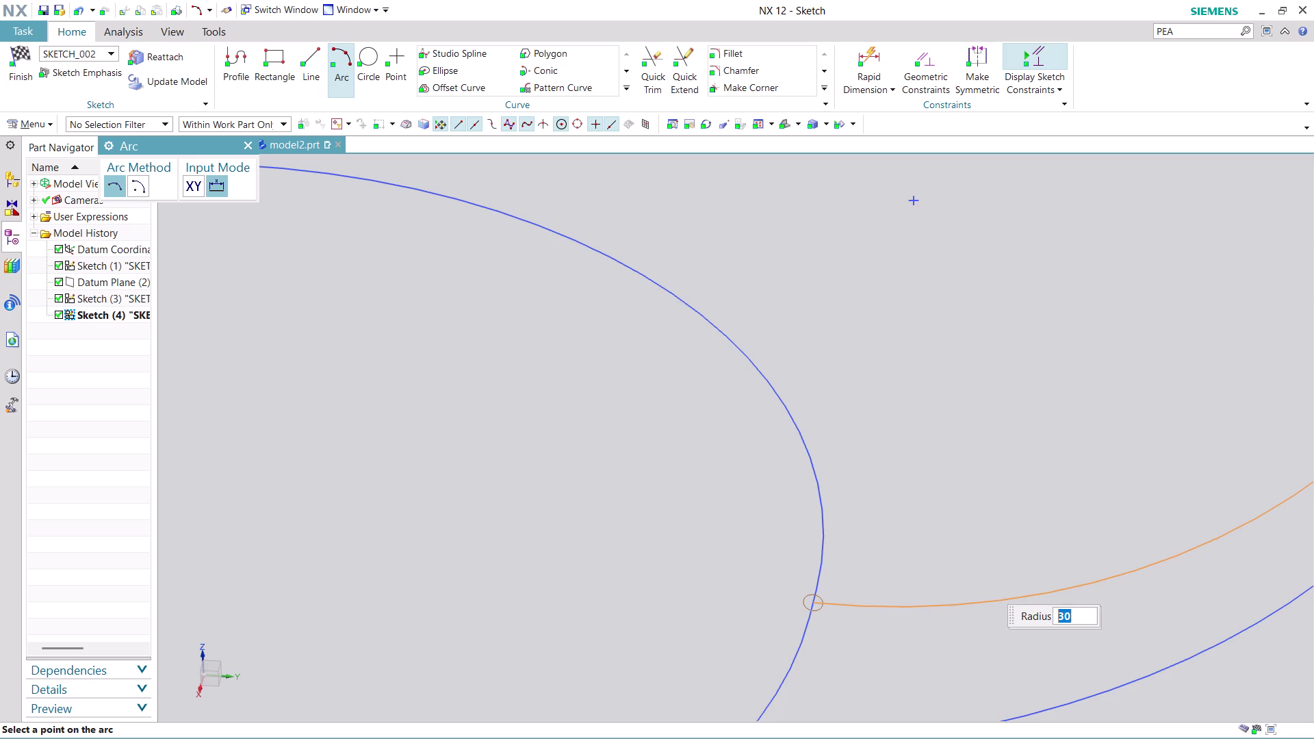
scroll(down, 3)
scroll(down, 3)
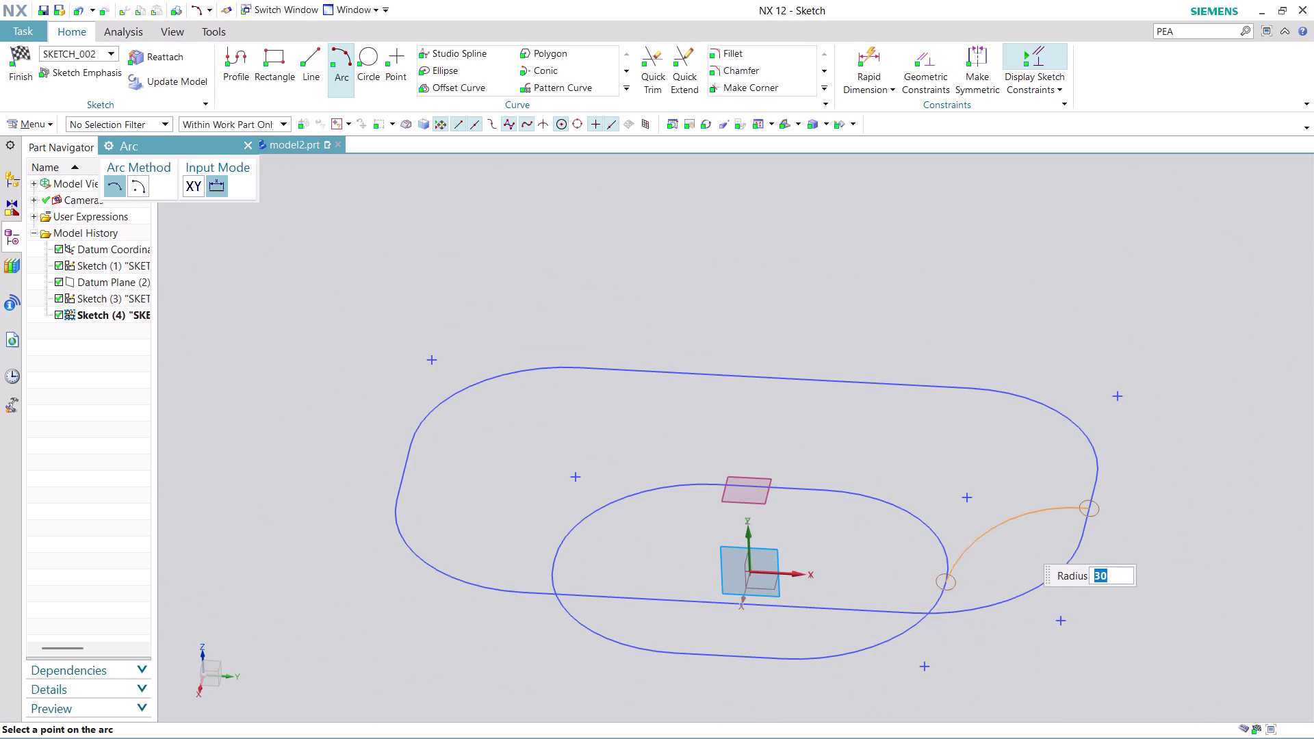
click(1021, 554)
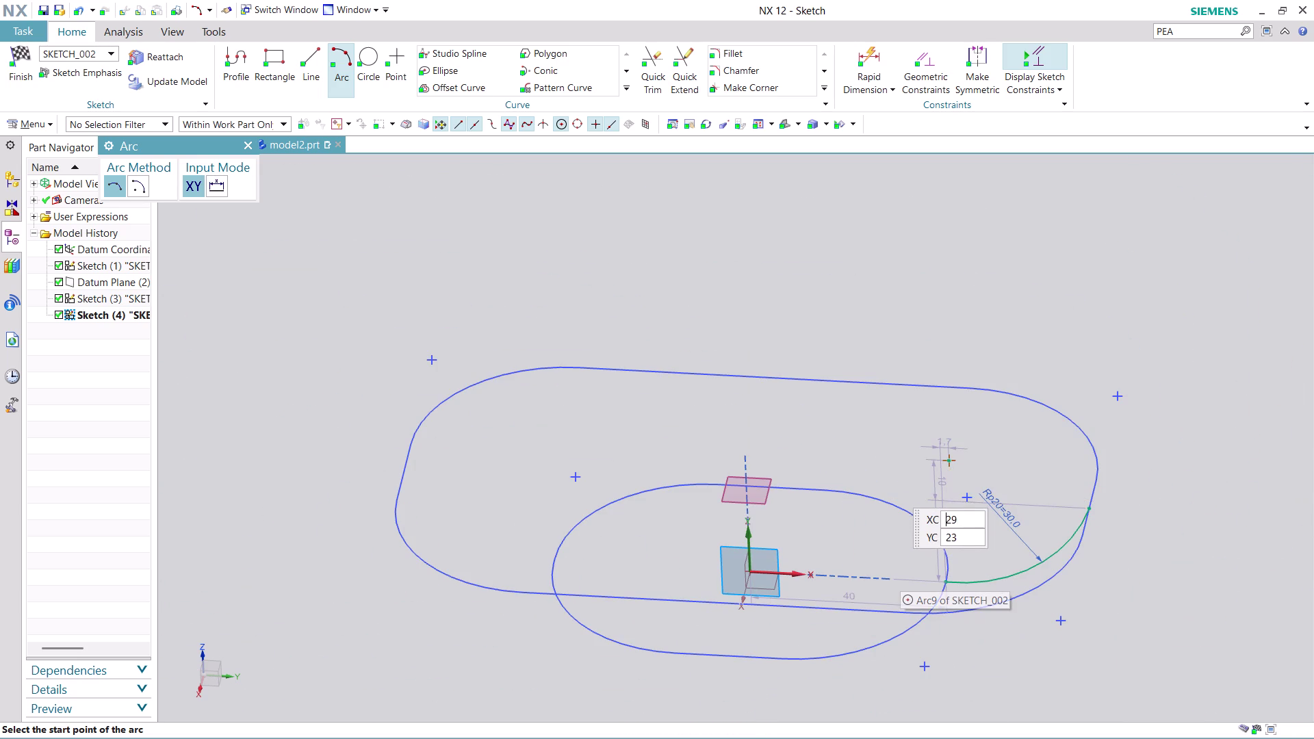
Exit the Arc command and zoom in on Arc9's end points.
key(Escape)
key(Escape)
scroll(up, 3)
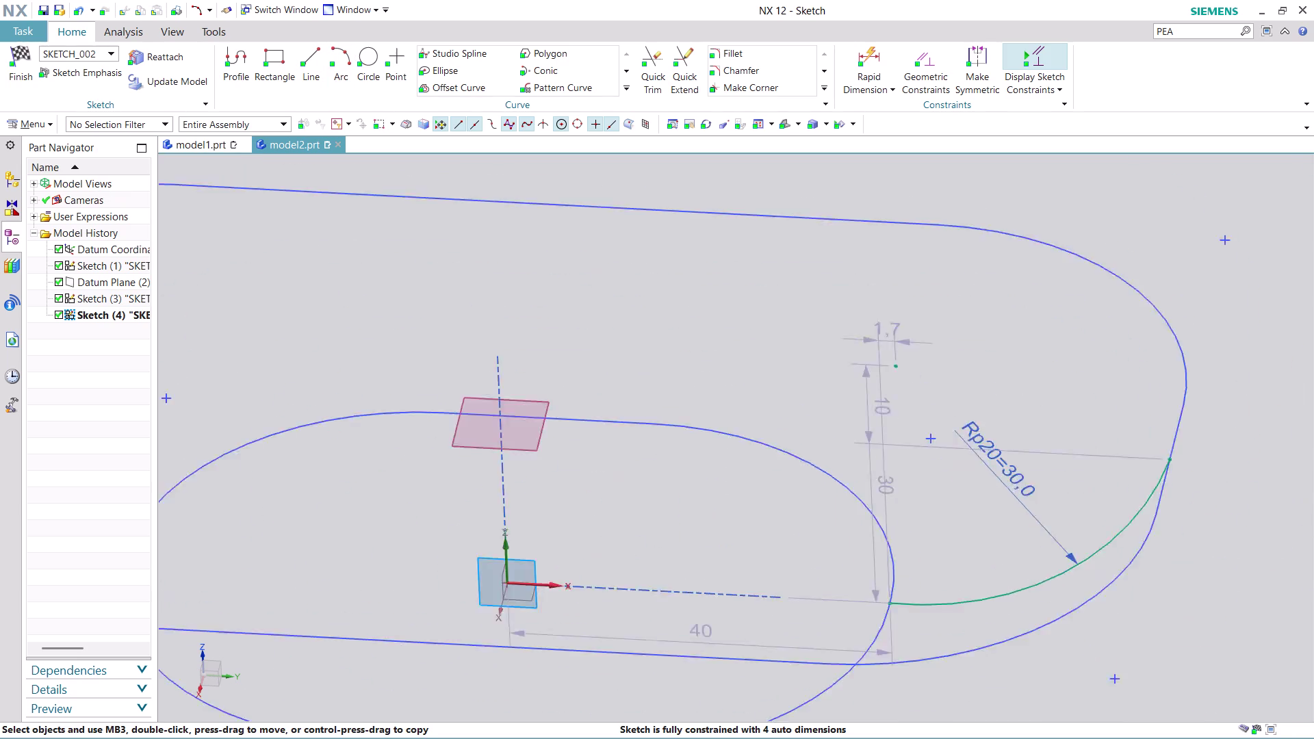
scroll(up, 3)
scroll(up, 3)
scroll(up, 3)
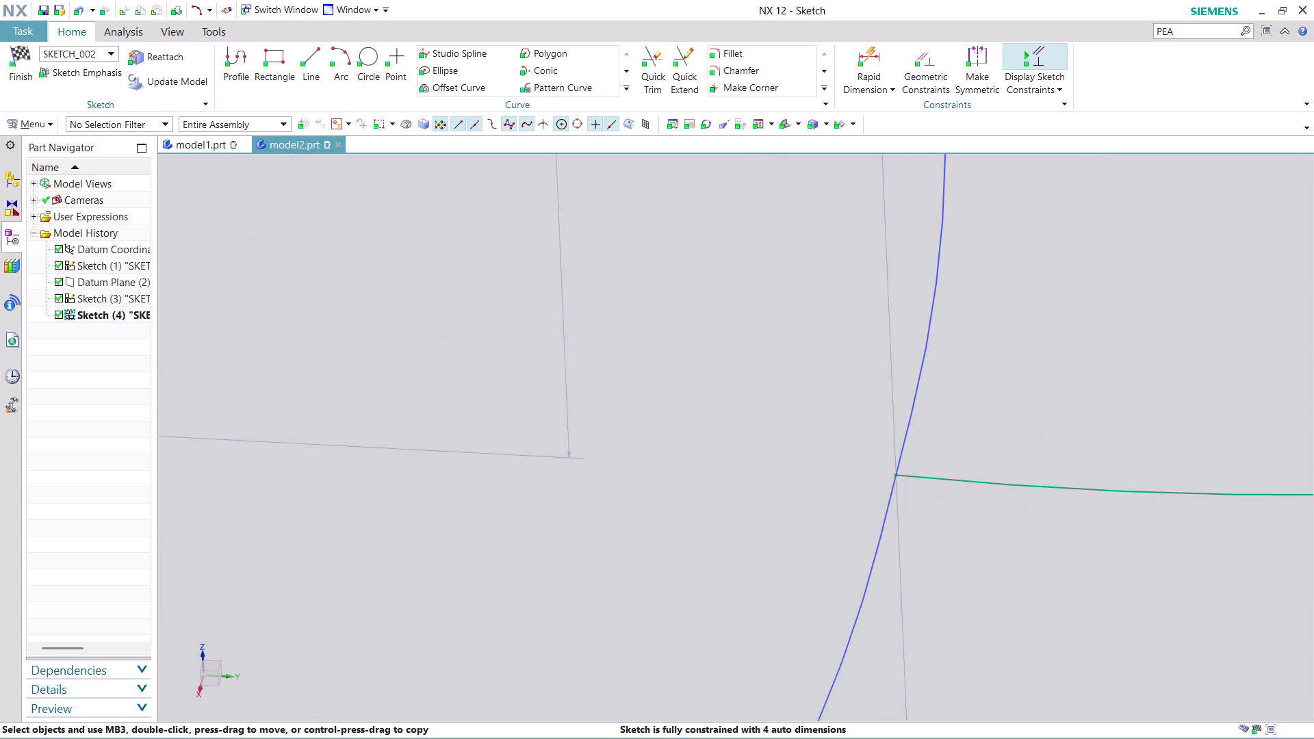
scroll(up, 3)
scroll(up, 3)
scroll(up, 3)
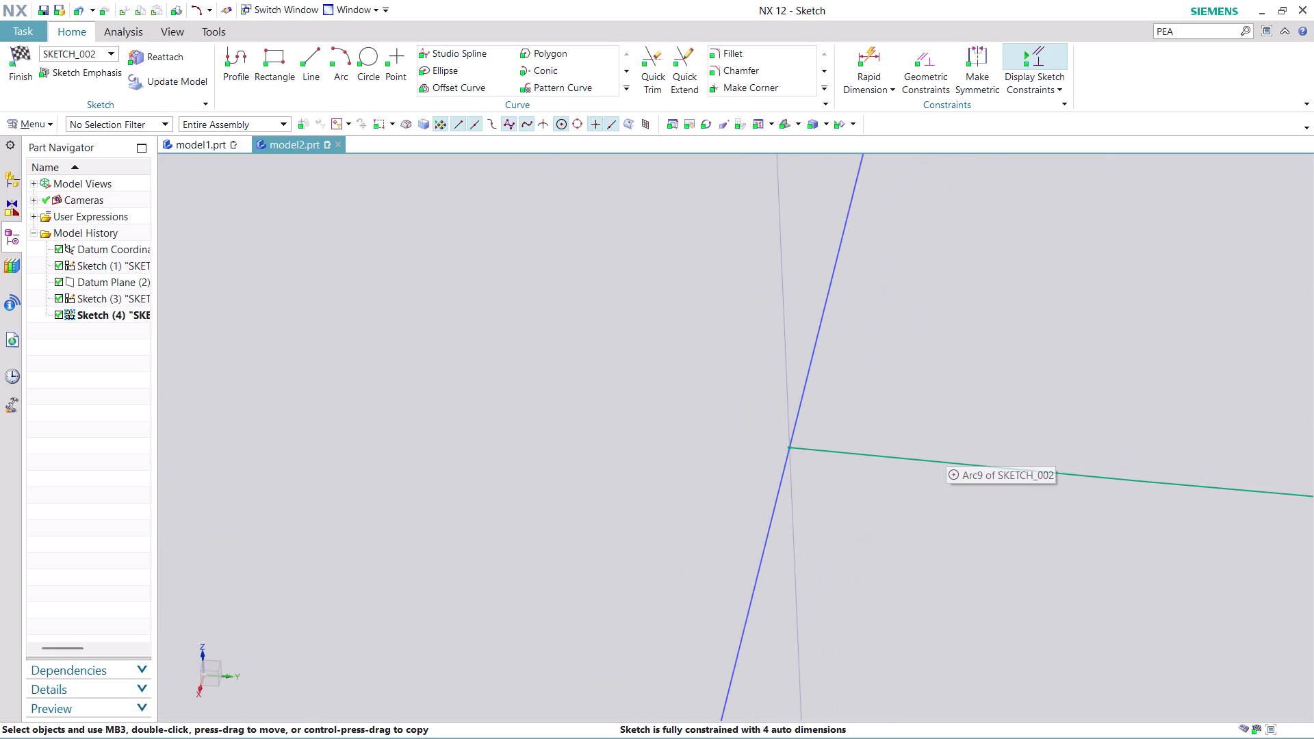
scroll(up, 3)
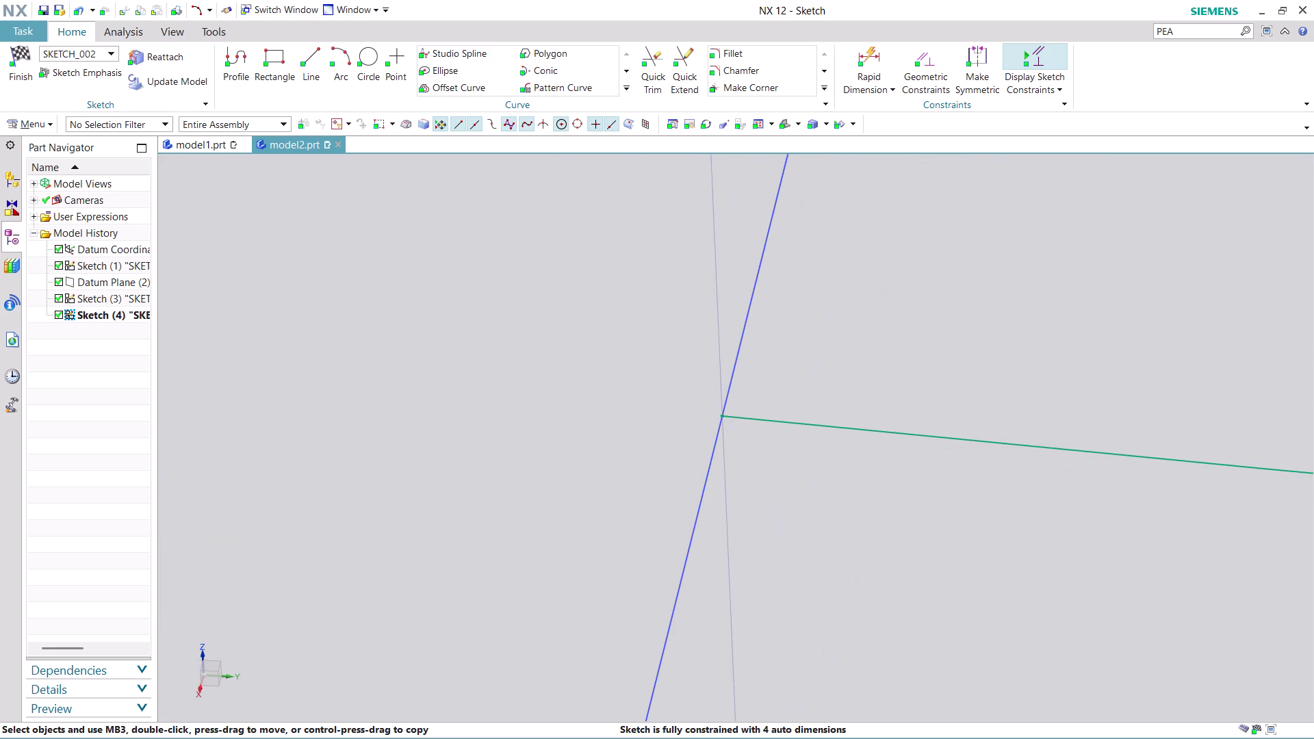
scroll(down, 3)
scroll(up, 3)
Pan and orbit toward an edge-on view to check Arc9's junctions and shape.
middle_drag(1168, 456, 1197, 467)
scroll(up, 3)
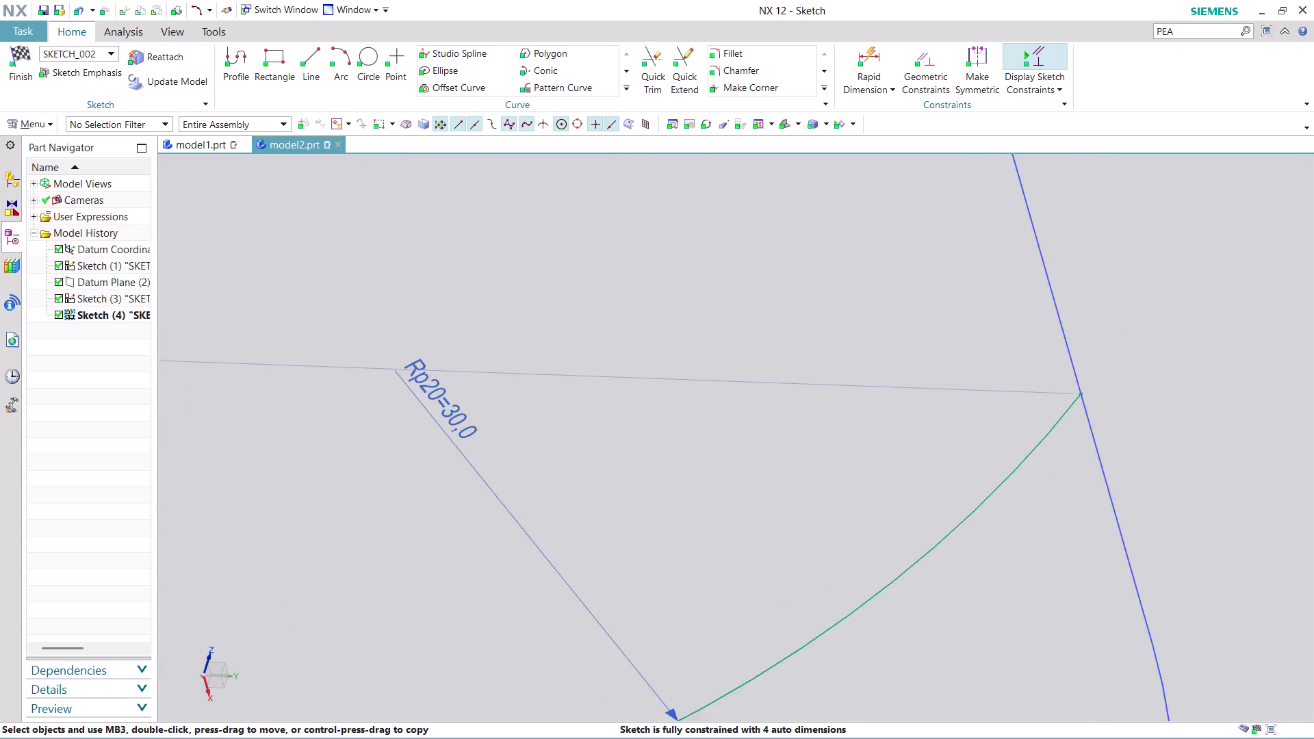
scroll(up, 3)
scroll(up, 3)
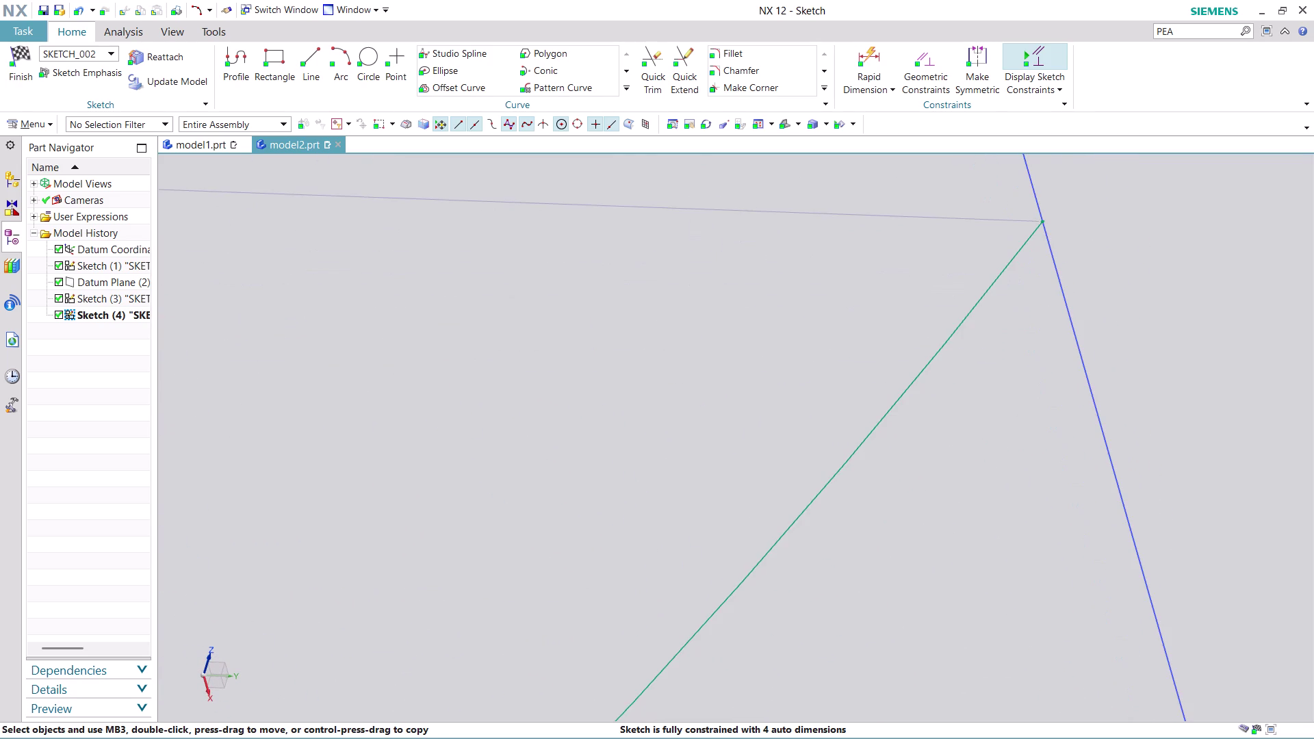
scroll(down, 3)
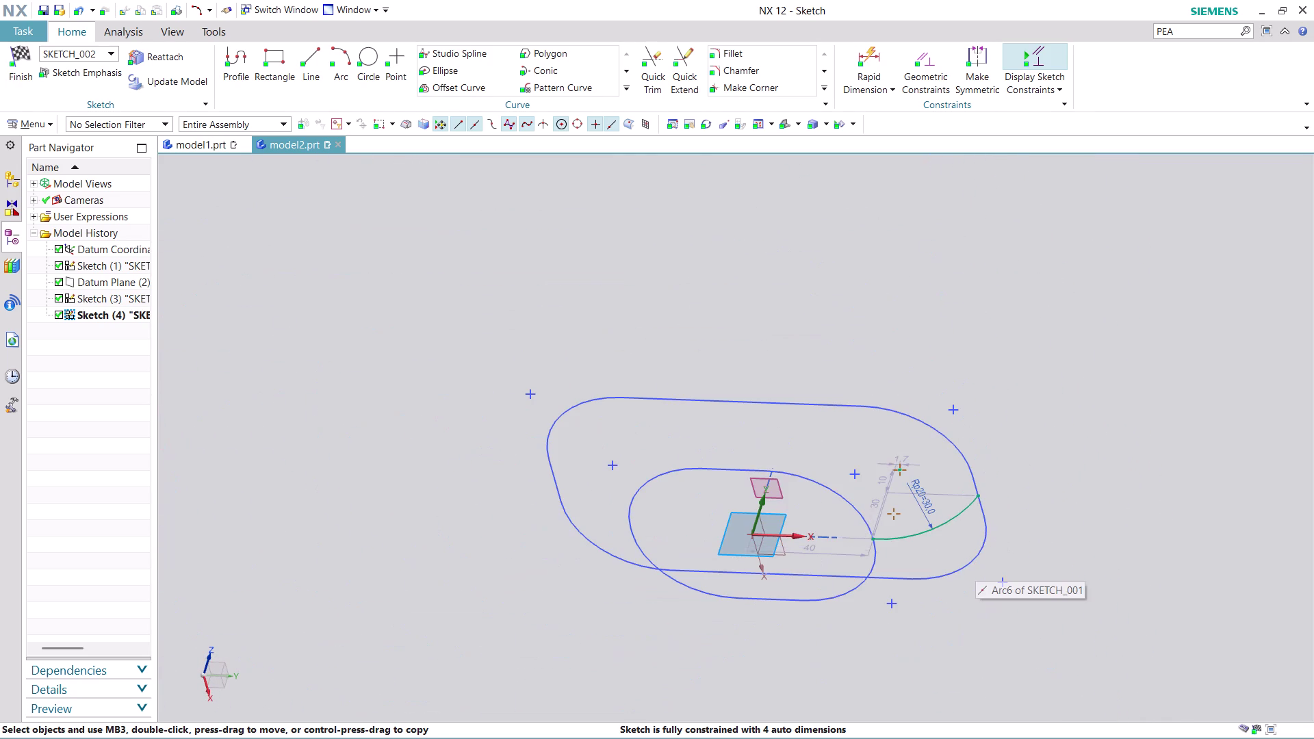
scroll(down, 3)
middle_drag(1064, 482, 1047, 470)
middle_click(1047, 470)
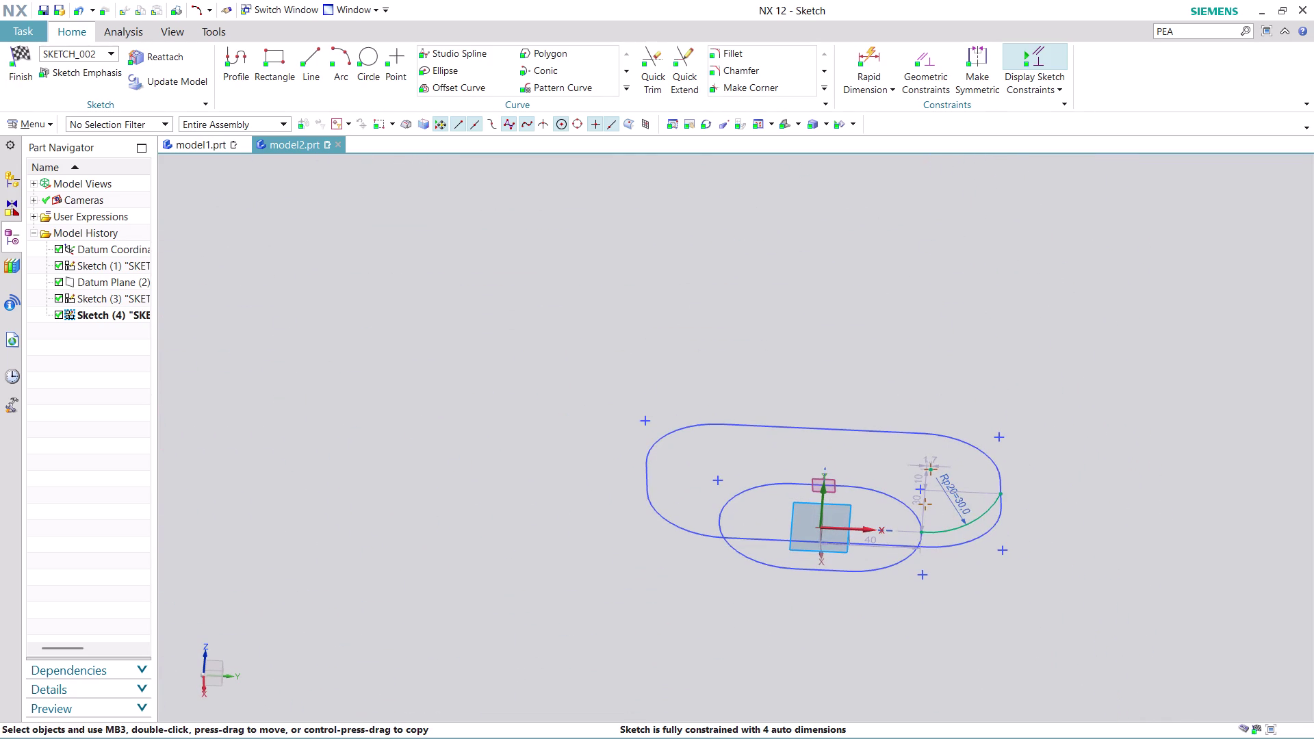
scroll(up, 3)
middle_drag(827, 661, 819, 625)
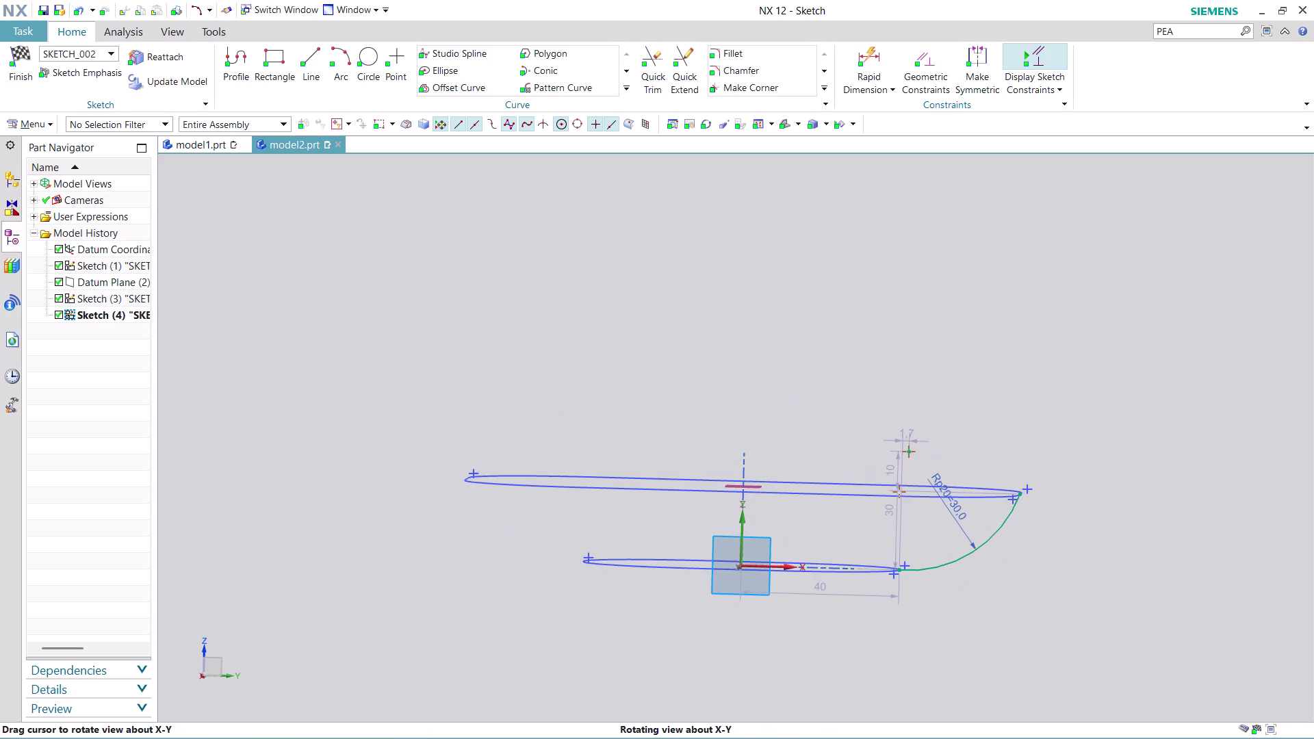
middle_drag(819, 625, 820, 627)
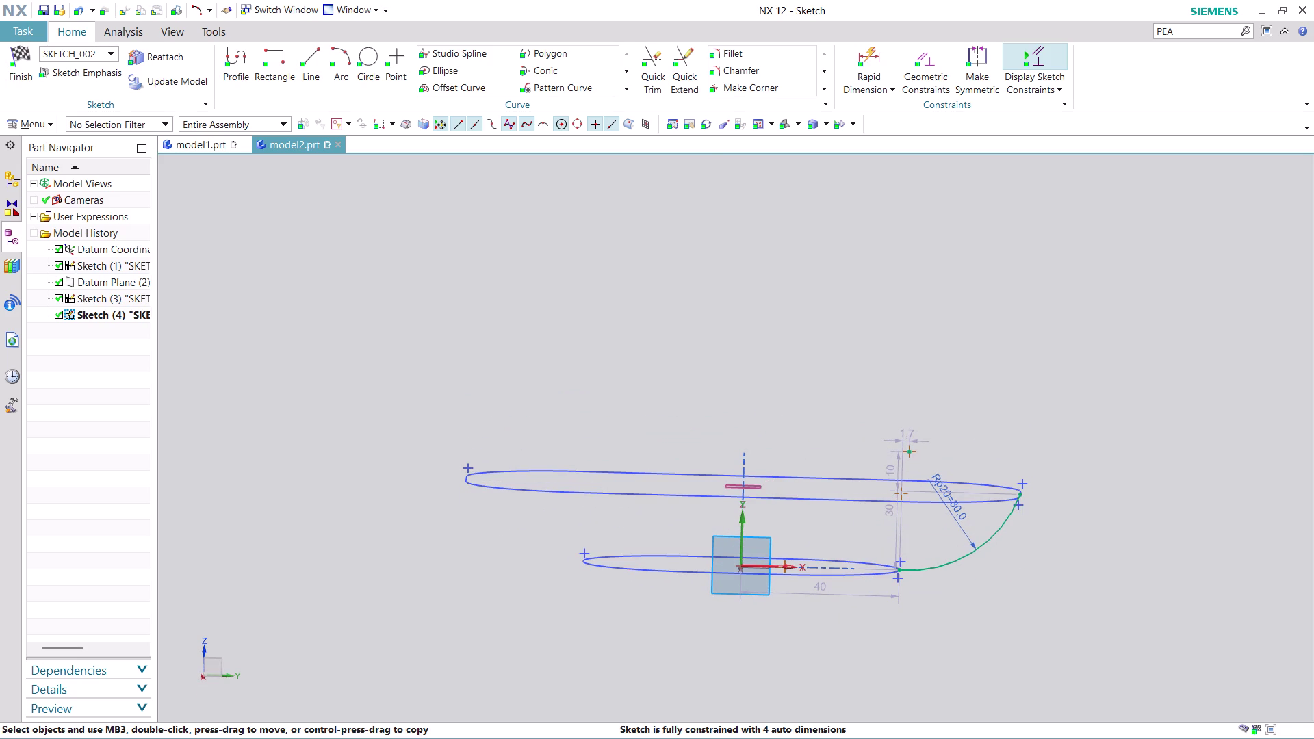
click(623, 85)
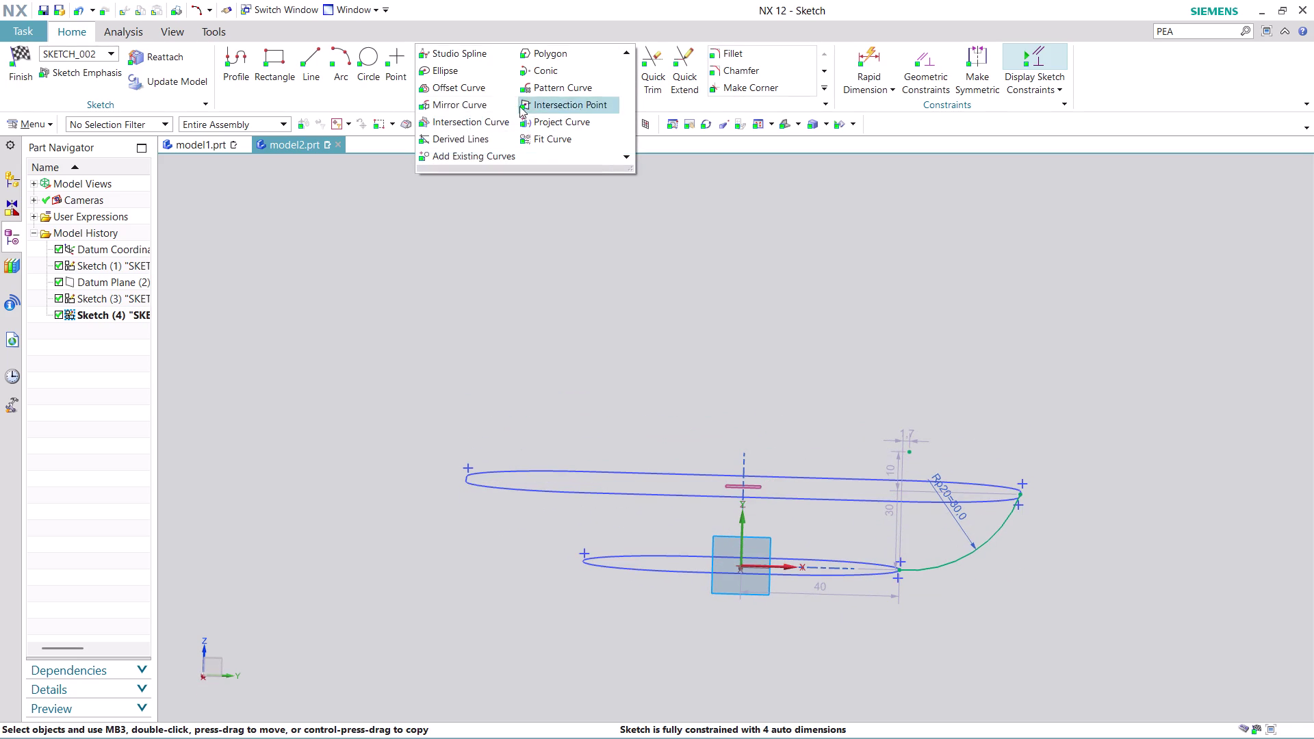
Mirror Arc9 across the vertical sketch axis, then orbit to view both arcs.
click(465, 98)
click(981, 545)
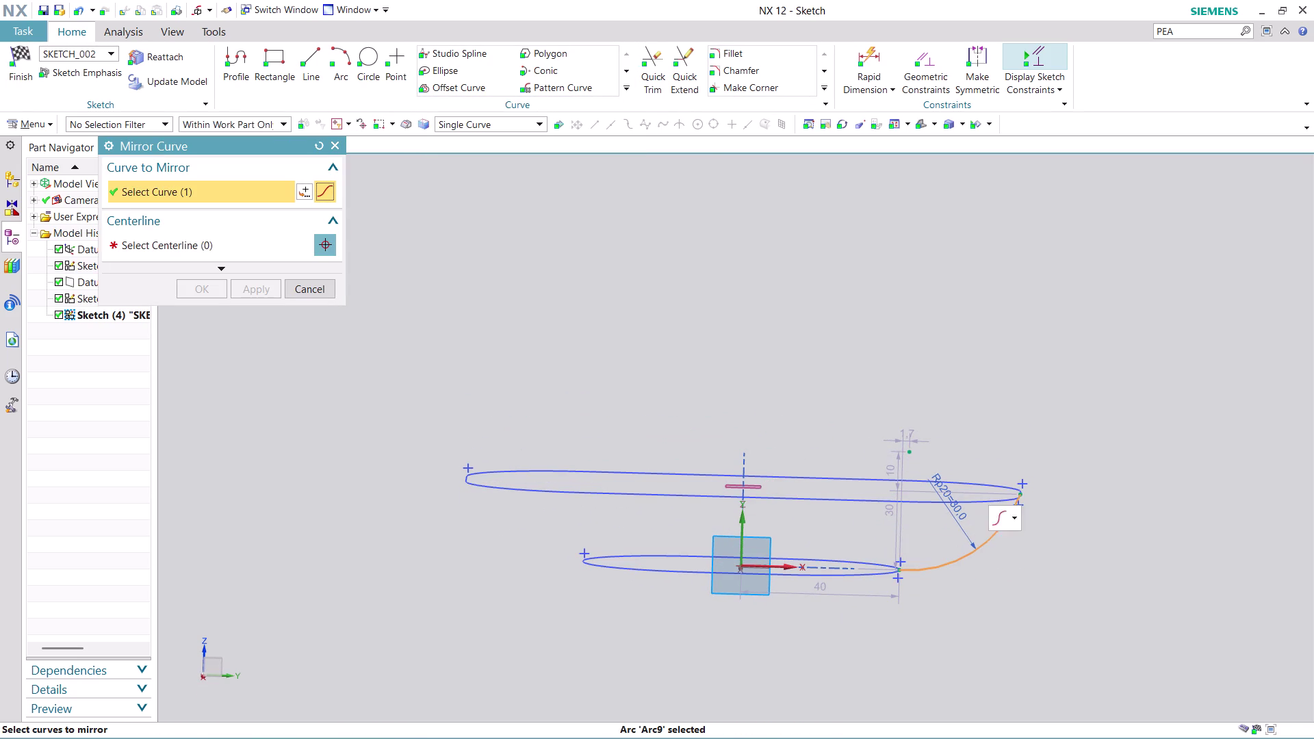
scroll(up, 3)
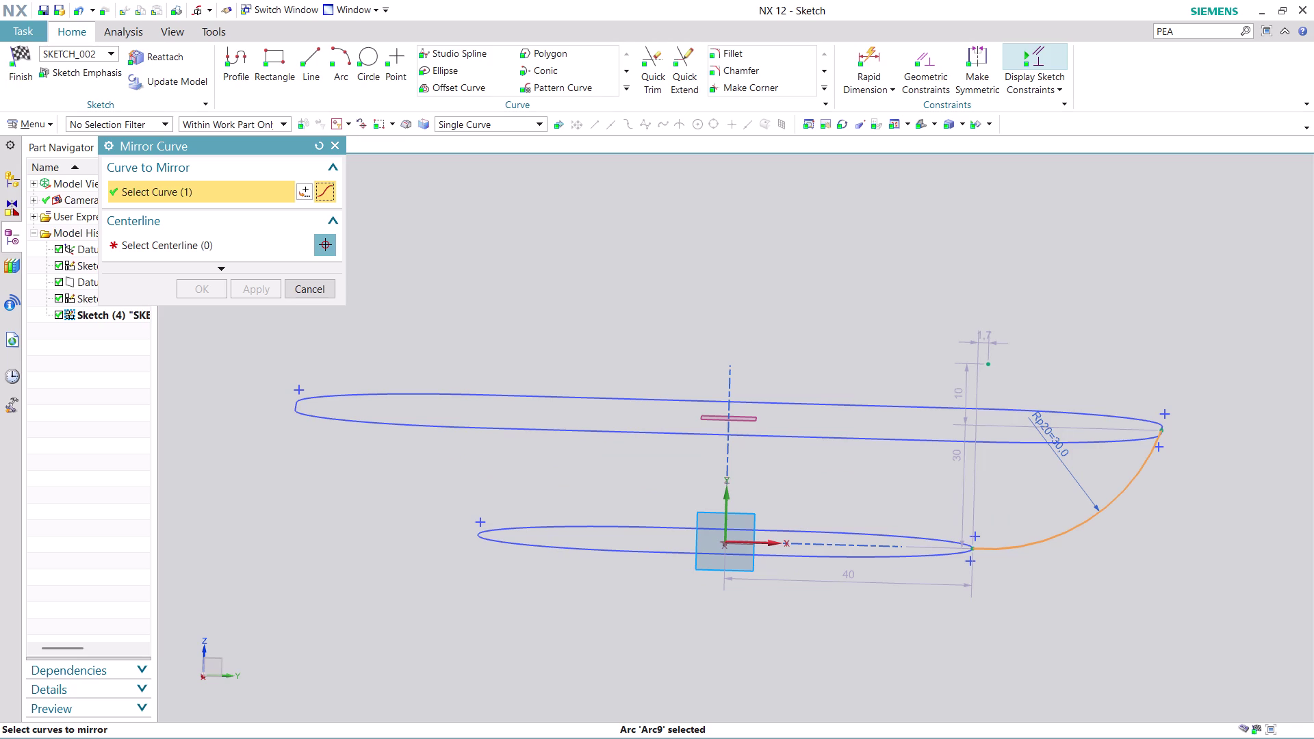
click(280, 249)
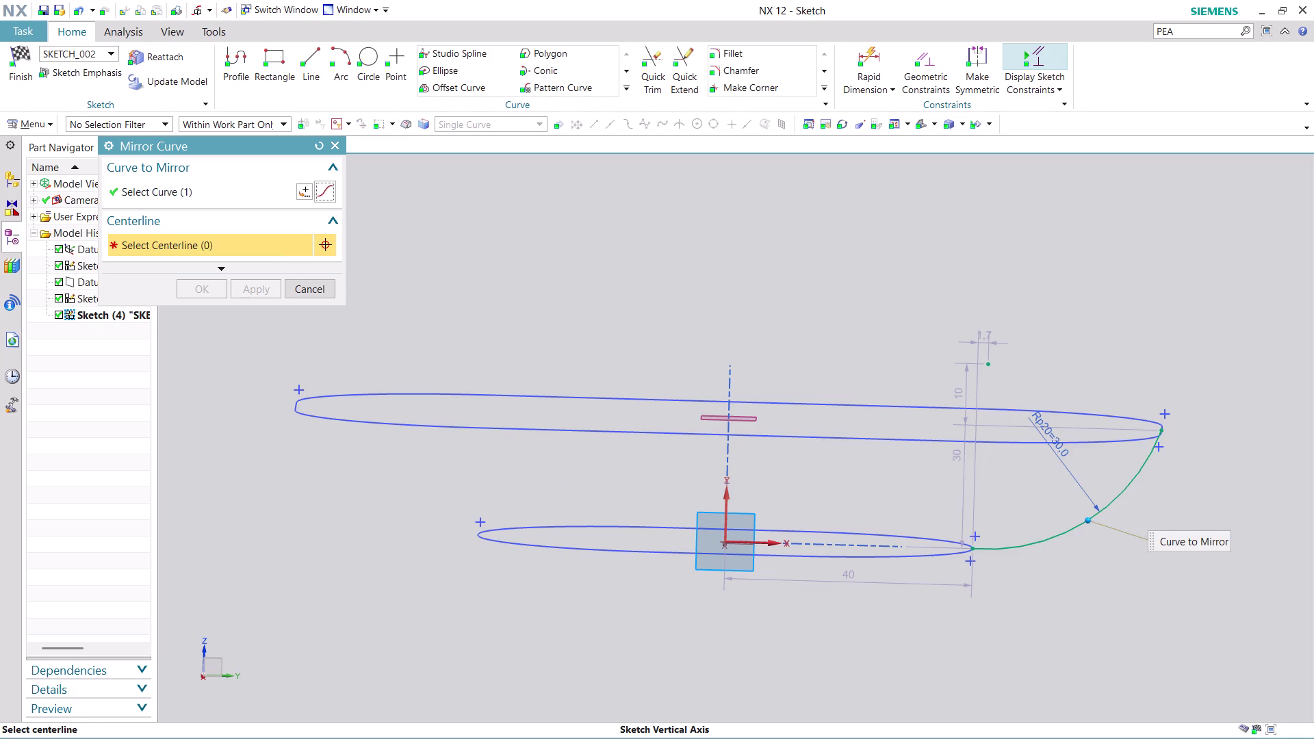
click(722, 499)
click(203, 283)
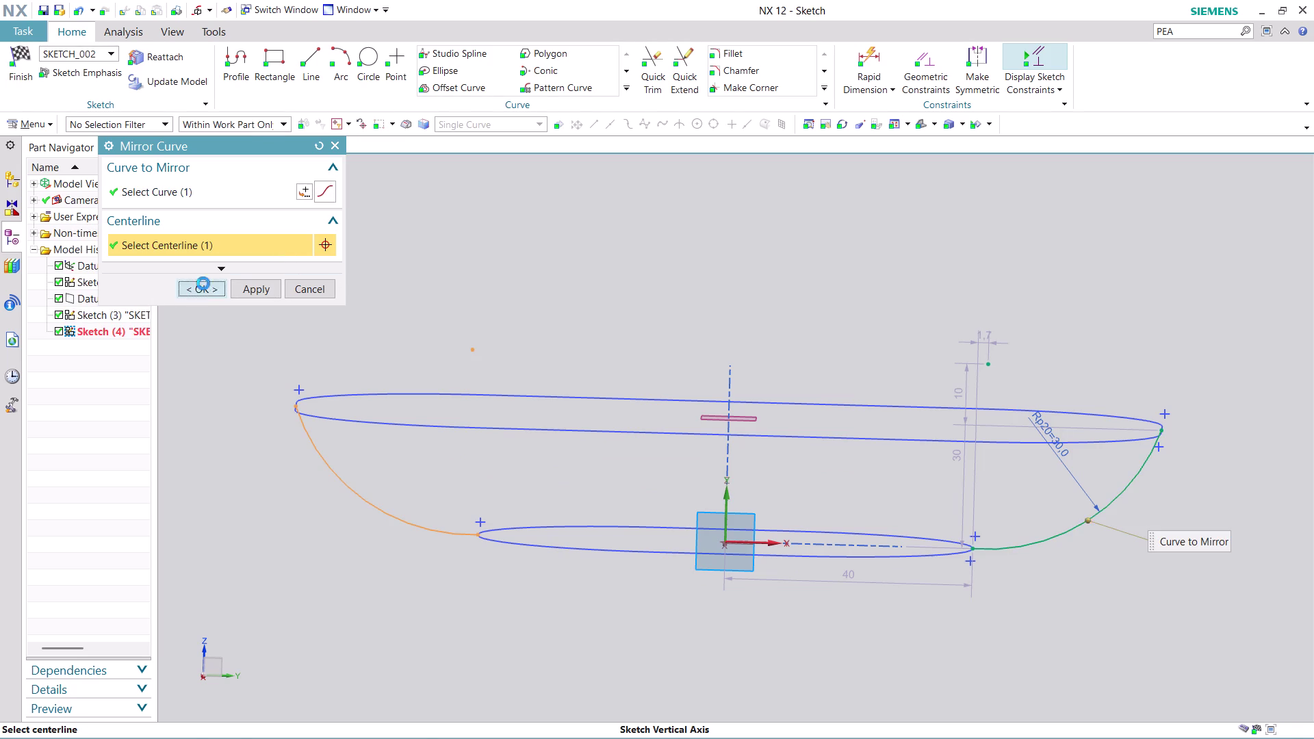
scroll(down, 3)
scroll(down, 3)
middle_drag(800, 331, 806, 367)
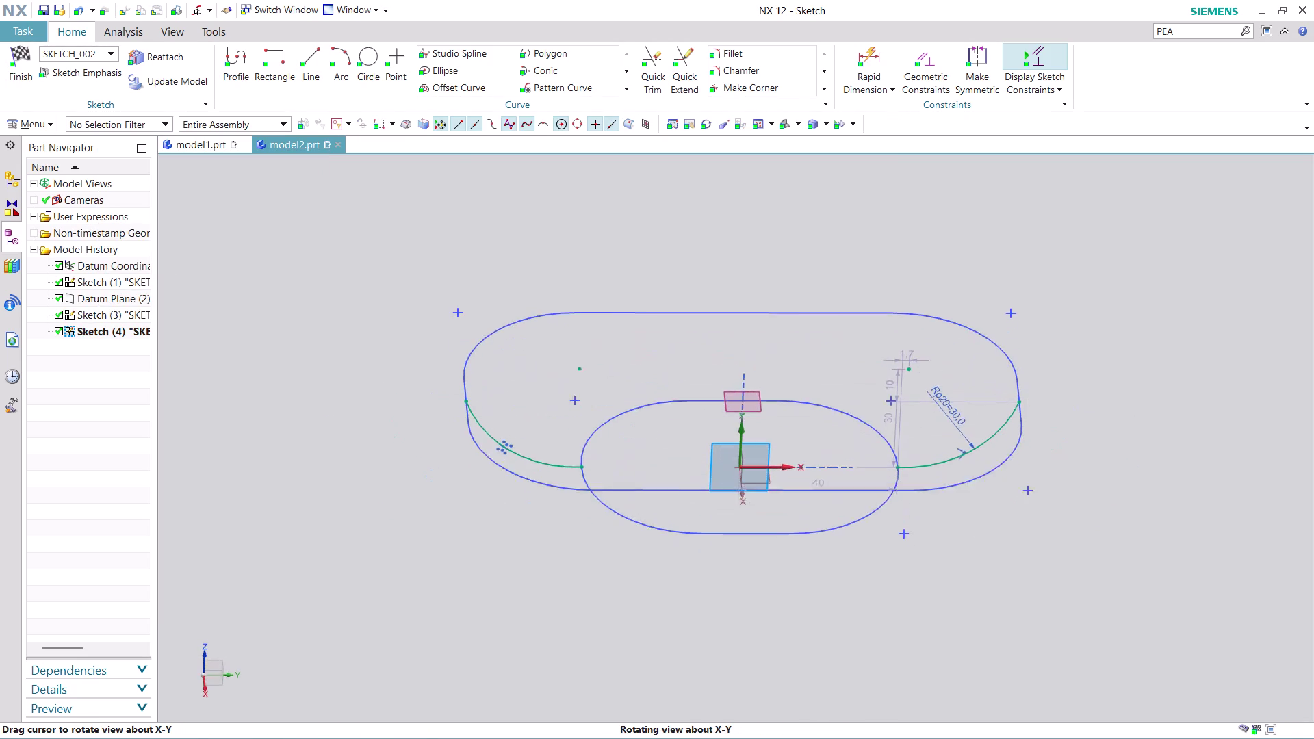
middle_drag(806, 367, 806, 390)
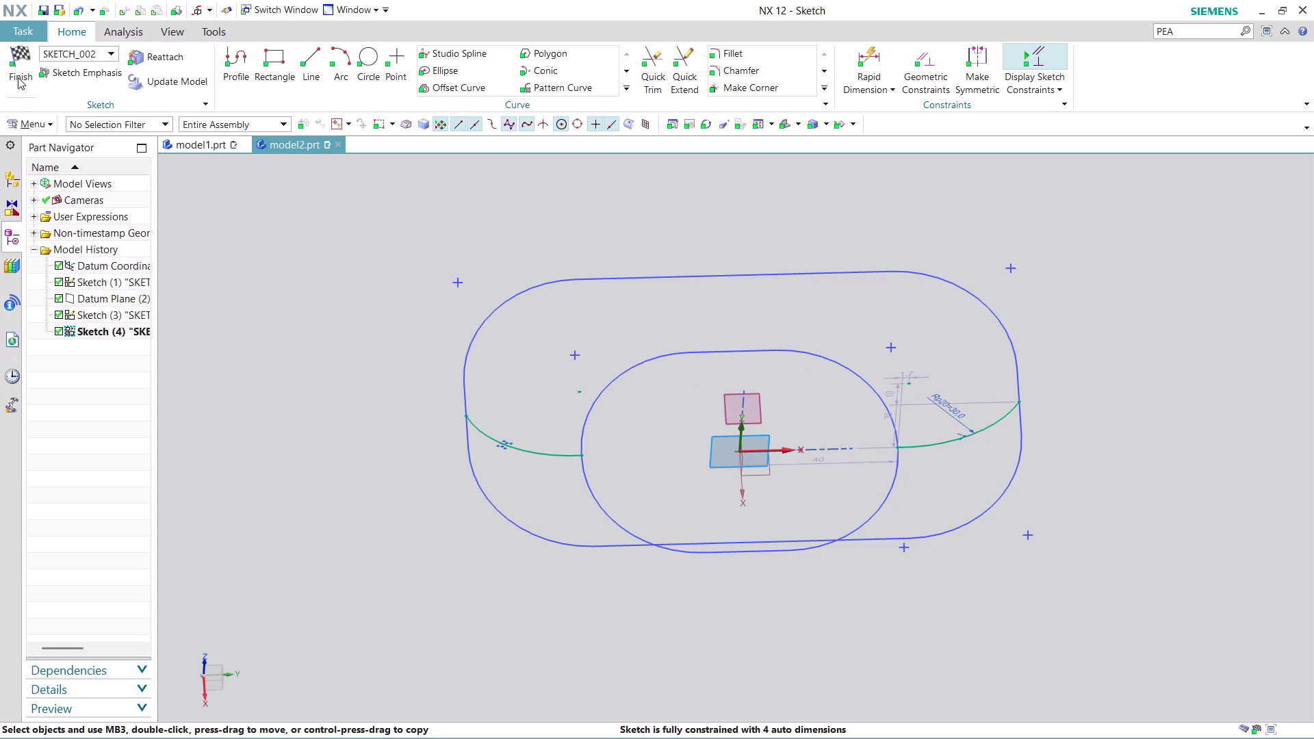
Finish the sketch as Sketch (4), then orbit and zoom in on the profiles.
click(18, 78)
middle_drag(869, 327, 868, 337)
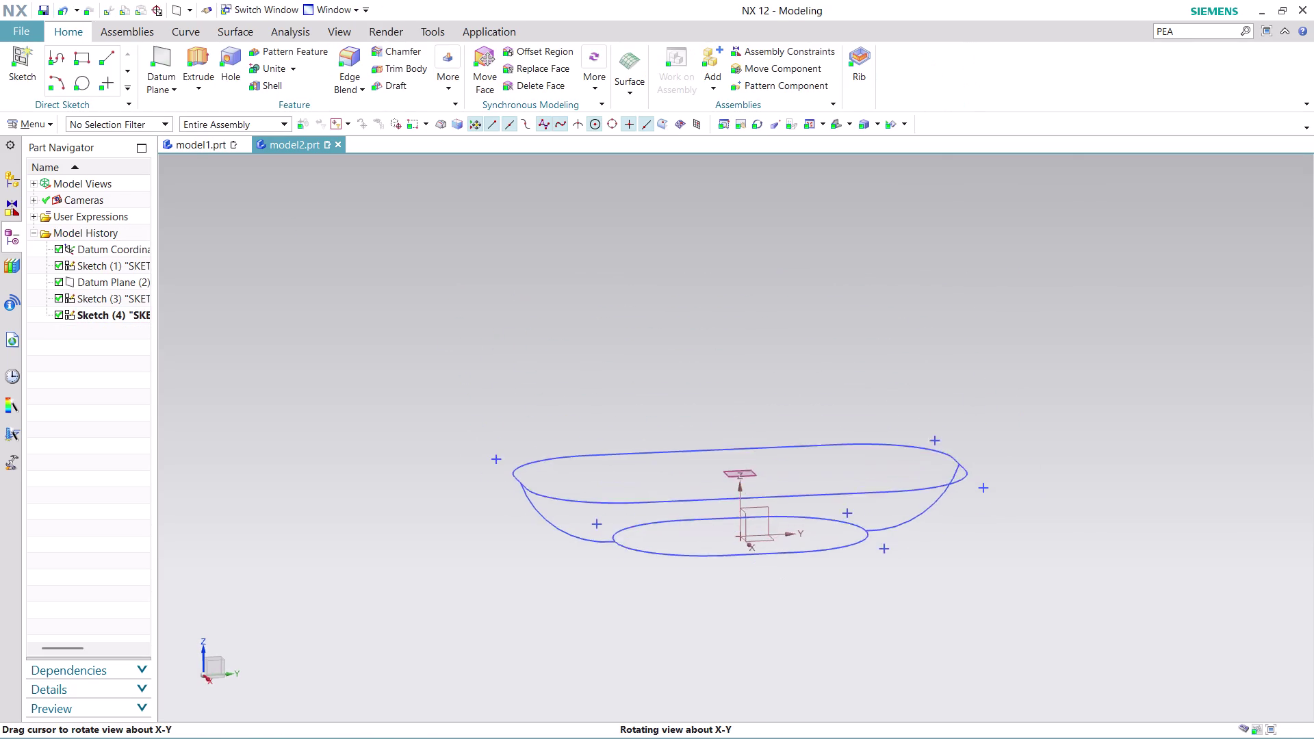
middle_drag(869, 337, 857, 375)
scroll(up, 3)
scroll(up, 3)
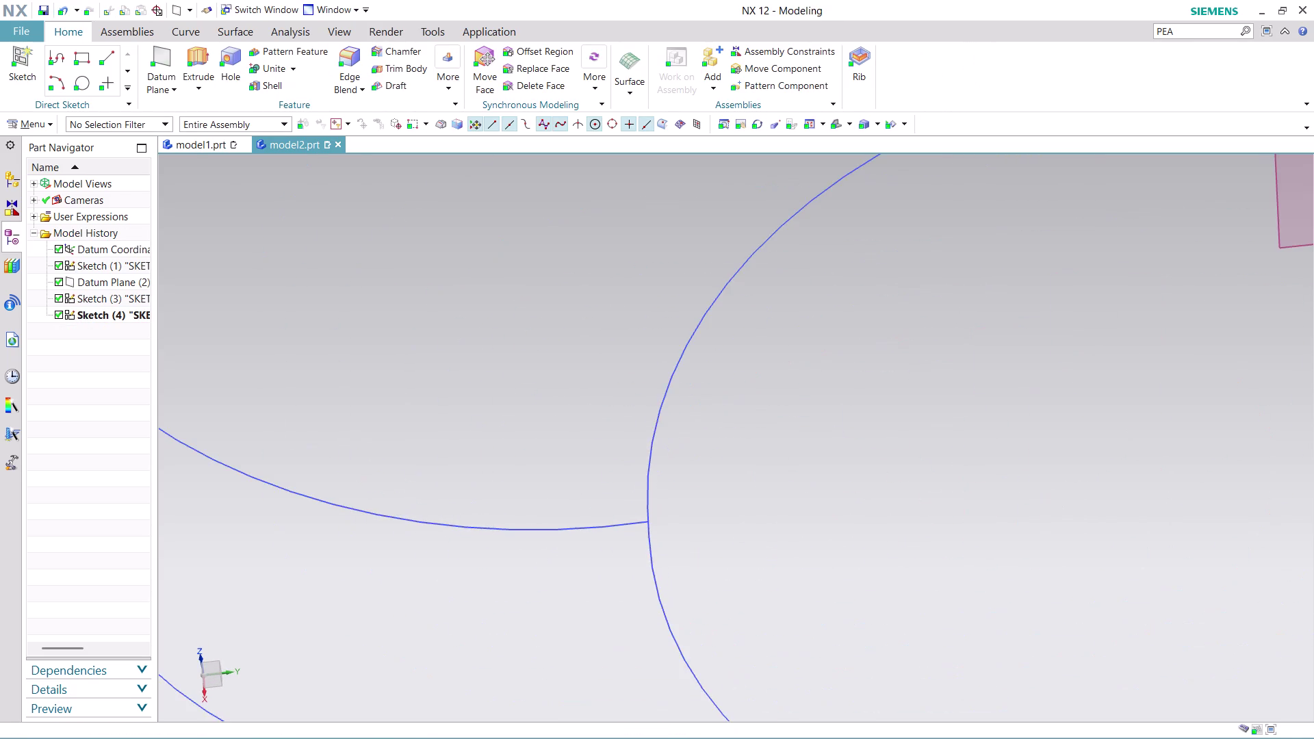
scroll(up, 3)
scroll(up, 3)
scroll(down, 3)
scroll(up, 3)
scroll(up, 3)
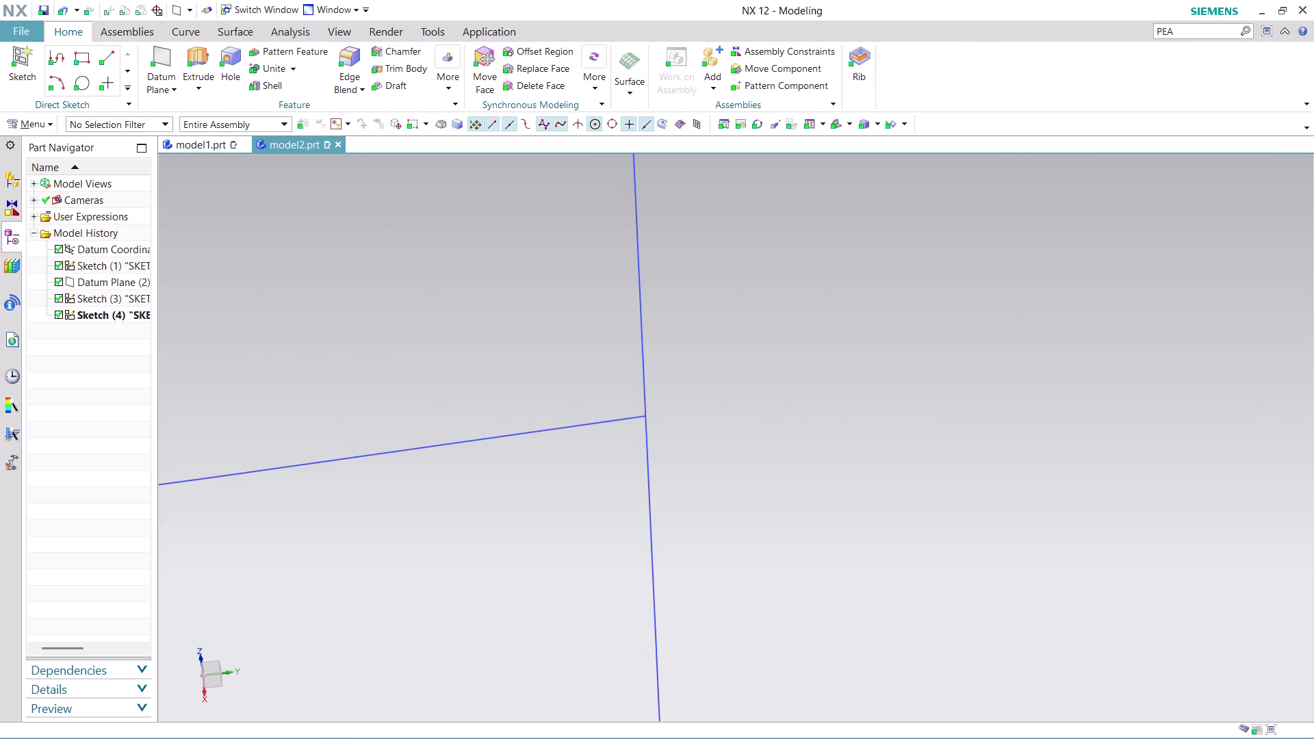
scroll(up, 3)
scroll(up, 3)
scroll(up, 3)
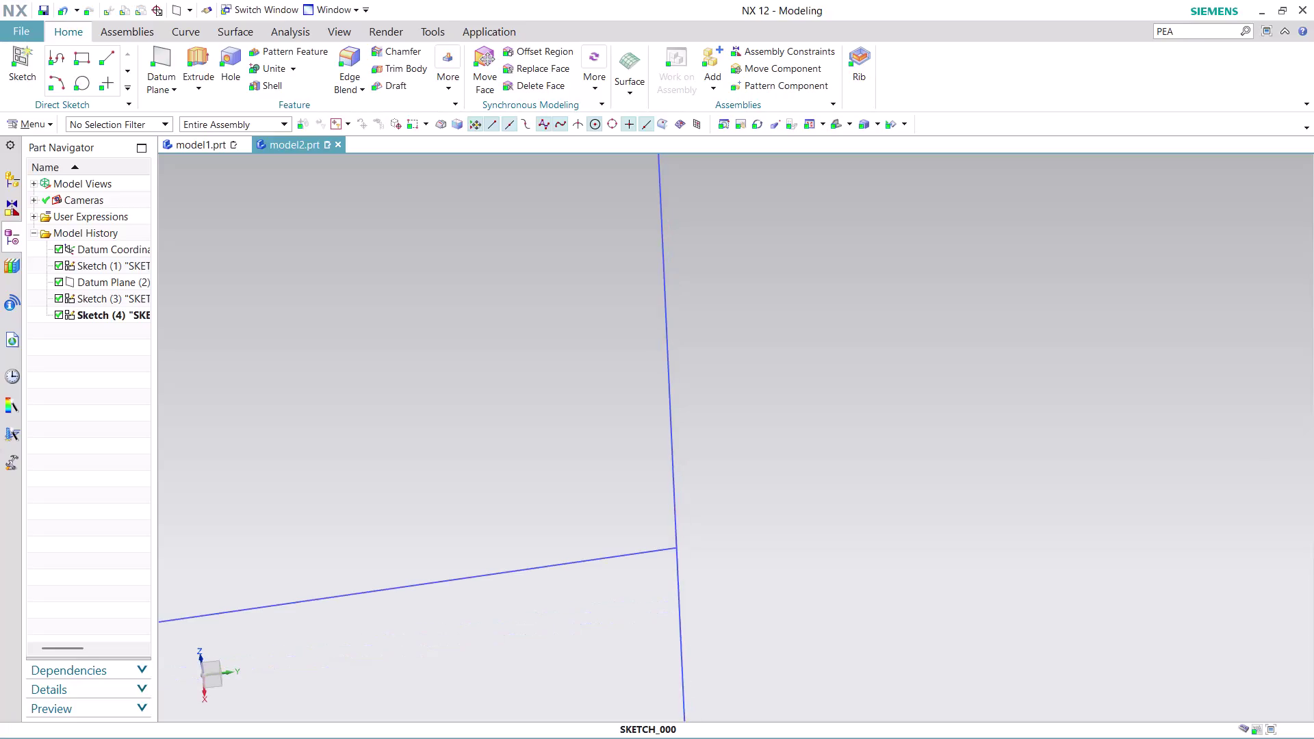
scroll(up, 3)
scroll(up, 3)
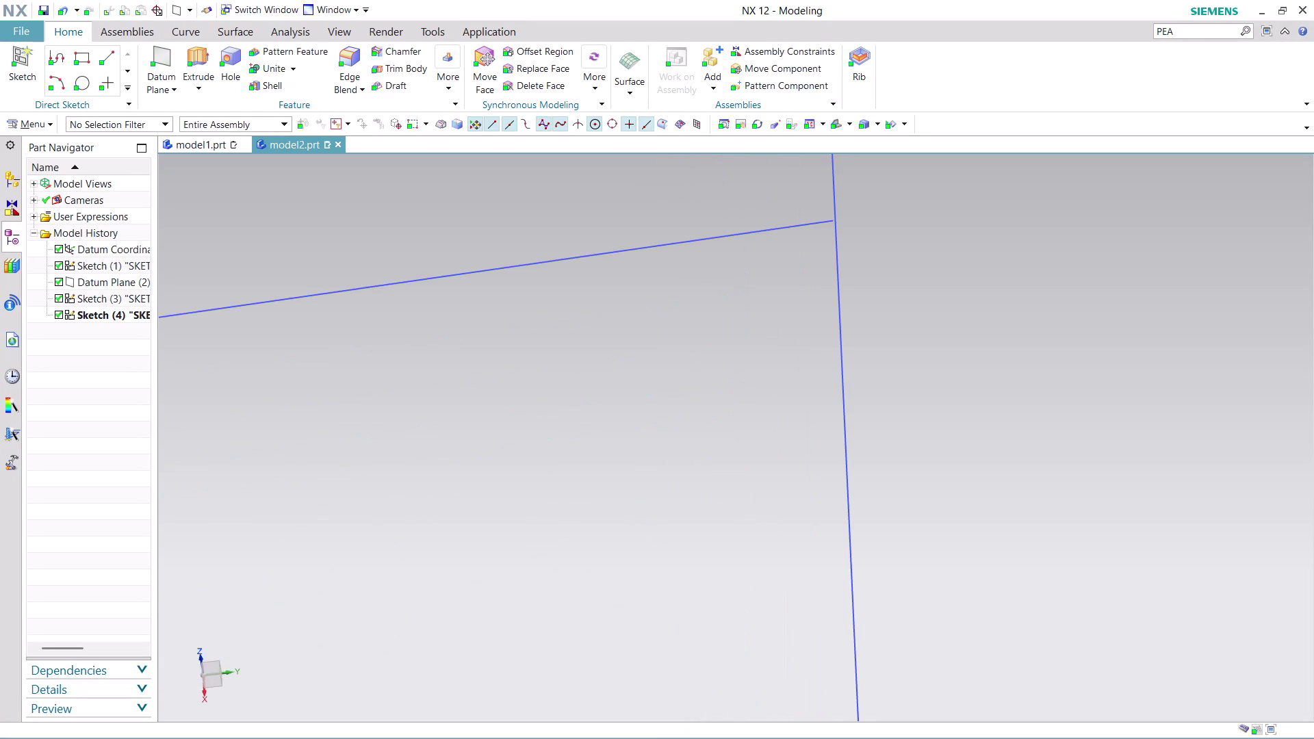
scroll(up, 3)
scroll(up, 3)
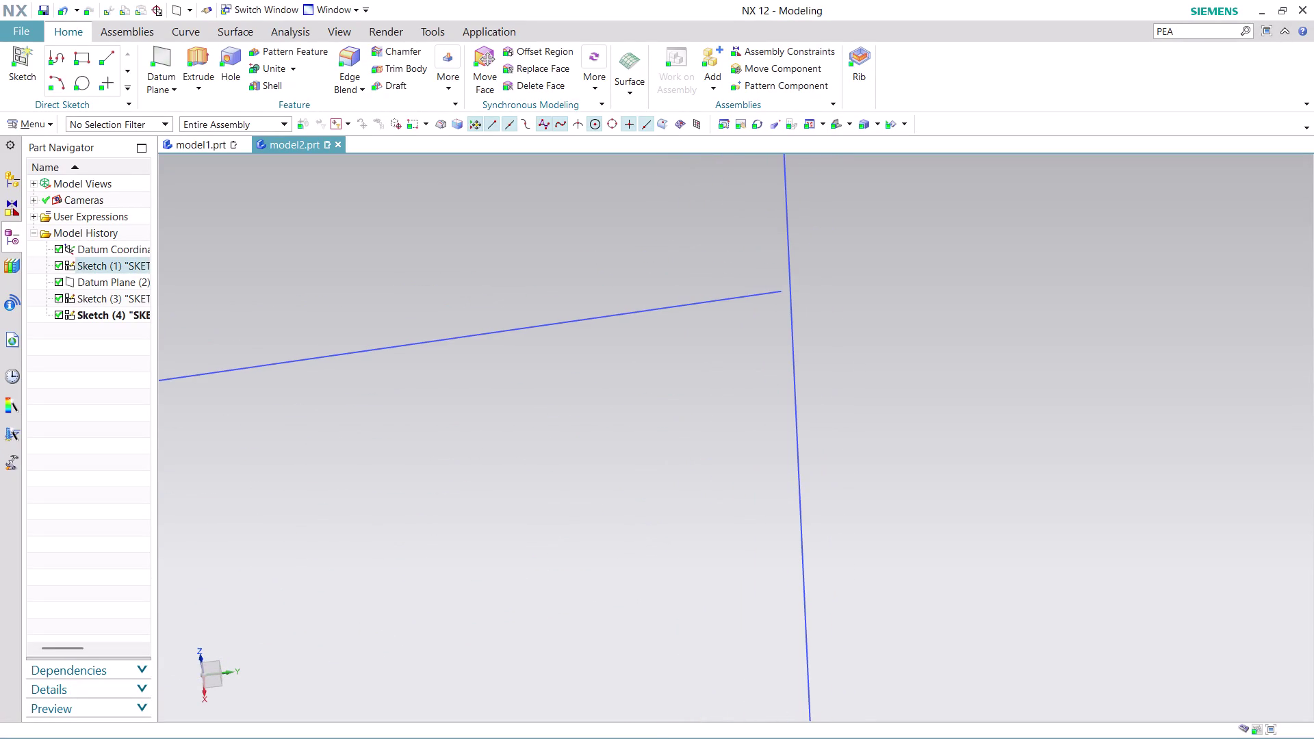
Pan and zoom around the junction of the curved profile and connecting arcs.
drag(776, 293, 796, 291)
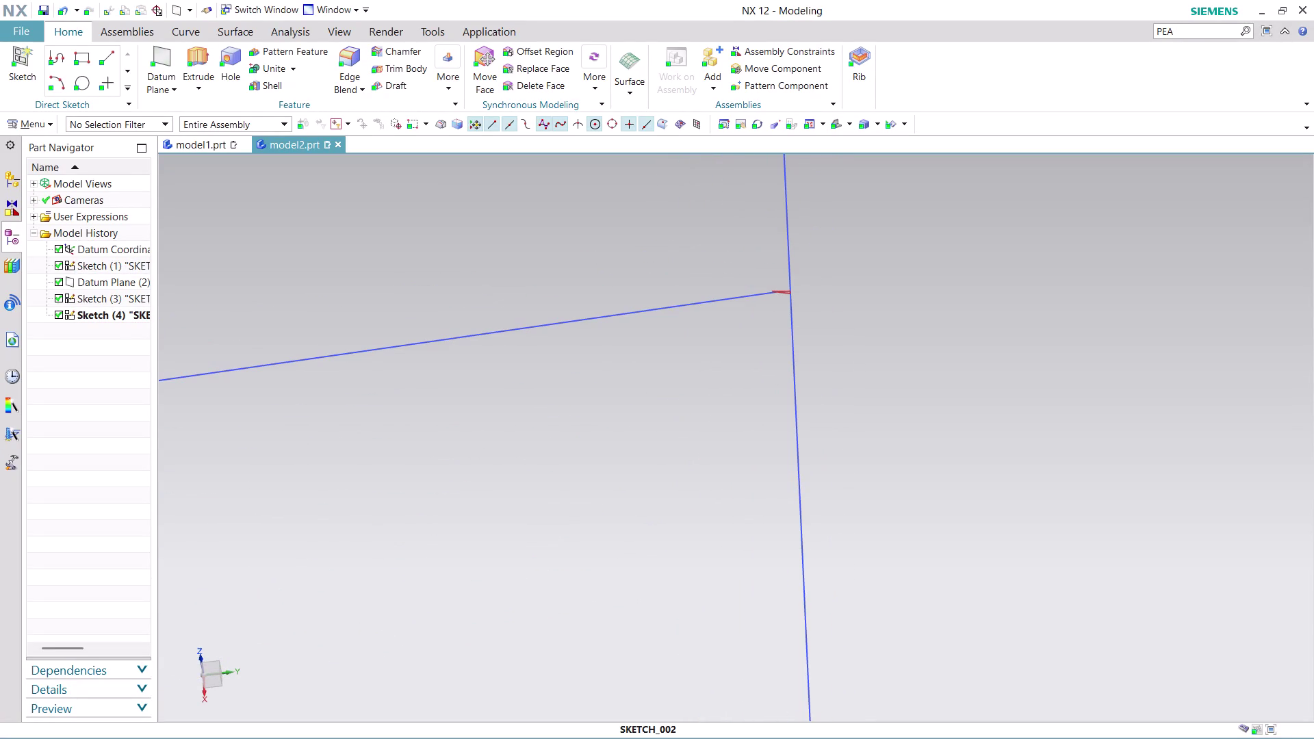
drag(796, 291, 797, 292)
drag(774, 295, 787, 291)
drag(787, 291, 794, 286)
scroll(down, 3)
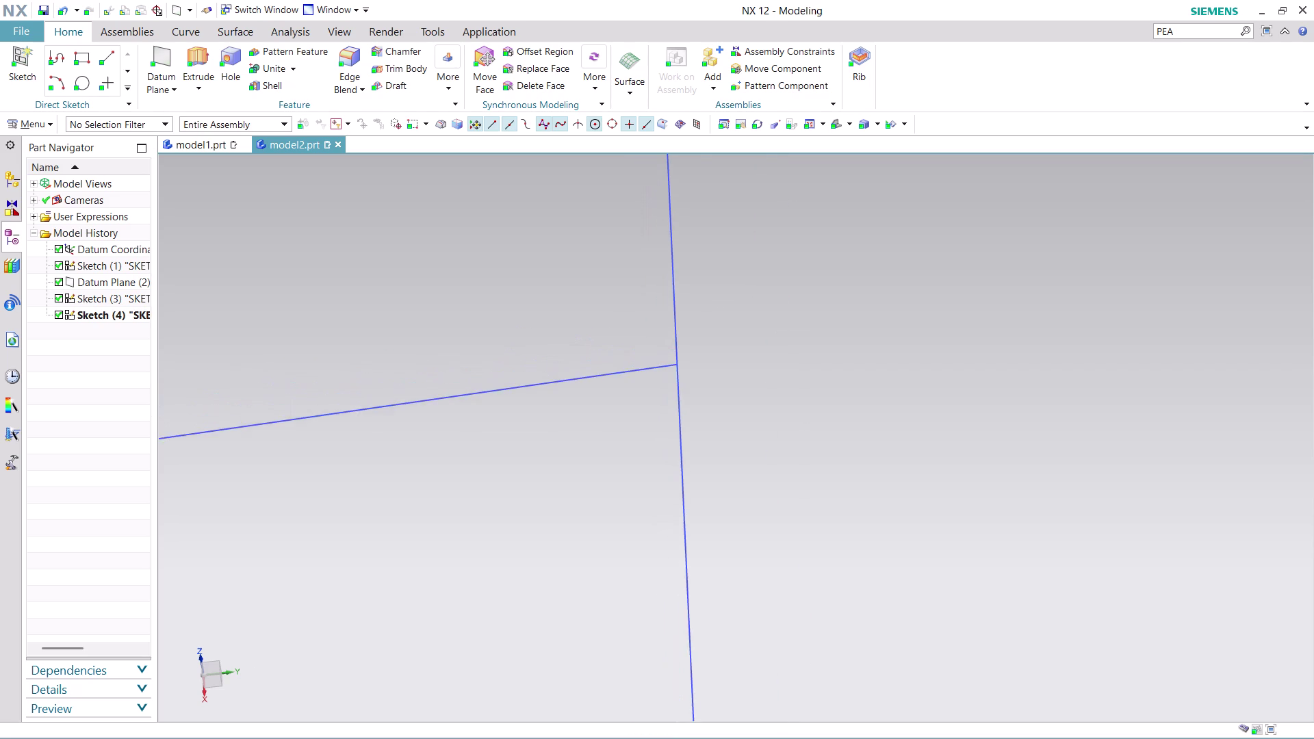
scroll(down, 3)
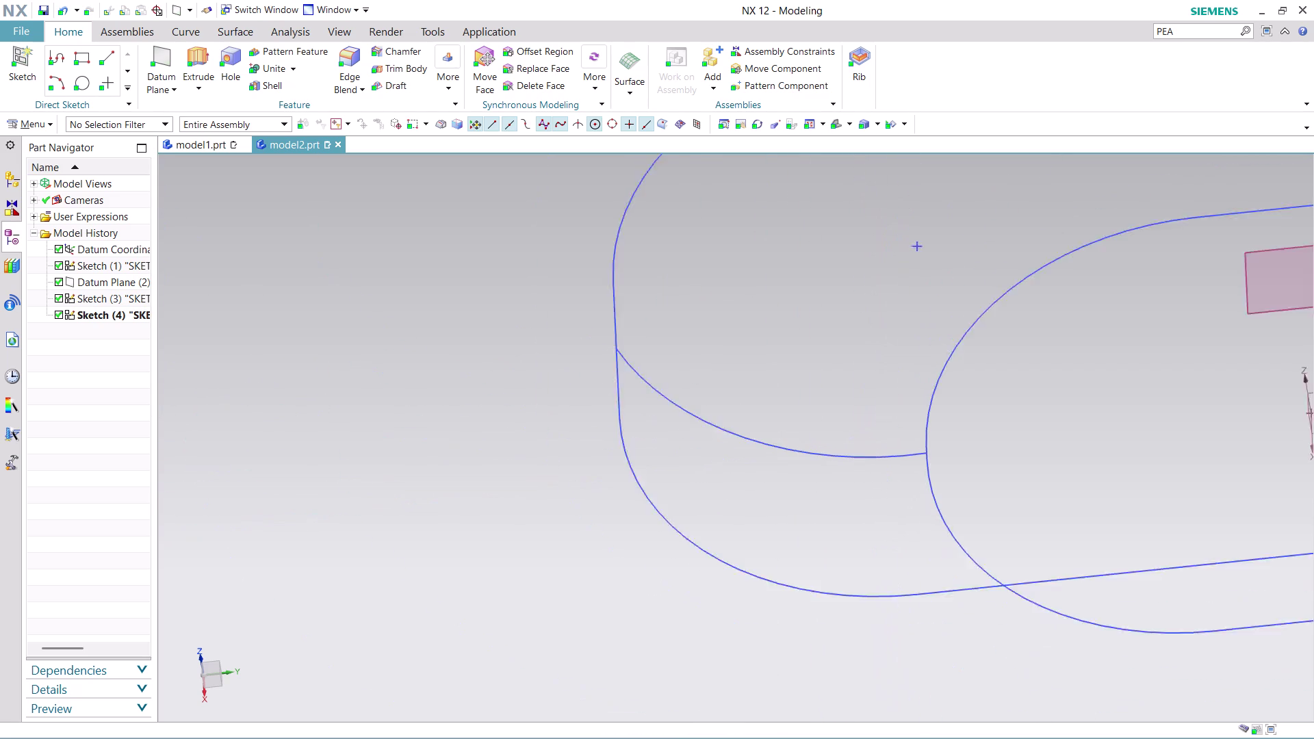
scroll(down, 3)
scroll(up, 3)
scroll(up, 3)
scroll(up, 3)
scroll(down, 3)
scroll(down, 3)
Orbit and zoom in tightly on the curve junction for a close look.
middle_drag(1195, 434, 1036, 433)
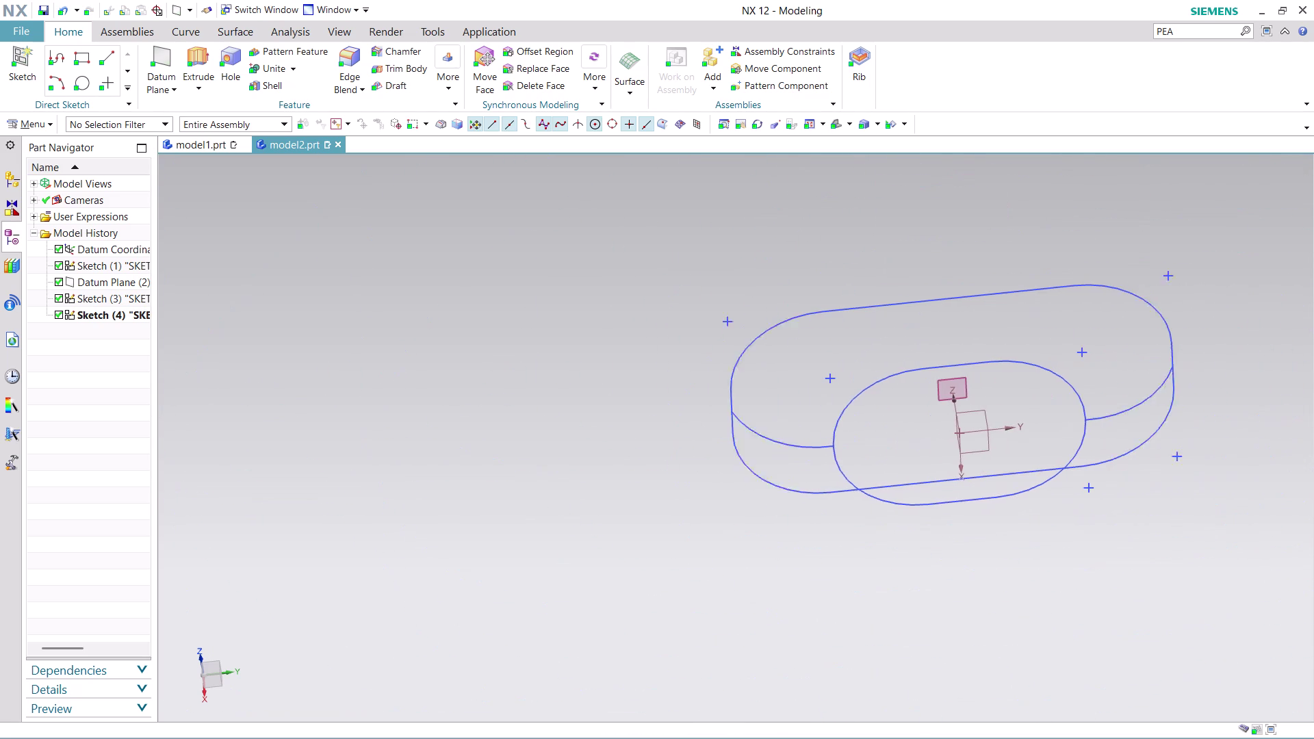
middle_drag(1036, 433, 940, 446)
scroll(up, 3)
scroll(up, 3)
scroll(up, 3)
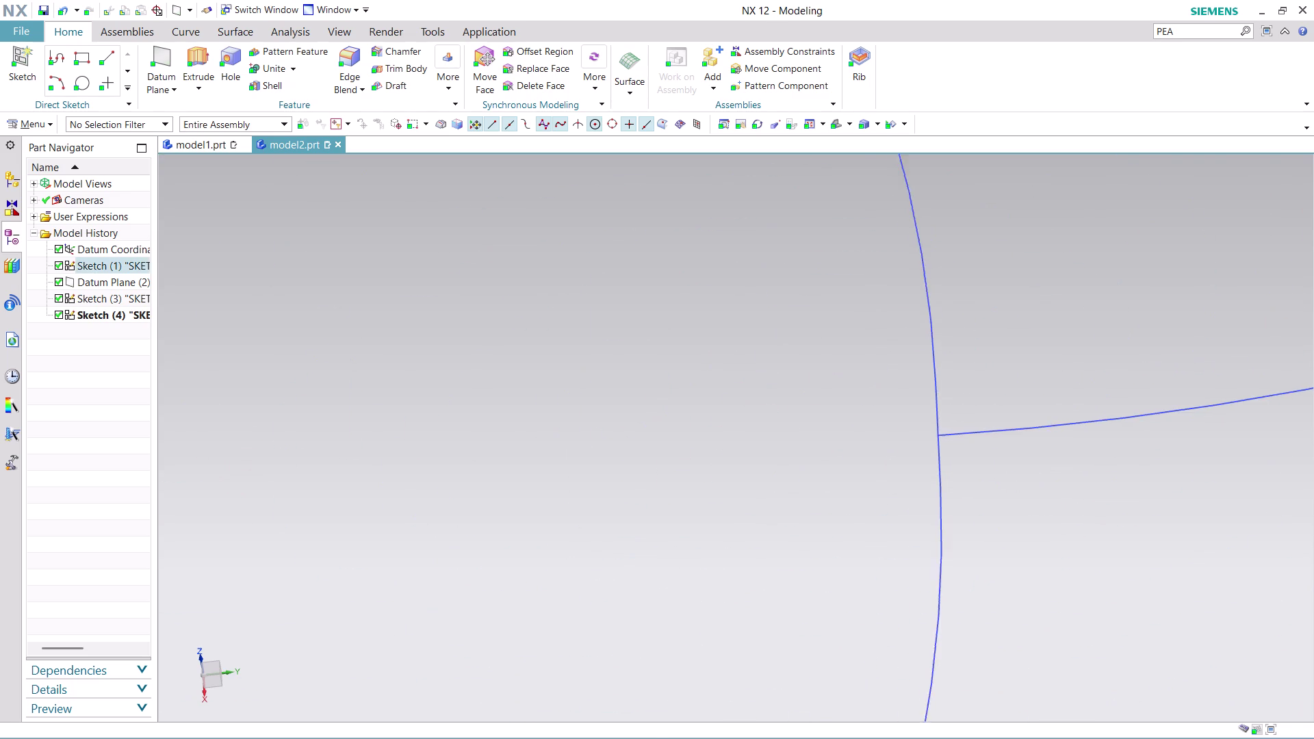
scroll(up, 3)
scroll(up, 3)
scroll(up, 3)
scroll(up, 3)
scroll(up, 3)
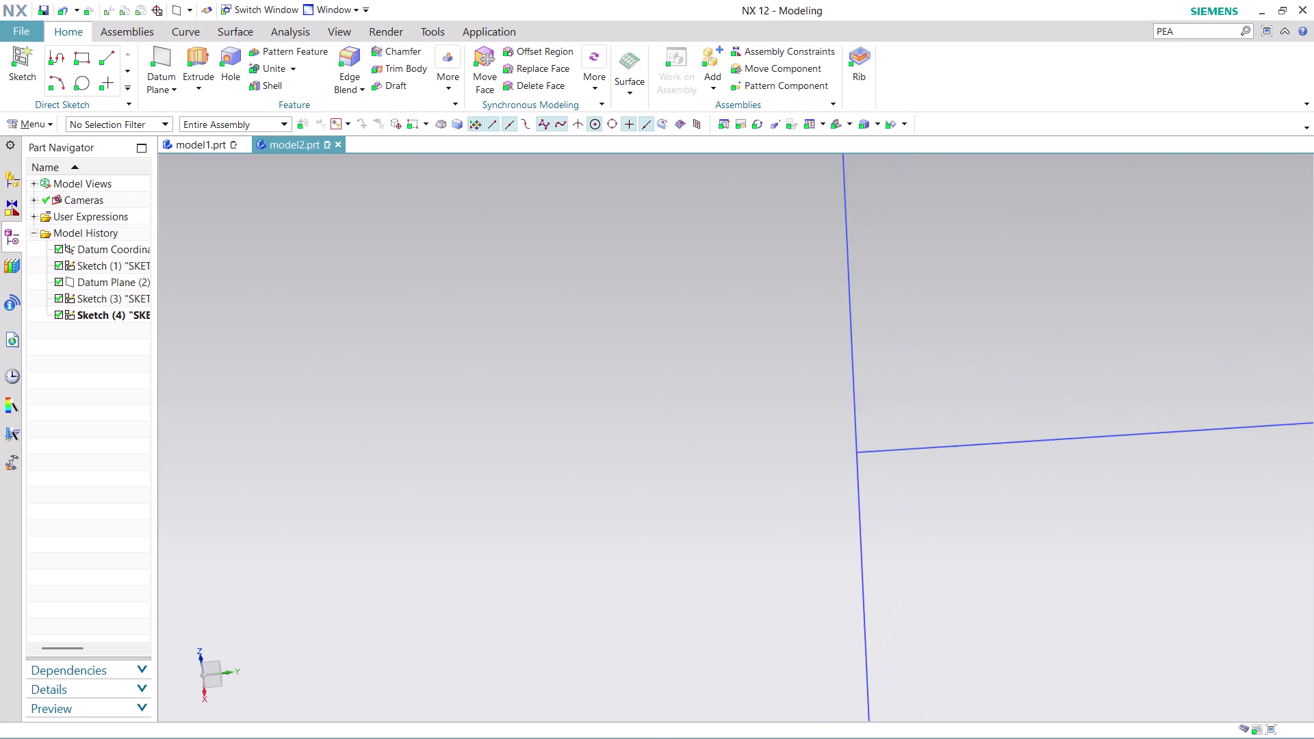
scroll(up, 3)
scroll(up, 3)
scroll(up, 3)
scroll(up, 3)
scroll(up, 3)
scroll(up, 3)
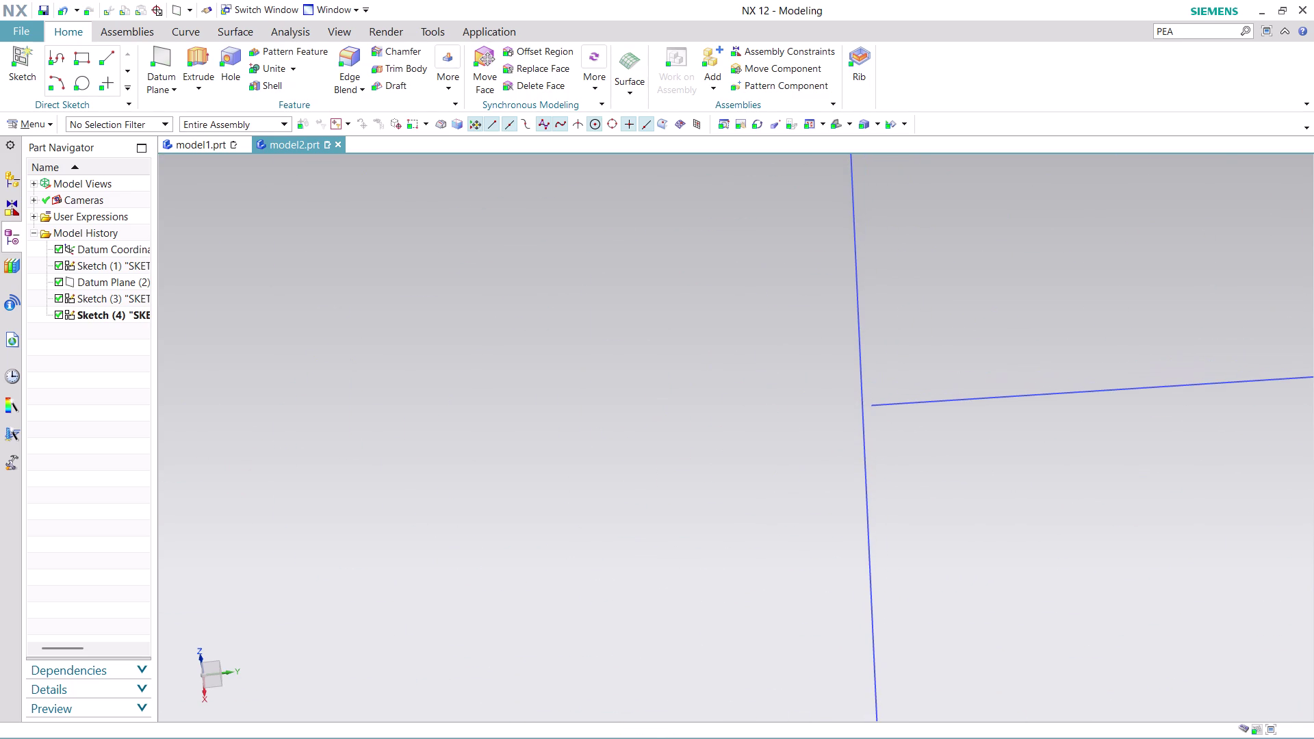
scroll(up, 3)
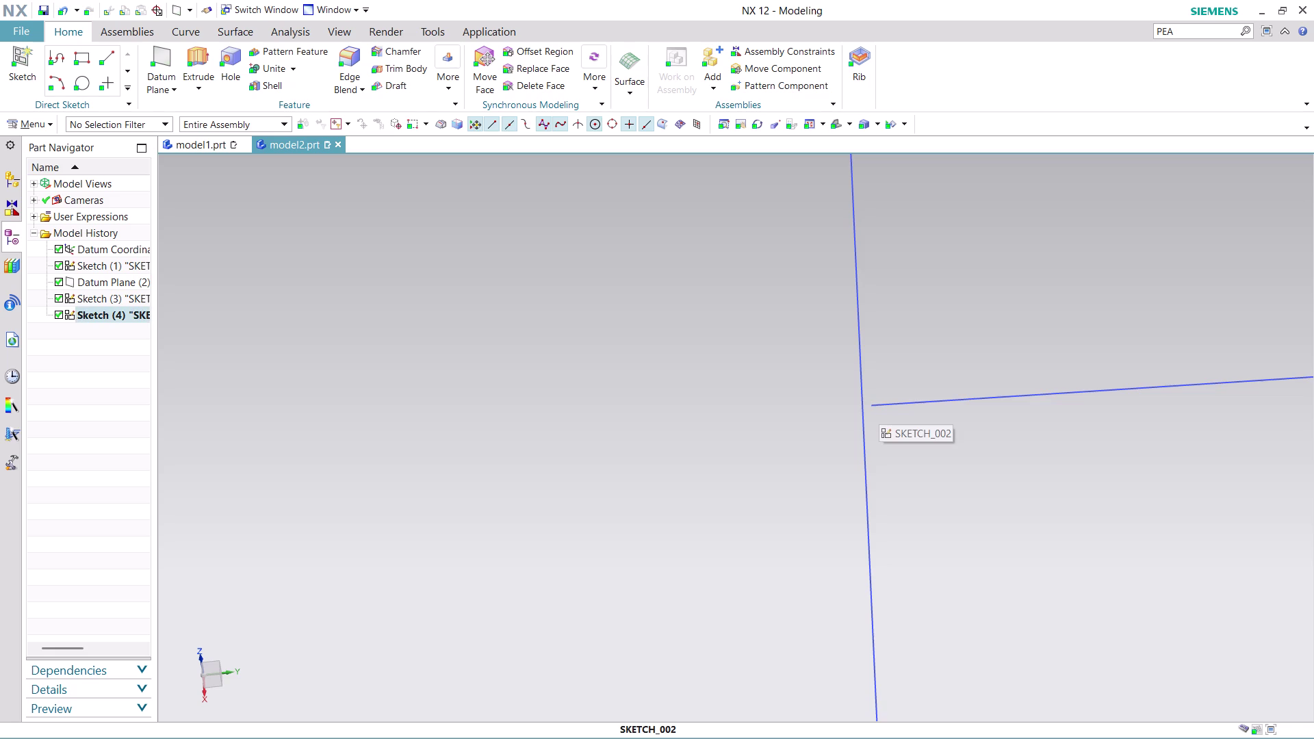
right_click(101, 316)
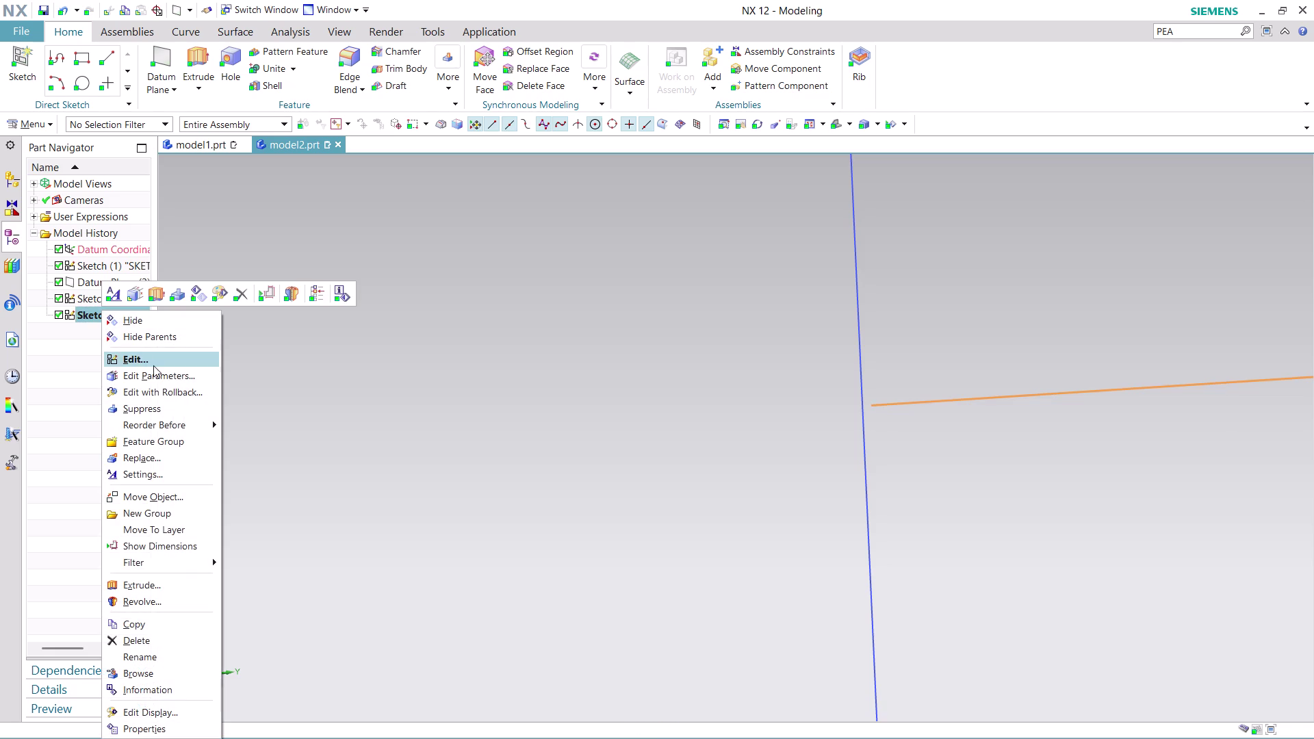
Edit Sketch (4) and fit its geometry to the view.
click(173, 394)
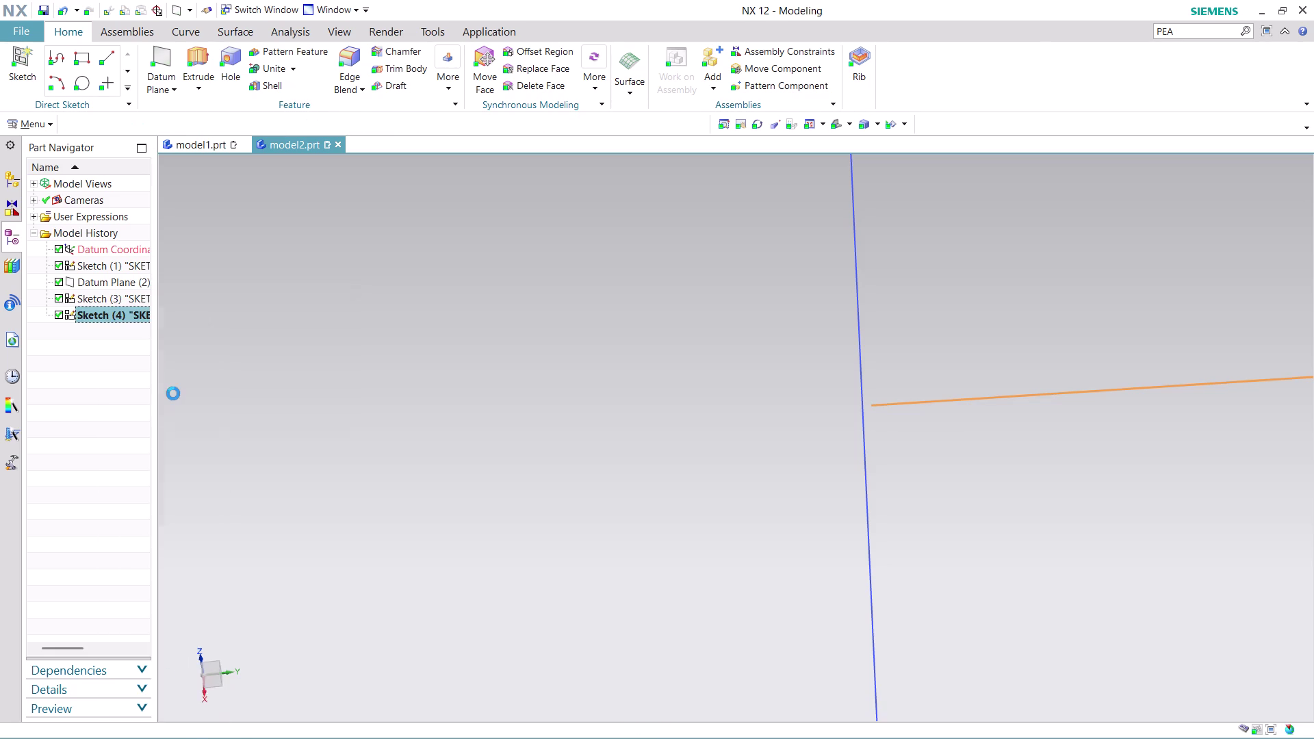
scroll(down, 3)
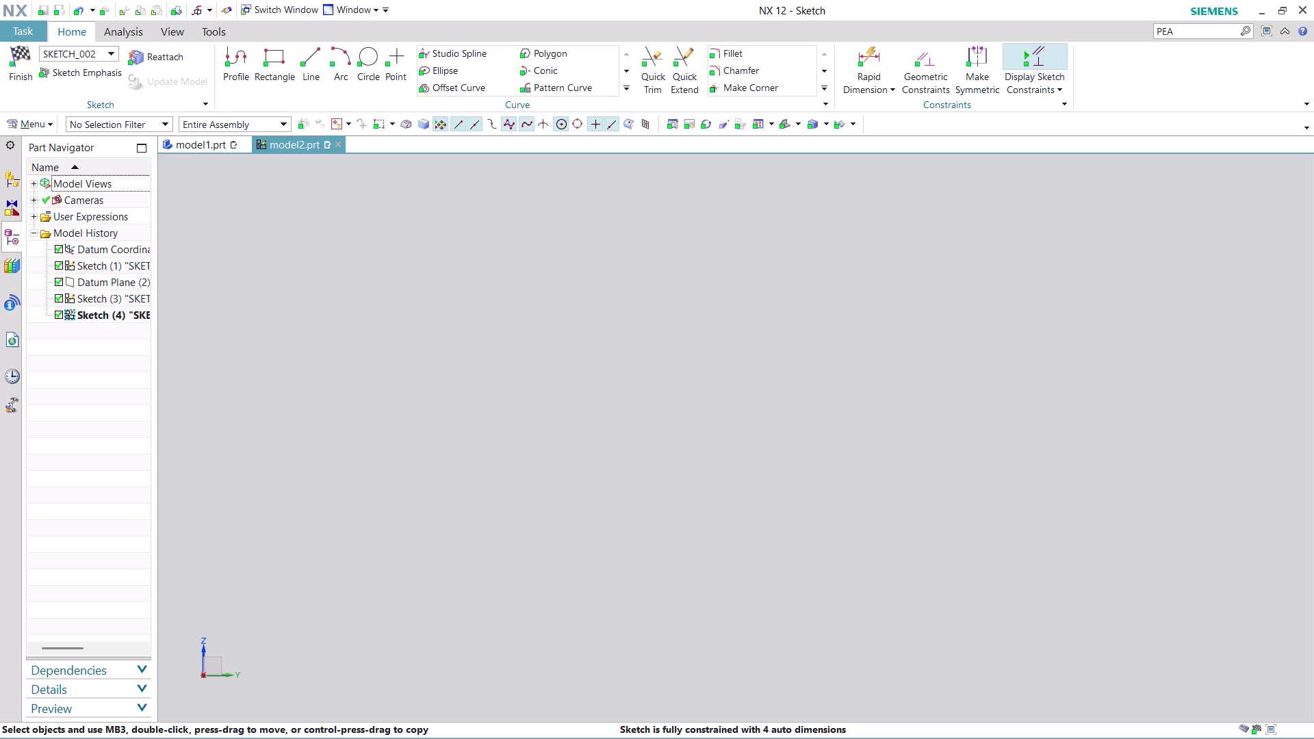
scroll(down, 3)
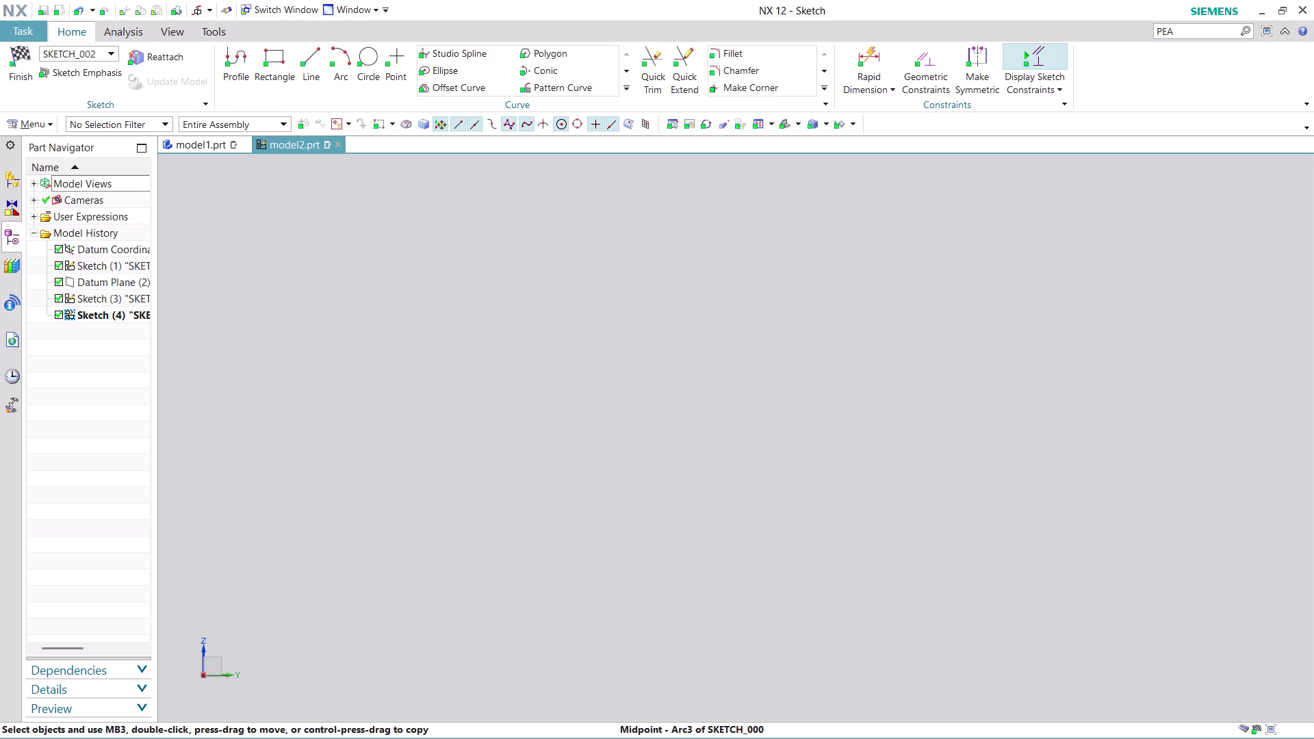
scroll(down, 3)
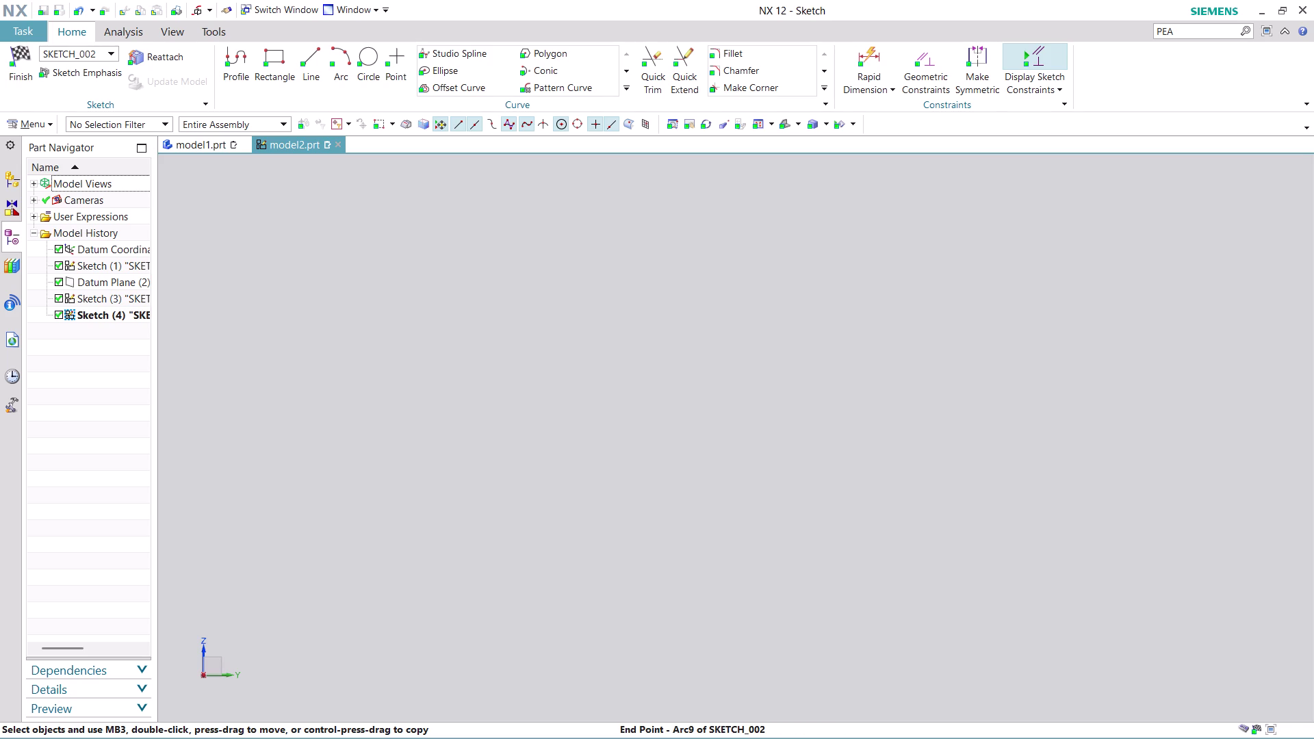
right_click(202, 662)
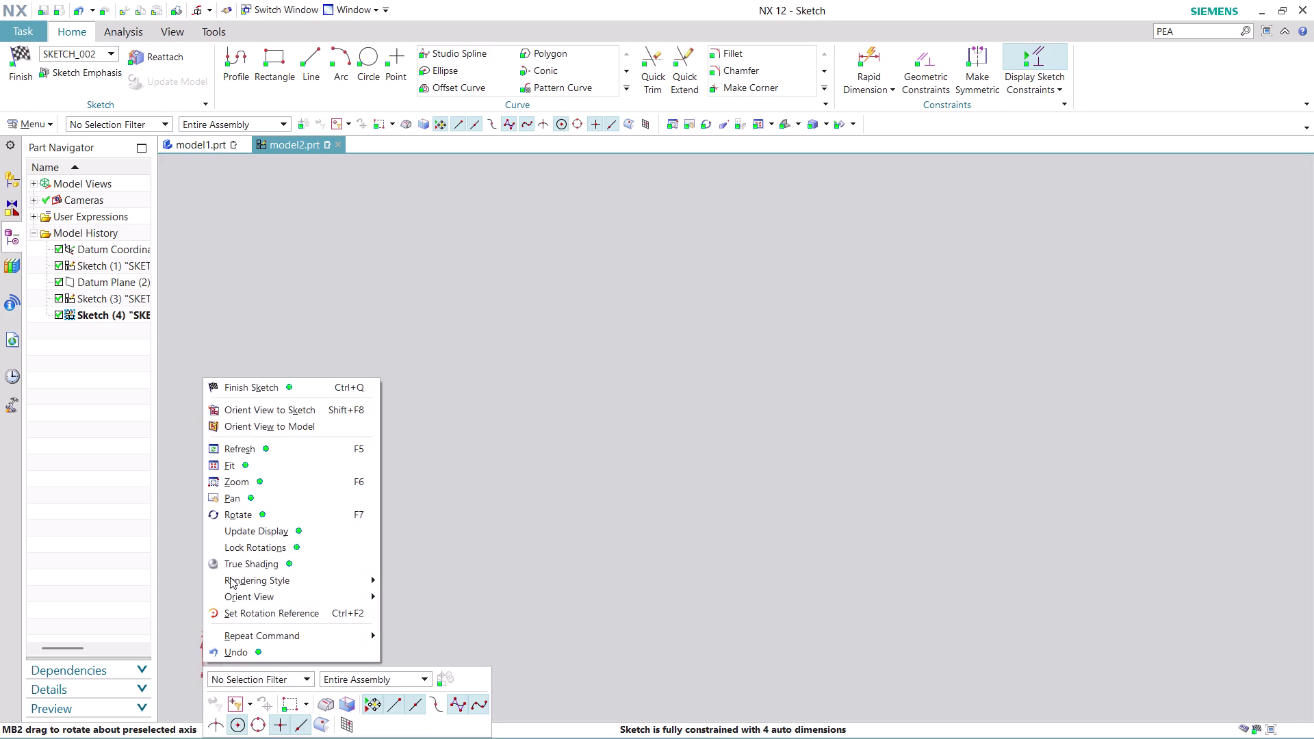
click(312, 411)
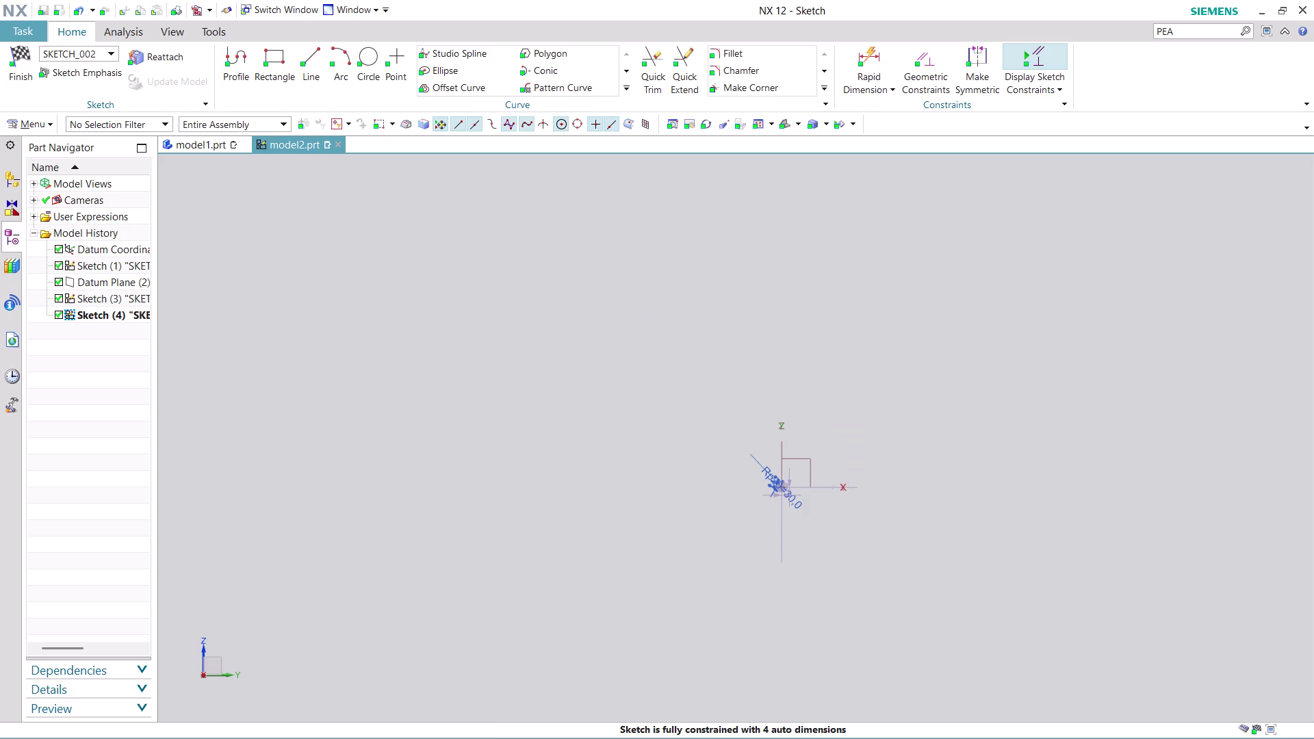
Zoom and rotate in until SKETCH_002's Arc9 end and neighbouring Line2 fill the window.
scroll(up, 3)
scroll(up, 3)
scroll(up, 3)
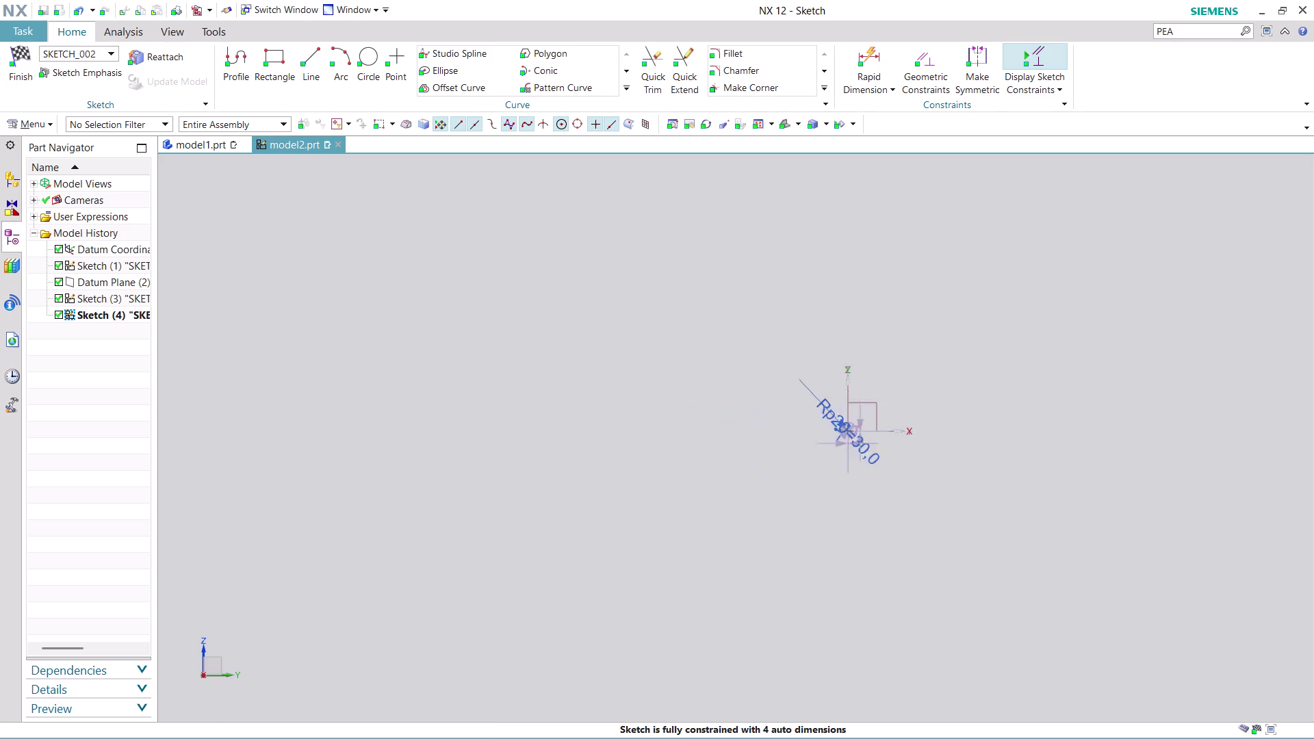
scroll(up, 3)
scroll(up, 3)
scroll(up, 3)
scroll(up, 3)
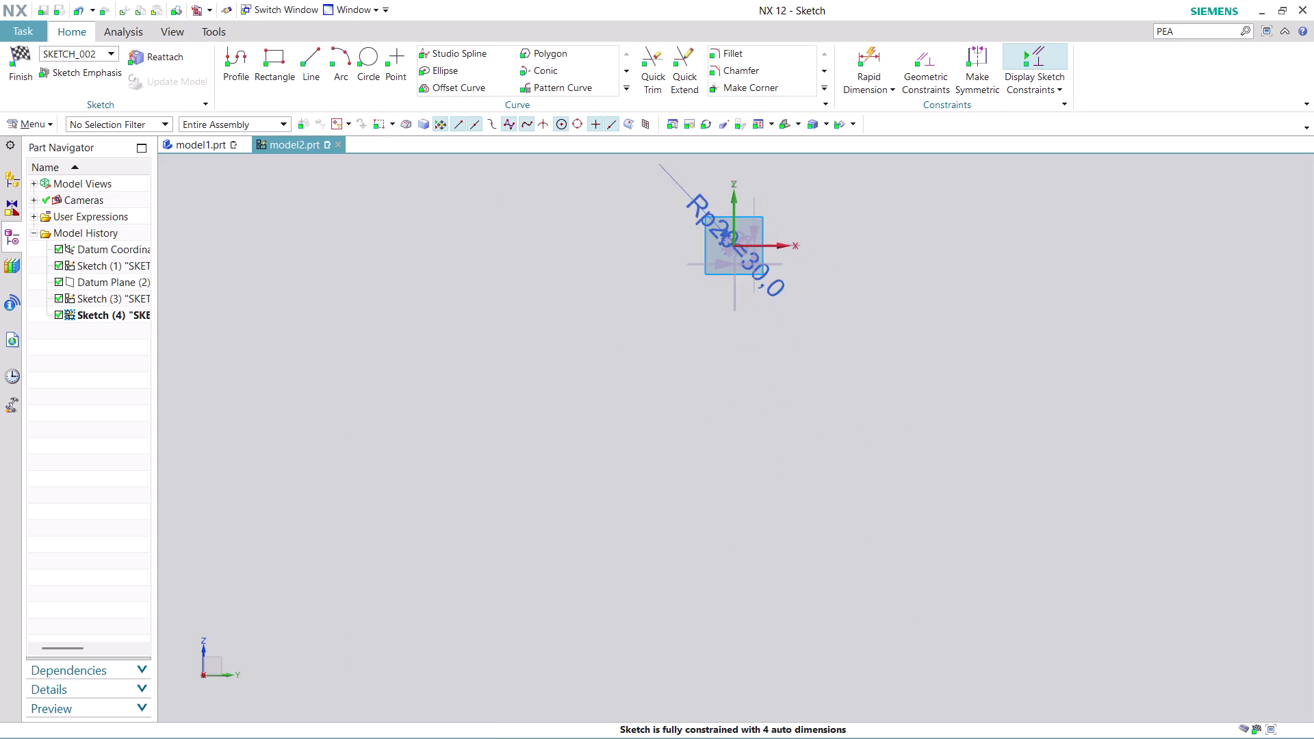
scroll(up, 3)
scroll(up, 3)
scroll(up, 3)
scroll(up, 3)
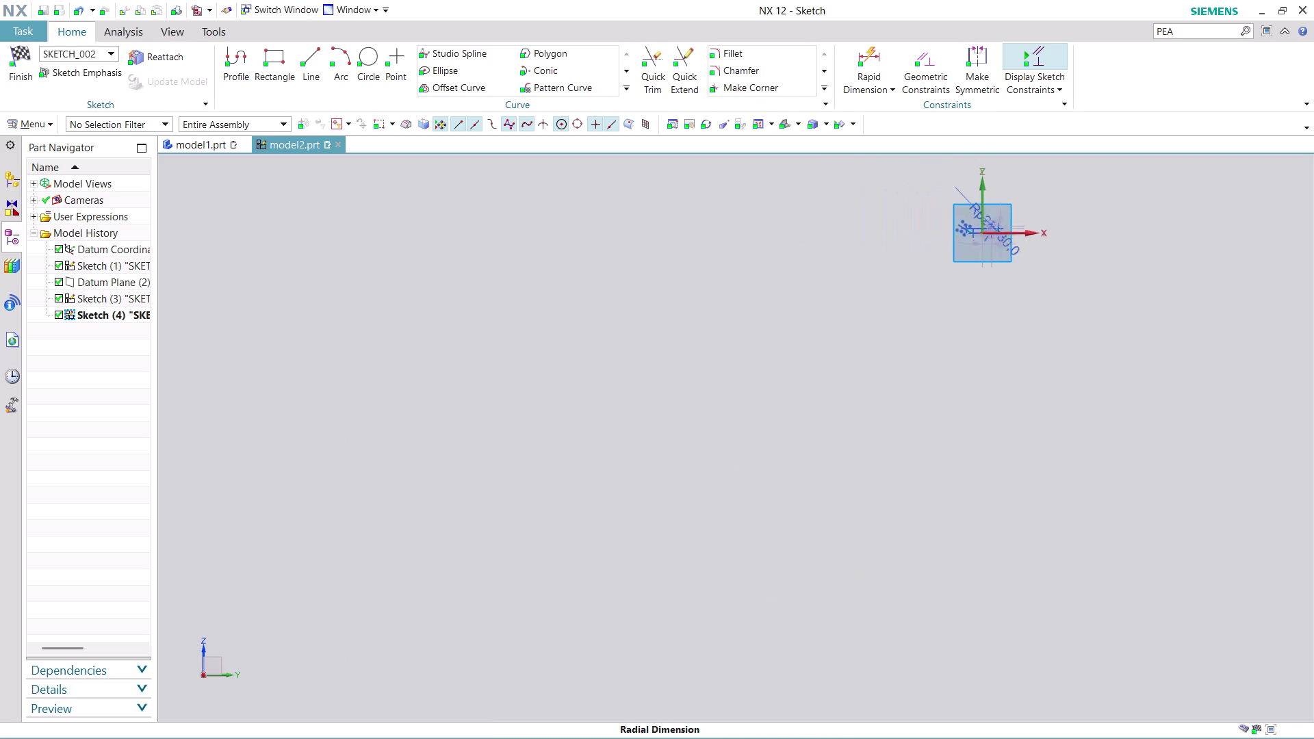
scroll(up, 3)
scroll(up, 3)
scroll(up, 3)
scroll(up, 3)
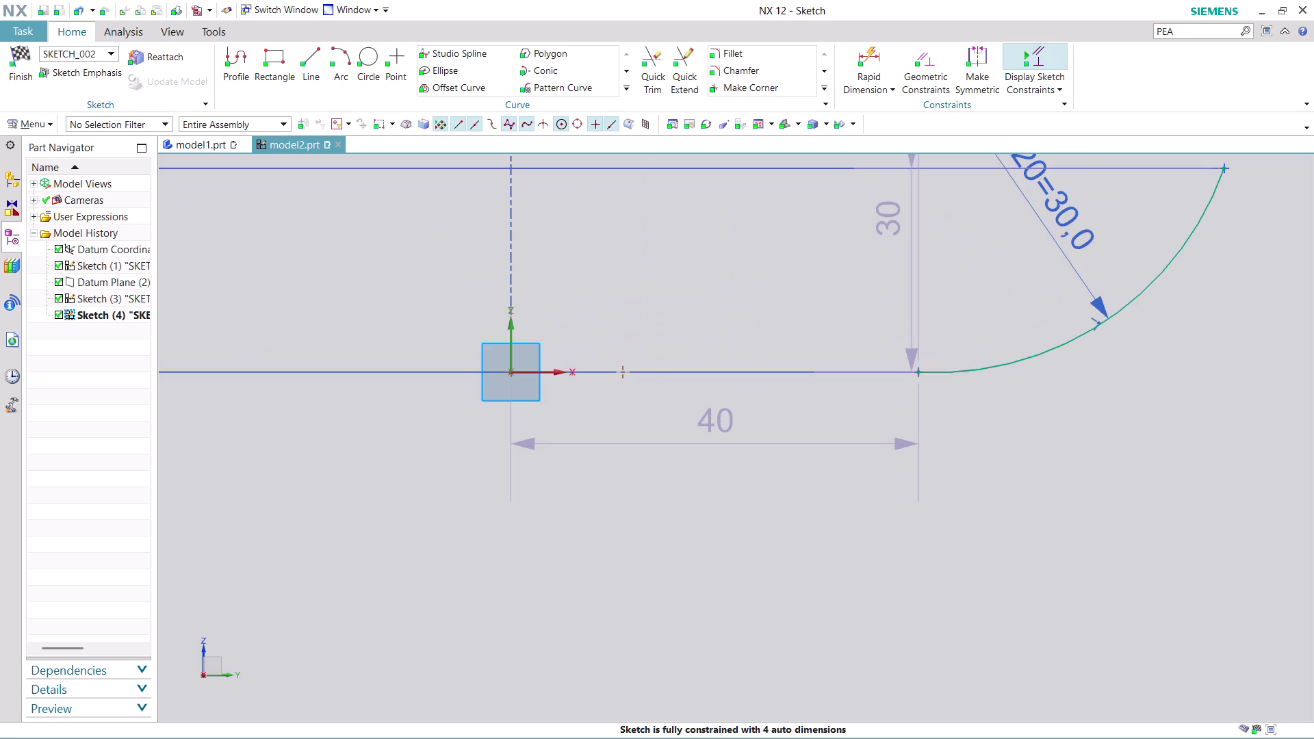
scroll(up, 3)
scroll(up, 3)
scroll(up, 3)
middle_drag(1017, 368, 1022, 415)
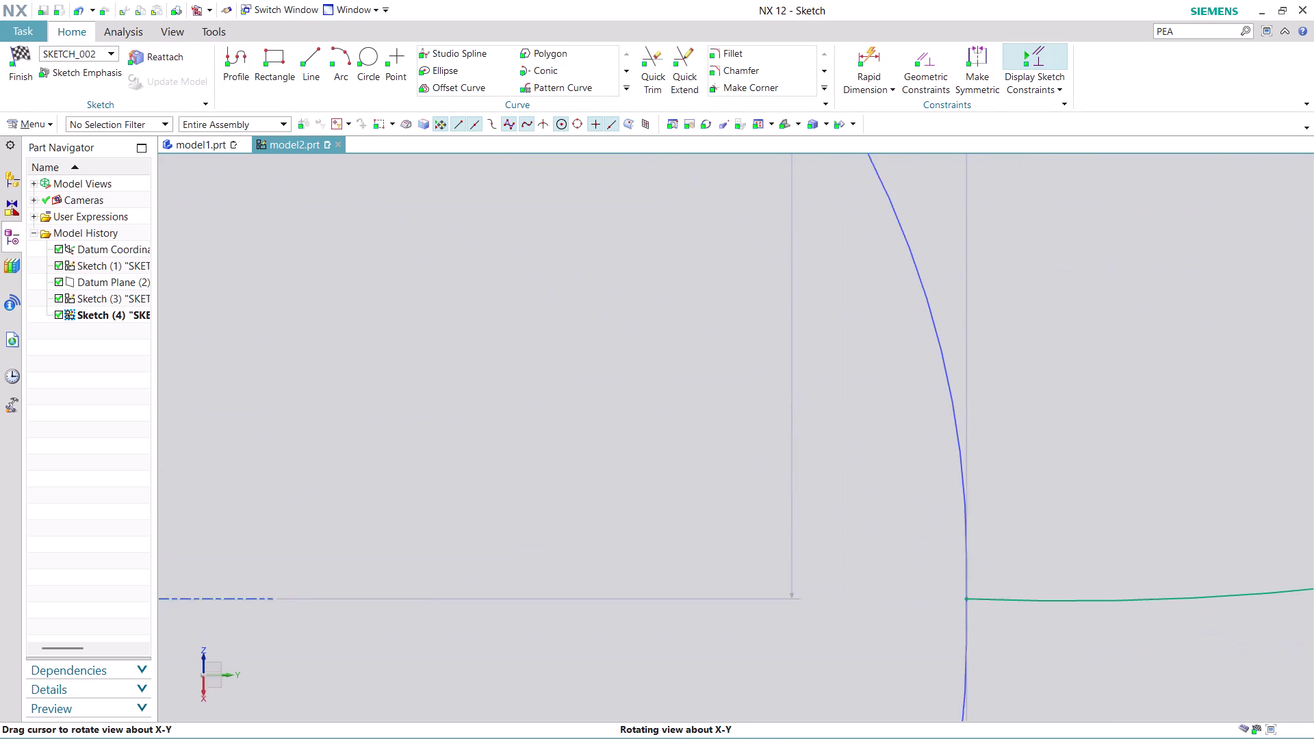
middle_drag(1022, 415, 1023, 421)
scroll(up, 3)
scroll(up, 3)
scroll(up, 3)
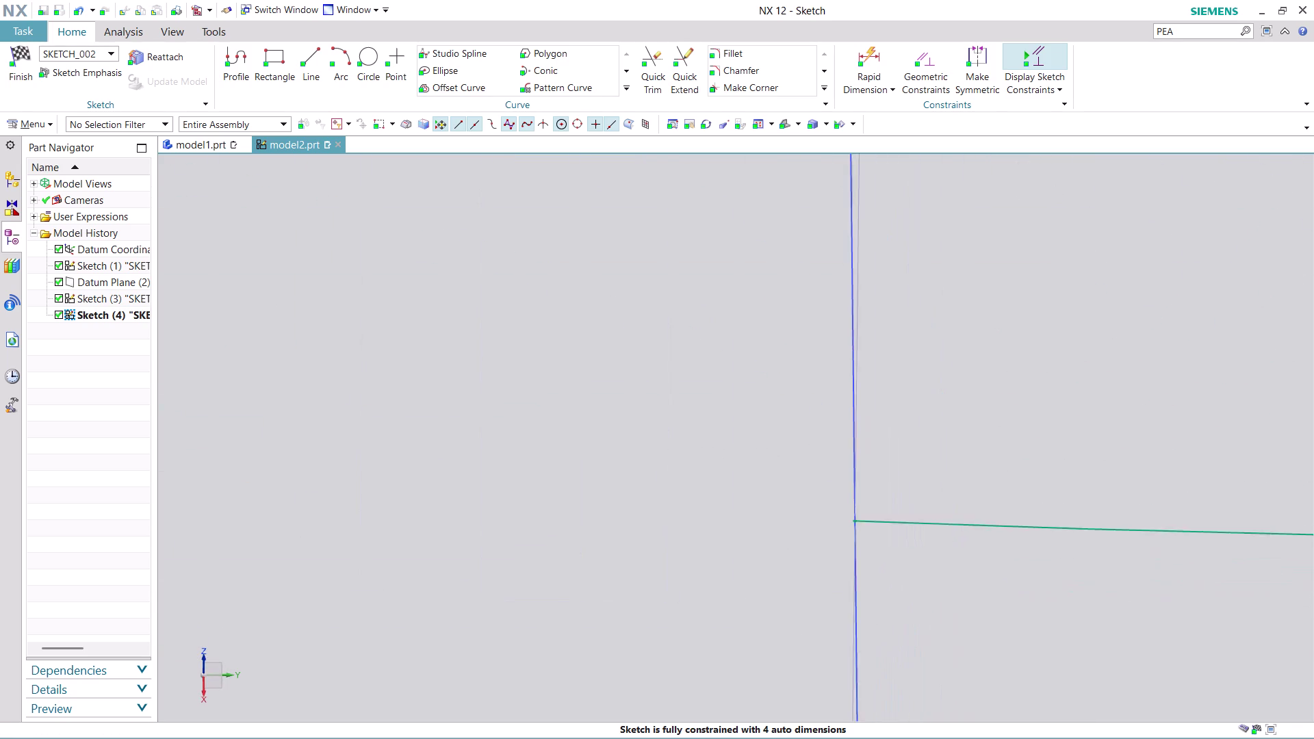
scroll(up, 3)
scroll(up, 3)
scroll(up, 3)
scroll(up, 3)
scroll(up, 3)
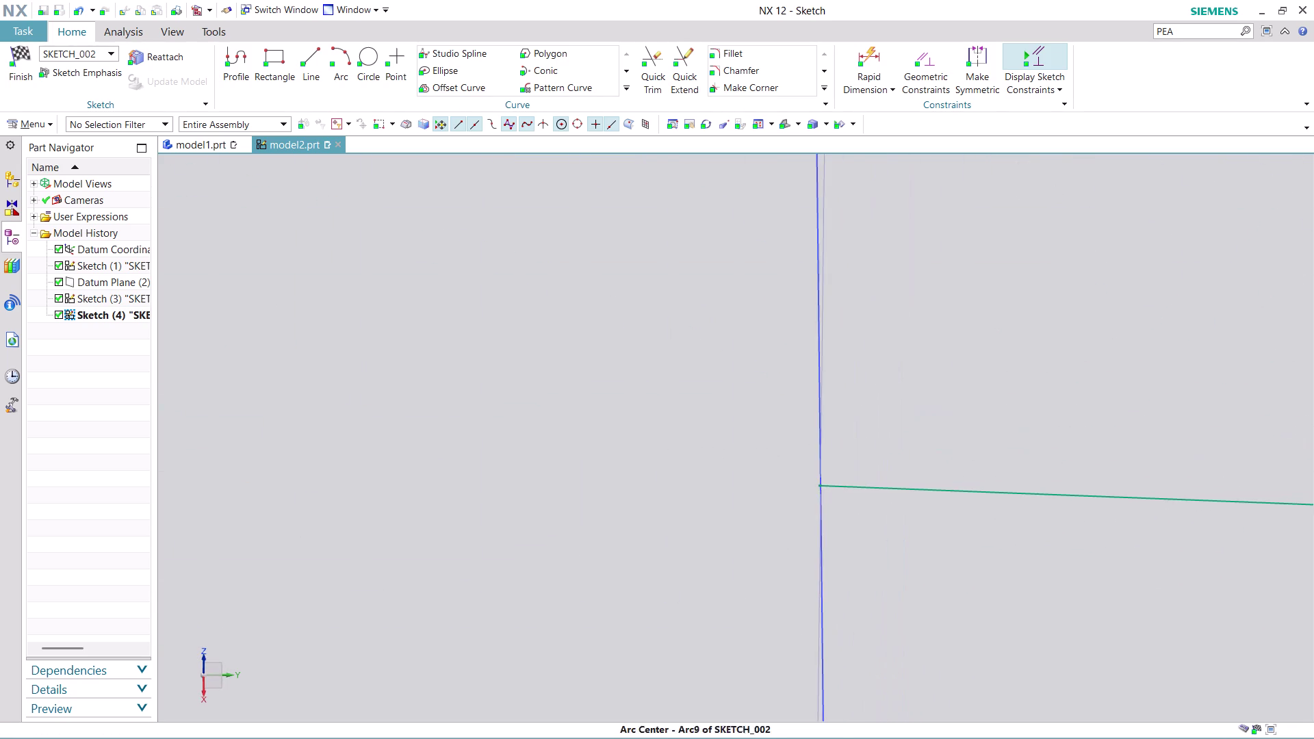
scroll(up, 3)
scroll(up, 3)
scroll(up, 3)
scroll(up, 3)
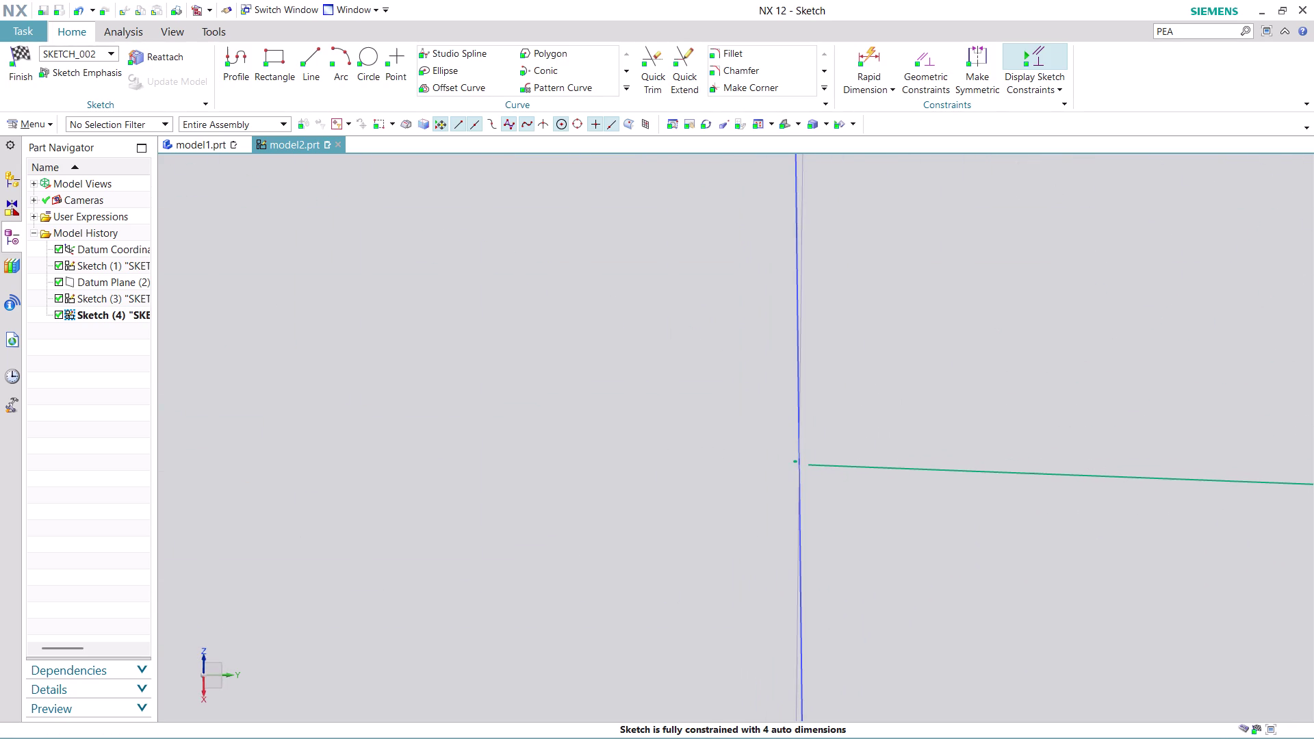
scroll(up, 3)
Drag Arc9's end toward Line2 of SKETCH_000, trying several positions along it.
drag(820, 464, 797, 478)
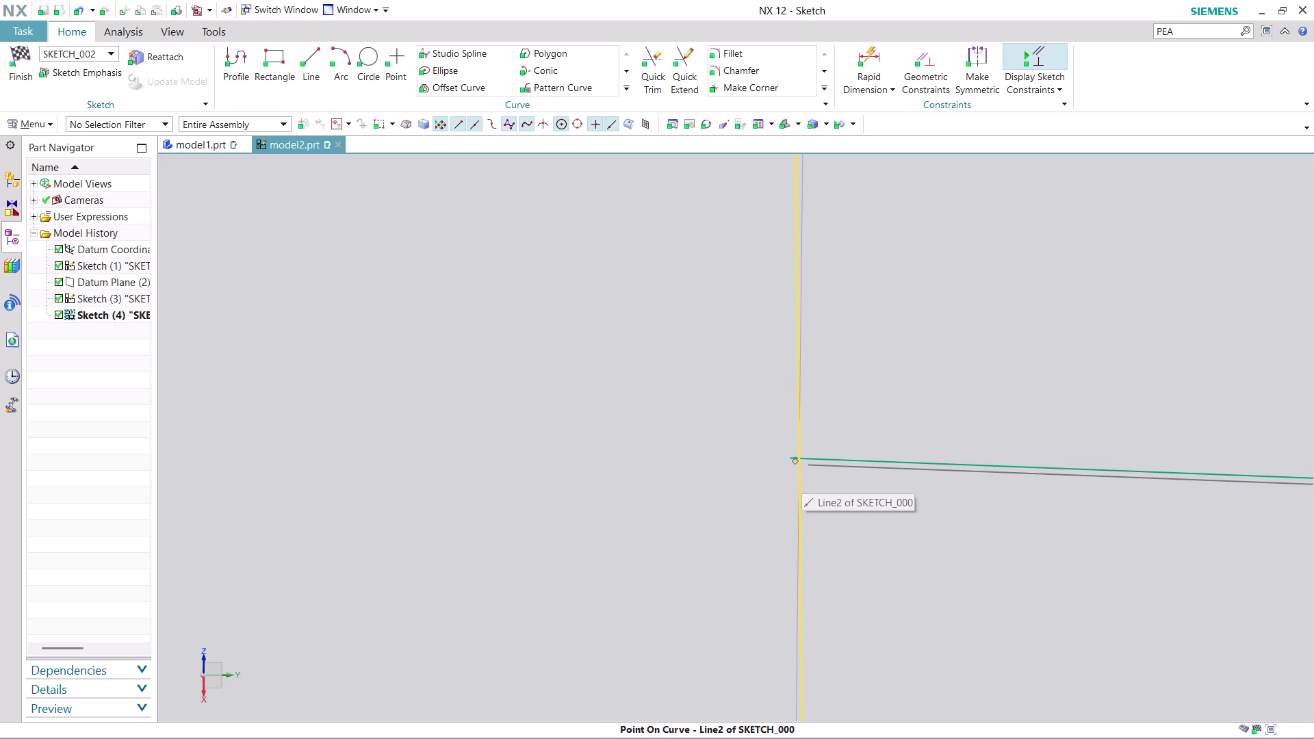
drag(797, 479, 799, 503)
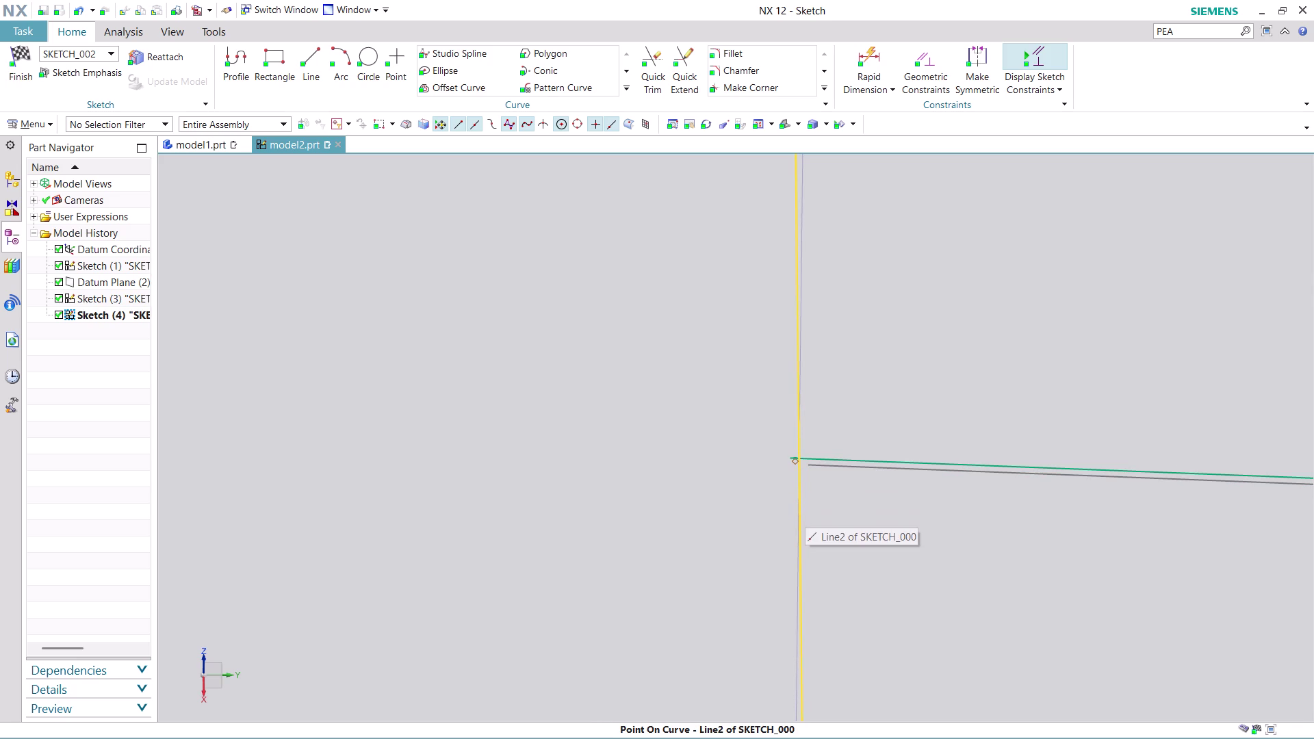
drag(799, 503, 787, 470)
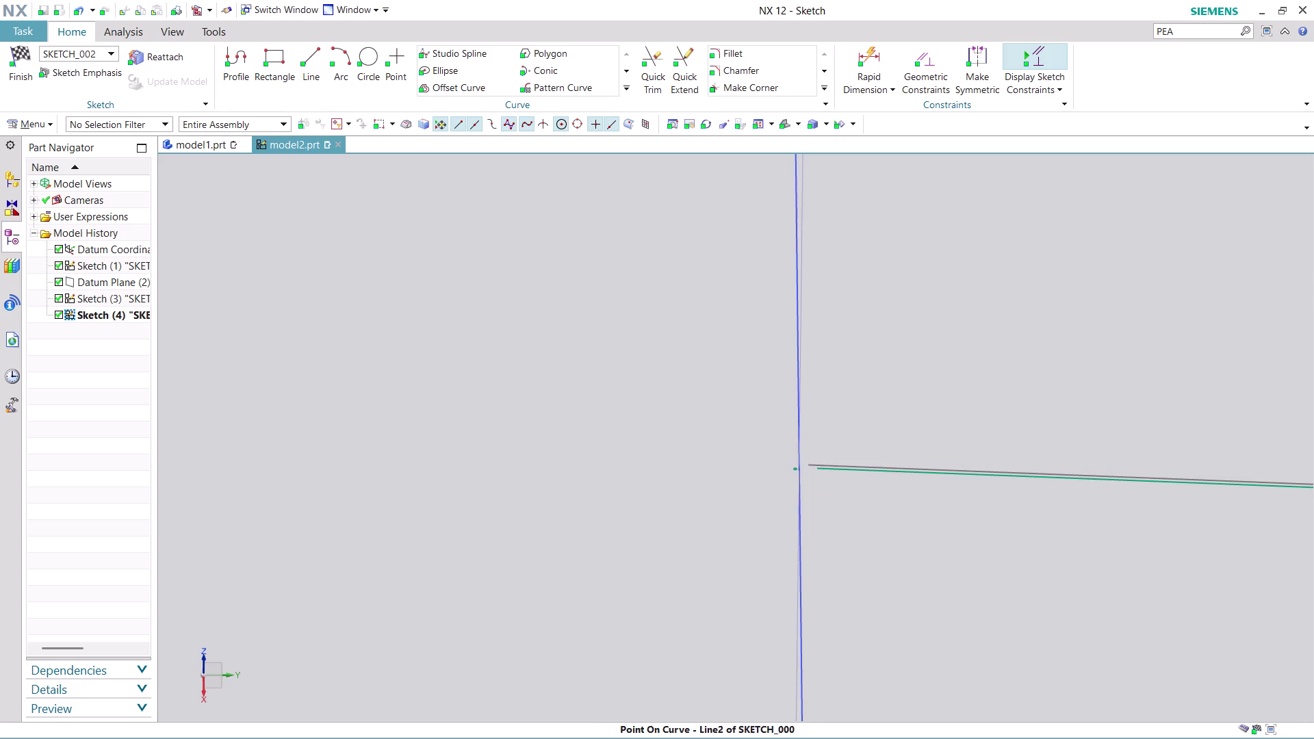
drag(787, 470, 801, 460)
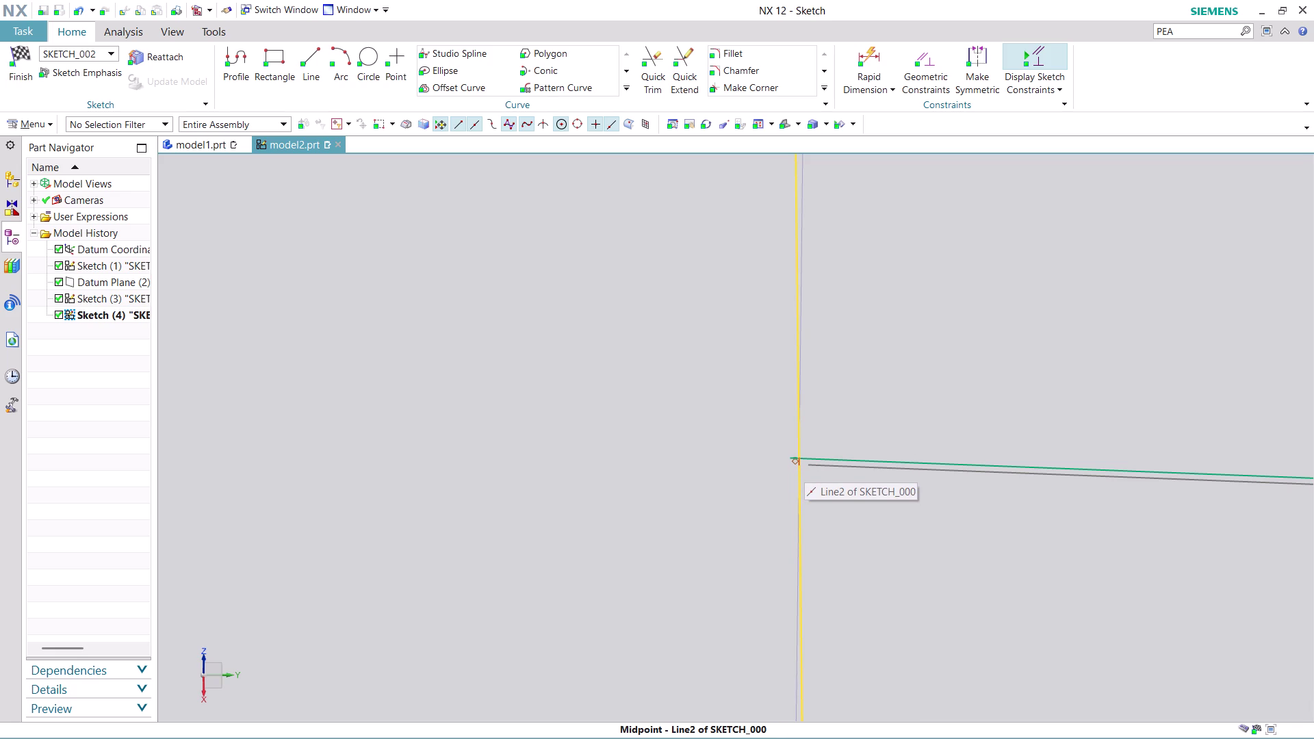
drag(801, 459, 802, 465)
drag(808, 457, 815, 456)
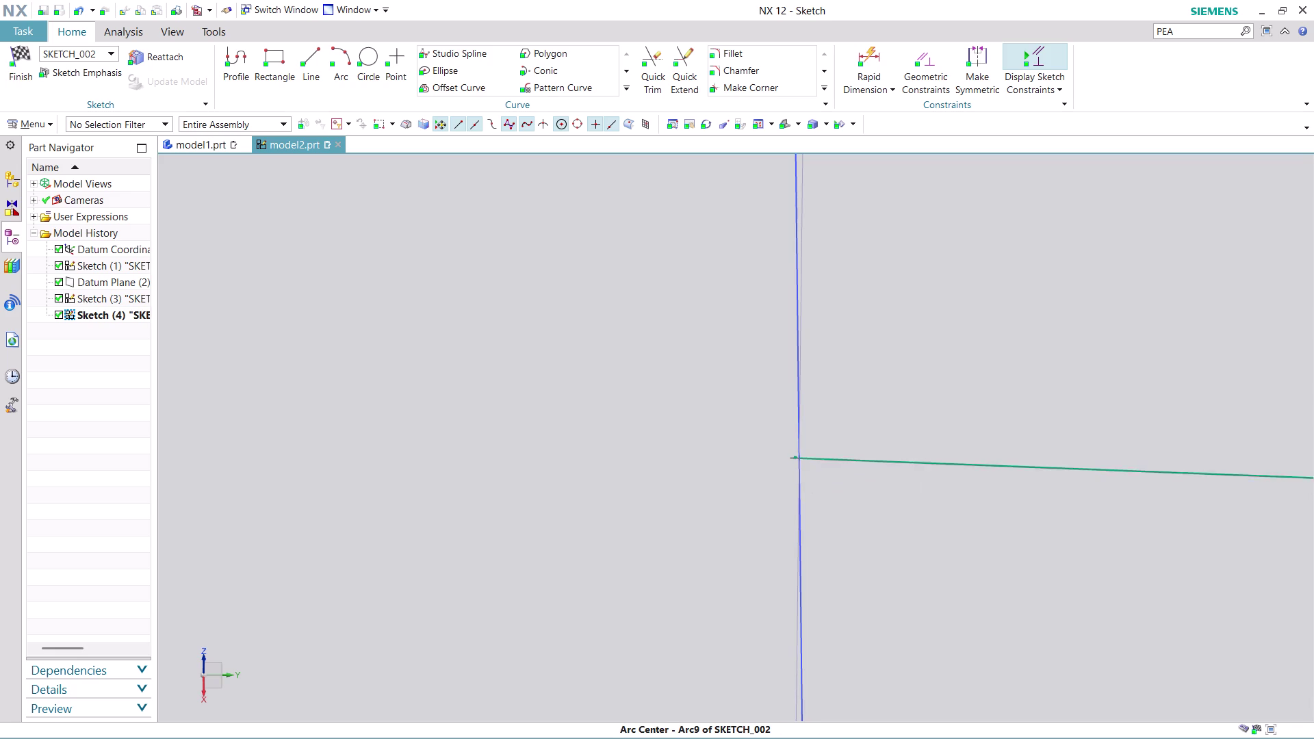
drag(815, 456, 890, 470)
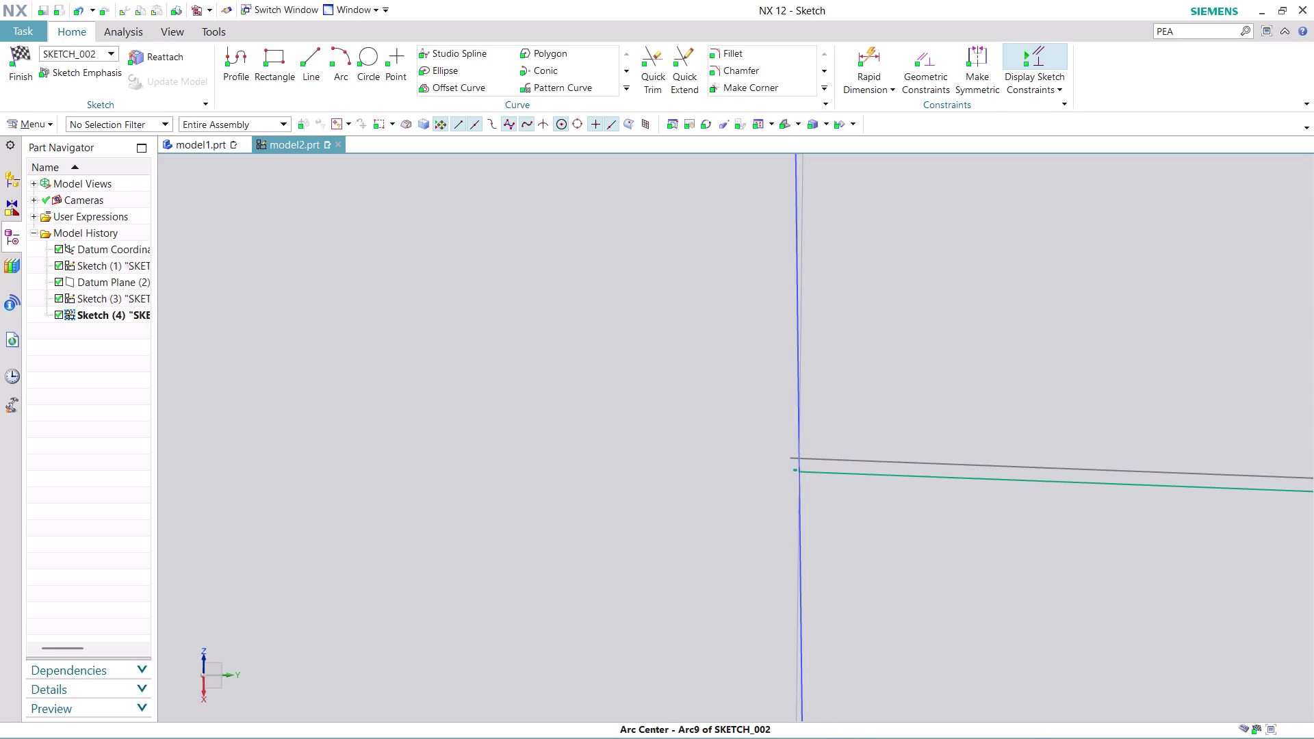
drag(889, 471, 883, 467)
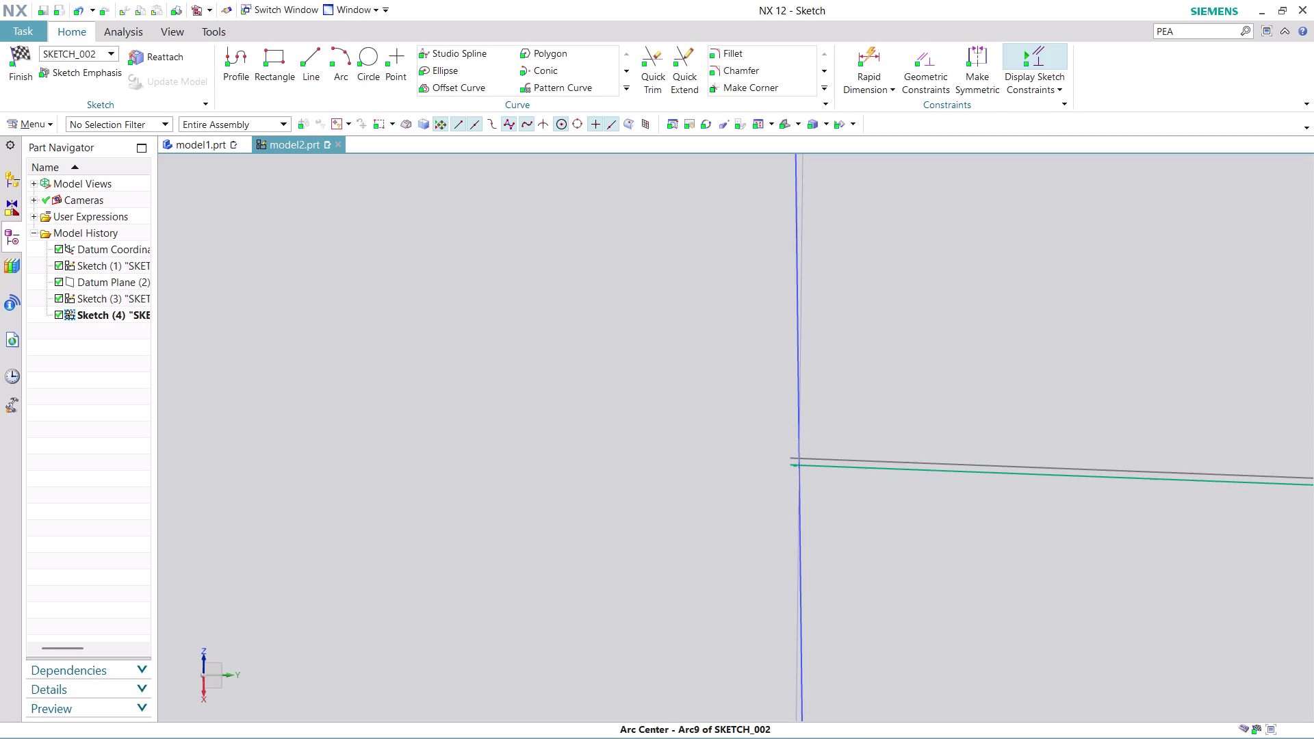
drag(883, 466, 882, 460)
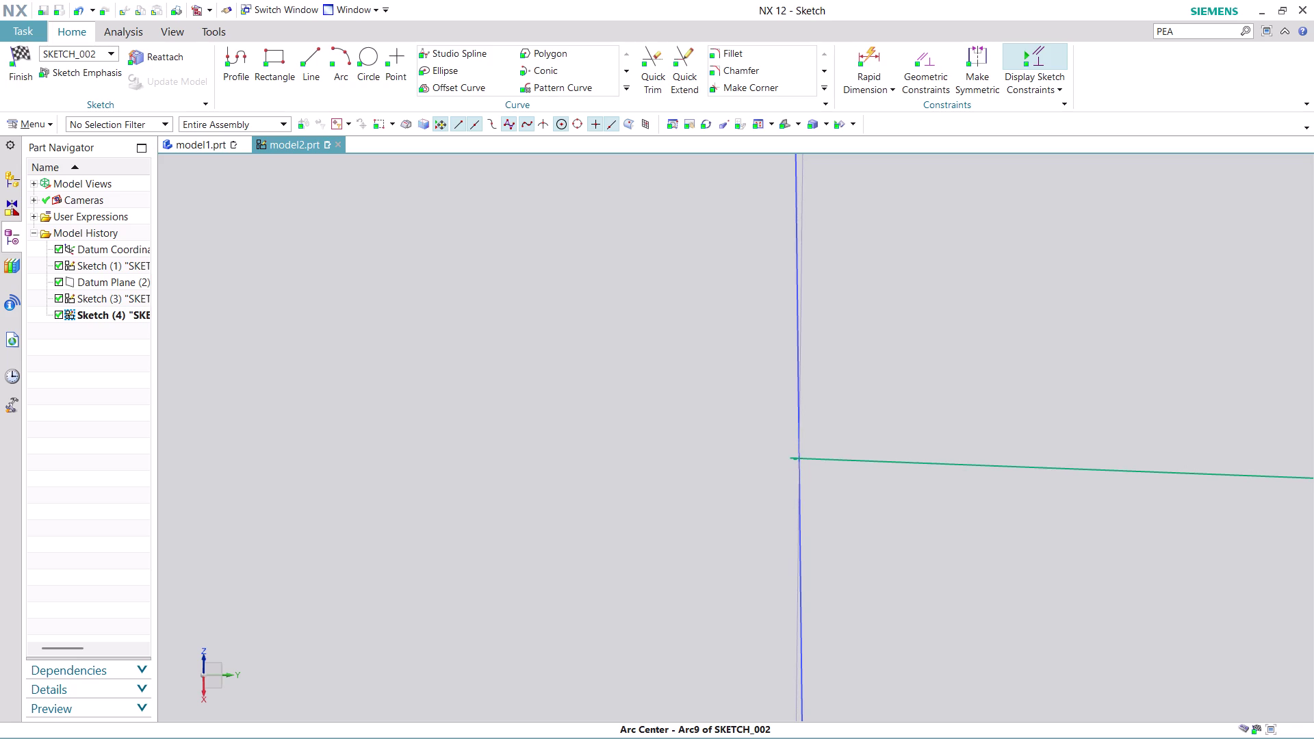
drag(882, 460, 887, 464)
Zoom in closer and pull Arc9's end onto the profile line.
scroll(up, 3)
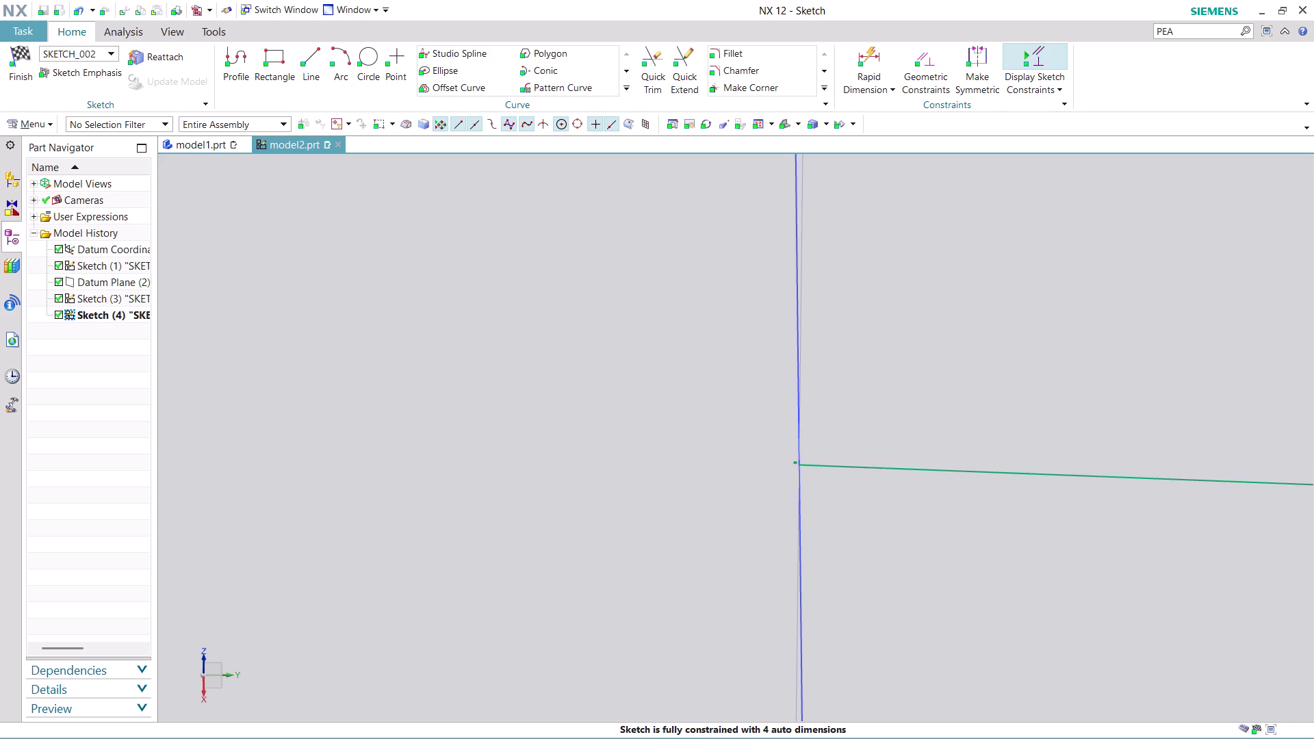
scroll(up, 3)
scroll(up, 3)
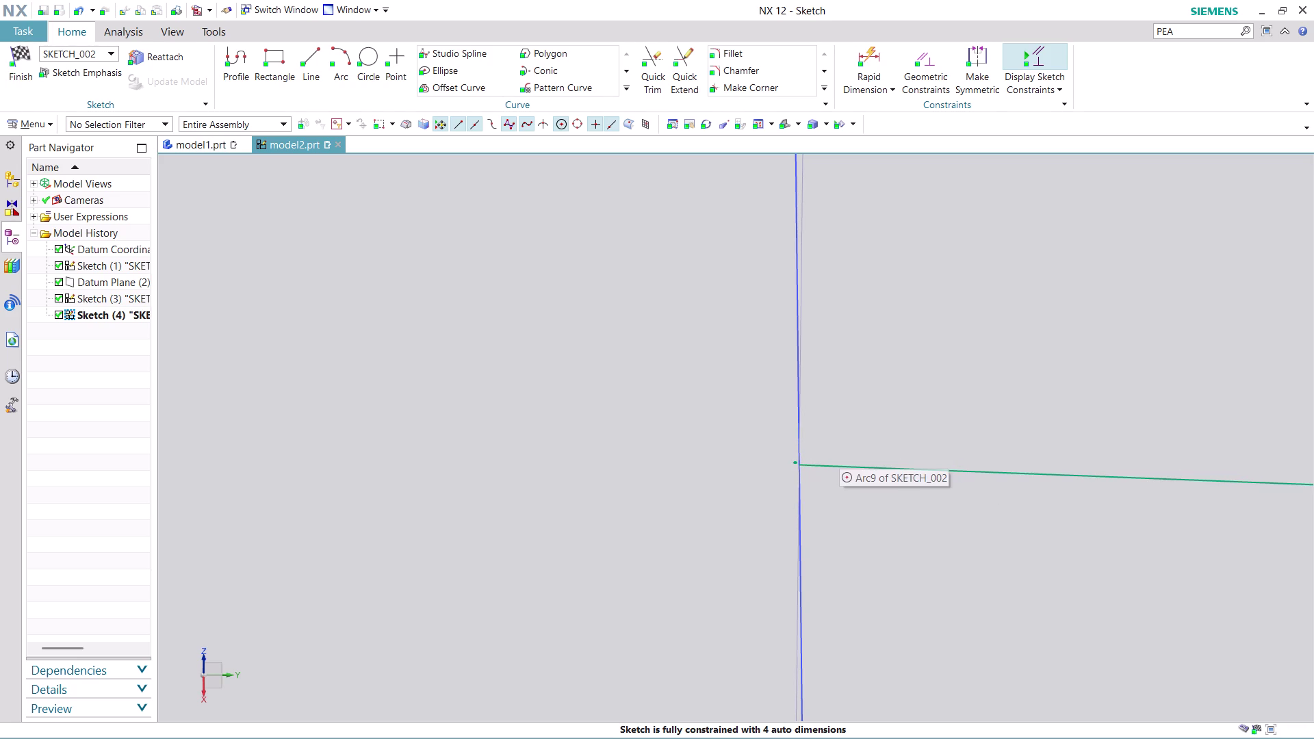
drag(840, 468, 841, 469)
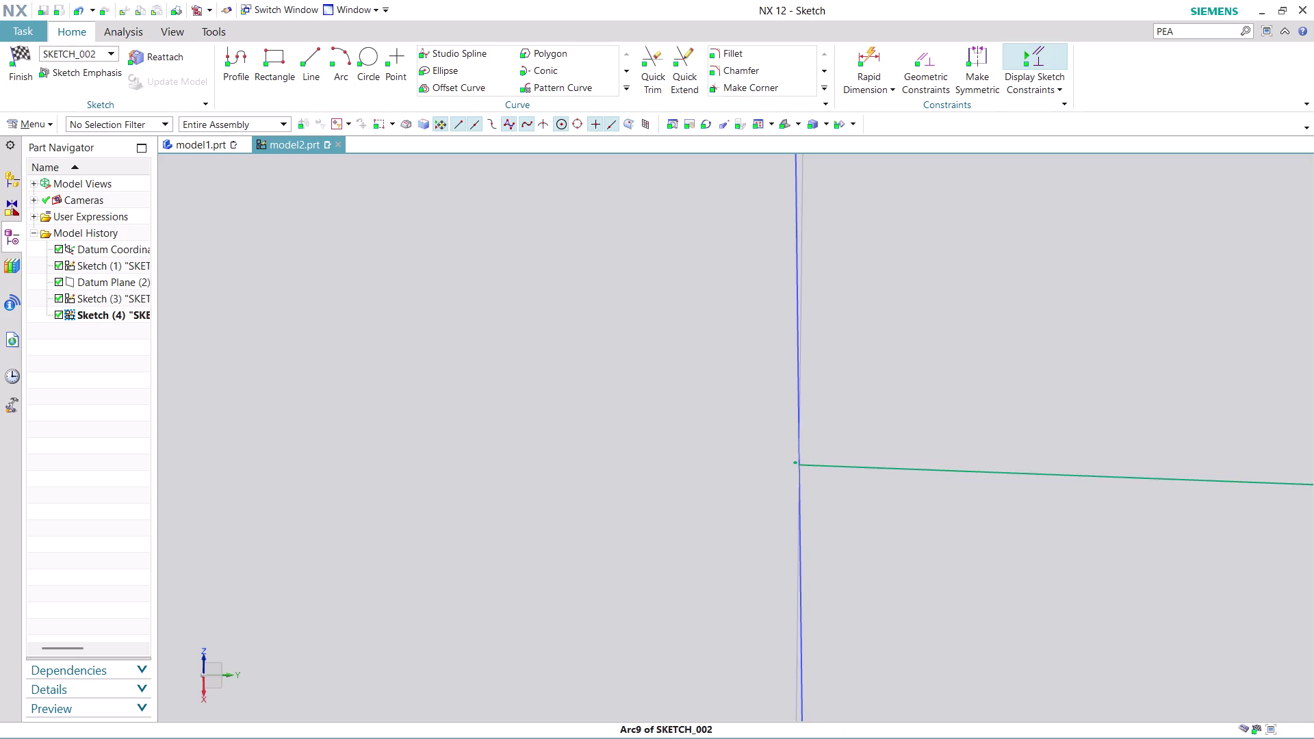
drag(841, 469, 834, 471)
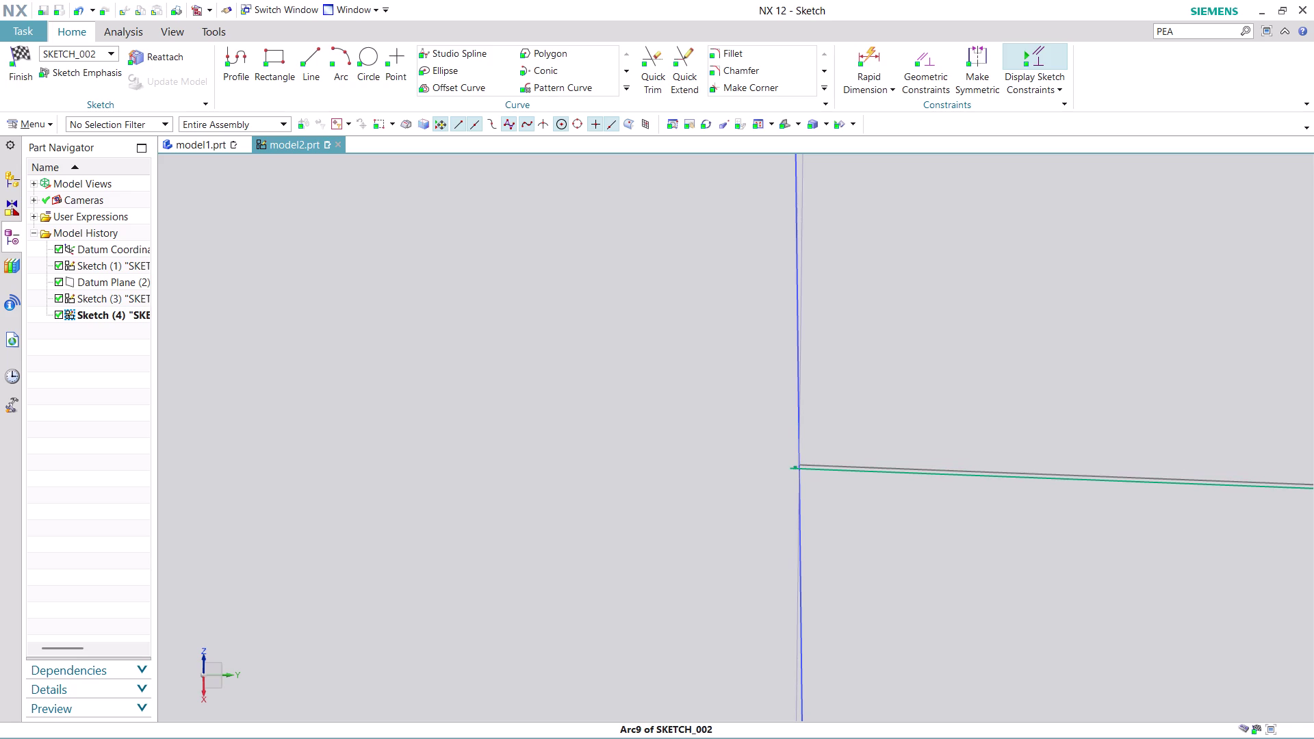
drag(834, 472, 825, 471)
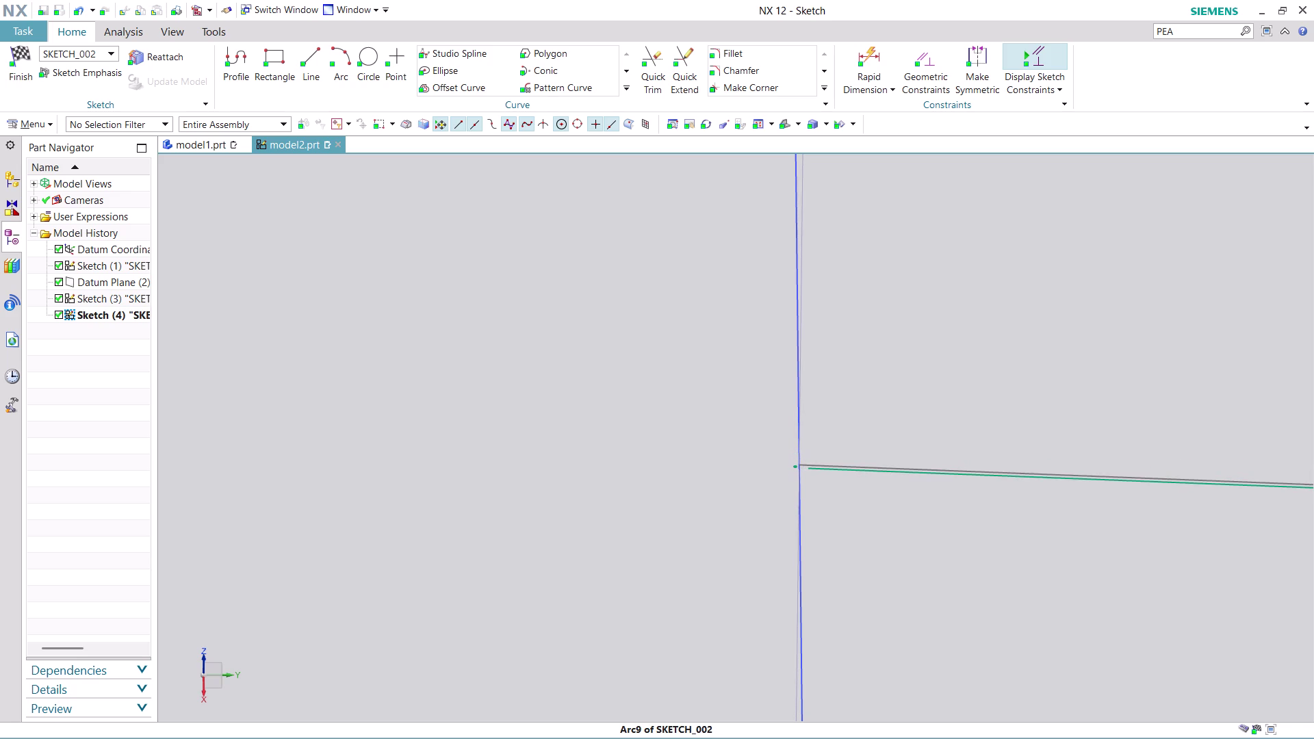
drag(825, 471, 811, 470)
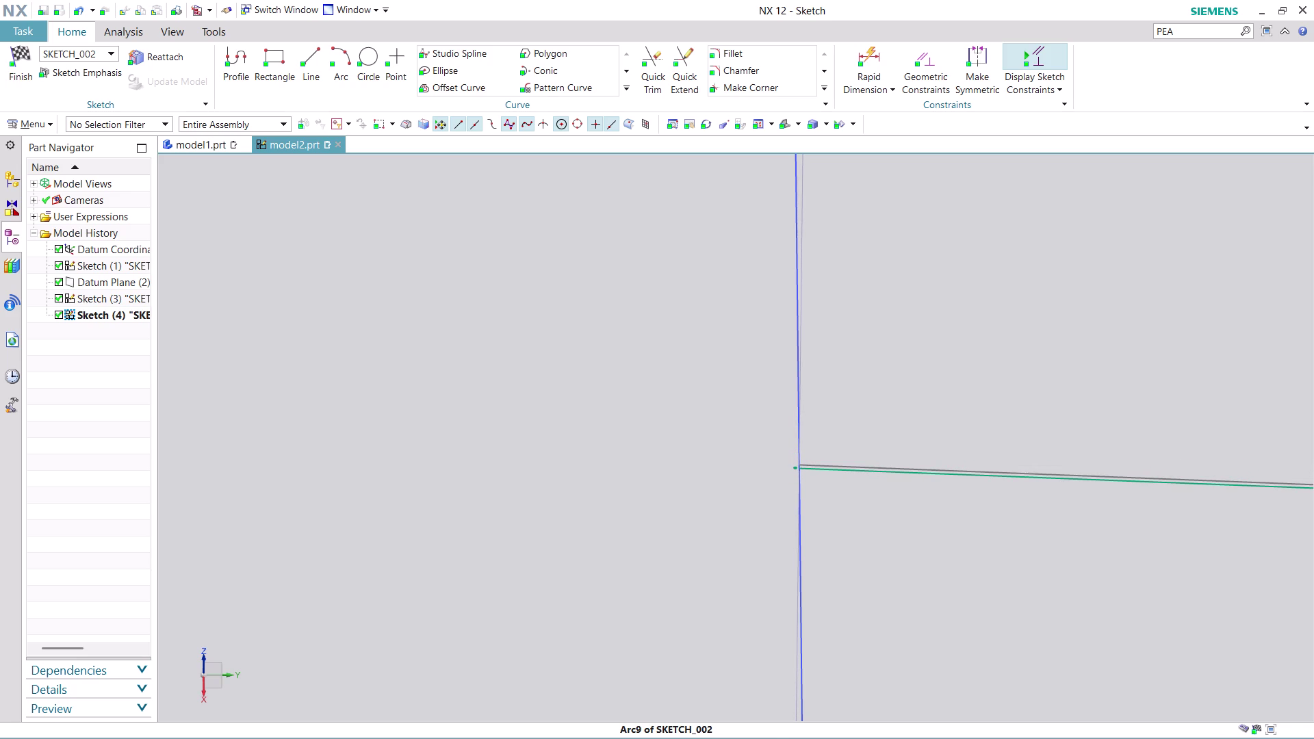
drag(811, 470, 811, 478)
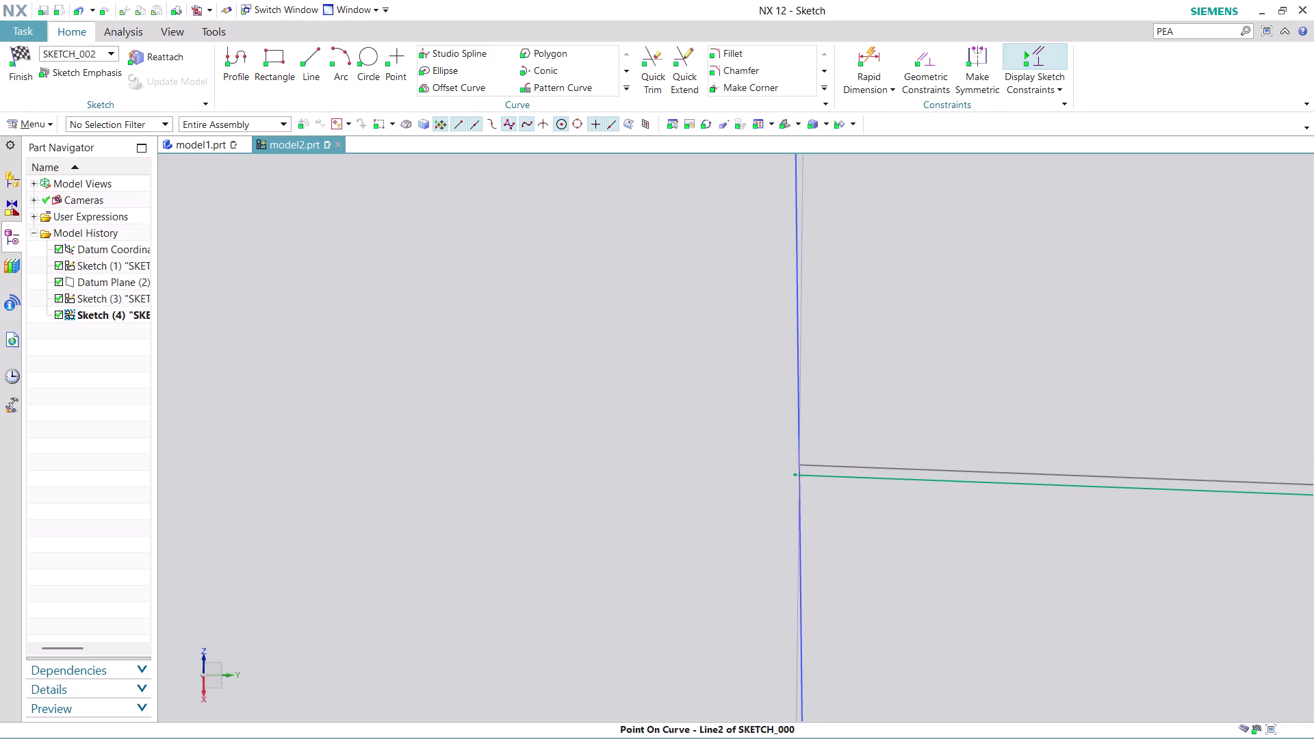
drag(812, 478, 799, 461)
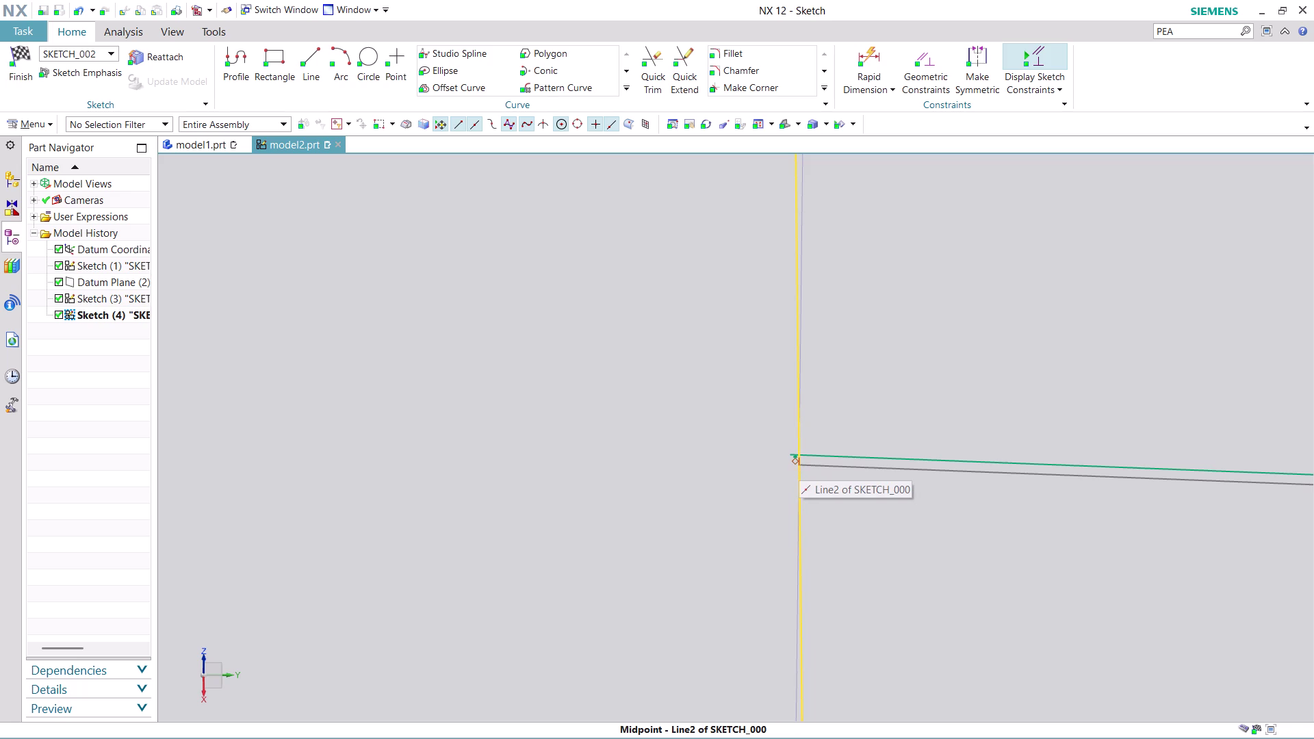
drag(799, 460, 800, 466)
Refine Arc9's end on Line2 until Sketch (4) is fully constrained.
drag(827, 456, 831, 468)
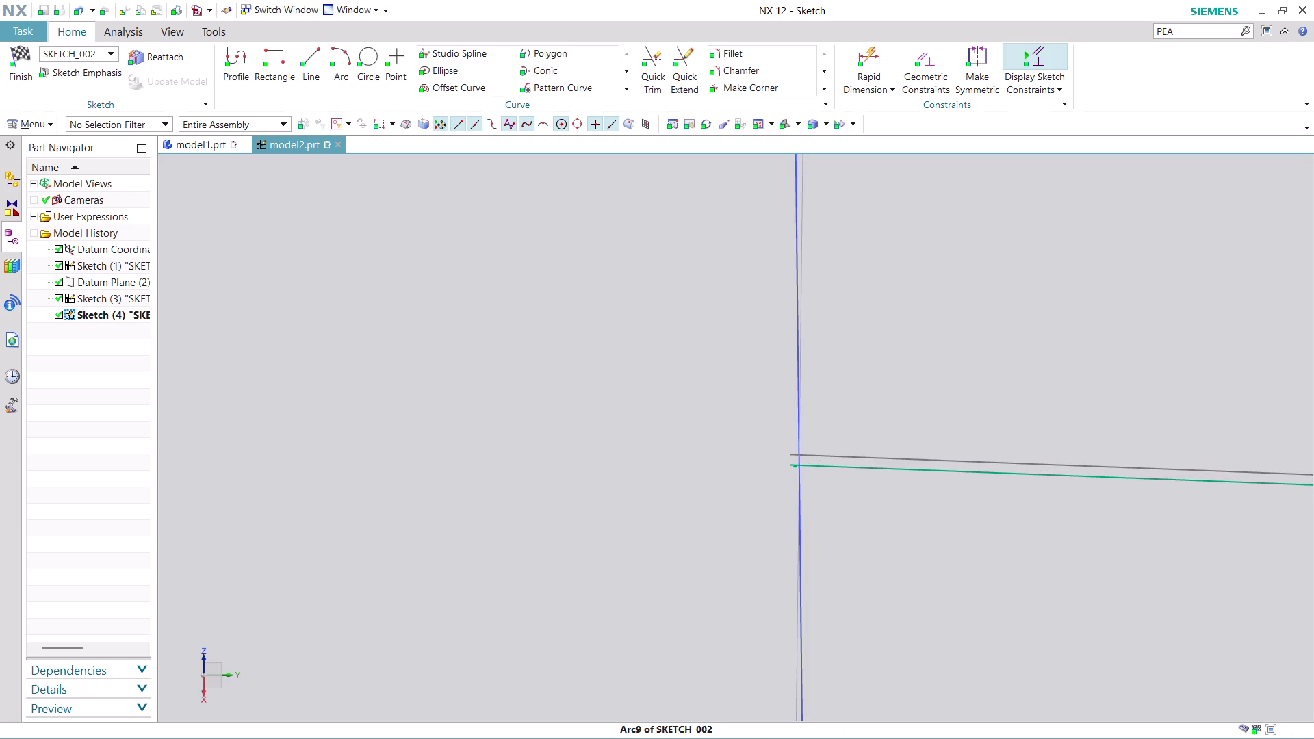
drag(831, 468, 840, 465)
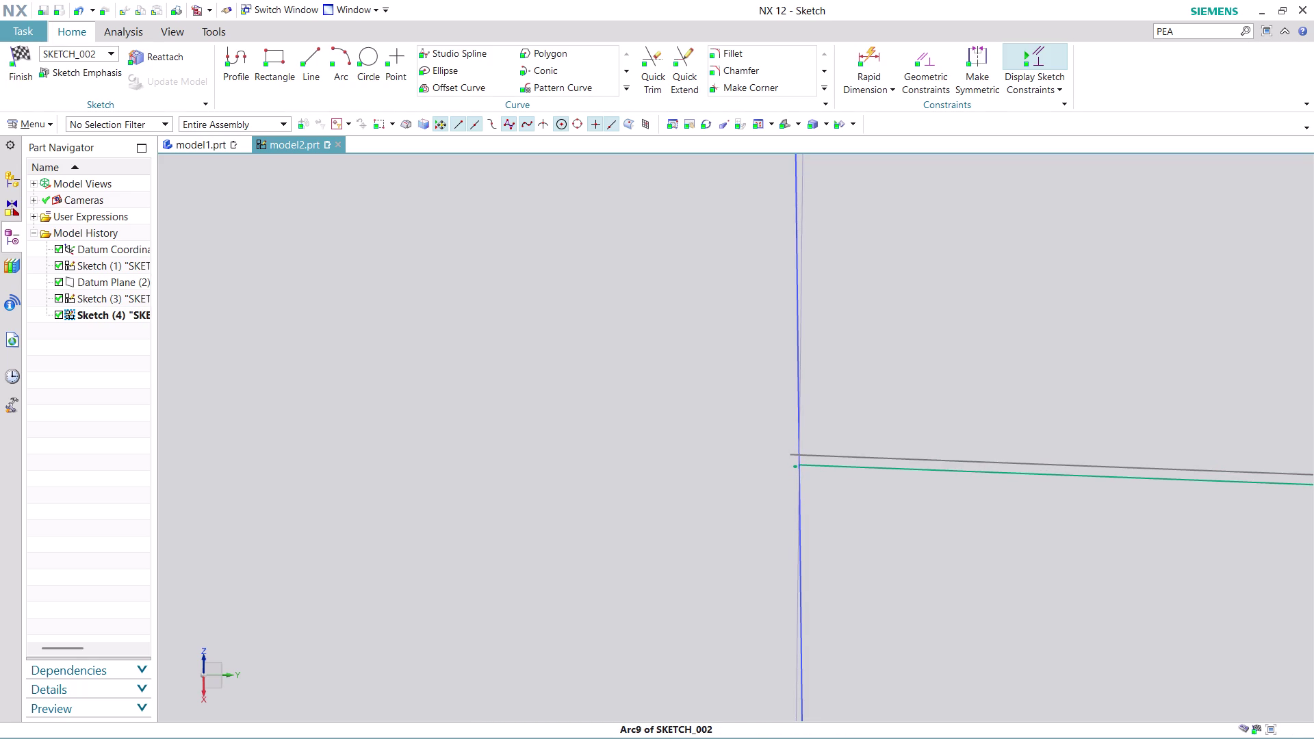
drag(840, 465, 835, 471)
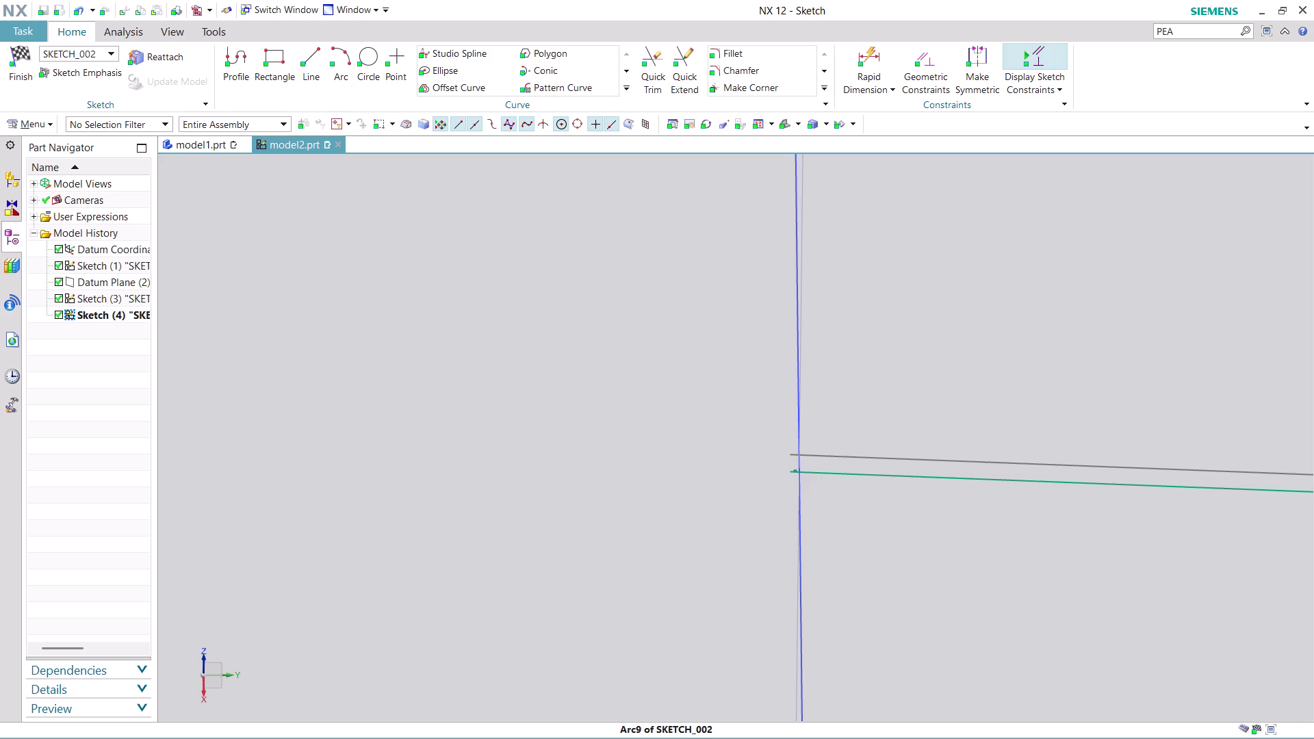
drag(835, 471, 836, 468)
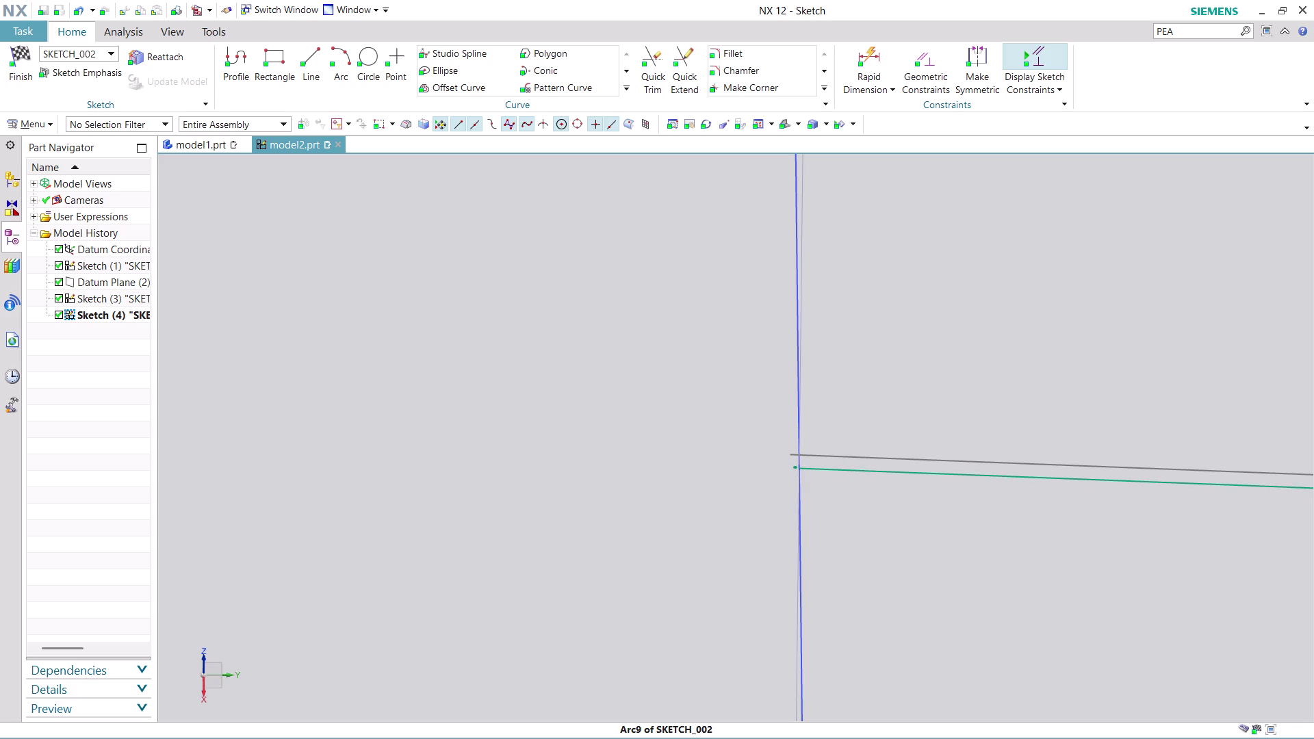
drag(836, 468, 838, 466)
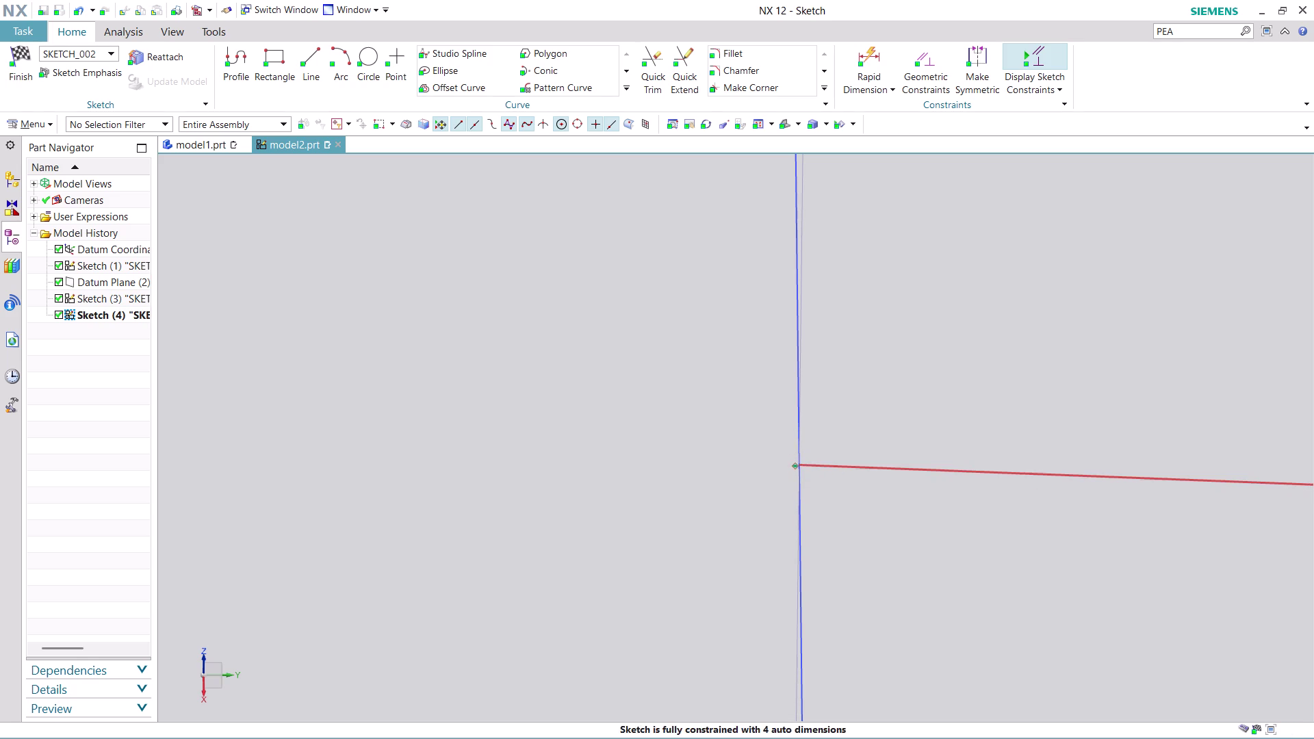
scroll(up, 3)
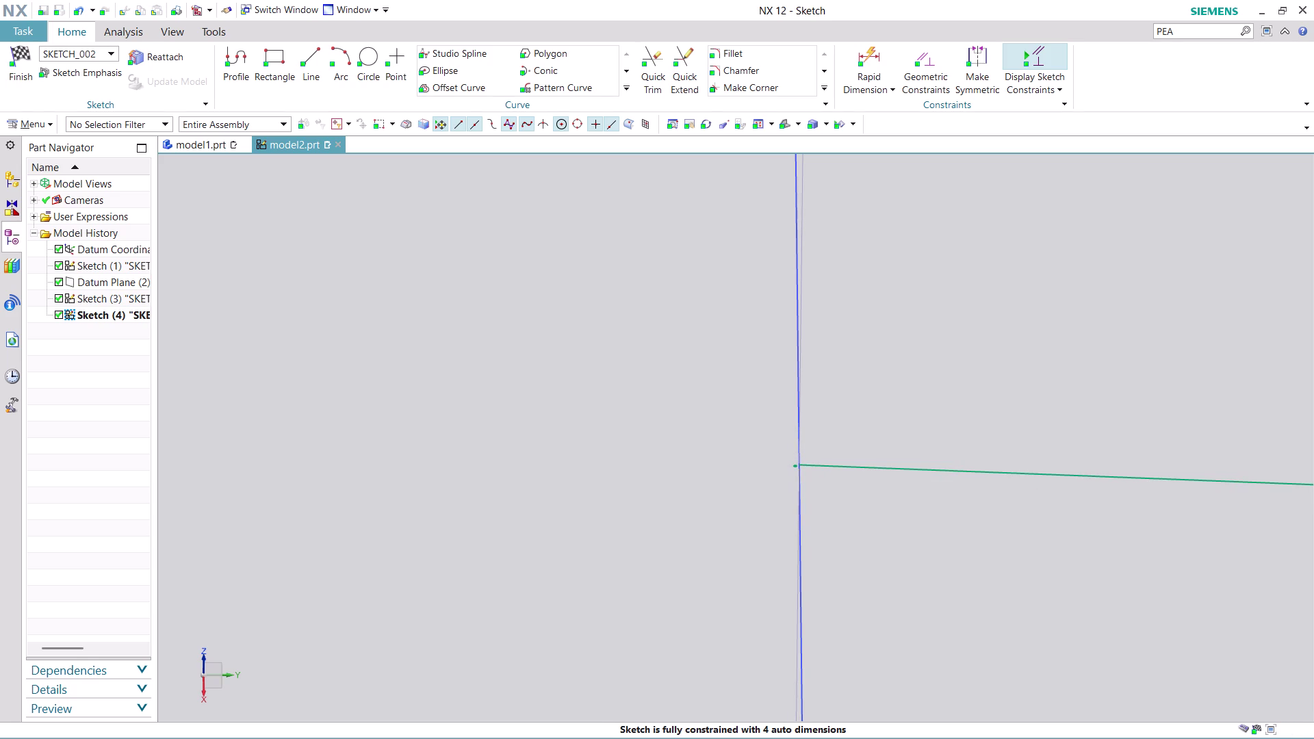
scroll(down, 3)
scroll(down, 3)
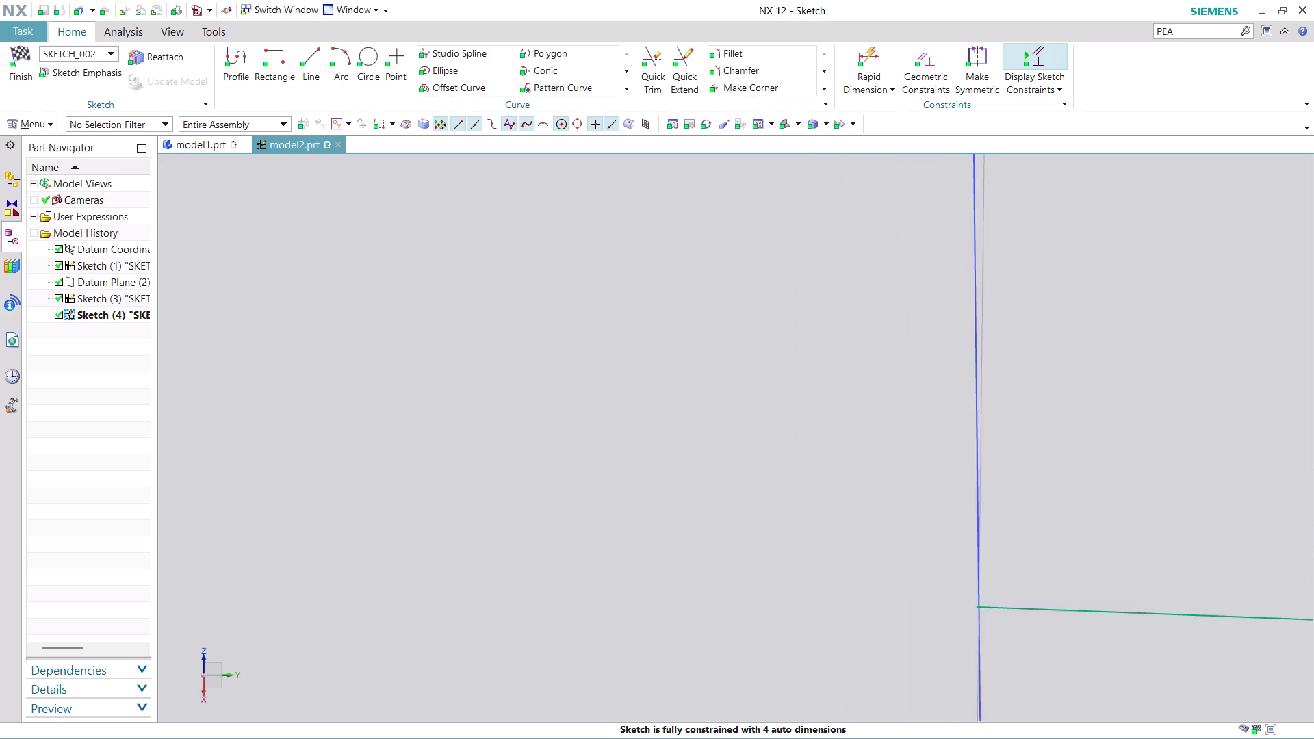
scroll(down, 3)
scroll(down, 3)
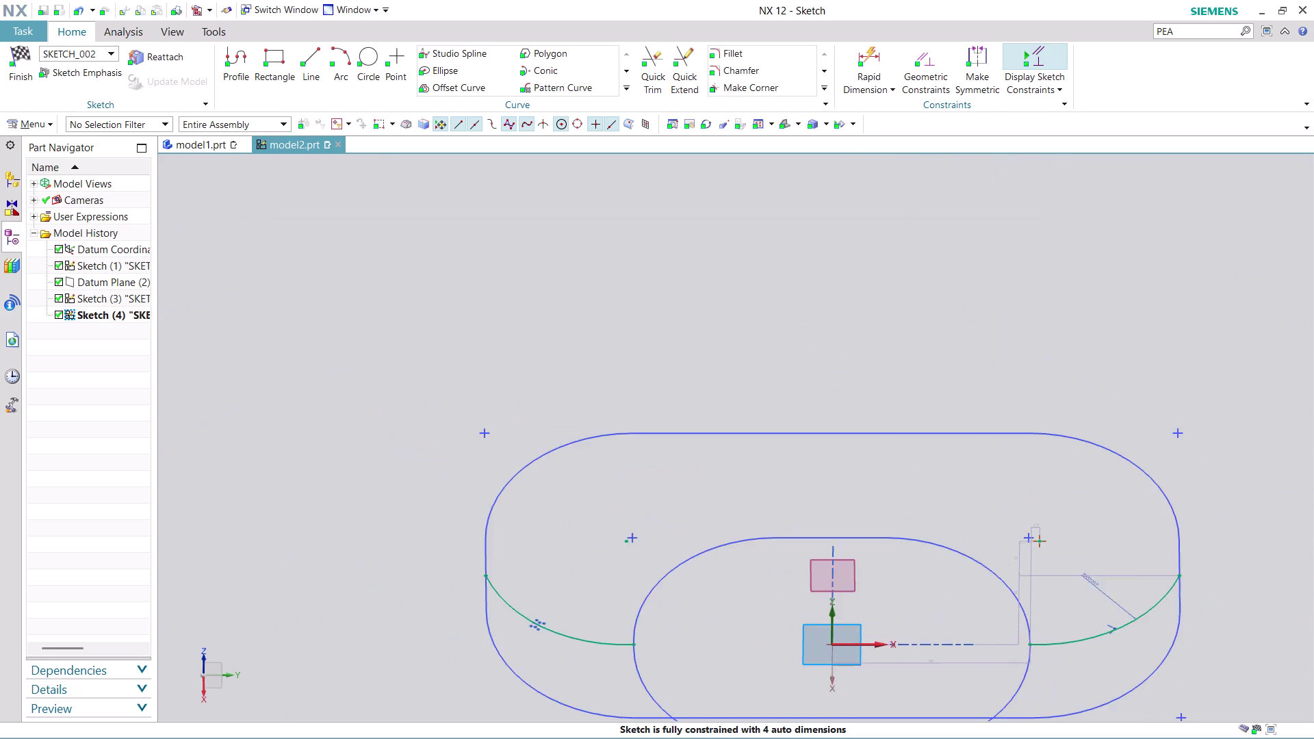
scroll(up, 3)
scroll(up, 3)
scroll(up, 3)
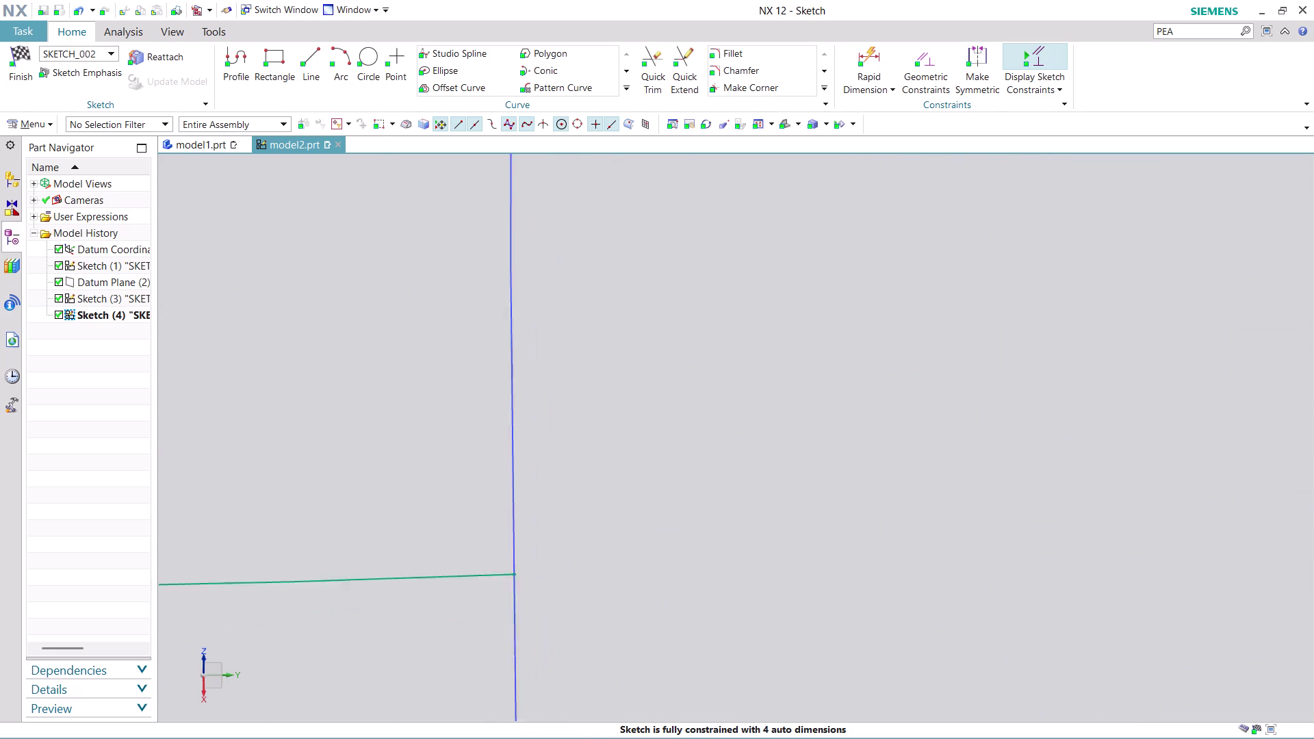
scroll(up, 3)
scroll(up, 3)
scroll(up, 3)
scroll(up, 3)
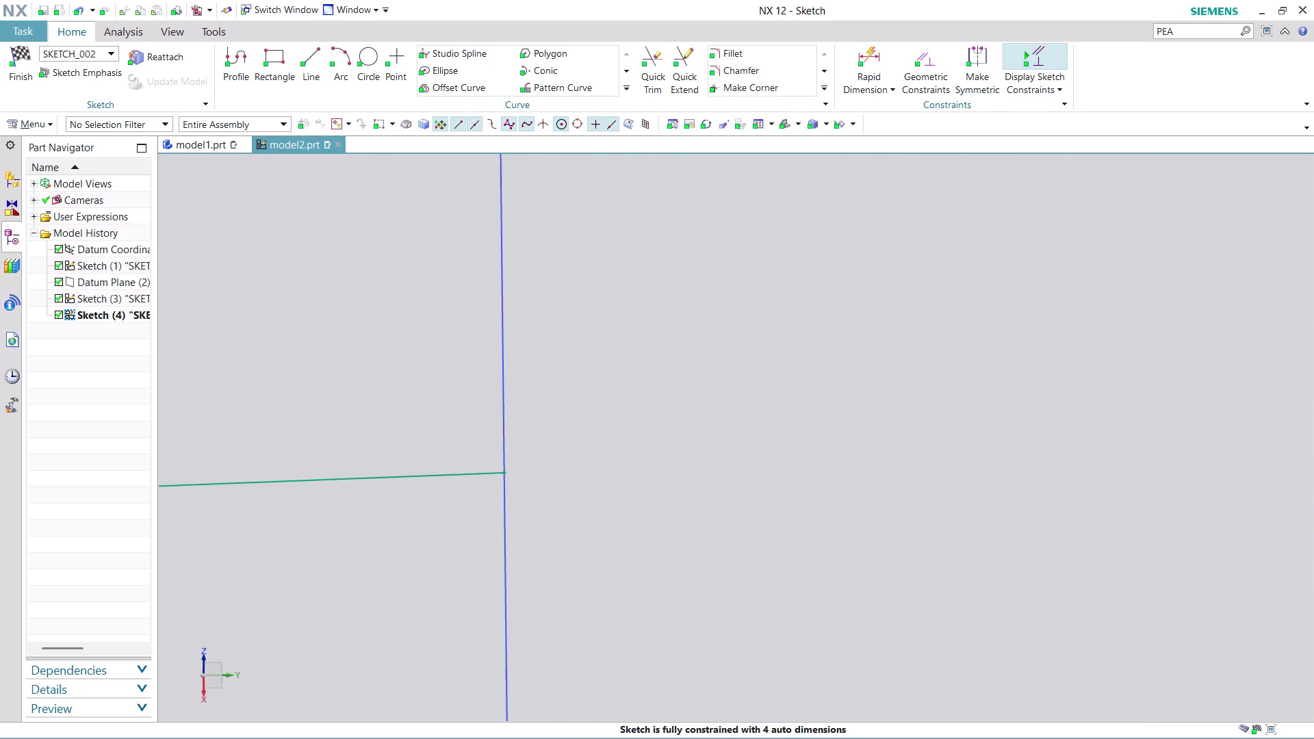
scroll(up, 3)
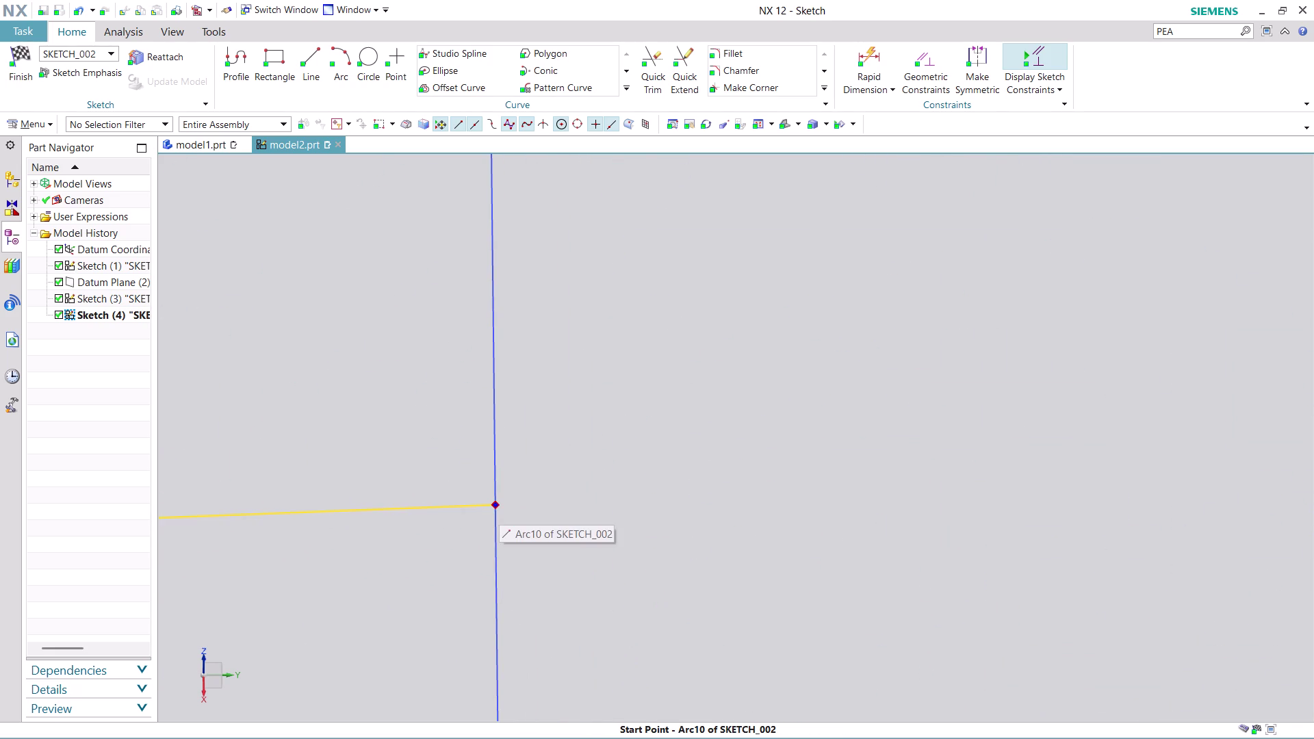
scroll(up, 3)
scroll(down, 3)
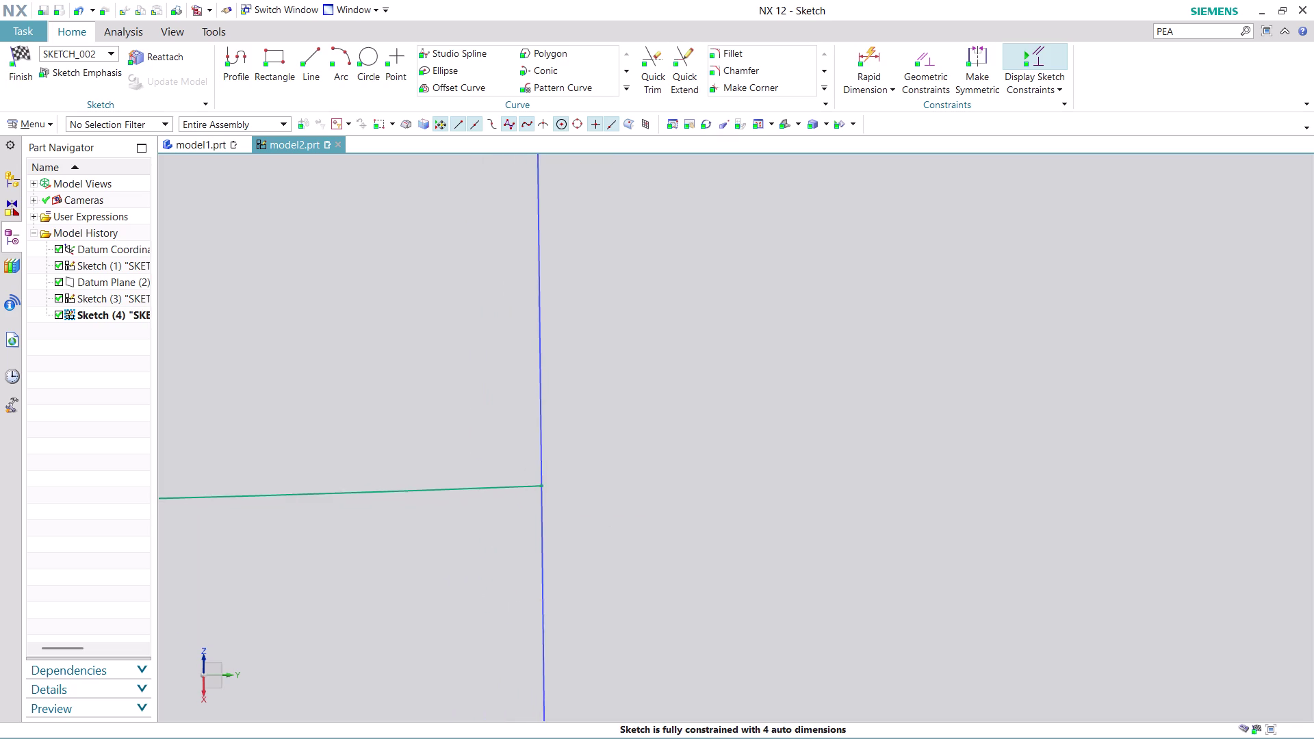
scroll(down, 3)
scroll(up, 3)
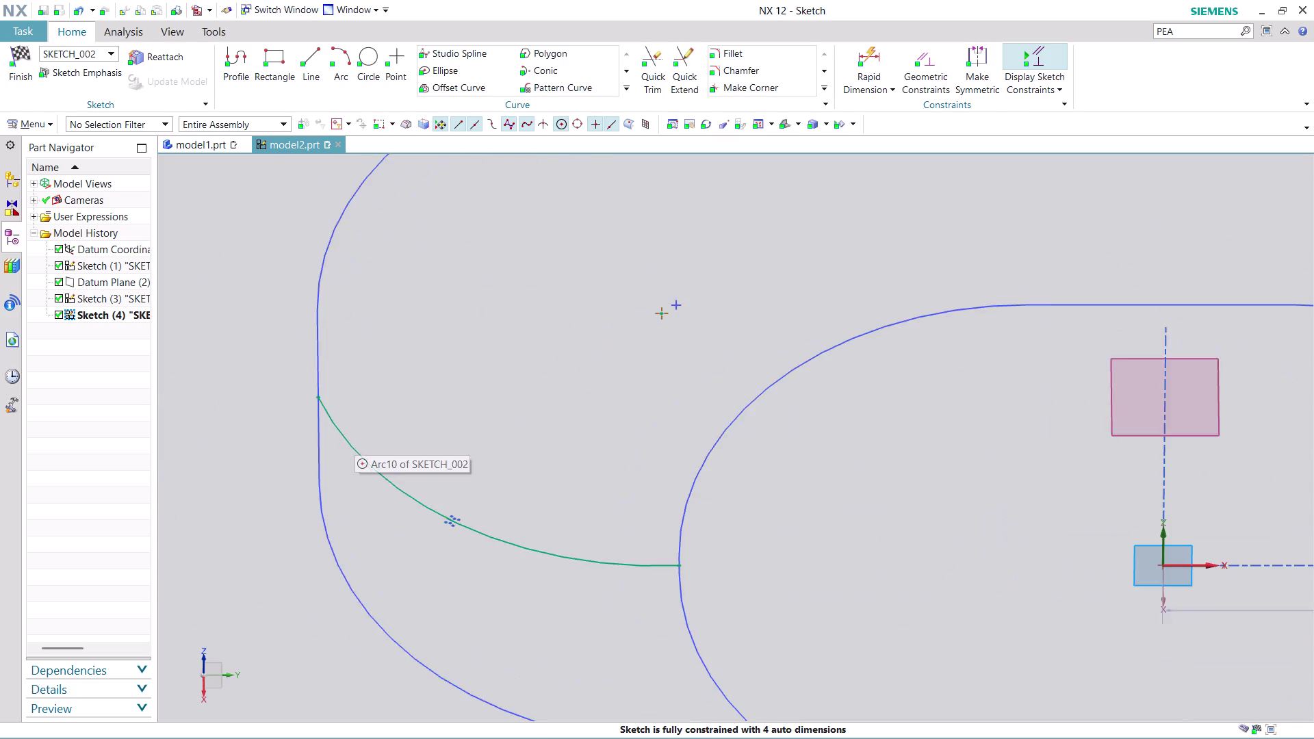
scroll(up, 3)
scroll(up, 3)
middle_drag(307, 346, 313, 334)
scroll(up, 3)
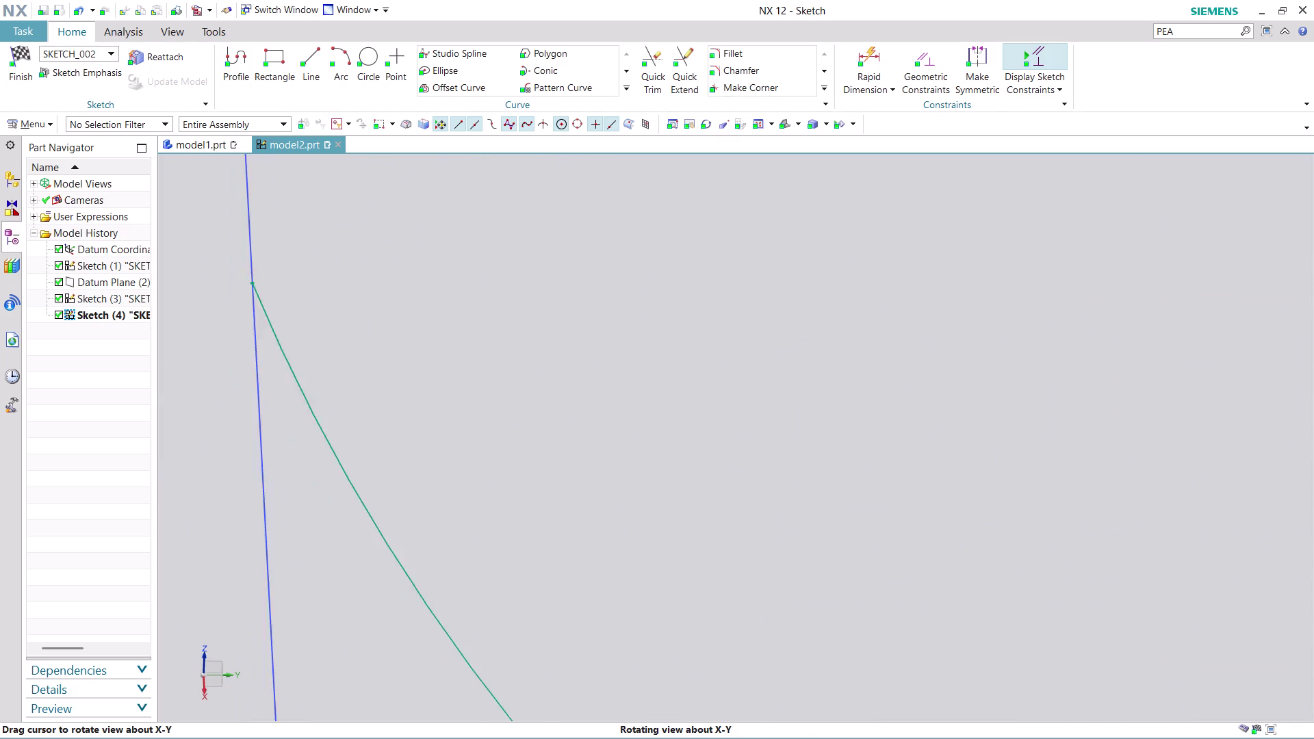
middle_drag(312, 334, 345, 343)
scroll(up, 3)
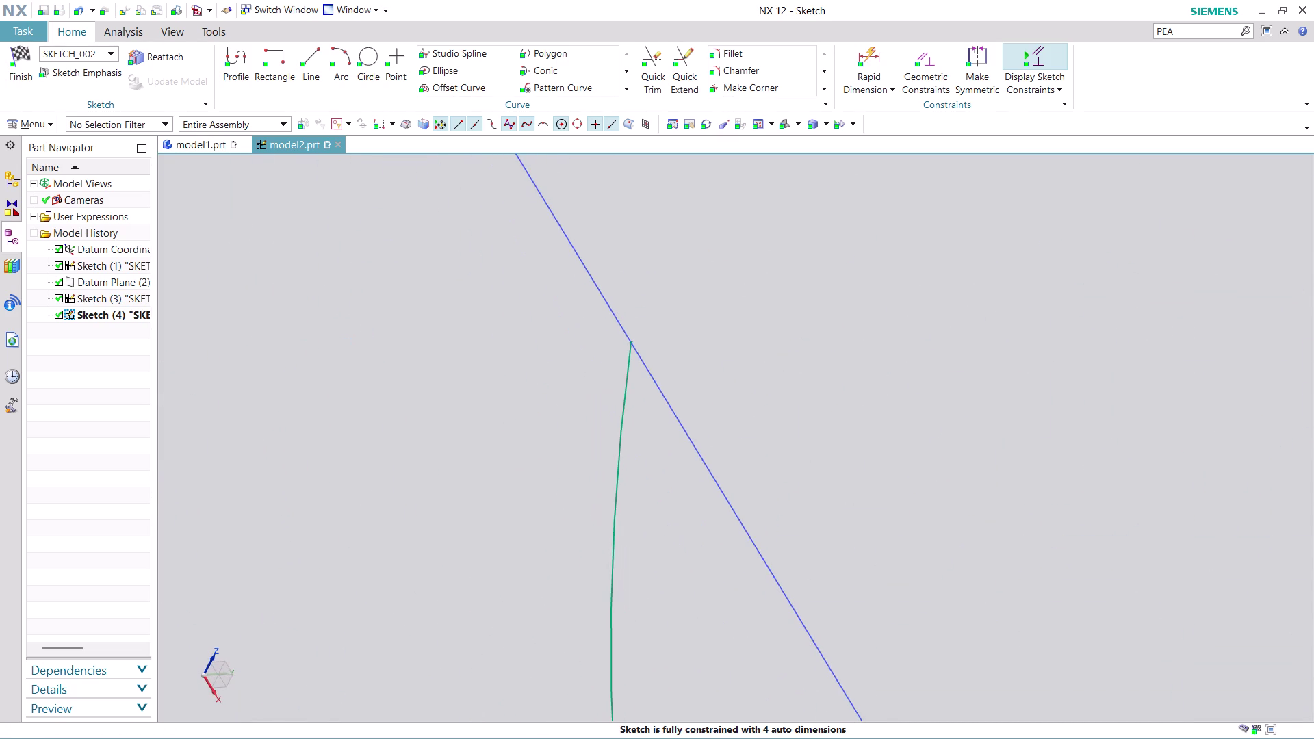
scroll(up, 3)
scroll(up, 3)
scroll(up, 3)
scroll(up, 3)
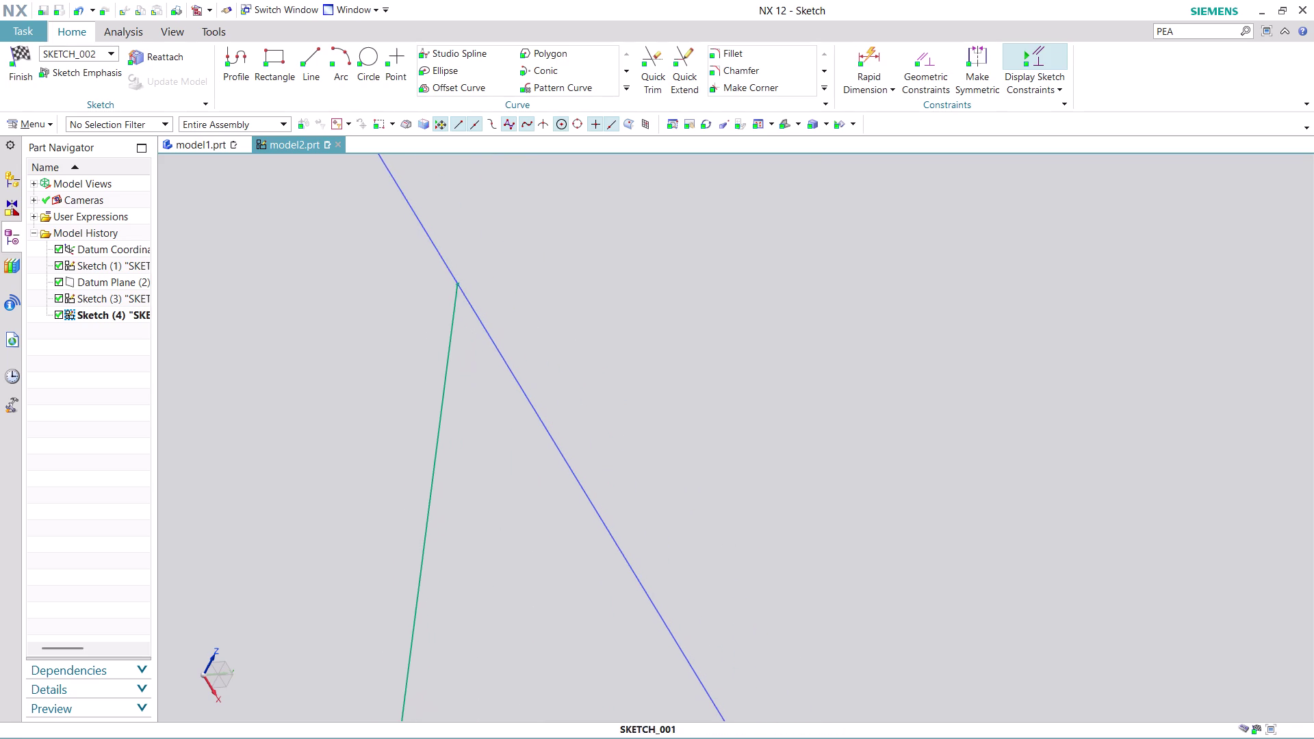
scroll(up, 3)
scroll(up, 3)
scroll(up, 3)
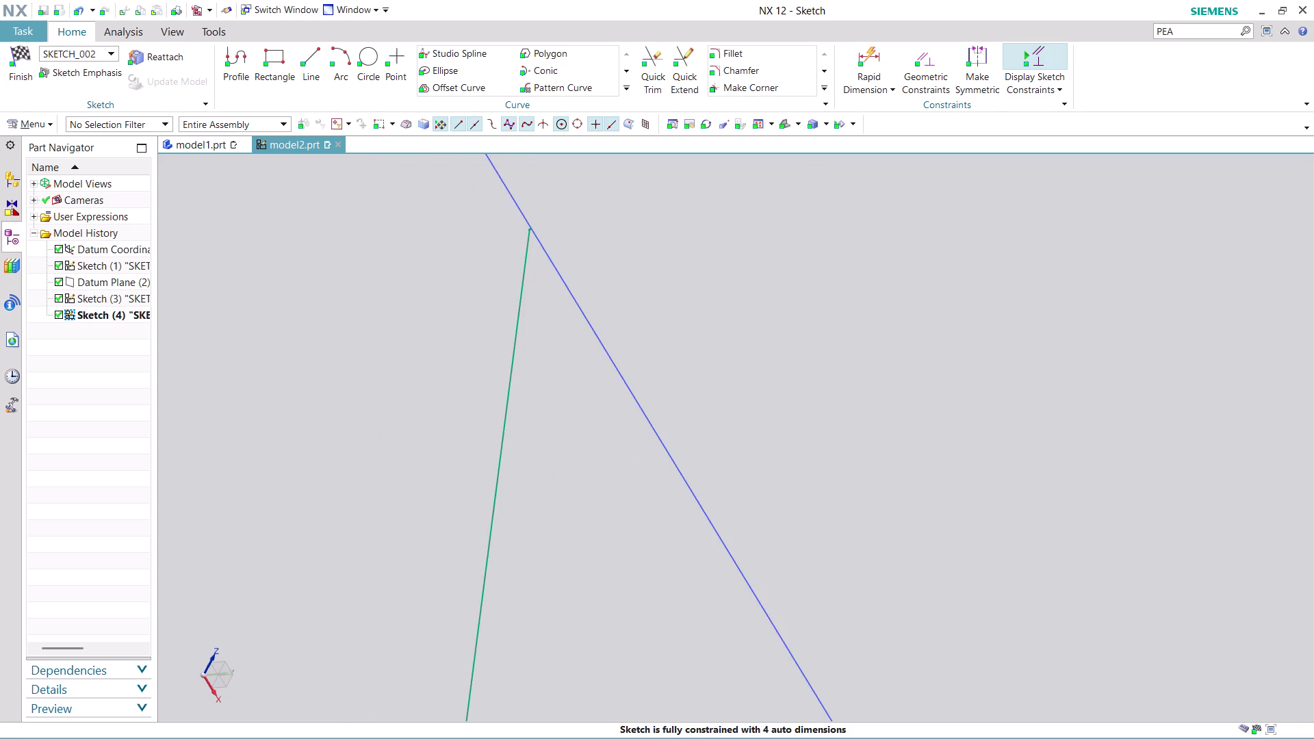
scroll(up, 3)
scroll(up, 3)
scroll(up, 3)
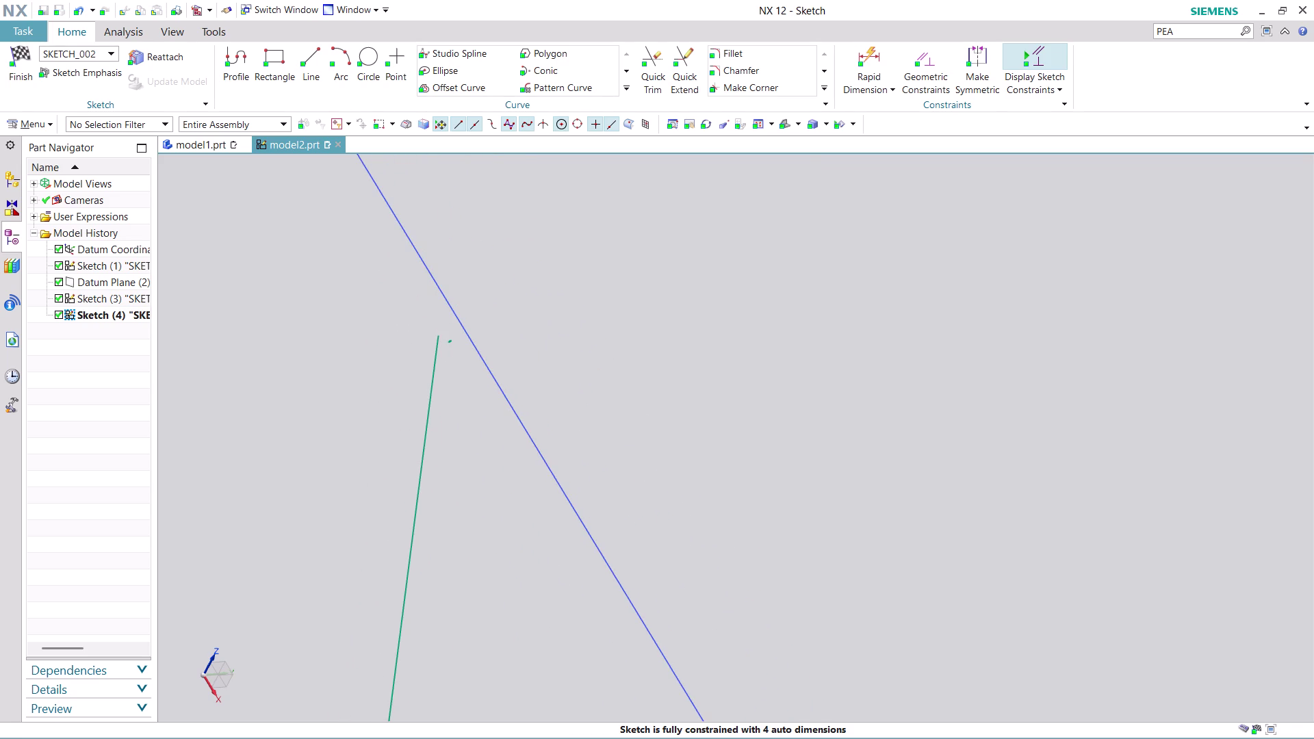
scroll(up, 3)
Drop Arc10's end point onto the blue profile curve and zoom out to view the joint.
drag(436, 346, 448, 340)
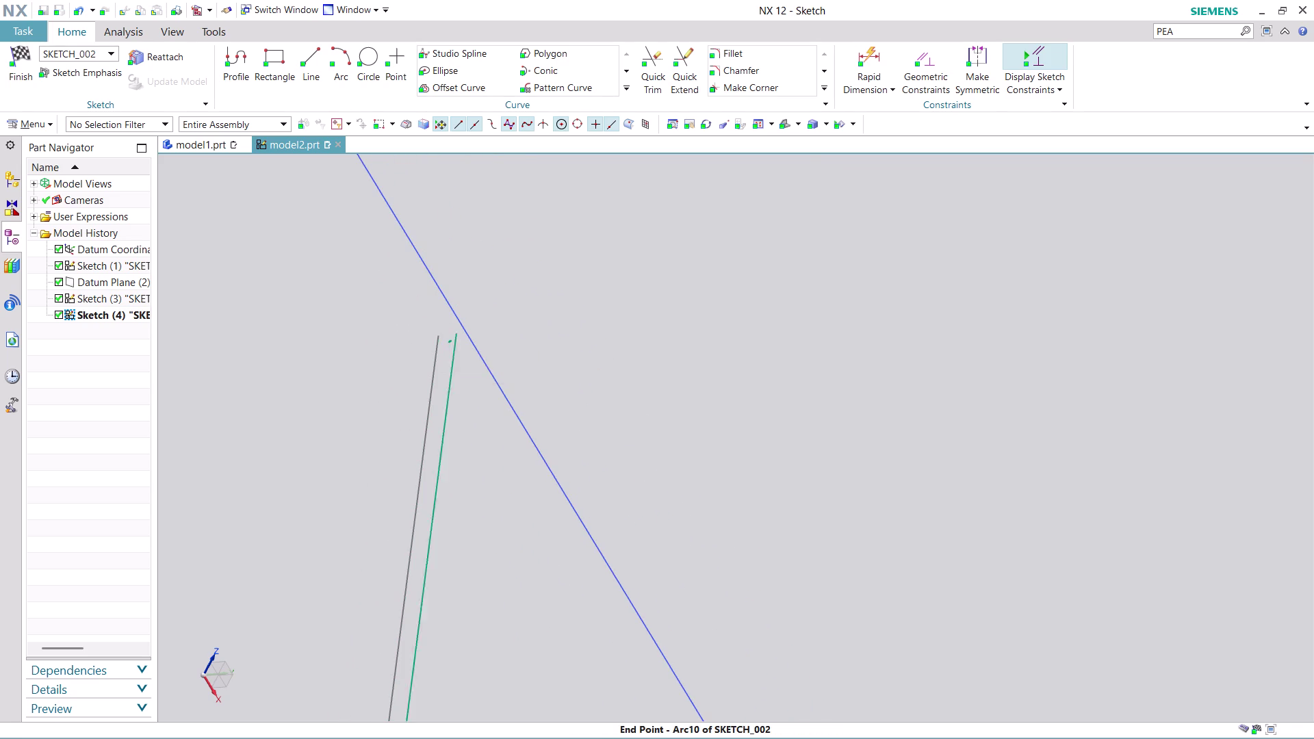
drag(449, 341, 466, 334)
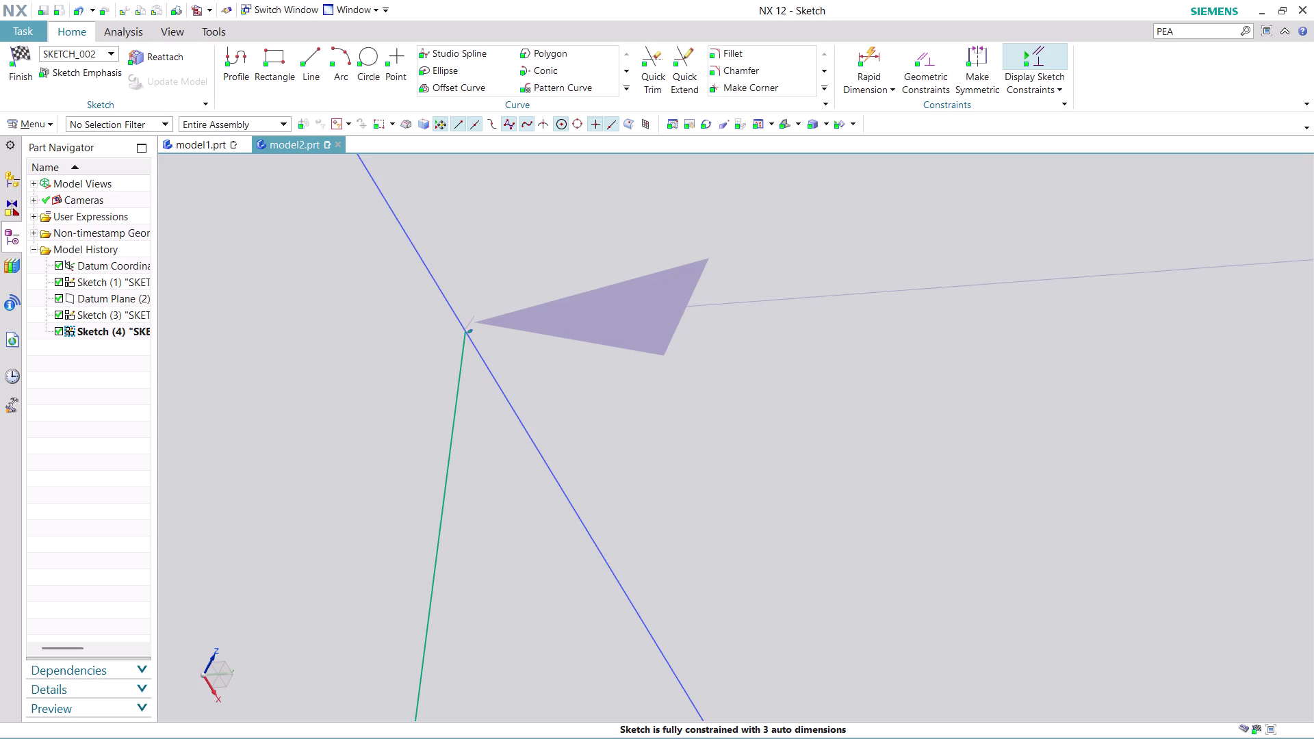
scroll(down, 3)
scroll(down, 3)
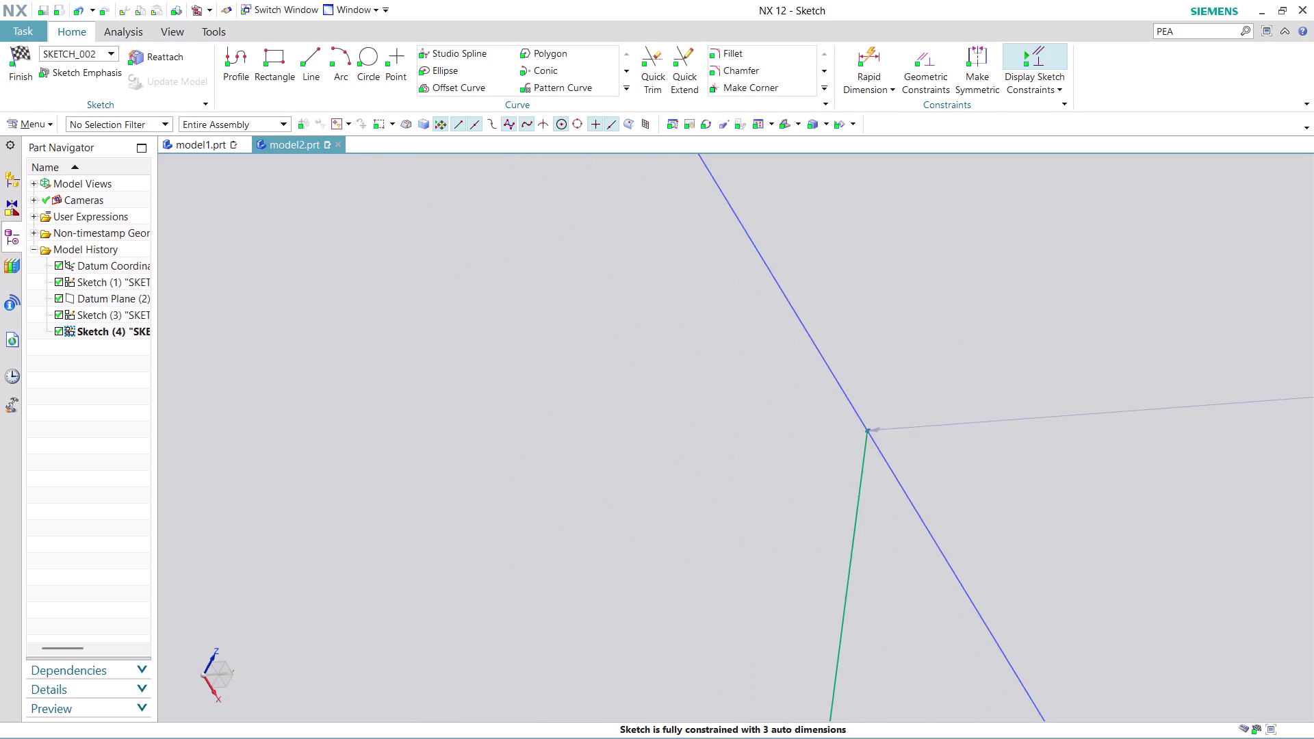
scroll(down, 3)
scroll(down, 3)
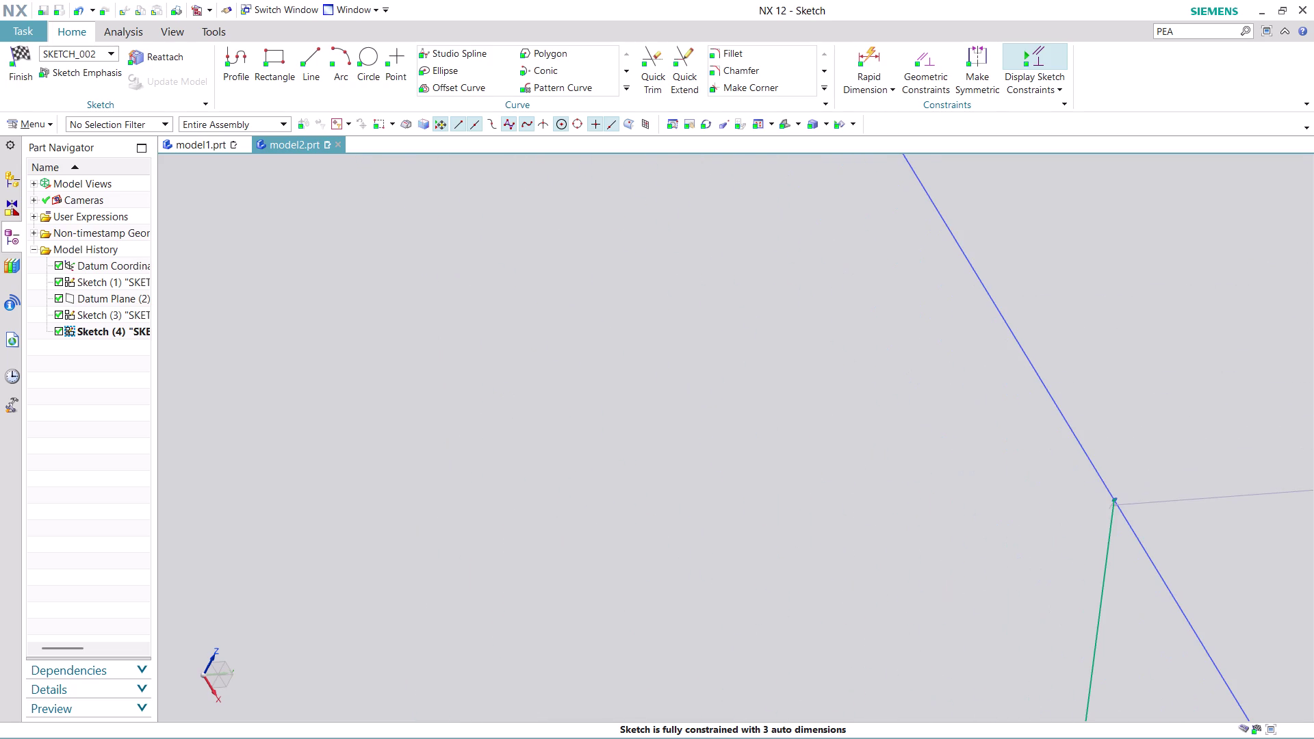
scroll(down, 3)
middle_drag(1203, 515, 537, 186)
scroll(down, 3)
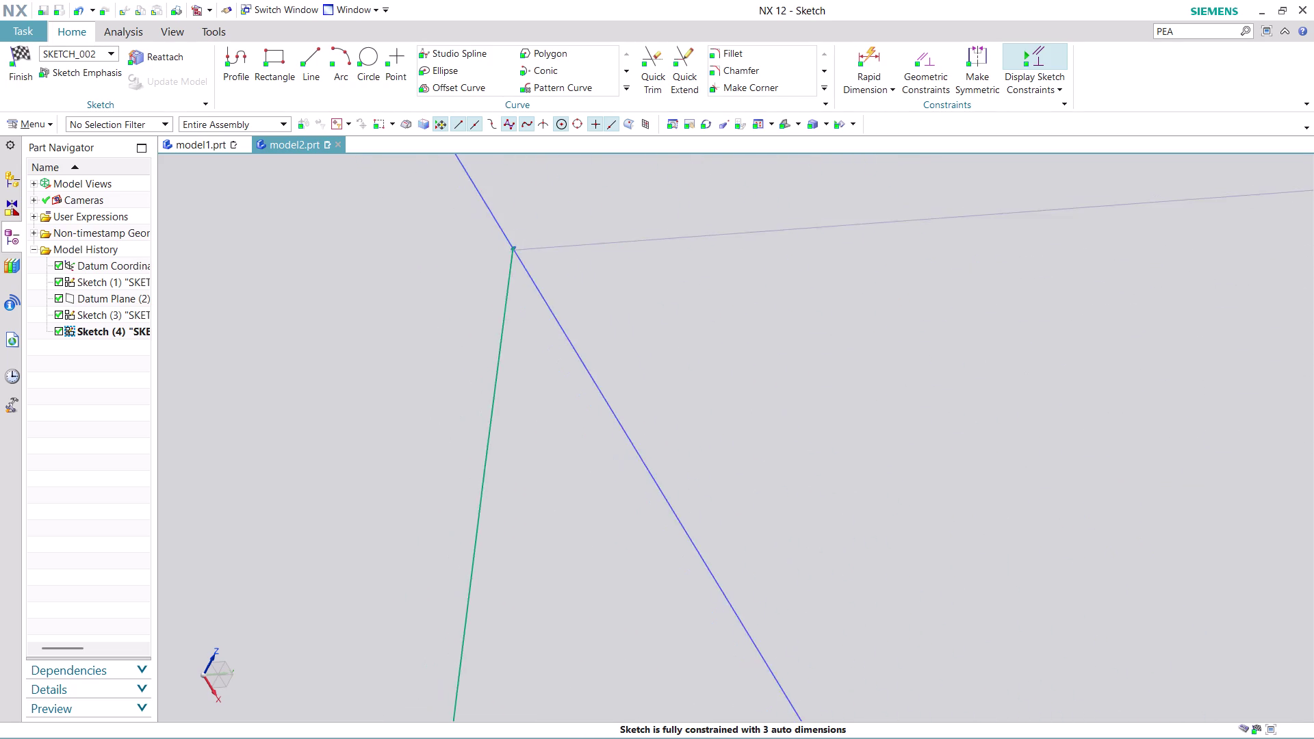
scroll(down, 3)
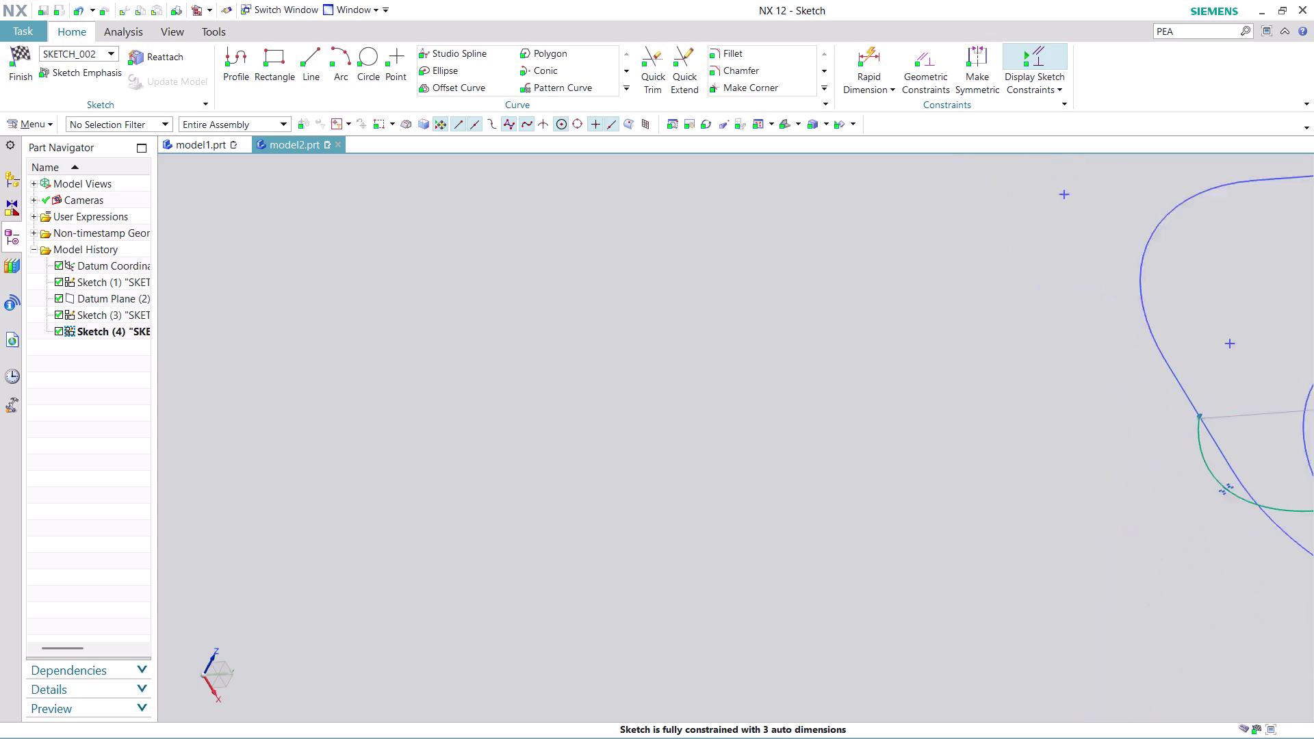
scroll(down, 3)
middle_drag(1118, 417, 473, 382)
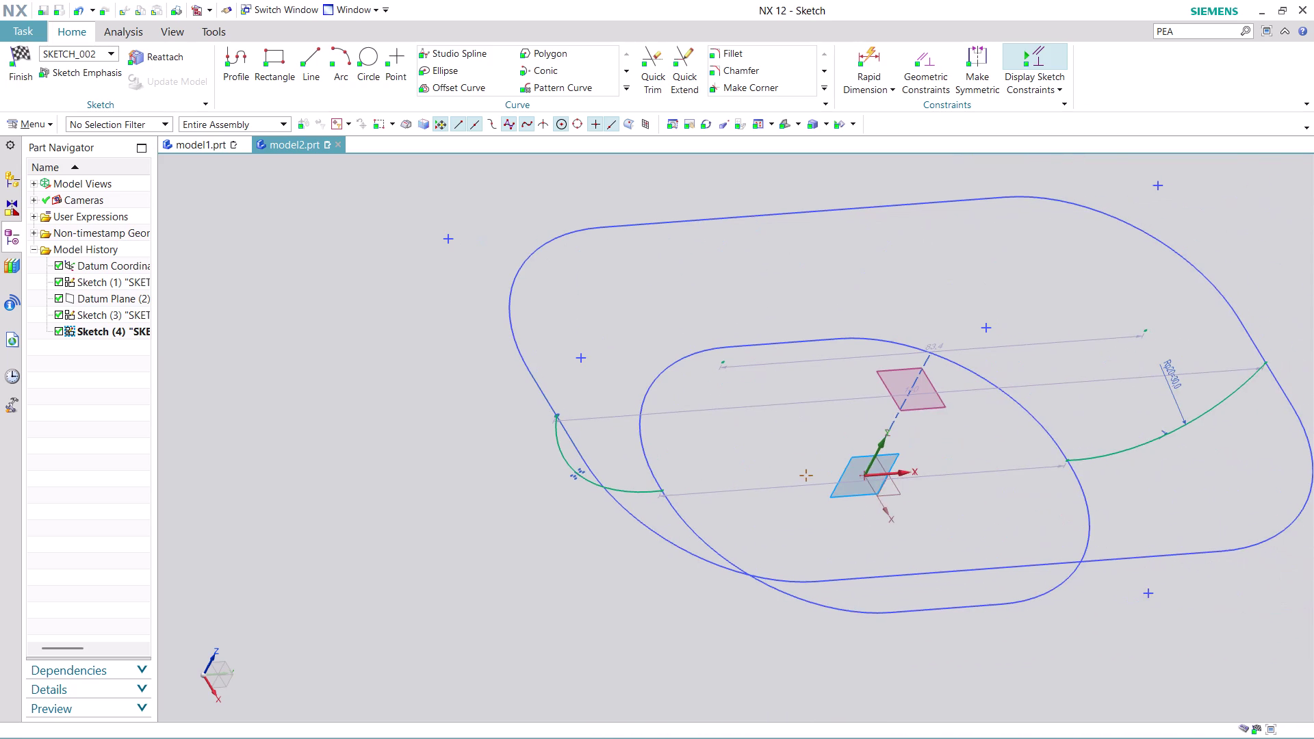
middle_drag(1202, 453, 1182, 440)
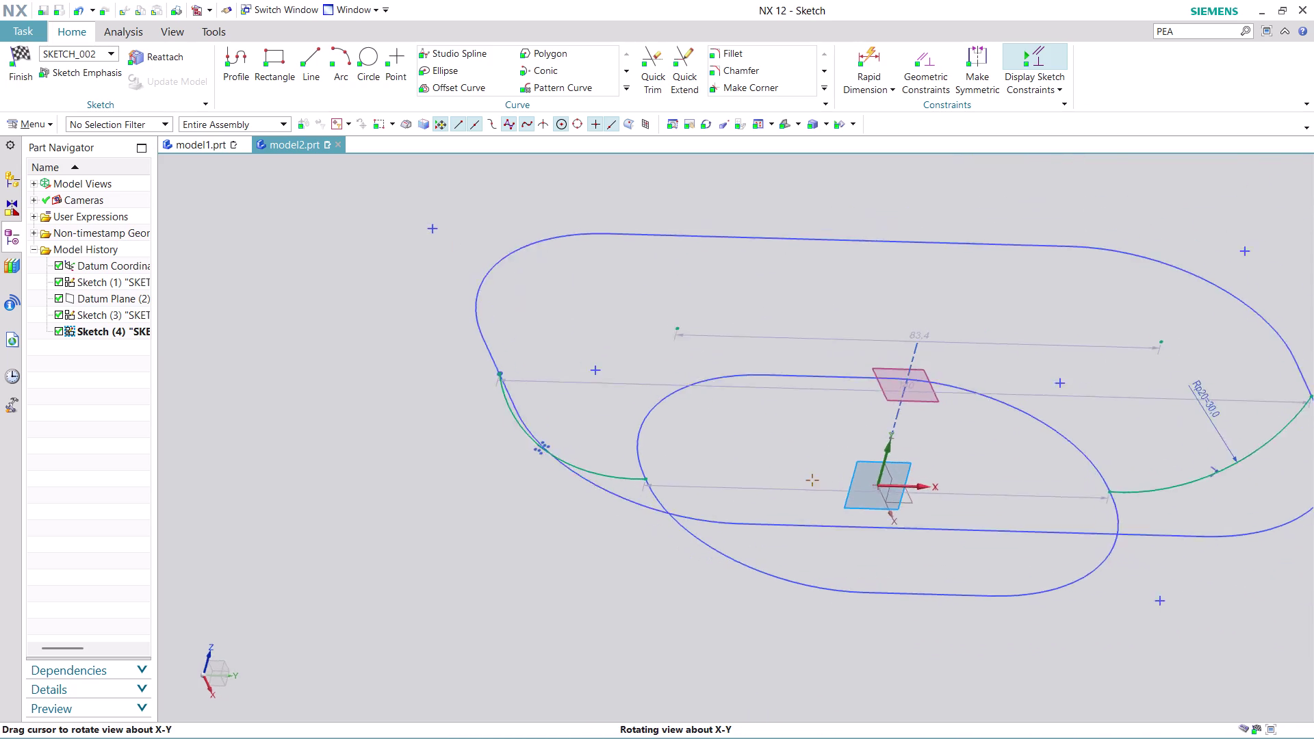
middle_drag(1182, 439, 1154, 419)
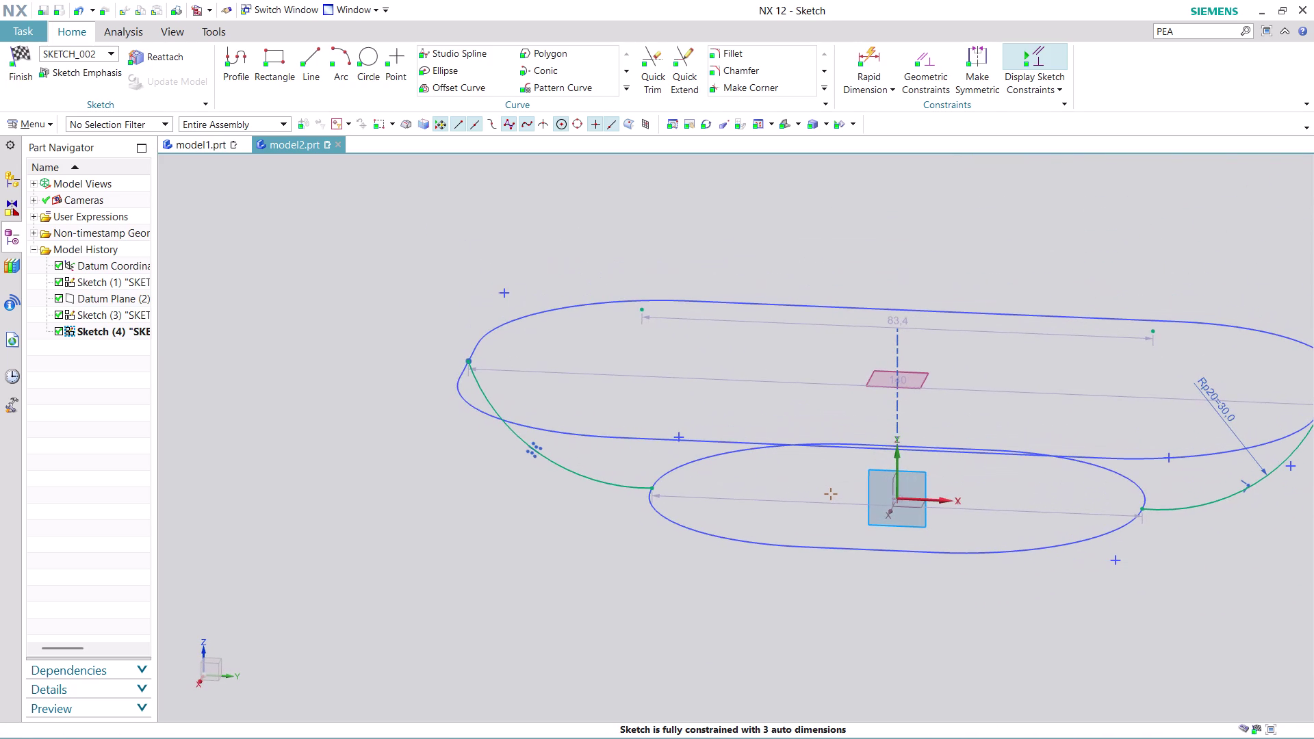
scroll(up, 3)
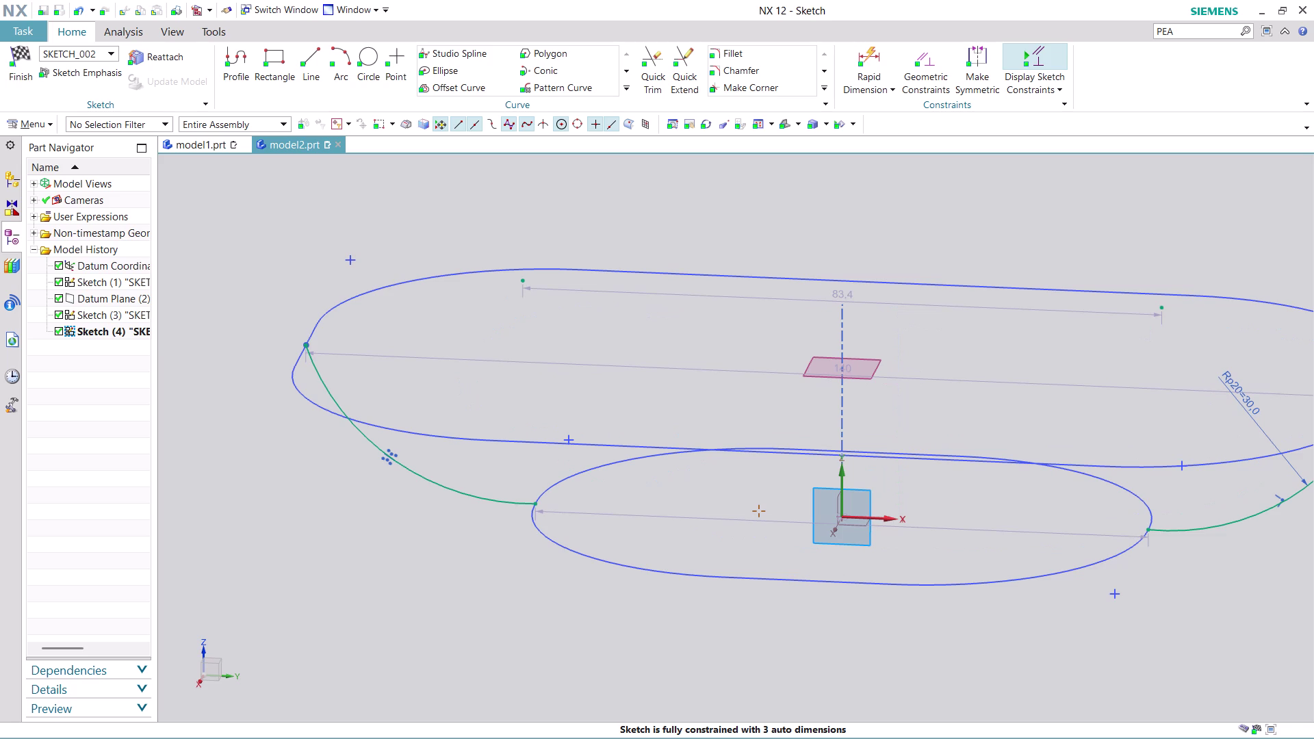
scroll(down, 3)
scroll(up, 3)
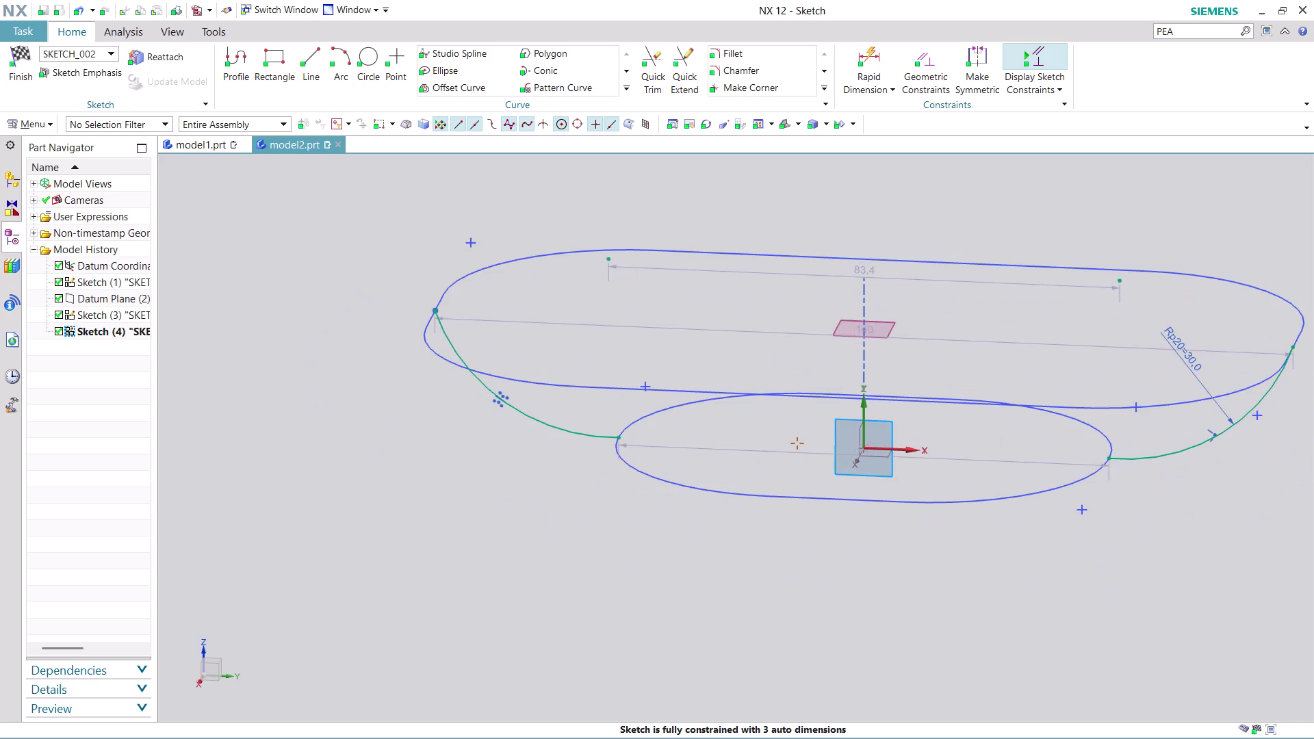
scroll(up, 3)
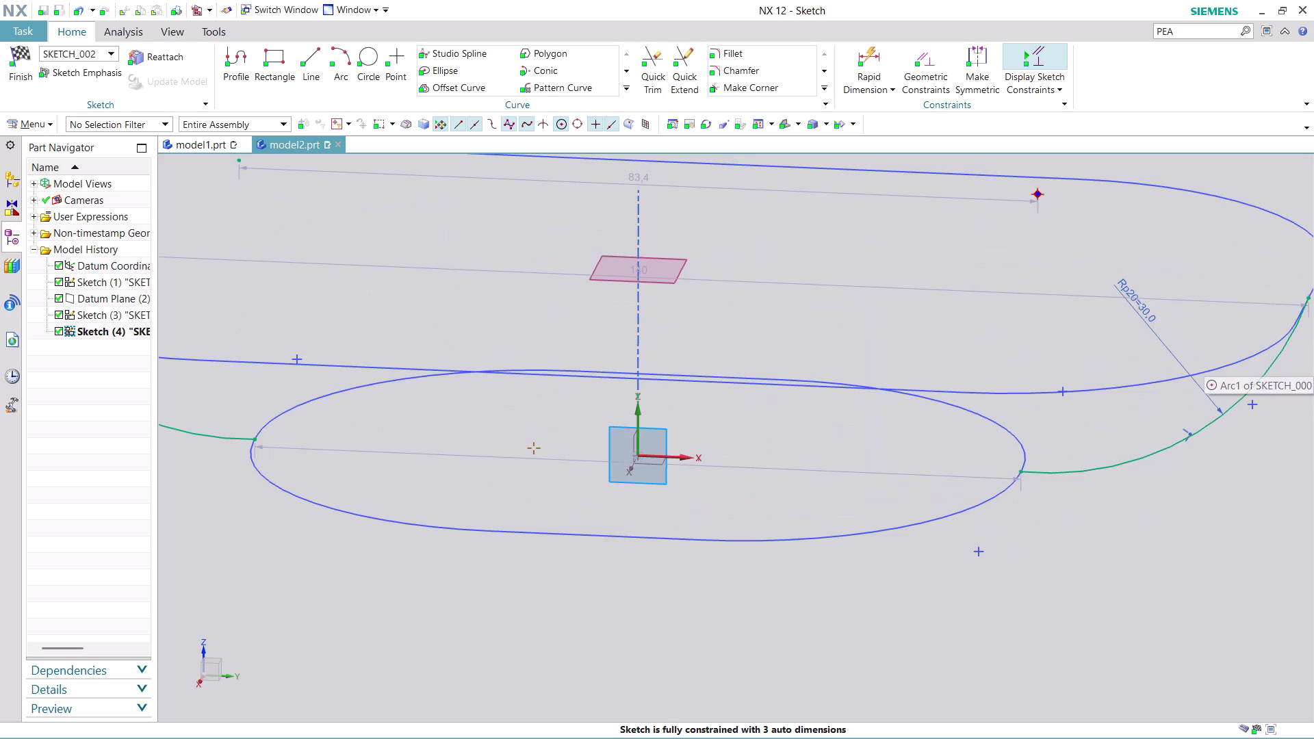
middle_drag(1254, 448, 1185, 460)
scroll(up, 3)
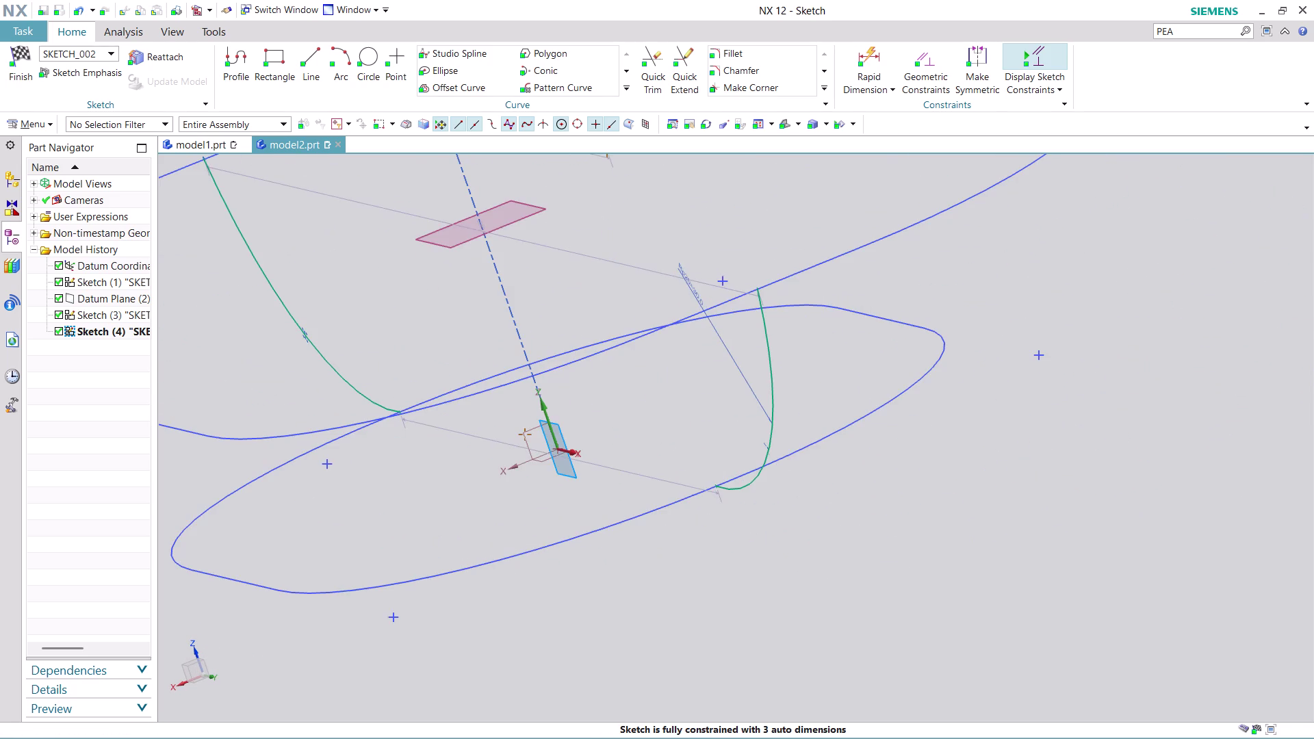
Zoom in on where the green connecting arc meets the blue profile curve.
scroll(up, 3)
scroll(up, 3)
scroll(up, 3)
scroll(up, 3)
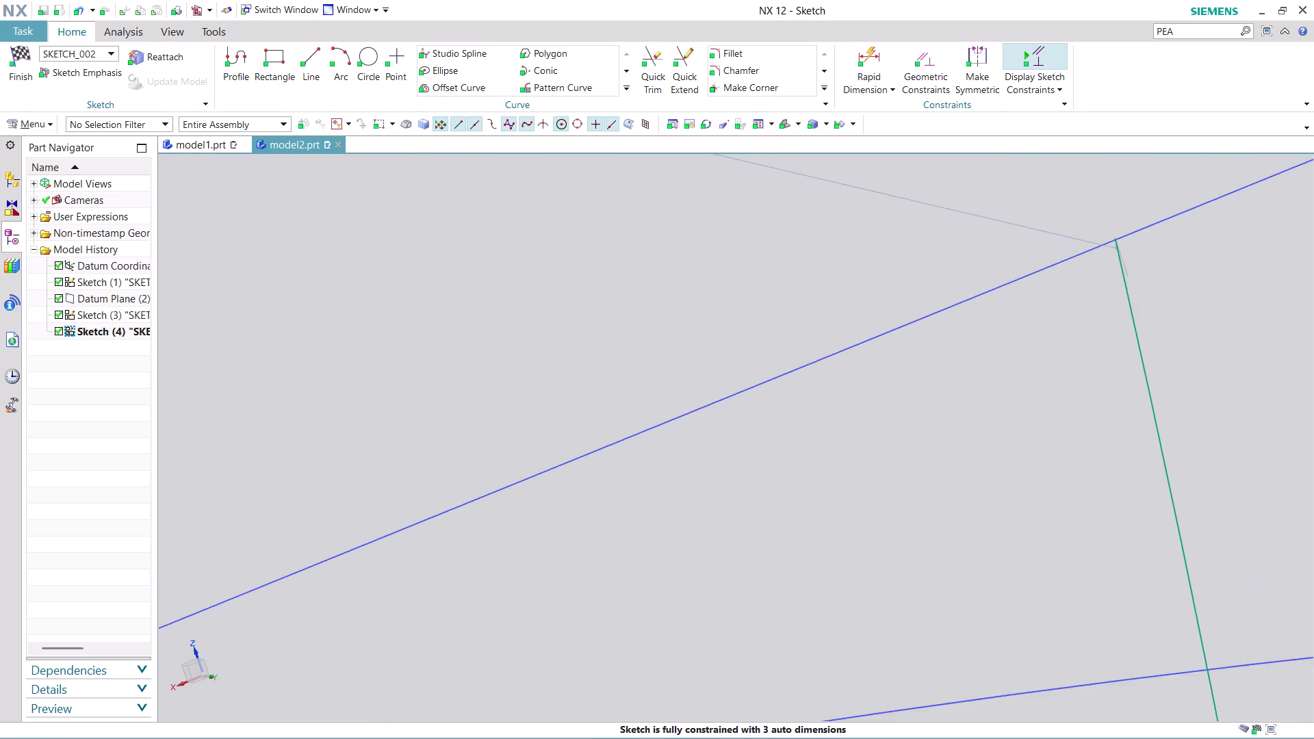
scroll(up, 3)
scroll(up, 3)
scroll(up, 3)
scroll(up, 3)
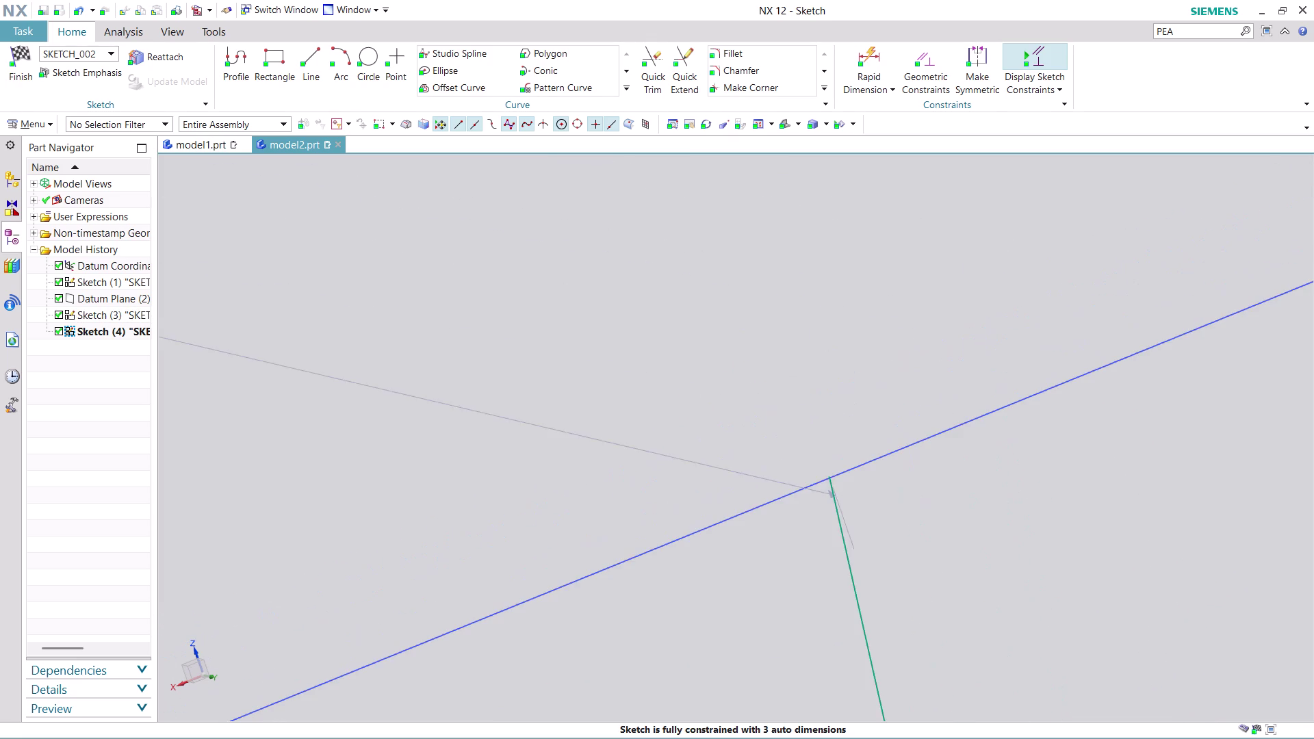
scroll(up, 3)
scroll(up, 3)
scroll(up, 3)
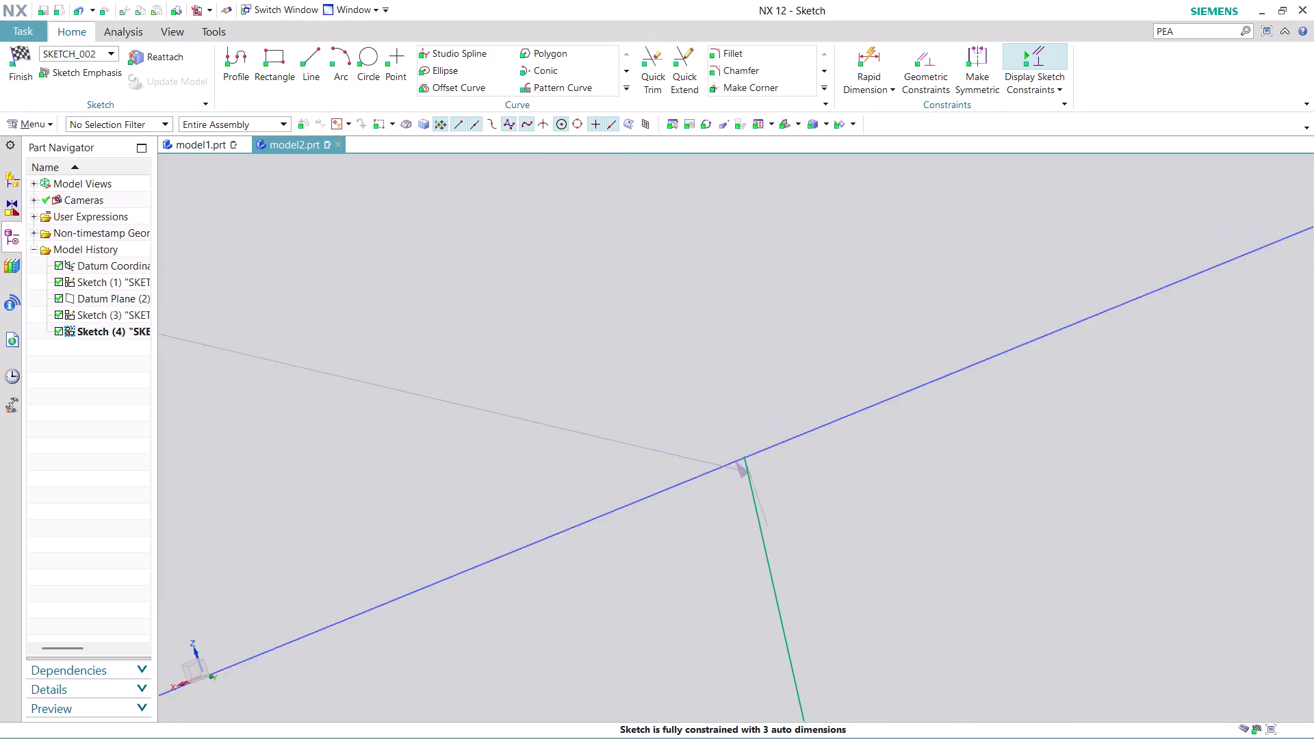
scroll(up, 3)
scroll(up, 3)
scroll(up, 3)
scroll(up, 3)
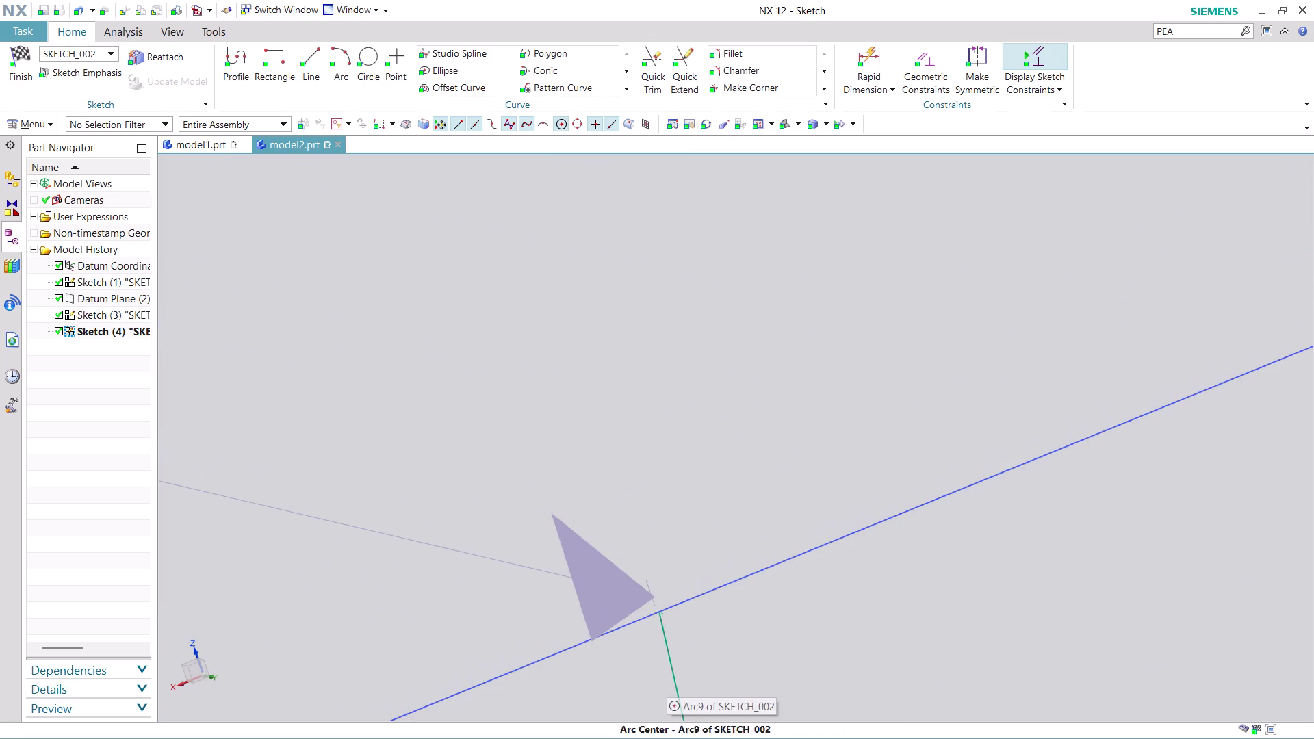
scroll(up, 3)
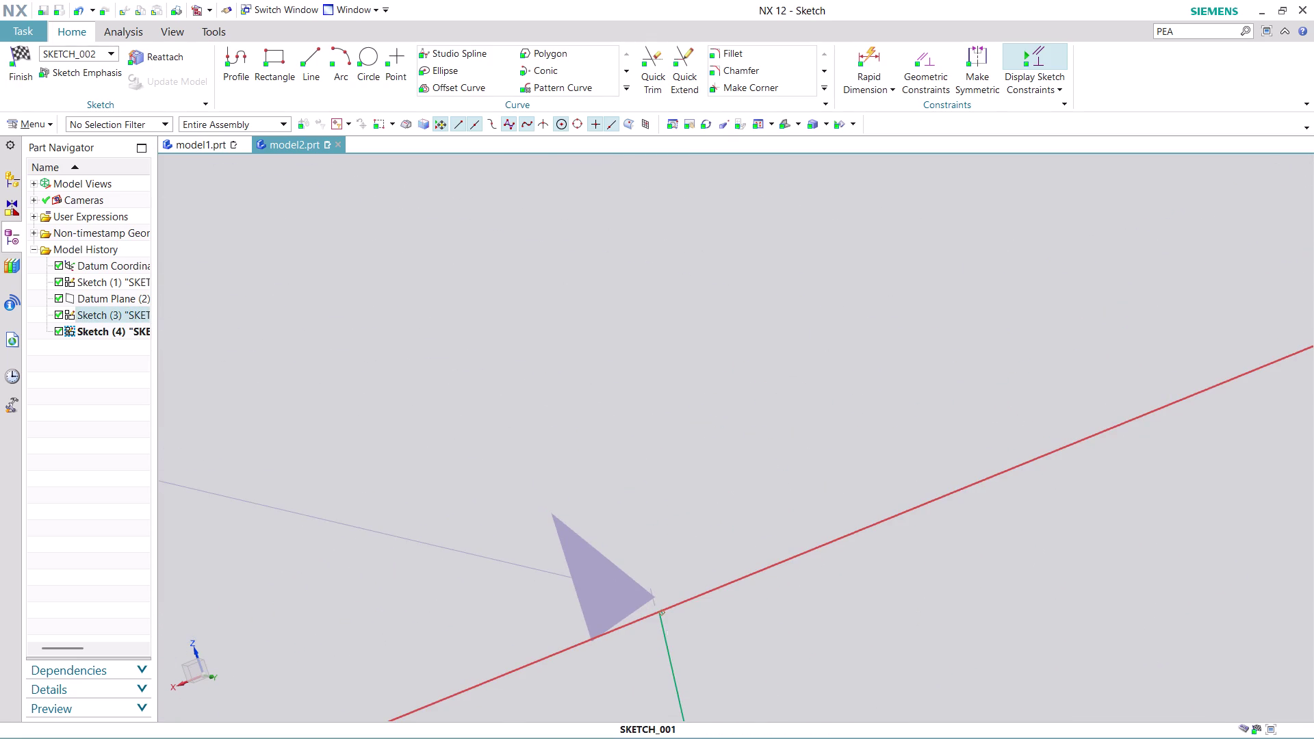
Settle Arc9's end onto Line5 of the first sketch and check the Point On Curve constraint.
drag(666, 630, 669, 619)
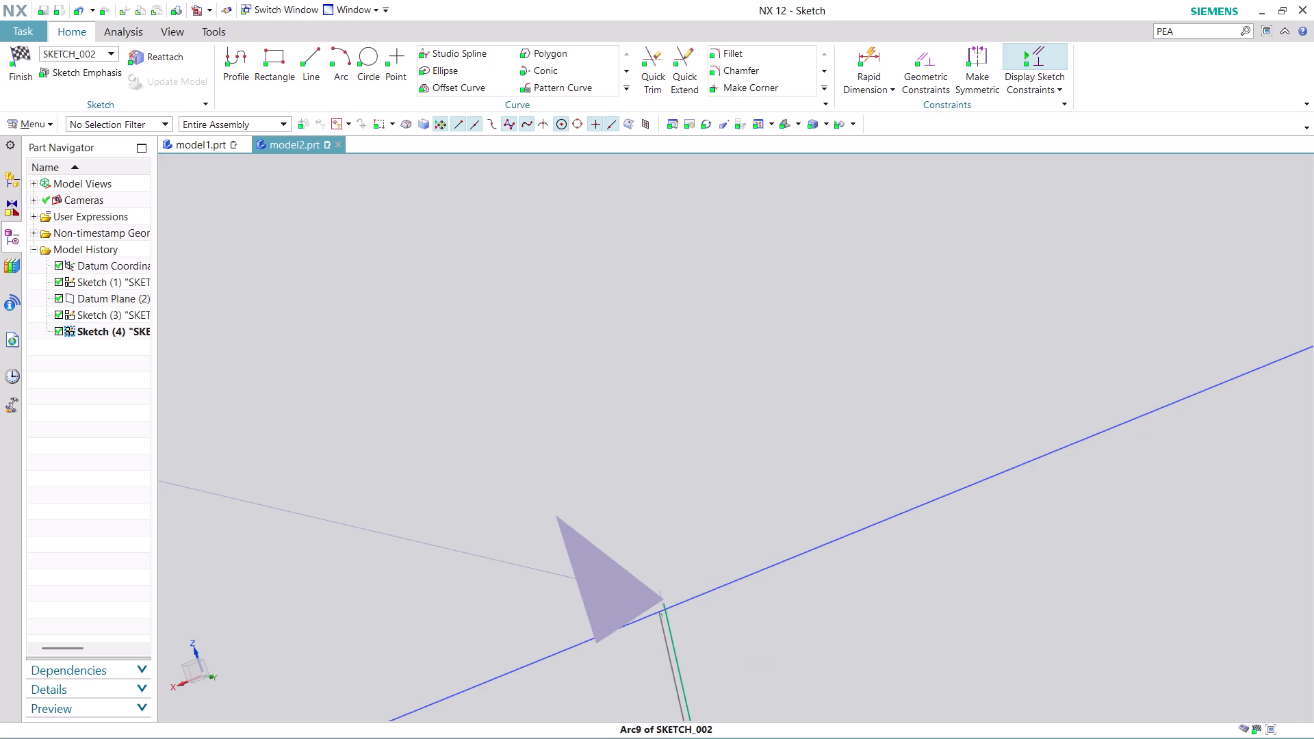
drag(669, 619, 668, 625)
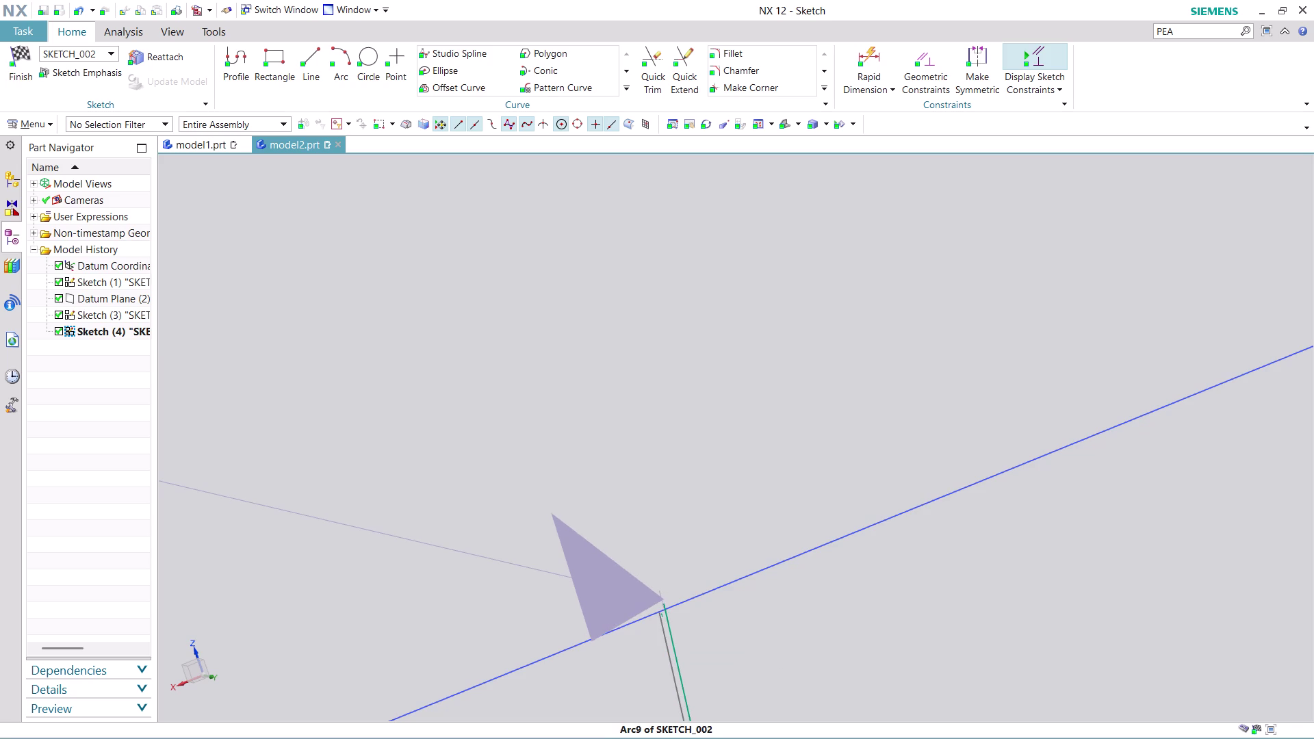
drag(668, 625, 669, 623)
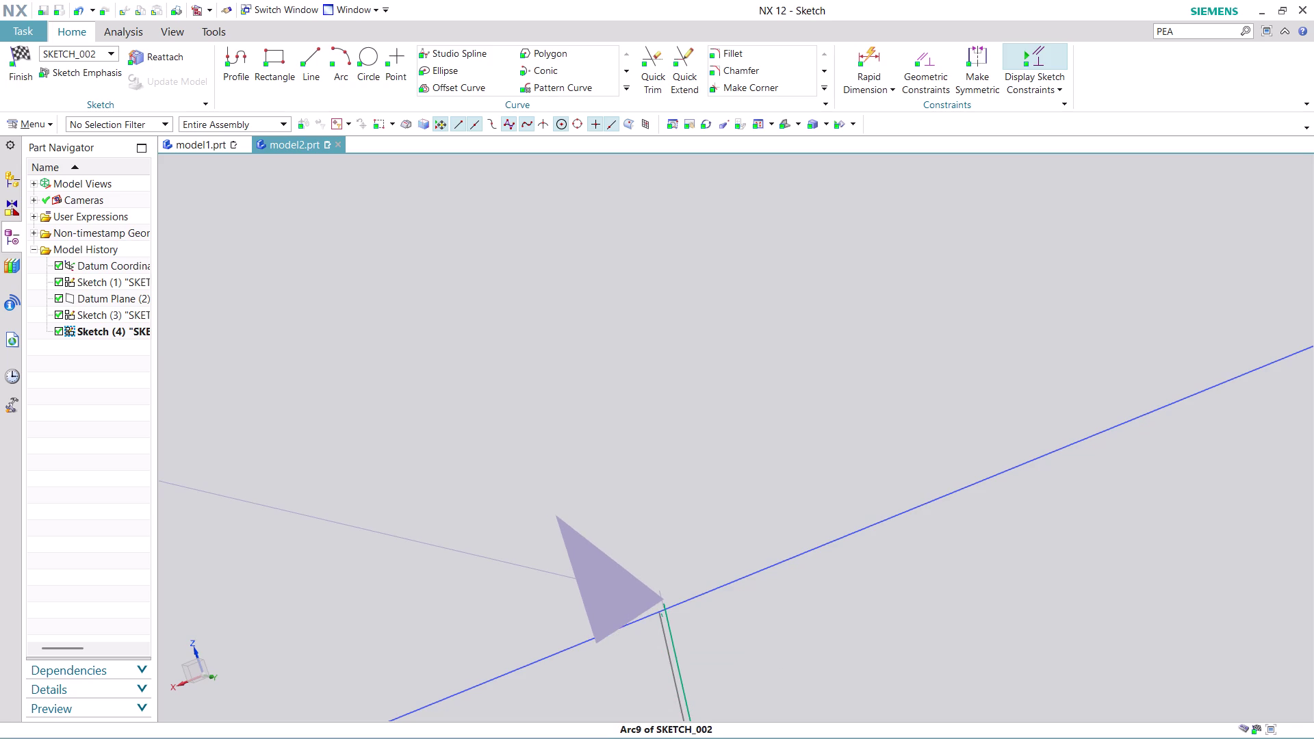
drag(668, 623, 668, 622)
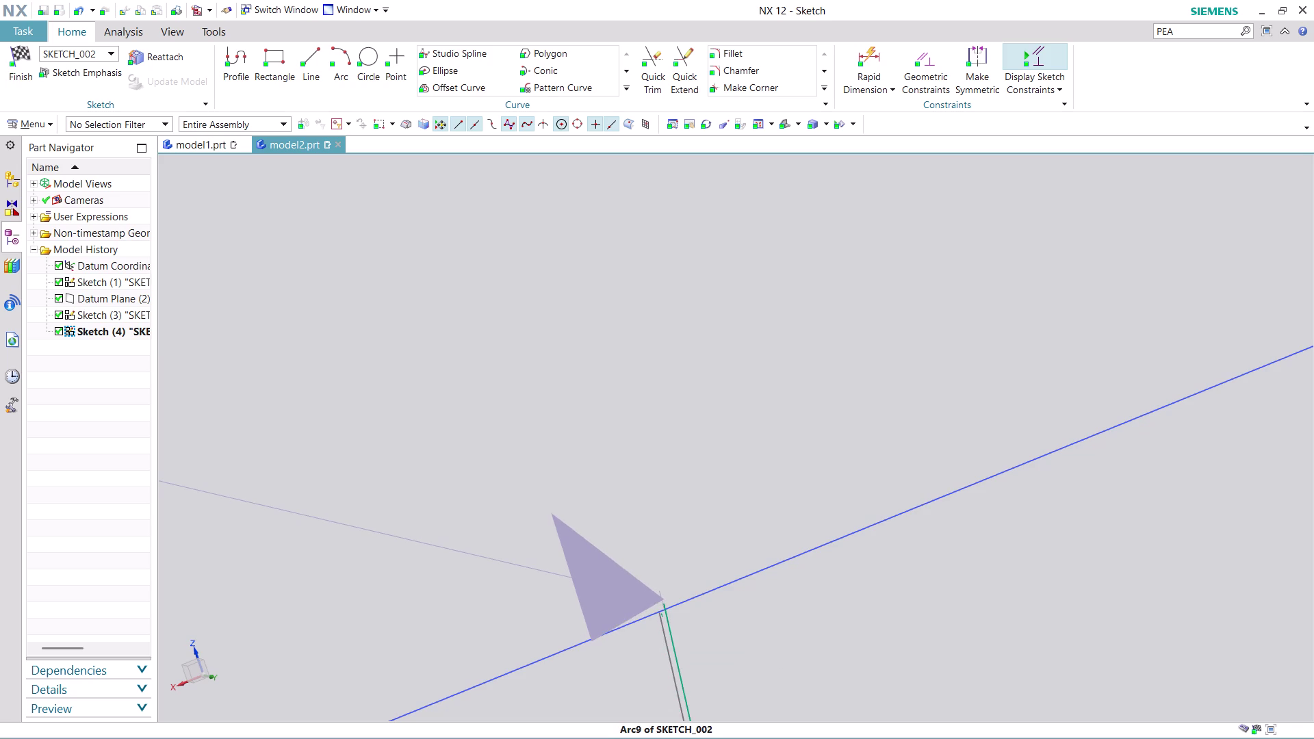
drag(667, 622, 668, 628)
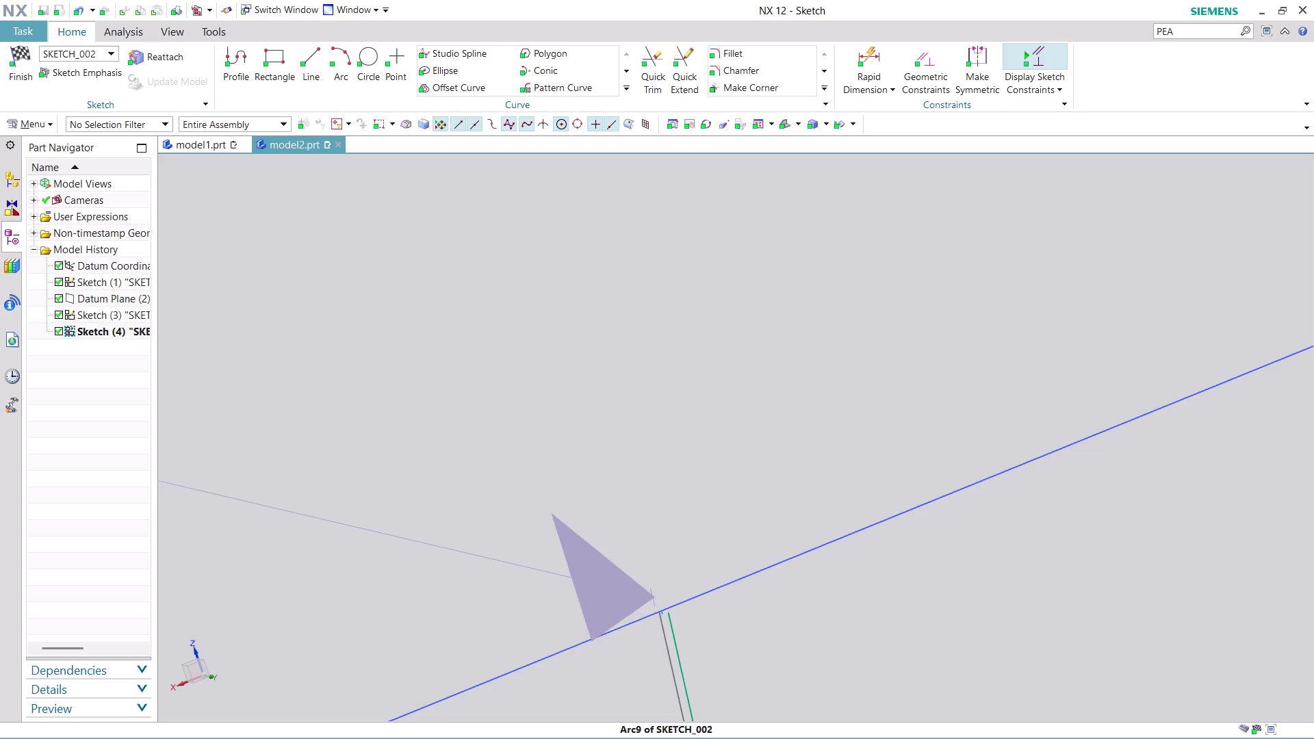
drag(668, 628, 665, 617)
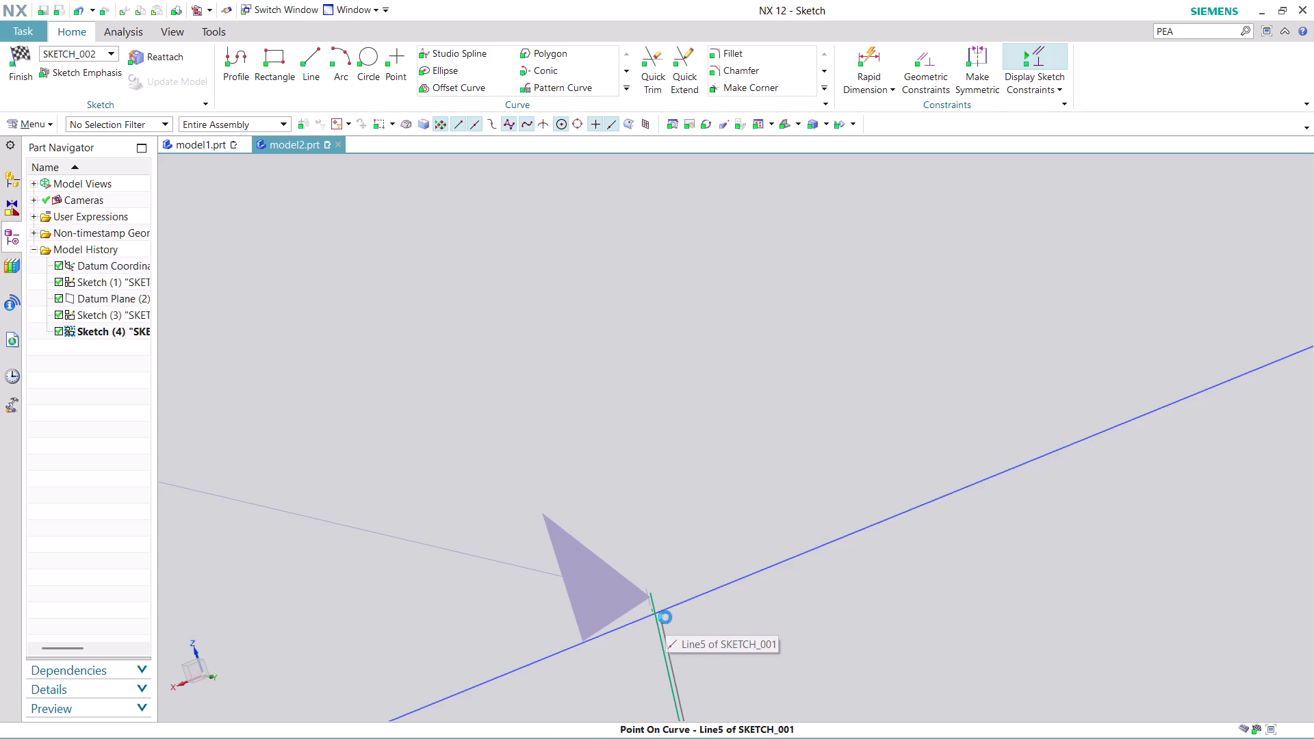
drag(658, 625, 664, 640)
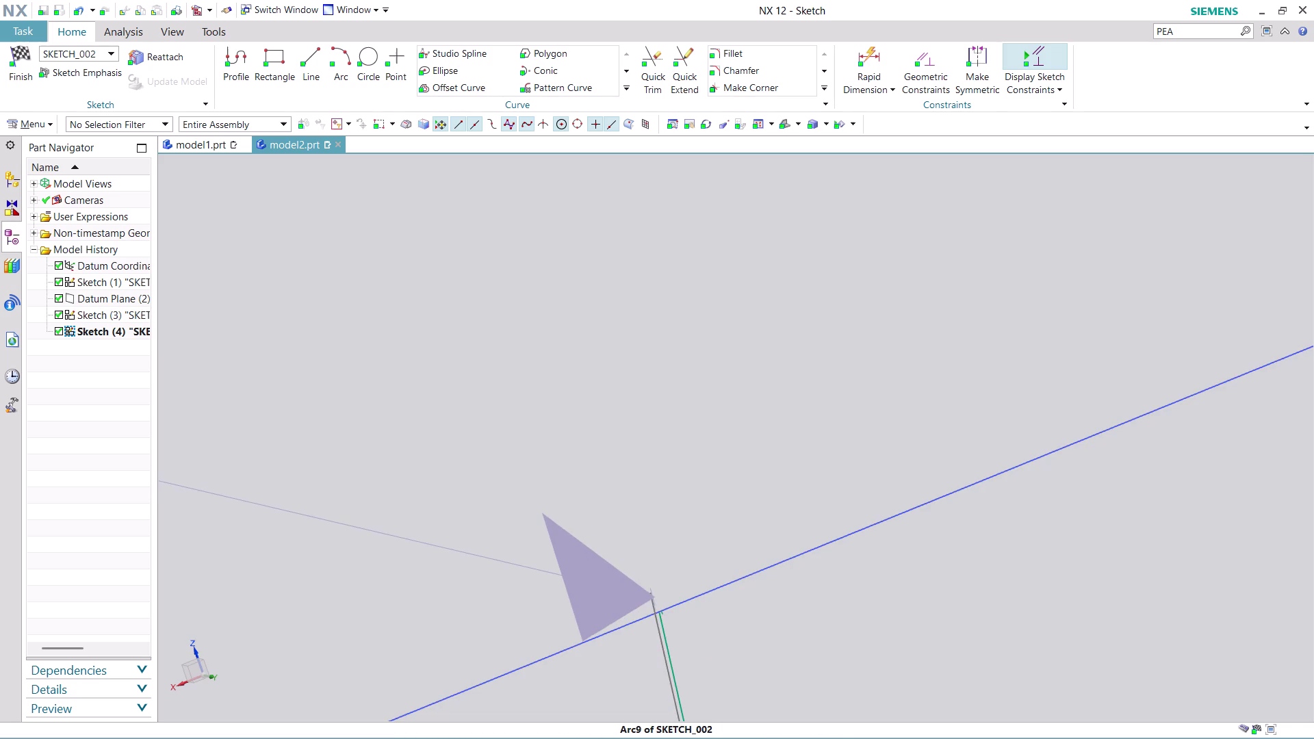
drag(664, 640, 671, 616)
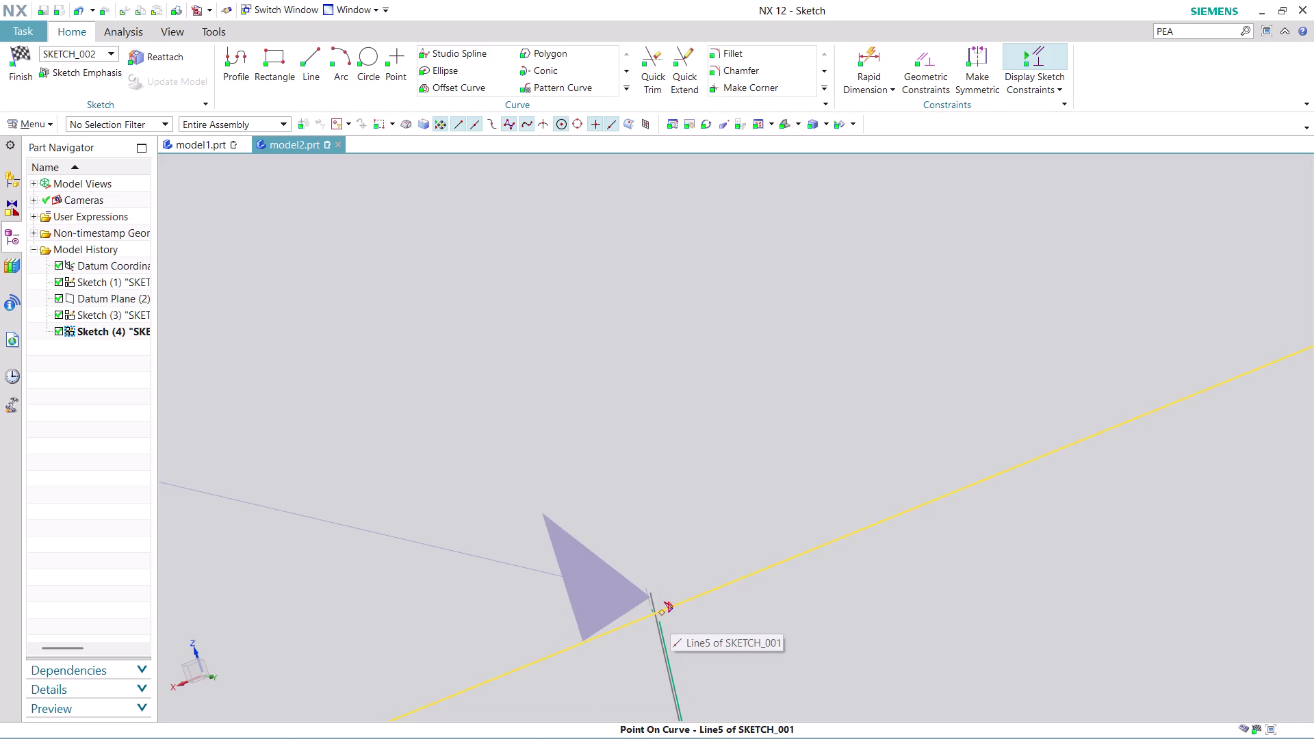
drag(670, 616, 668, 617)
drag(668, 617, 665, 618)
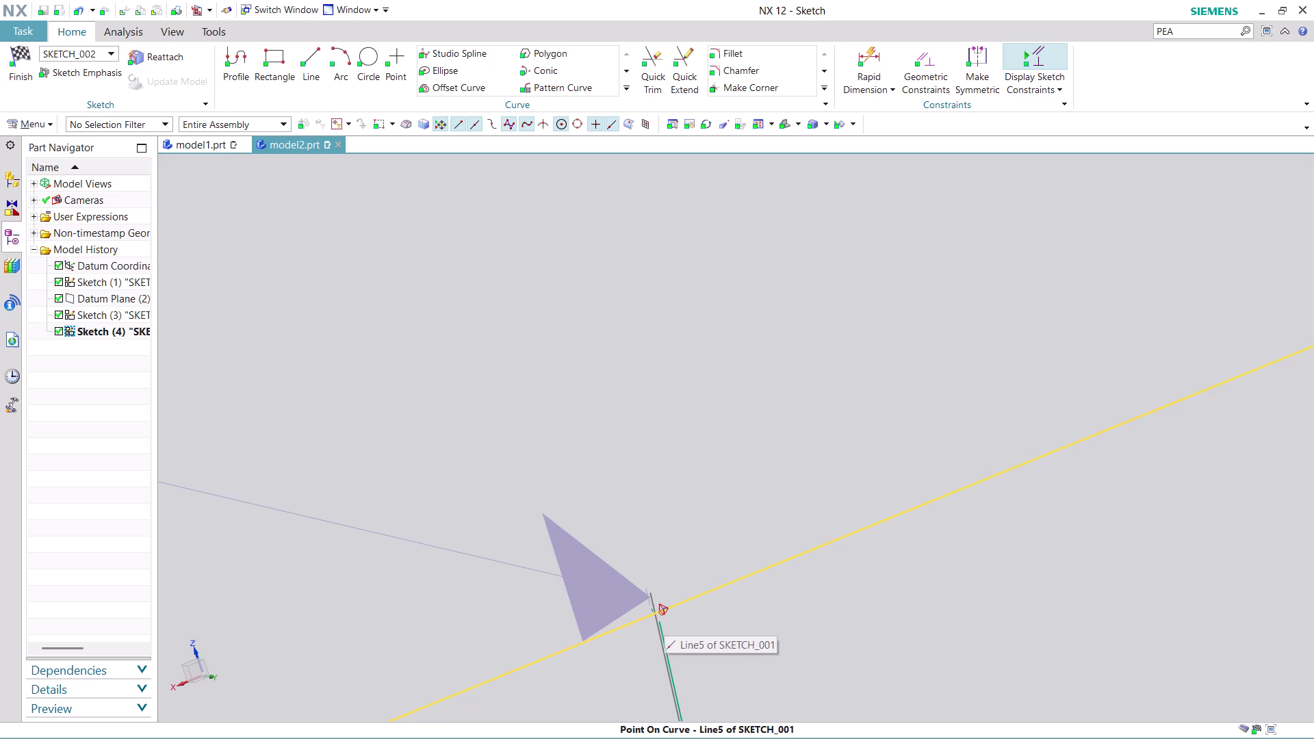
drag(665, 618, 666, 618)
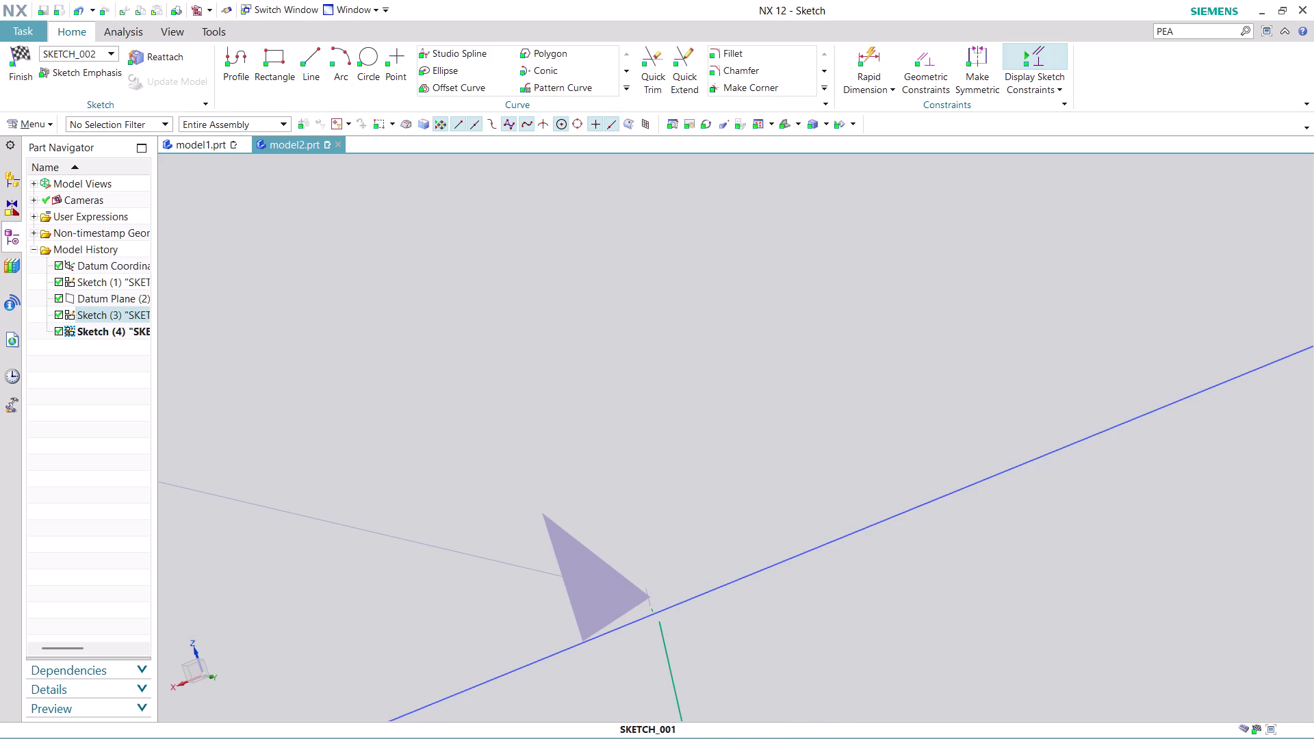
drag(666, 638, 668, 626)
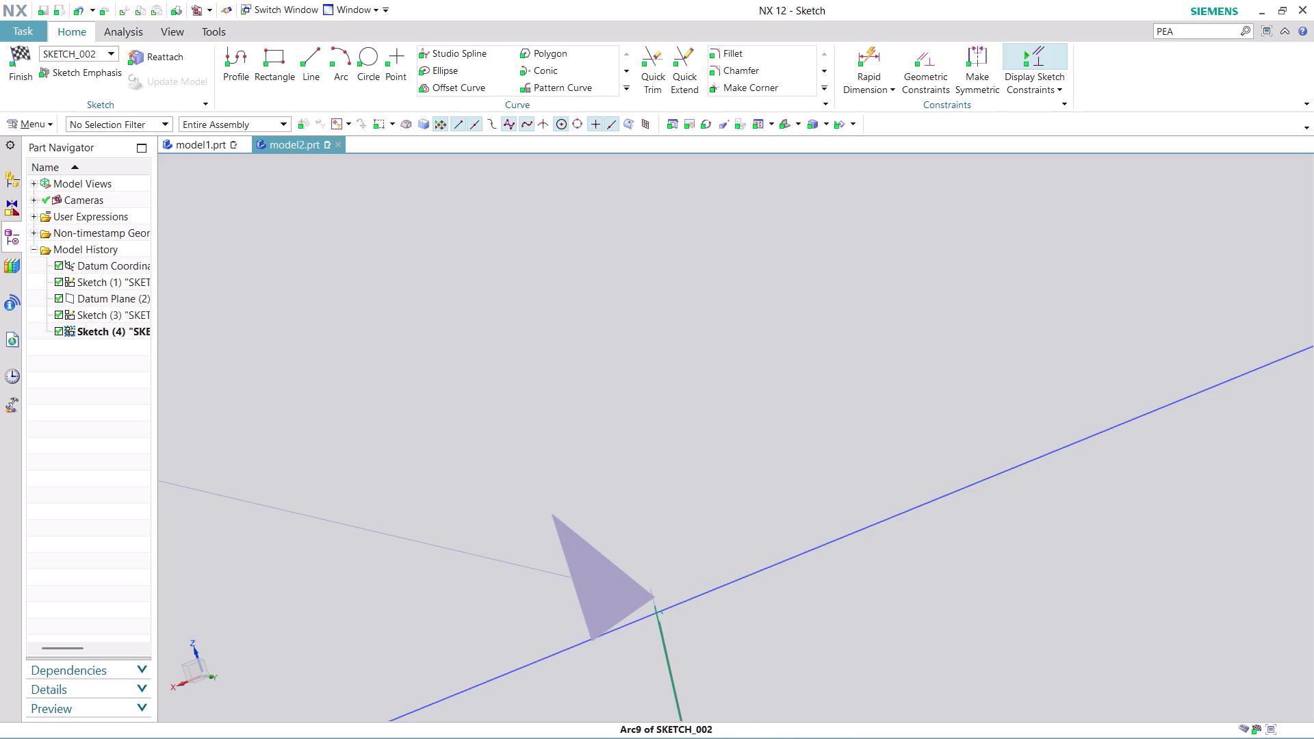
drag(668, 626, 669, 628)
drag(670, 629, 672, 633)
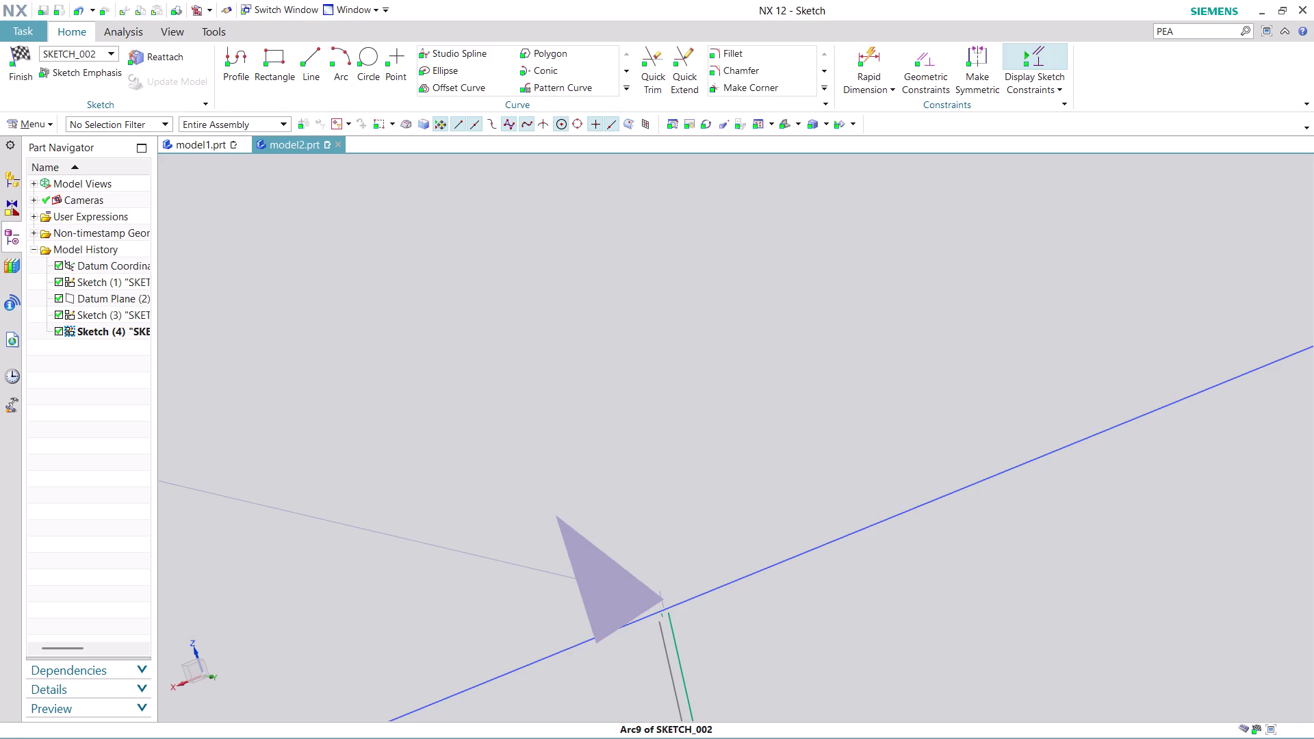
drag(673, 633, 672, 632)
scroll(up, 3)
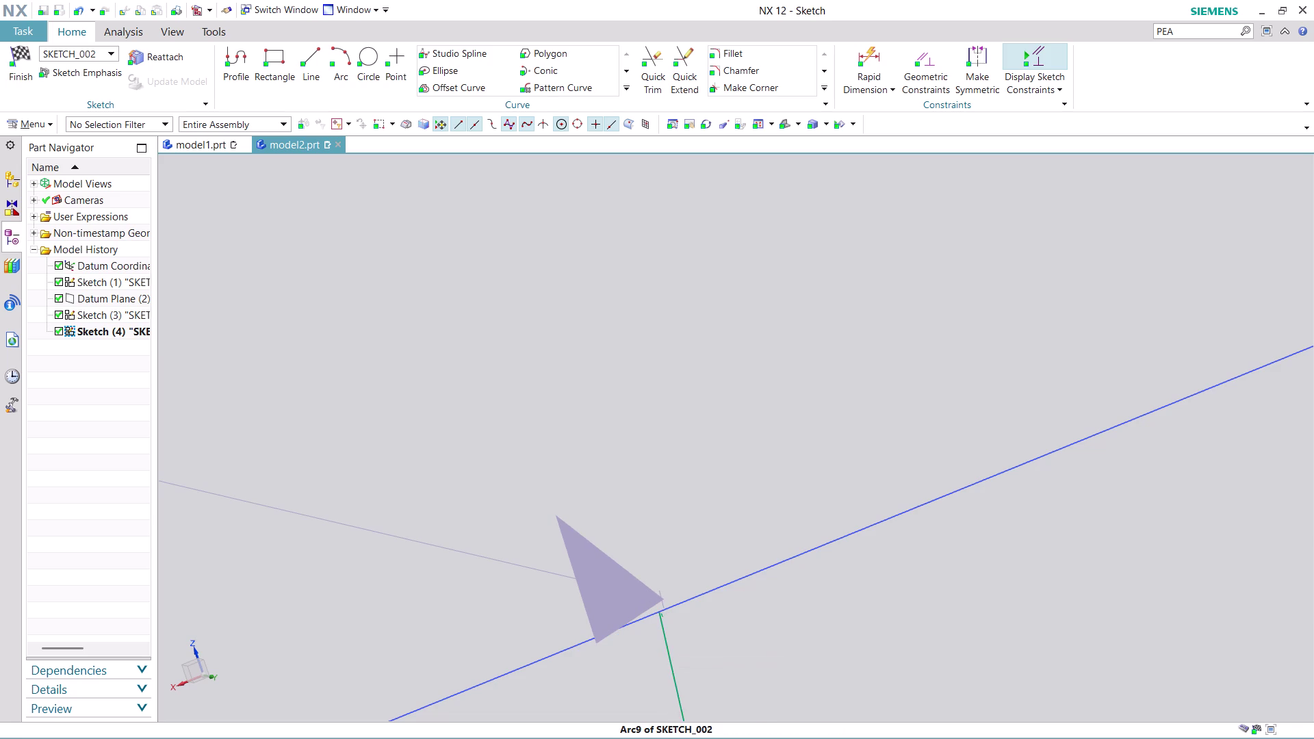
click(665, 647)
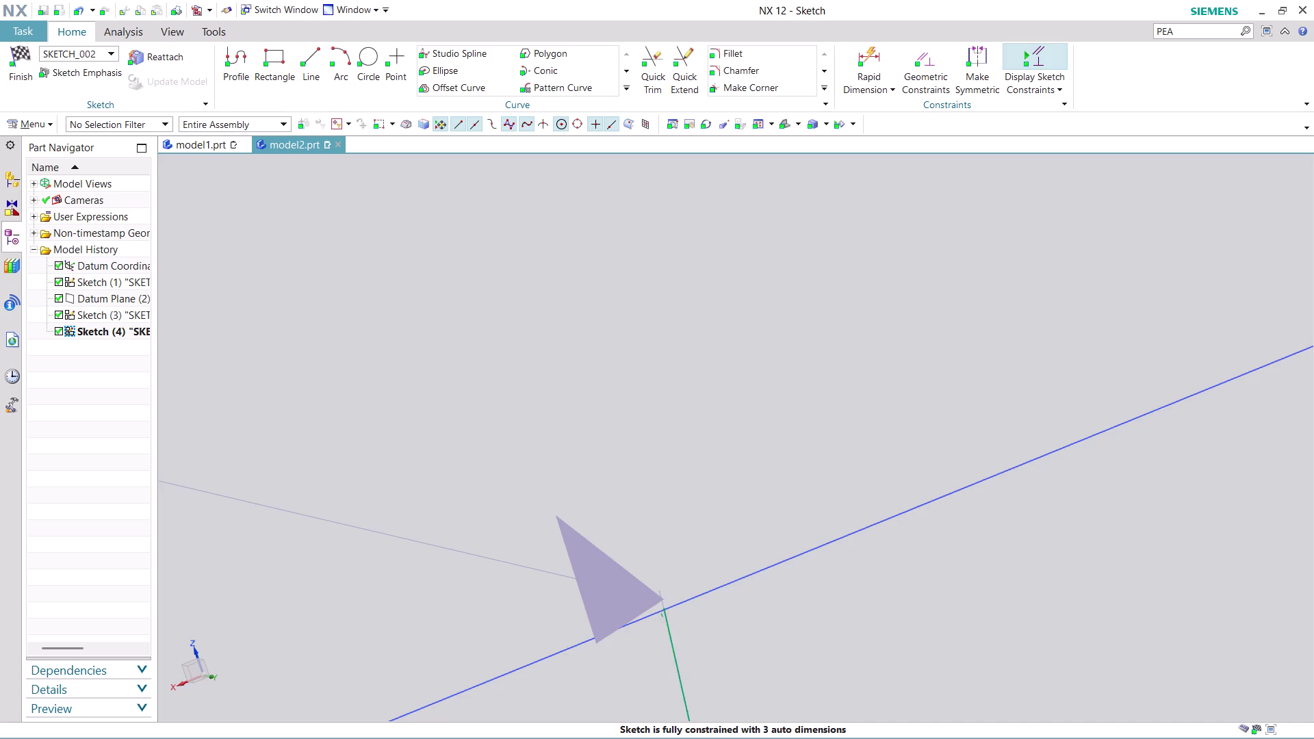
Zoom out and orbit until the slot, rounded rectangle and both connecting arcs are visible.
scroll(down, 3)
scroll(down, 3)
scroll(down, 3)
scroll(down, 3)
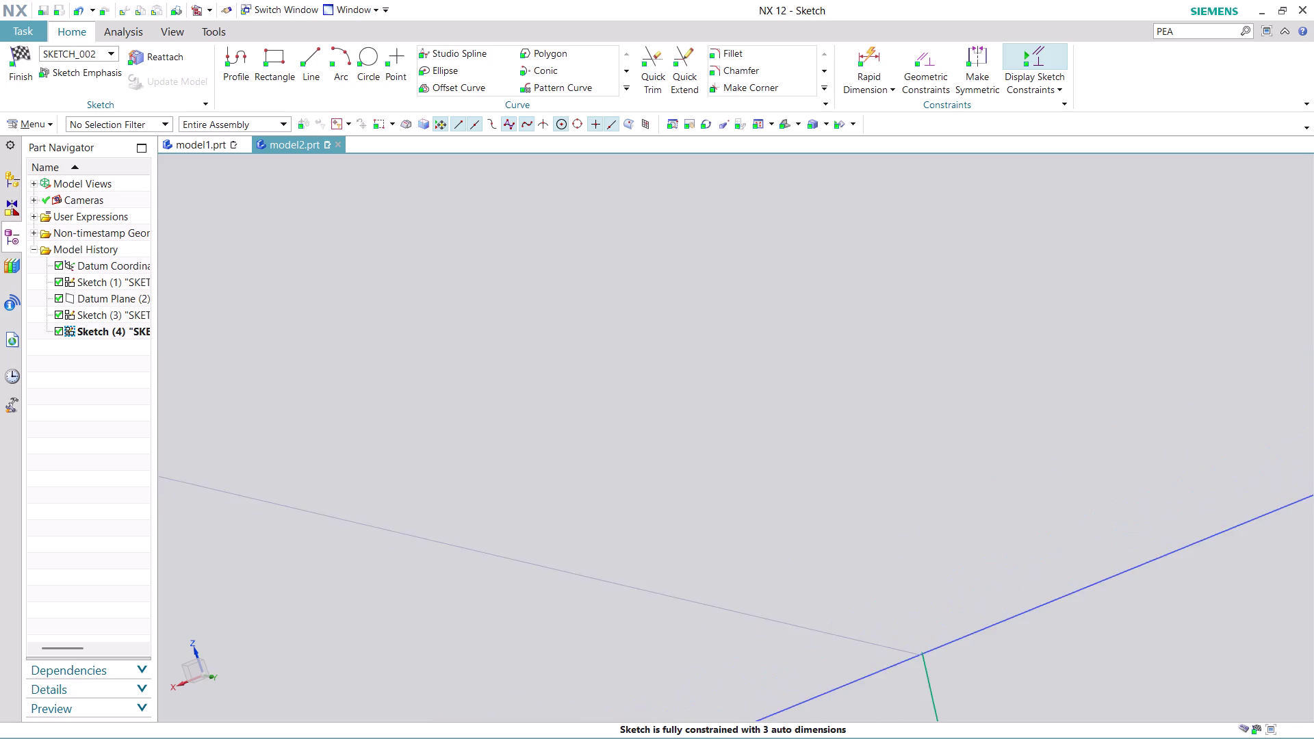
scroll(down, 3)
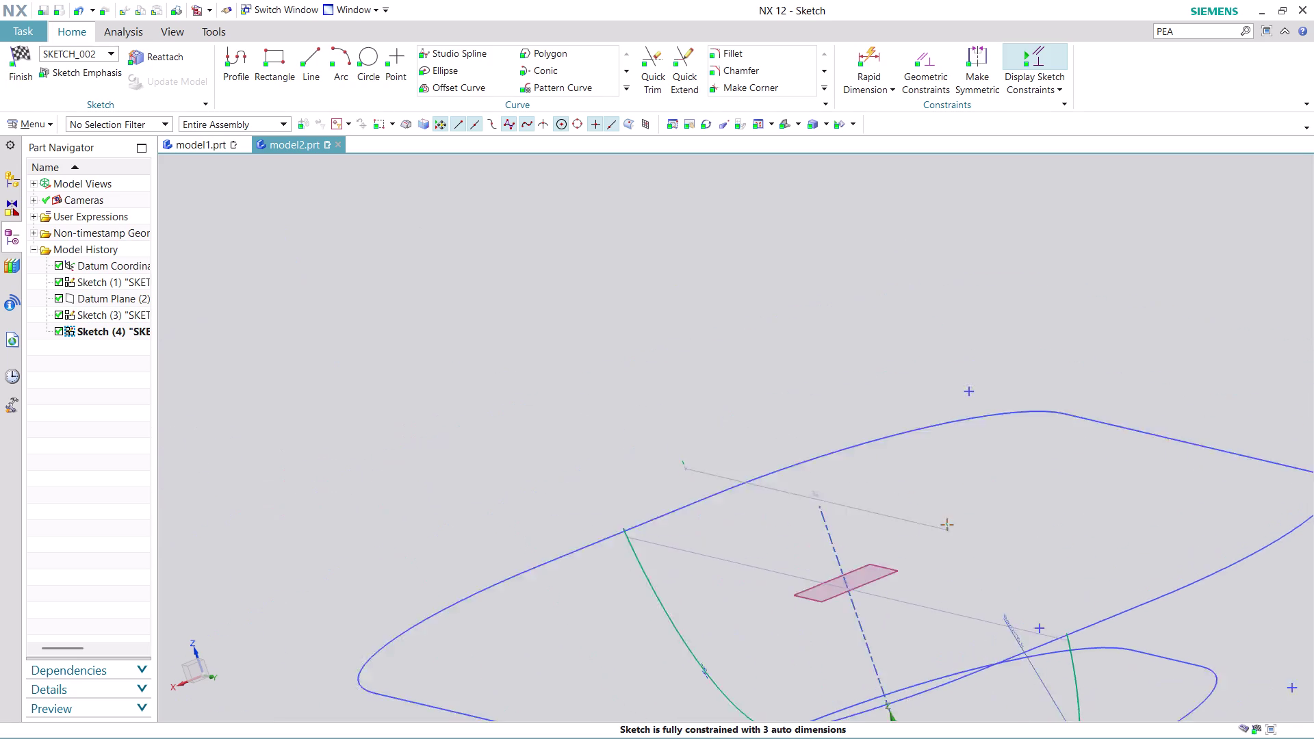
scroll(down, 3)
scroll(up, 3)
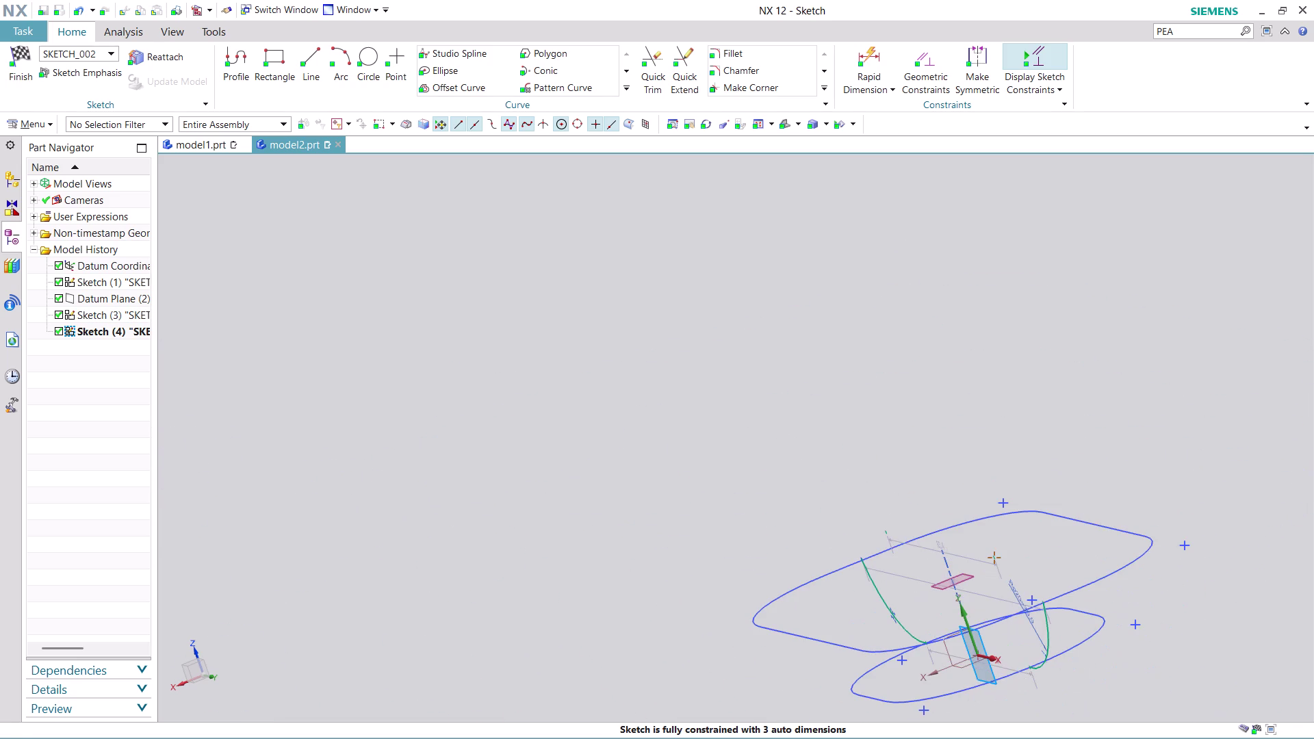
middle_drag(1066, 665, 843, 668)
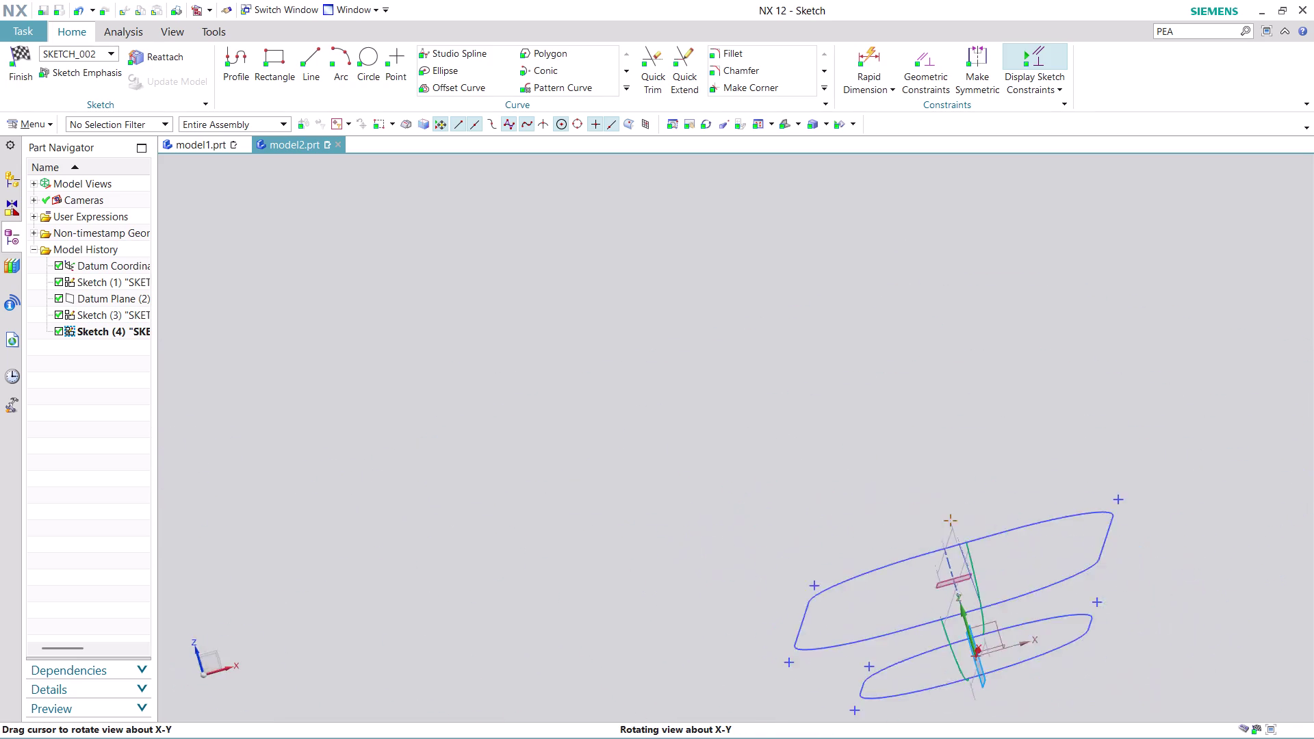
middle_drag(844, 669, 750, 681)
scroll(up, 3)
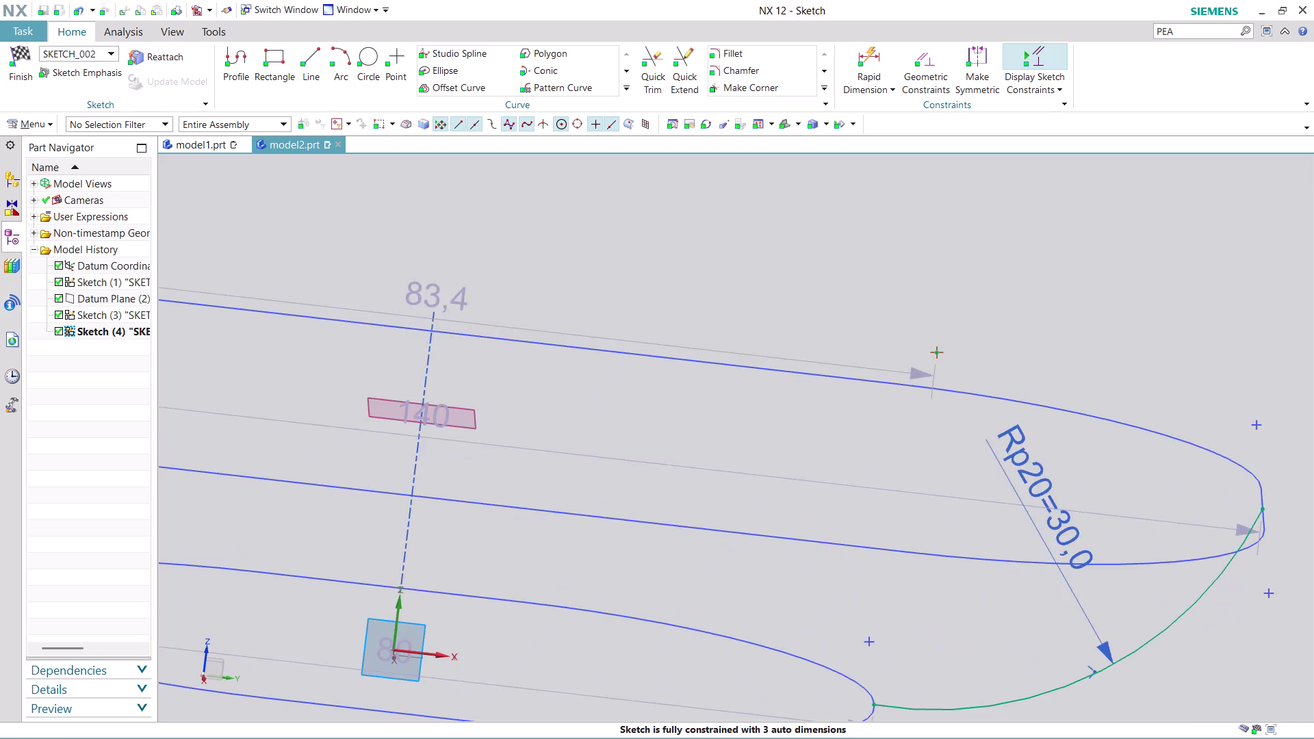
scroll(down, 3)
scroll(up, 3)
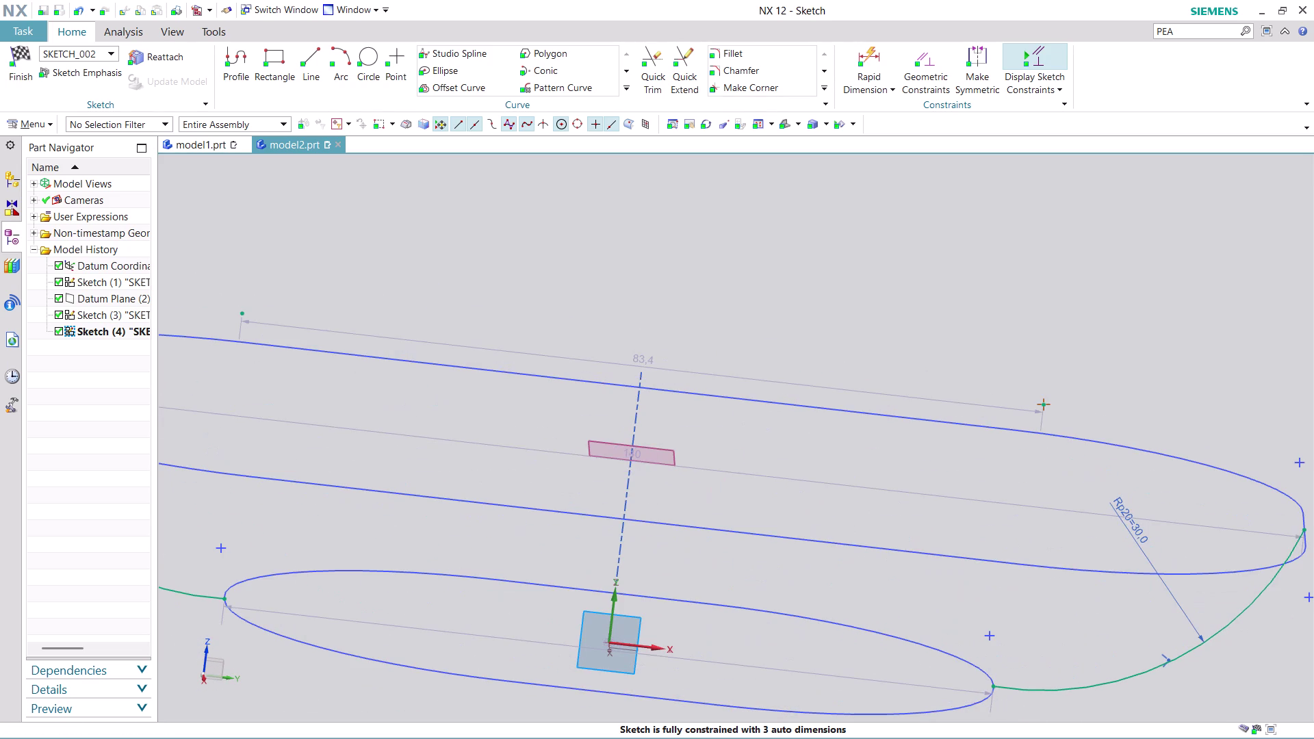
scroll(down, 3)
middle_drag(1254, 659, 1002, 588)
scroll(up, 3)
middle_drag(1023, 606, 1027, 601)
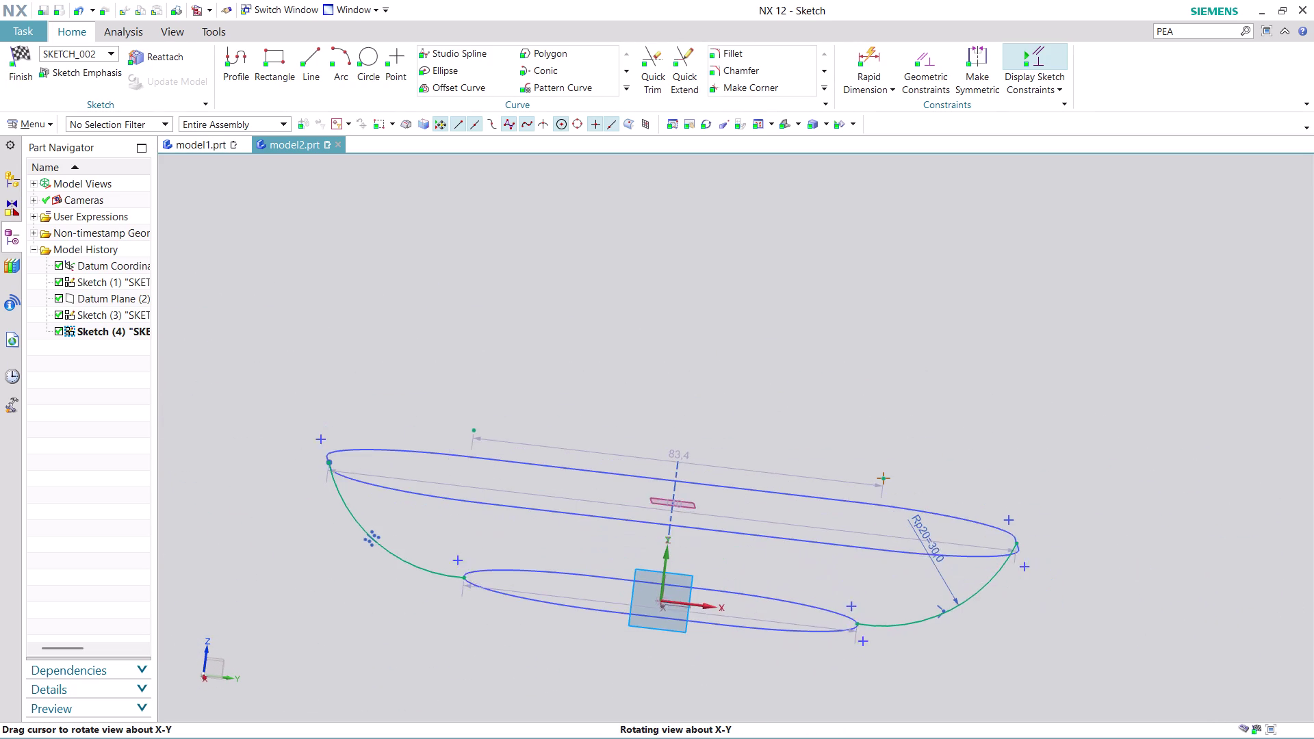
middle_drag(1027, 601, 1023, 620)
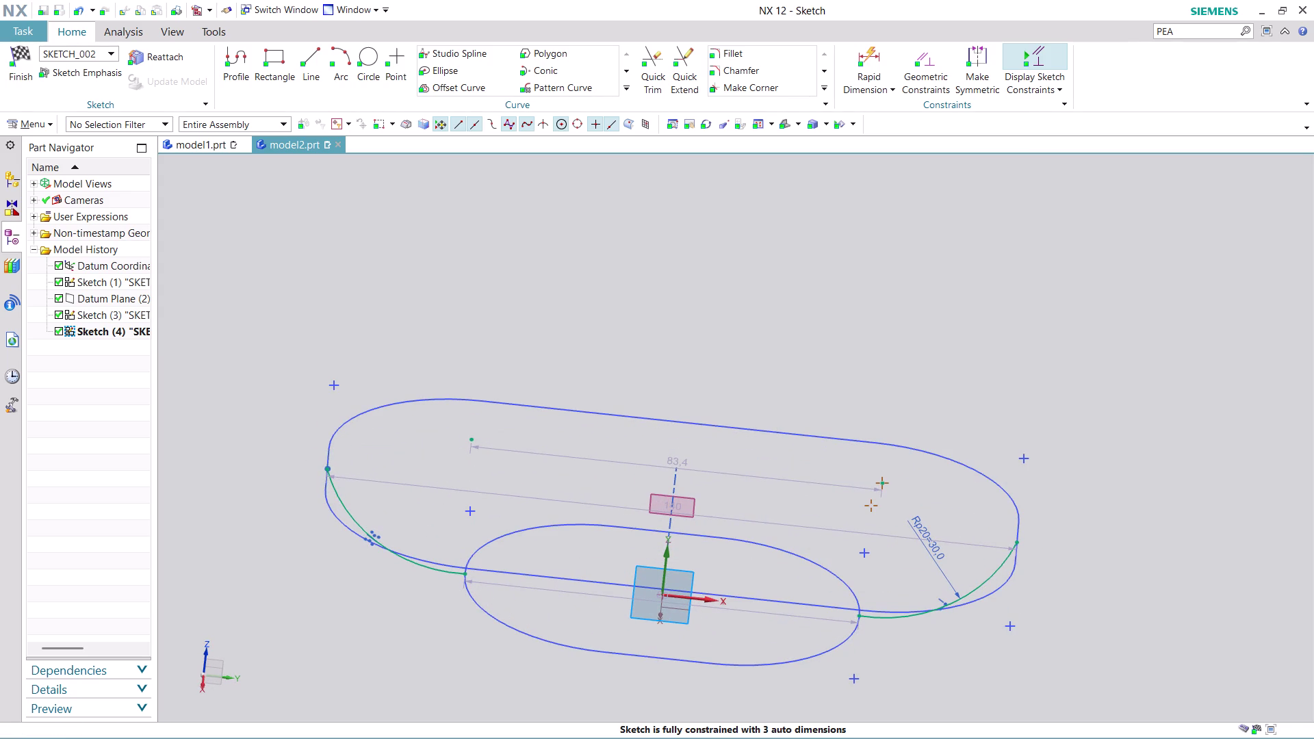
click(24, 68)
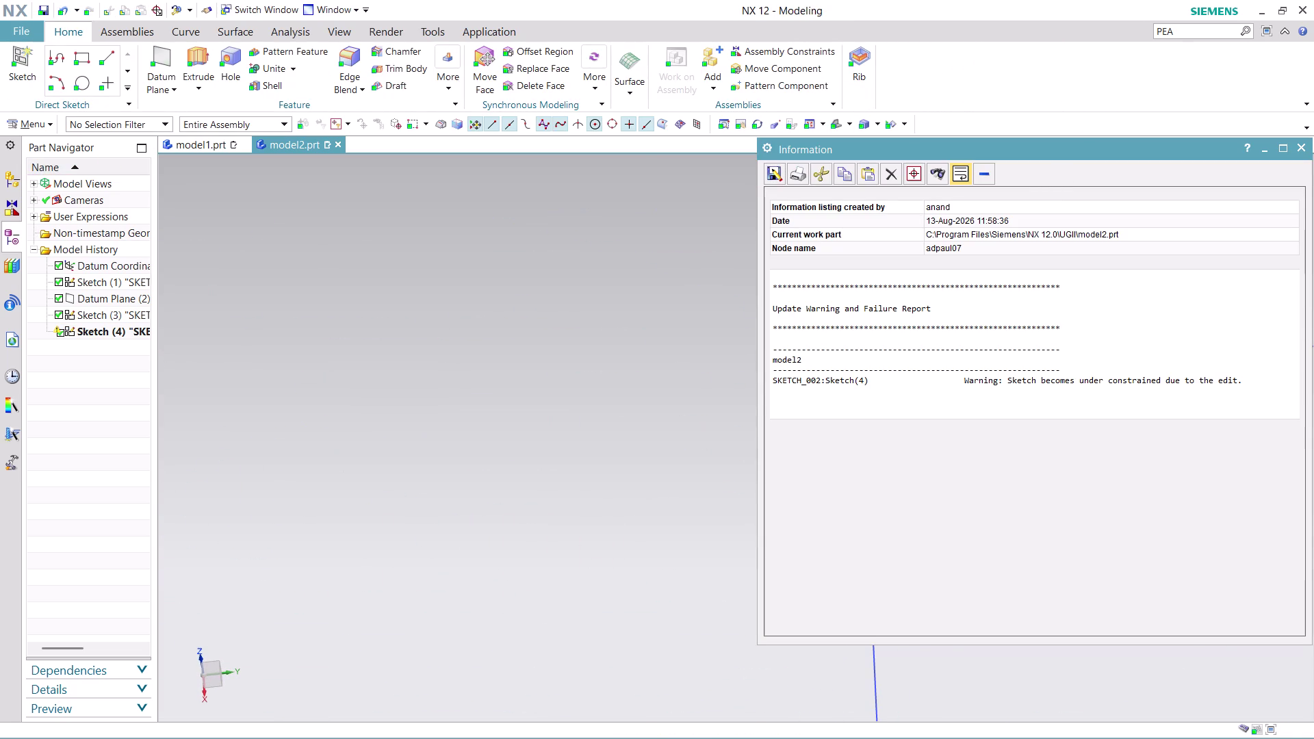
click(1306, 143)
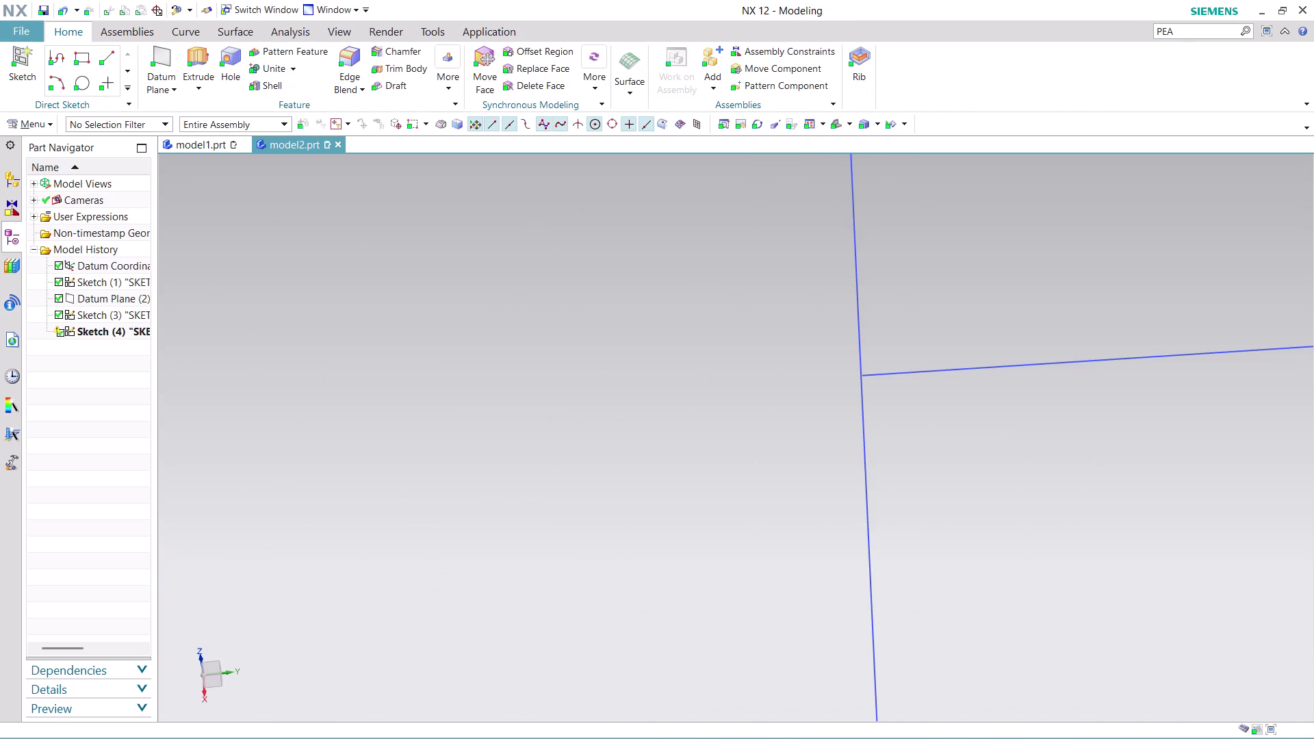
scroll(down, 3)
scroll(up, 3)
scroll(up, 3)
scroll(up, 3)
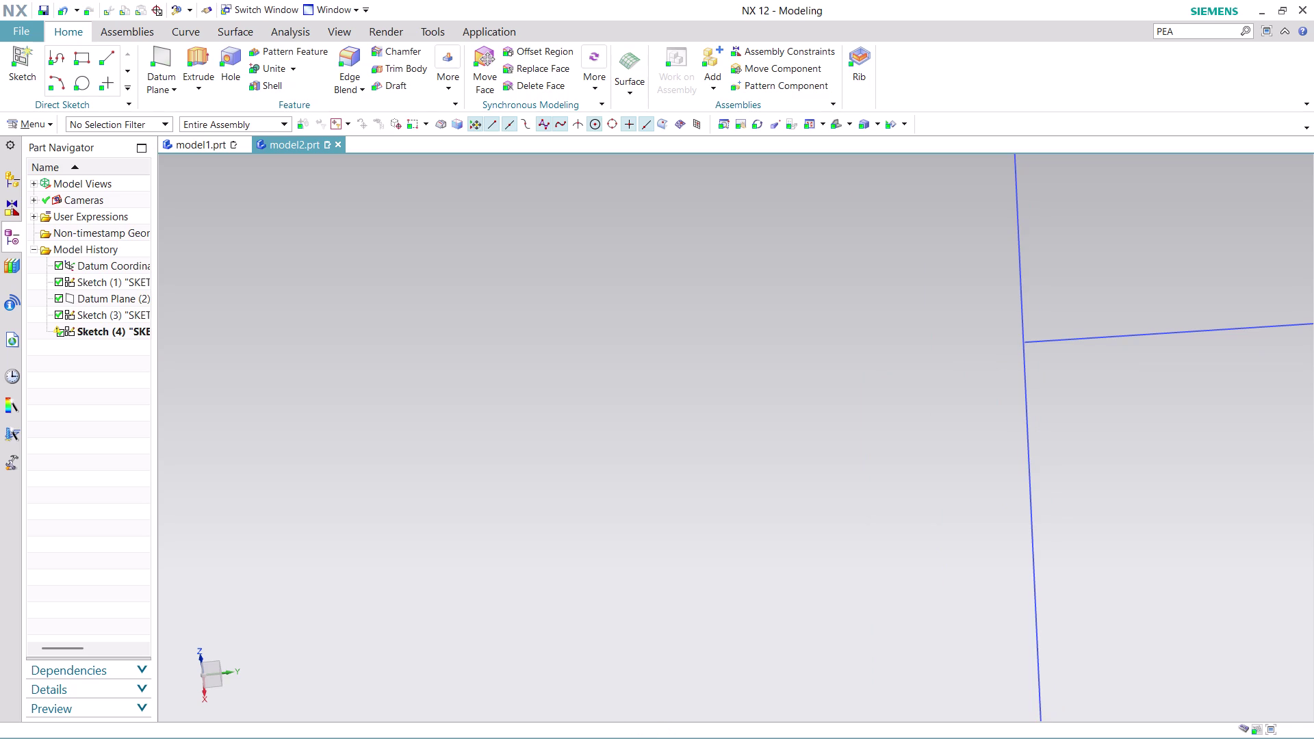
scroll(up, 3)
scroll(up, 3)
scroll(down, 3)
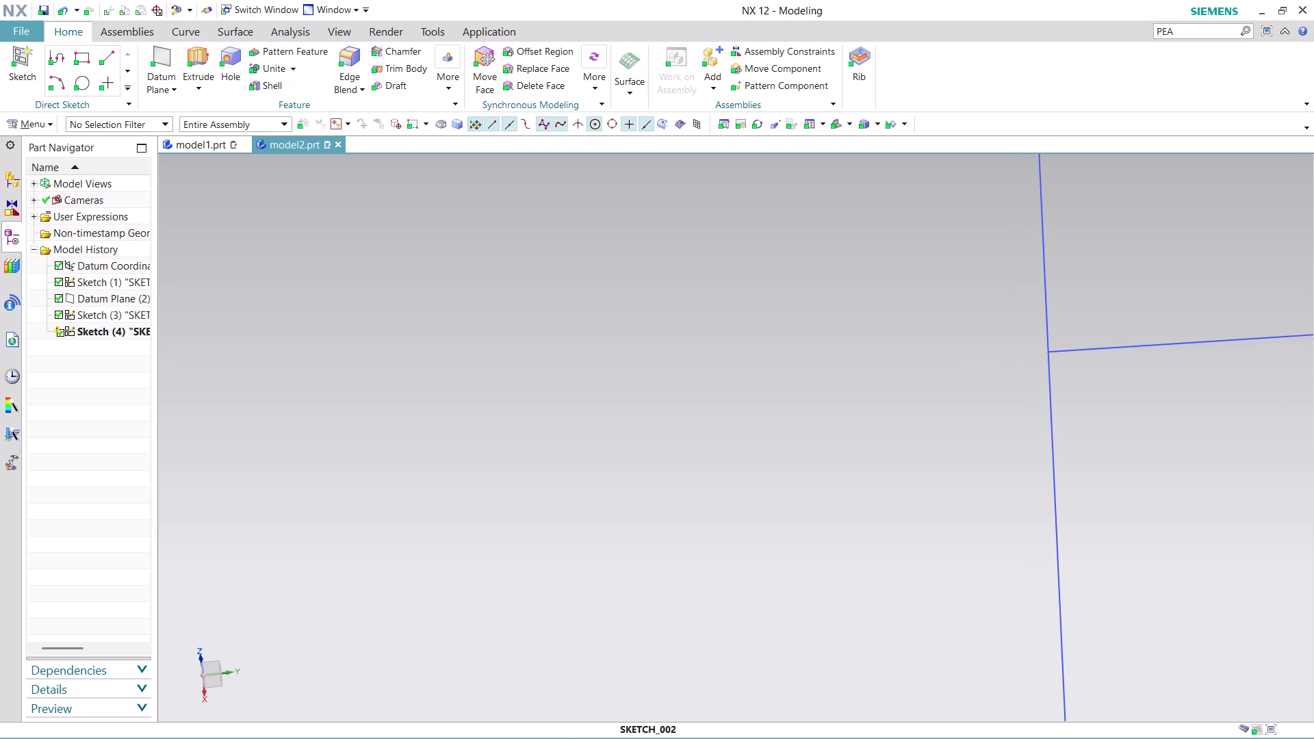
scroll(down, 3)
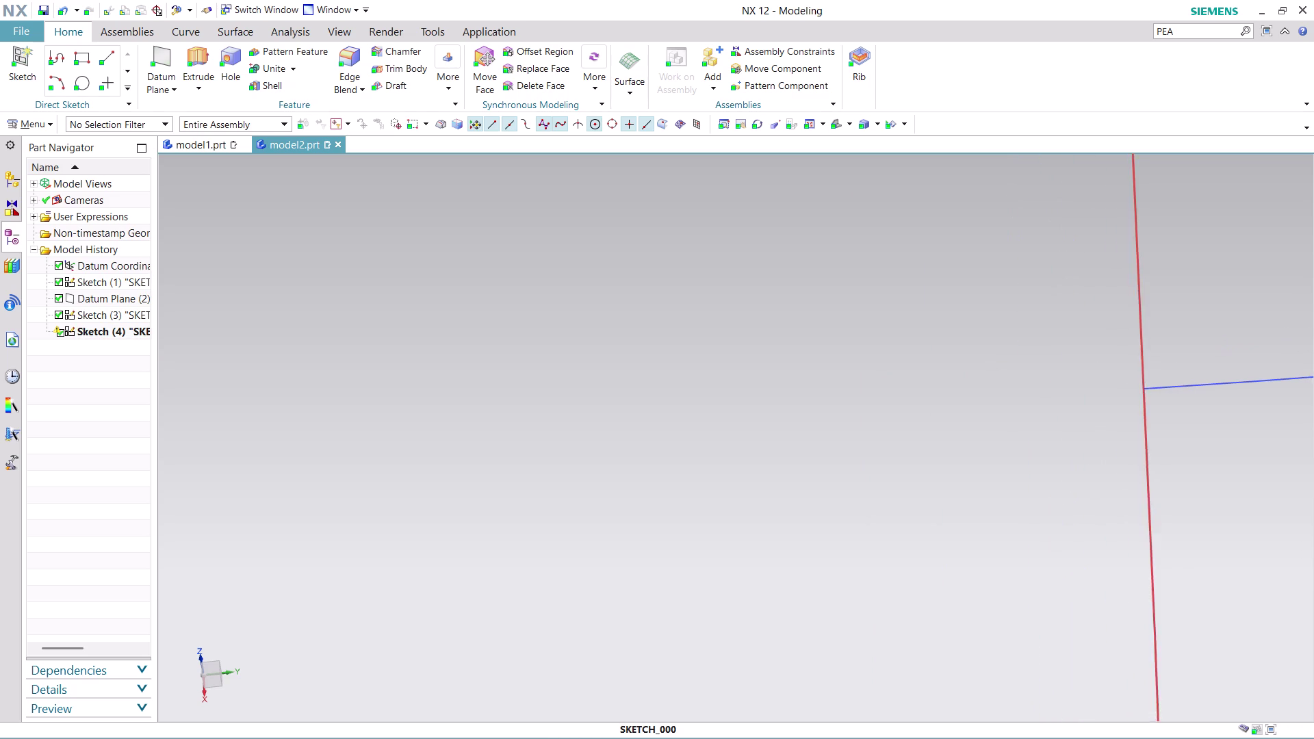
scroll(down, 3)
scroll(up, 3)
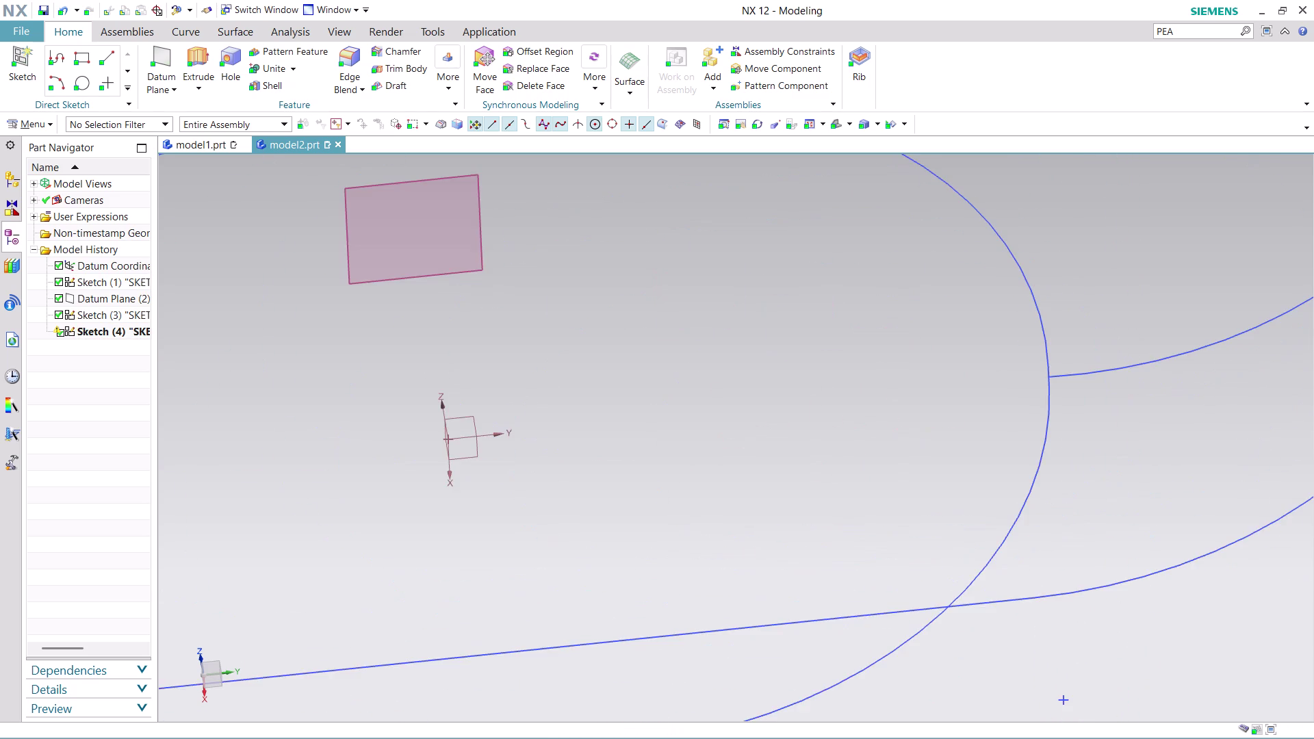
scroll(up, 3)
scroll(up, 3)
scroll(up, 3)
scroll(up, 3)
scroll(up, 3)
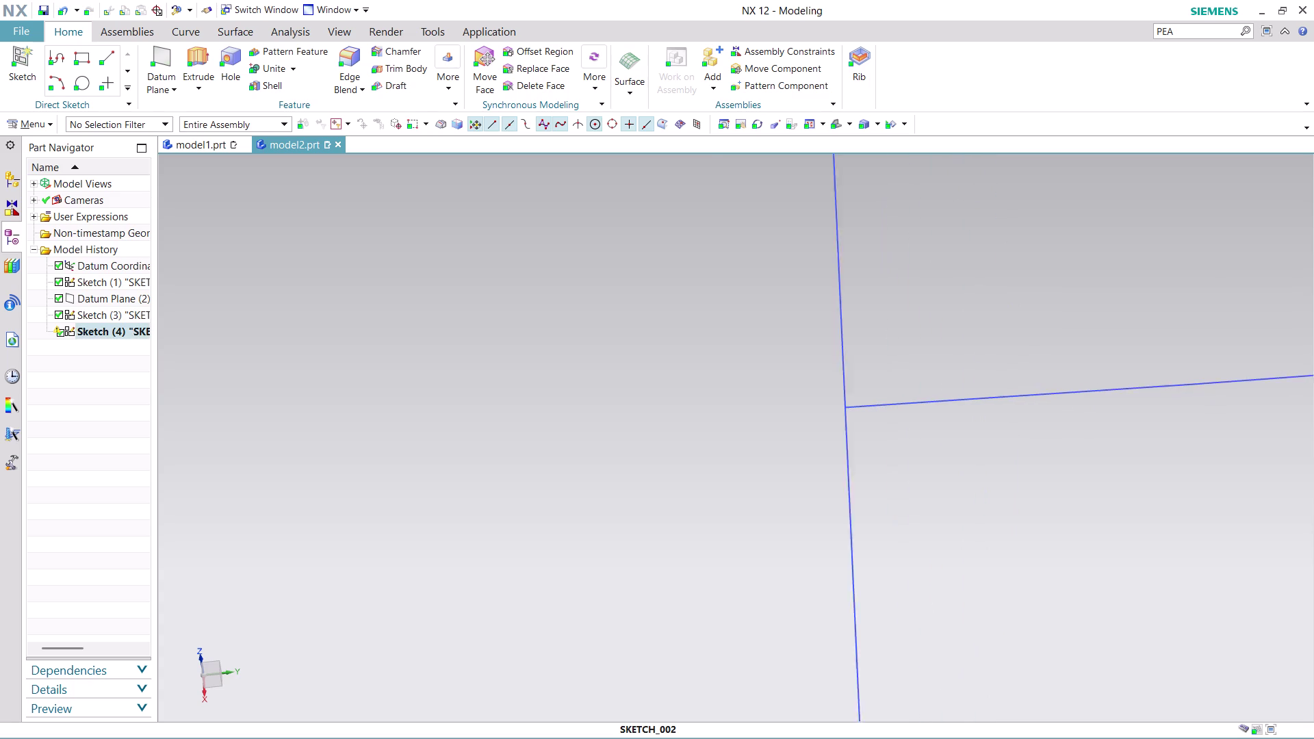
scroll(up, 3)
scroll(up, 3)
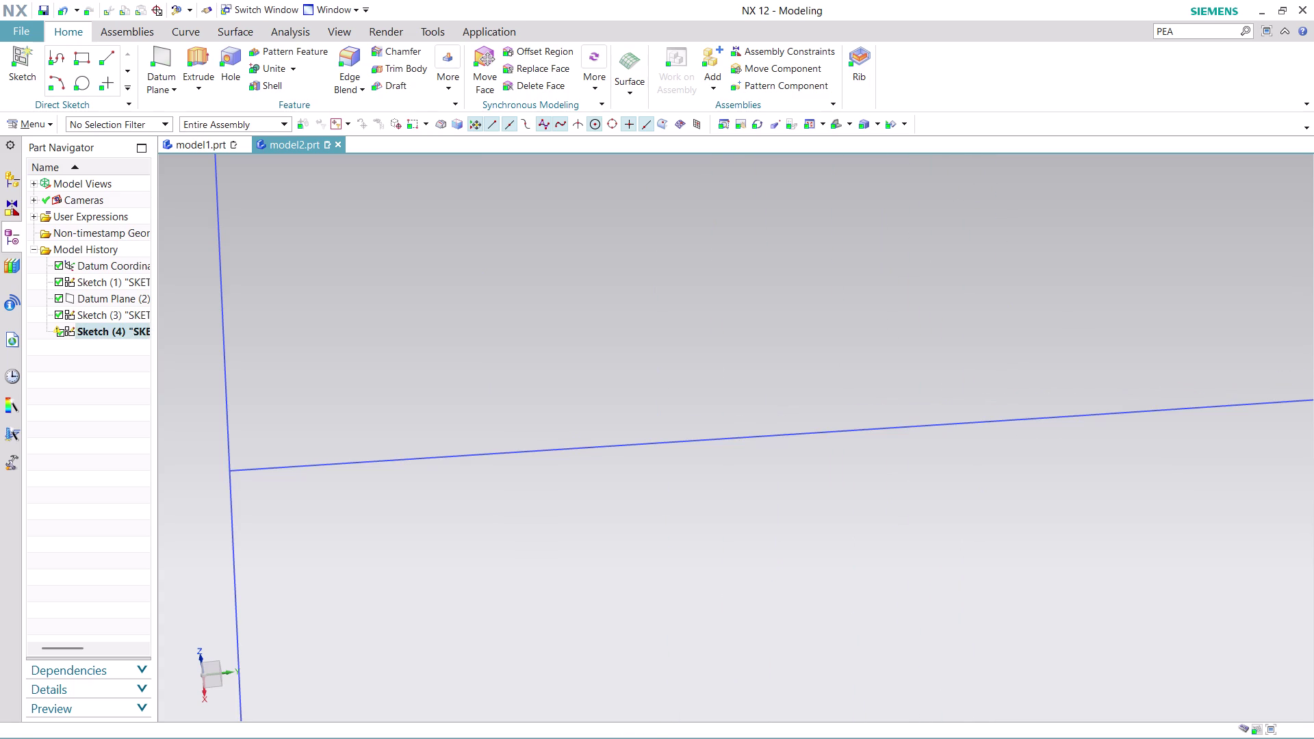
middle_drag(729, 410, 736, 412)
scroll(down, 3)
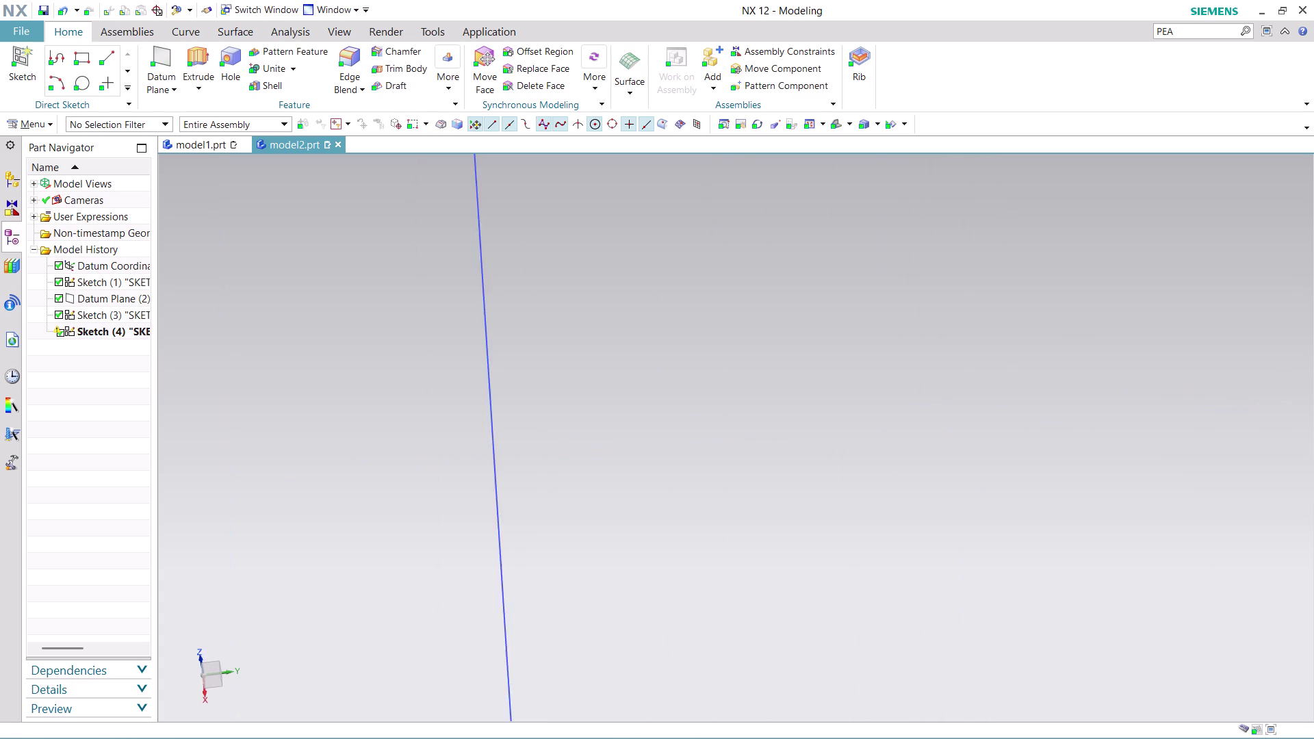
scroll(down, 3)
scroll(down, 3)
scroll(up, 3)
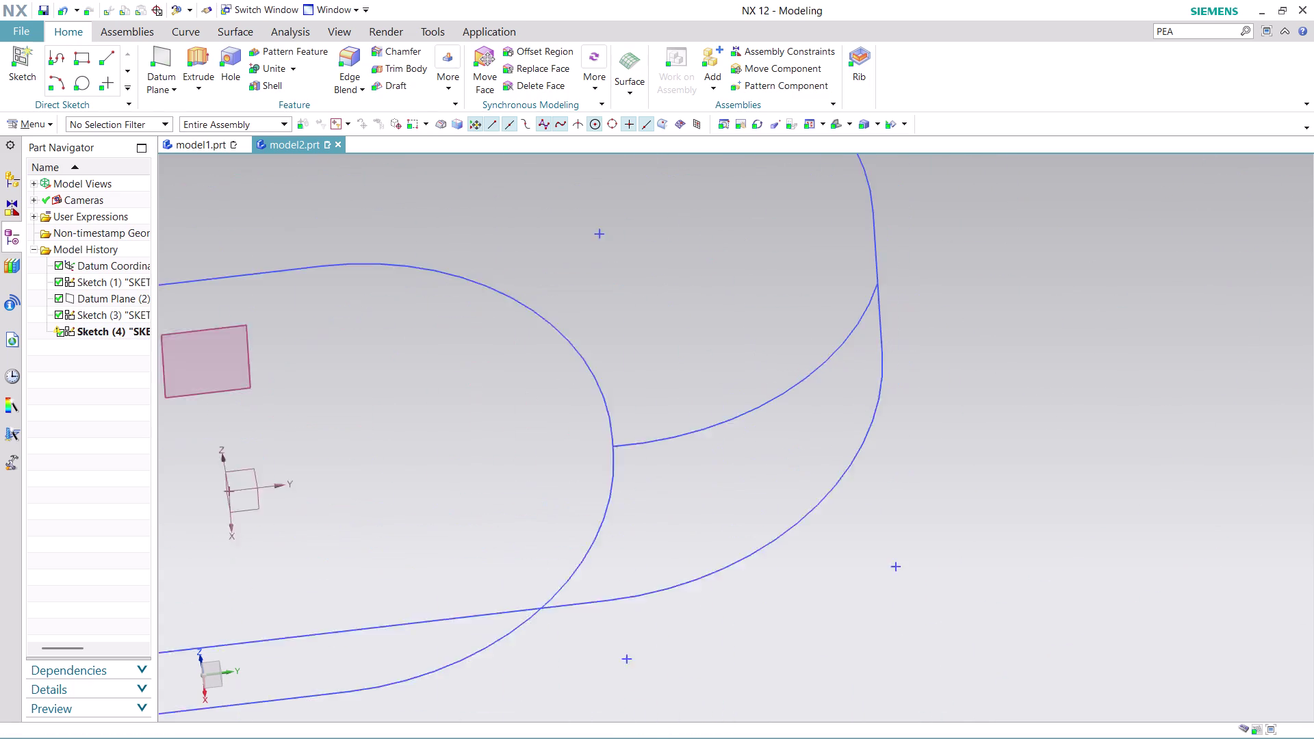
scroll(up, 3)
scroll(up, 3)
scroll(up, 3)
scroll(up, 3)
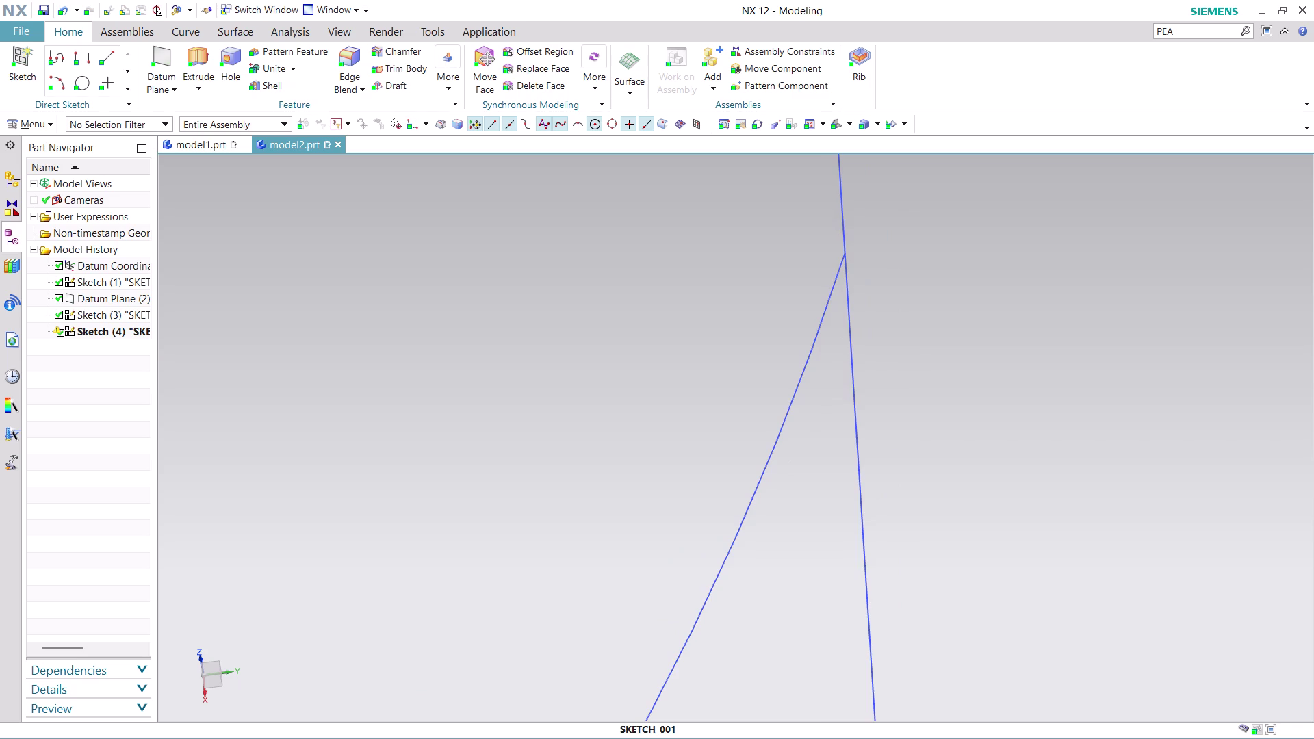
scroll(up, 3)
scroll(up, 3)
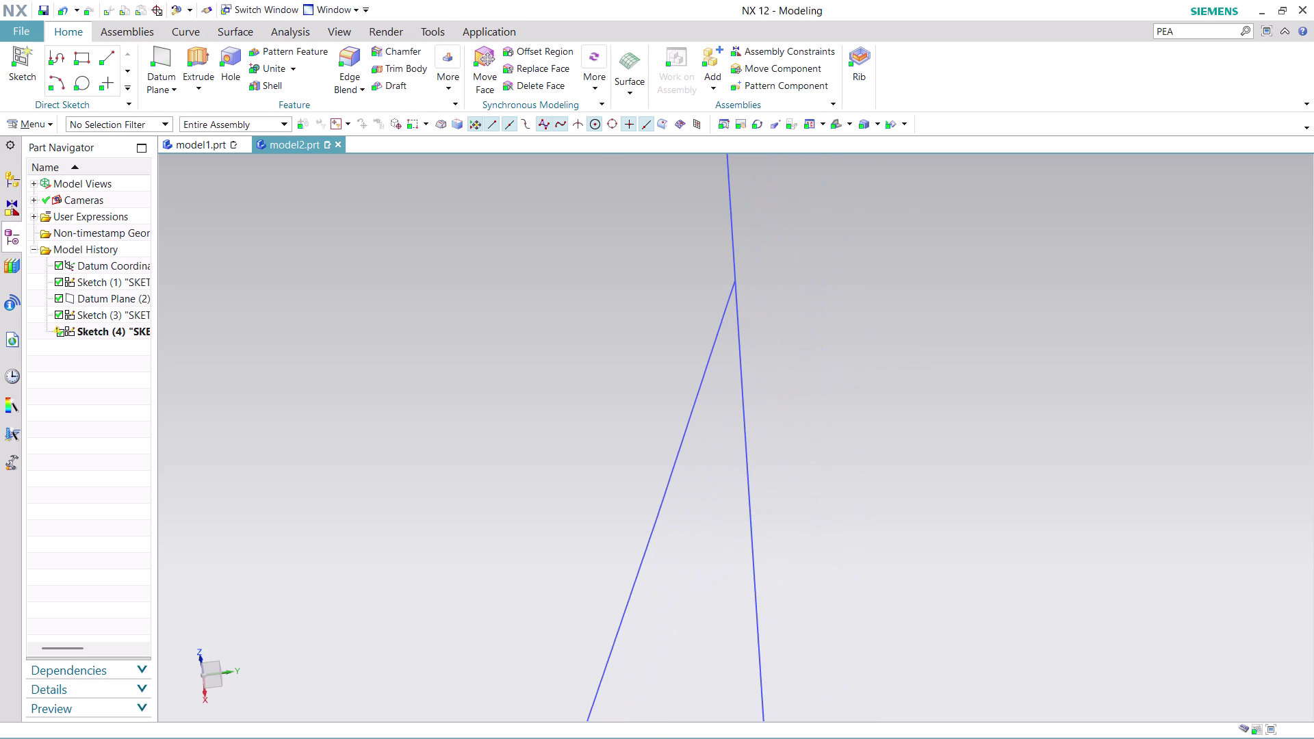
scroll(up, 3)
scroll(down, 3)
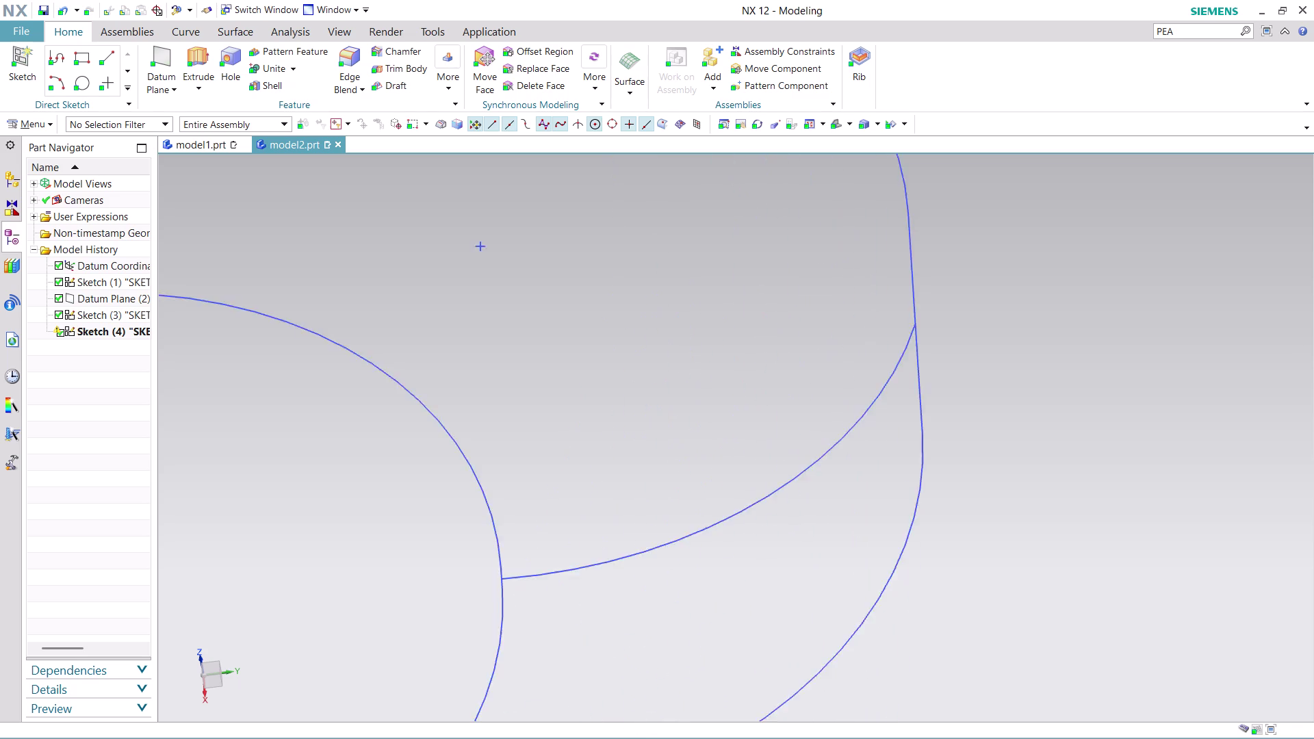
scroll(down, 3)
scroll(up, 3)
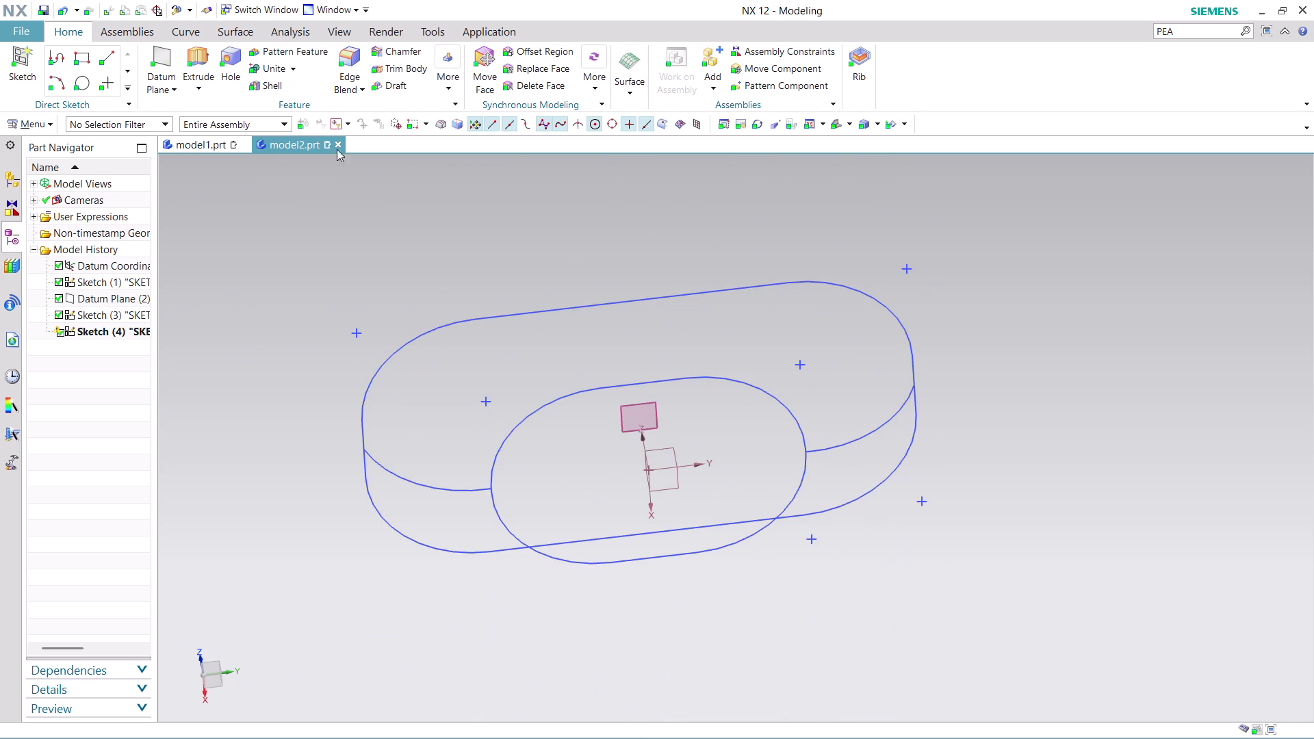
click(255, 22)
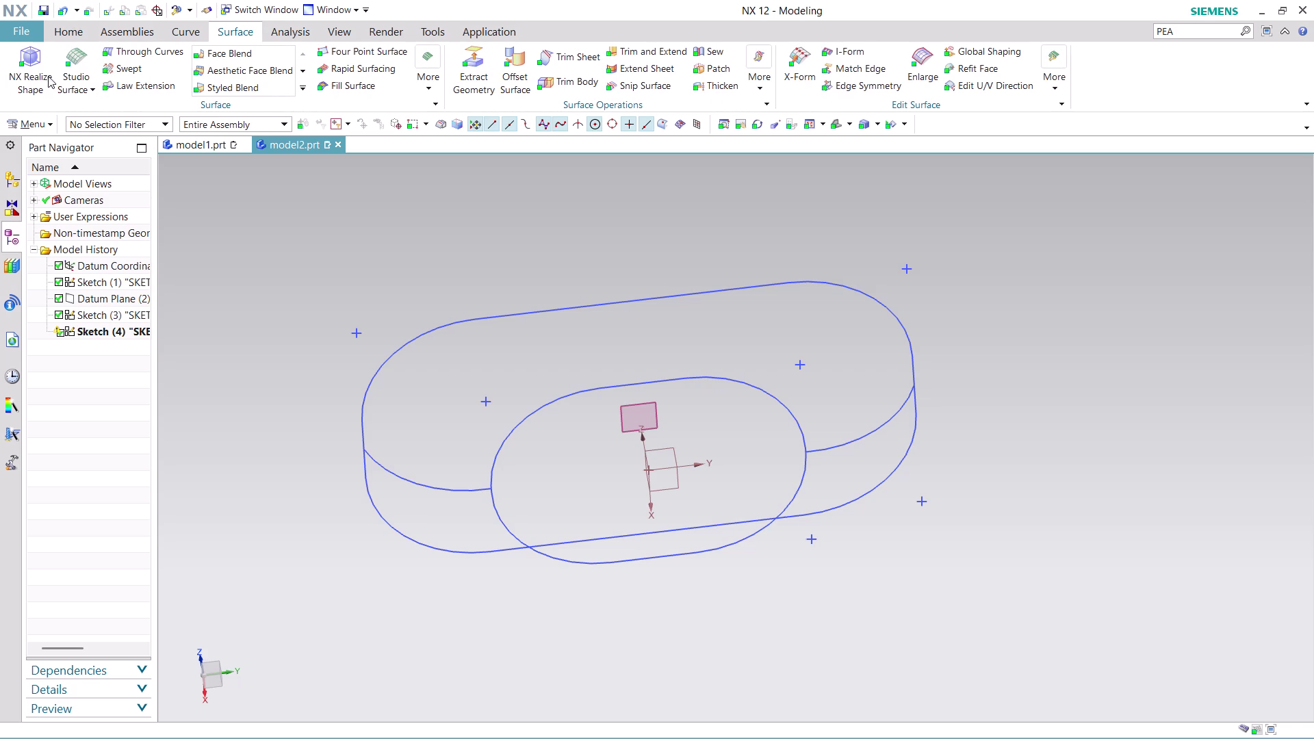
Start Through Curve Mesh with the outer rounded and inner slot profiles as primary curves.
click(78, 84)
click(106, 126)
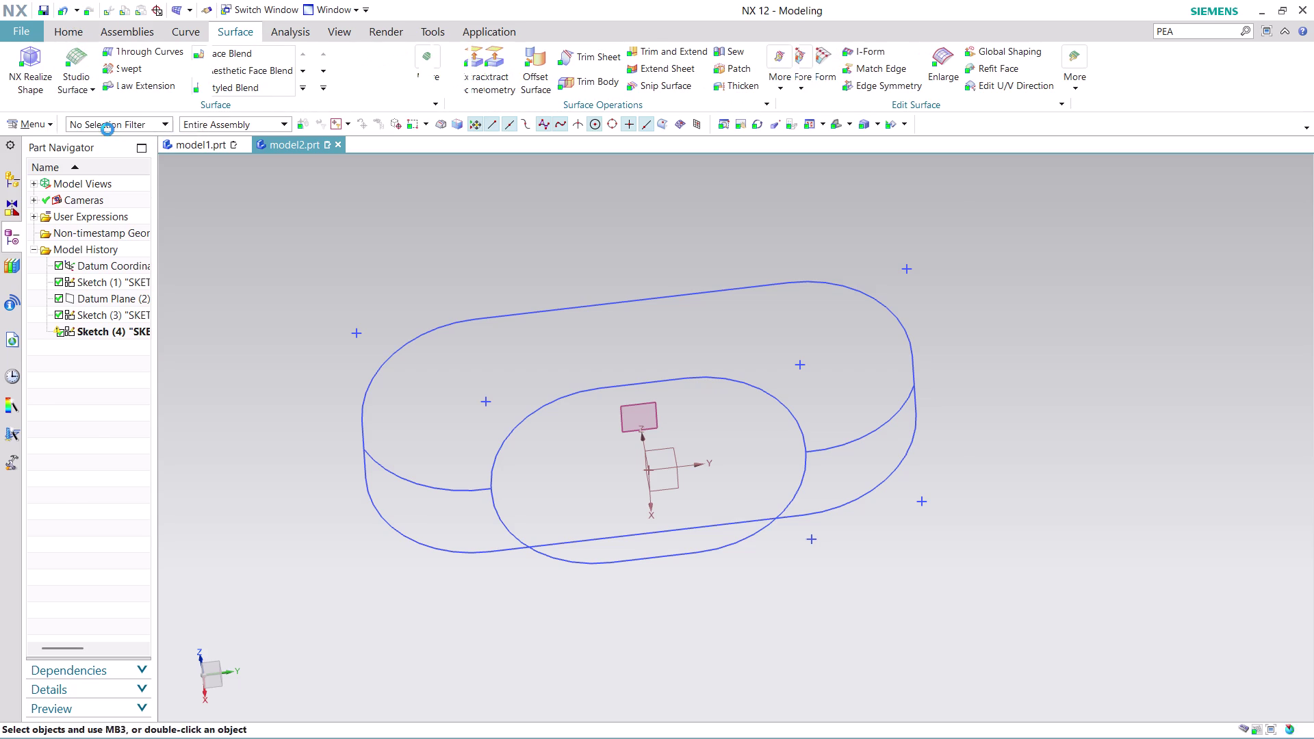
click(359, 401)
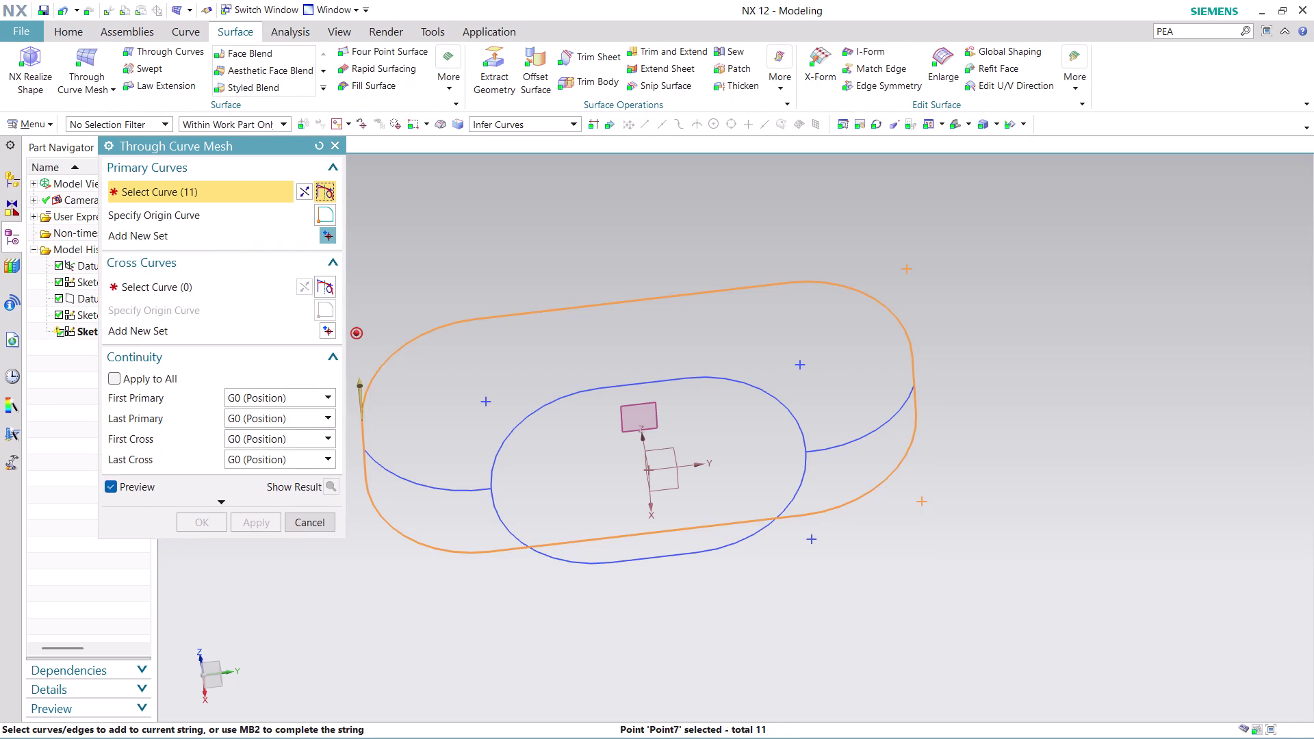
middle_click(393, 219)
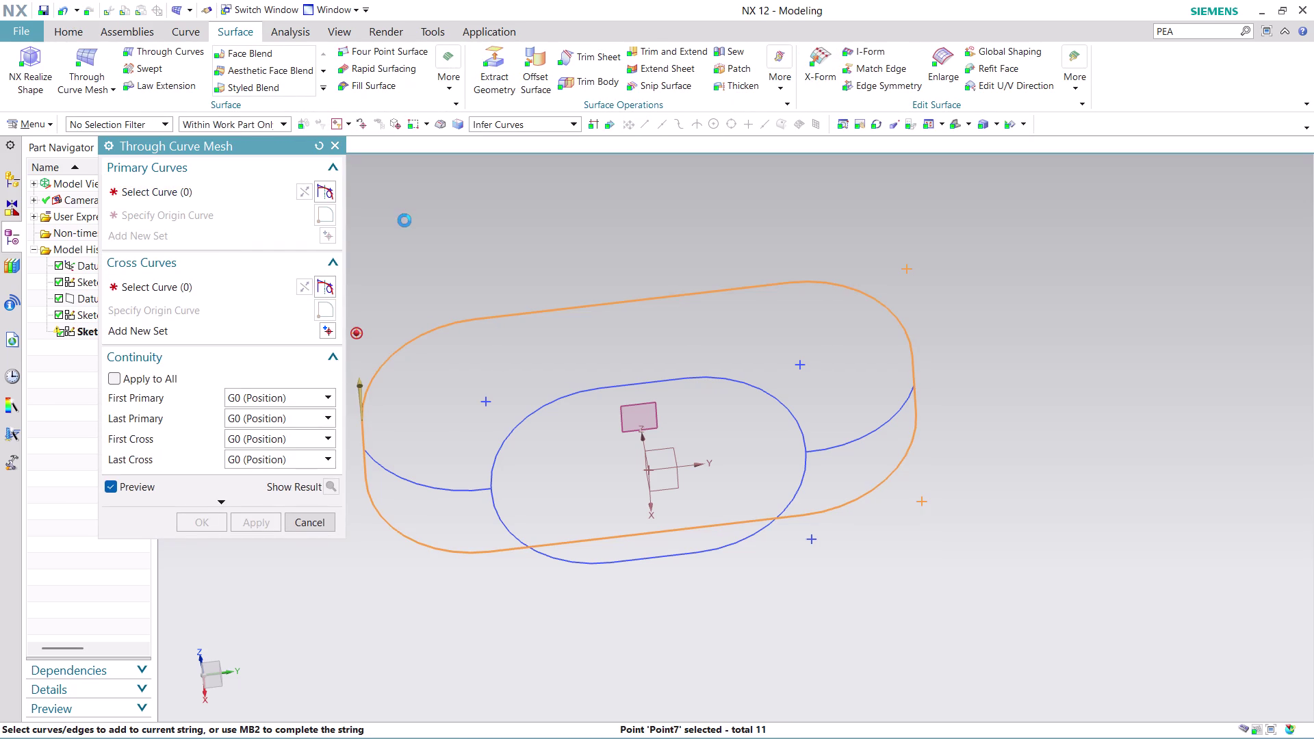
click(488, 474)
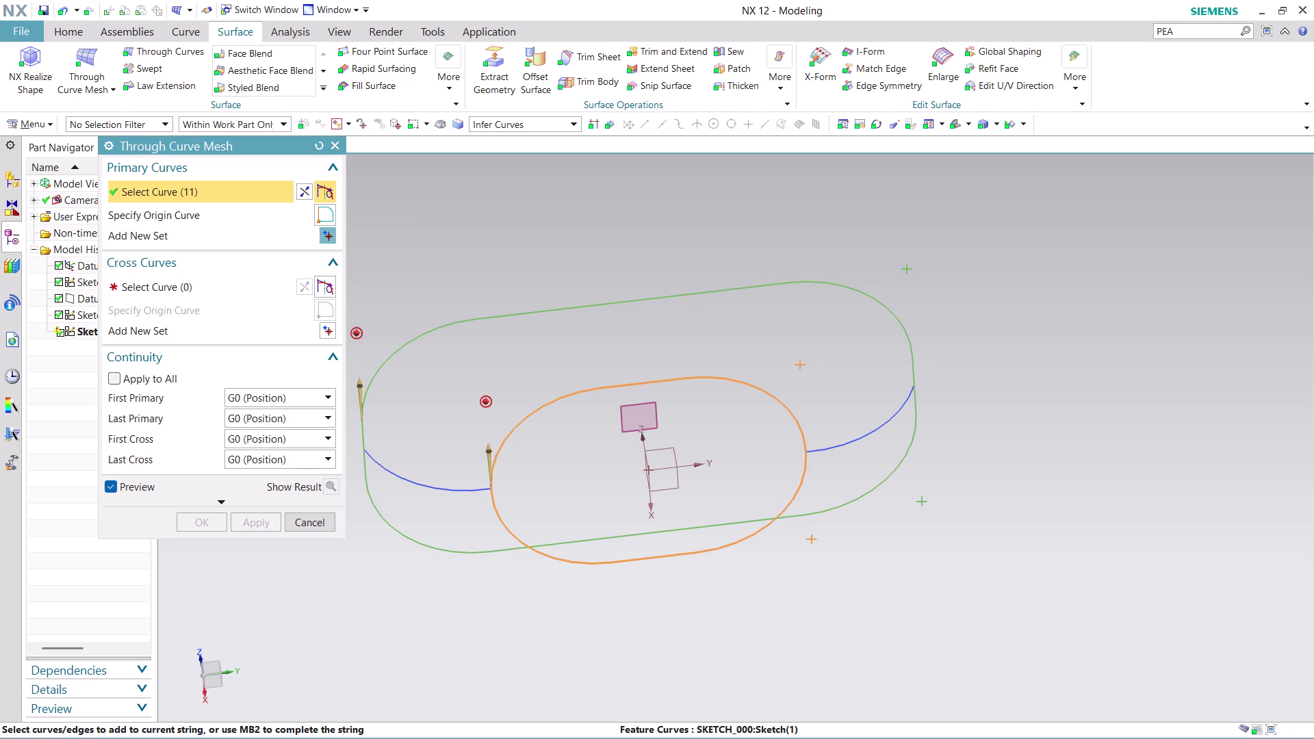
click(241, 283)
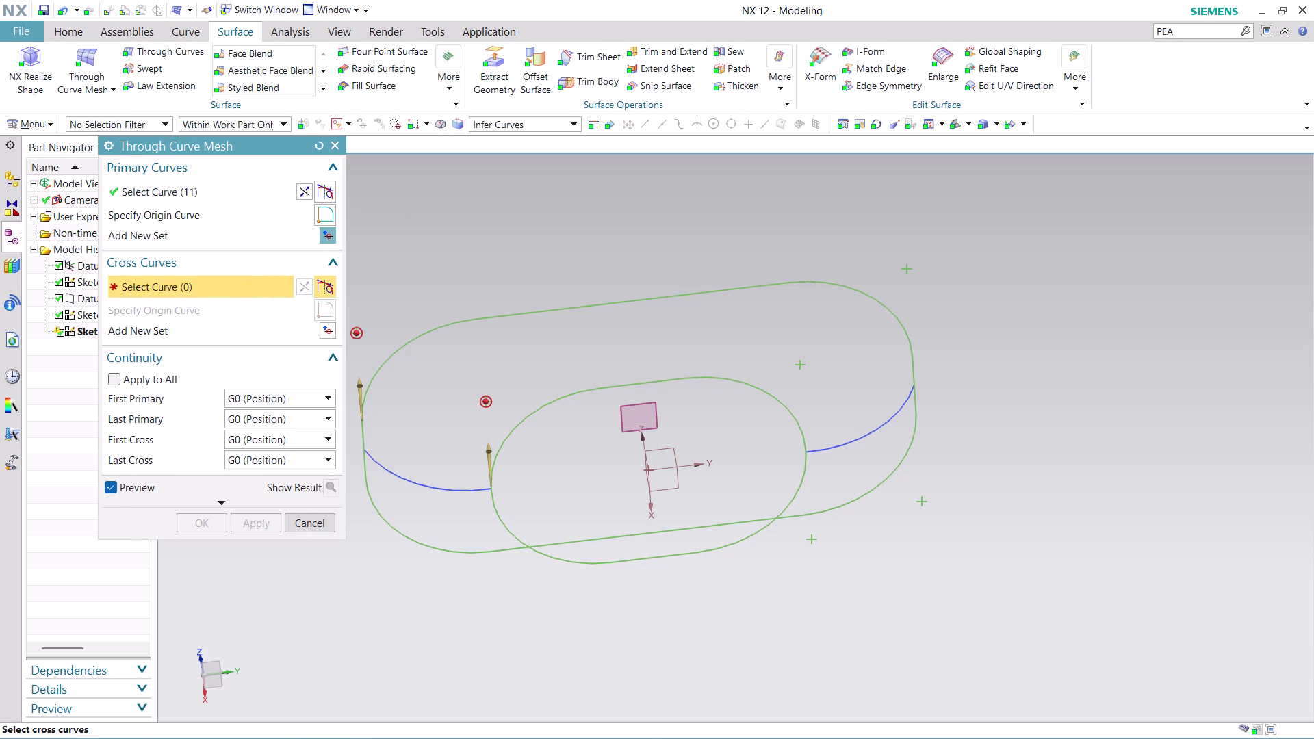
Add the left and right connecting arcs as single-curve cross curves, then cancel.
click(556, 121)
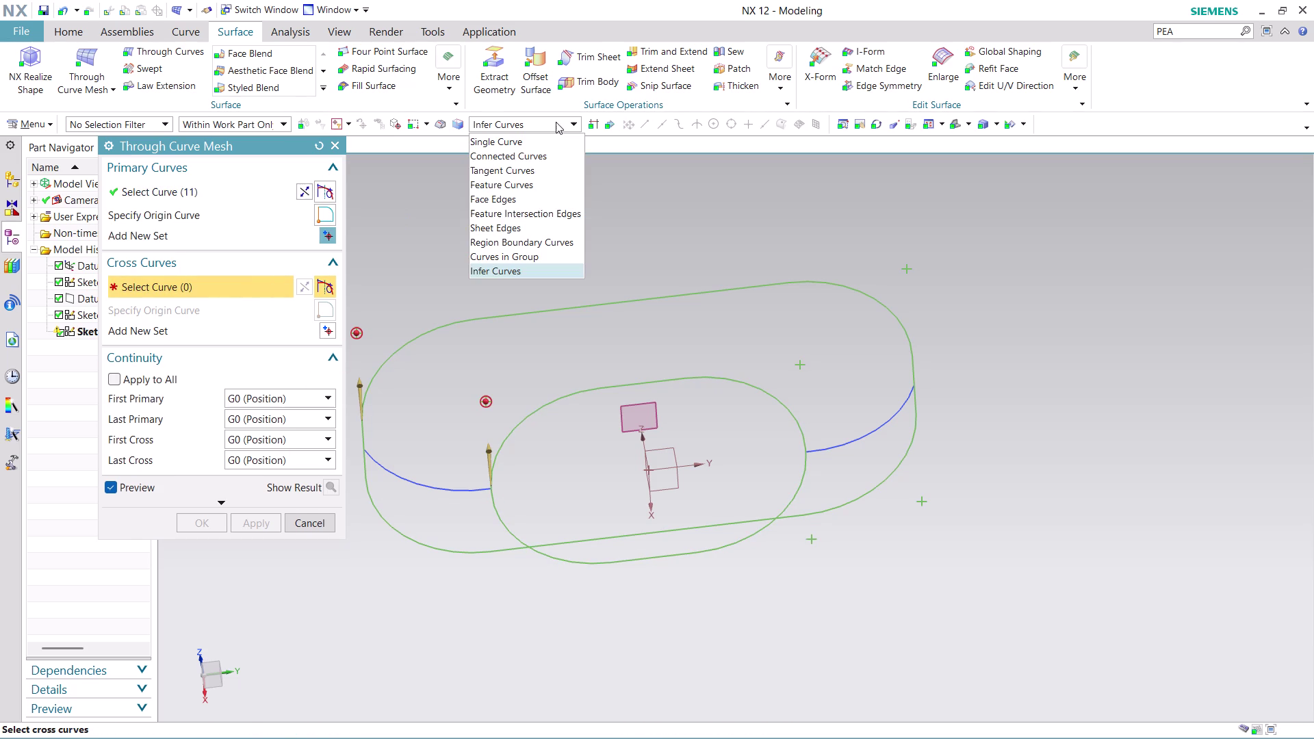
click(522, 141)
click(383, 464)
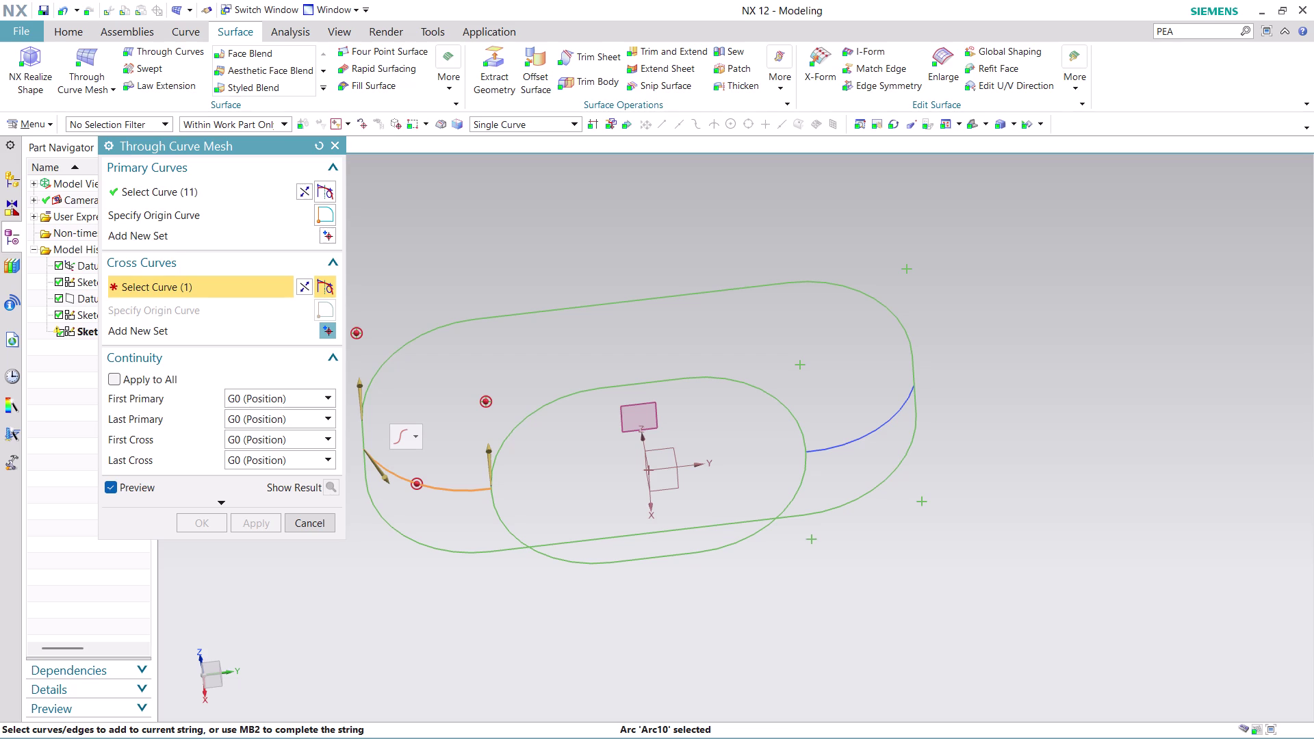
middle_click(425, 373)
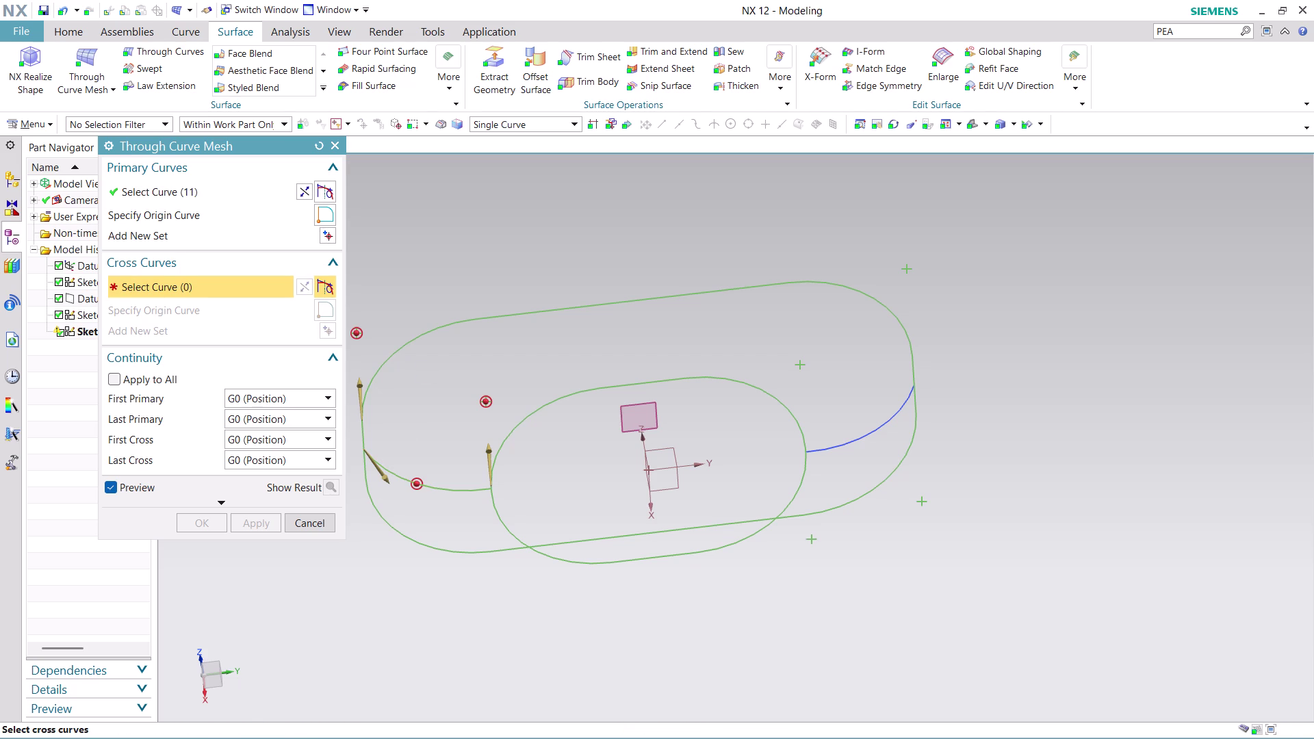
click(863, 430)
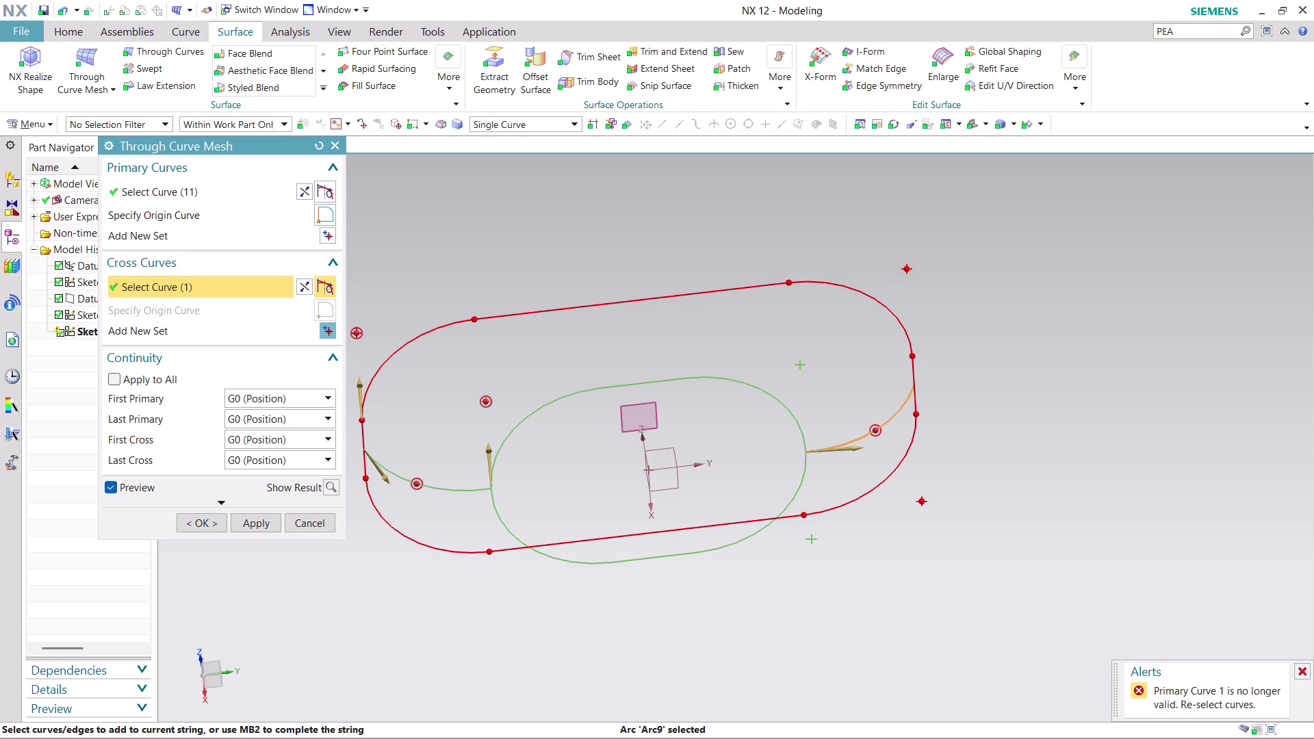
click(308, 519)
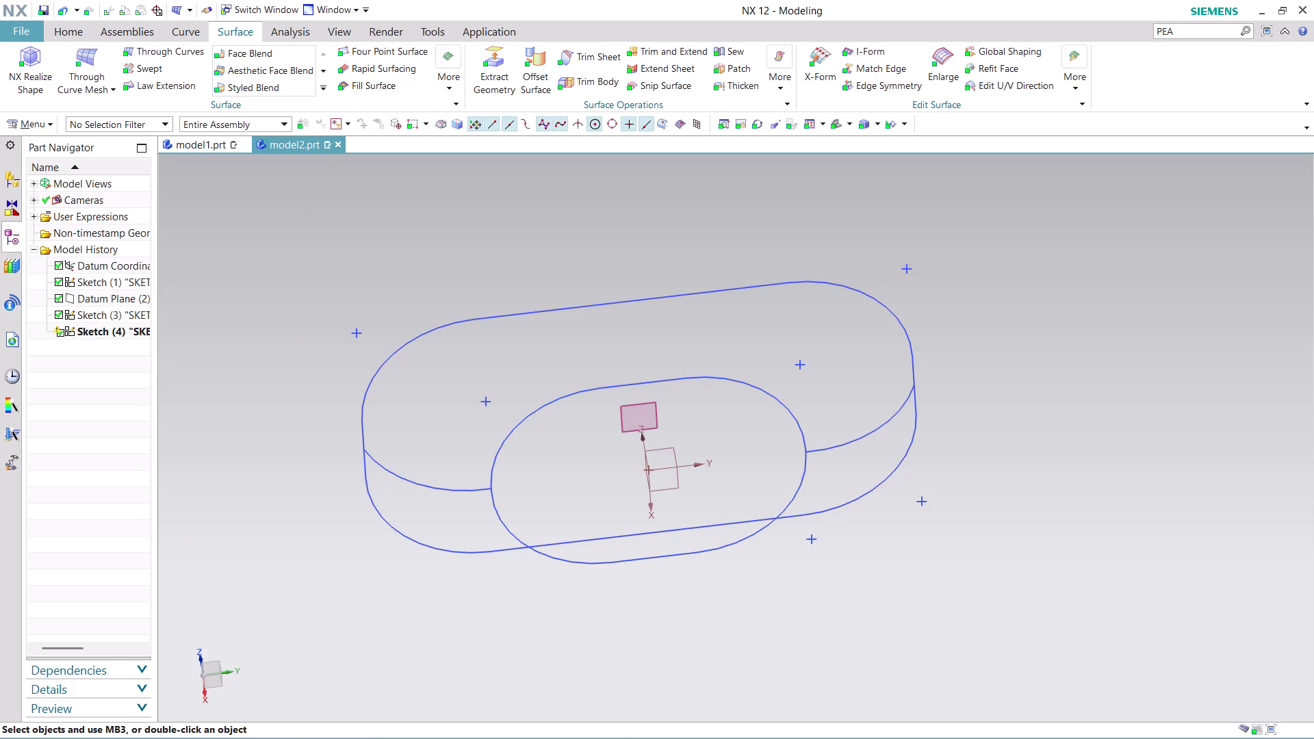
Undo the connecting-arc sketch and place a new Sketch (4) on the YZ datum plane.
key(ctrl+z)
key(ctrl+z)
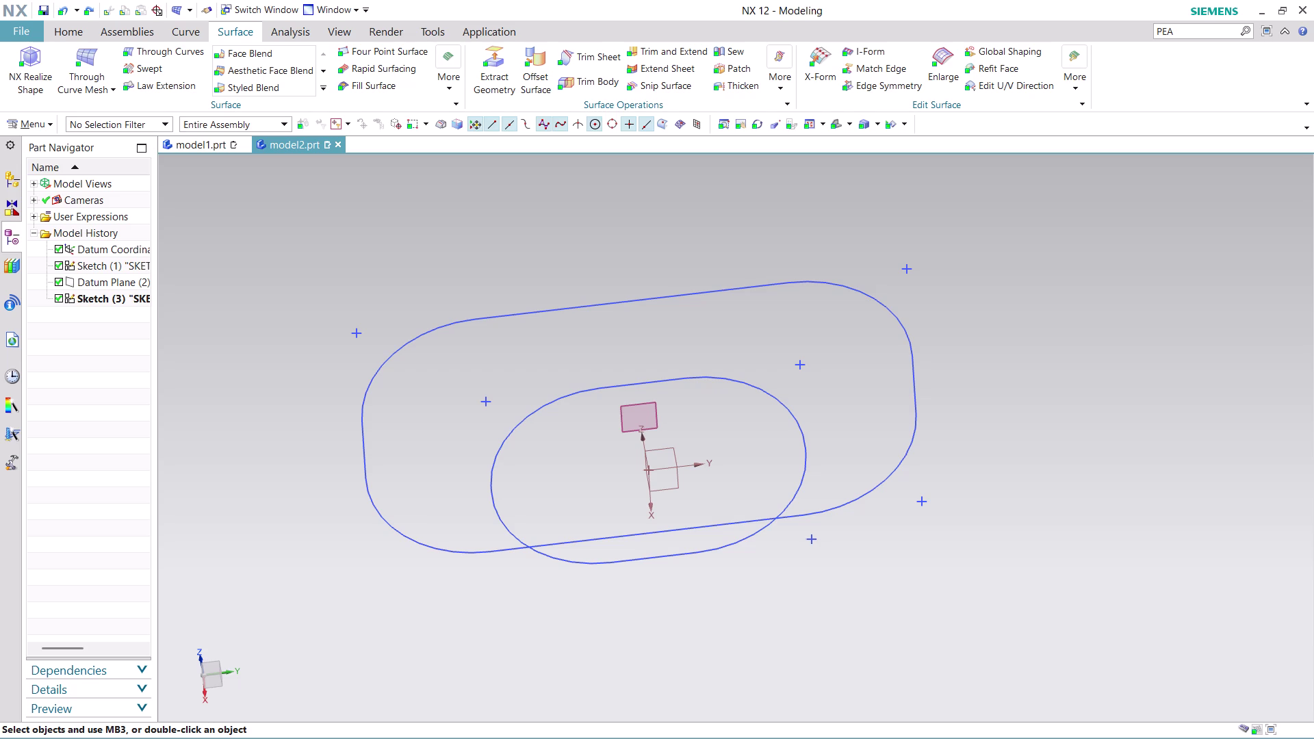
click(31, 125)
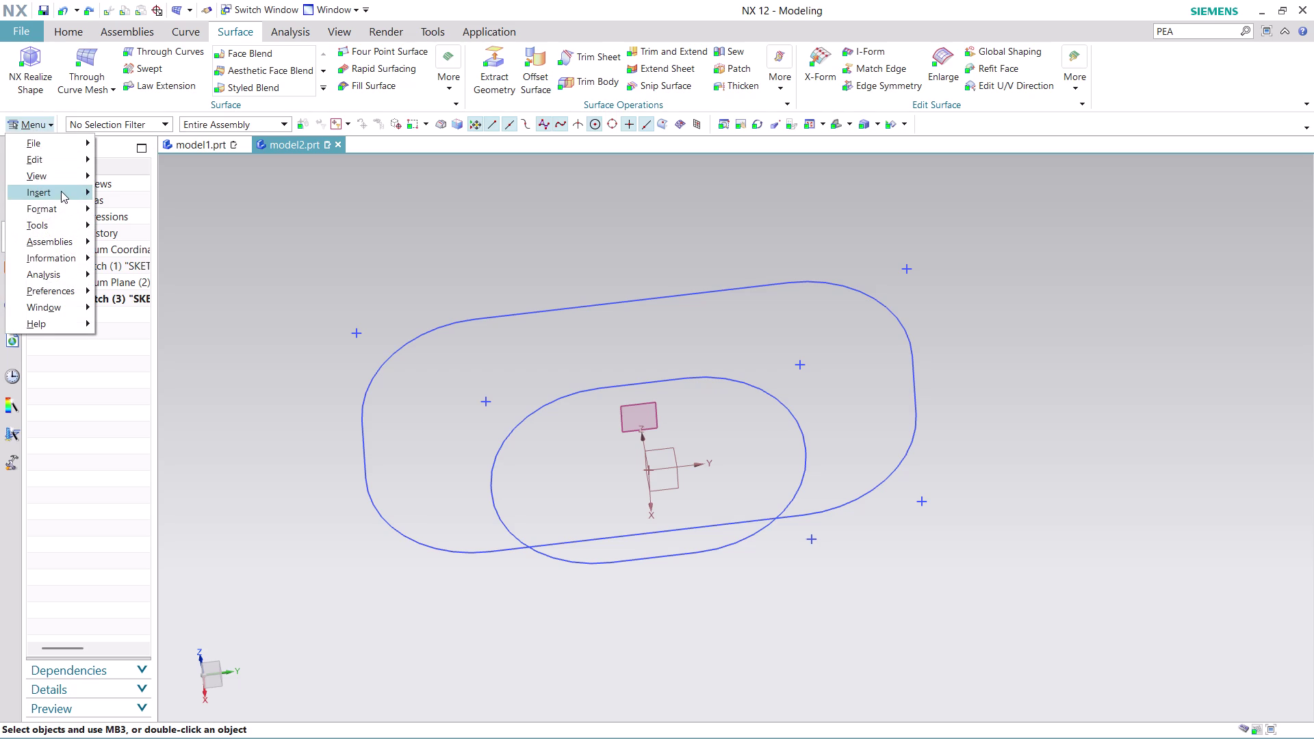
click(174, 209)
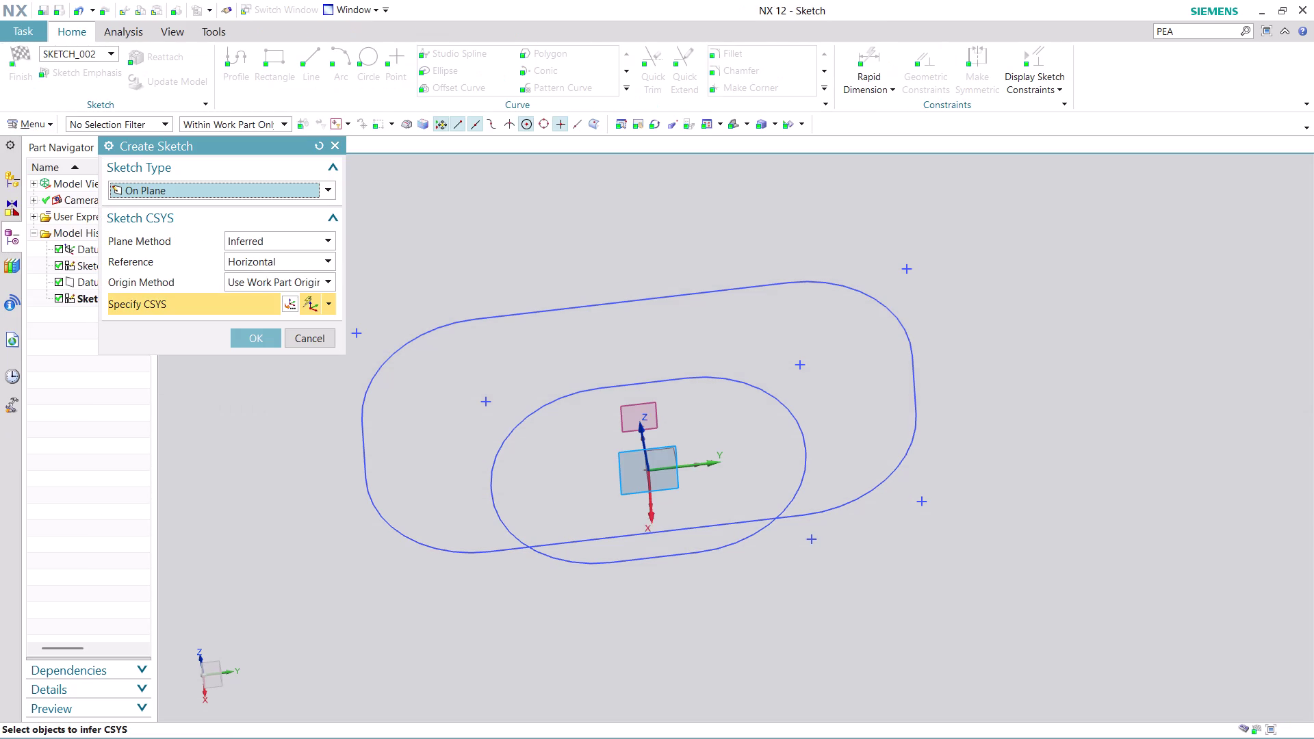
middle_drag(711, 634, 689, 600)
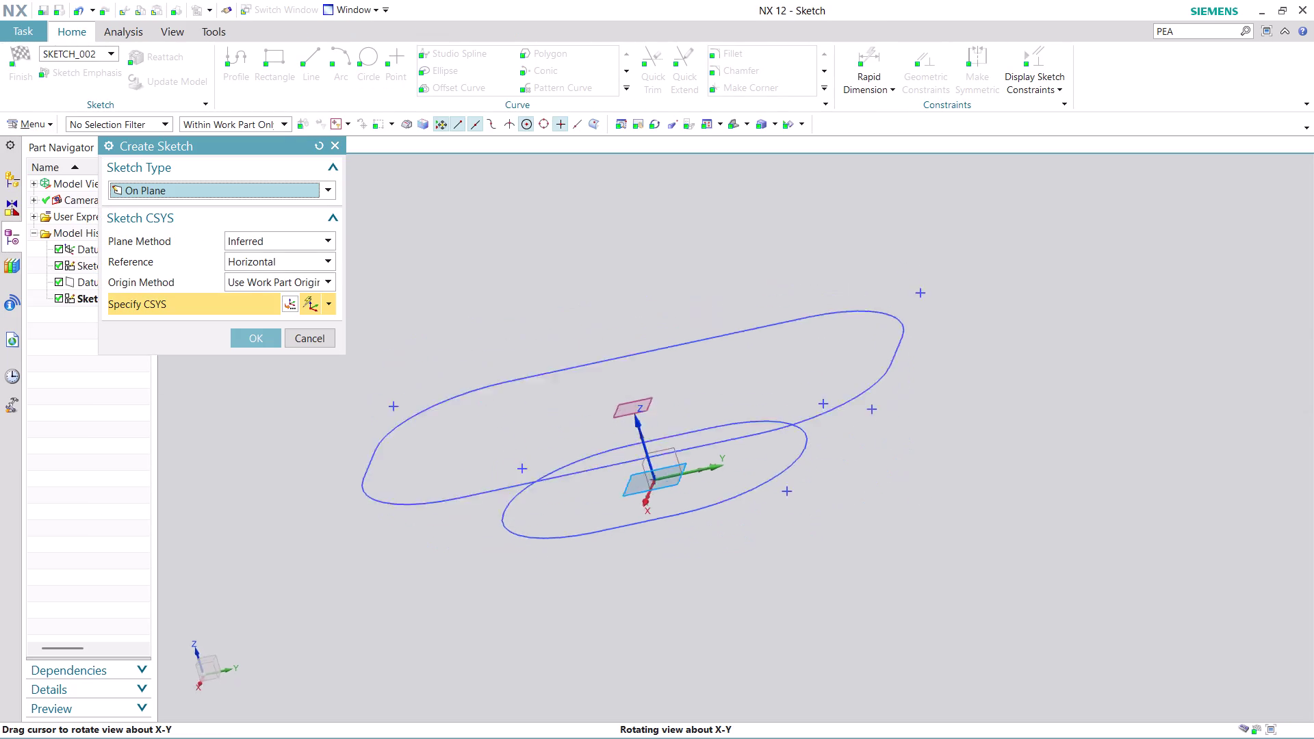
middle_drag(690, 599, 674, 598)
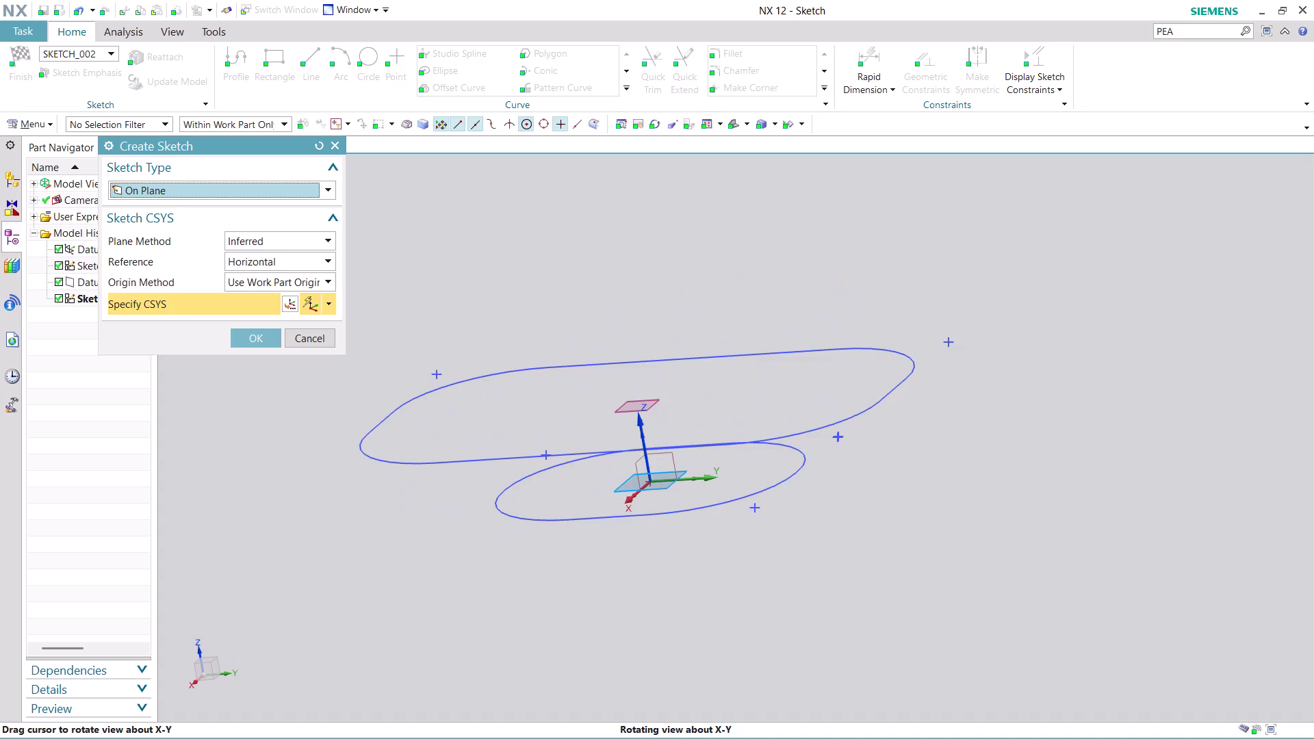
middle_drag(674, 598, 700, 593)
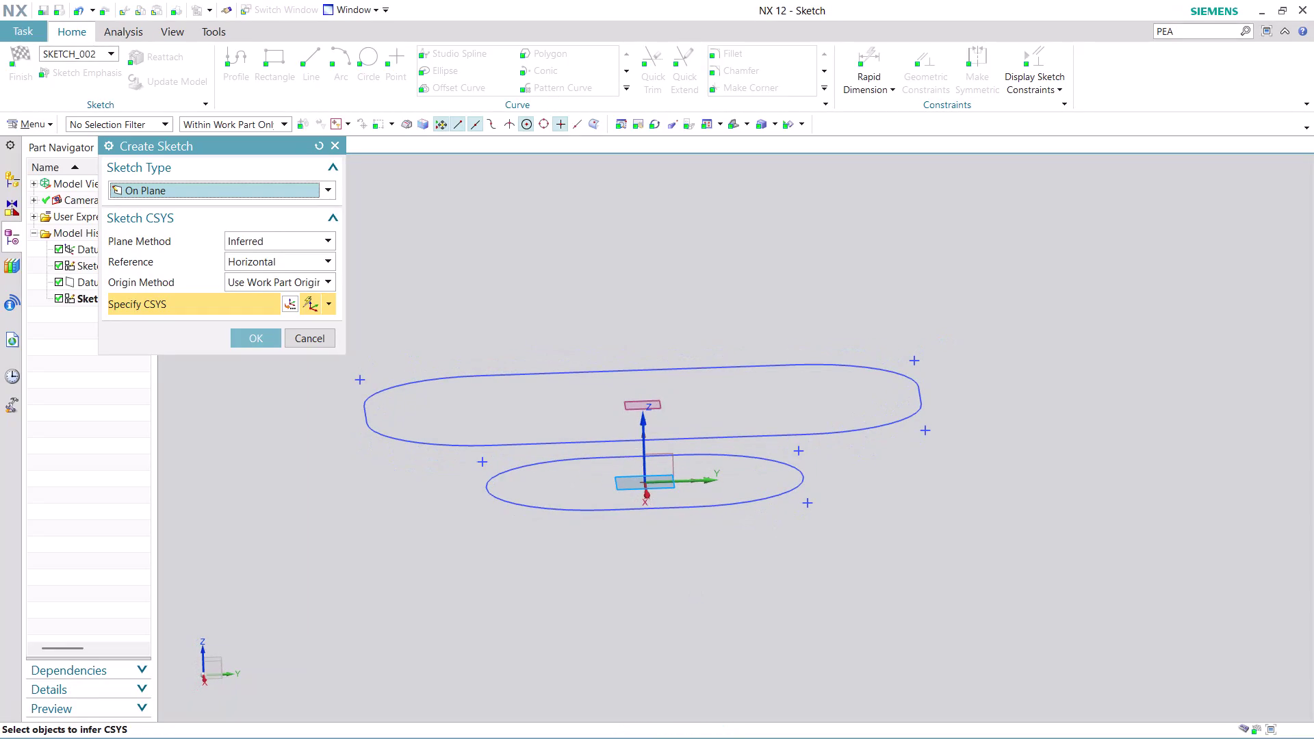
click(670, 462)
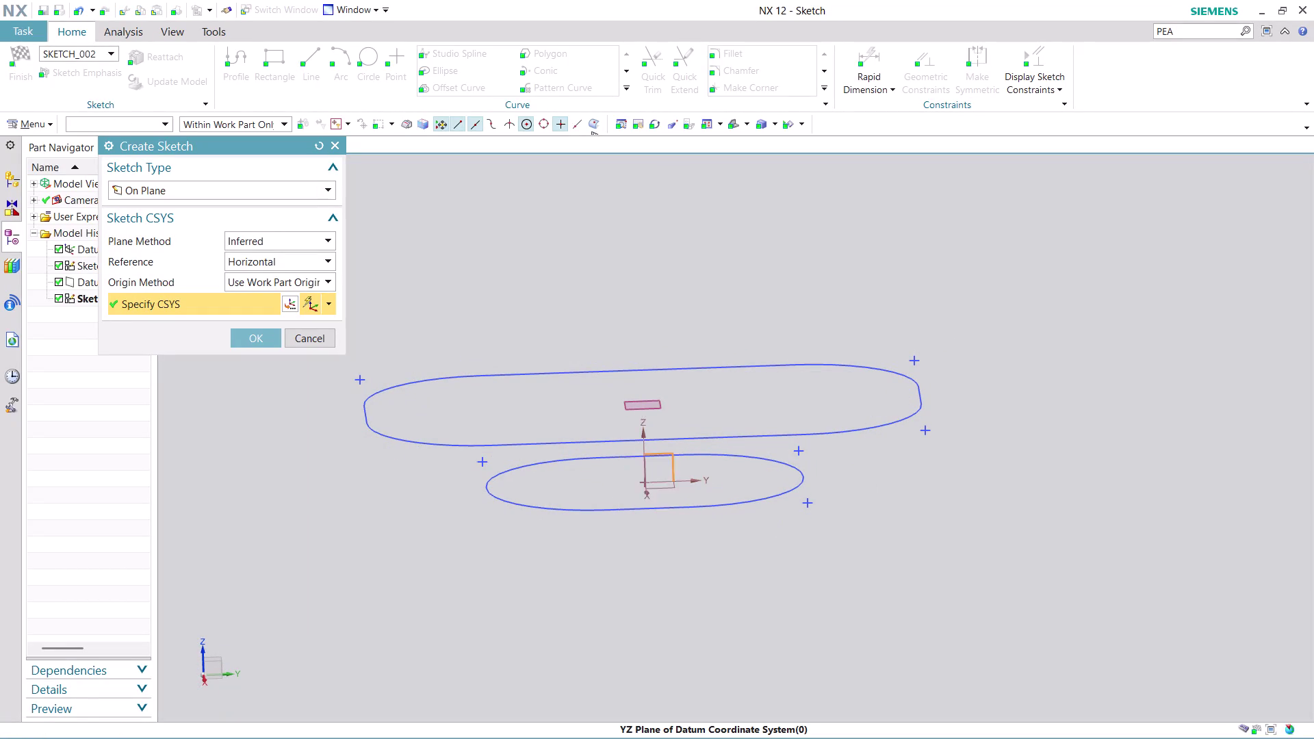
click(257, 337)
scroll(up, 3)
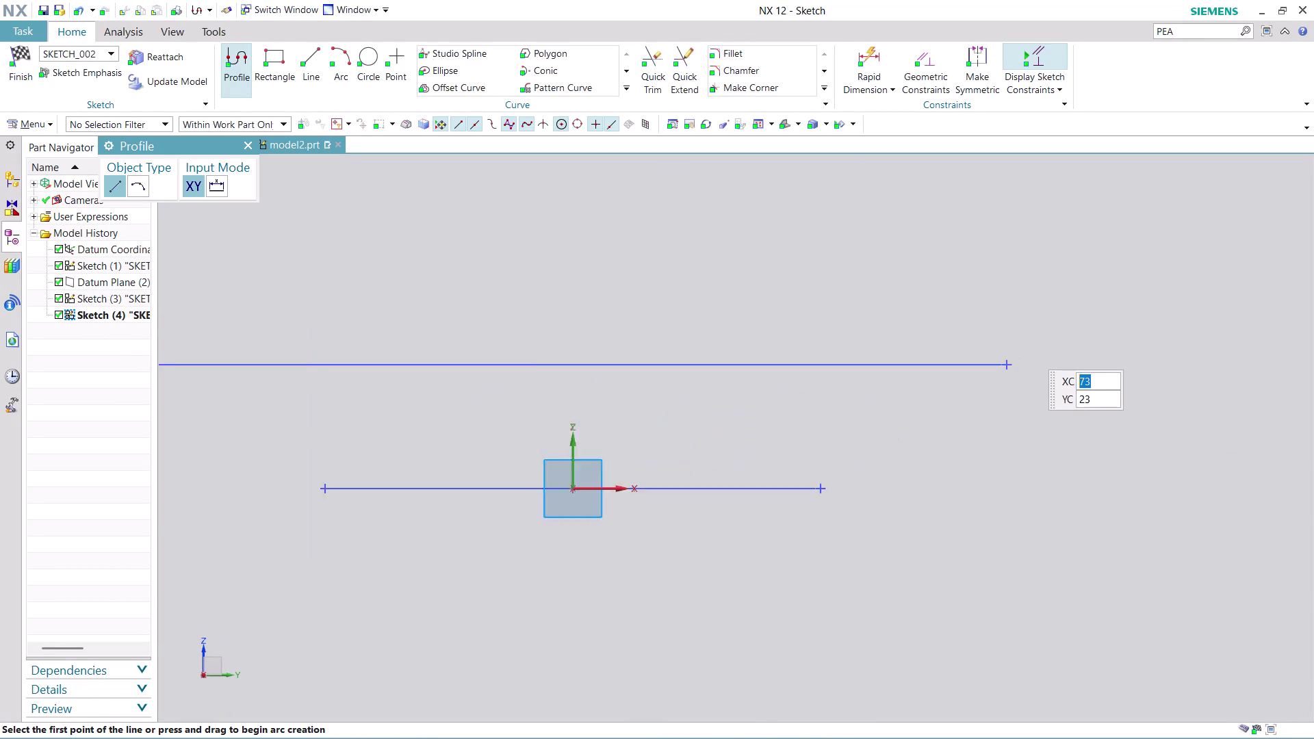
Place a sketch point at the midpoint of the rounded rectangle's right side (Line5).
scroll(up, 3)
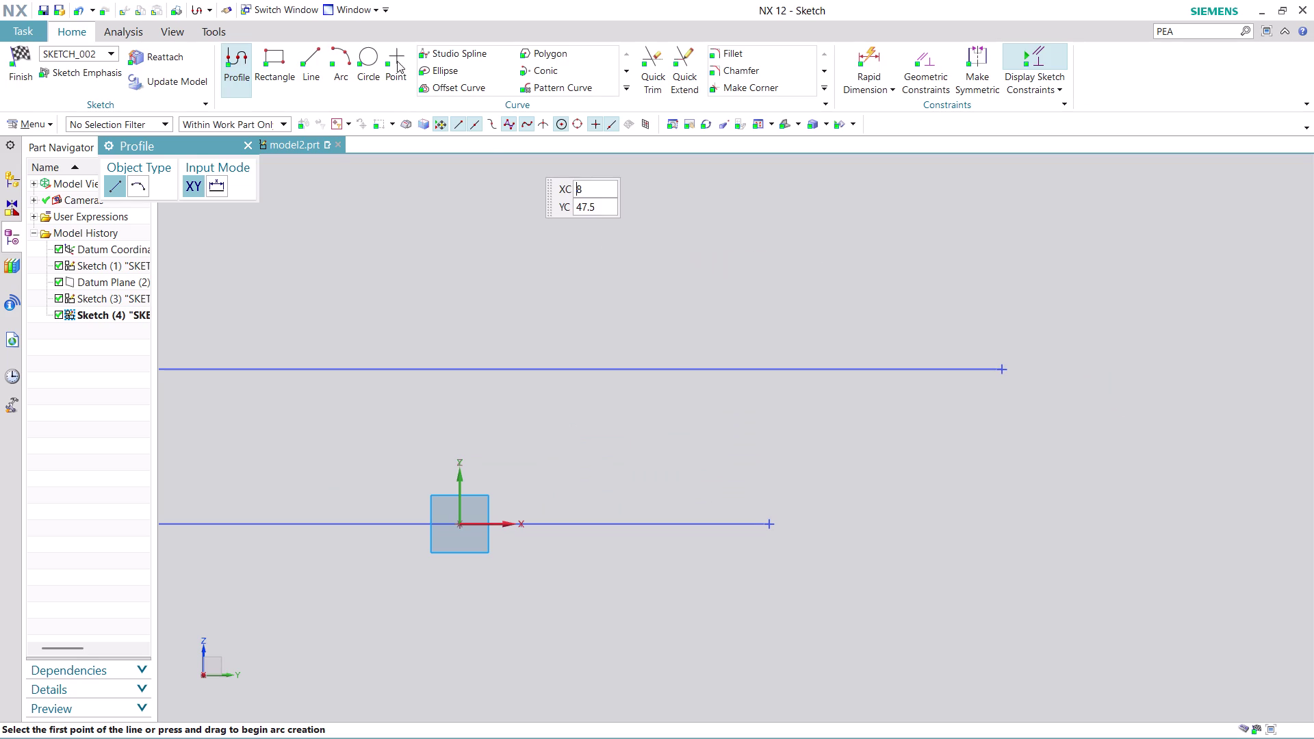
click(394, 46)
middle_drag(873, 244, 875, 245)
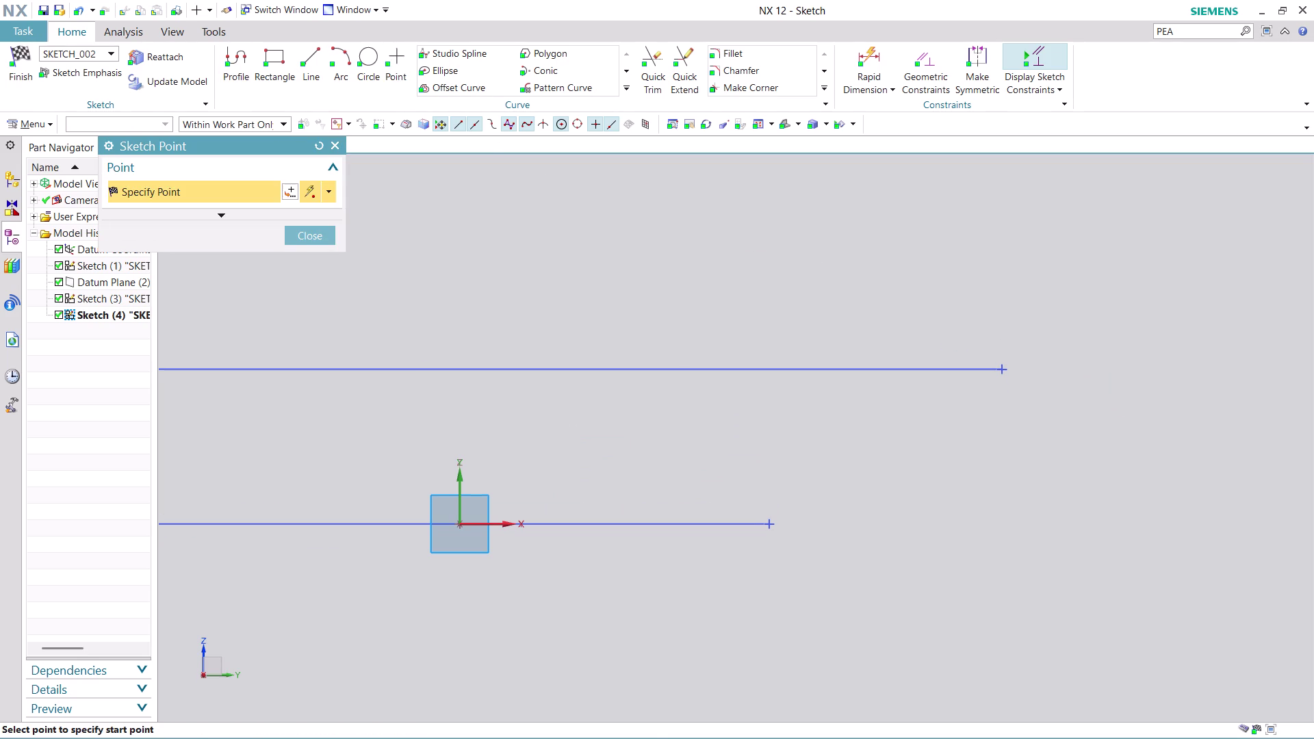
middle_drag(874, 245, 873, 281)
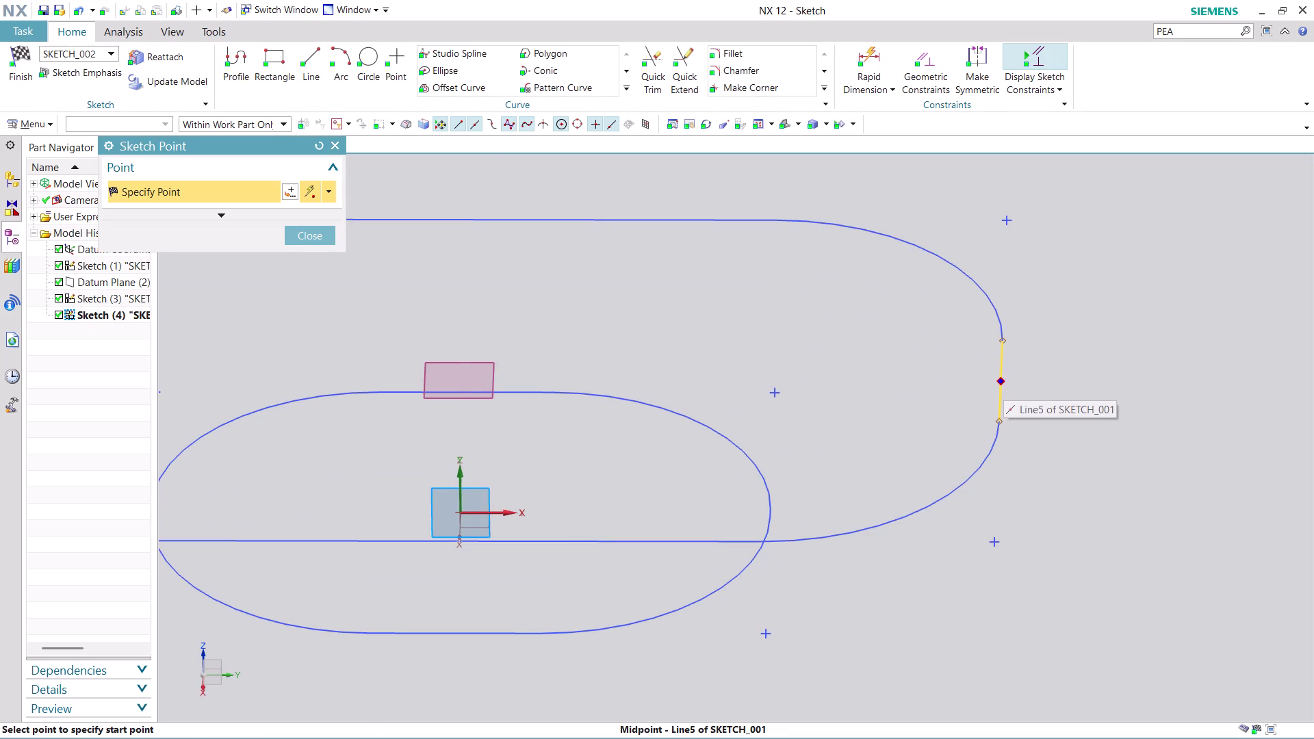
click(1002, 380)
Place a second sketch point at the slot's right end, the start of Line2.
scroll(up, 3)
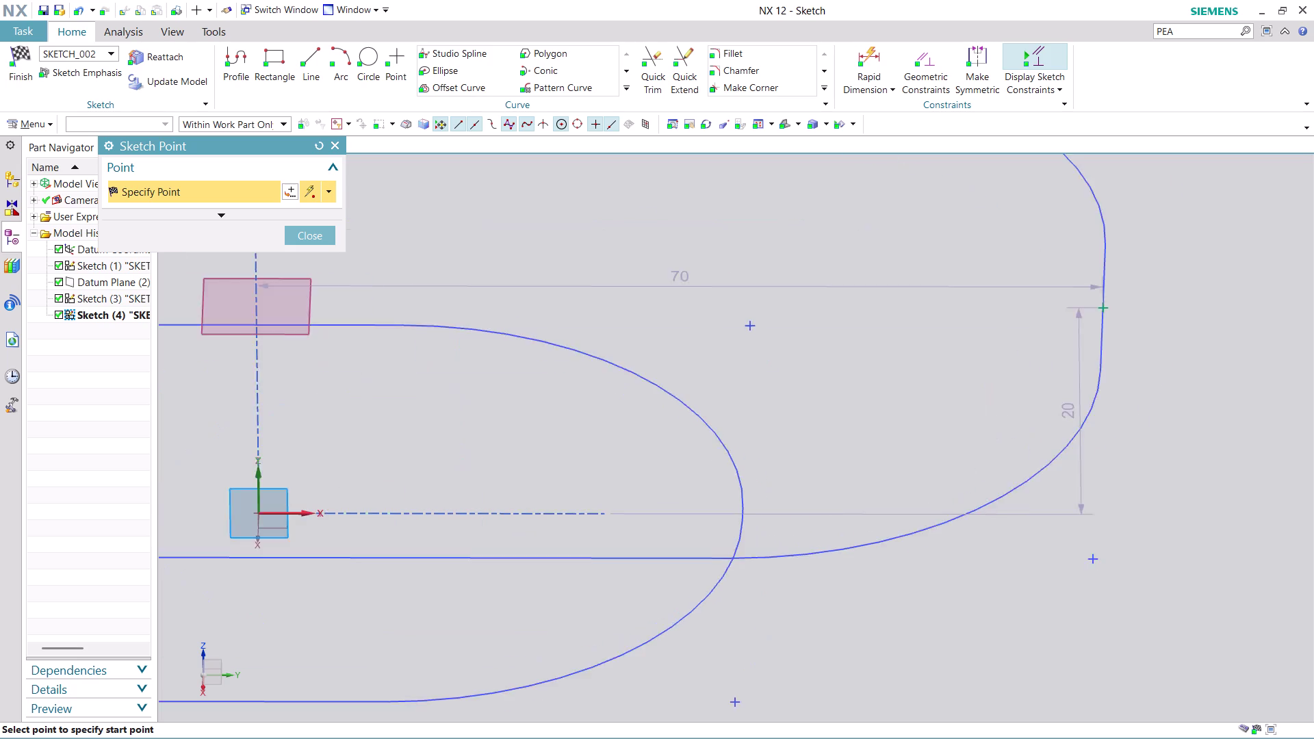
scroll(up, 3)
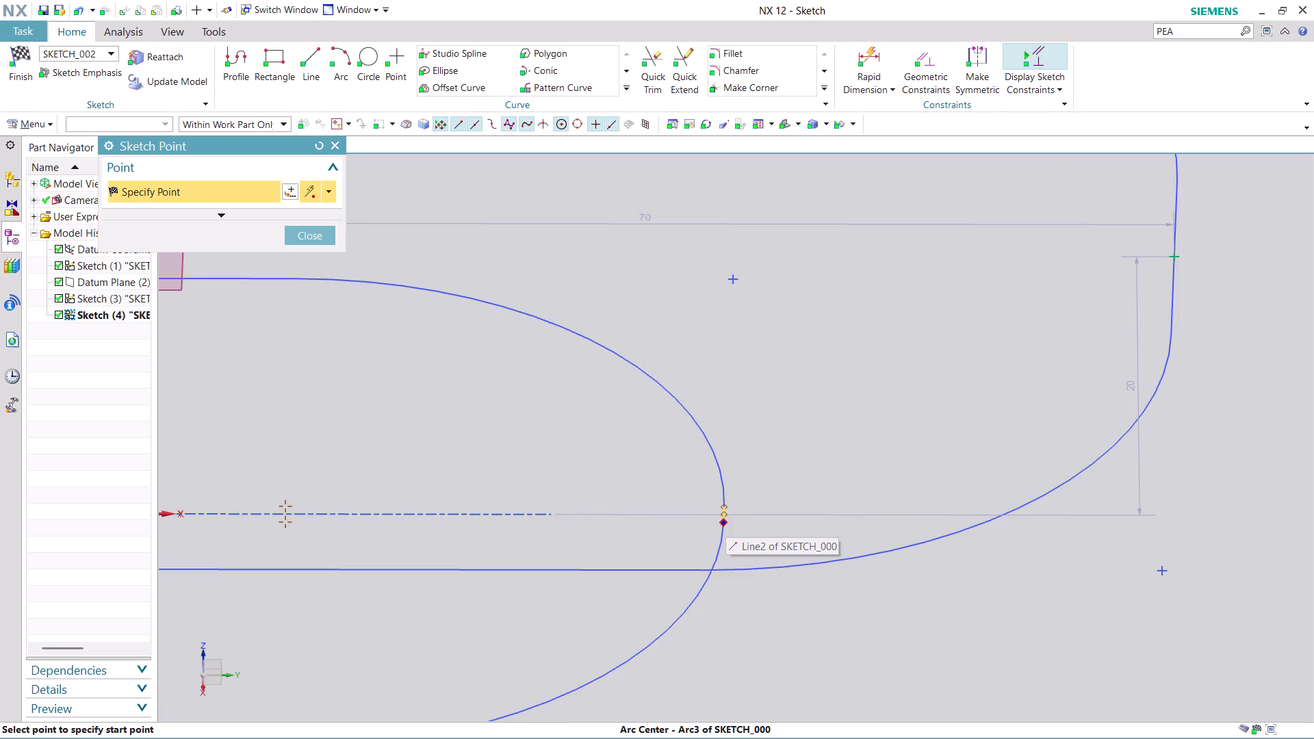
scroll(up, 3)
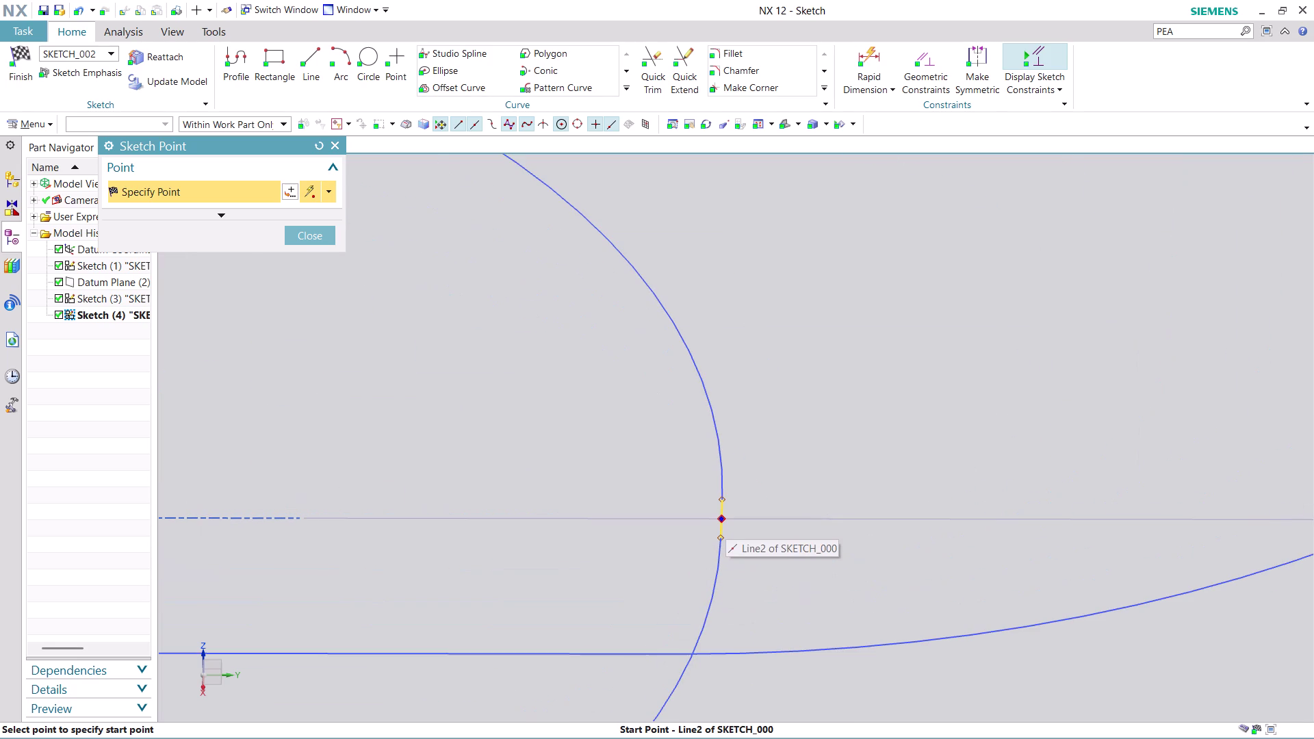
click(723, 518)
scroll(down, 3)
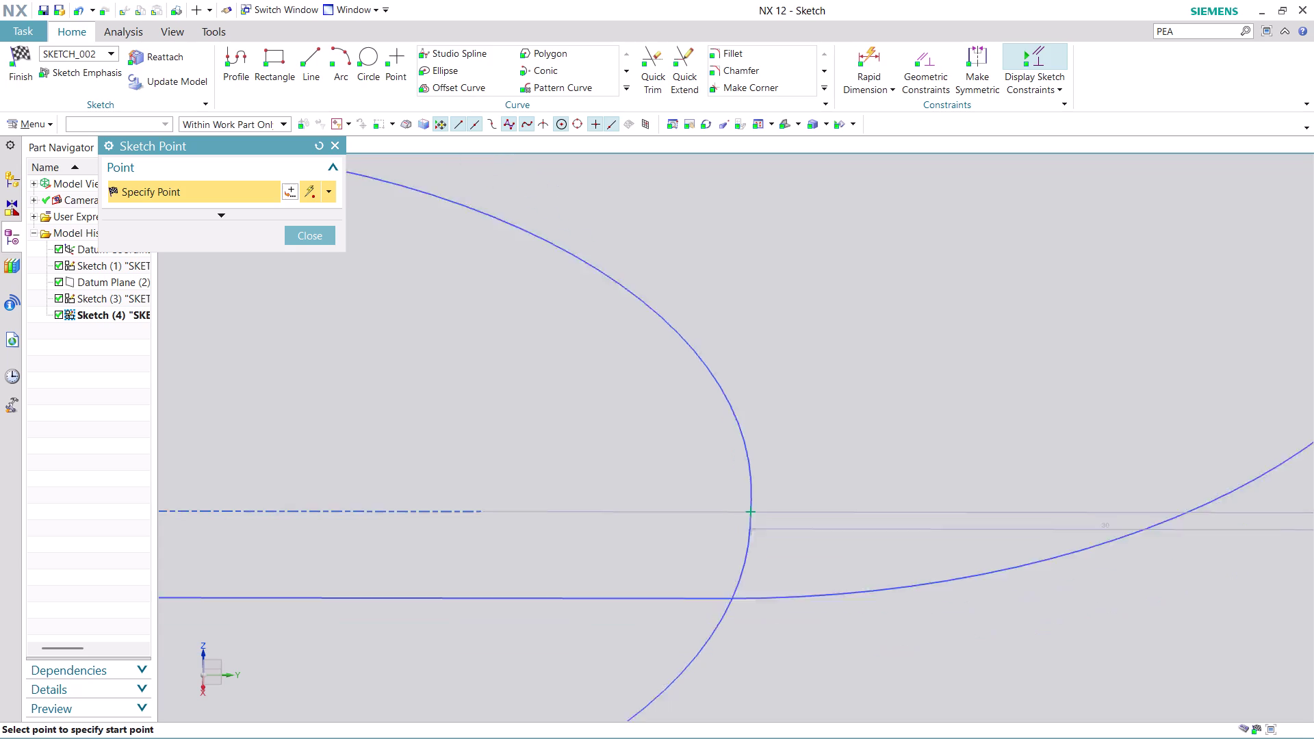
scroll(down, 3)
scroll(down, 3)
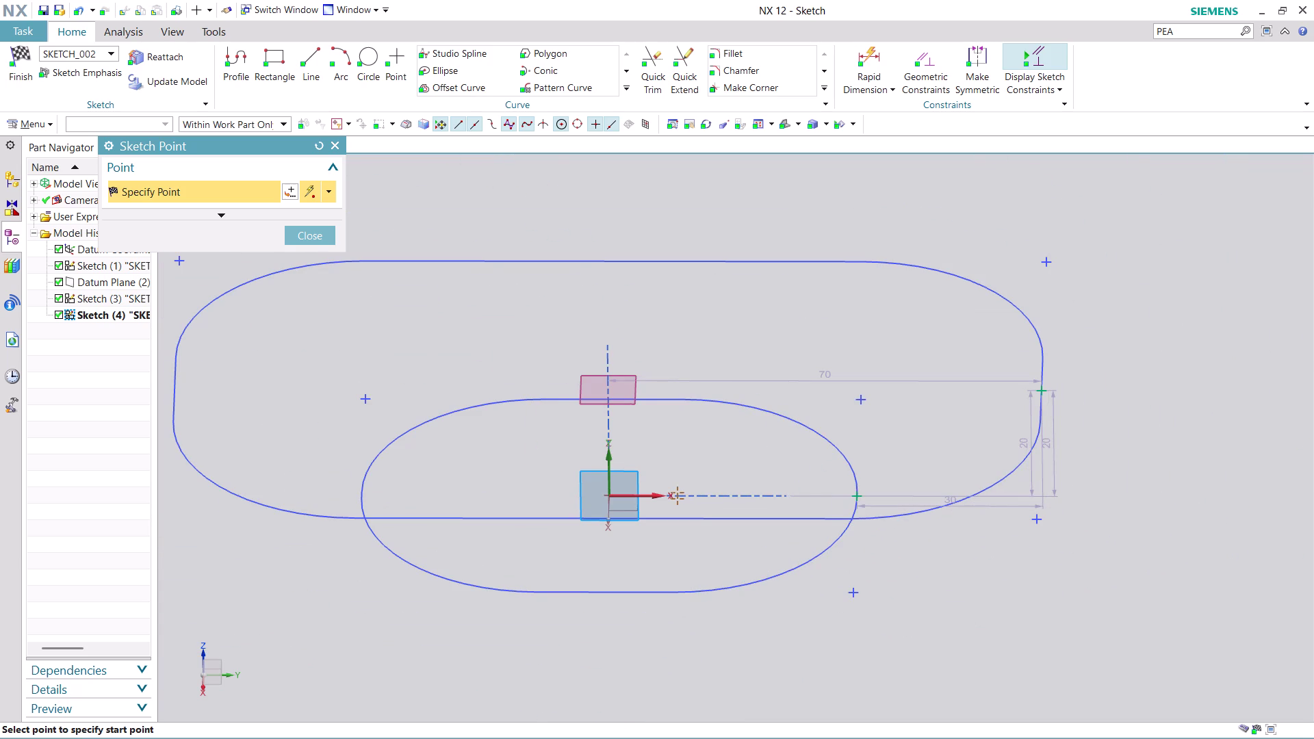
click(321, 235)
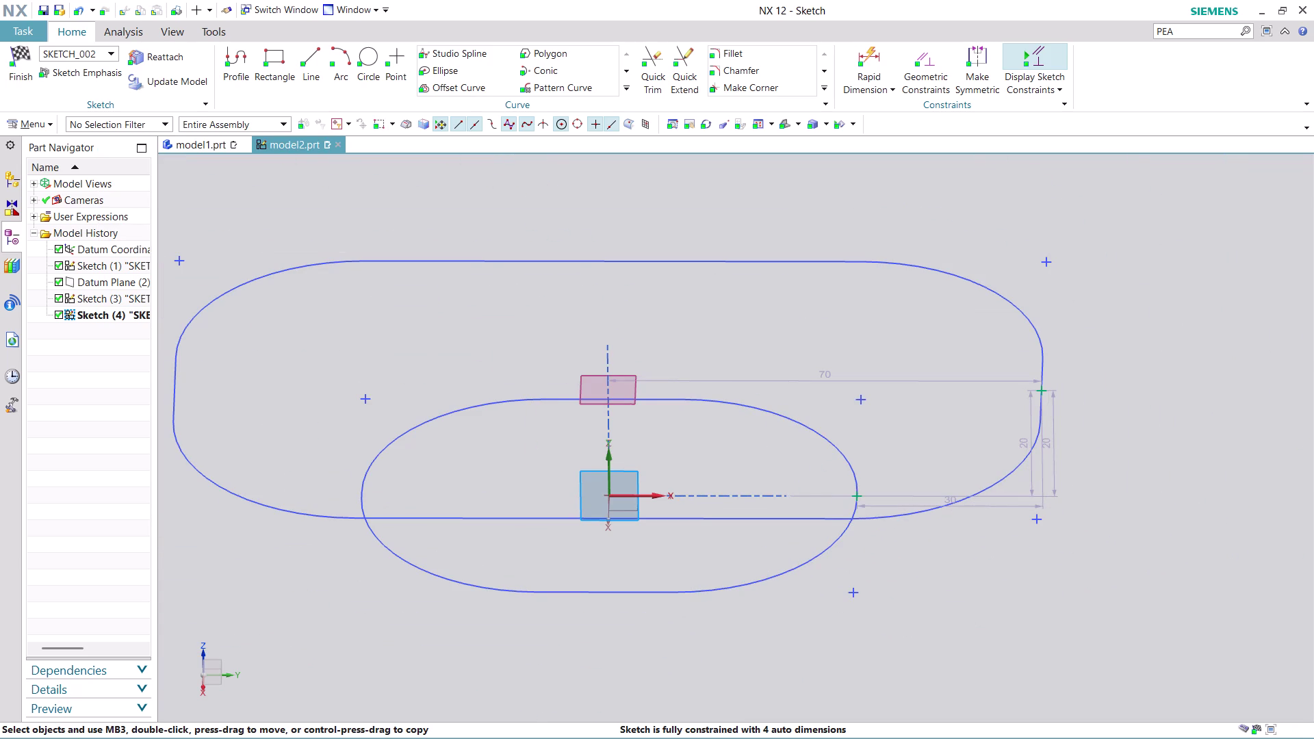
click(345, 54)
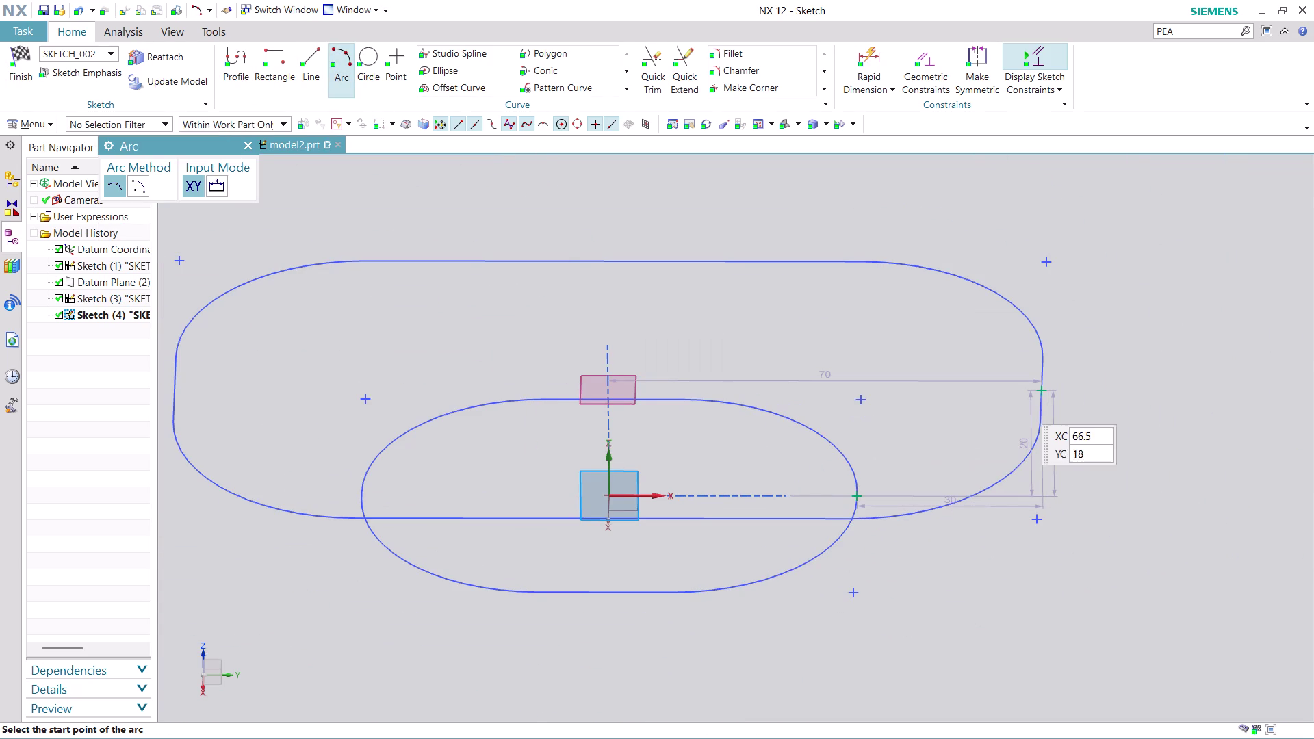
Draw a three-point arc of radius 30 from the Line5 midpoint to the slot's end.
click(1042, 387)
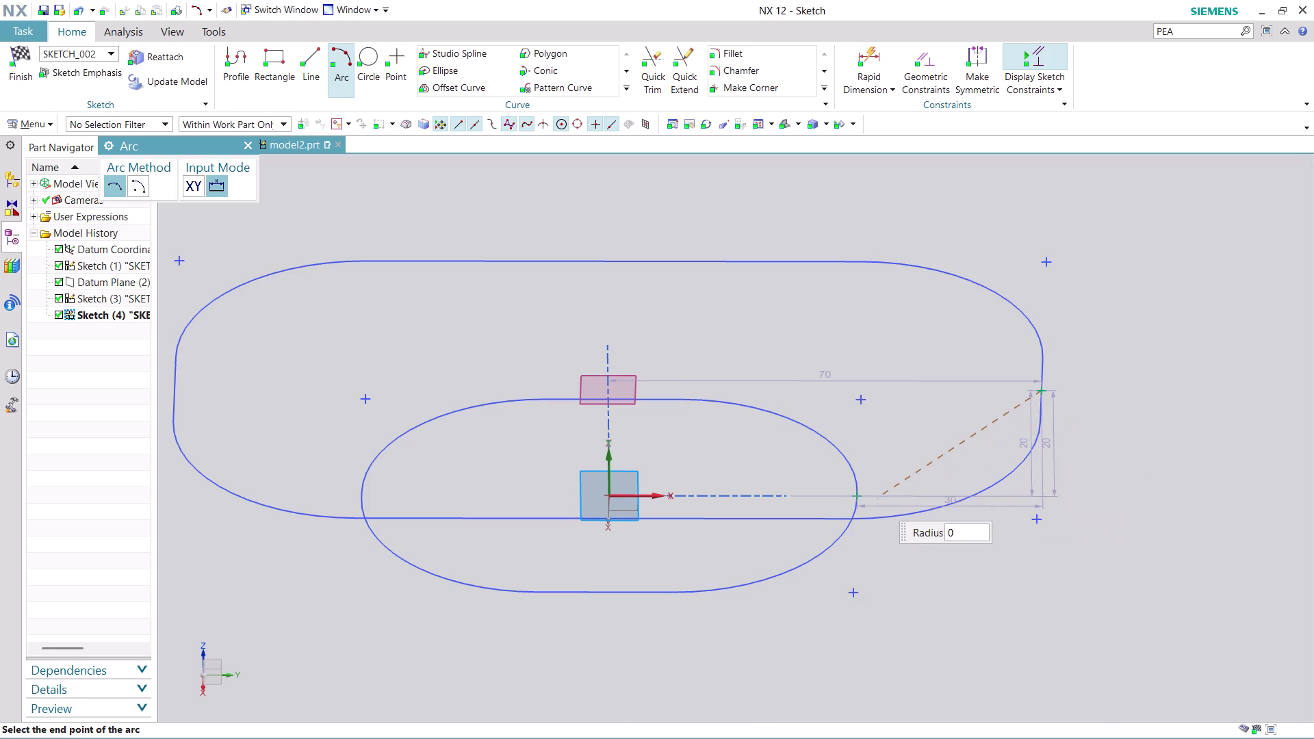
scroll(up, 3)
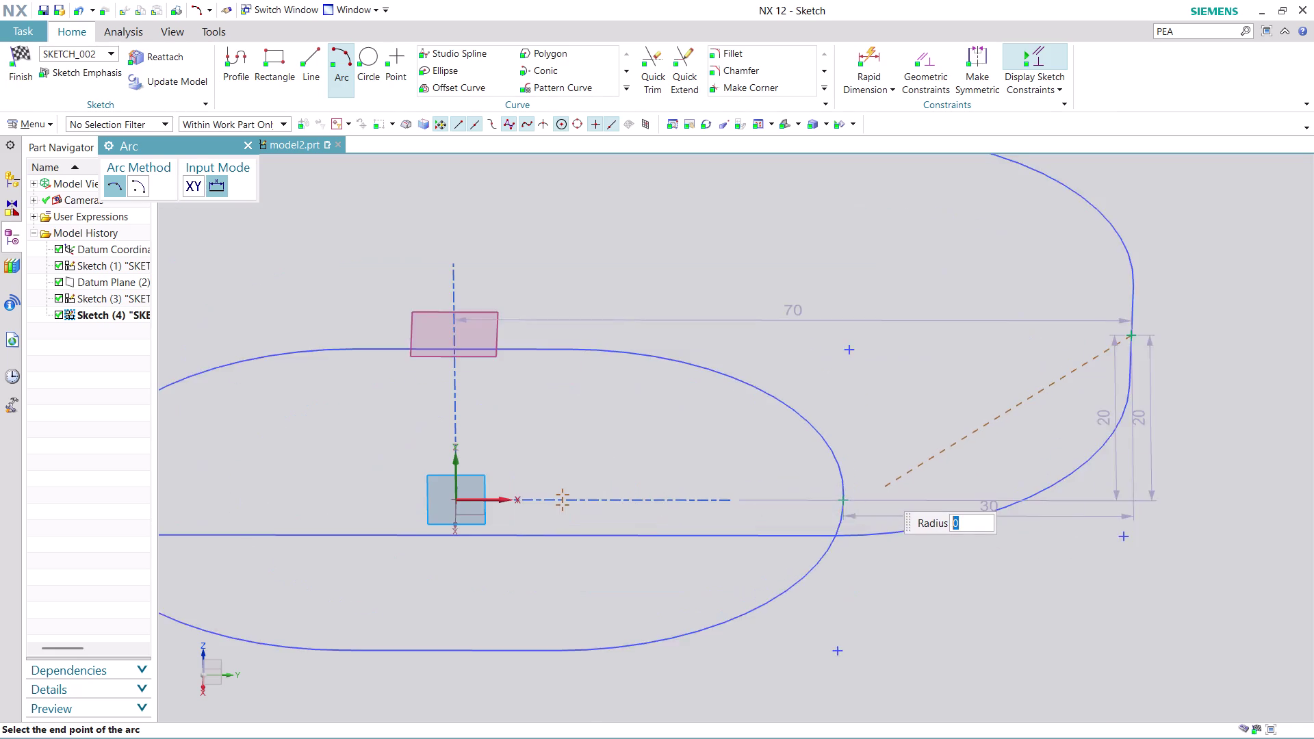
scroll(up, 3)
click(822, 509)
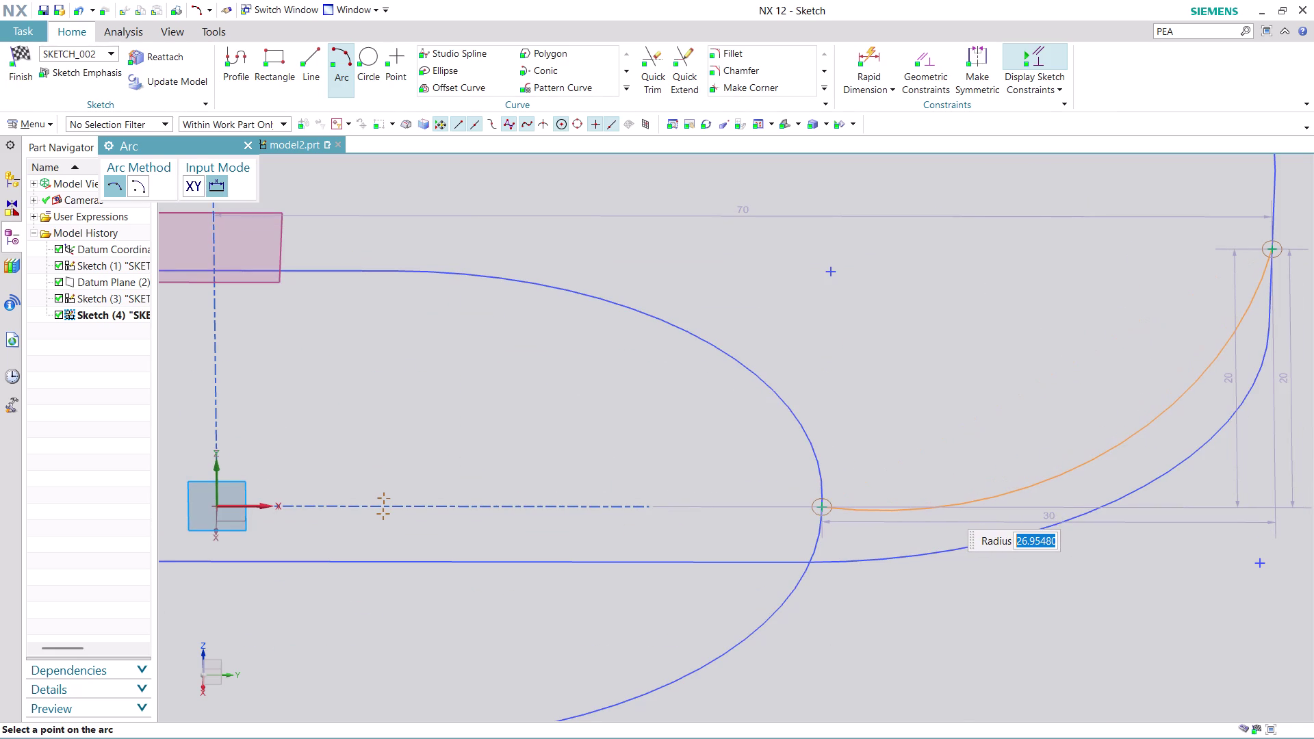
text(30)
key(Return)
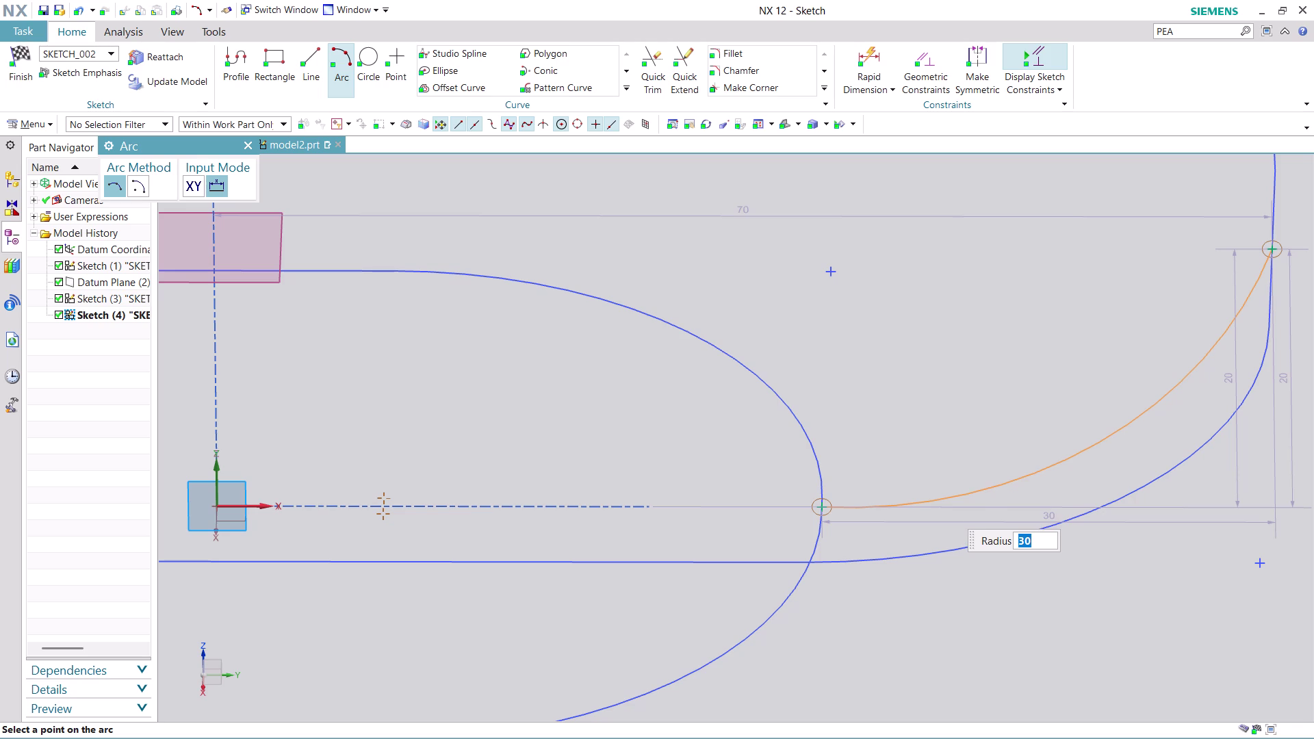
click(945, 464)
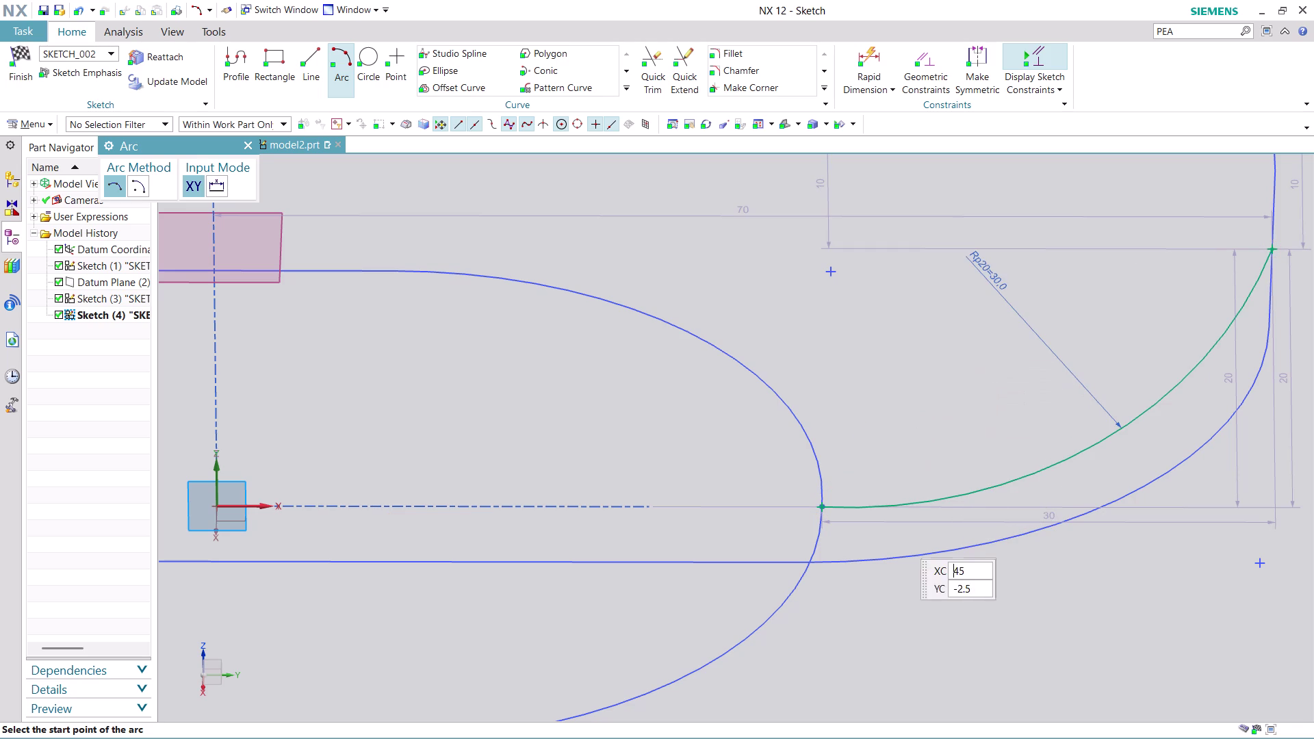
scroll(up, 3)
scroll(up, 3)
scroll(up, 3)
scroll(up, 3)
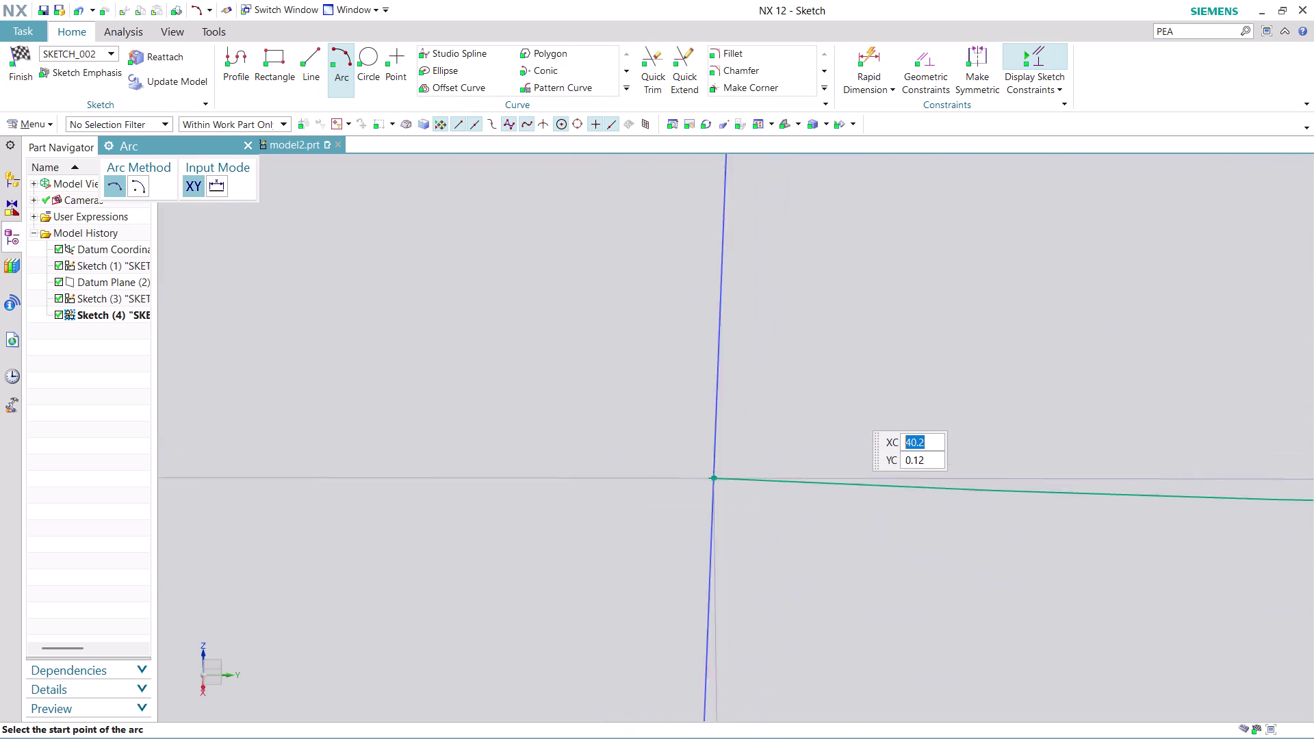
scroll(up, 3)
scroll(up, 3)
scroll(down, 3)
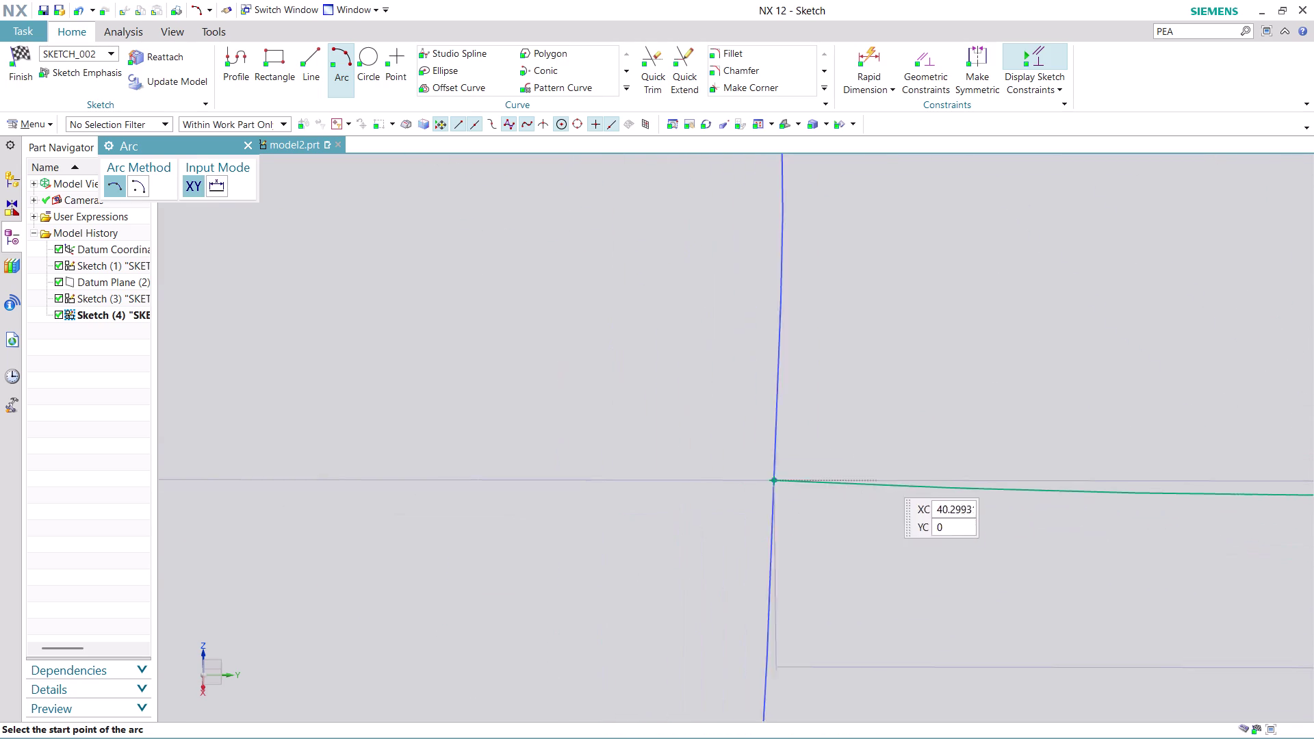
scroll(down, 3)
scroll(down, 3)
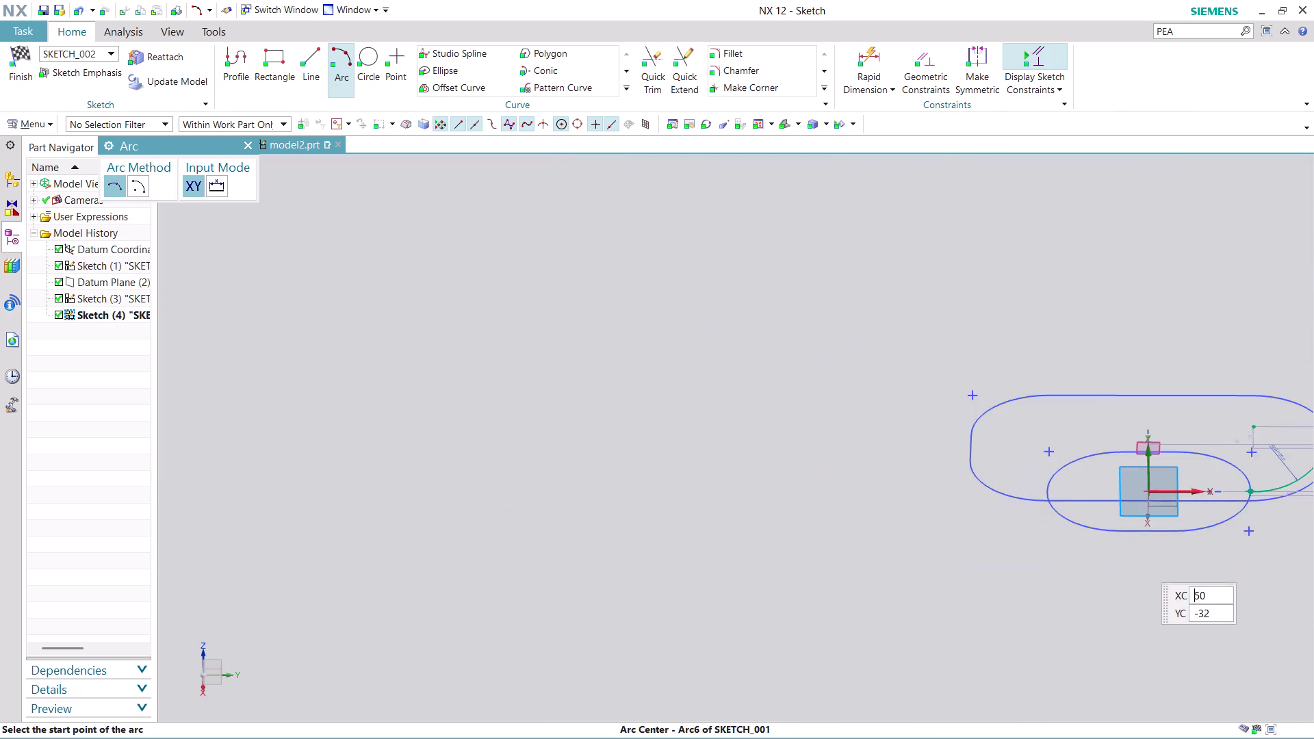
scroll(up, 3)
middle_drag(1279, 562, 1049, 604)
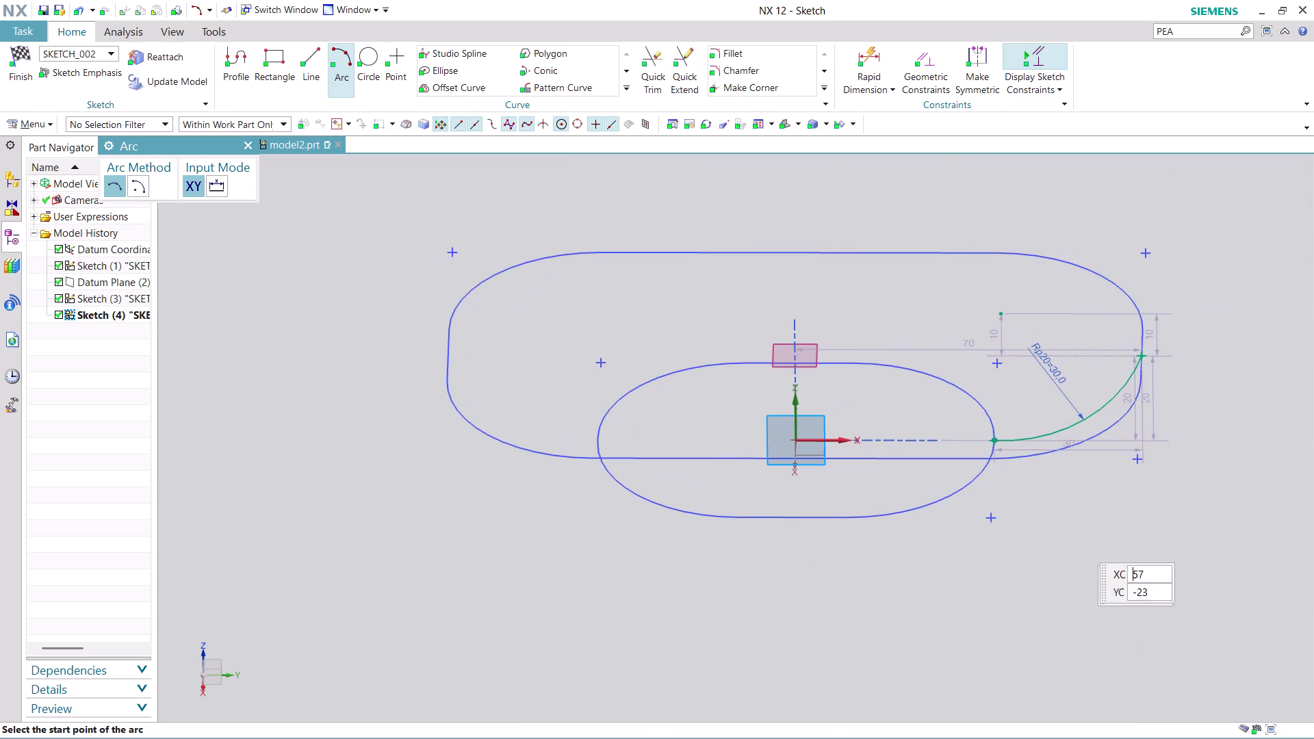
scroll(up, 3)
scroll(down, 3)
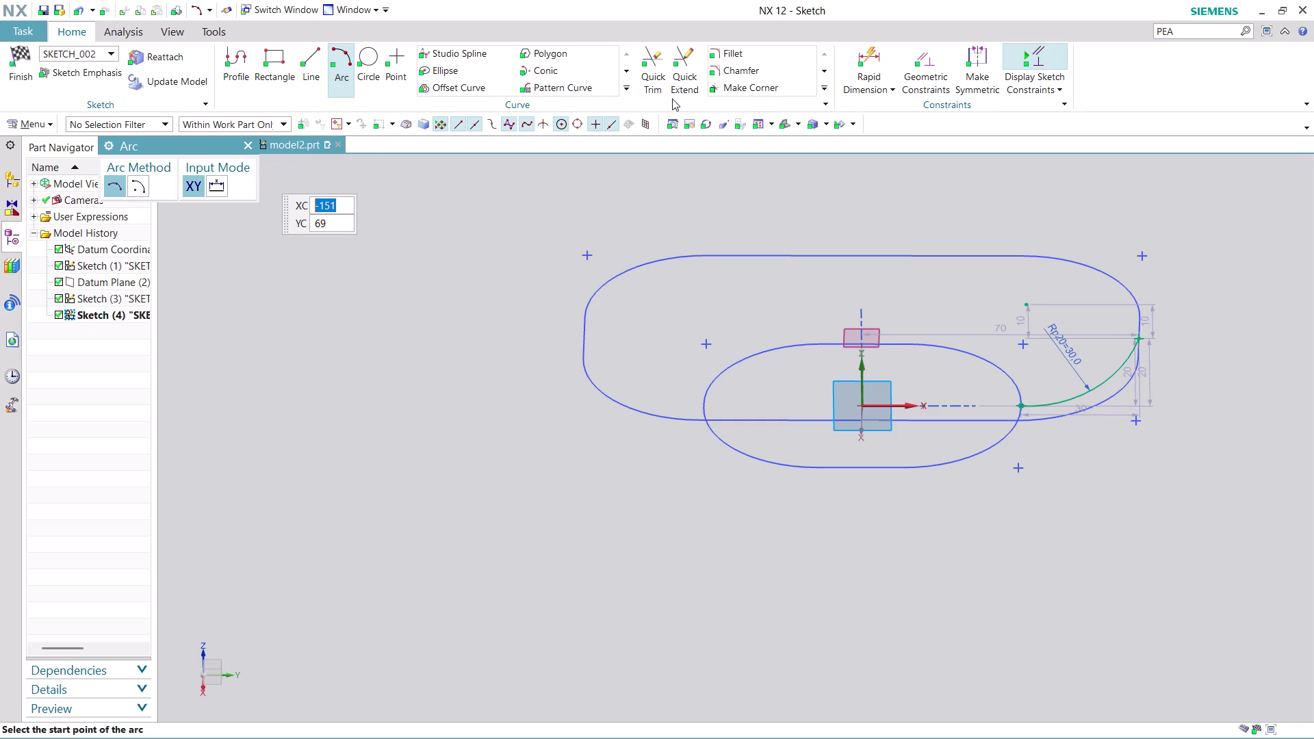
click(626, 87)
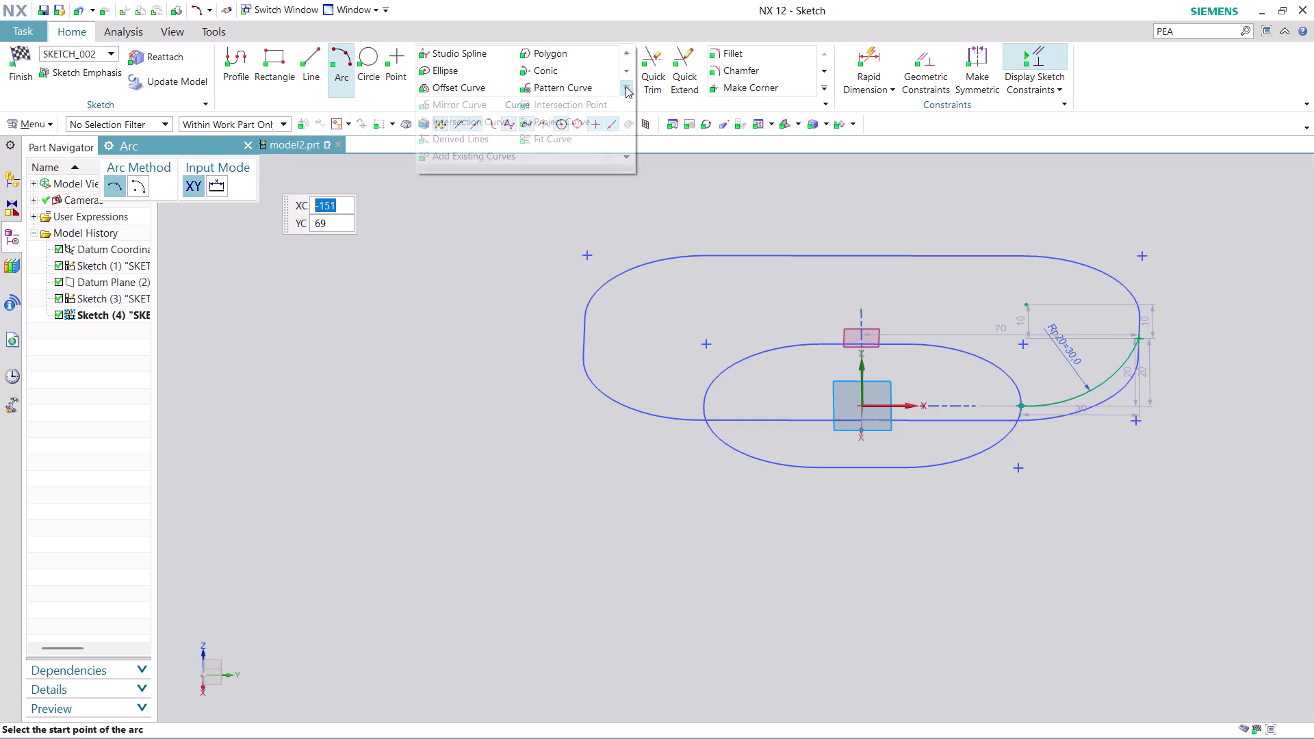
Mirror the radius-30 arc about the vertical datum axis onto the left side.
click(480, 103)
scroll(up, 3)
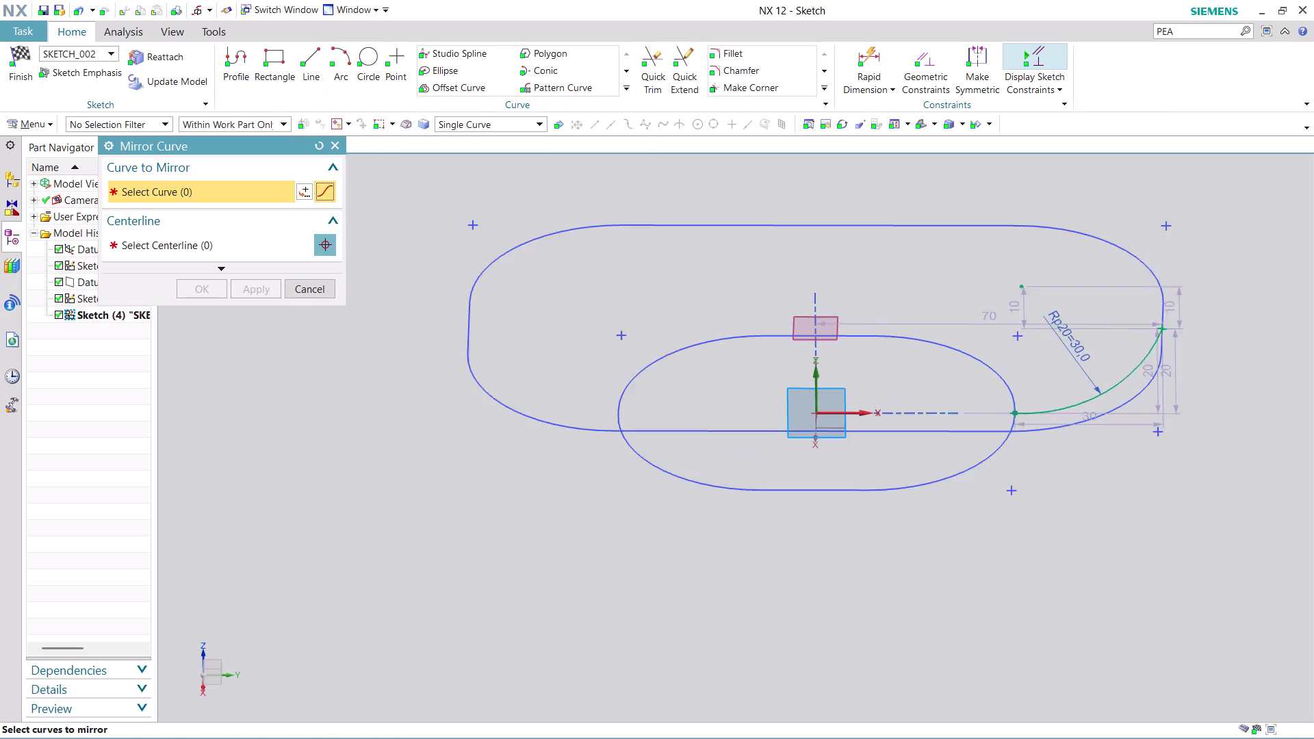
scroll(up, 3)
click(1103, 402)
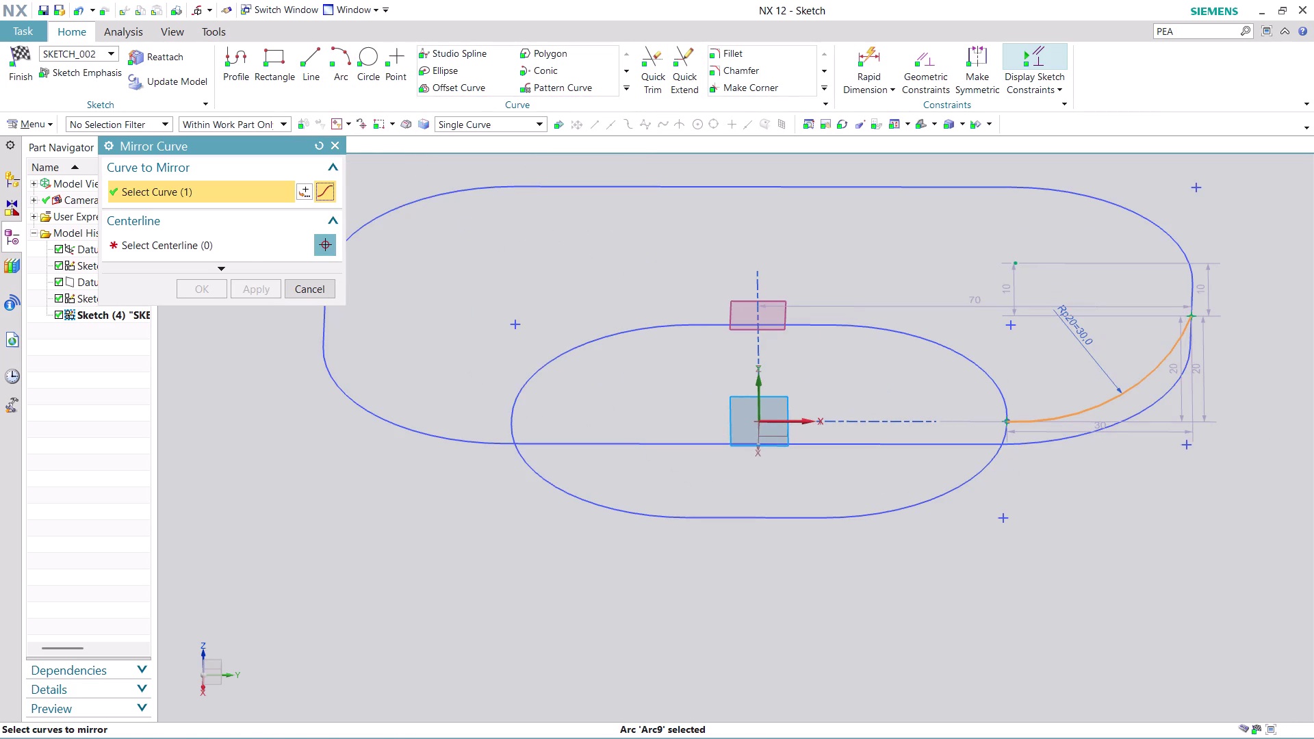
click(245, 241)
click(763, 388)
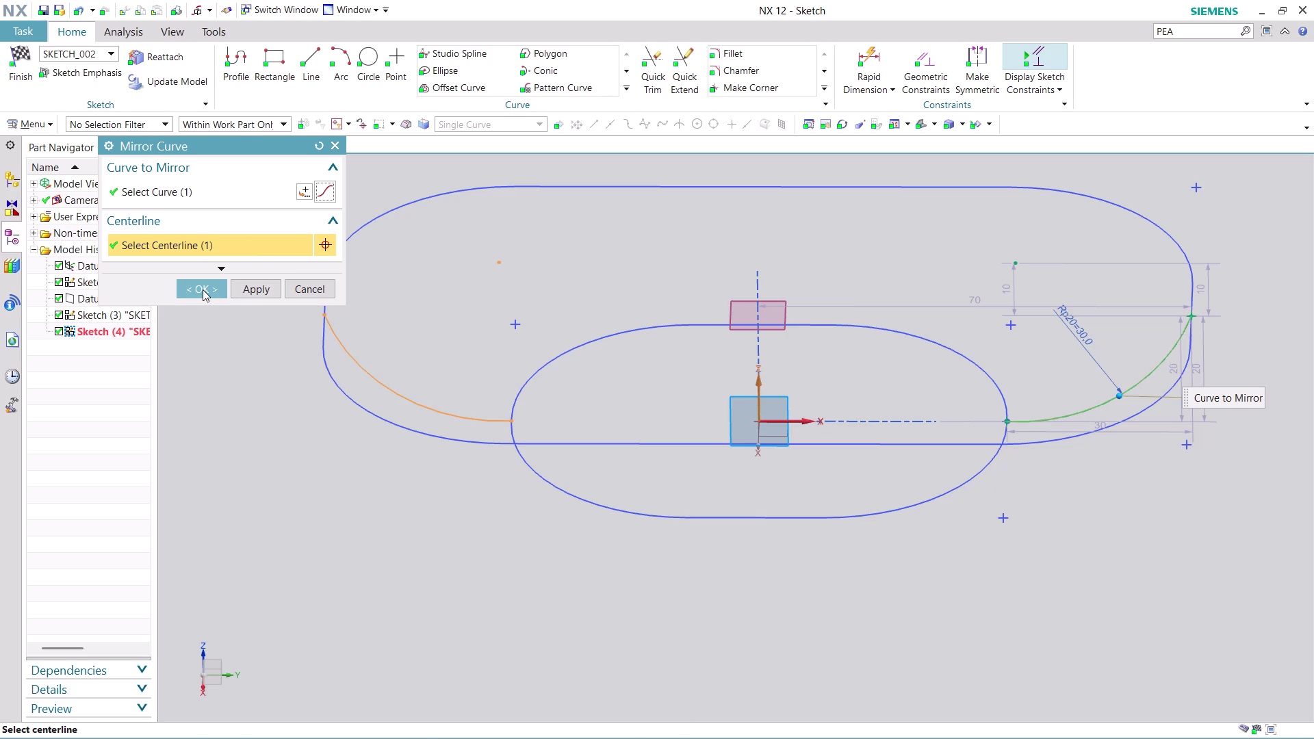
click(202, 290)
scroll(up, 3)
scroll(up, 3)
scroll(up, 3)
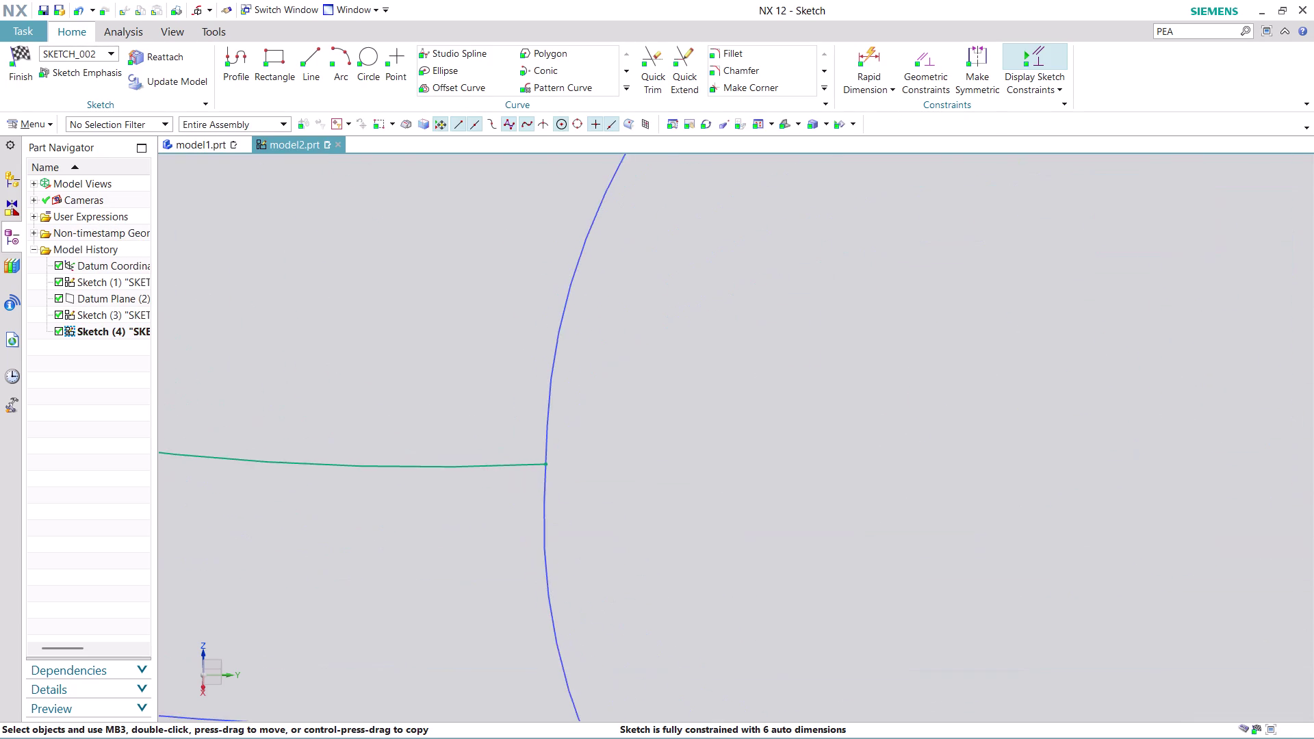
scroll(up, 3)
scroll(up, 3)
scroll(up, 3)
scroll(up, 3)
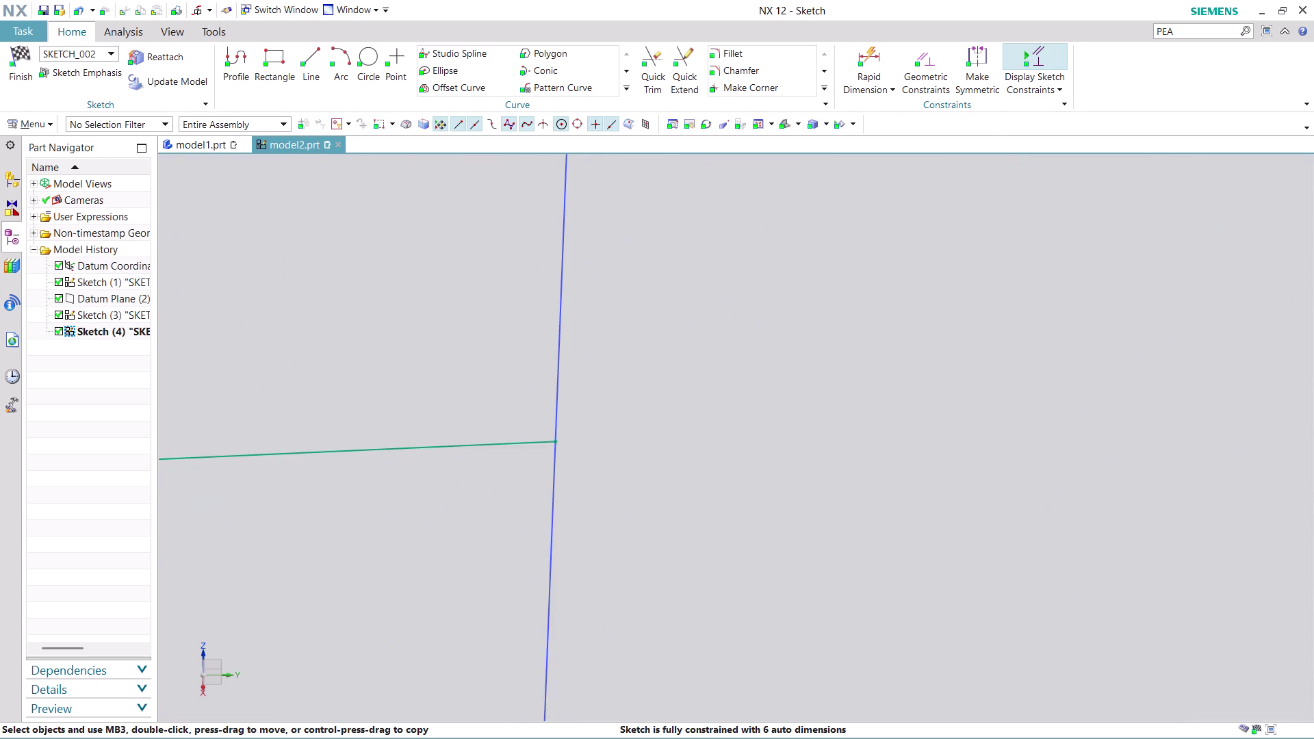
scroll(down, 3)
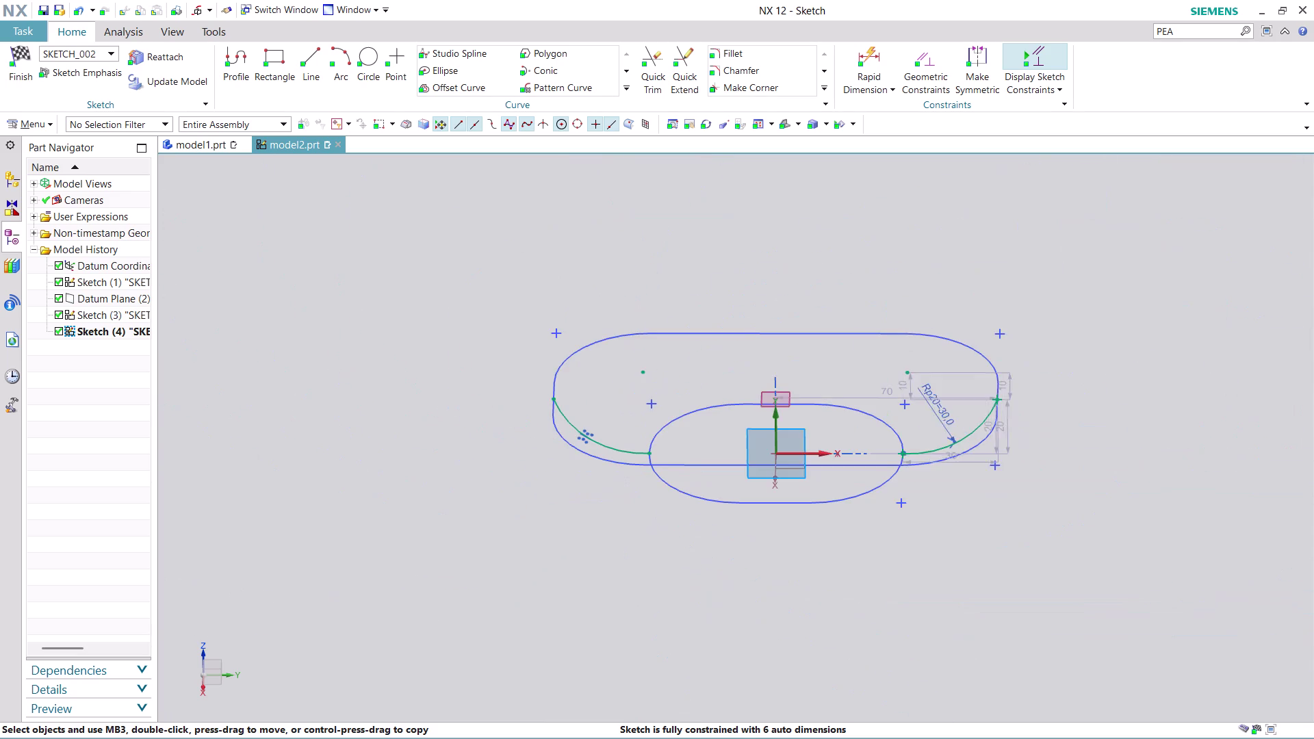
scroll(up, 3)
Finish Sketch (4) and orbit to see the profiles and arcs in 3D.
click(24, 72)
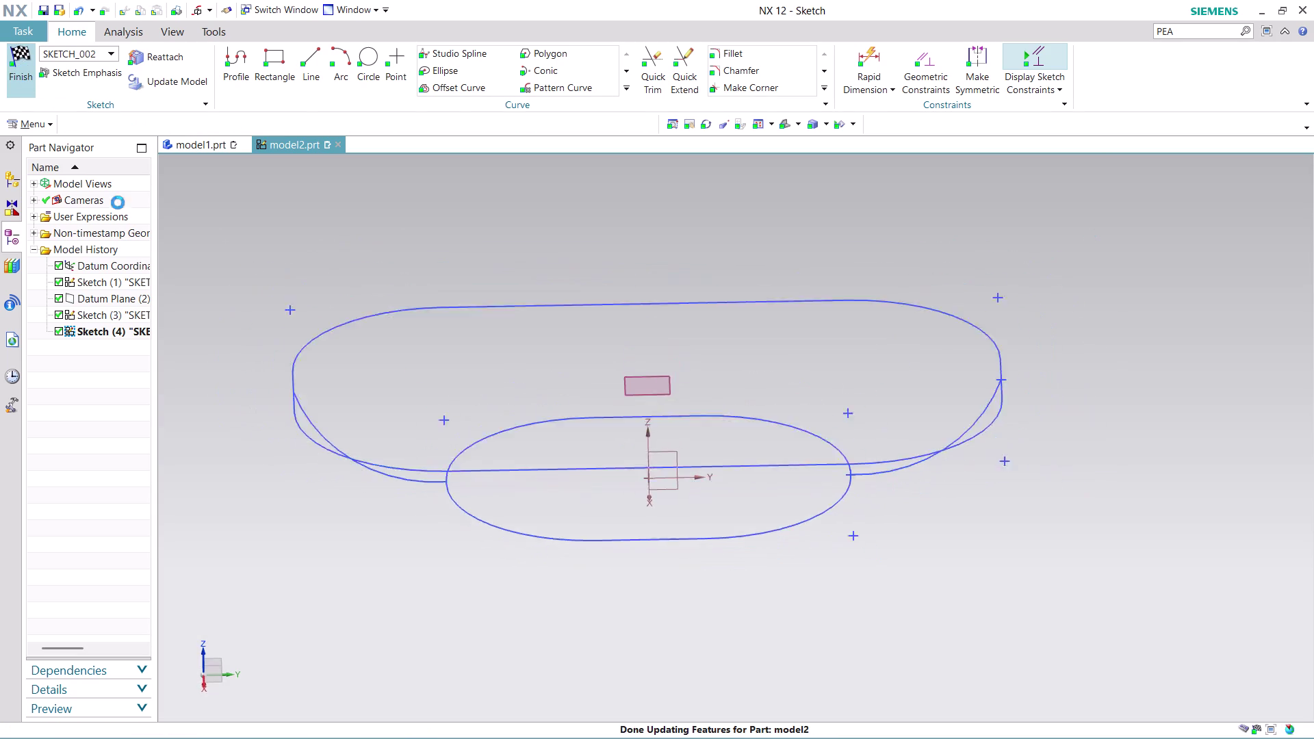
middle_drag(822, 402, 831, 447)
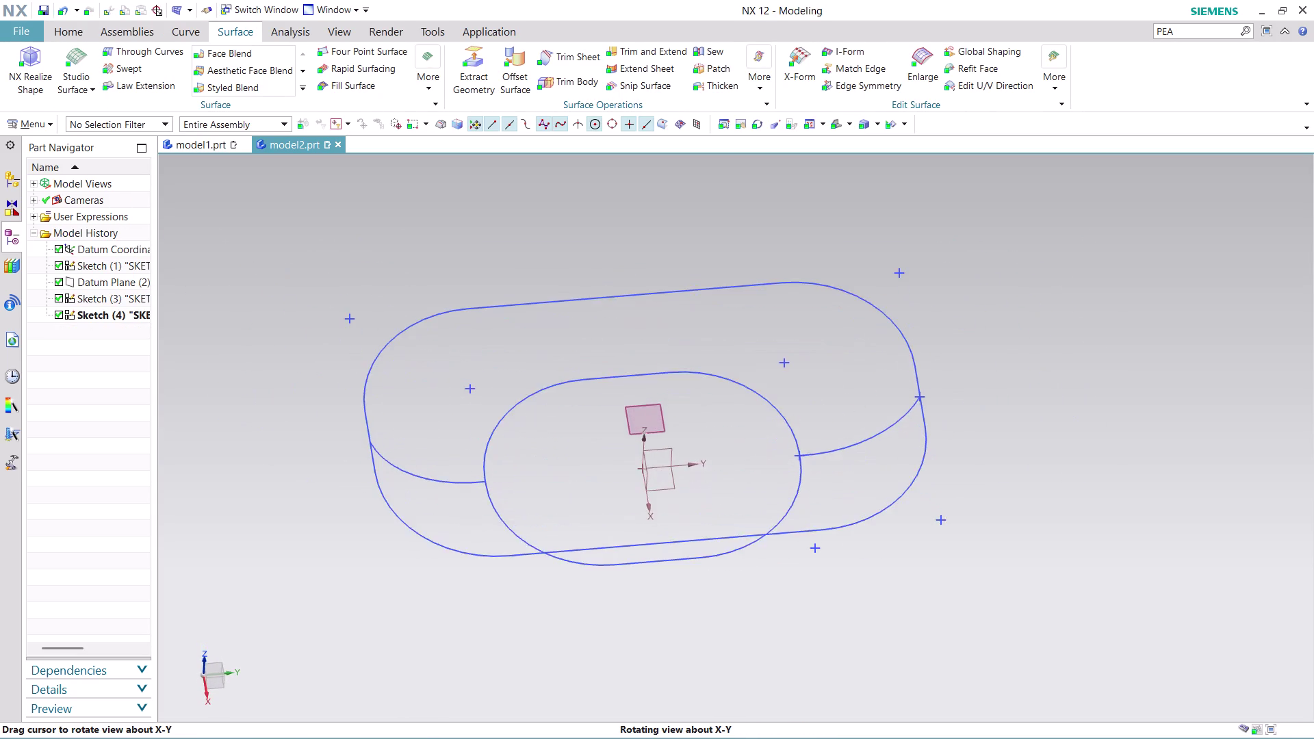
middle_drag(831, 446, 831, 448)
scroll(up, 3)
scroll(up, 3)
scroll(up, 3)
scroll(up, 3)
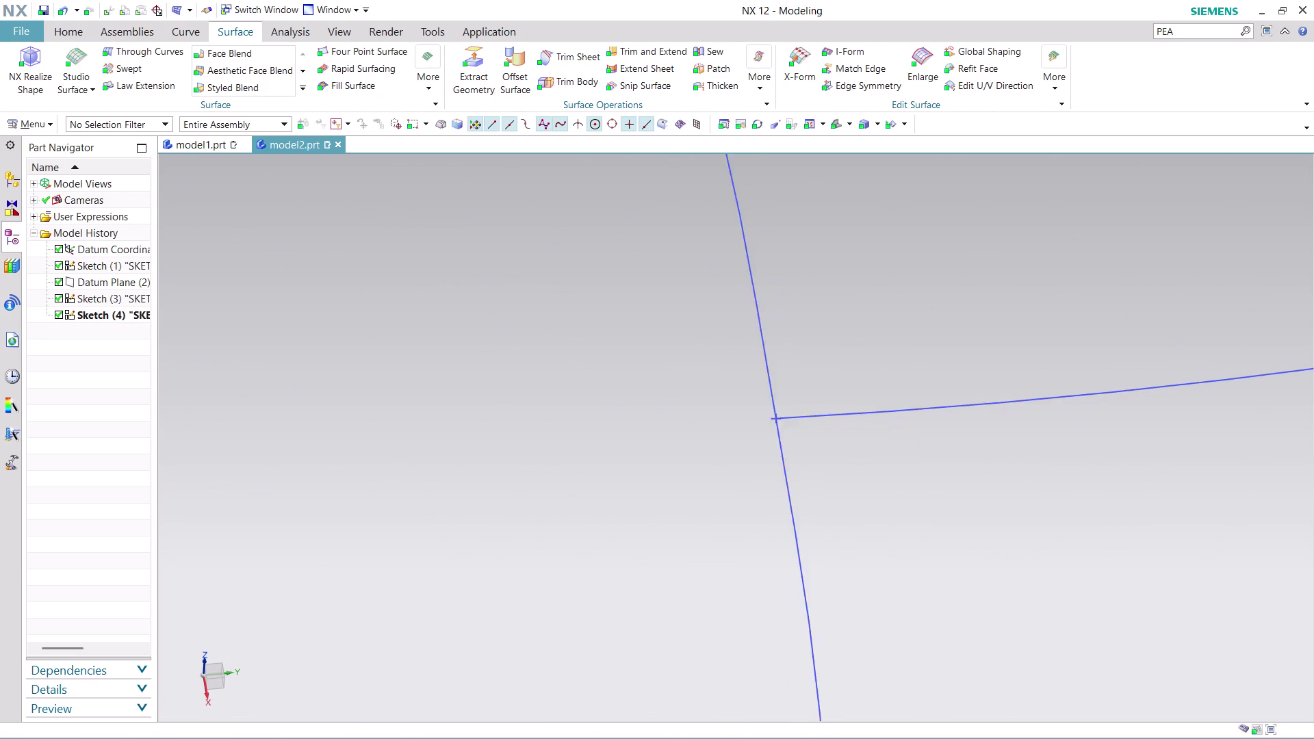
Zoom into the arc-to-profile junctions and back out, then show the Studio Surface types.
scroll(up, 3)
scroll(up, 3)
scroll(up, 3)
scroll(up, 3)
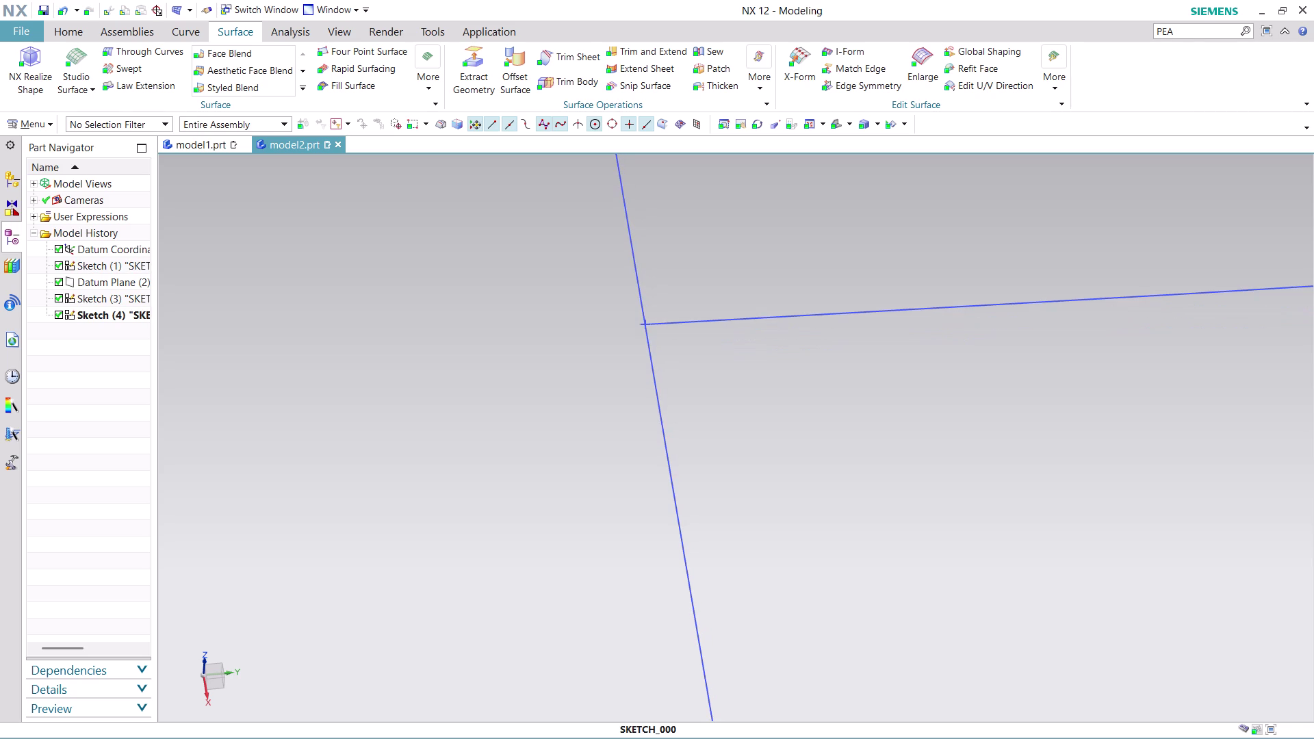
scroll(up, 3)
scroll(down, 3)
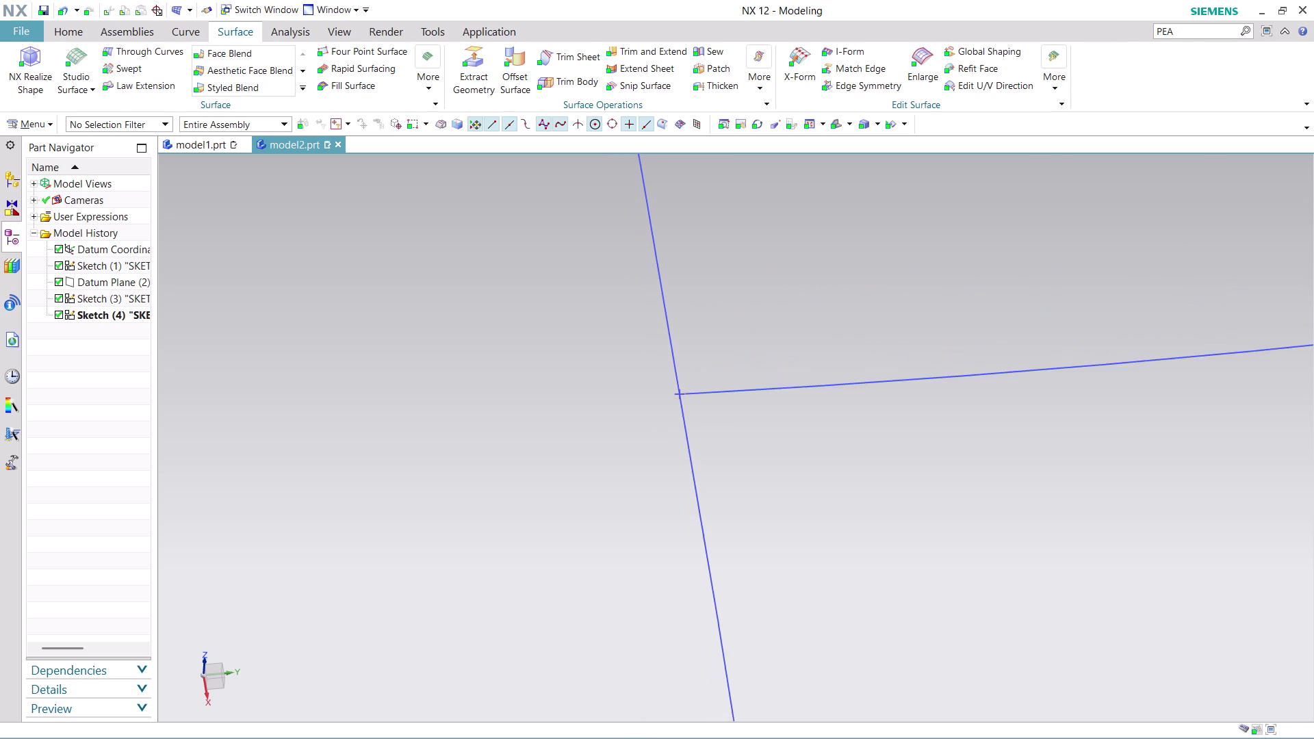
scroll(down, 3)
scroll(up, 3)
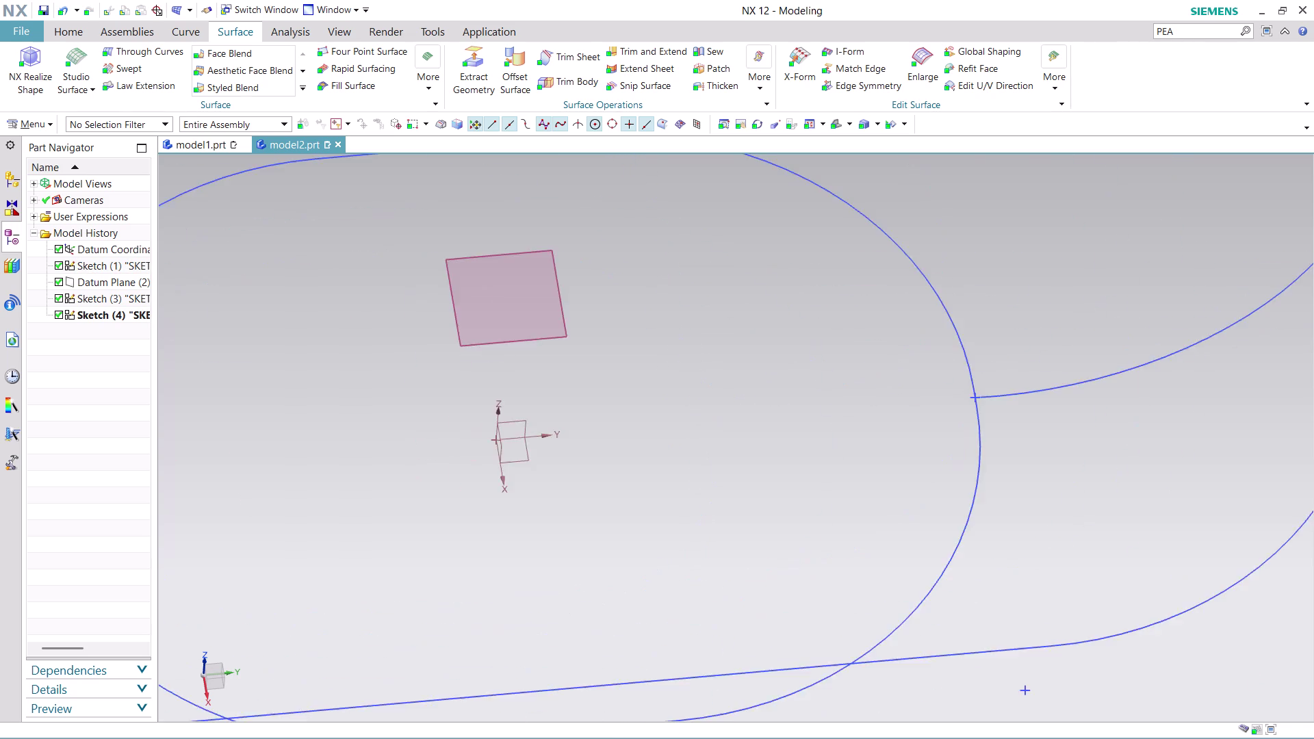
scroll(down, 3)
scroll(up, 3)
scroll(up, 3)
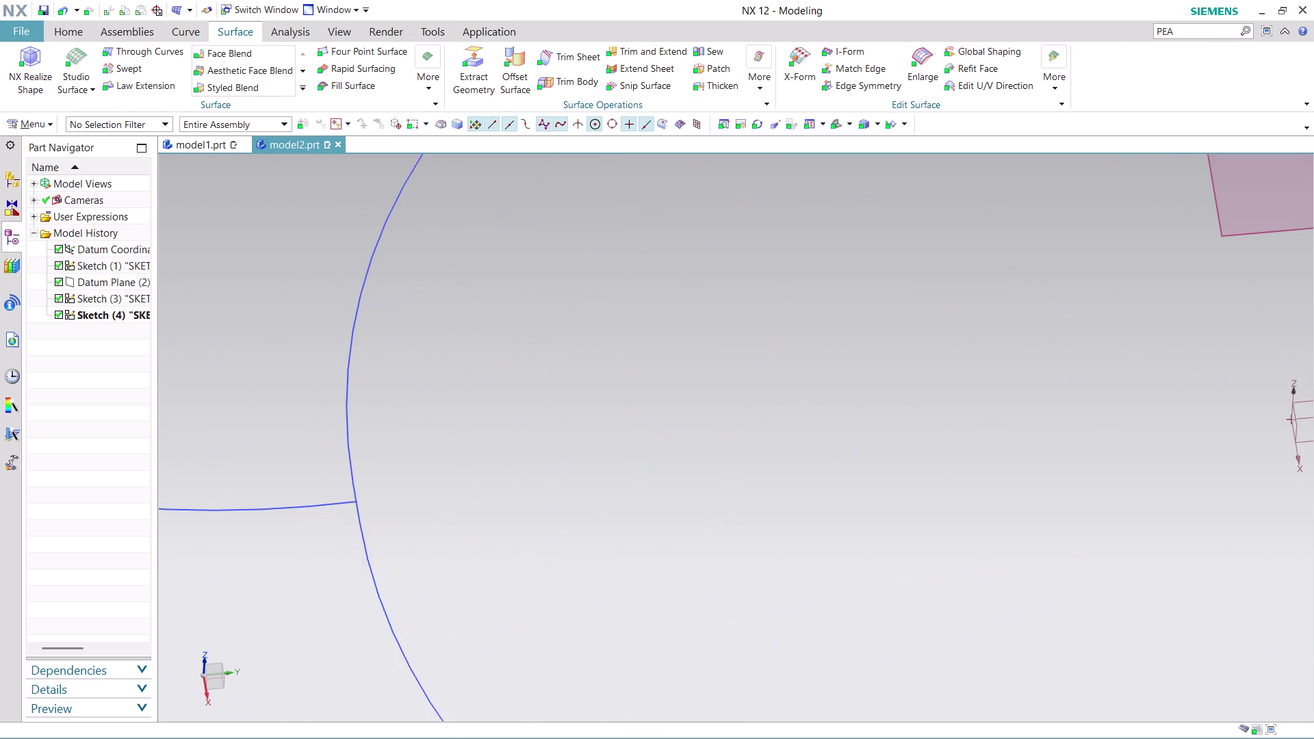
scroll(up, 3)
scroll(up, 3)
scroll(down, 3)
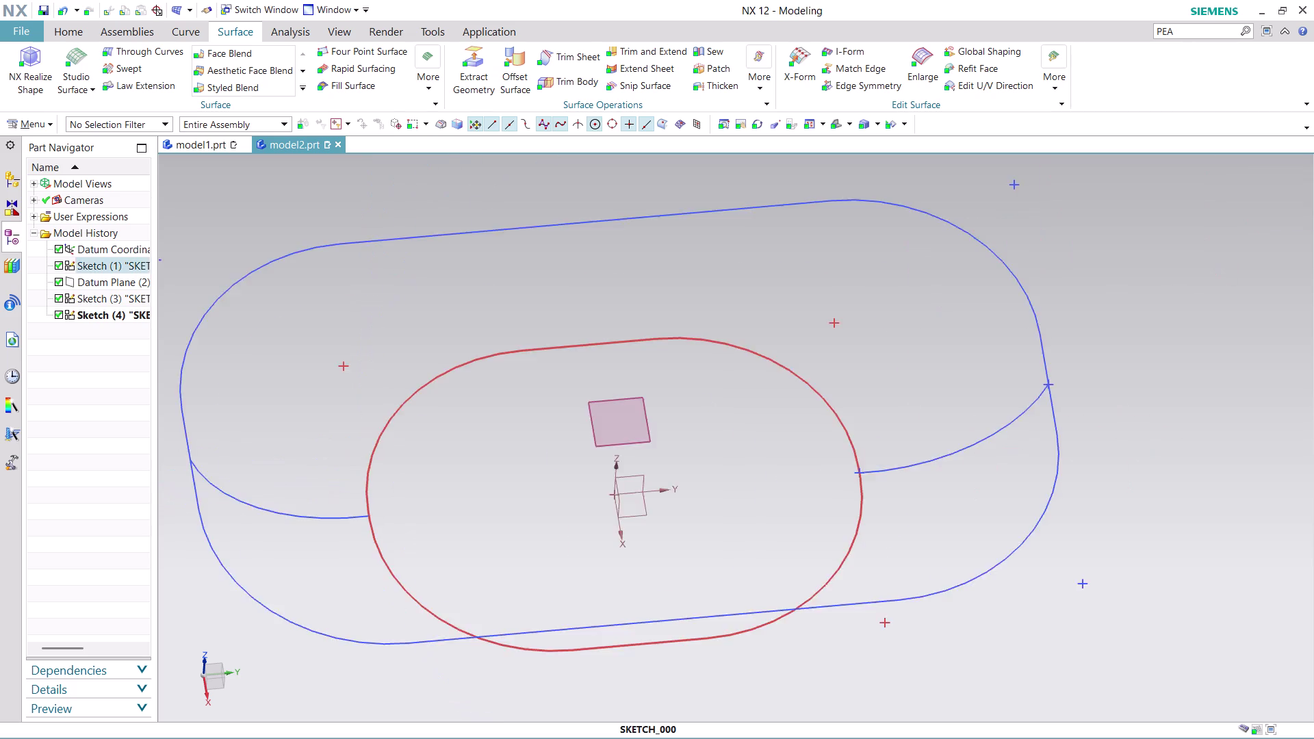
scroll(down, 3)
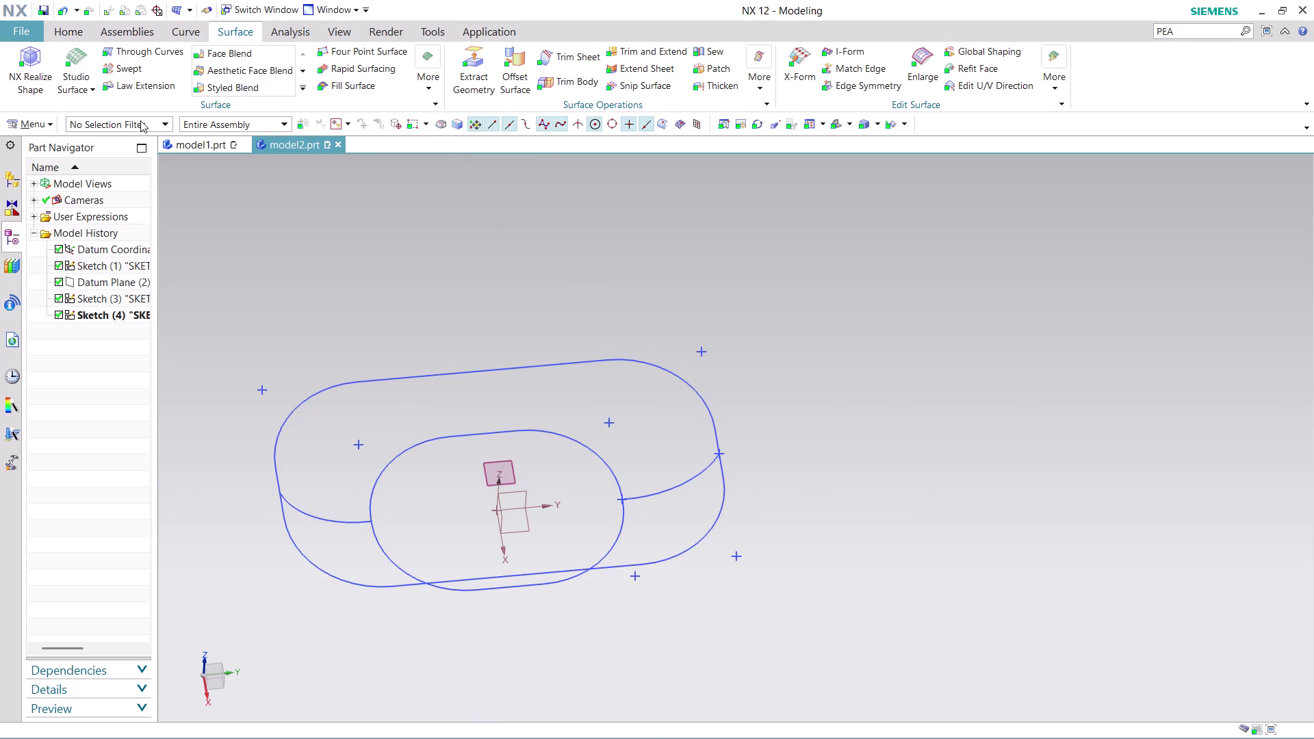
click(86, 83)
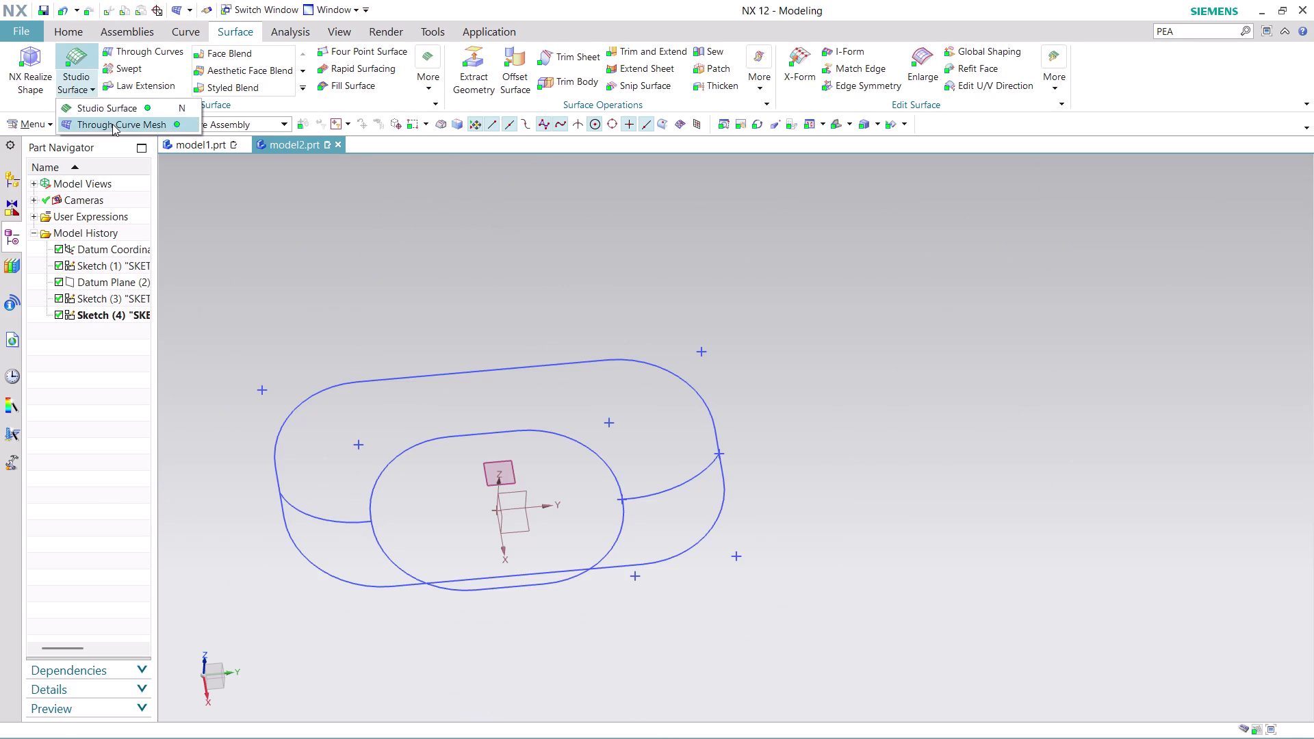
click(112, 124)
scroll(down, 3)
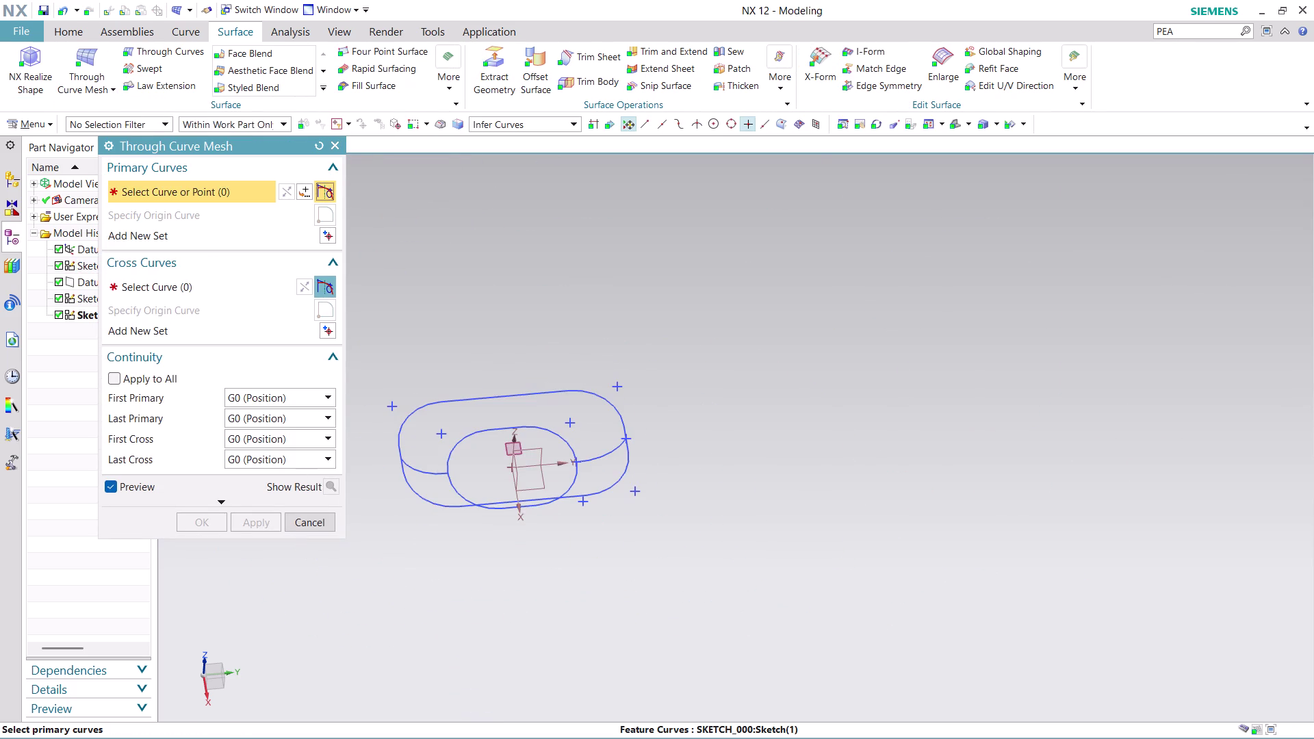
scroll(up, 3)
click(410, 455)
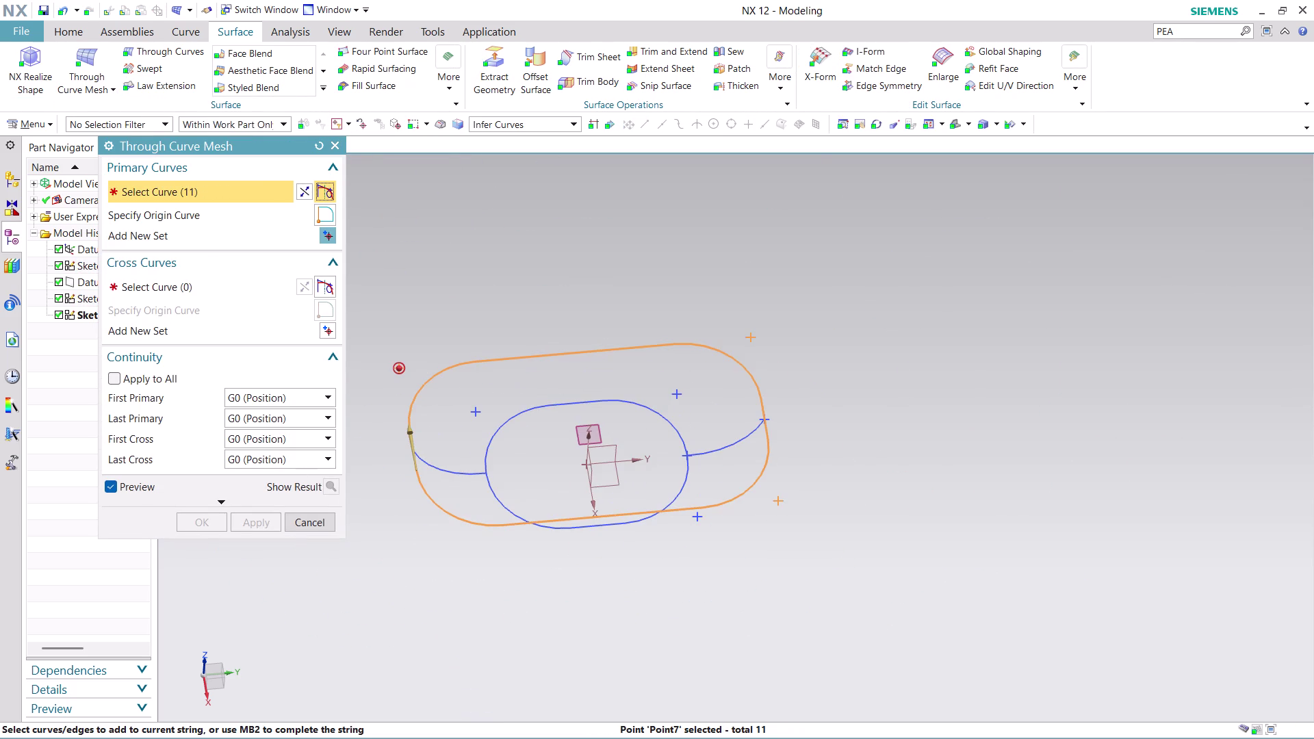
middle_click(475, 325)
scroll(up, 3)
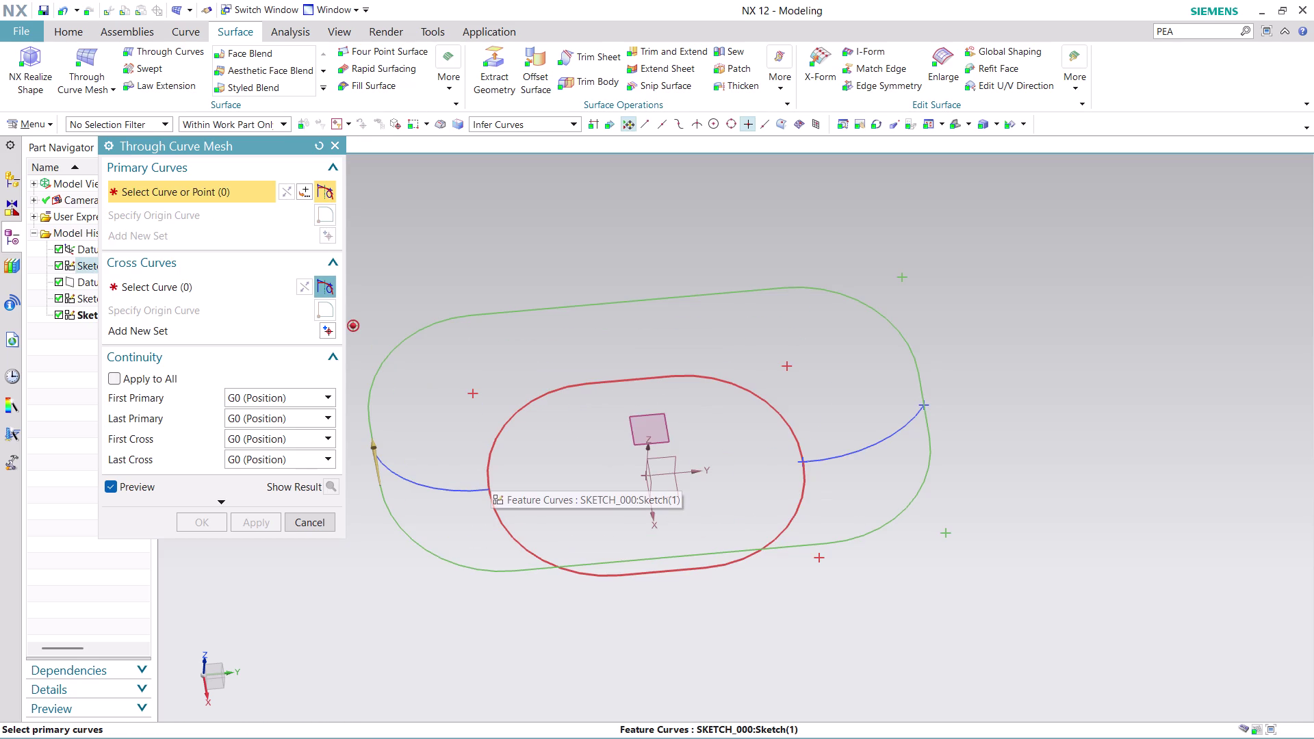
click(491, 473)
click(570, 489)
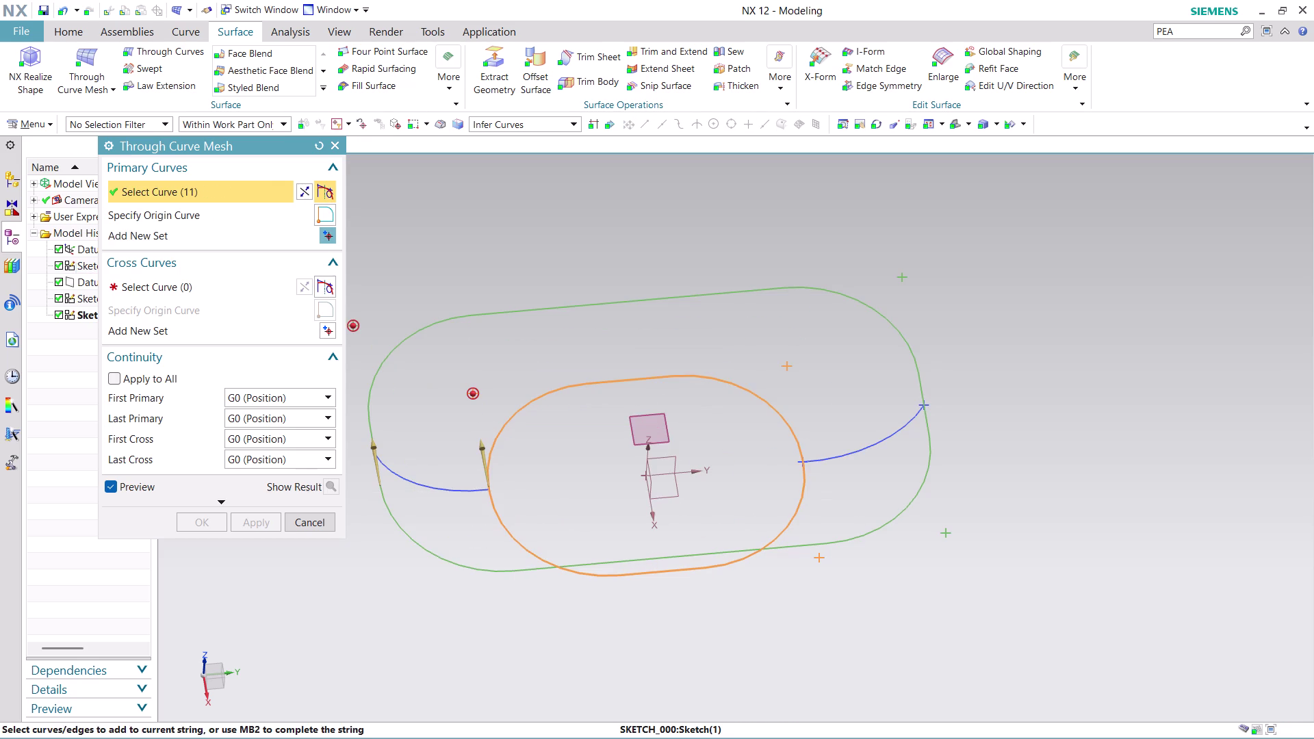
click(212, 290)
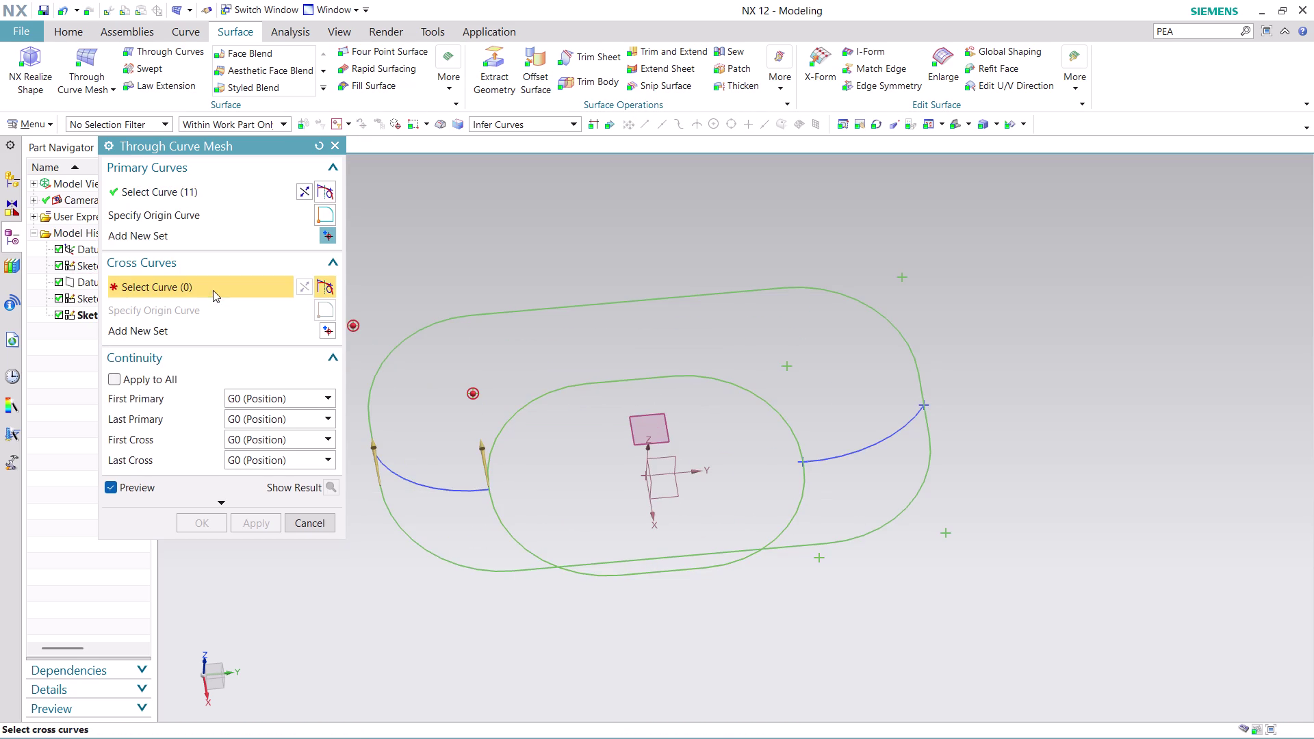
click(562, 120)
click(545, 143)
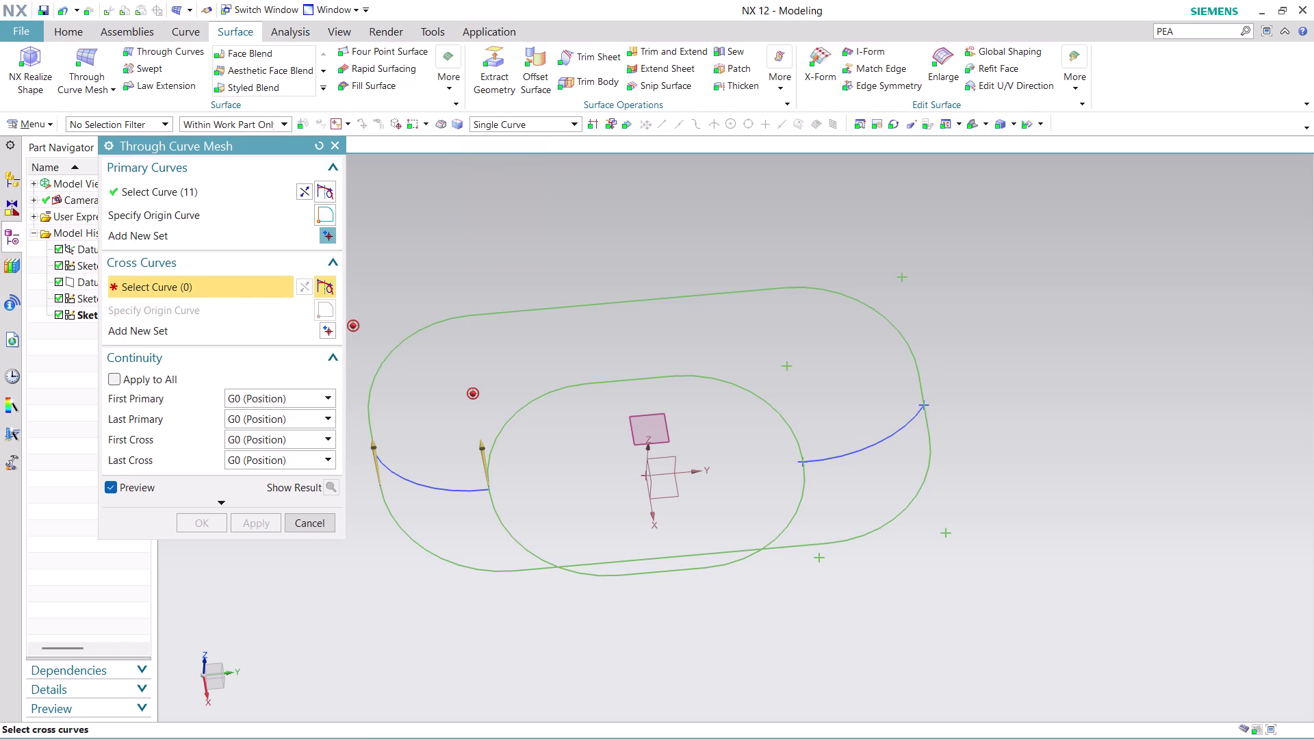
click(412, 482)
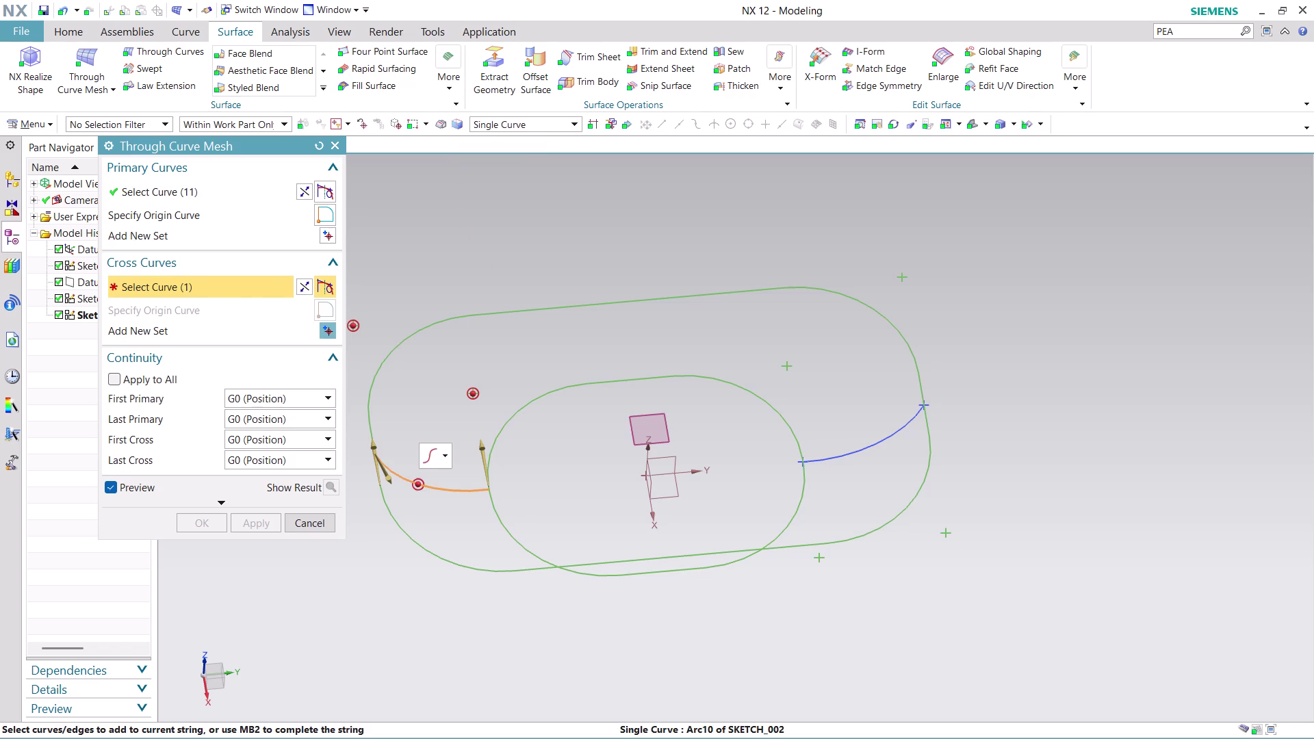
click(896, 432)
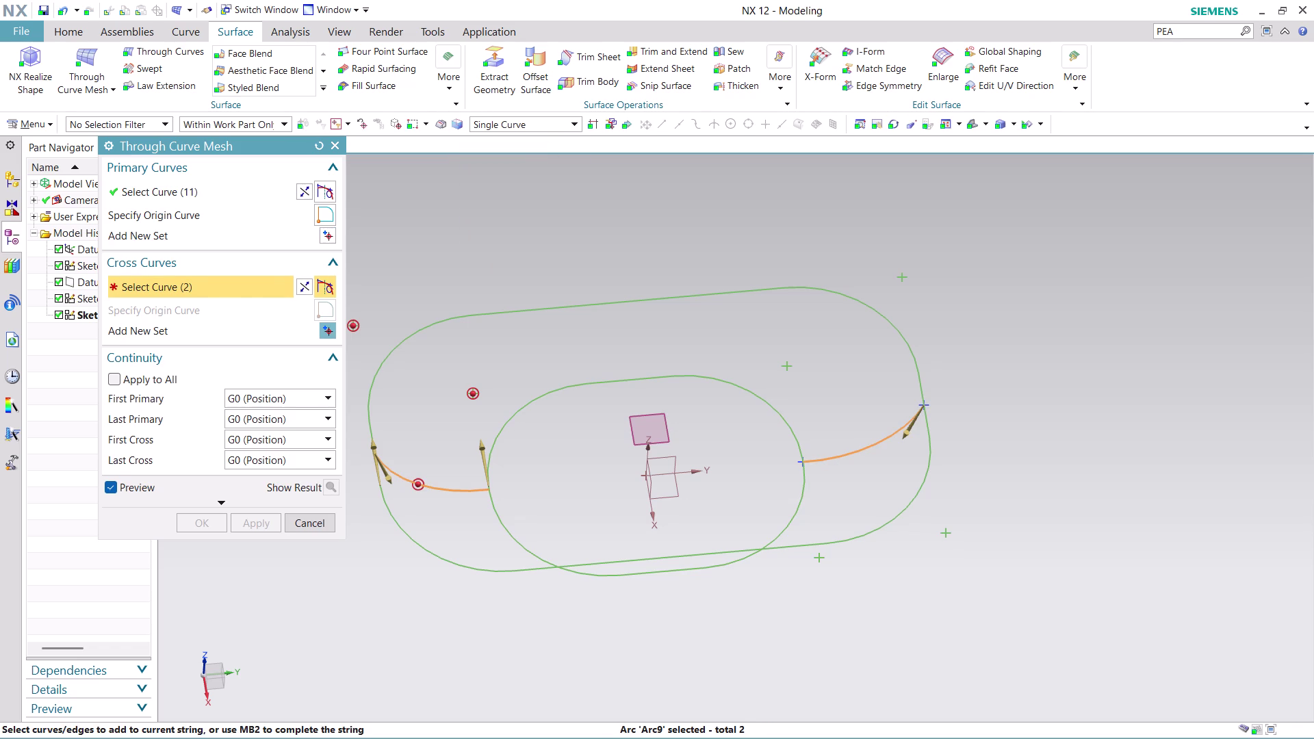
click(325, 525)
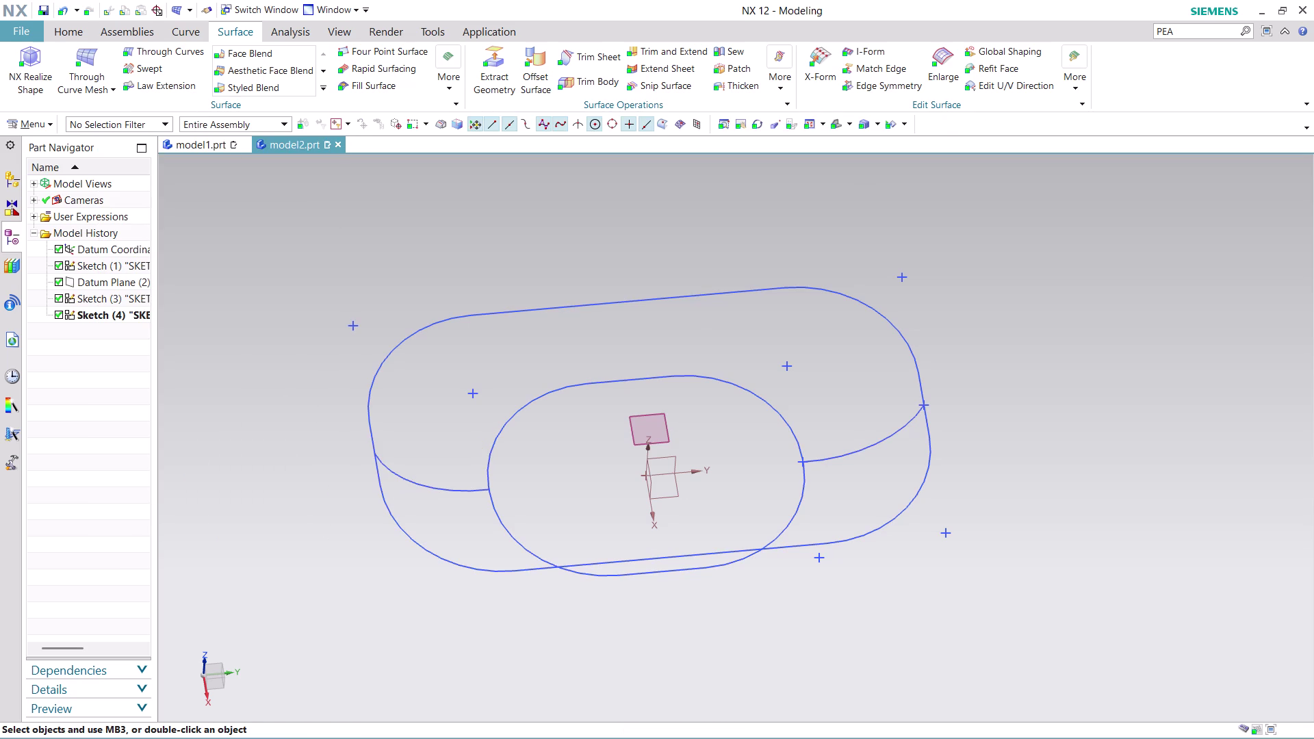
click(80, 56)
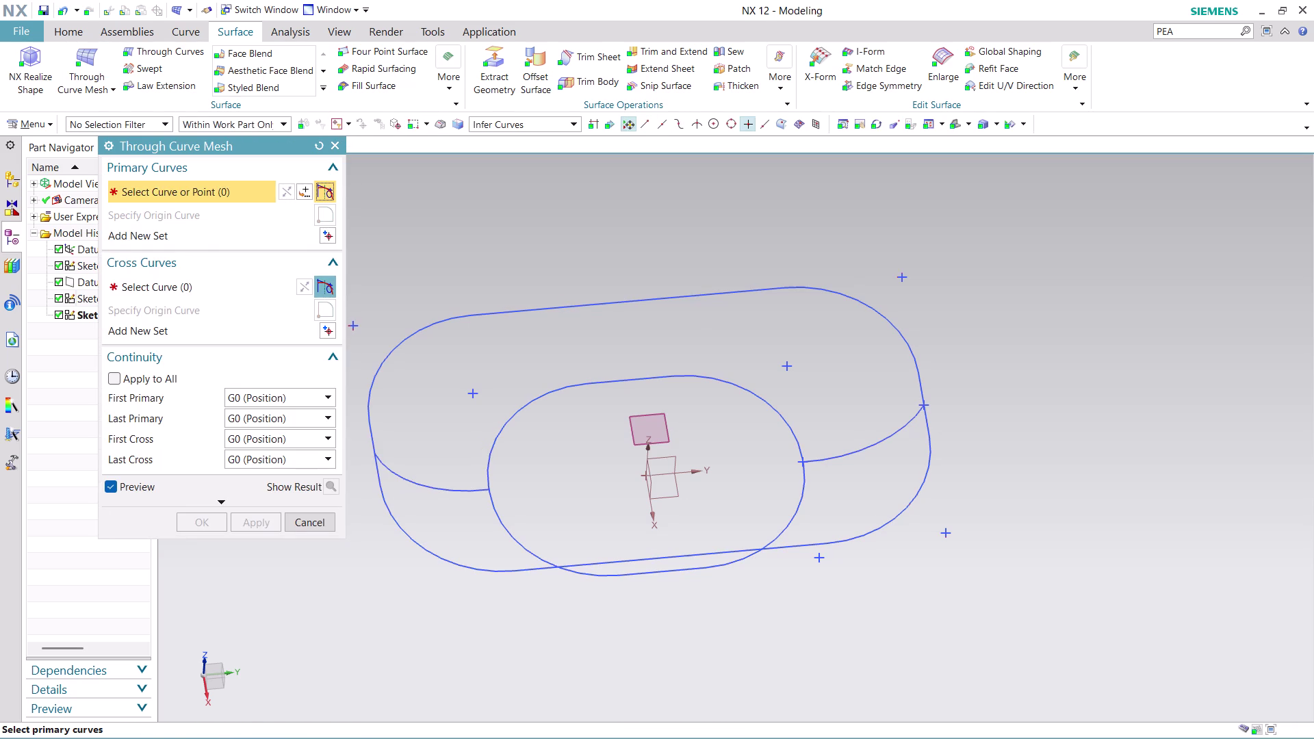
click(427, 323)
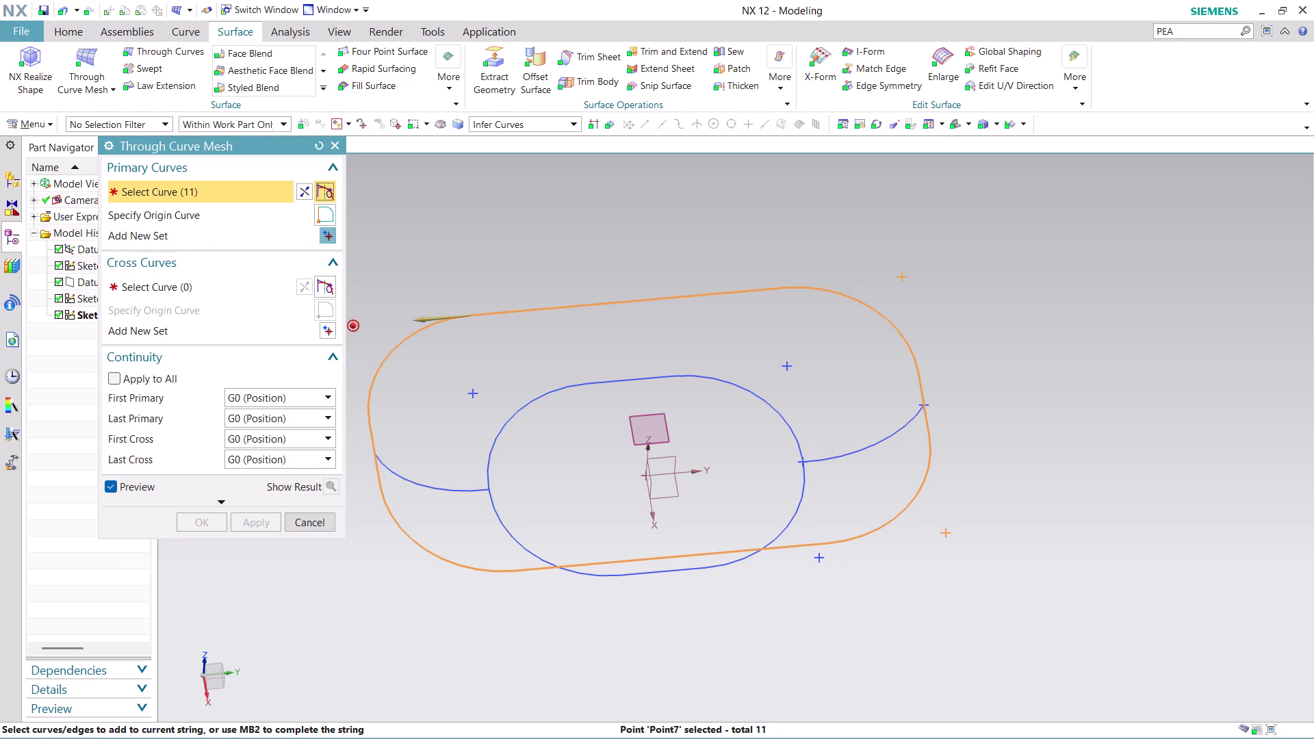
middle_click(455, 227)
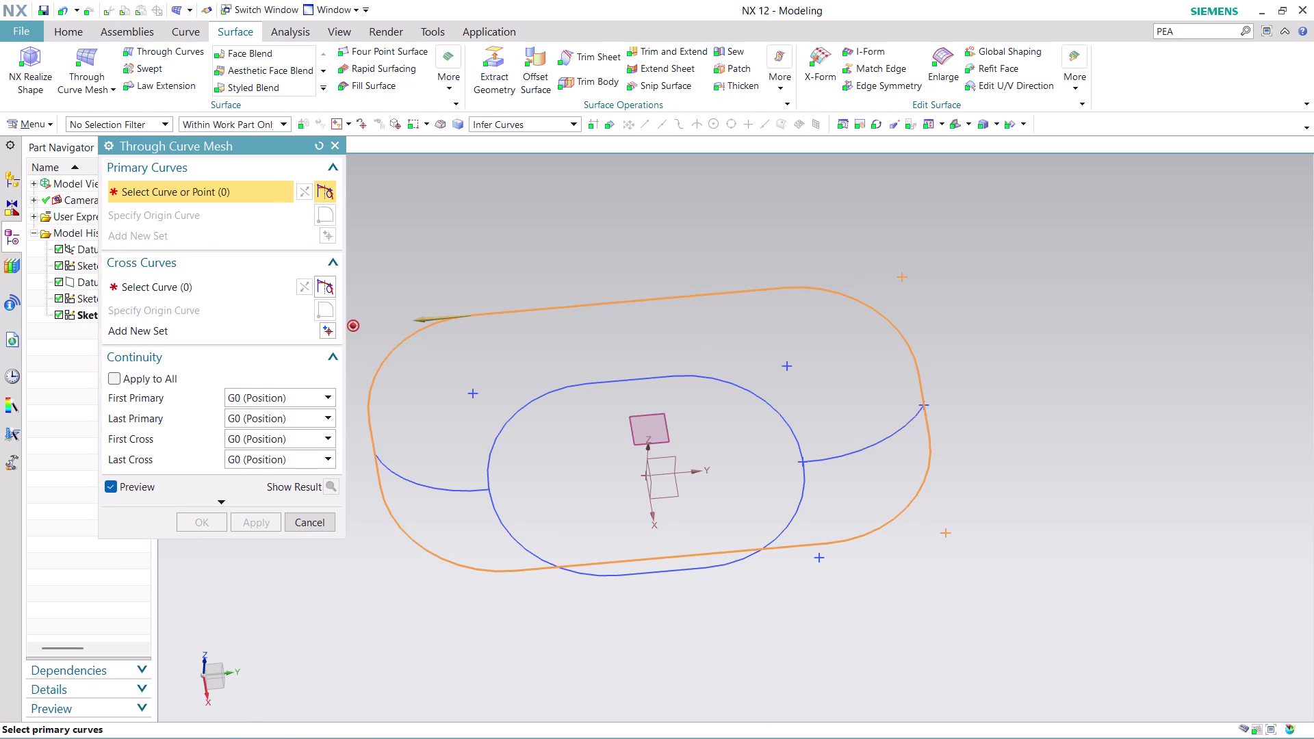
click(531, 408)
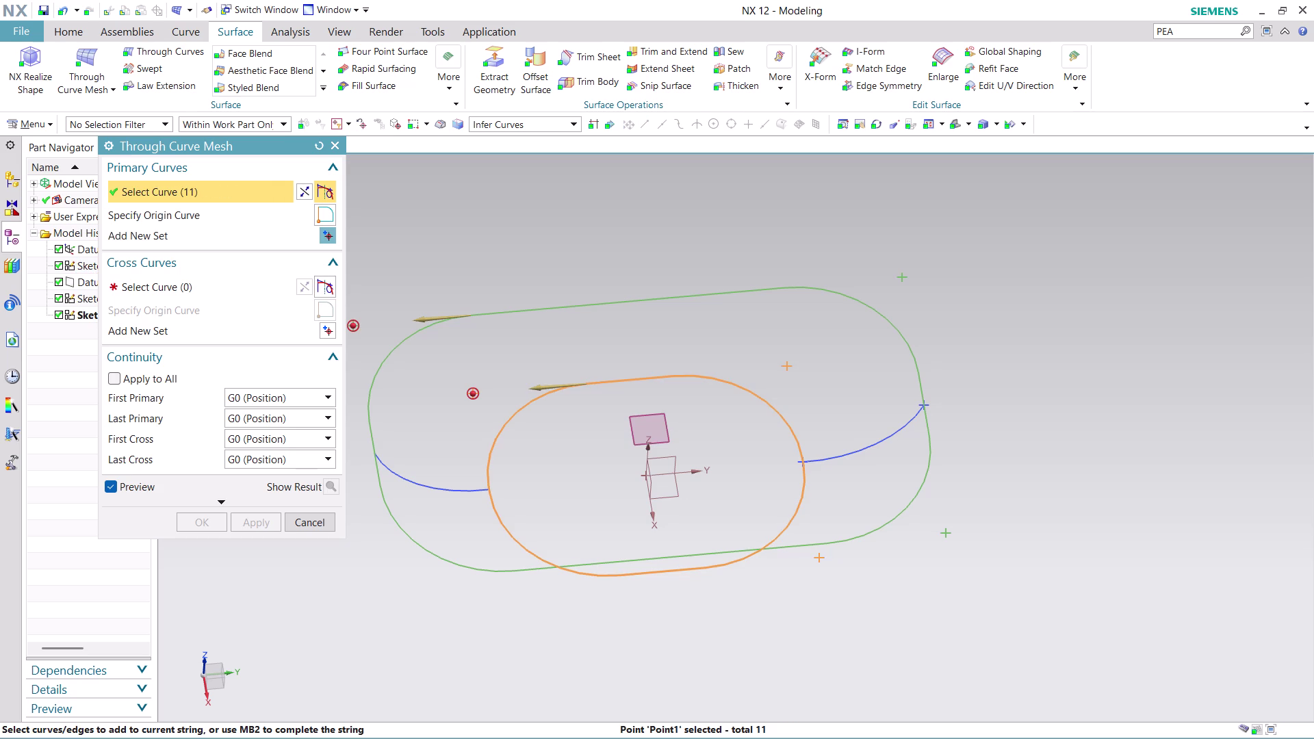
click(234, 278)
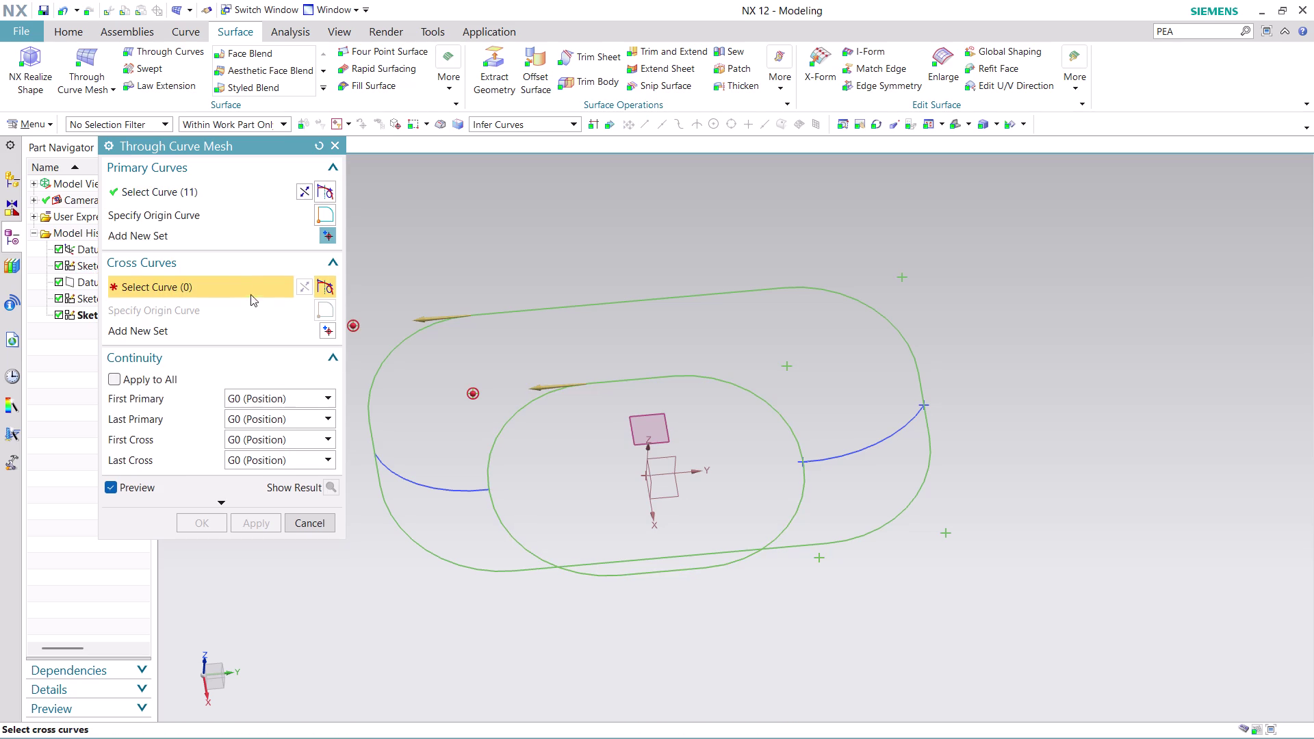
click(544, 122)
click(541, 139)
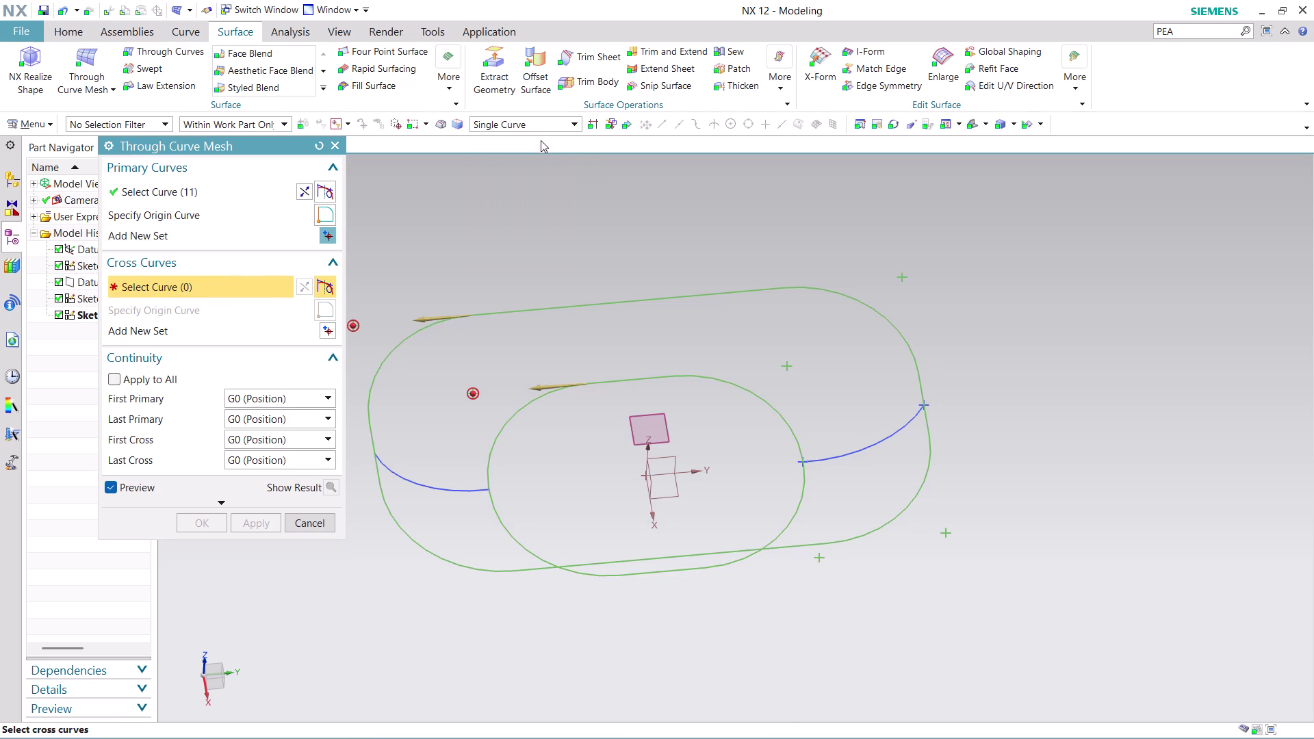
click(394, 470)
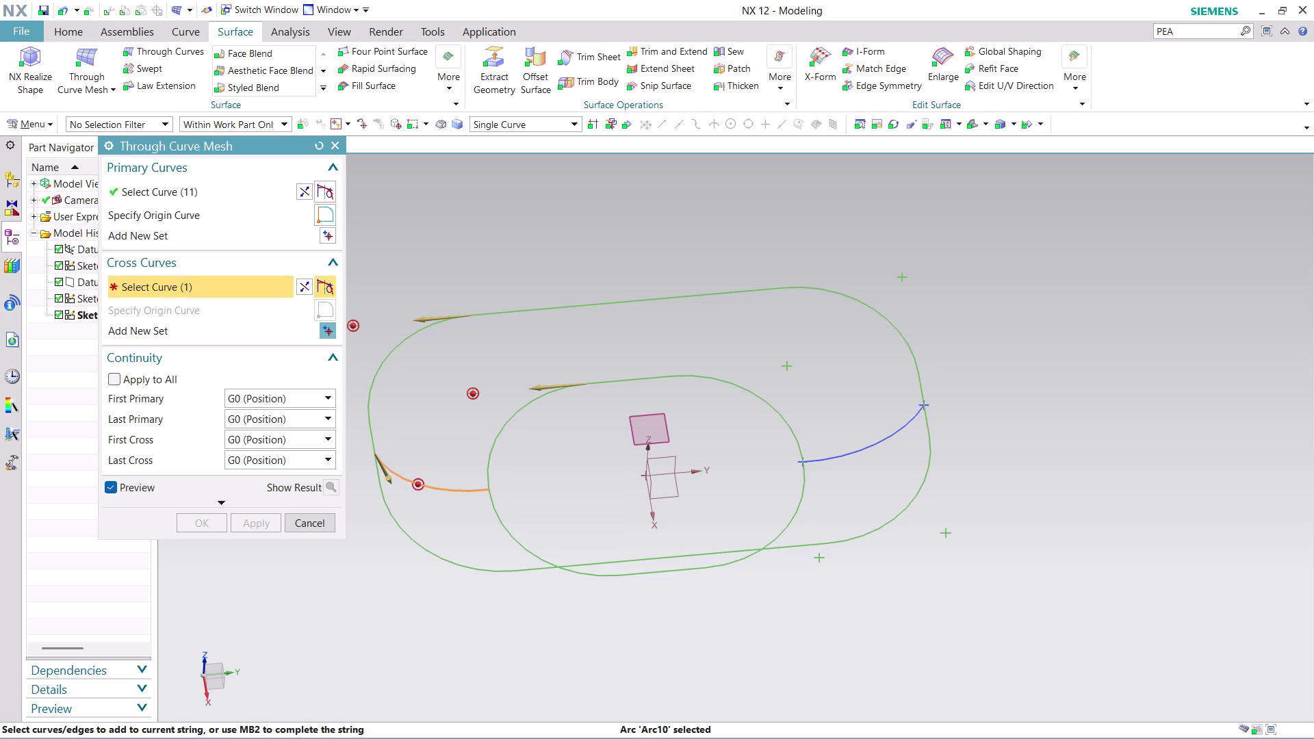
click(333, 332)
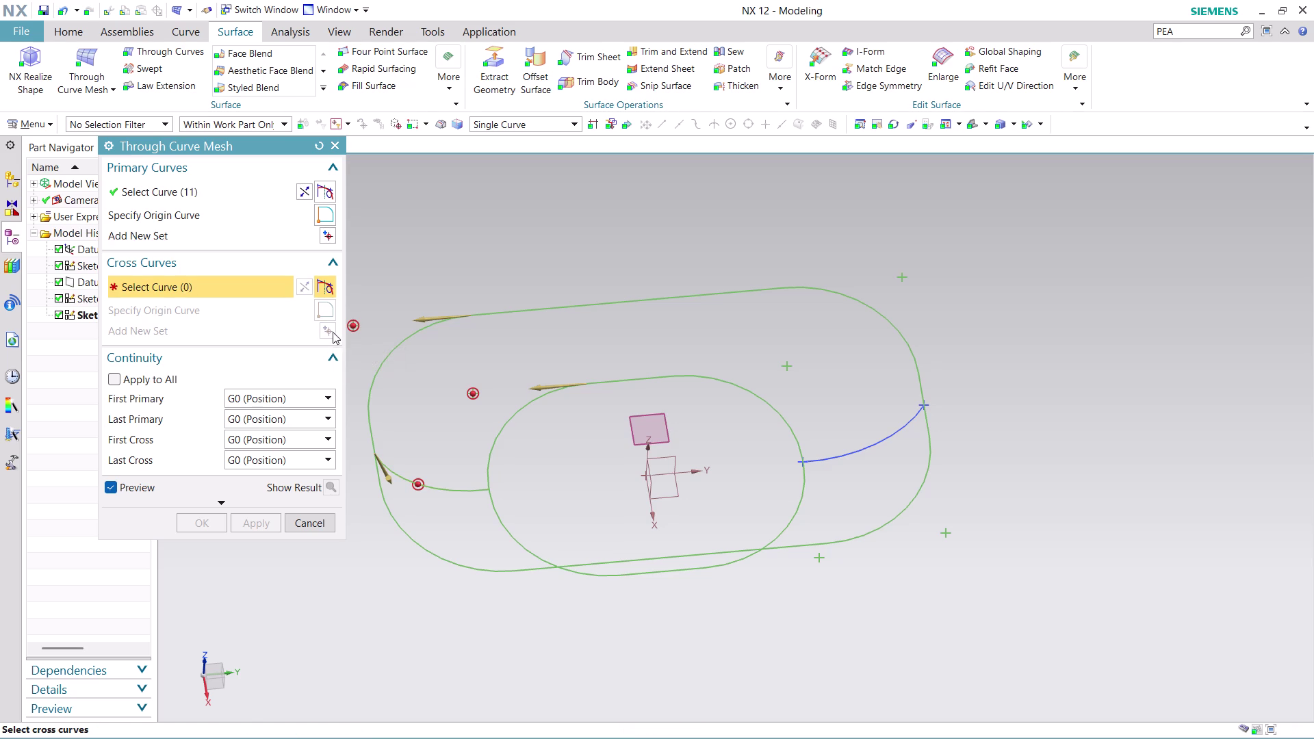
click(914, 425)
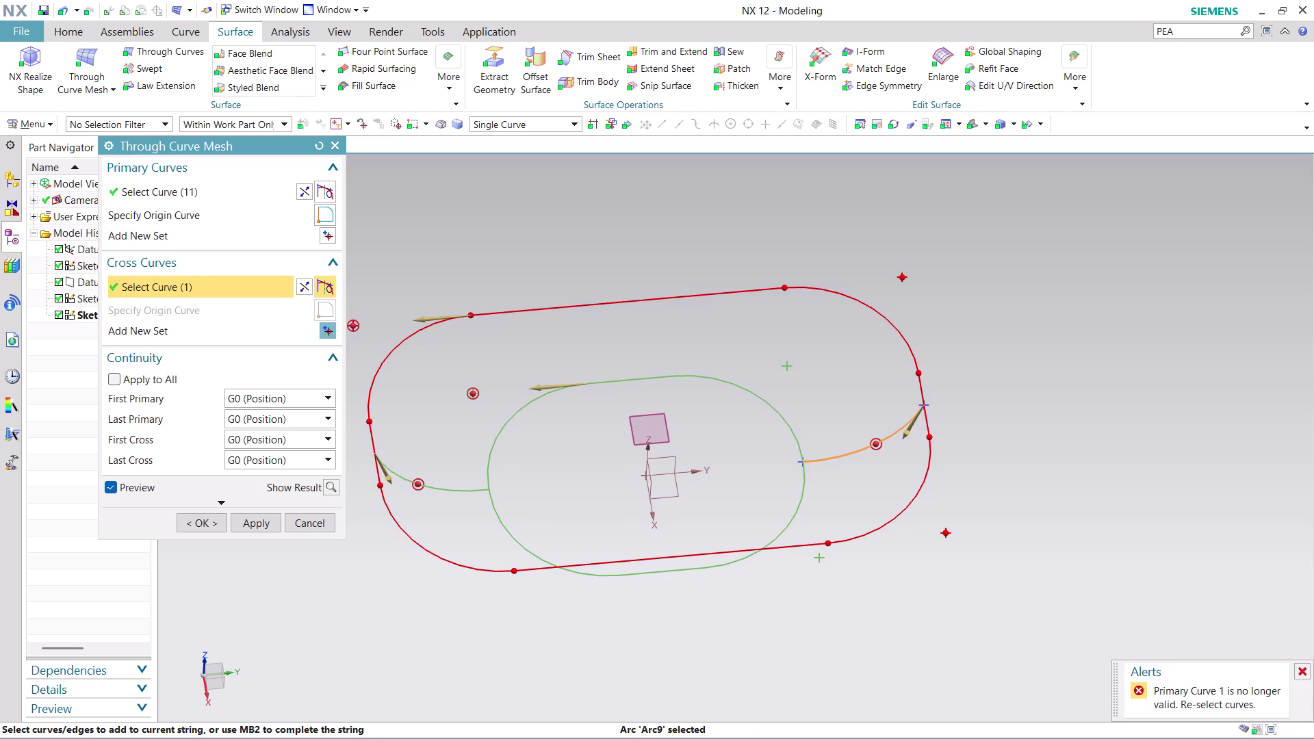
scroll(up, 3)
scroll(down, 3)
scroll(up, 3)
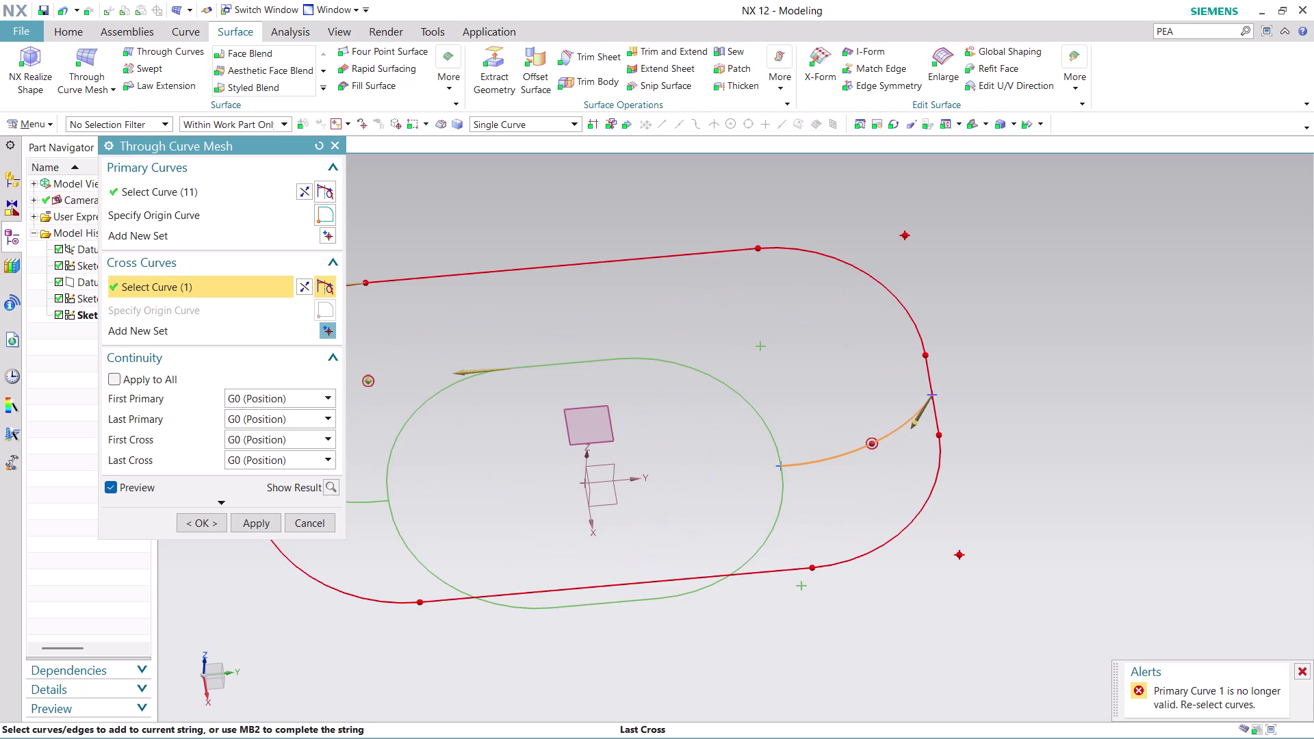
scroll(up, 3)
scroll(up, 3)
scroll(up, 3)
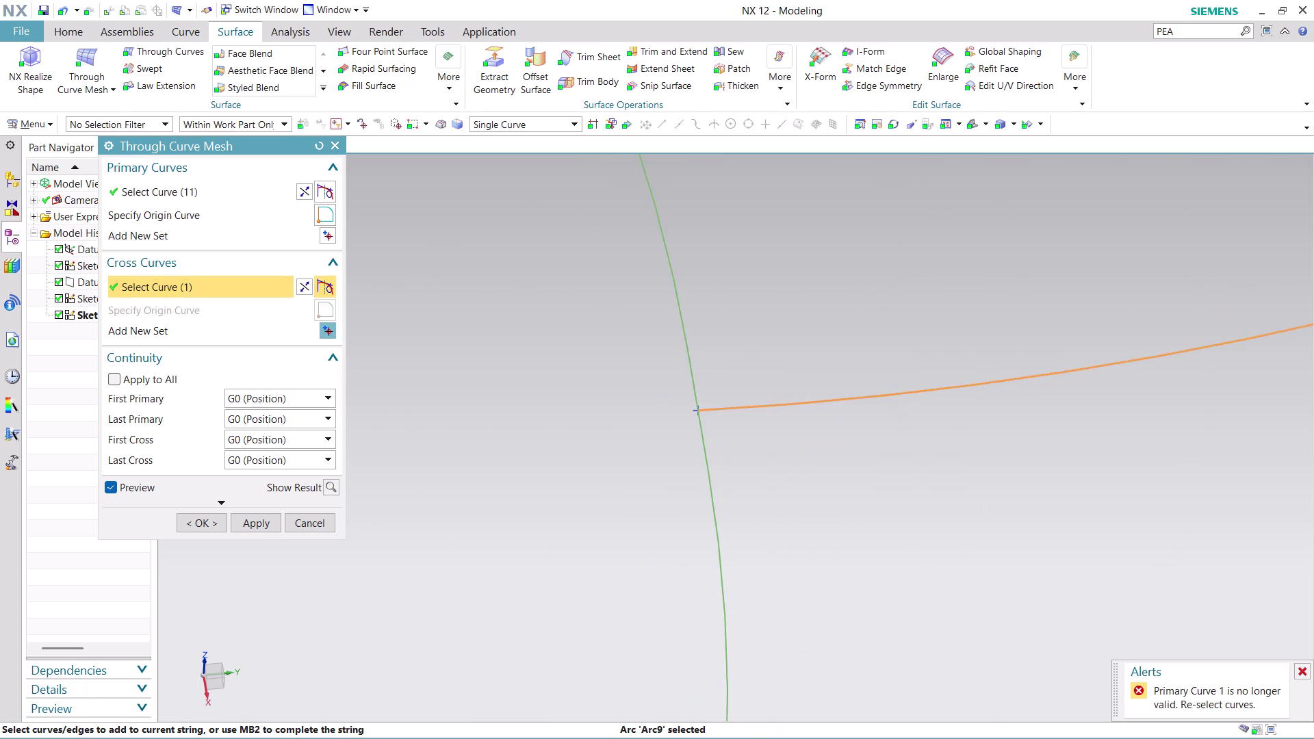
scroll(up, 3)
scroll(up, 3)
scroll(up, 3)
scroll(up, 3)
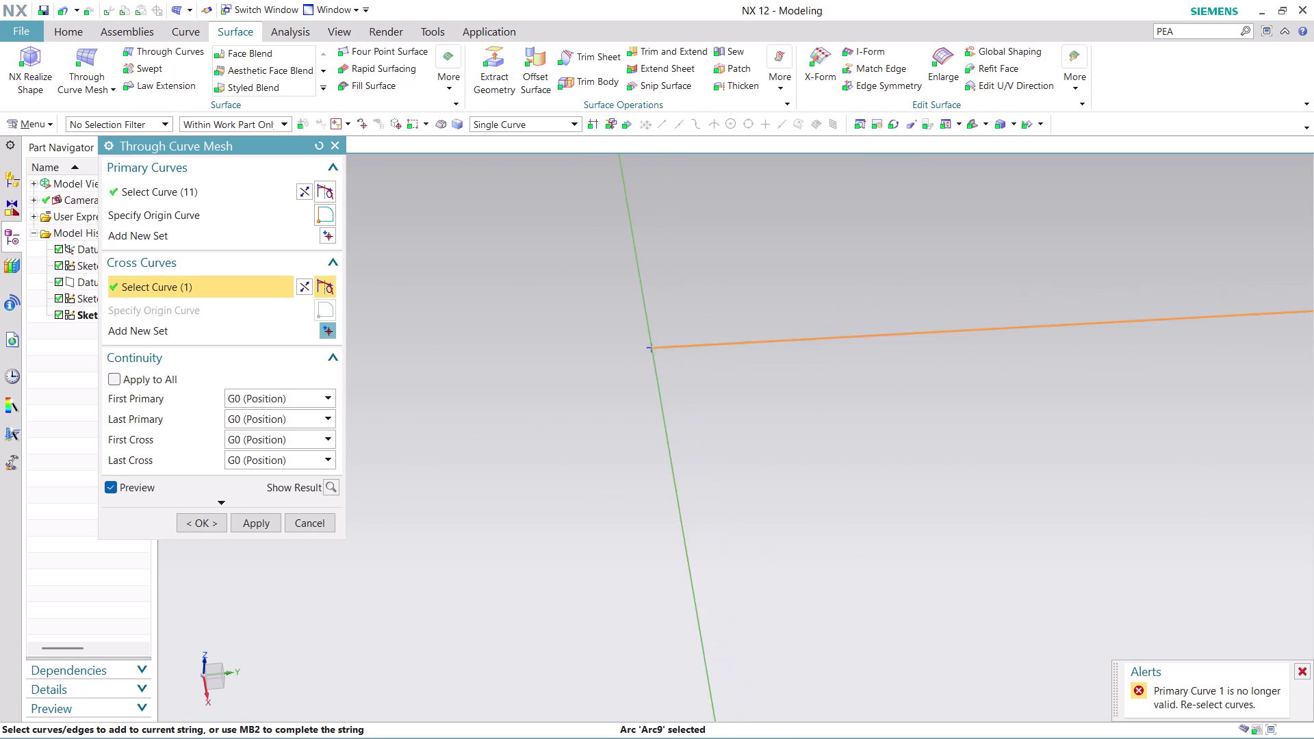
scroll(up, 3)
scroll(down, 3)
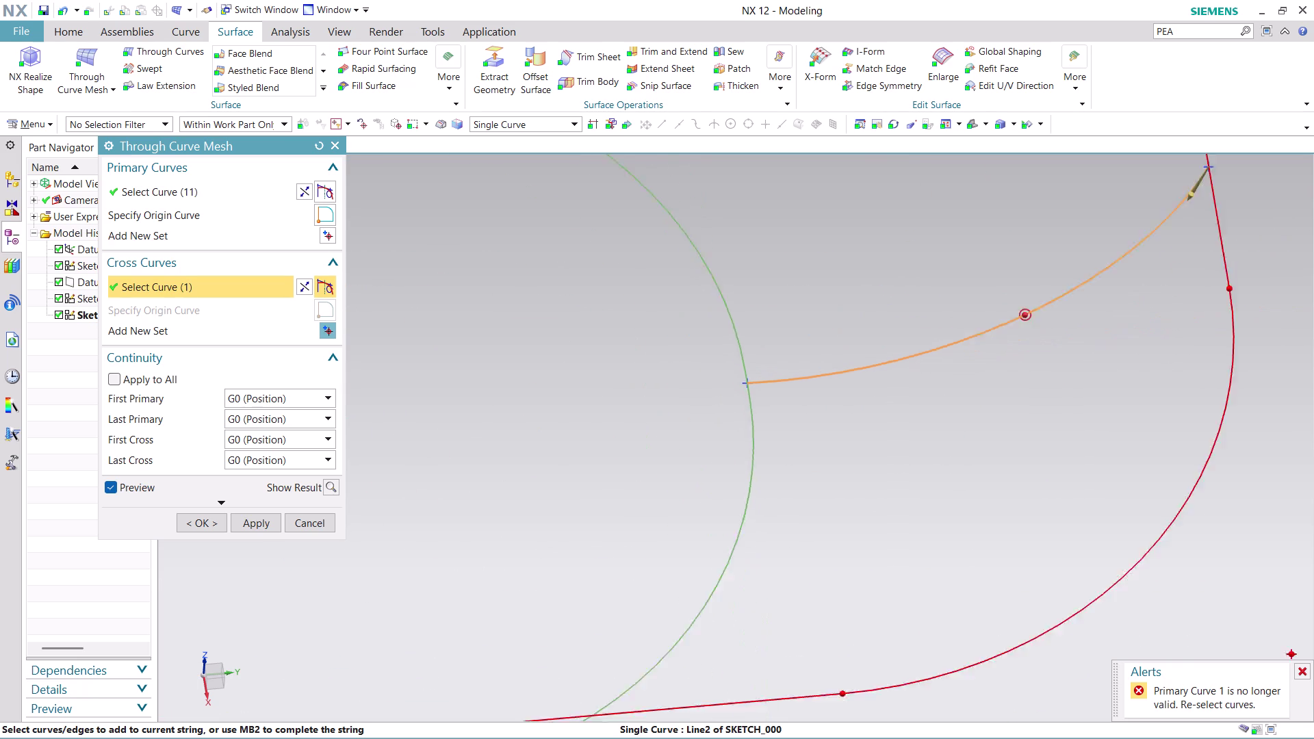
scroll(down, 3)
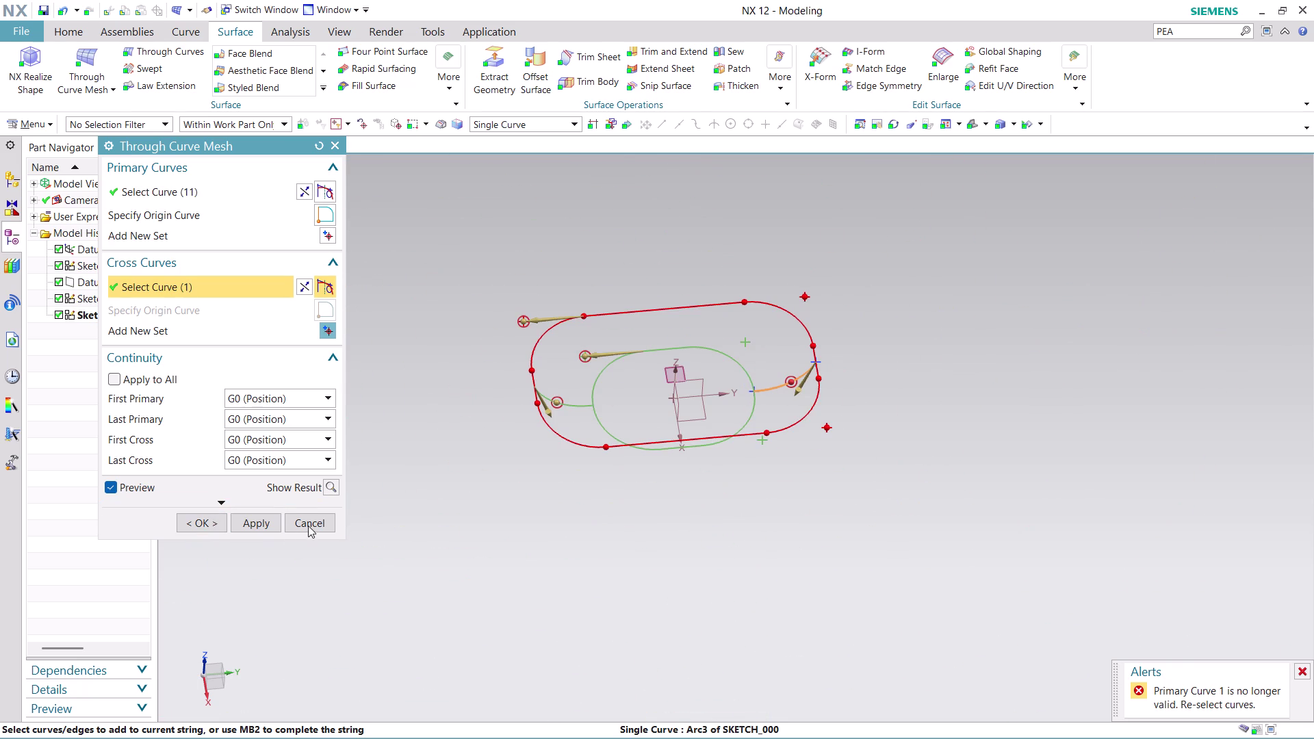
click(197, 521)
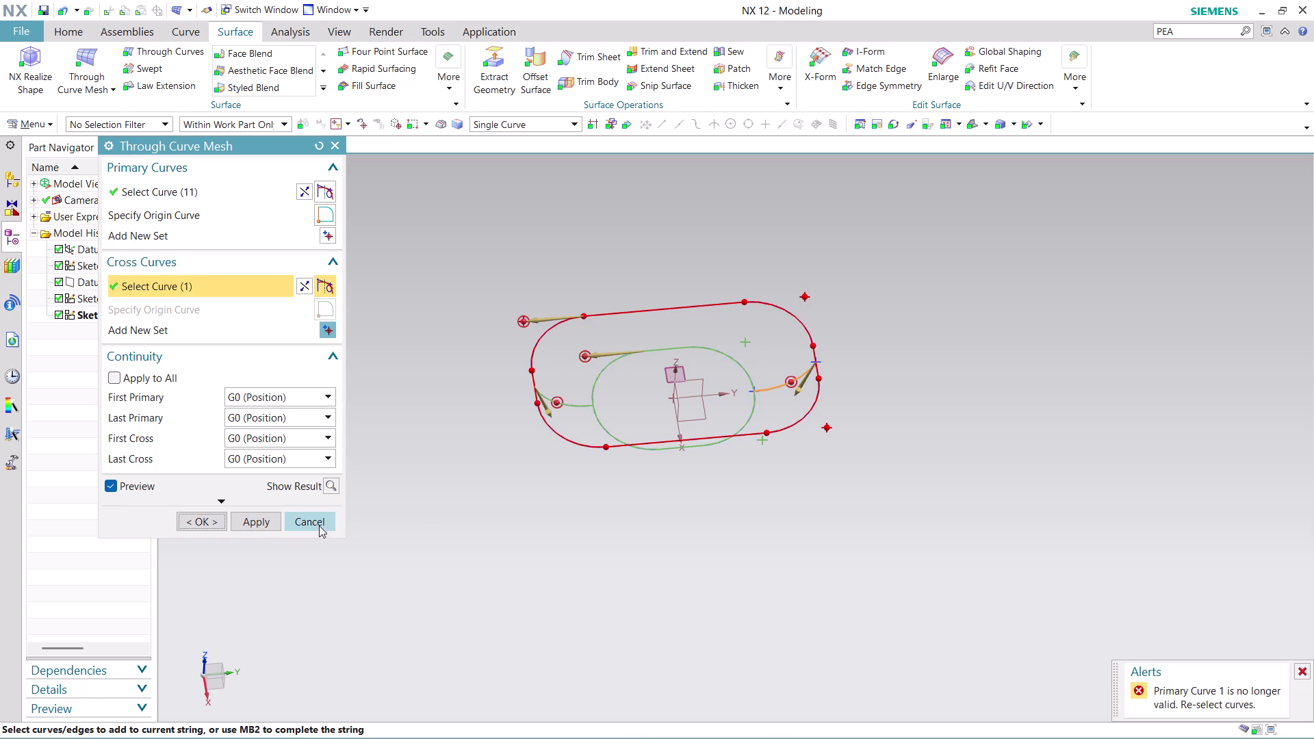
click(319, 526)
scroll(up, 3)
scroll(up, 3)
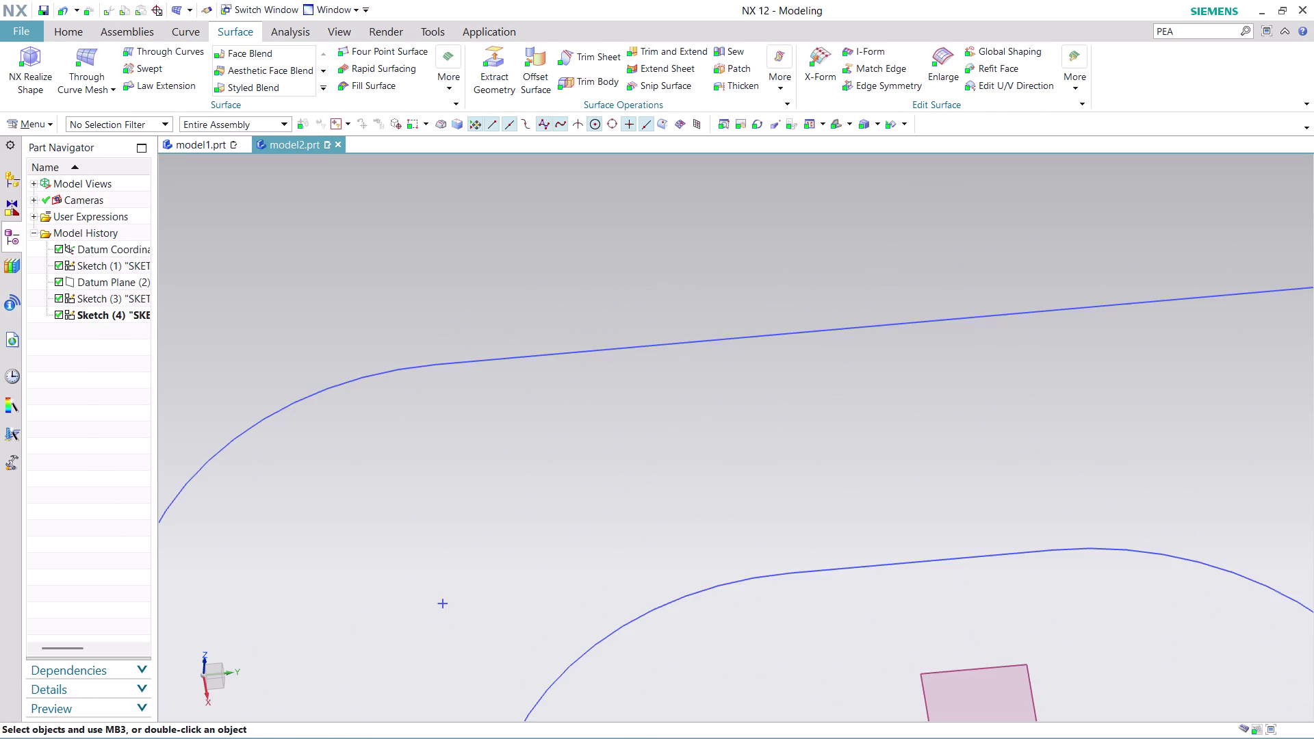
scroll(up, 3)
scroll(up, 3)
scroll(up, 3)
scroll(up, 3)
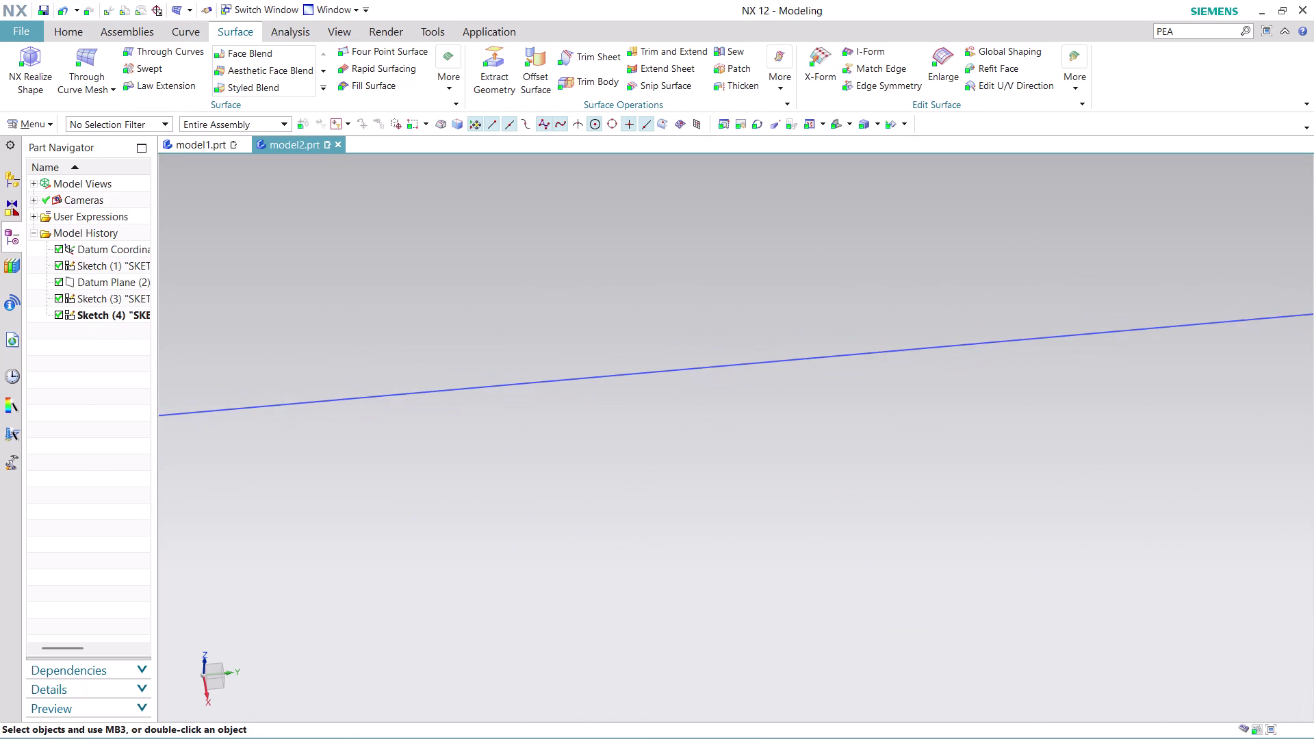
scroll(up, 3)
scroll(down, 3)
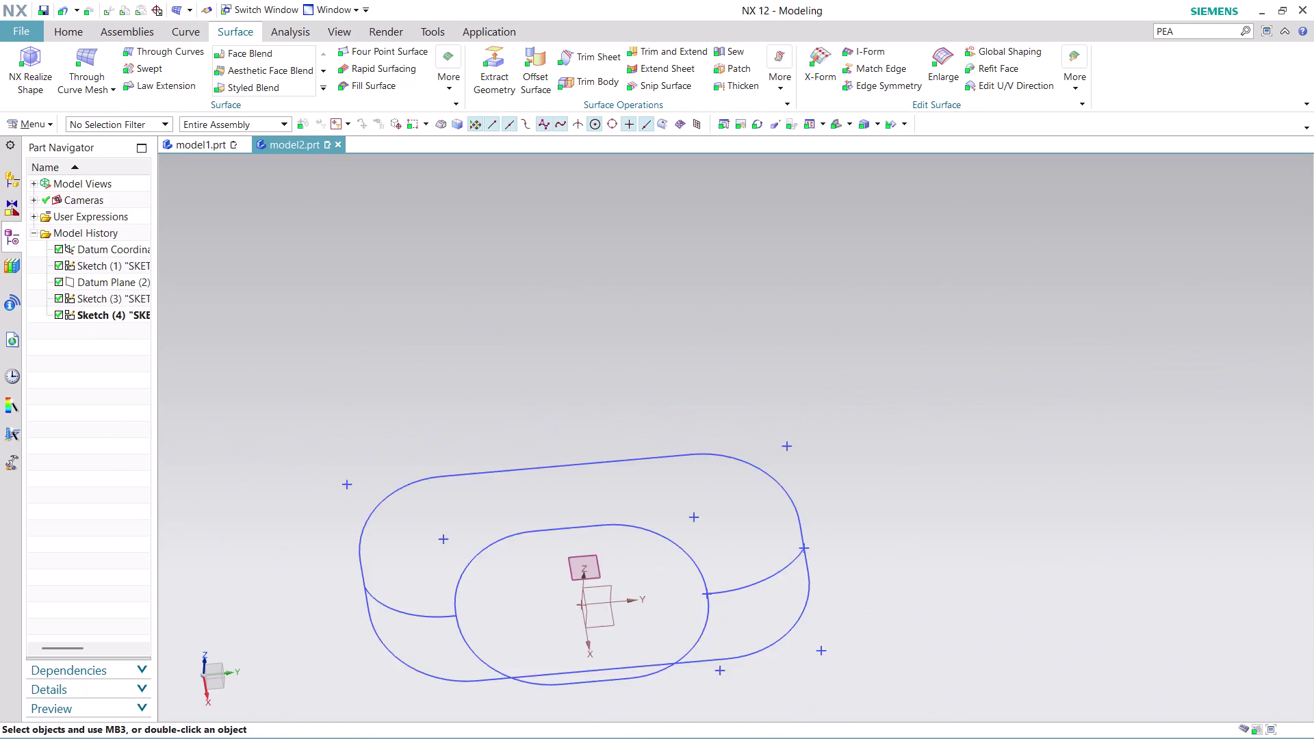
scroll(down, 3)
scroll(up, 3)
scroll(up, 3)
scroll(up, 3)
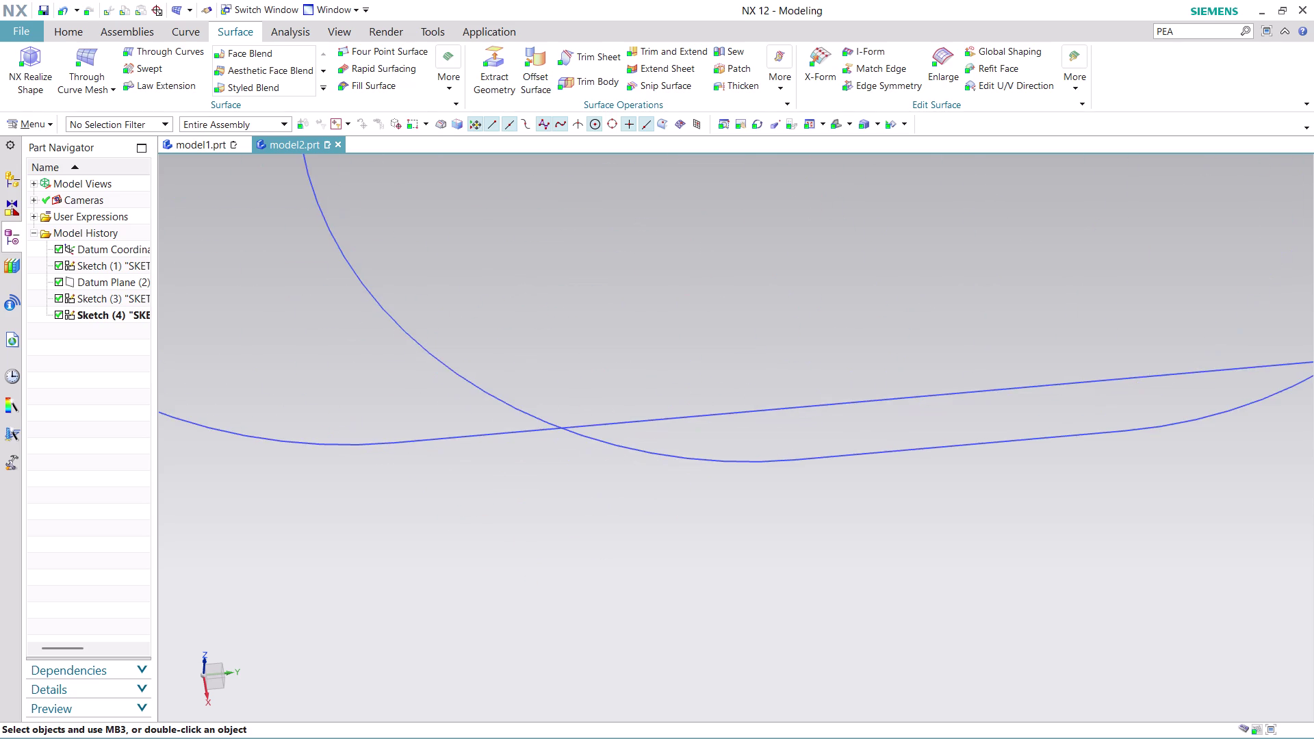
scroll(down, 3)
middle_drag(527, 382, 498, 391)
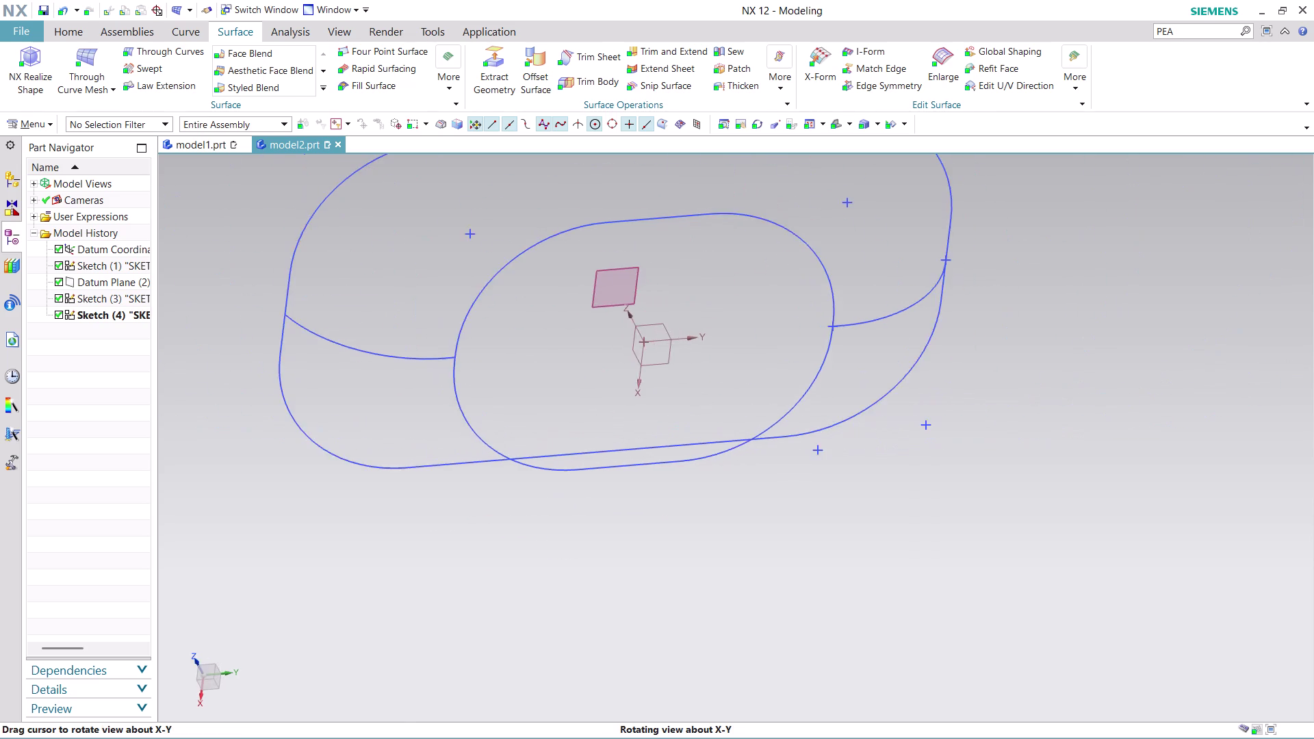
middle_drag(498, 391, 507, 591)
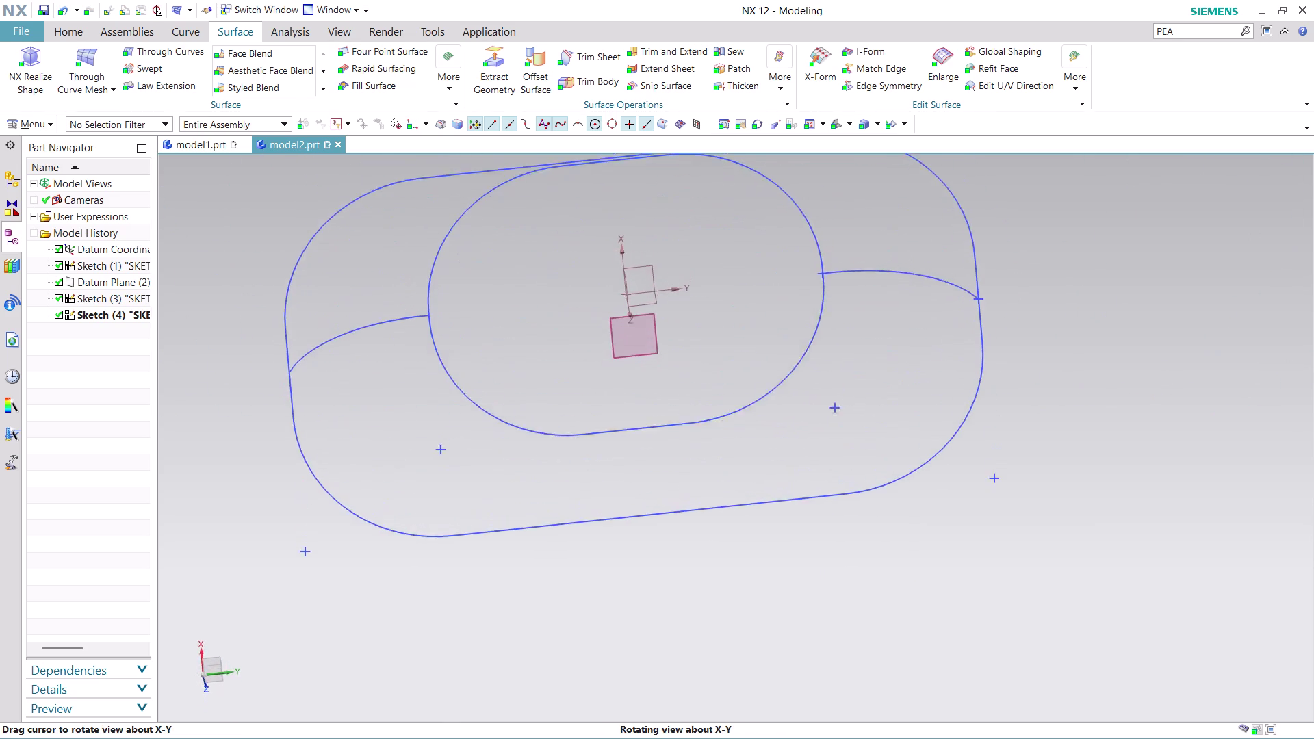
middle_drag(507, 591, 508, 635)
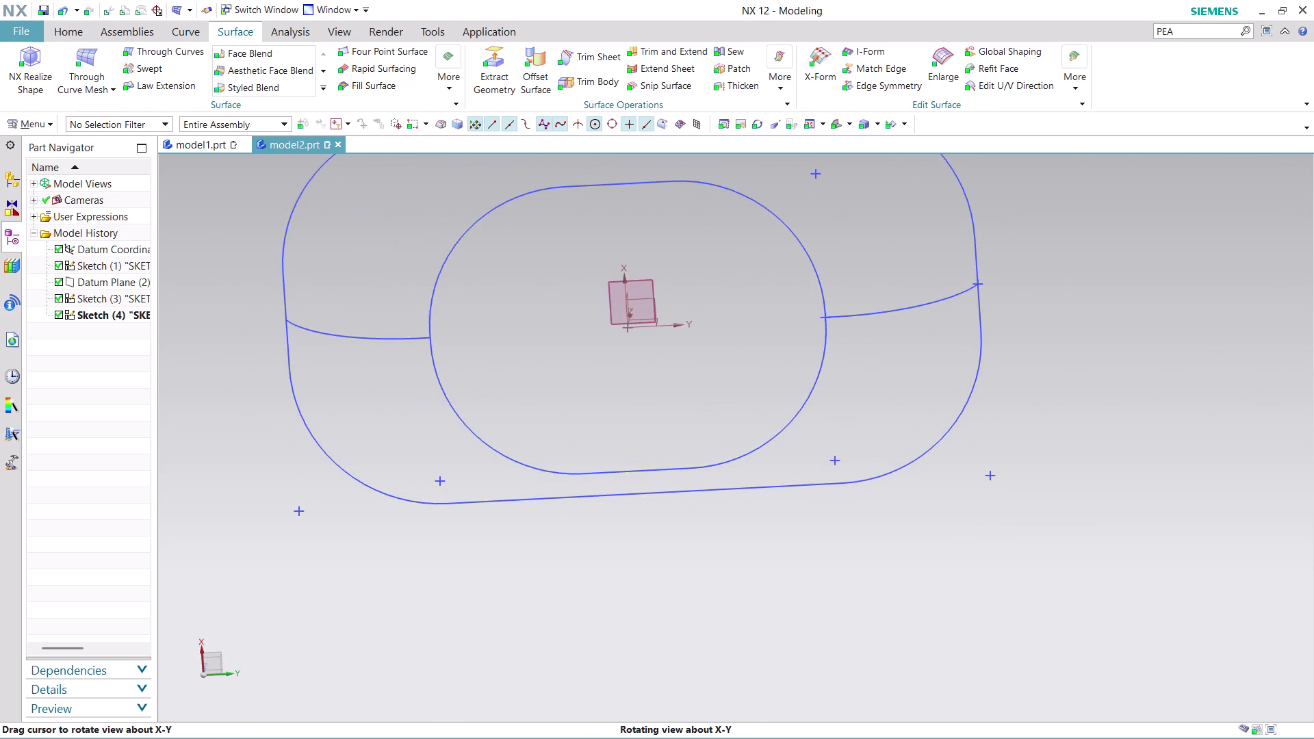
scroll(up, 3)
scroll(up, 3)
scroll(down, 3)
scroll(up, 3)
scroll(up, 3)
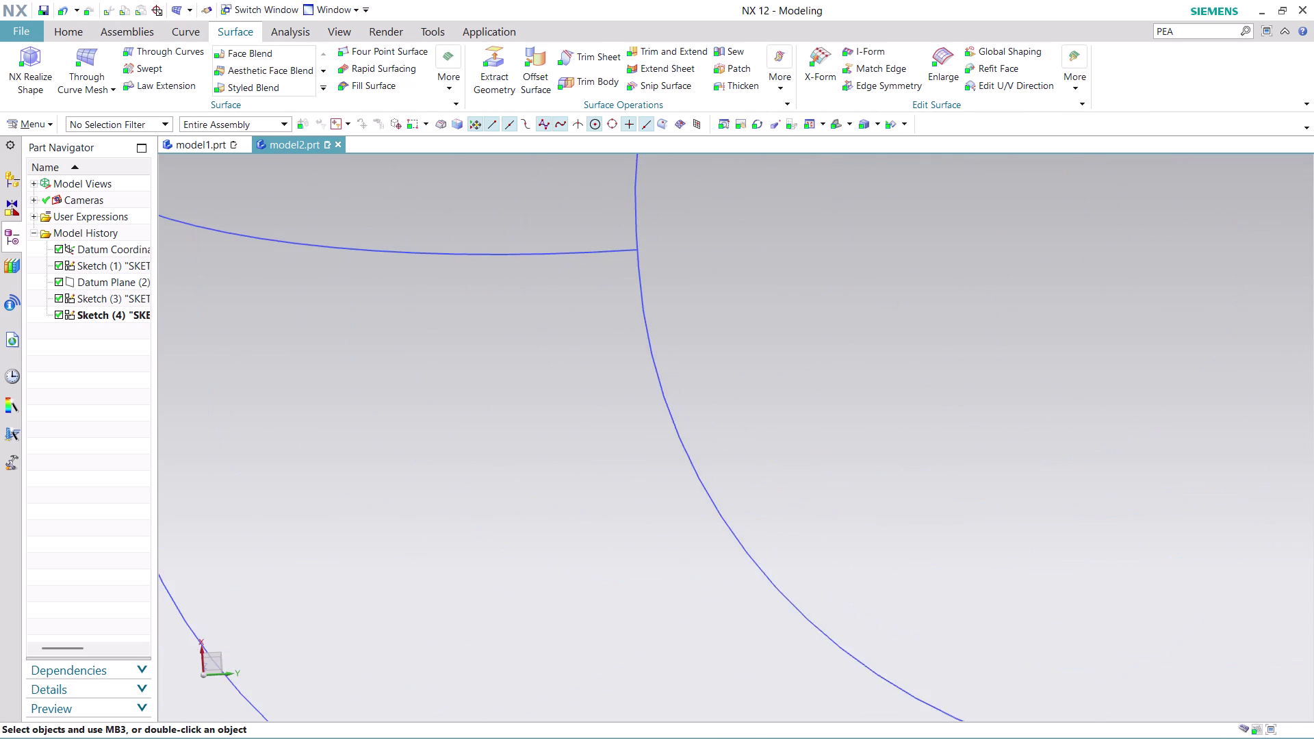
scroll(up, 3)
scroll(up, 3)
scroll(up, 3)
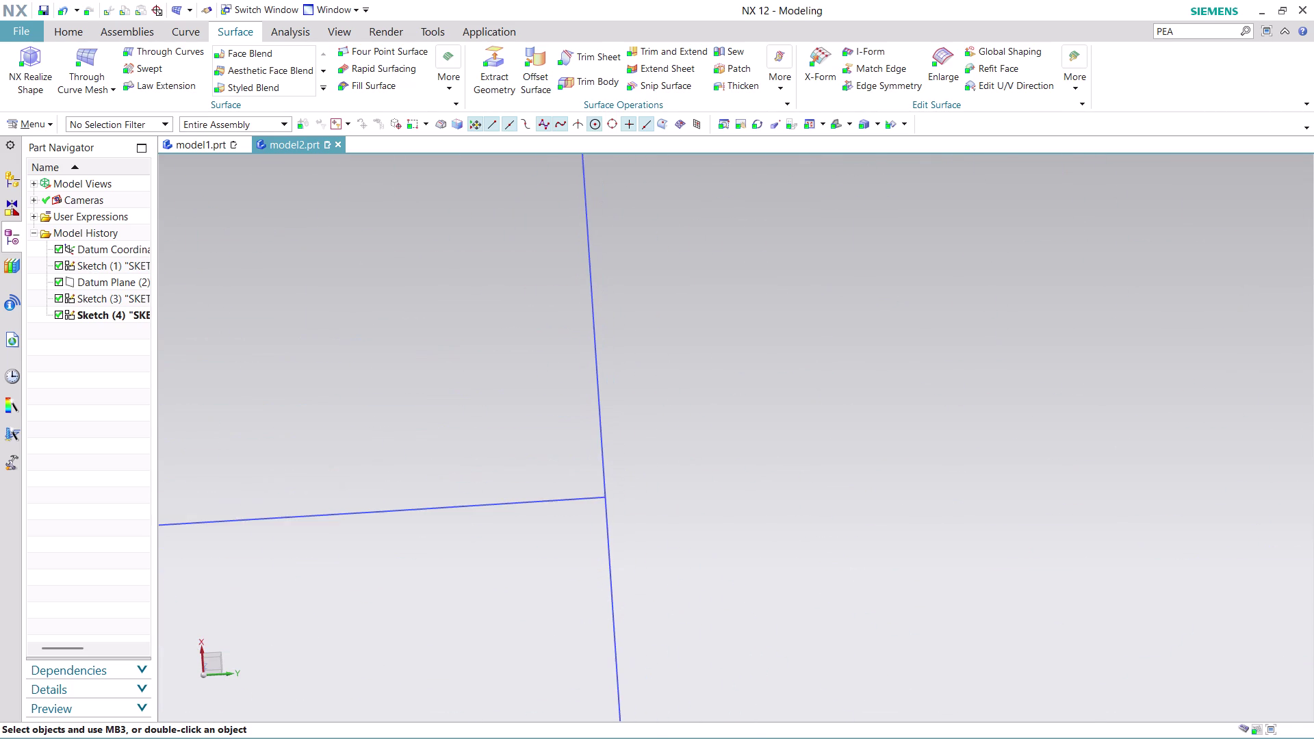
scroll(up, 3)
scroll(up, 3)
scroll(up, 3)
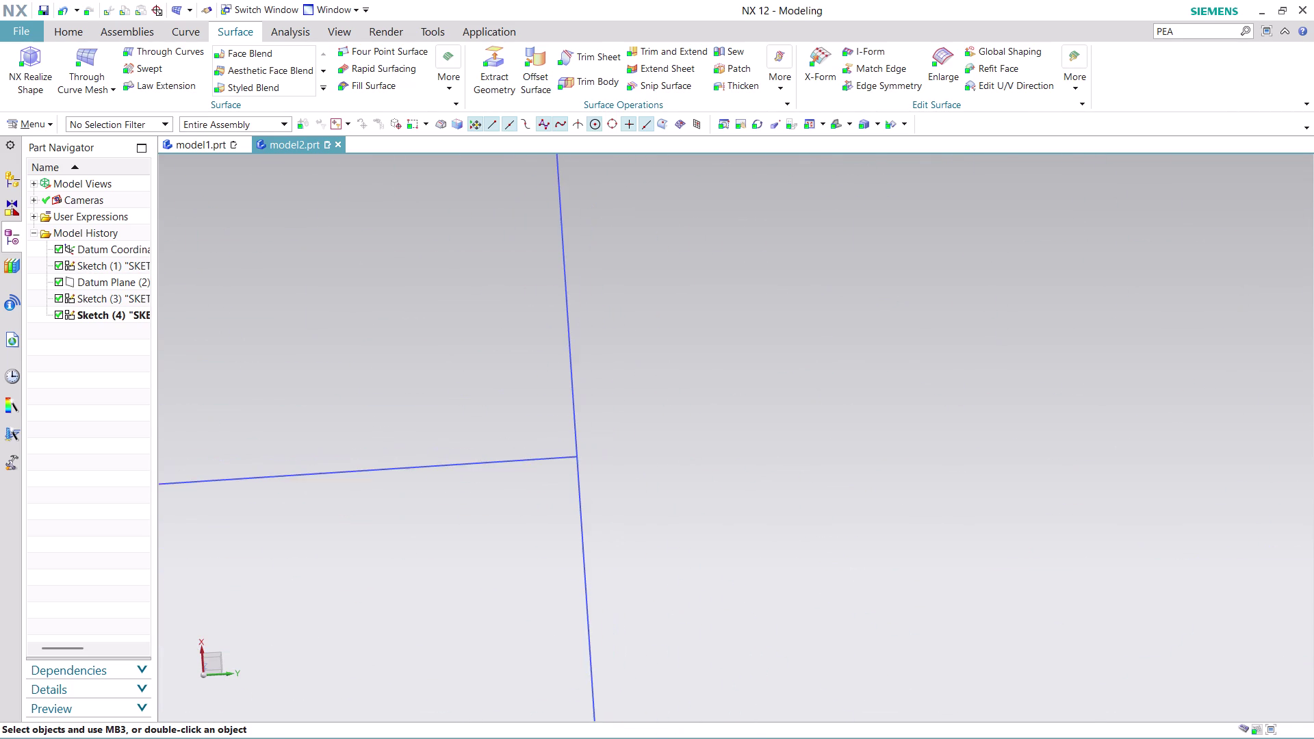
scroll(up, 3)
scroll(up, 3)
scroll(up, 3)
scroll(up, 3)
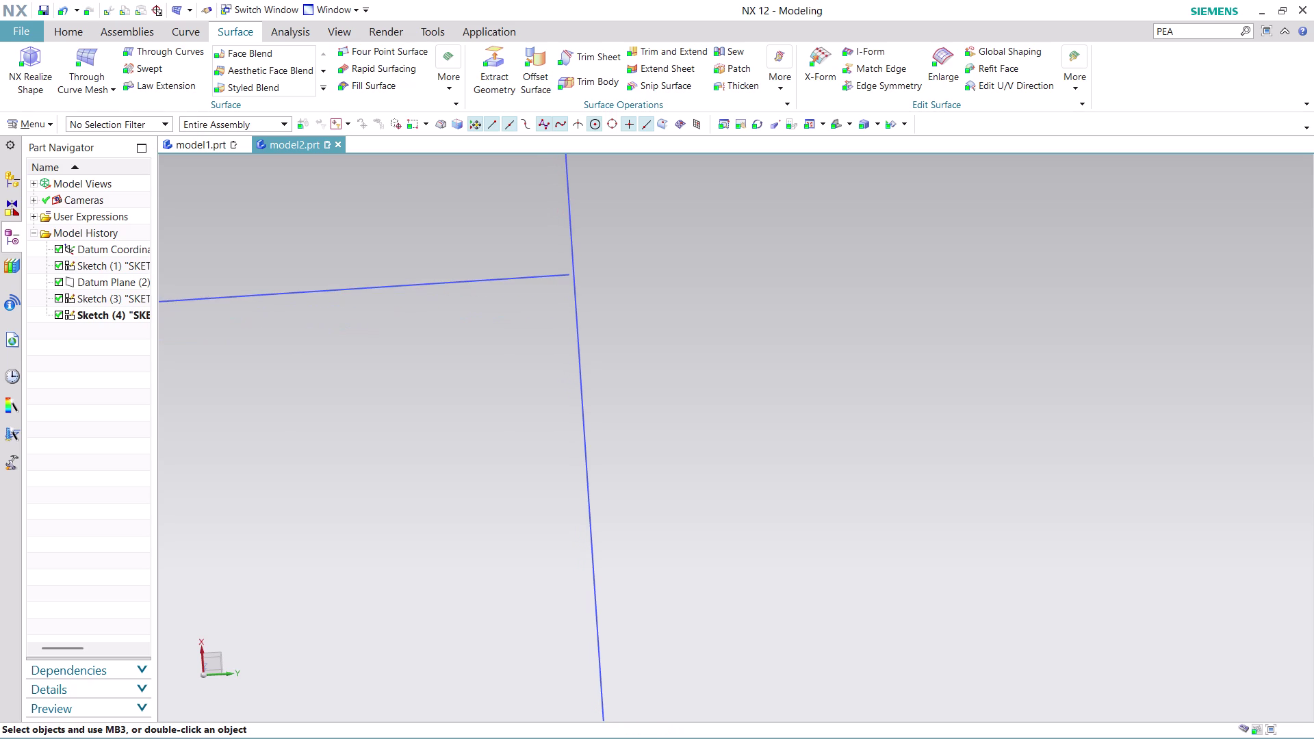
scroll(up, 3)
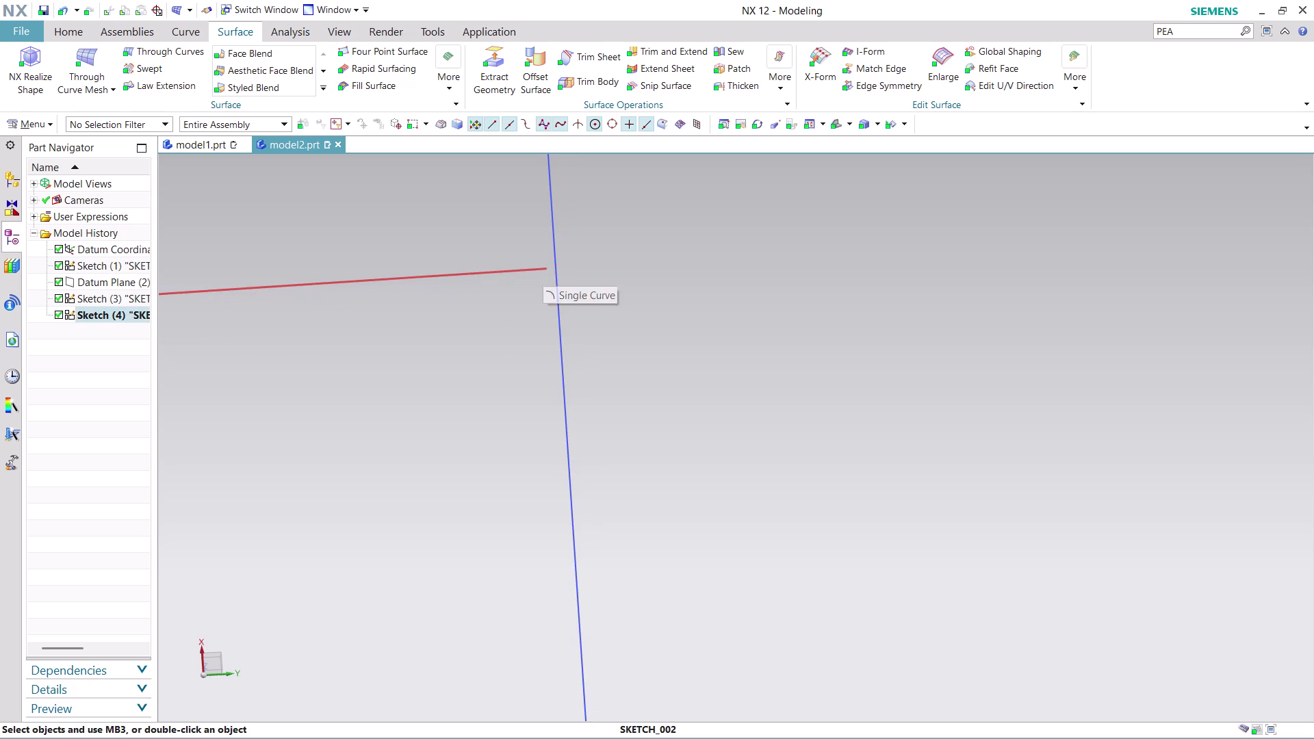
drag(543, 269, 564, 276)
drag(528, 265, 576, 273)
scroll(down, 3)
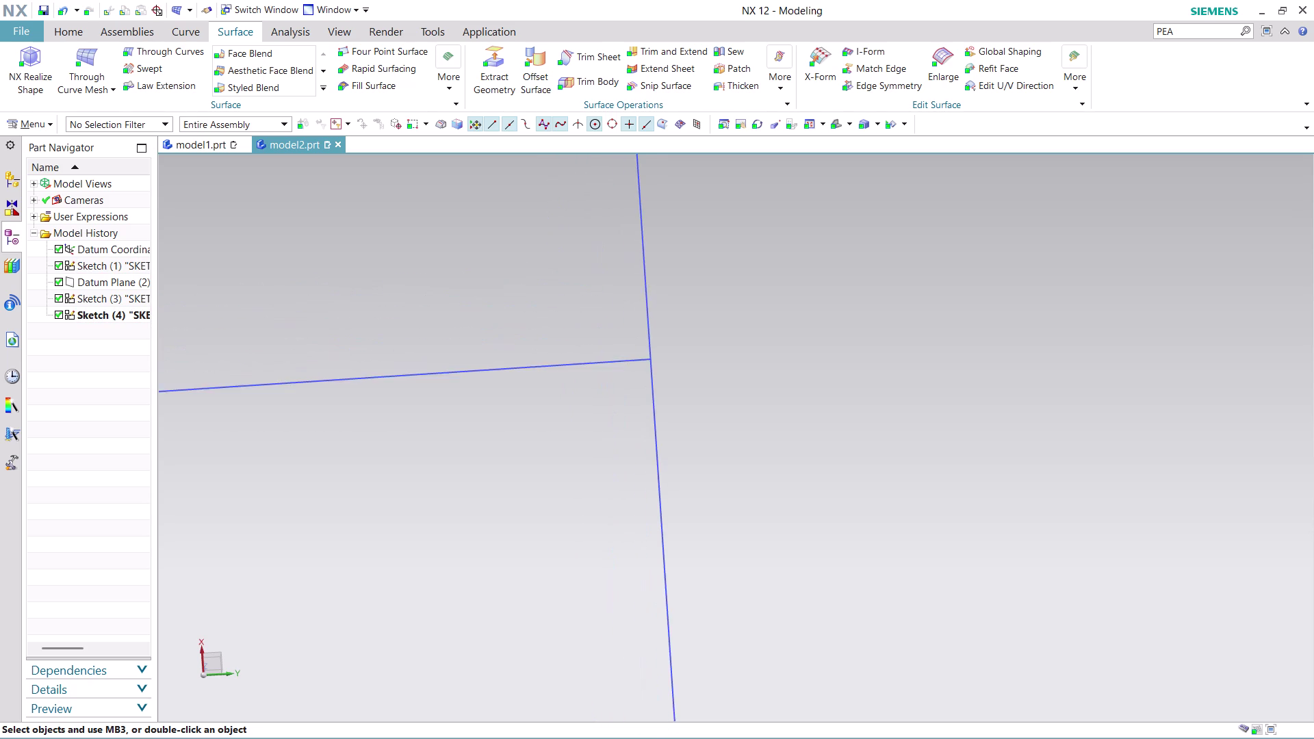
scroll(down, 3)
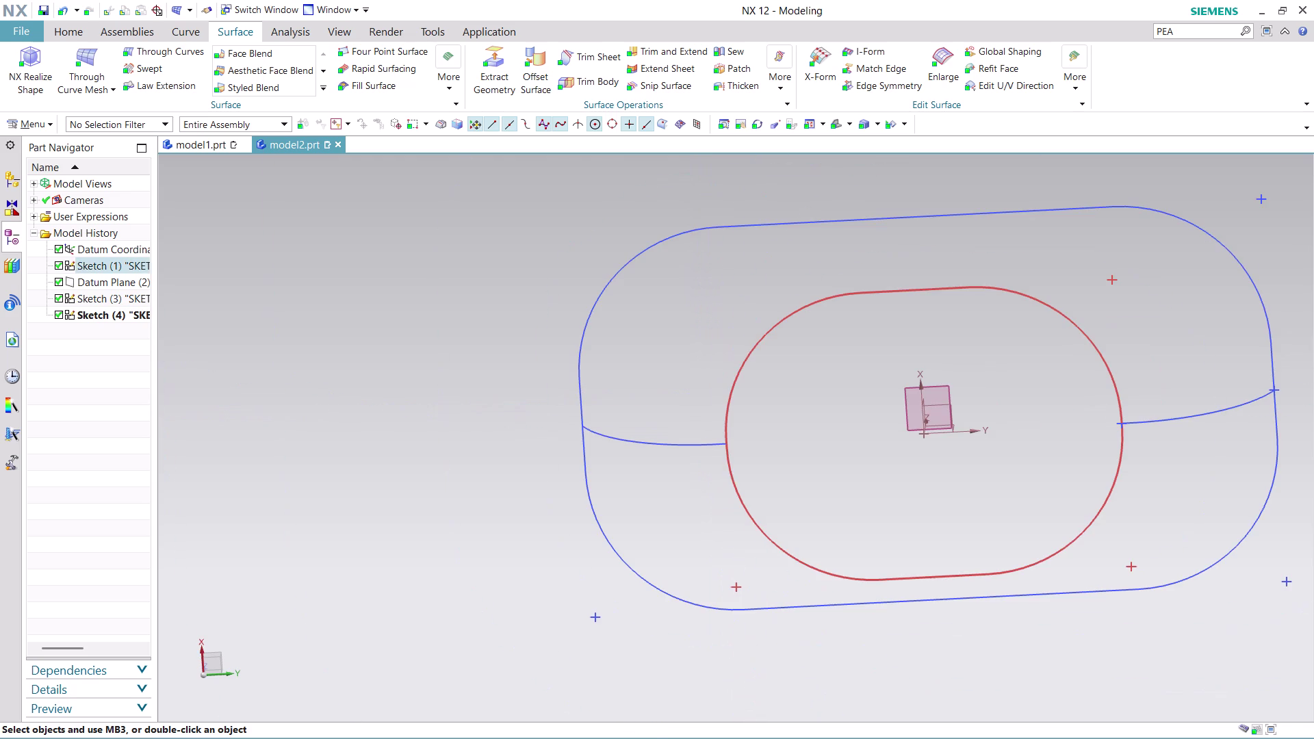
scroll(up, 3)
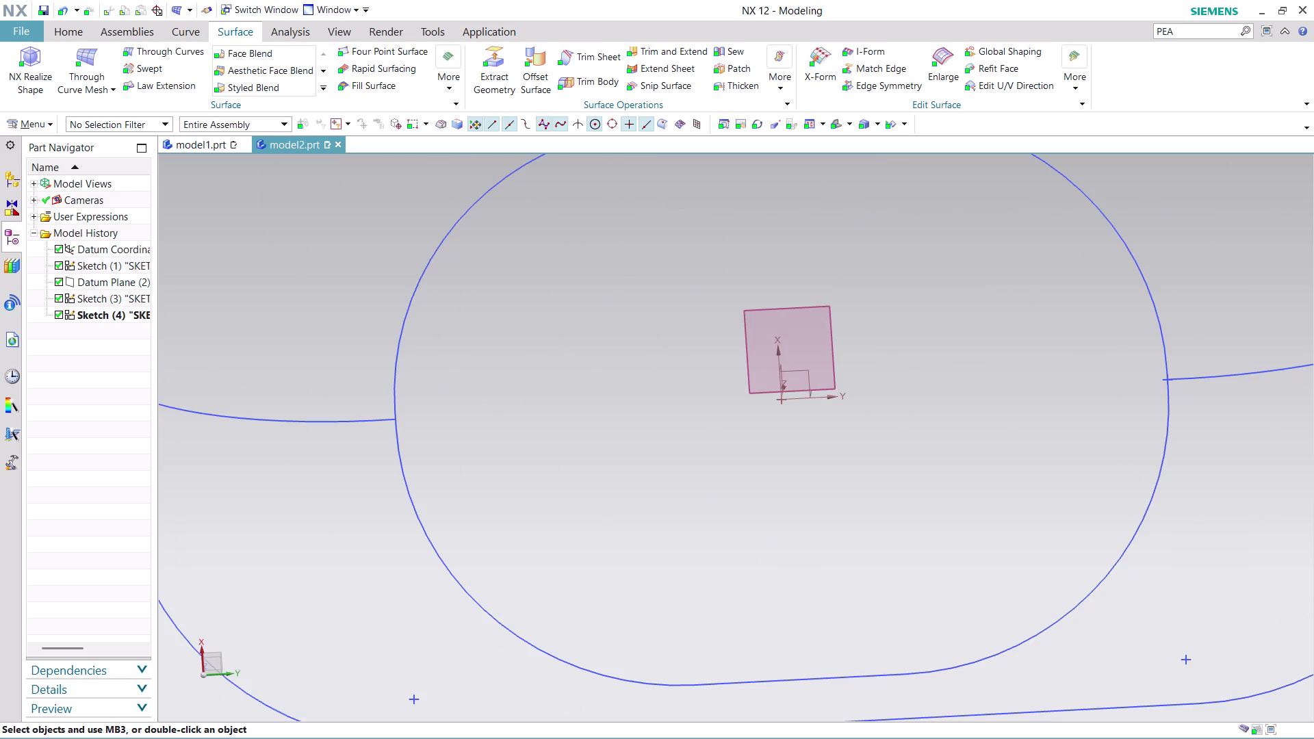
scroll(up, 3)
scroll(up, 3)
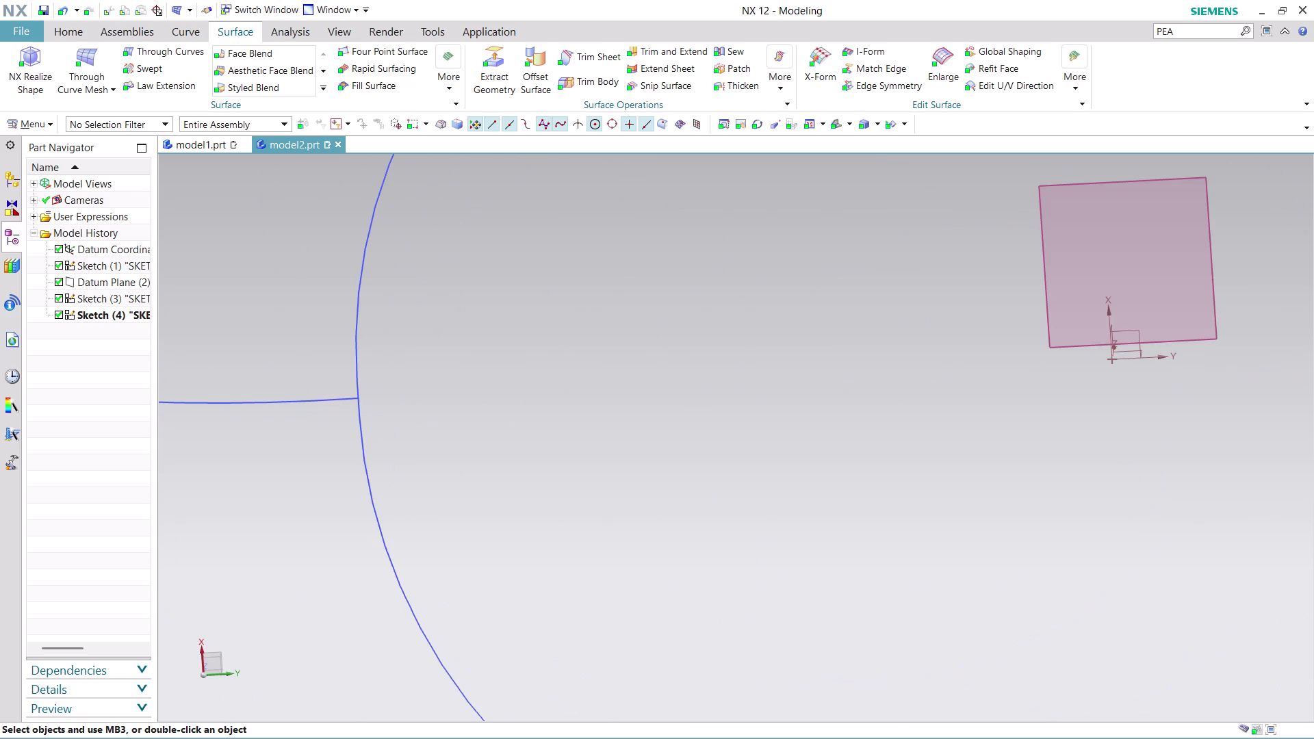
scroll(down, 3)
scroll(up, 3)
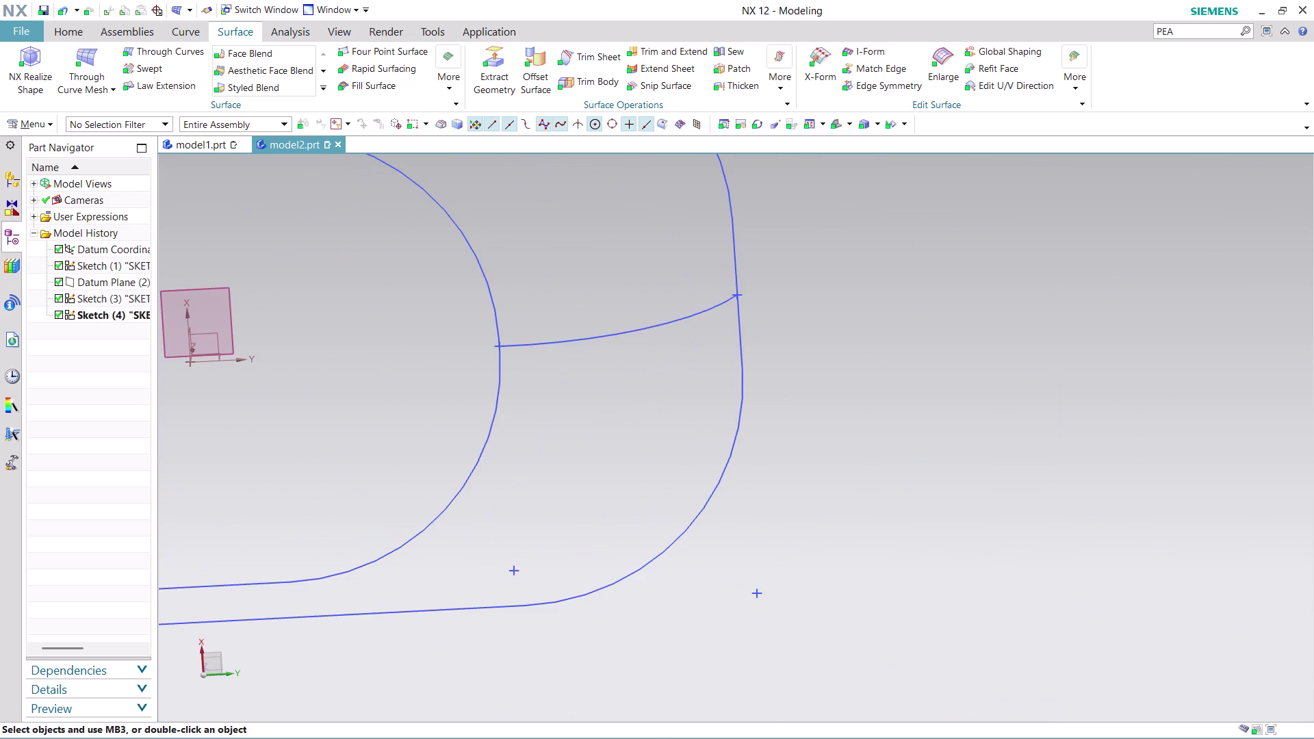
scroll(up, 3)
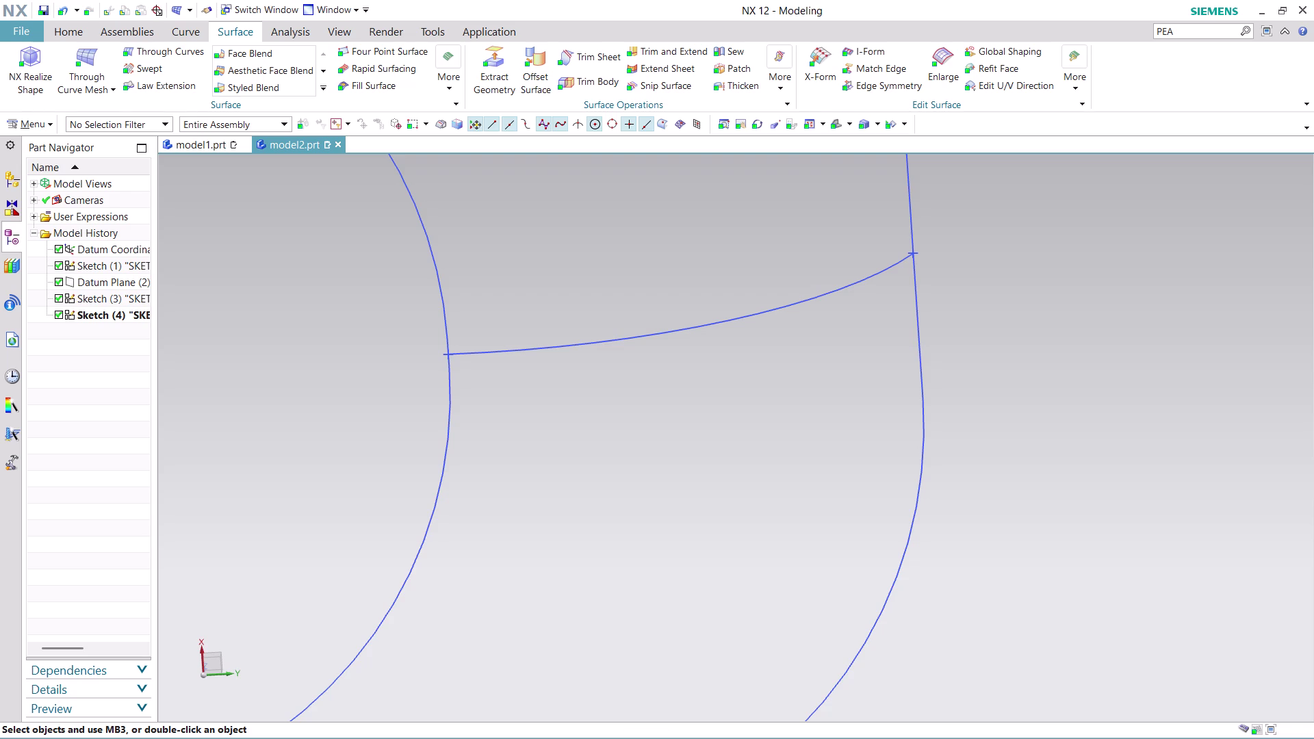
scroll(up, 3)
scroll(up, 3)
scroll(up, 3)
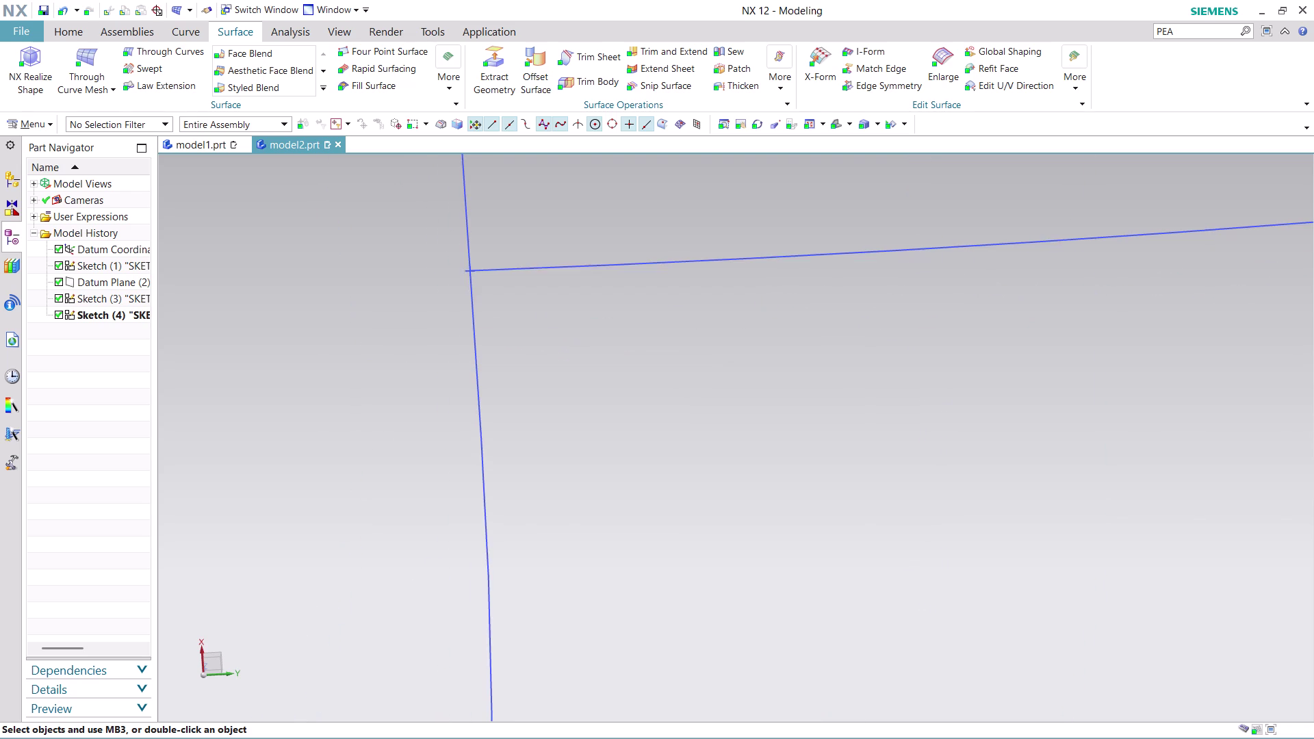
scroll(up, 3)
scroll(up, 3)
scroll(up, 3)
scroll(up, 3)
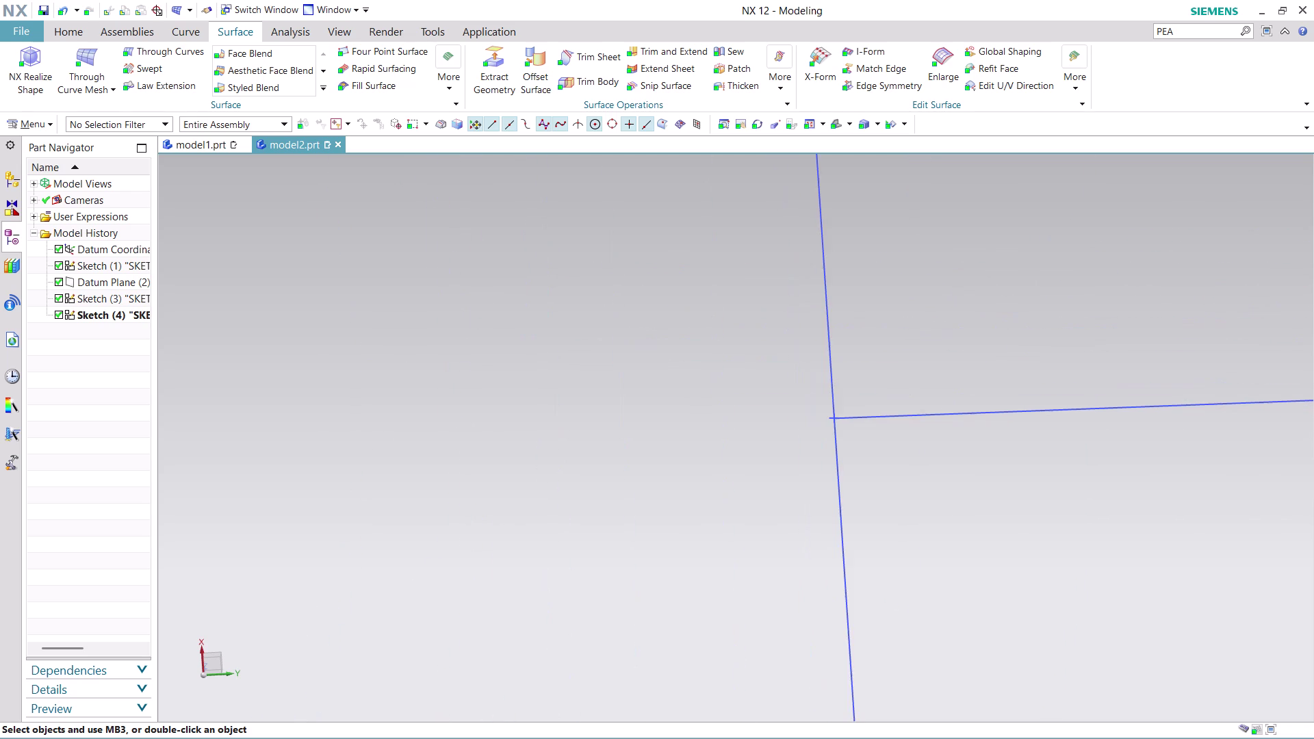
scroll(up, 3)
scroll(up, 3)
scroll(up, 3)
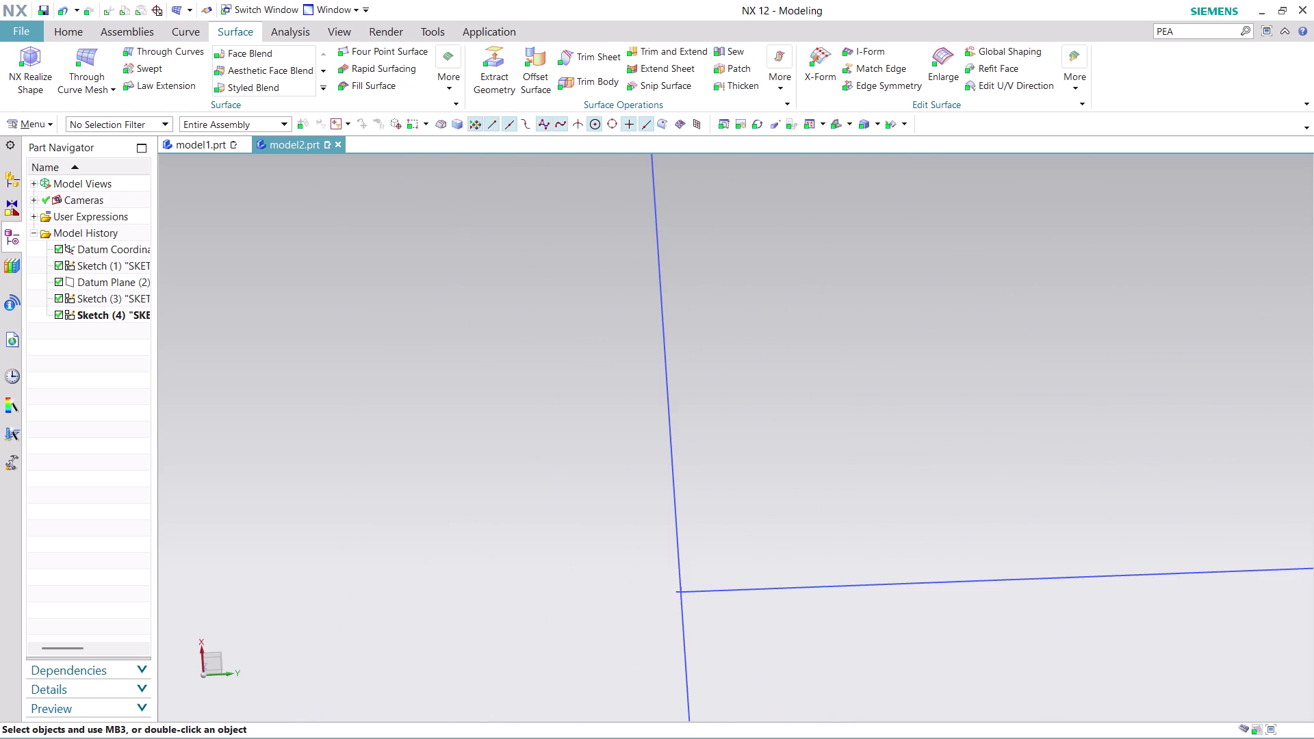
scroll(up, 3)
scroll(up, 3)
scroll(up, 3)
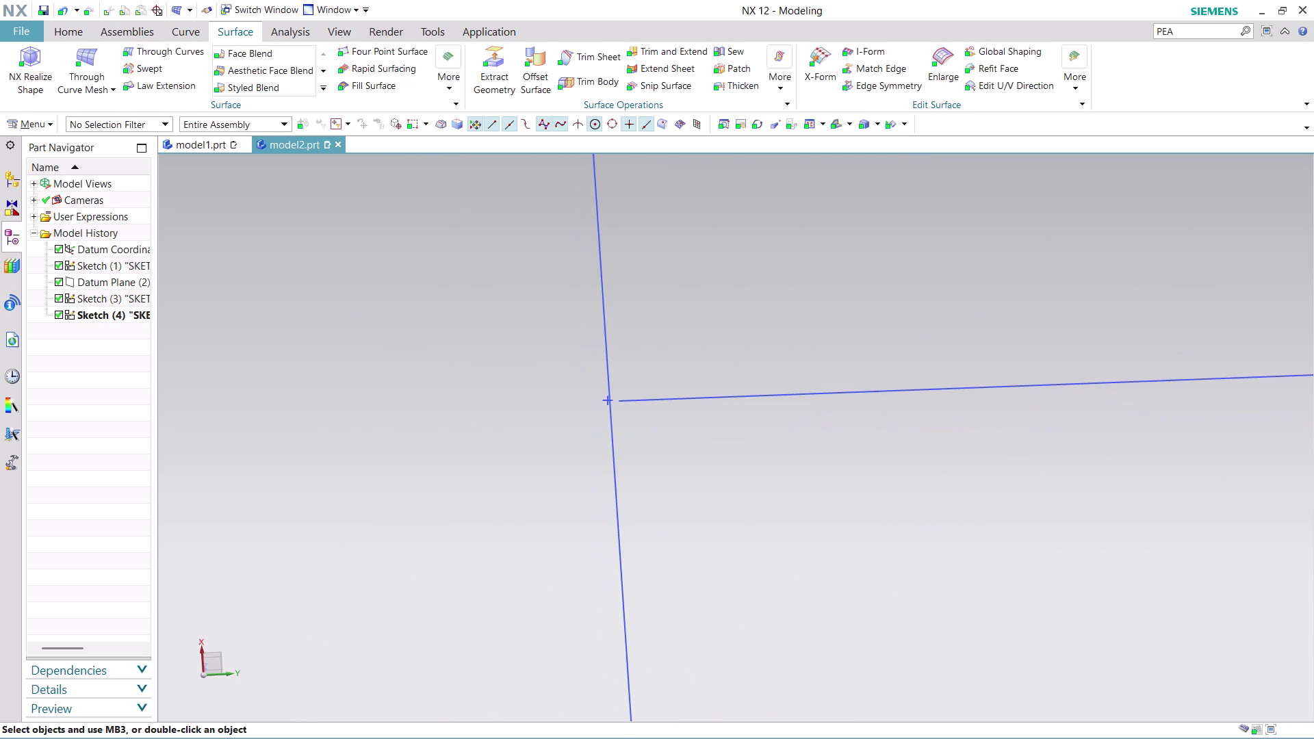
scroll(up, 3)
scroll(down, 3)
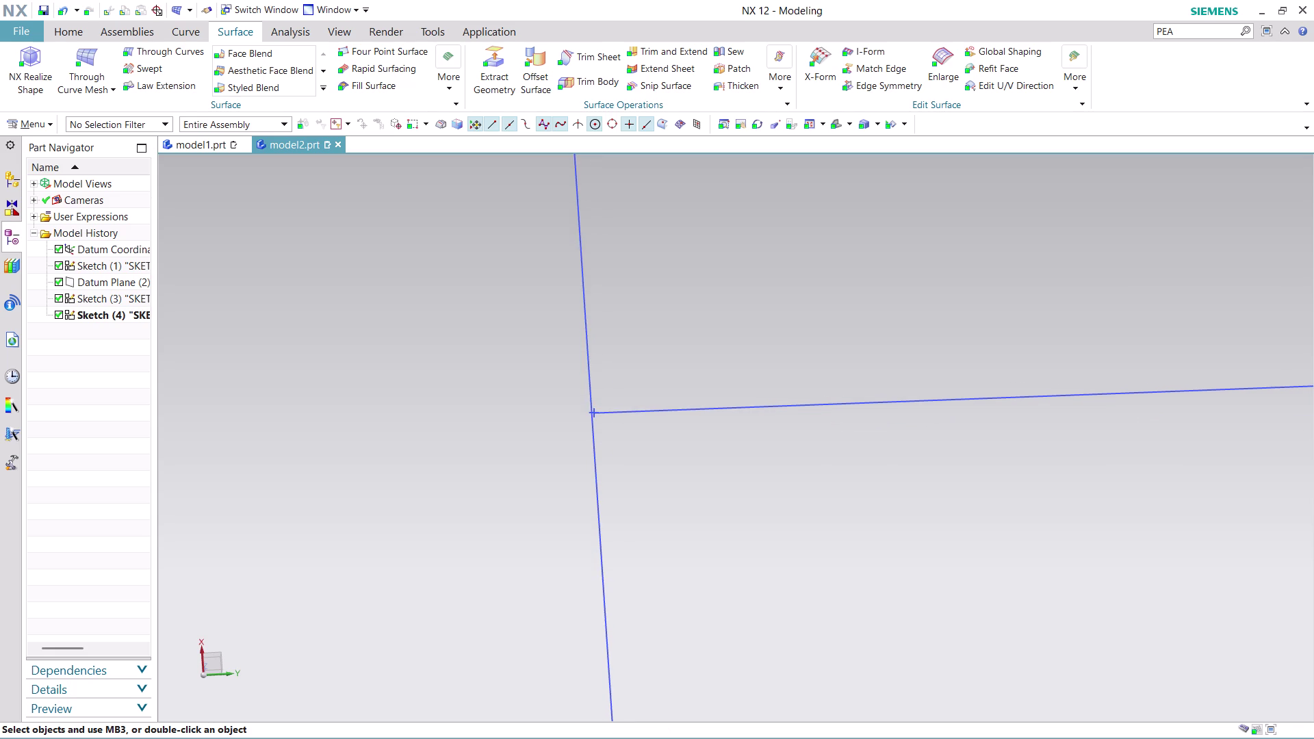
scroll(down, 3)
scroll(down, 3)
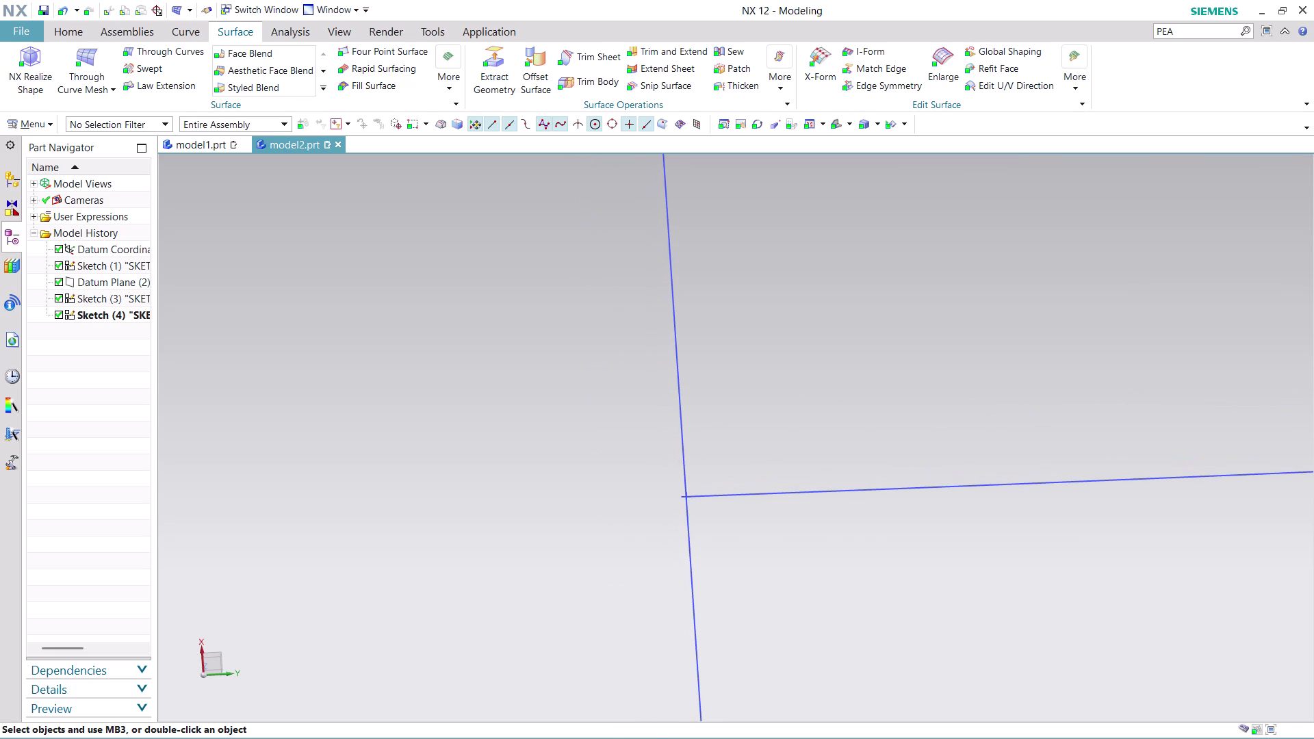
scroll(down, 3)
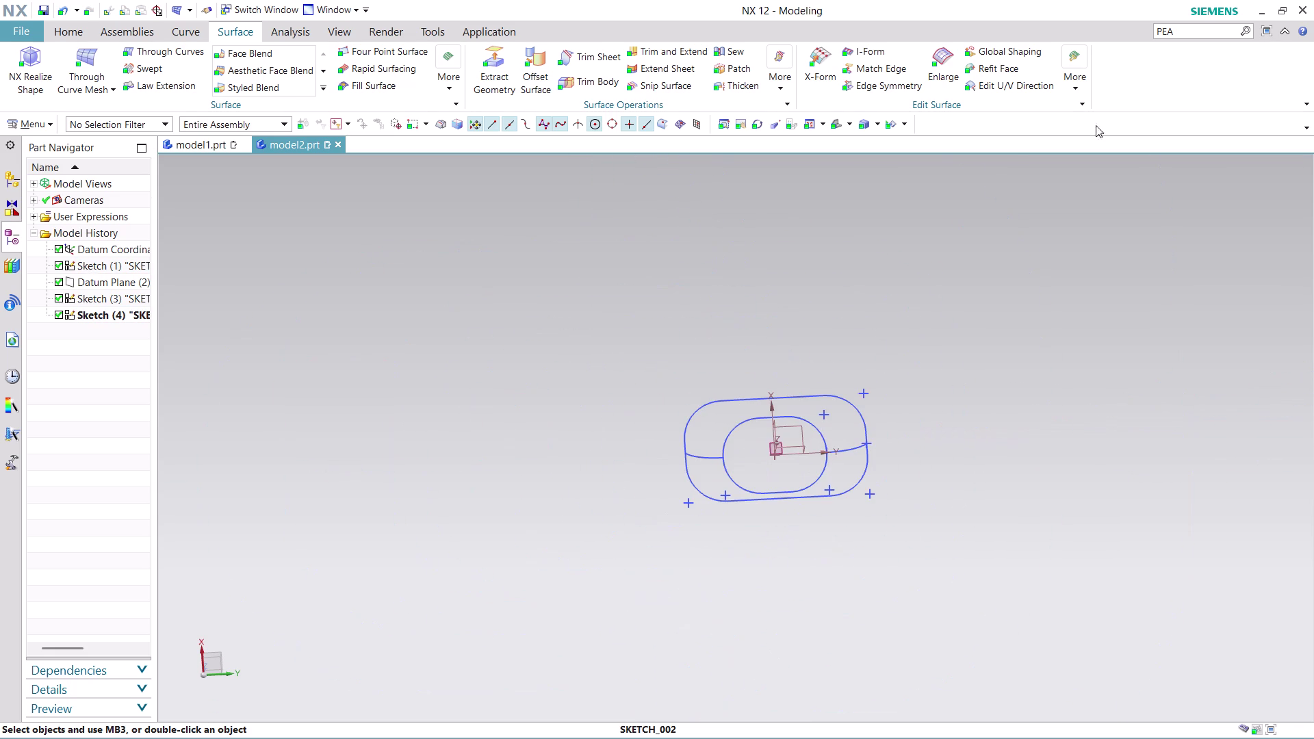
click(1219, 31)
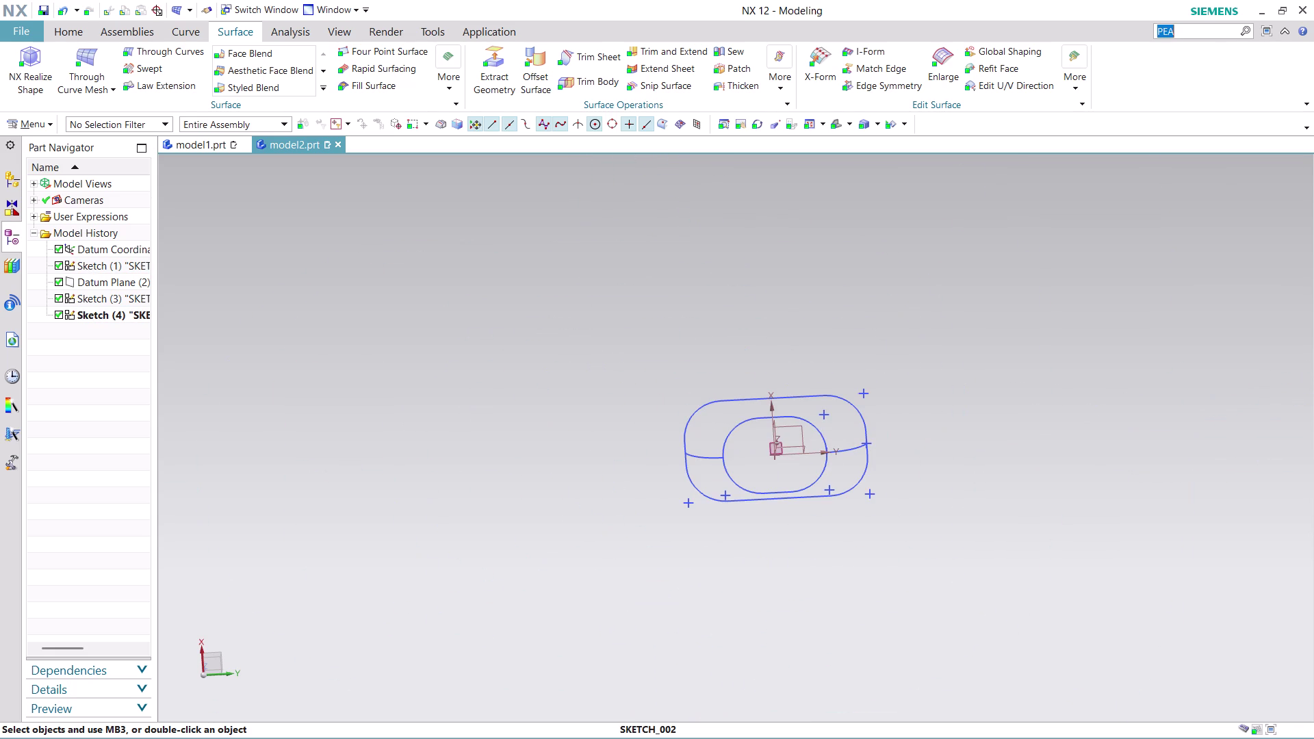
Complete the Command Finder search text as 'PEARS' and run the search.
click(1219, 32)
click(1218, 31)
text(RS)
key(Return)
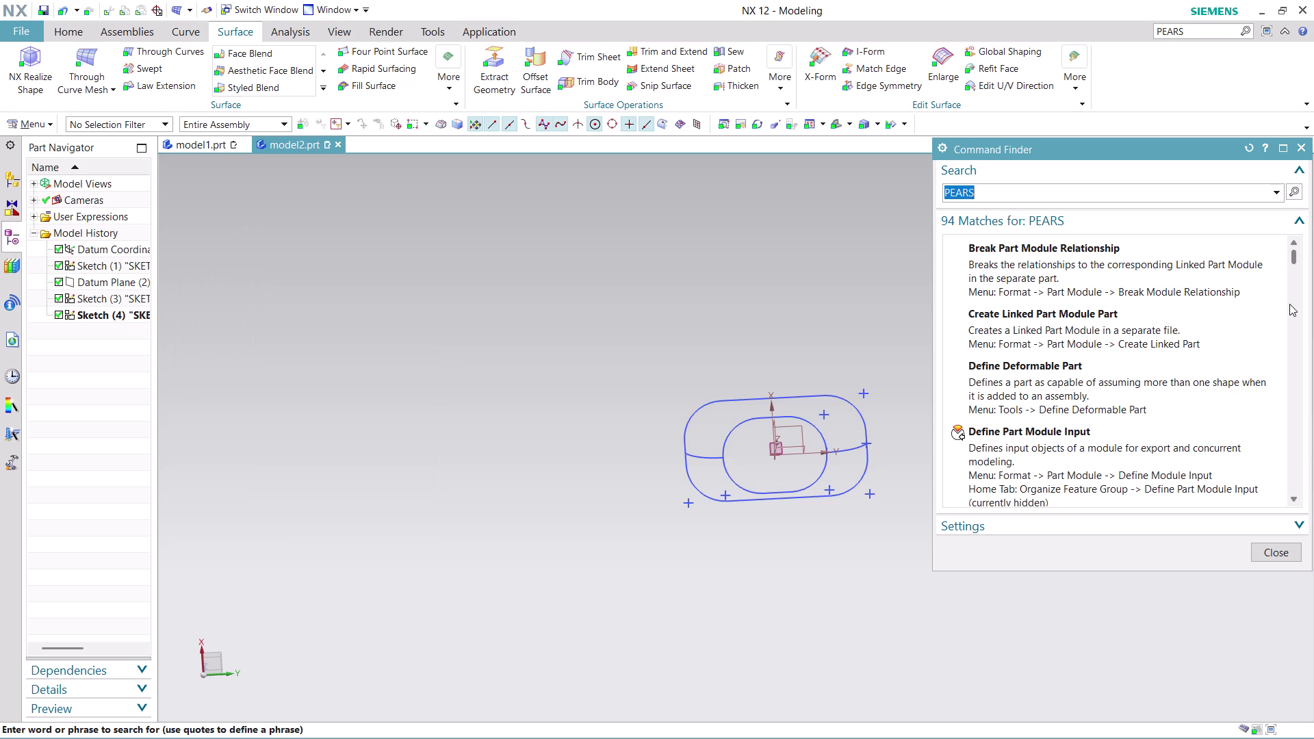
Scroll through the 94 commands matching 'PEARS' in the search results.
scroll(down, 3)
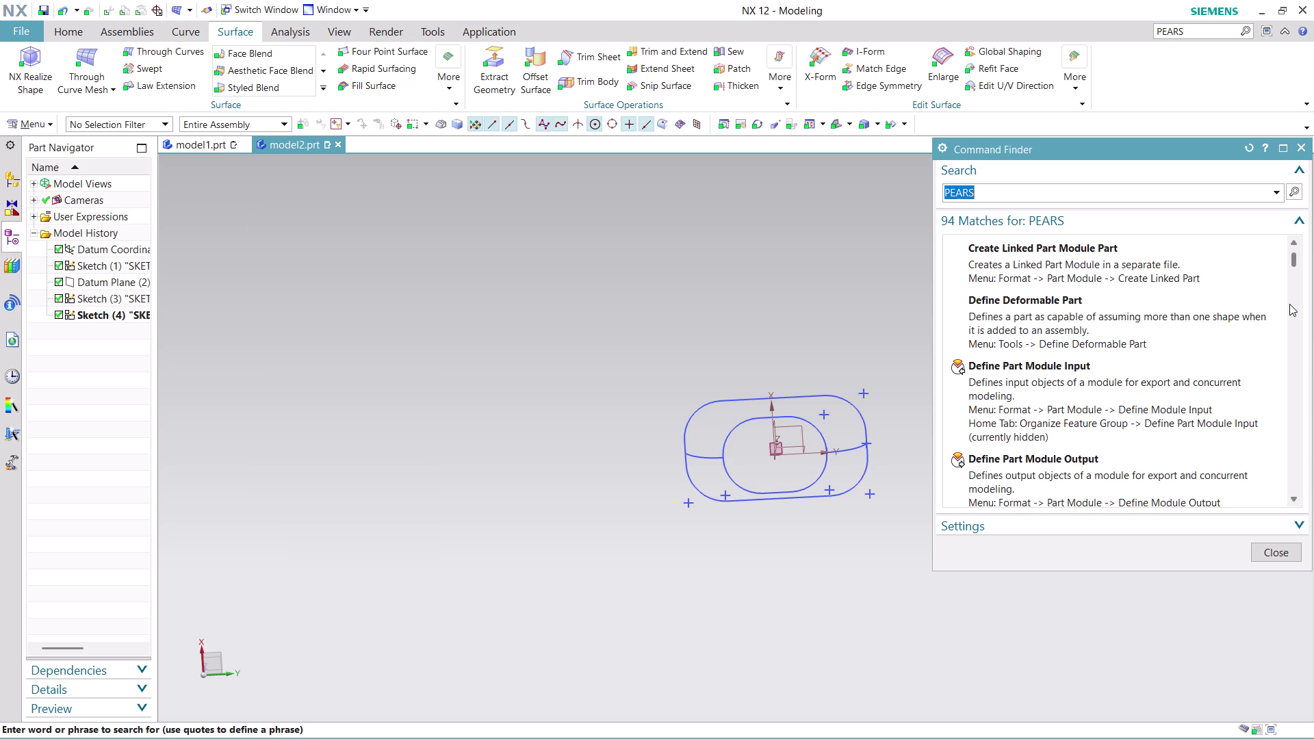
scroll(down, 3)
scroll(down, 3)
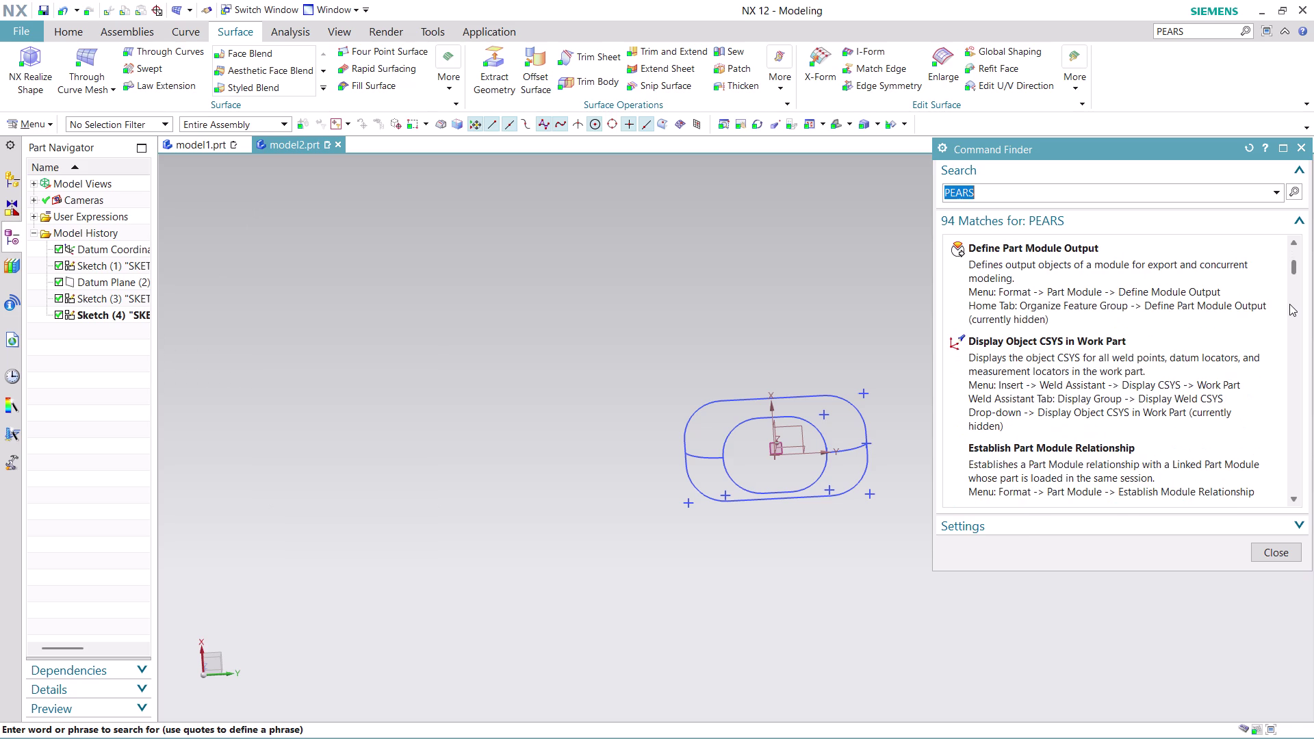
scroll(down, 3)
scroll(down, 3)
scroll(down, 3)
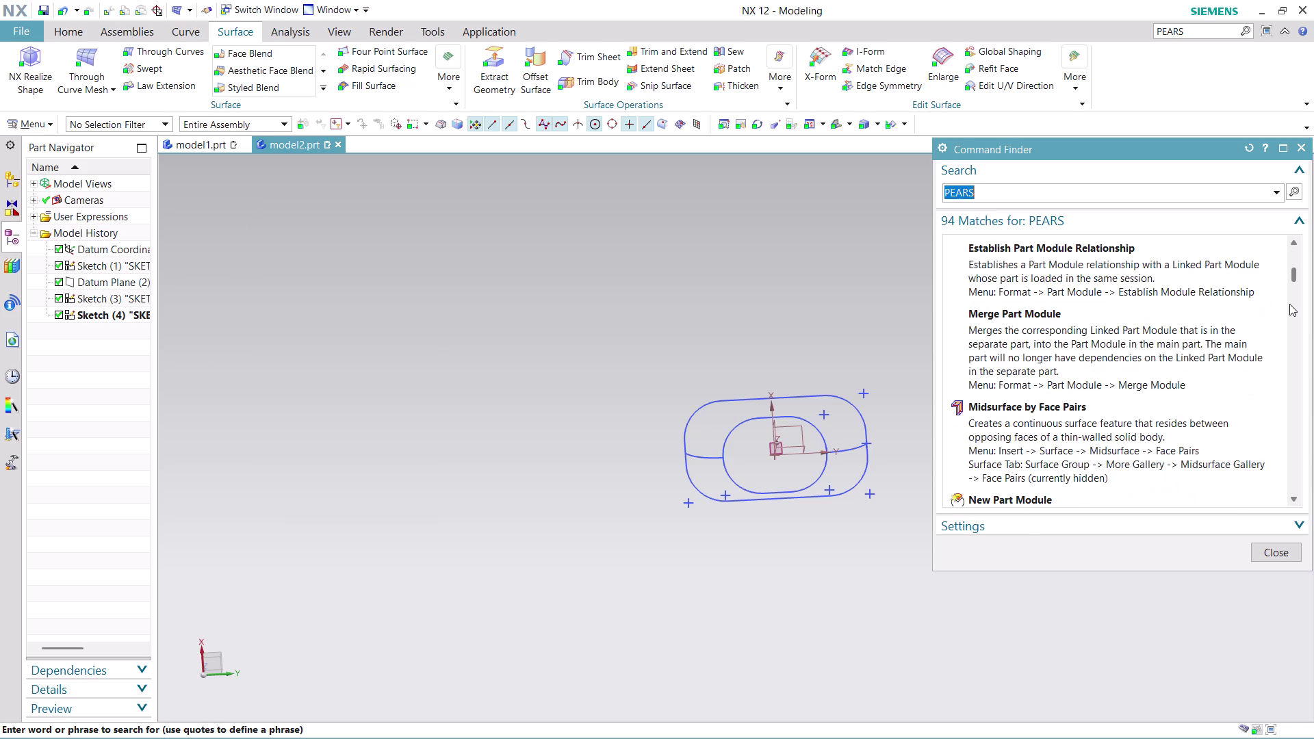
scroll(down, 3)
scroll(down, 3)
scroll(down, 3)
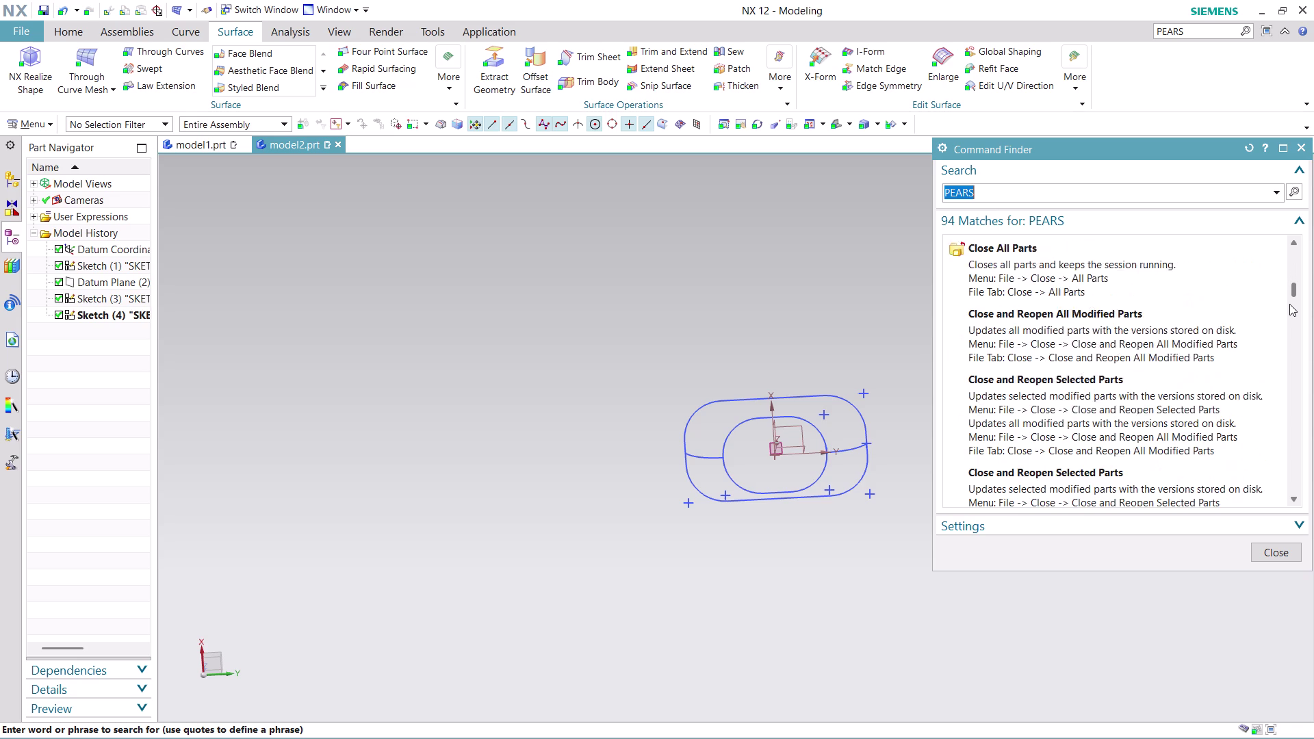
scroll(down, 3)
scroll(down, 3)
scroll(down, 3)
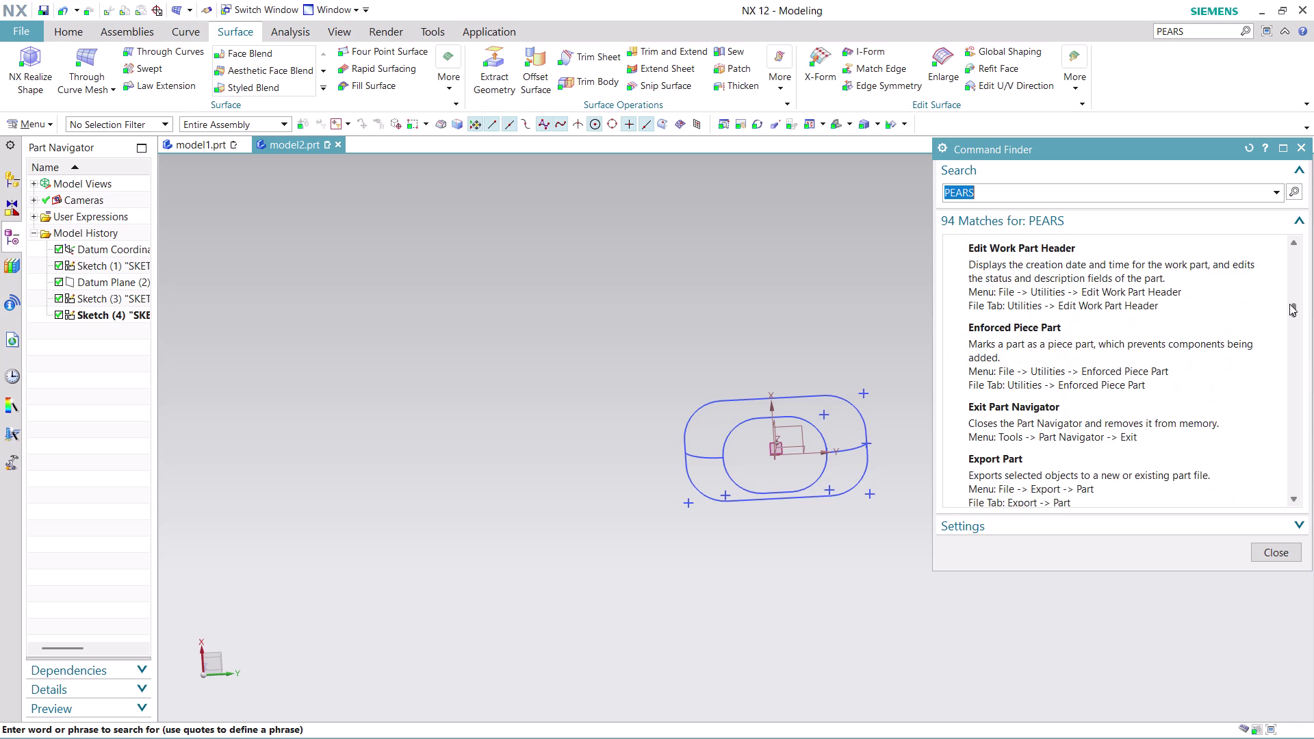
scroll(down, 3)
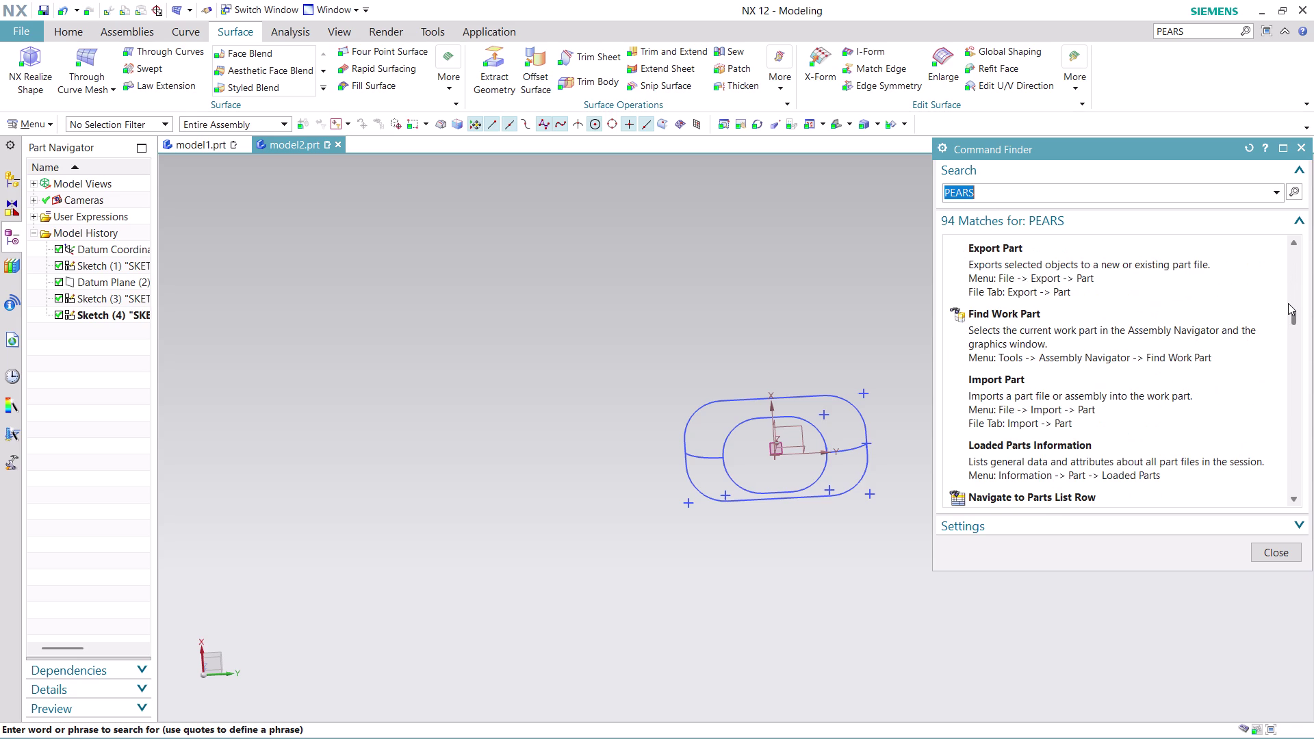